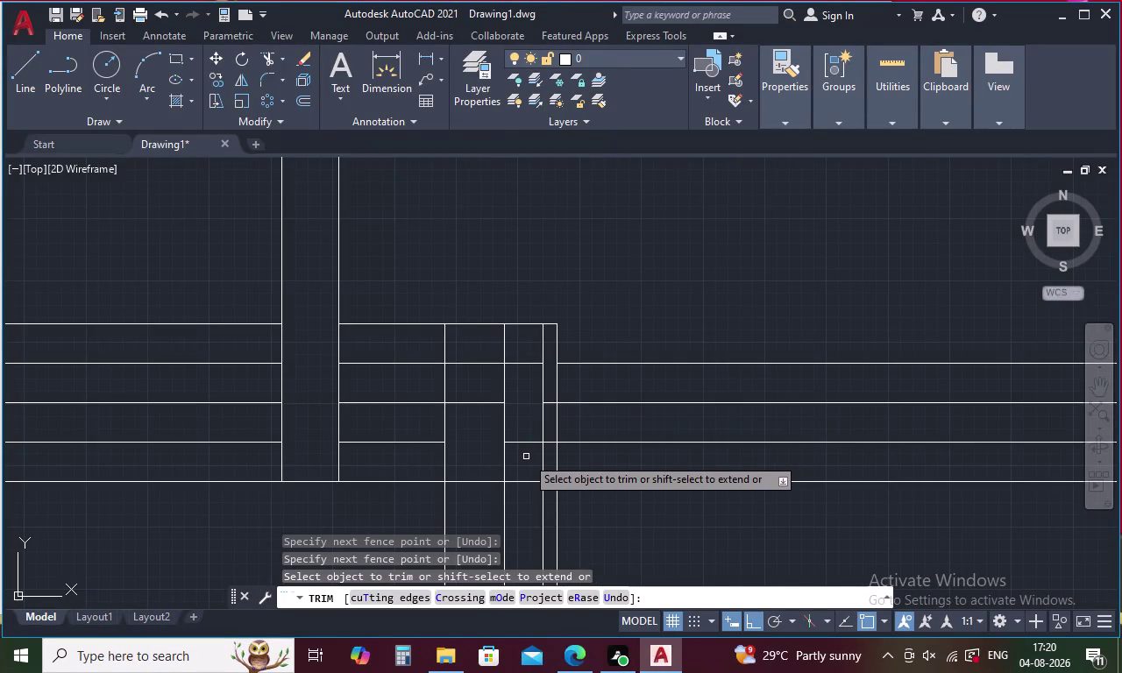
End trimming and erase the leftover line fragments beside the elevation posts.
key(Escape)
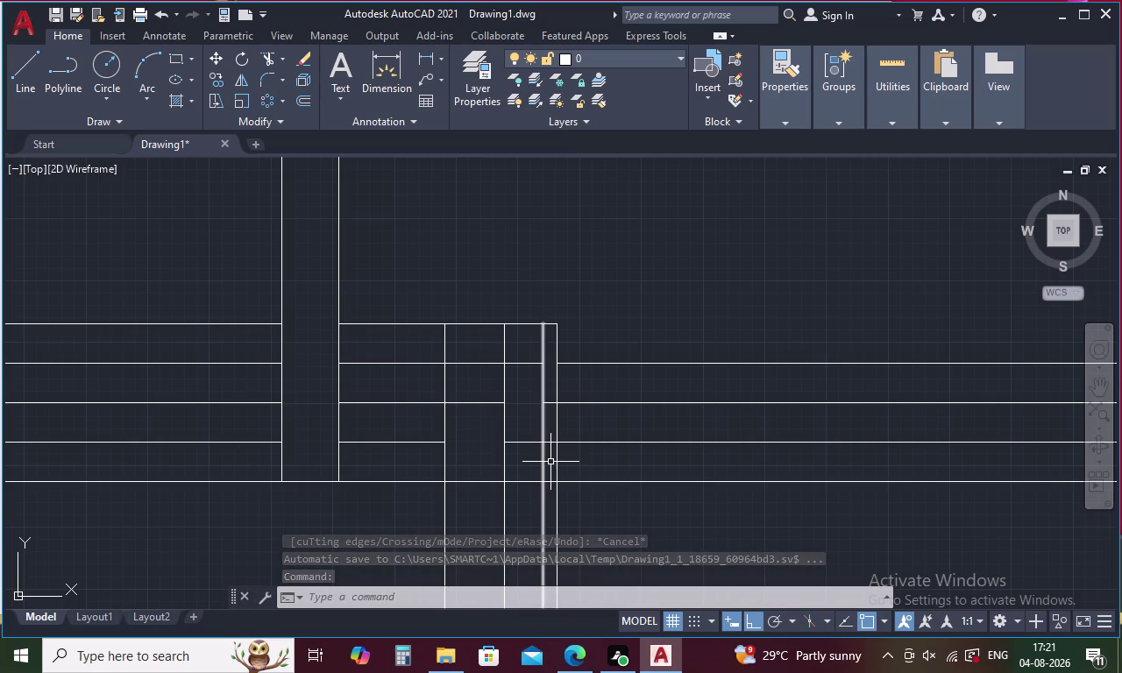
key(Escape)
drag(658, 323, 523, 462)
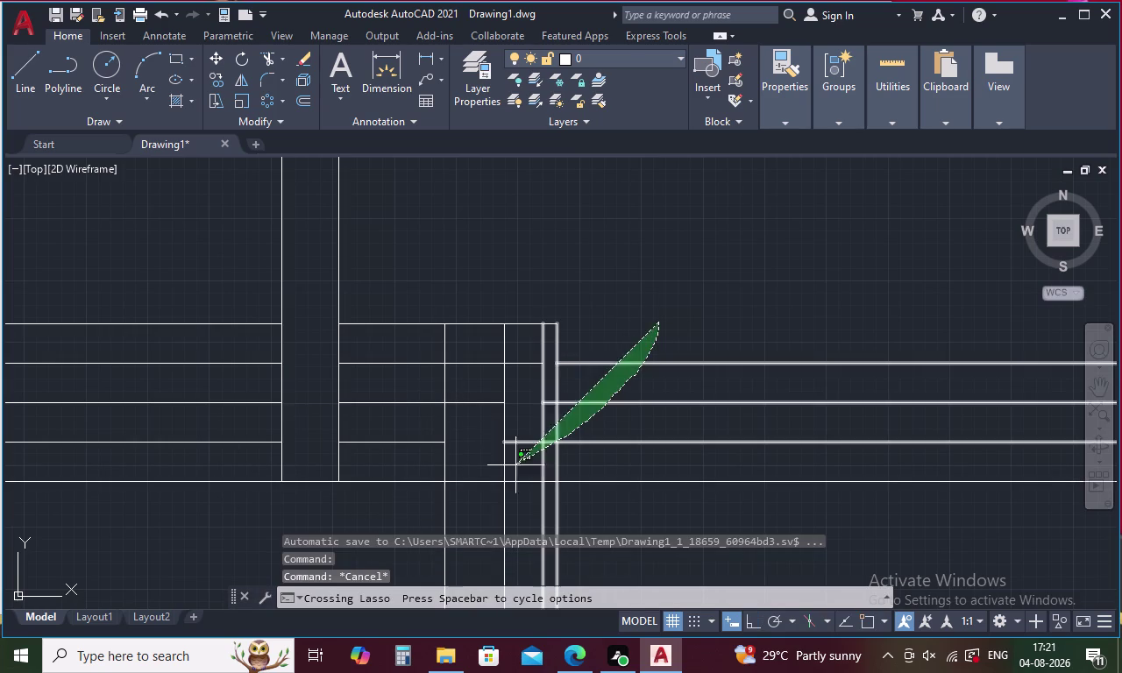
drag(523, 461, 407, 520)
key(Delete)
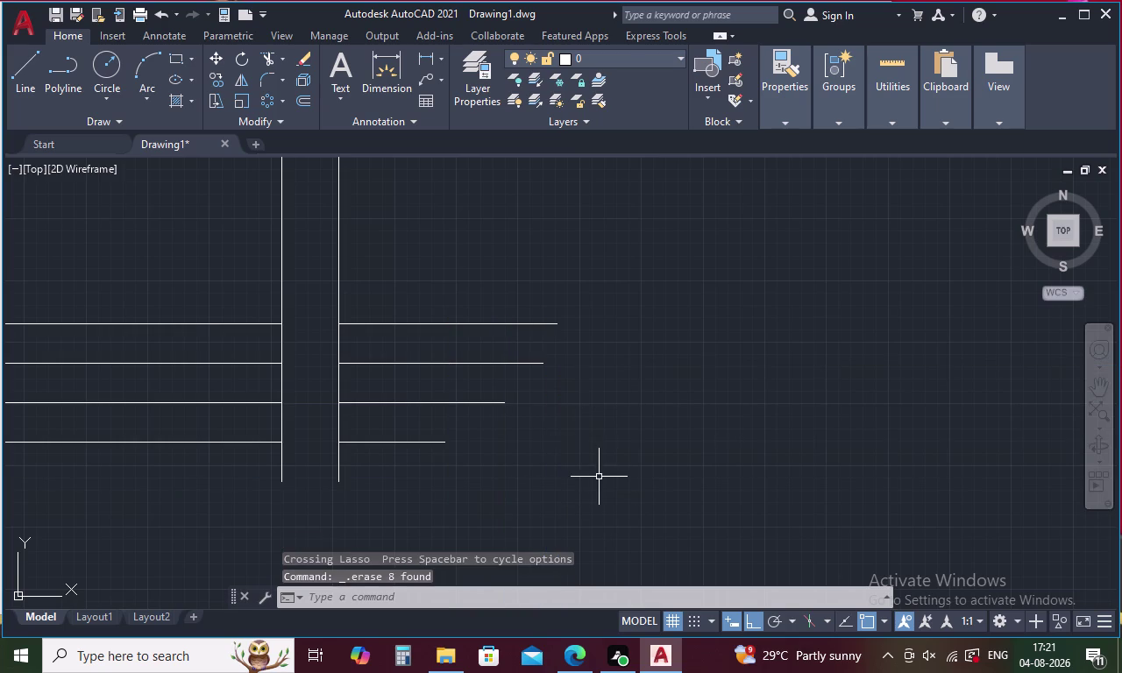
Erase the remaining horizontal tread lines and bring the circular stair plan into view.
drag(549, 264, 389, 462)
drag(208, 268, 193, 326)
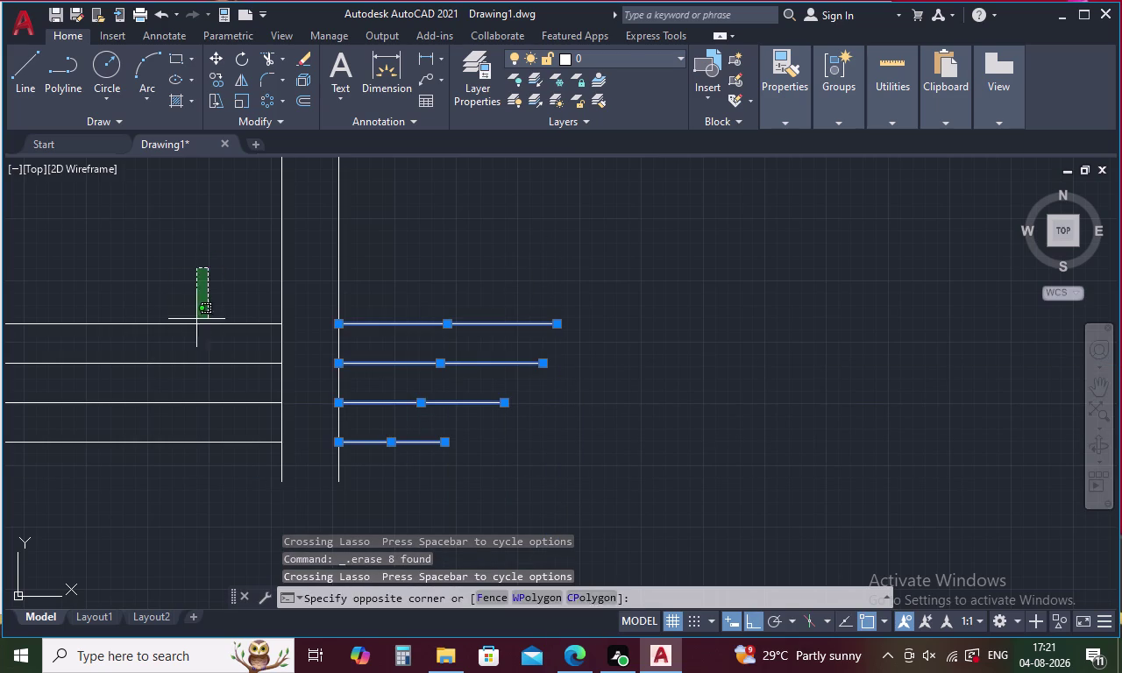
drag(194, 326, 118, 494)
key(Delete)
scroll(down, 3)
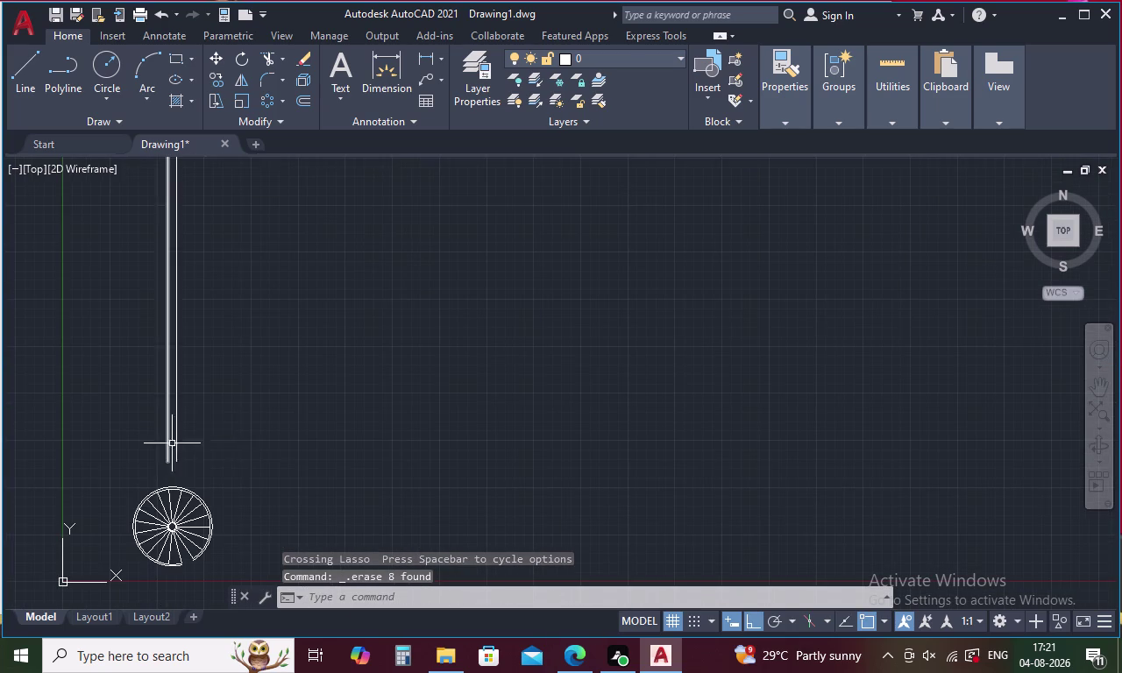
middle_drag(255, 454, 480, 455)
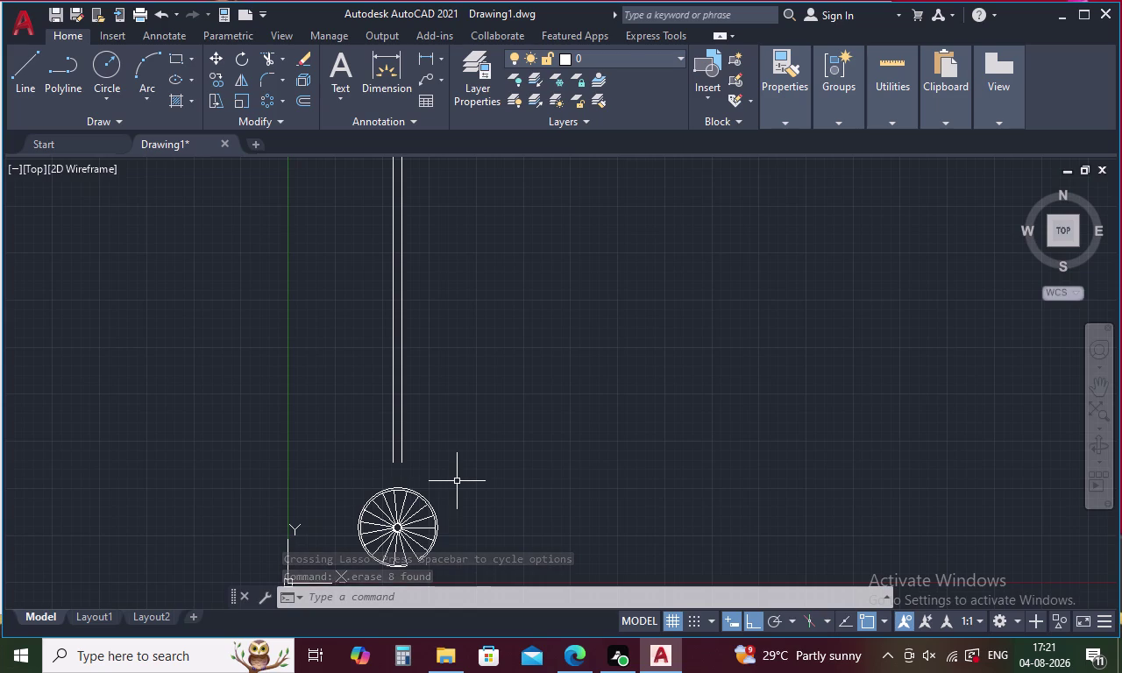
Place a horizontal construction line at the post base.
text(XL)
key(space)
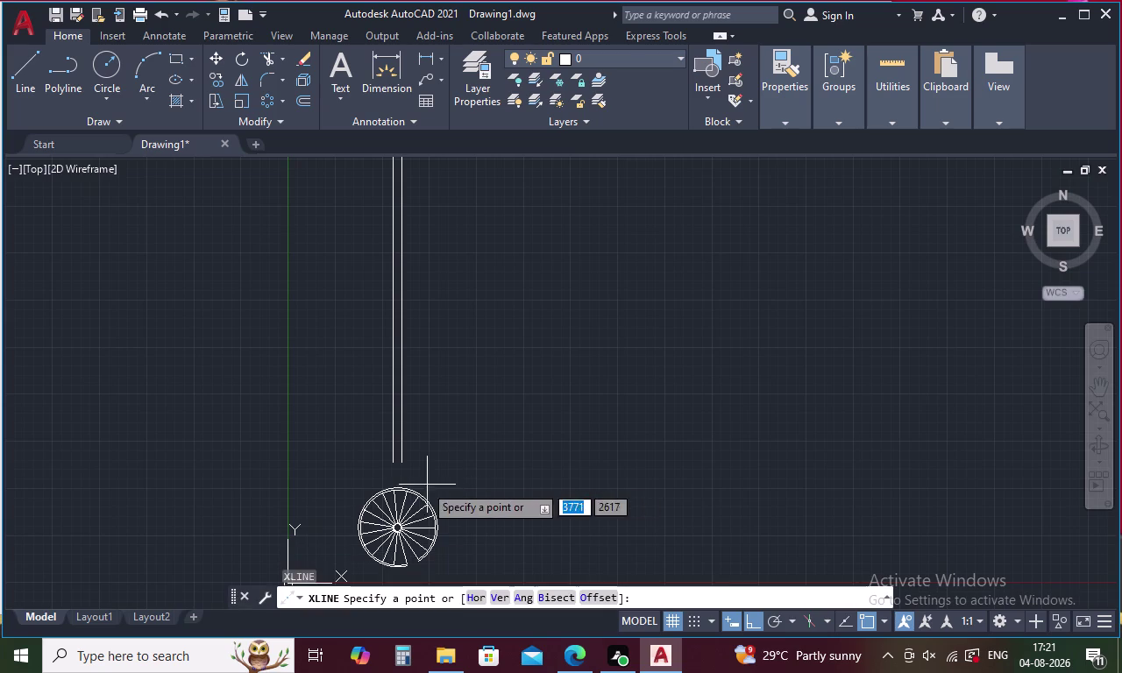
text(H)
key(space)
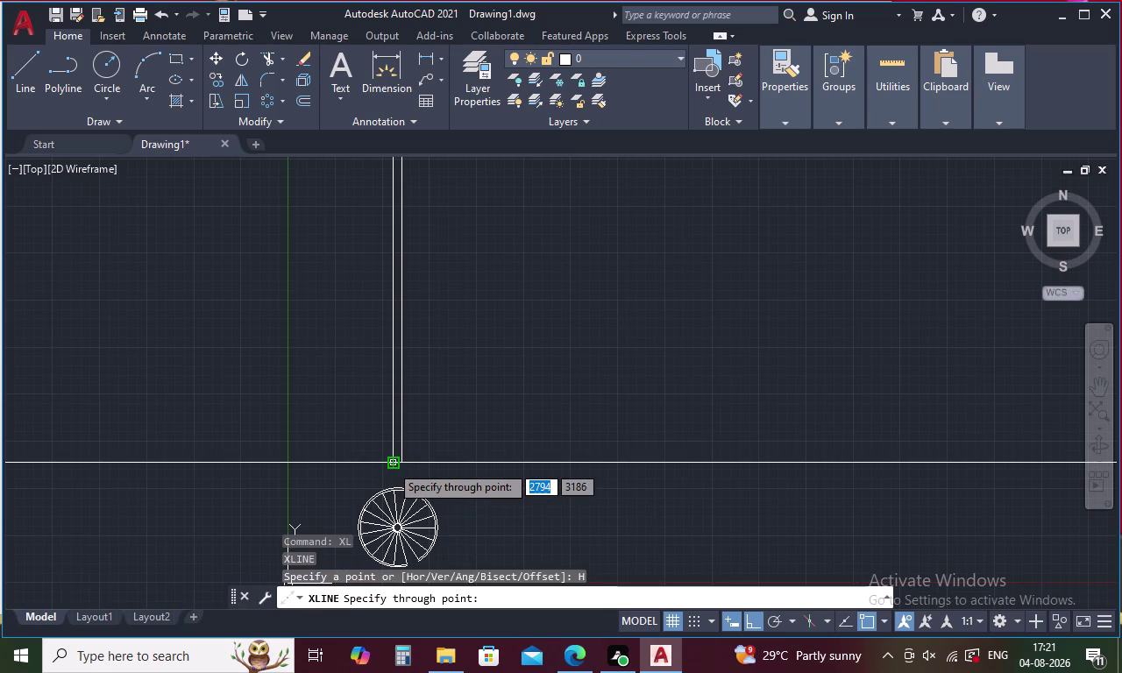
click(390, 465)
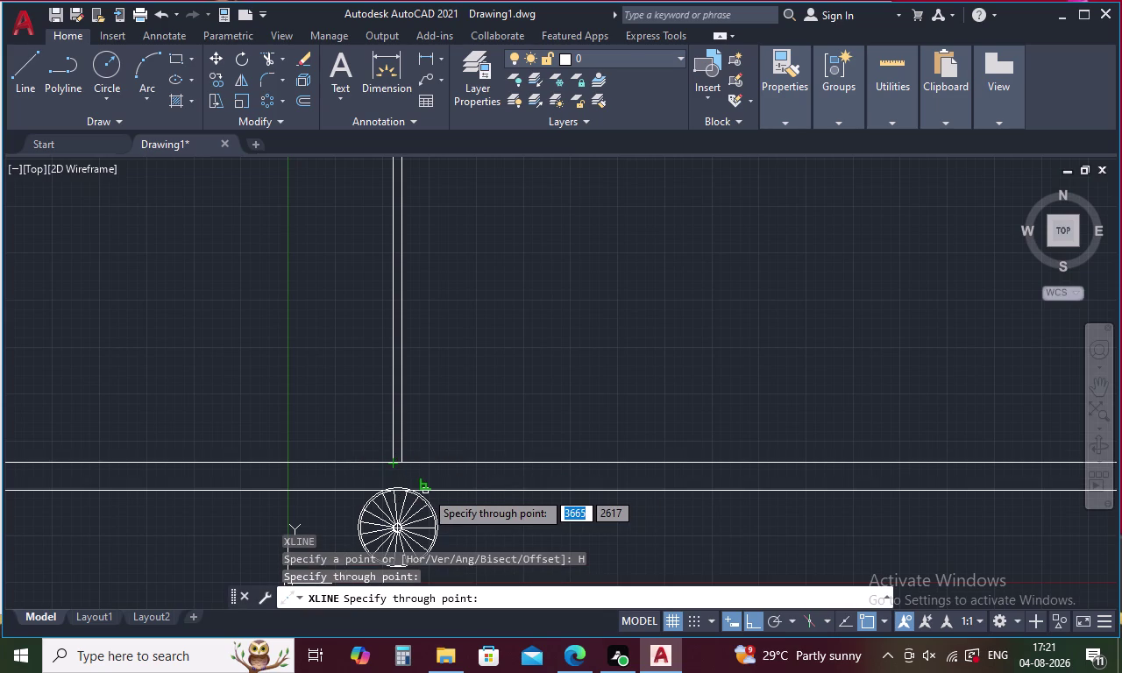
key(Escape)
Place a vertical construction line through a tread end on the stair plan.
key(space)
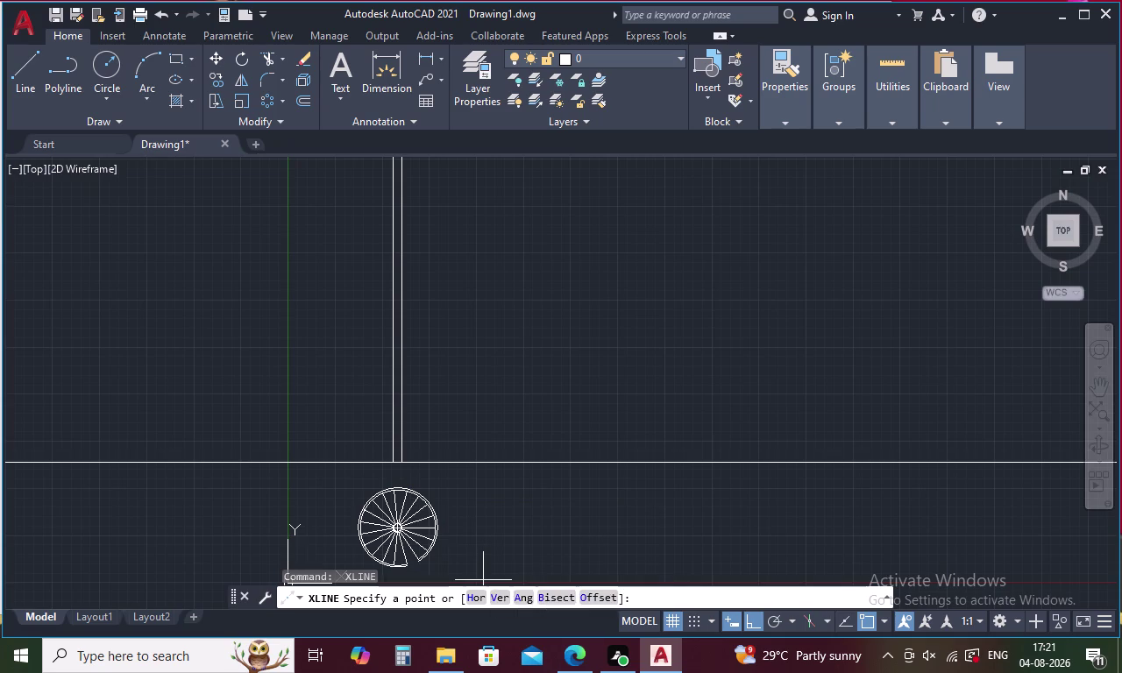
click(494, 602)
middle_drag(464, 534, 500, 402)
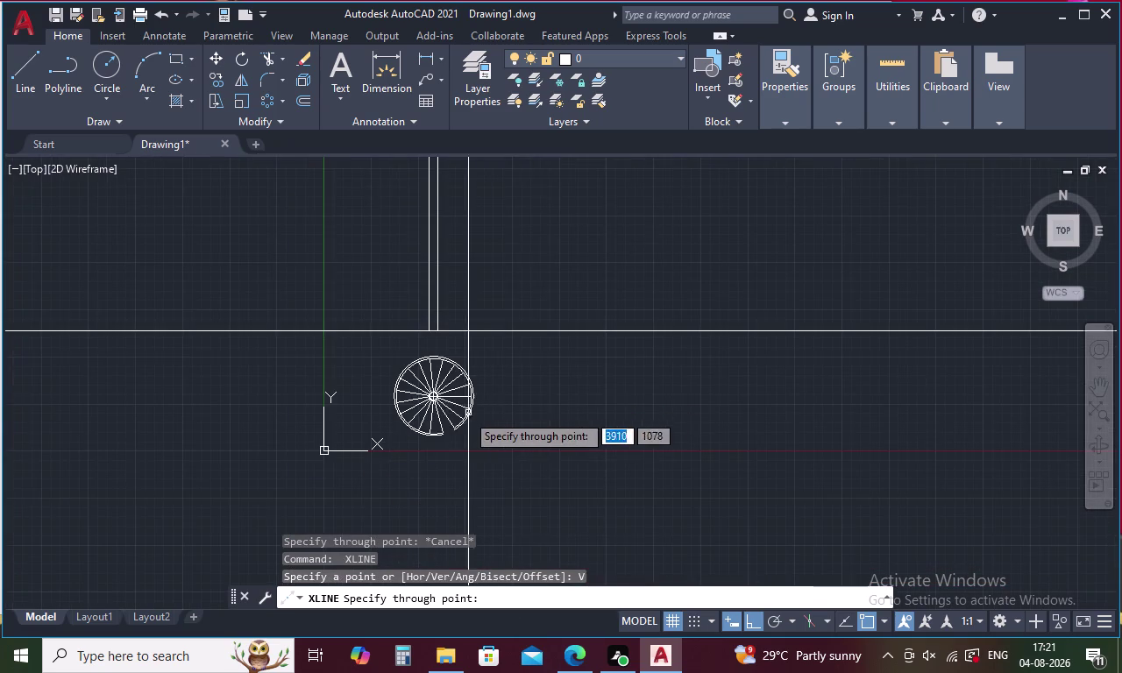
scroll(up, 3)
click(454, 456)
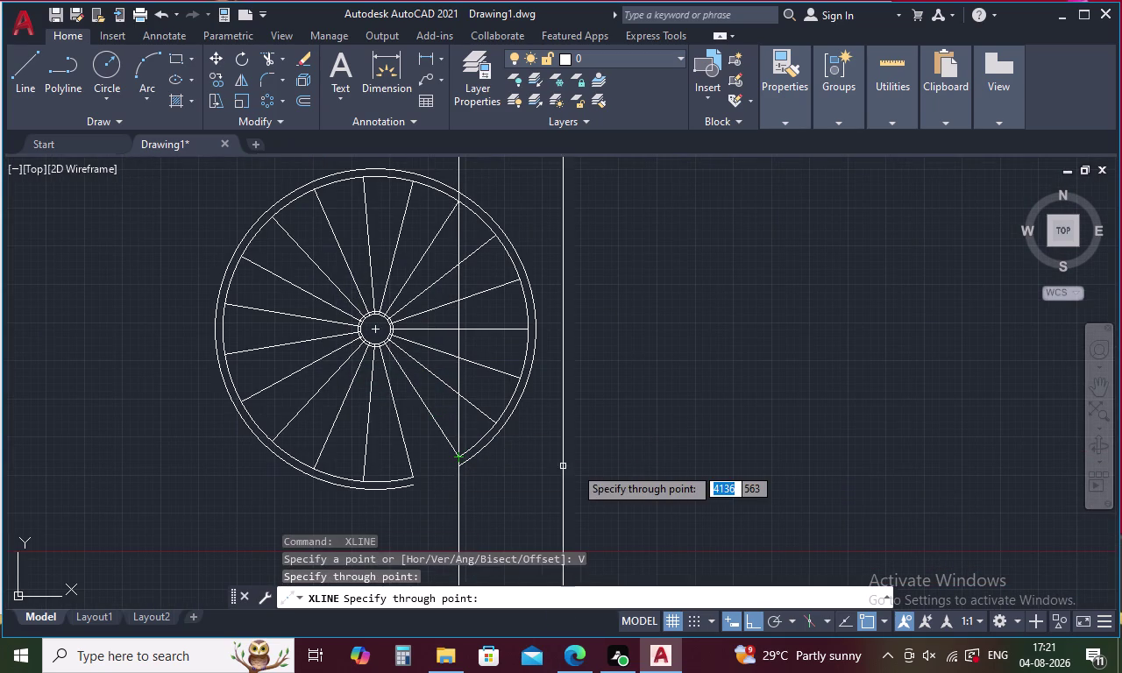
key(Escape)
middle_drag(584, 459, 546, 672)
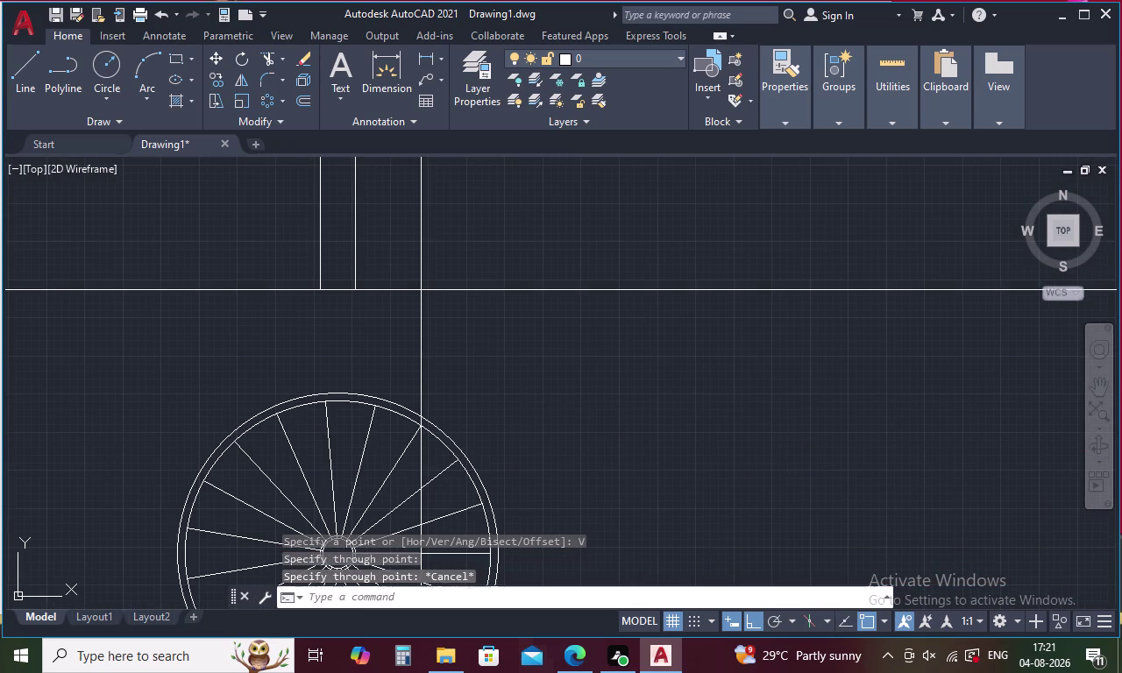
scroll(down, 3)
Offset the elevation base line 160 units upward.
key(Escape)
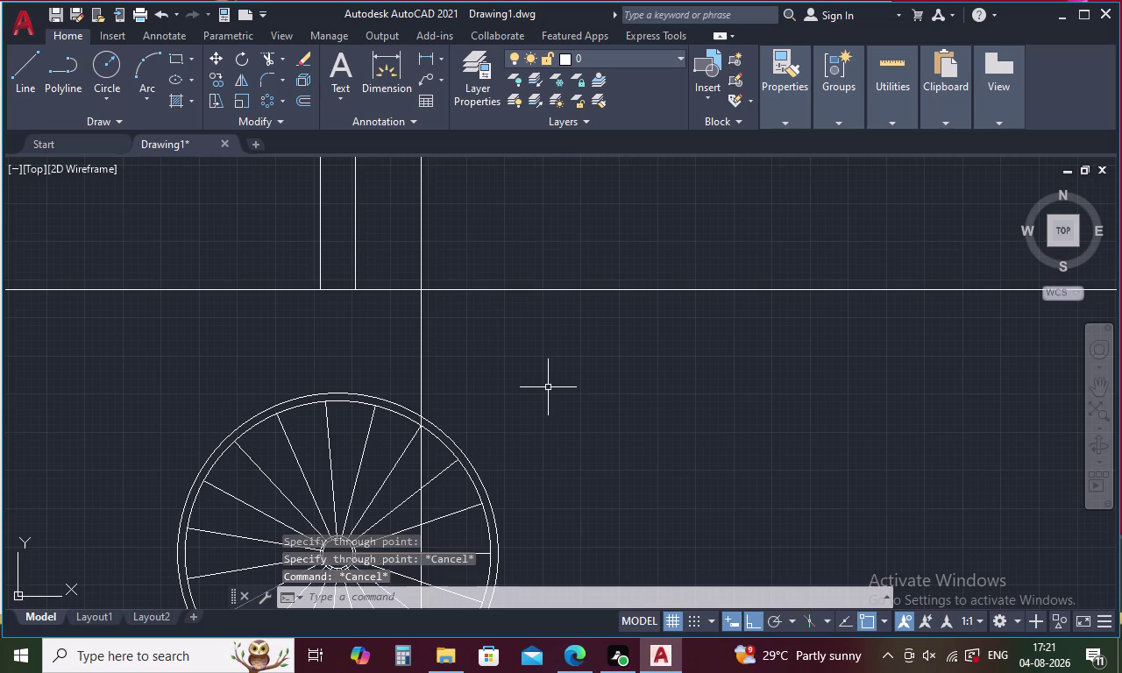
text(O)
key(space)
key(1)
text(60)
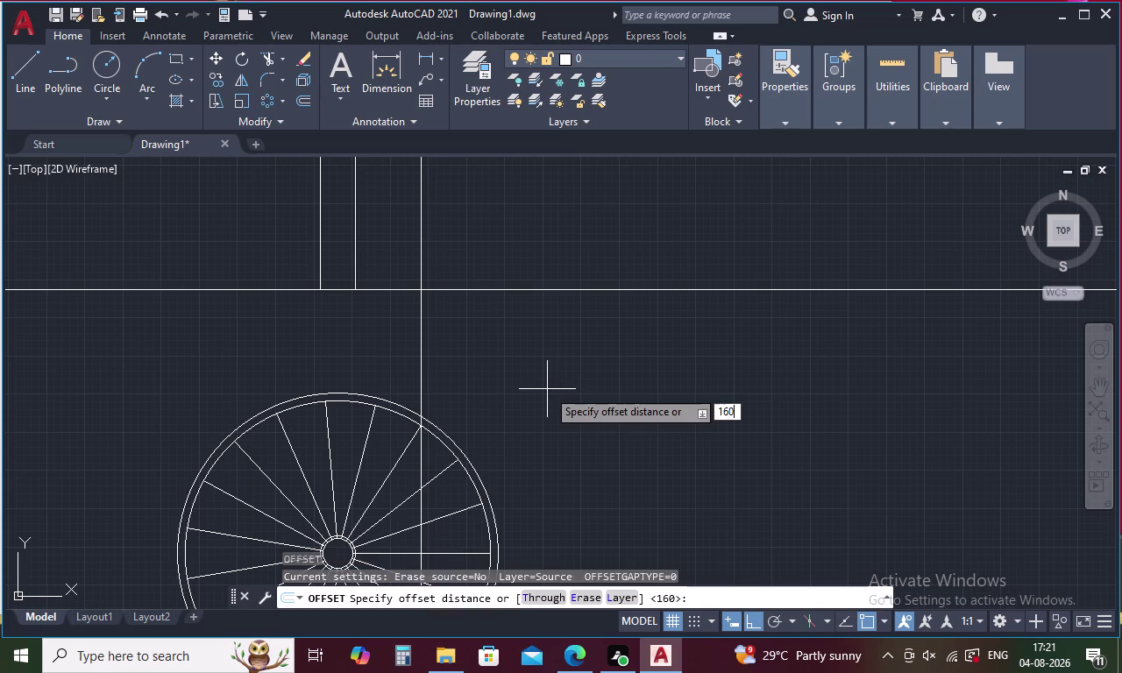
key(space)
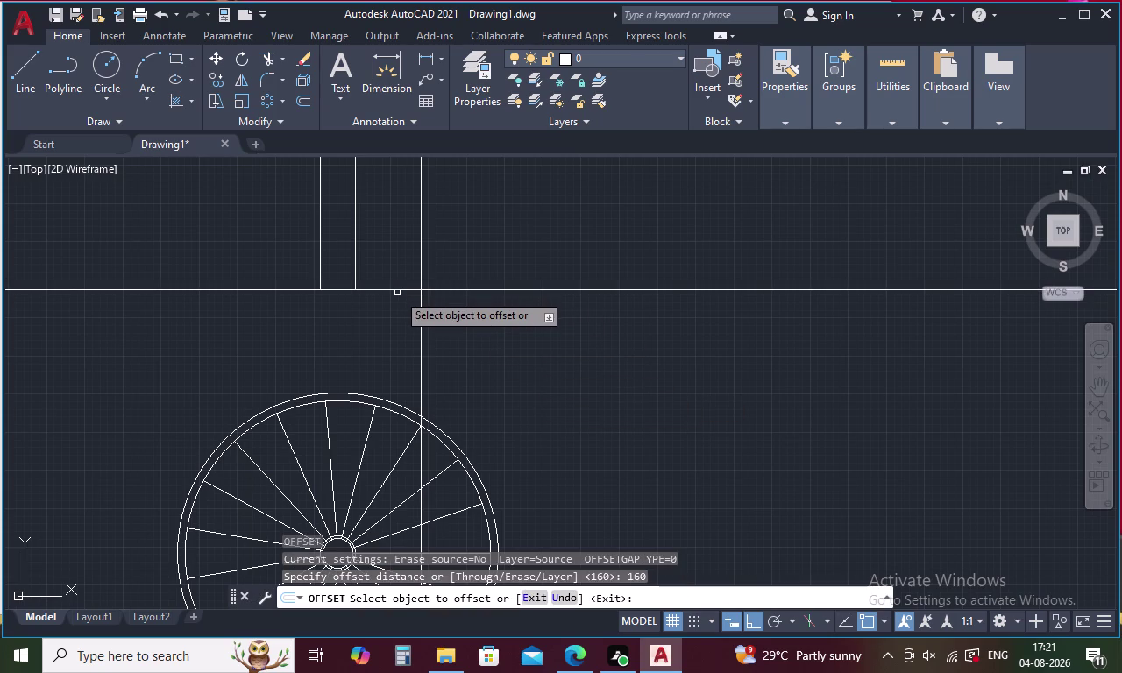
click(403, 290)
click(402, 252)
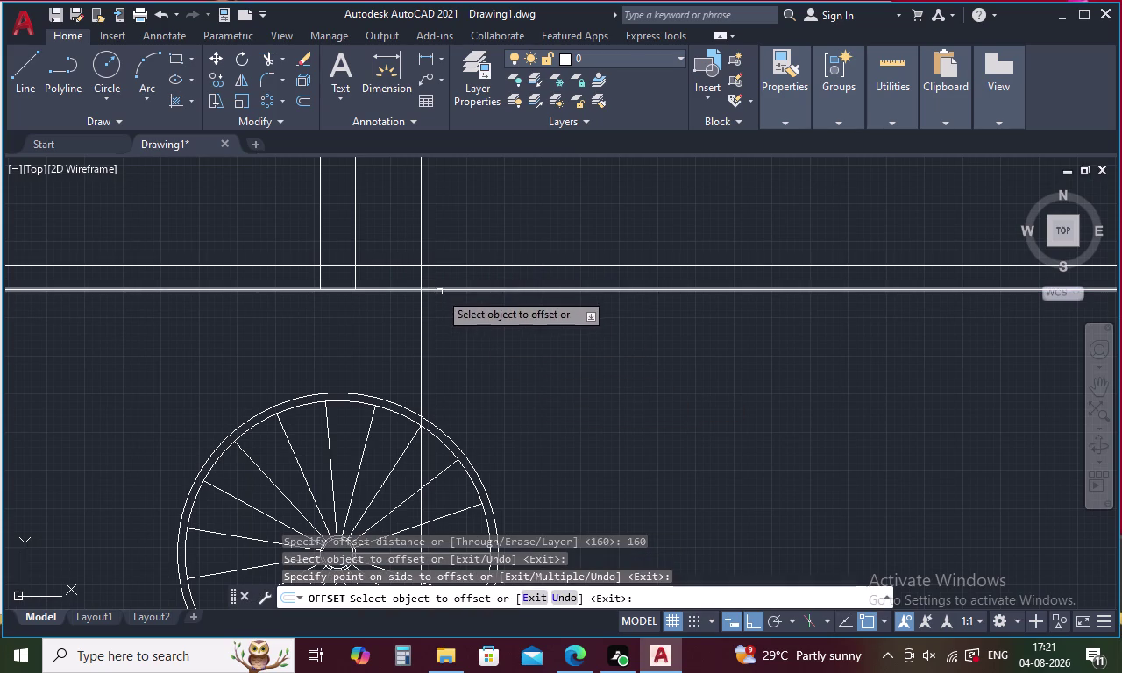
key(Escape)
Trim the offset line to the tread width and delete a leftover segment.
text(TR)
key(space)
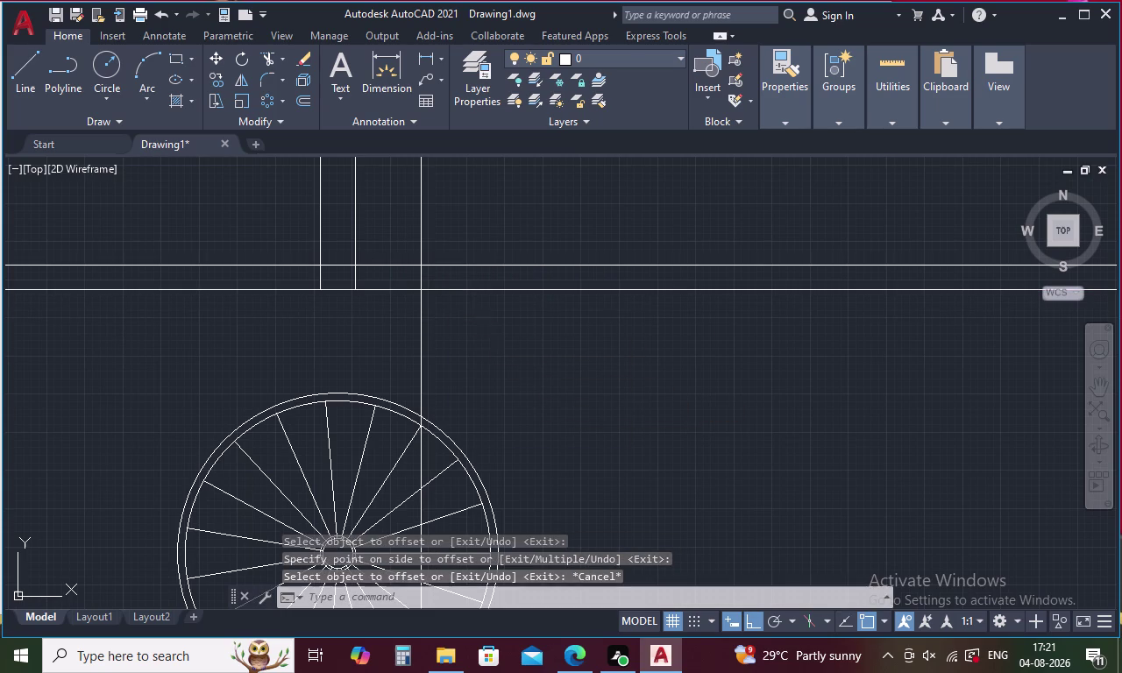
key(space)
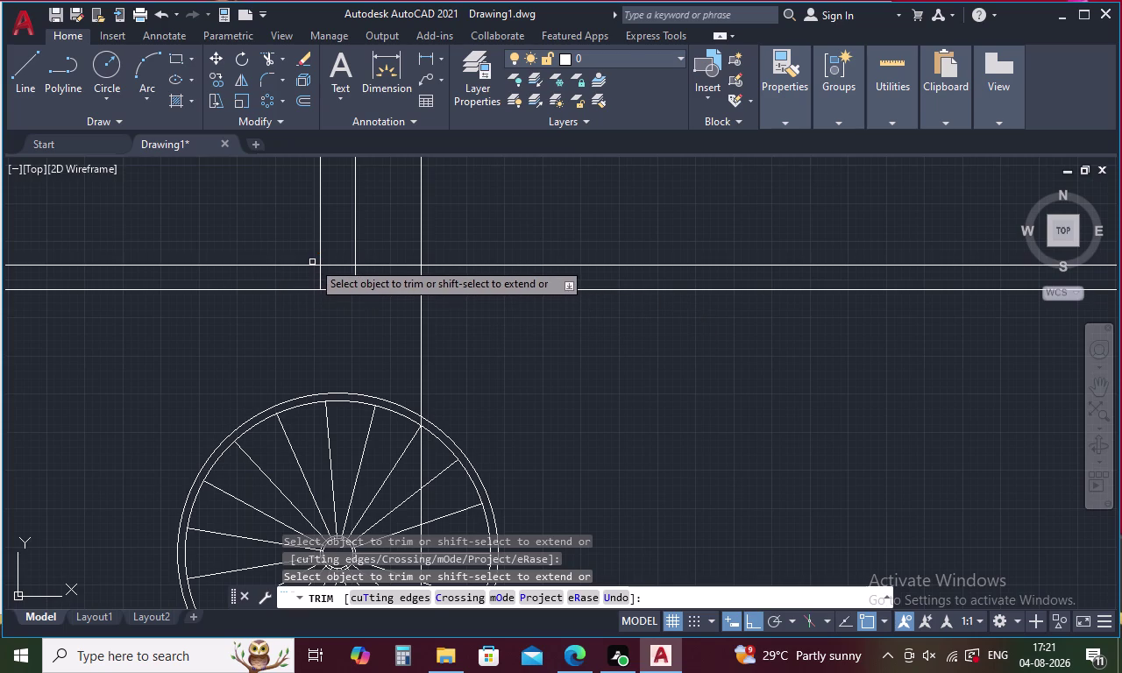
click(309, 266)
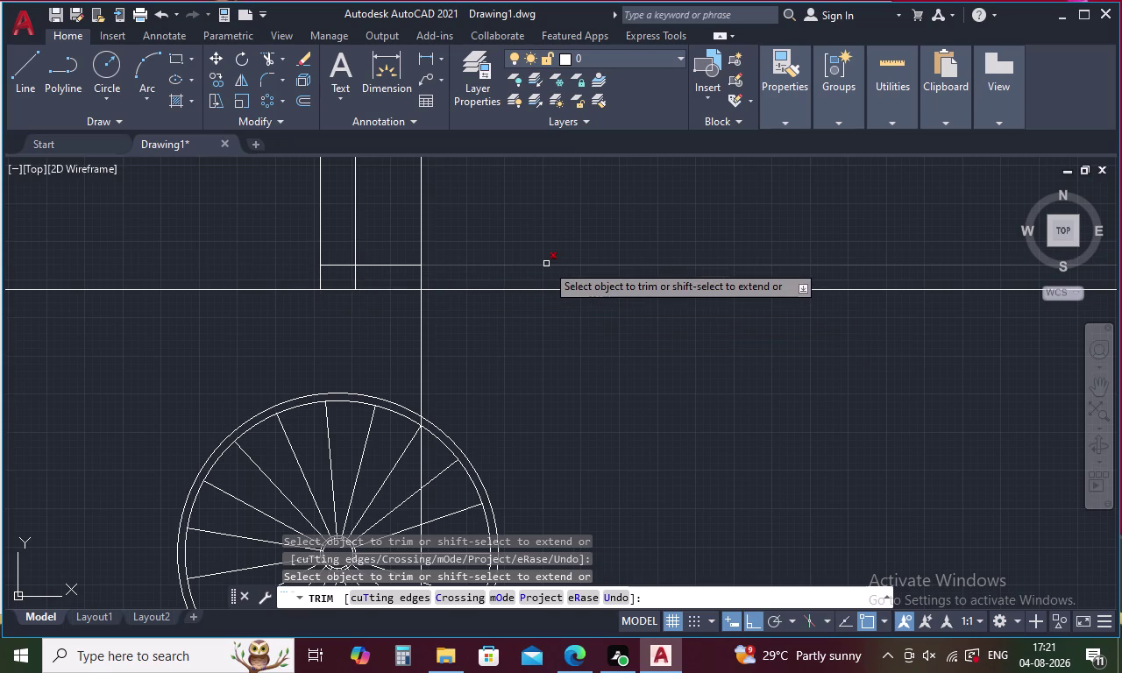
click(546, 263)
click(420, 226)
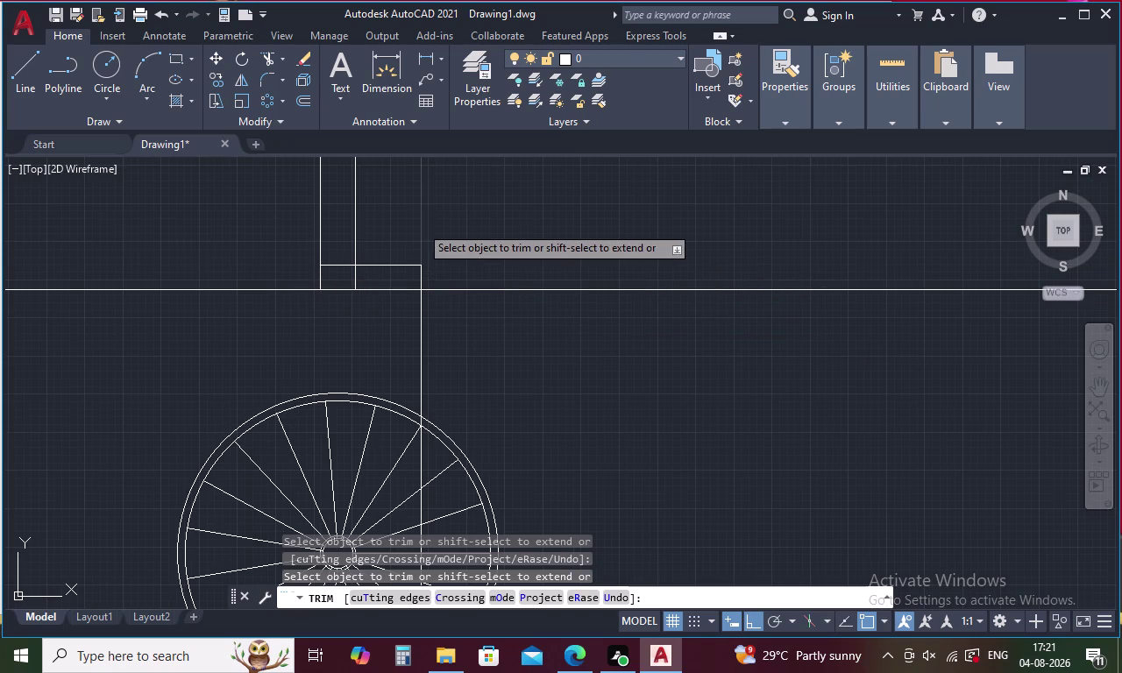
click(422, 321)
scroll(down, 3)
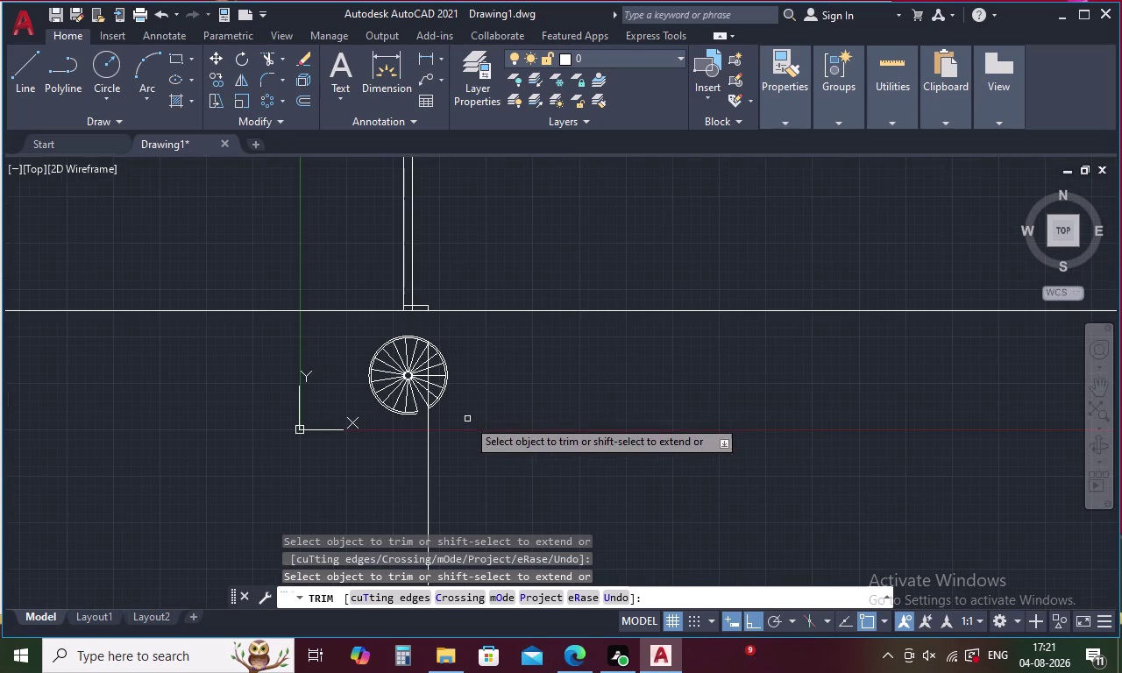
key(Escape)
click(428, 453)
key(Delete)
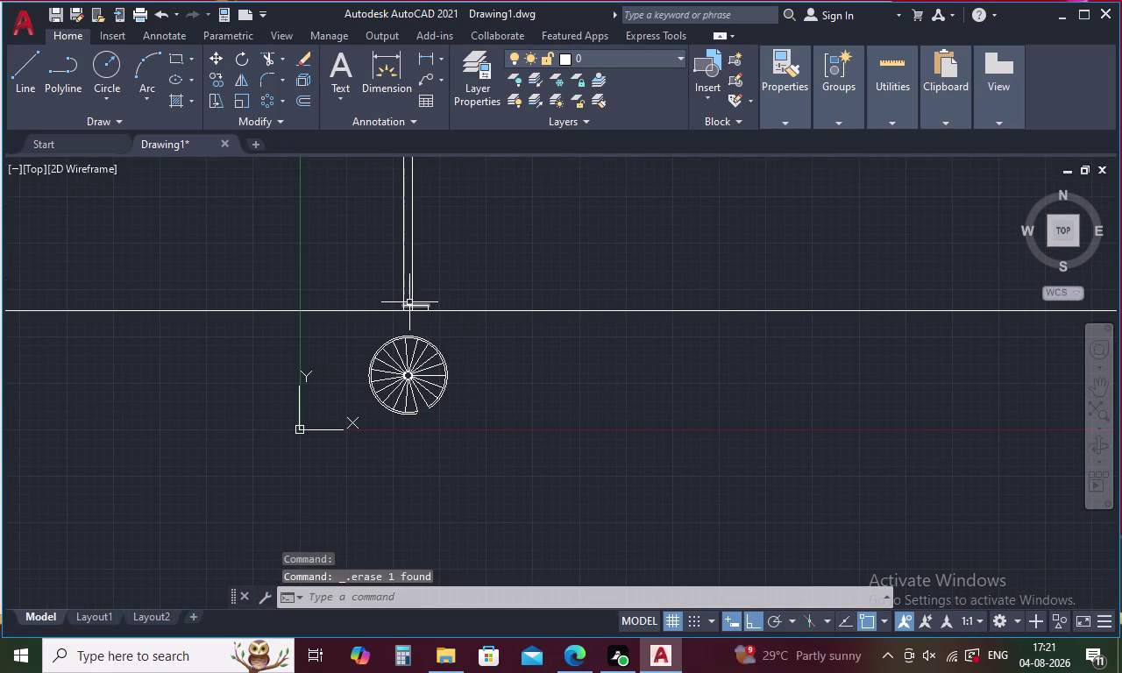
Trim the tread's side line above its top edge.
scroll(up, 3)
text(TR)
key(space)
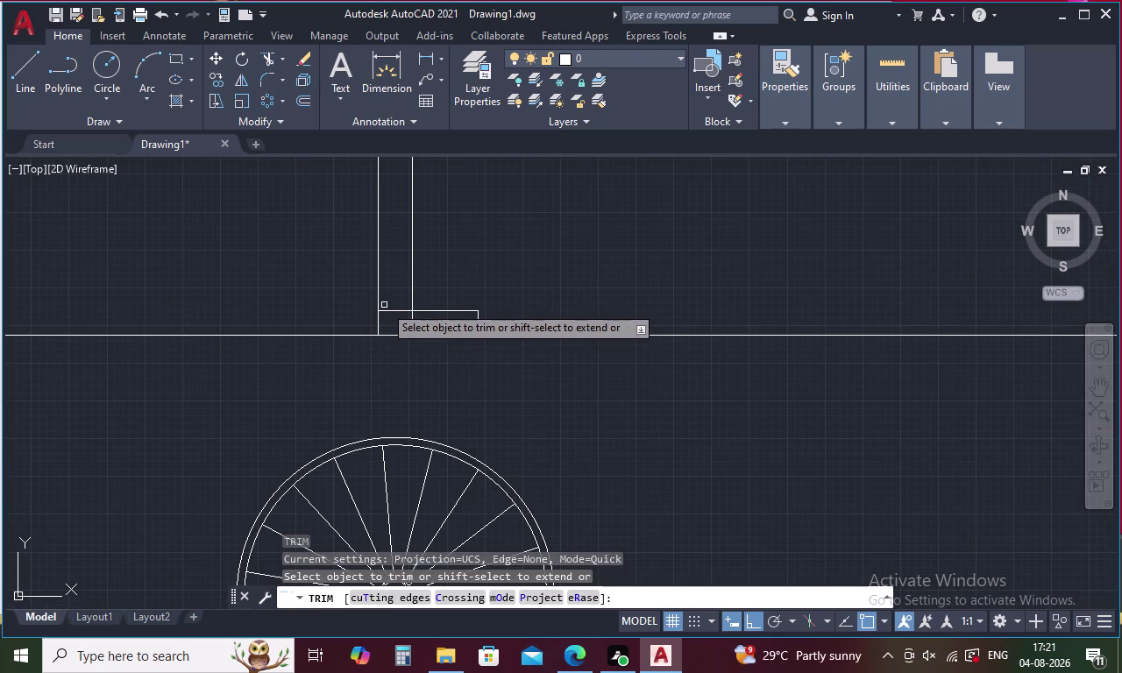
click(390, 310)
key(Escape)
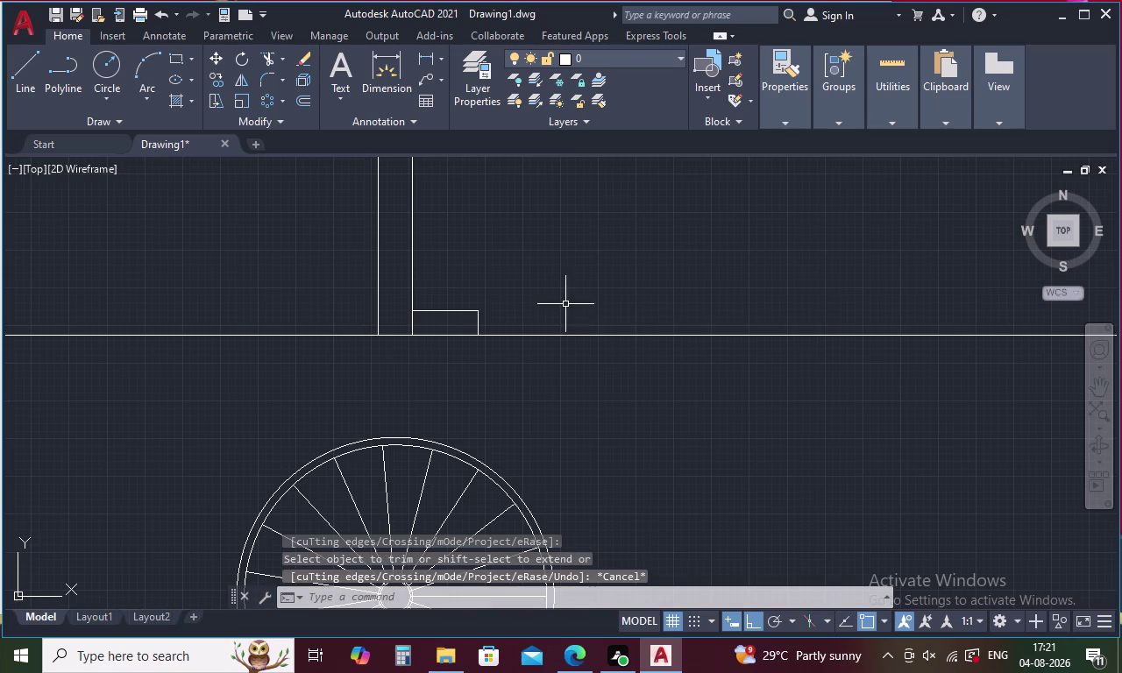
middle_drag(514, 411, 542, 311)
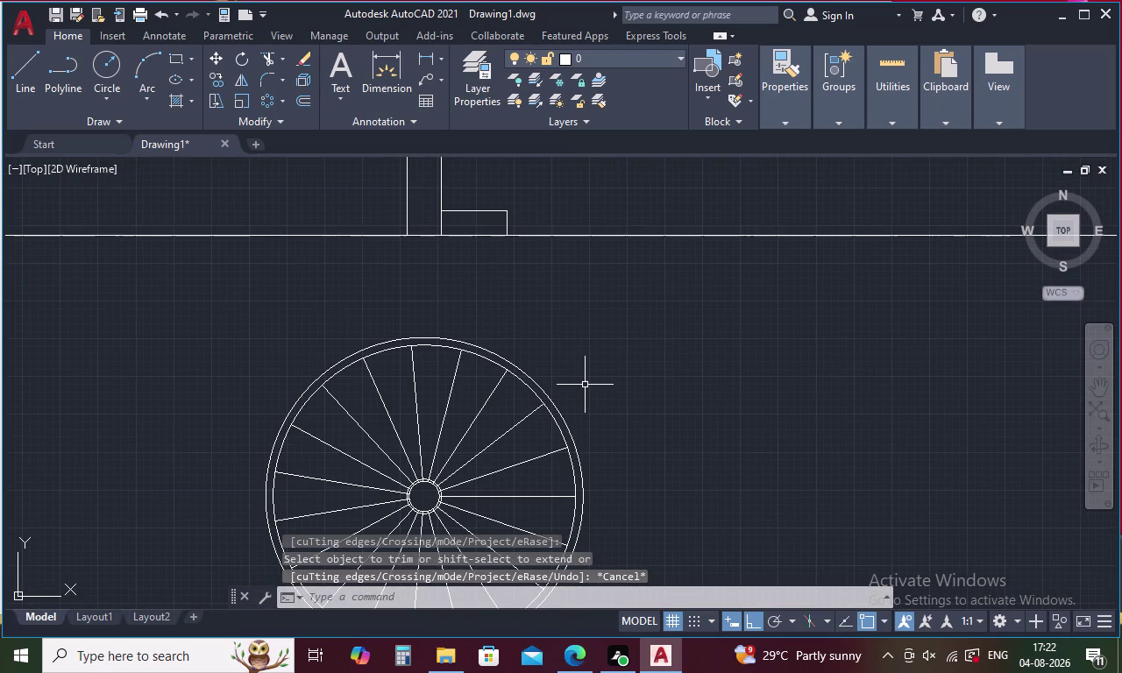
key(Escape)
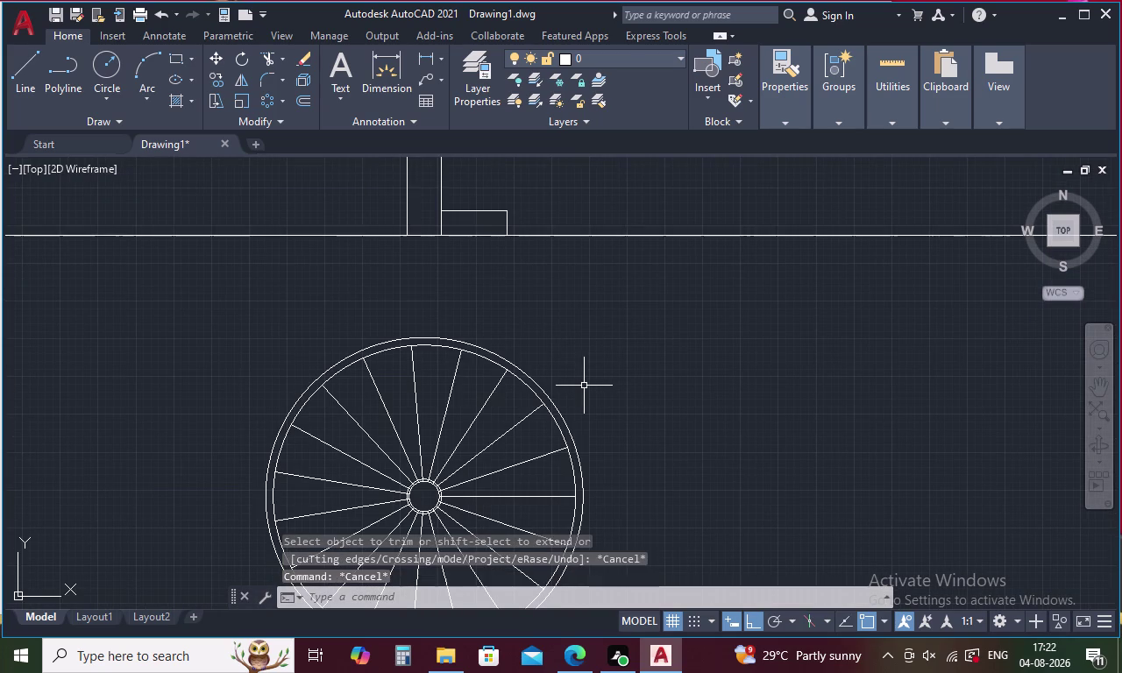
Place a vertical construction line through the next tread end on the plan.
text(XL)
key(space)
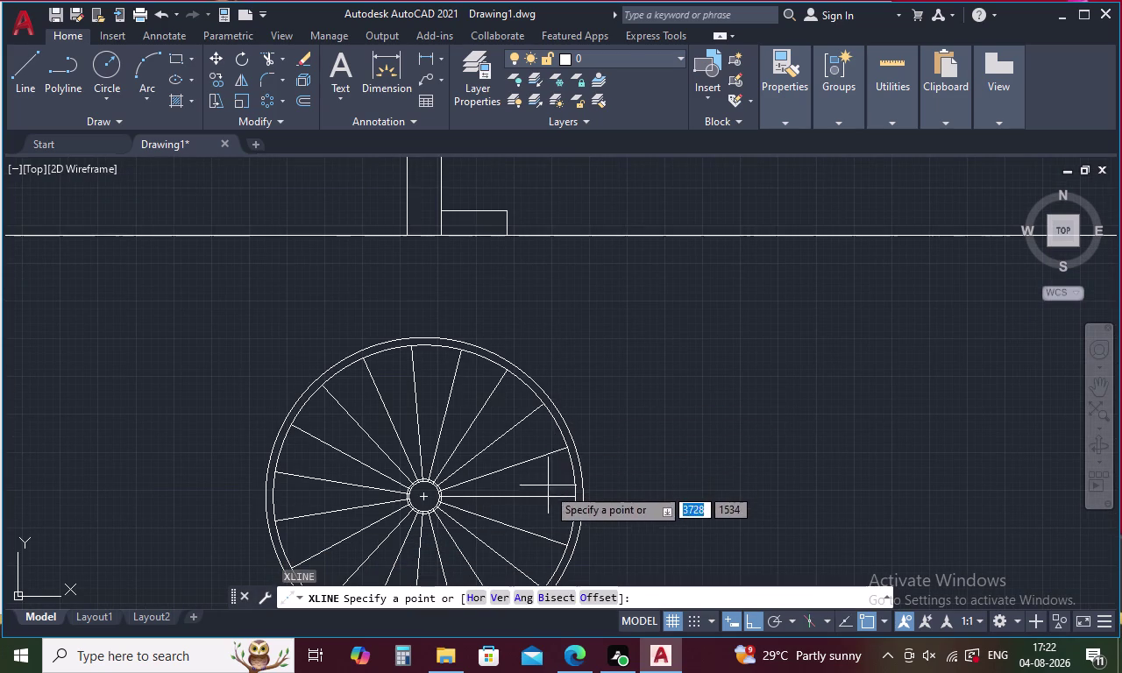
text(V)
key(space)
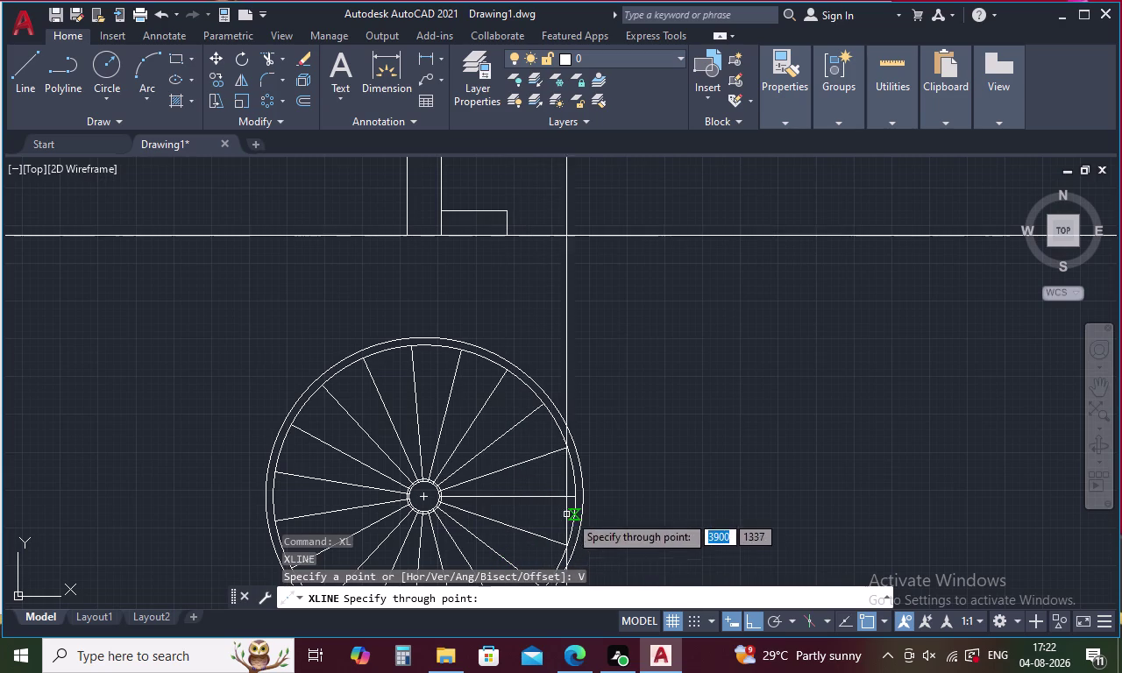
middle_drag(626, 514, 651, 390)
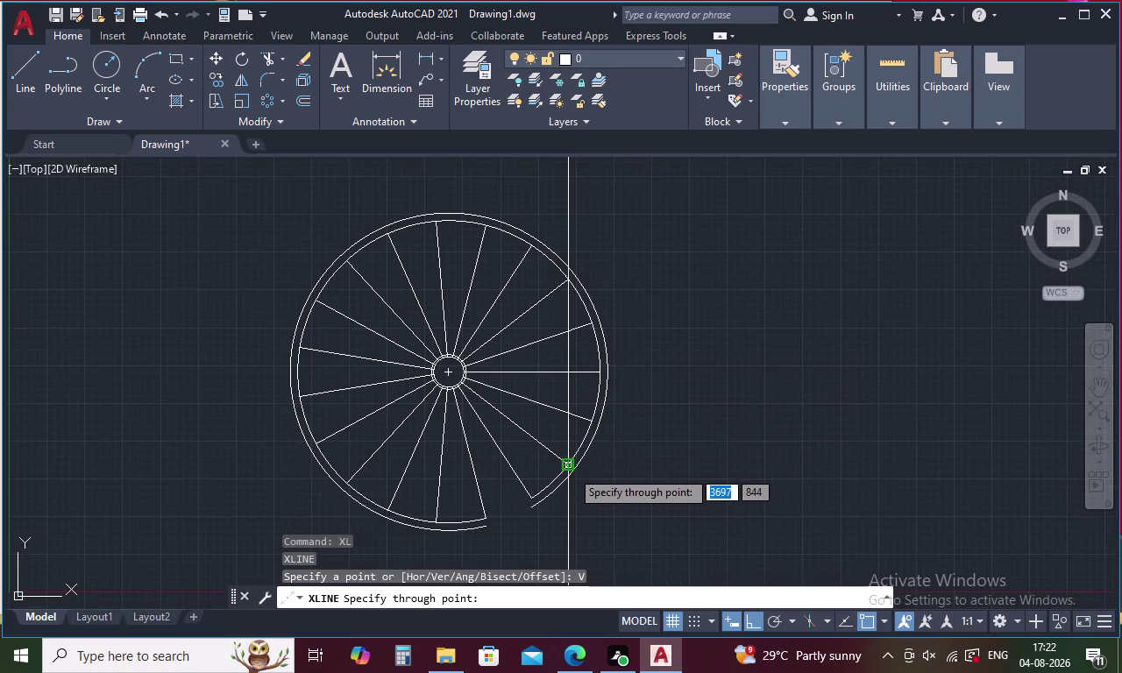
click(571, 470)
key(Escape)
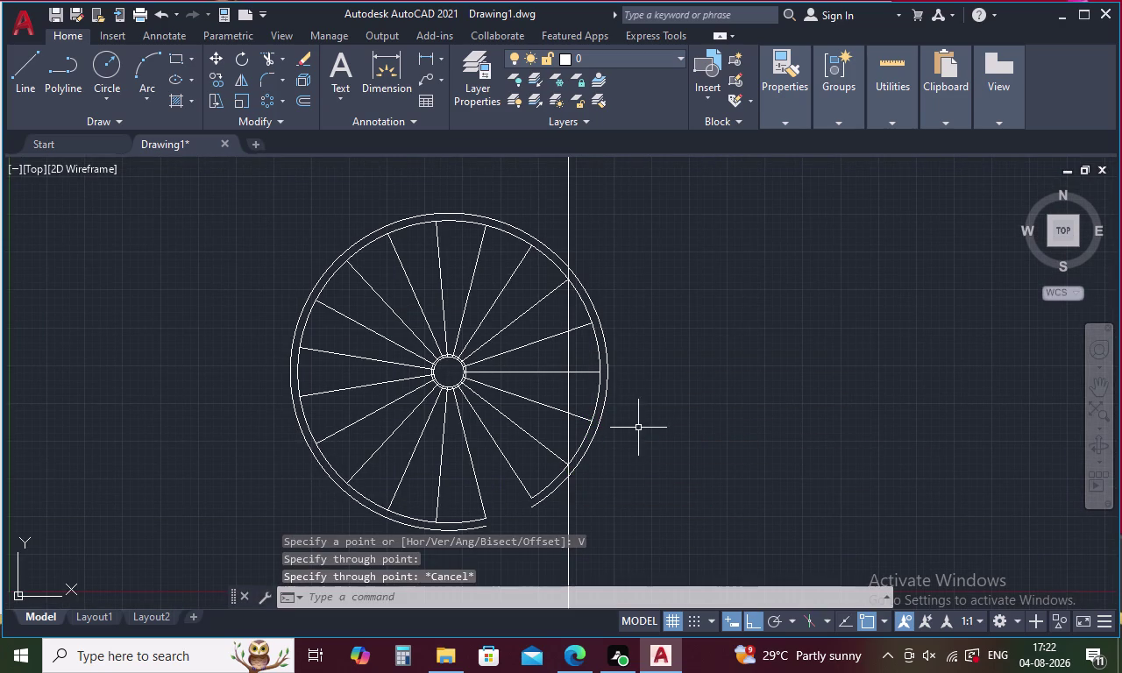
middle_drag(669, 430, 669, 672)
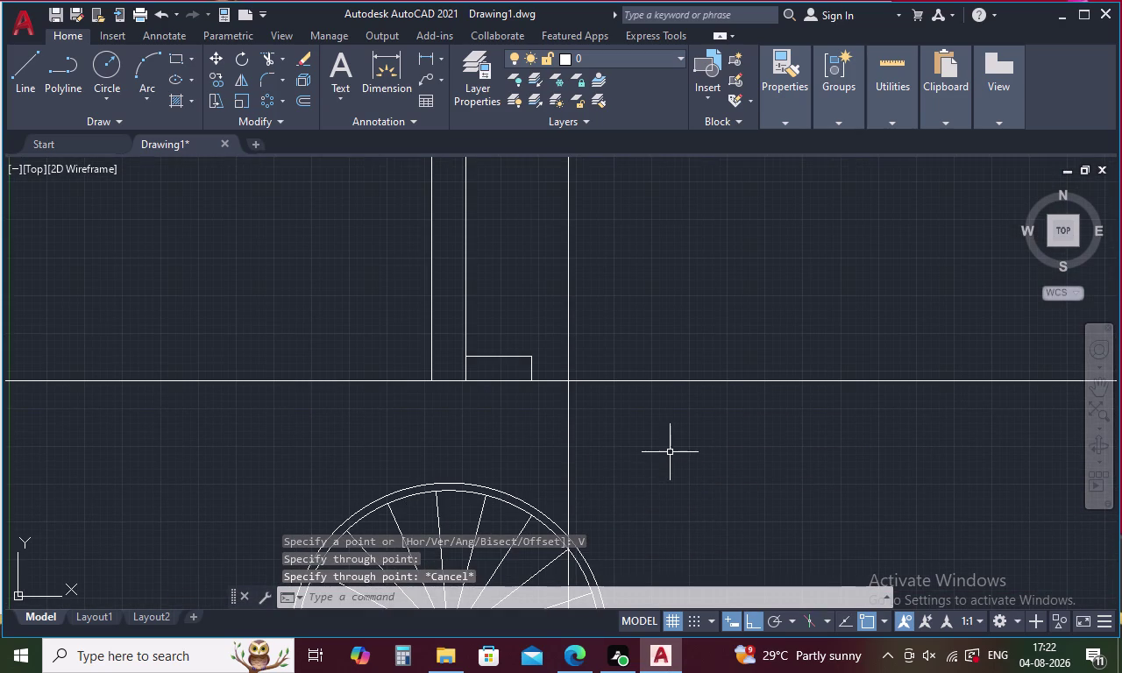
Extend the first tread's top edge to the new guide line.
text(EX)
key(space)
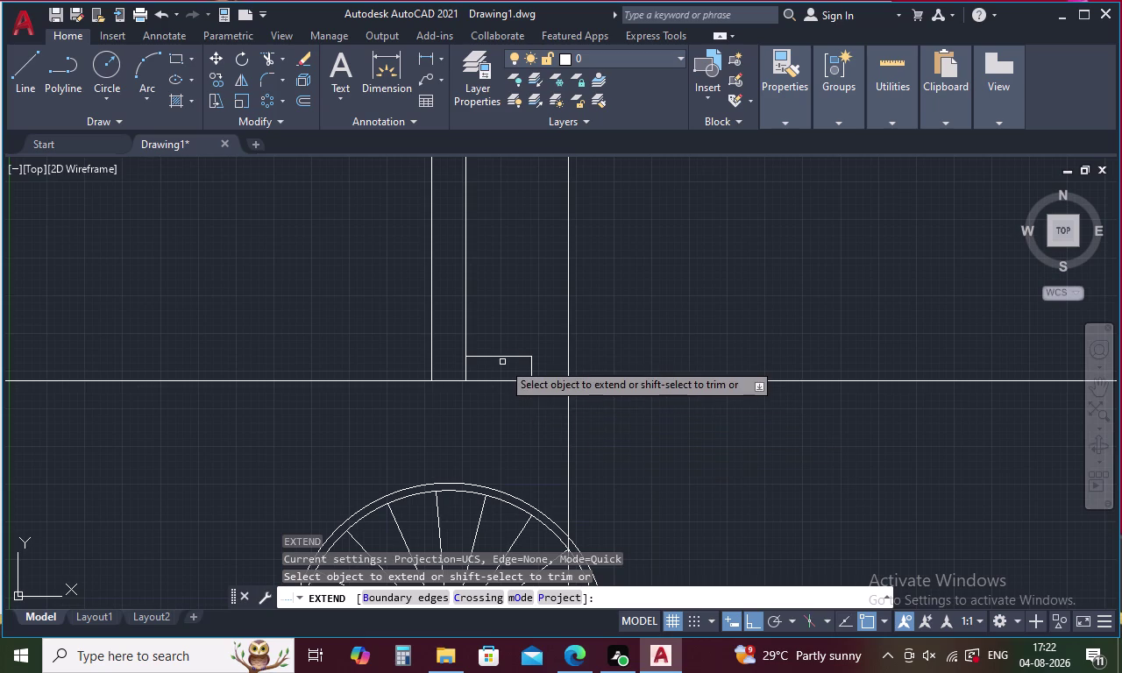
click(507, 356)
key(Escape)
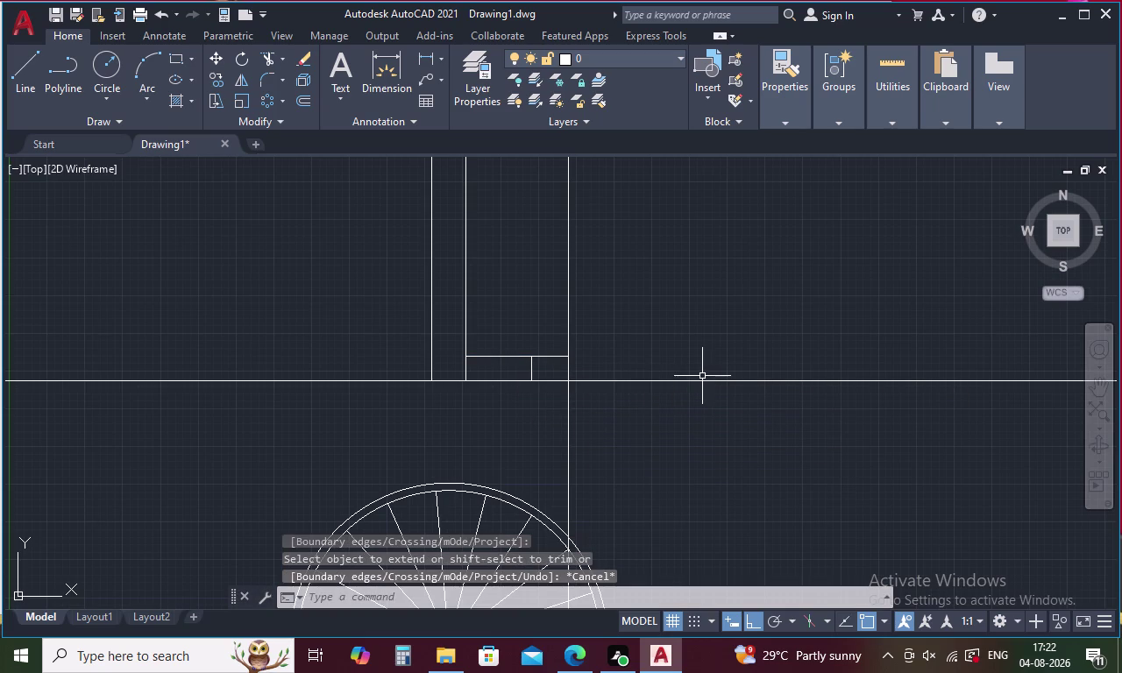
Offset the first tread's top edge 160 units upward.
key(o)
key(space)
key(1)
key(6)
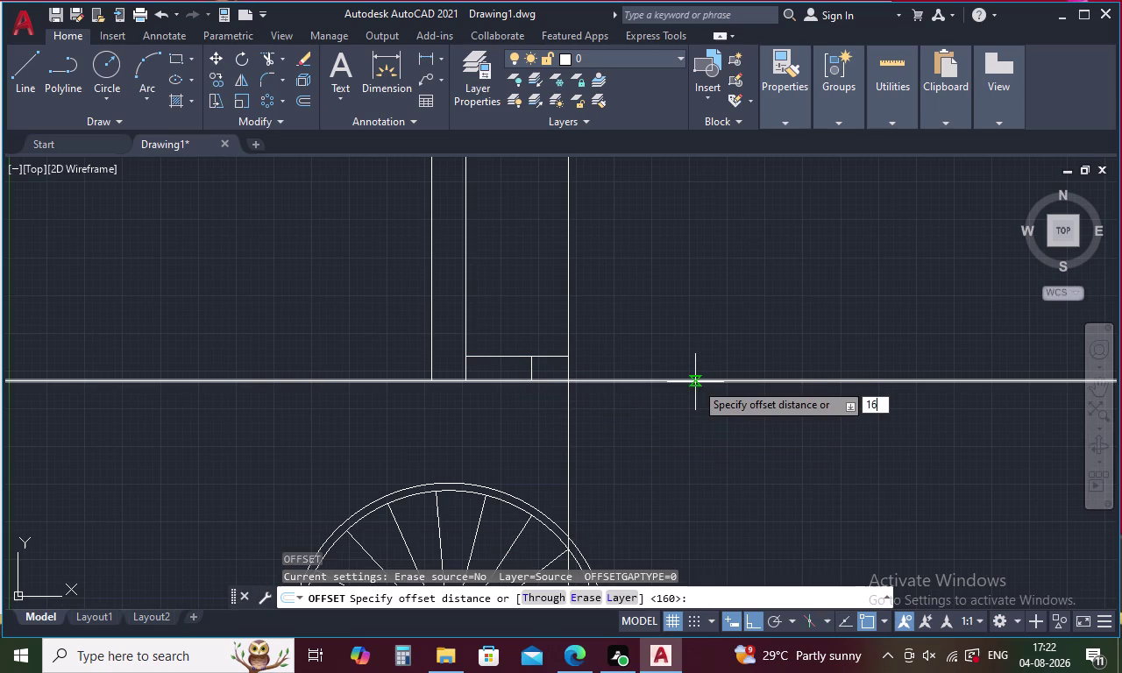
text(0)
key(space)
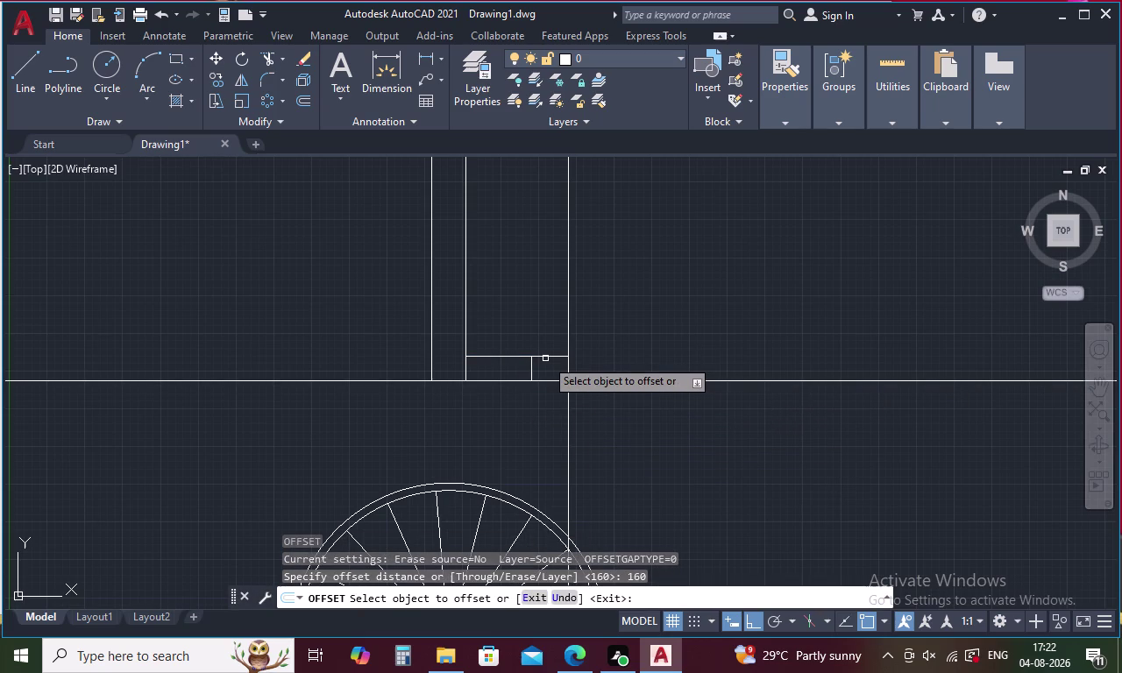
click(546, 357)
click(552, 324)
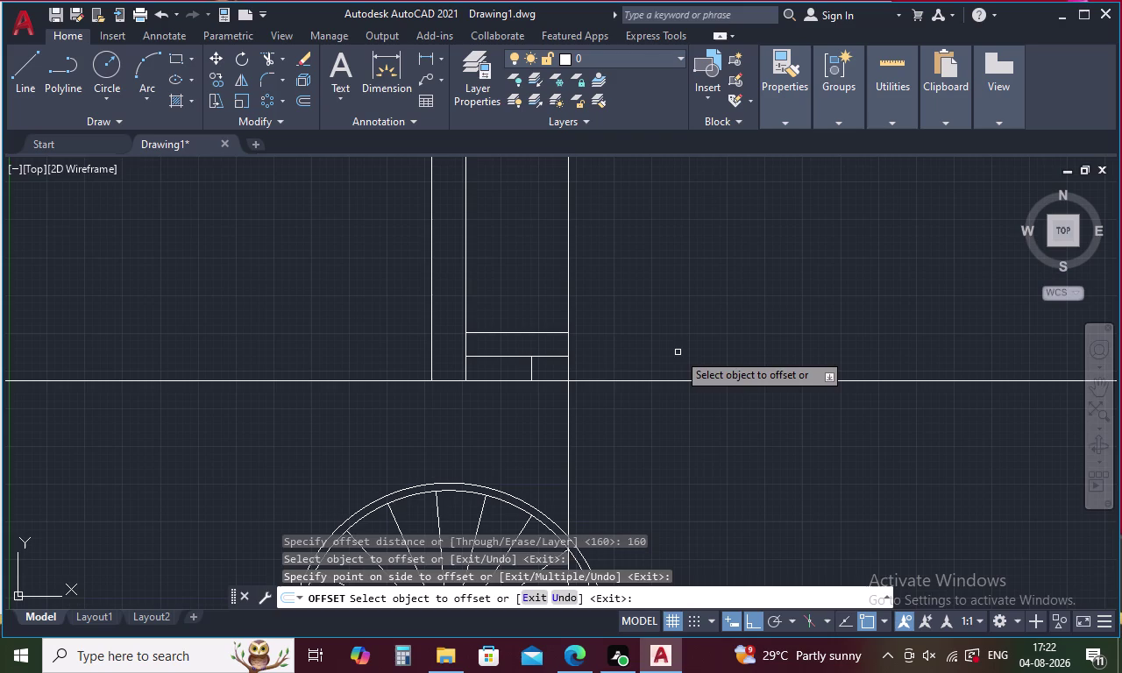
key(Escape)
Trim the guide line above and below the steps and delete its leftover piece.
text(TR)
key(space)
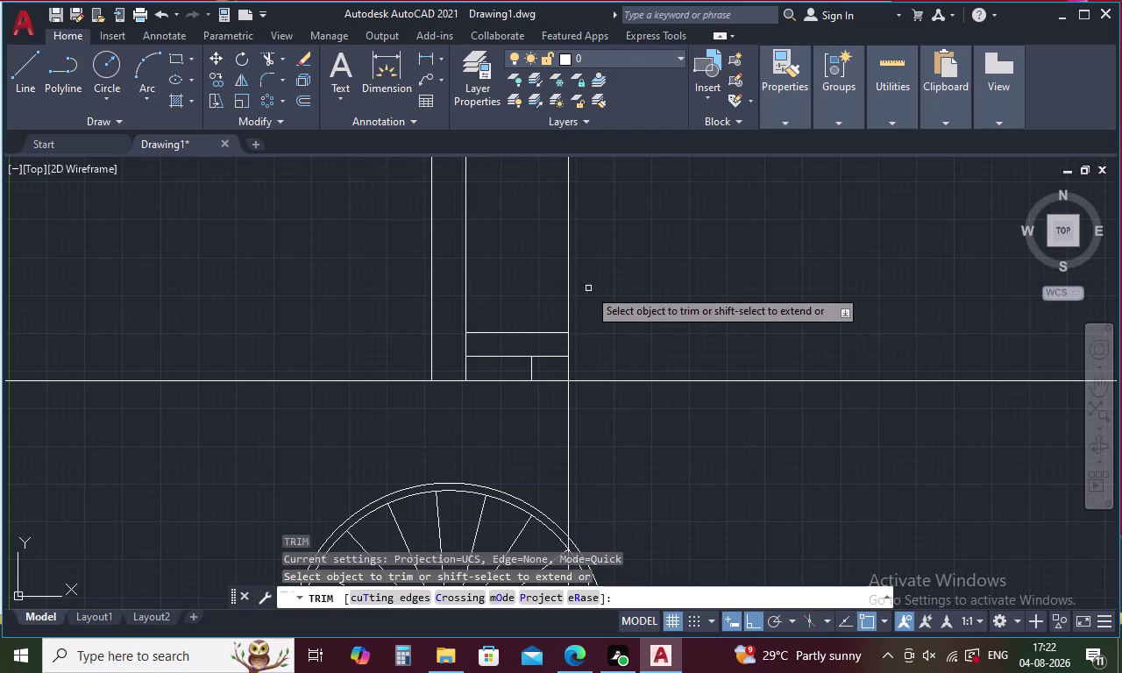
click(567, 273)
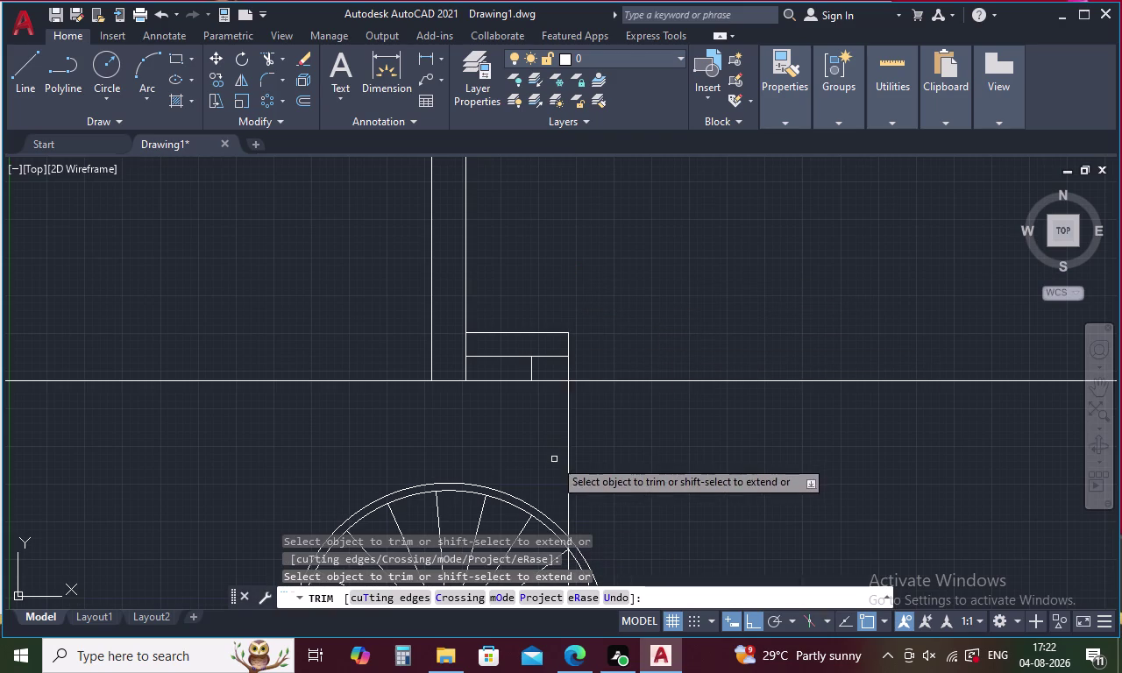
click(572, 435)
click(565, 437)
scroll(down, 3)
key(Escape)
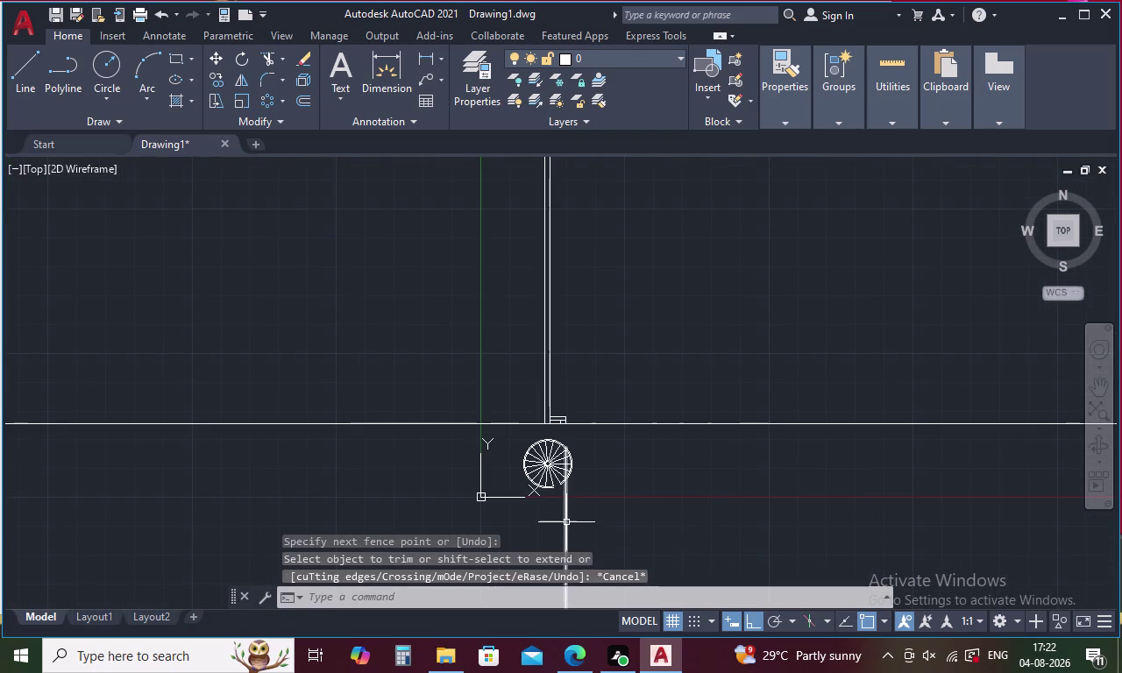
click(567, 523)
key(Delete)
Trim the overlapping line between the first and second steps.
scroll(up, 3)
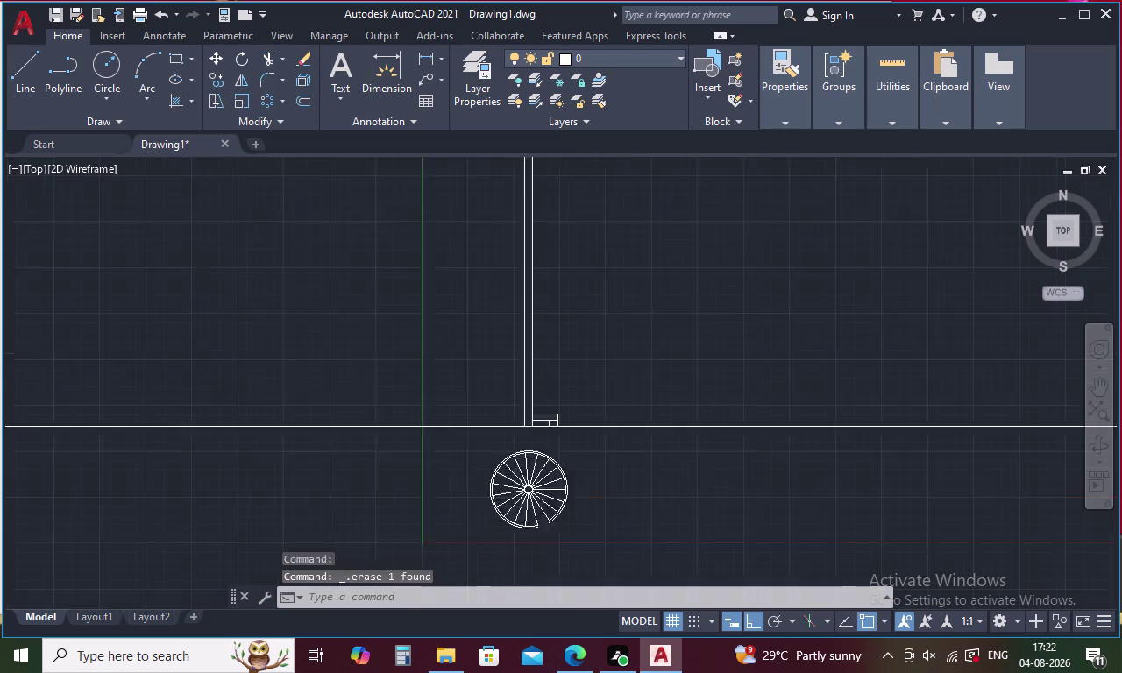
scroll(up, 3)
text(TR)
key(space)
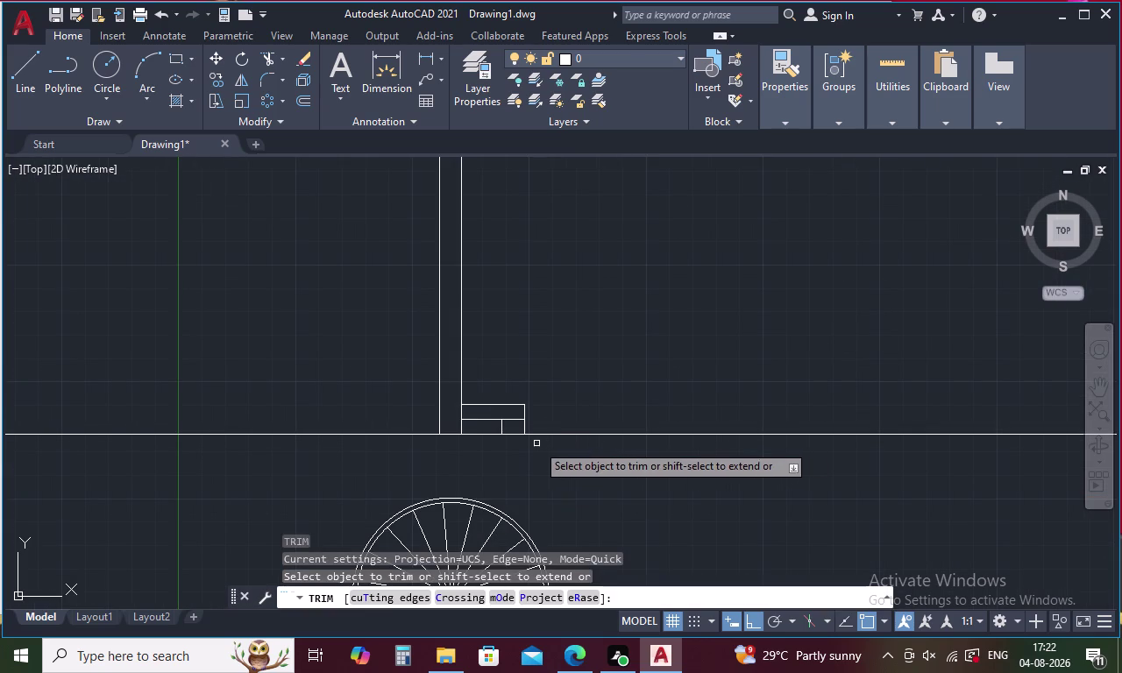
click(525, 429)
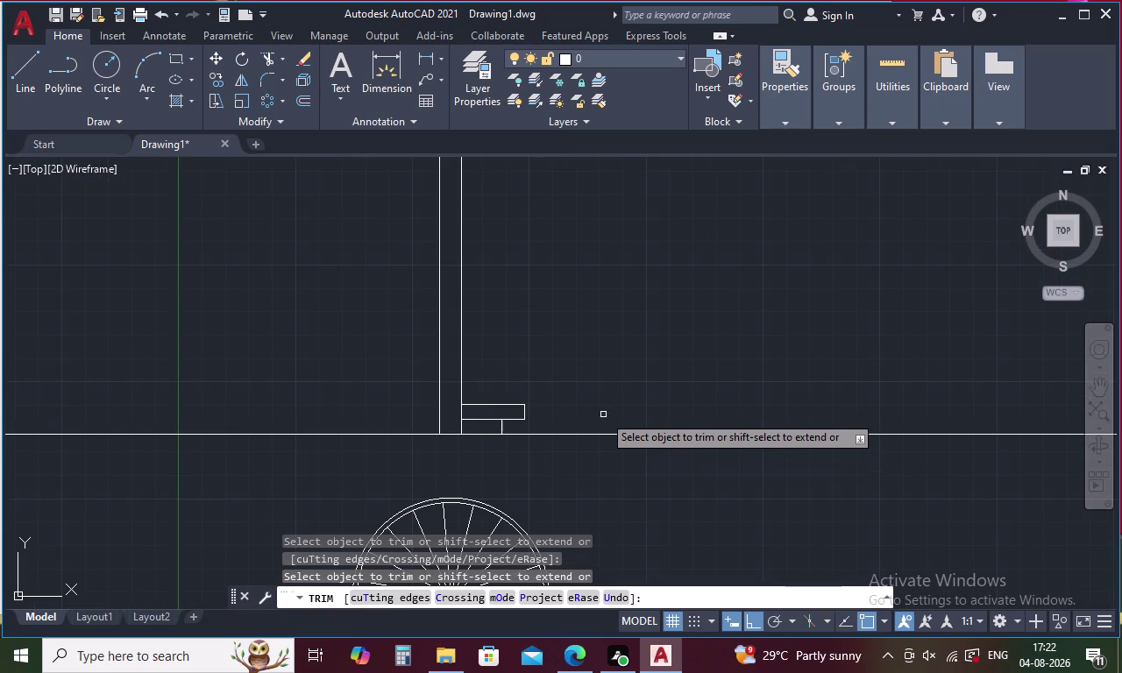
scroll(up, 3)
key(Escape)
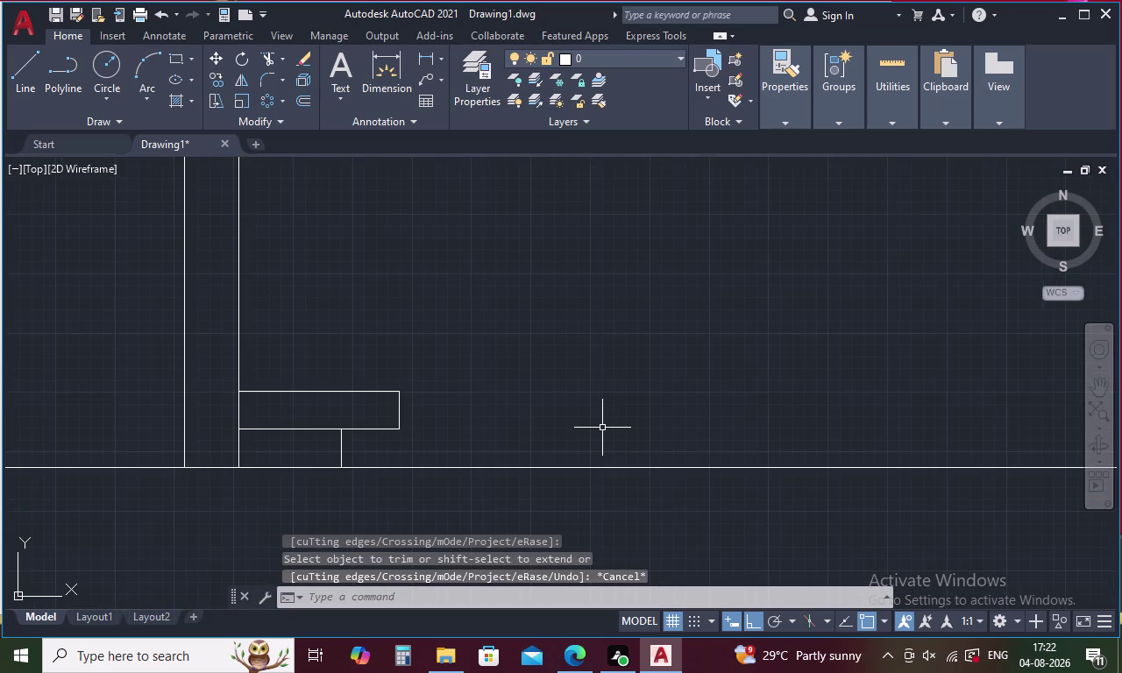
Begin a construction line with the stair plan in view.
text(XL)
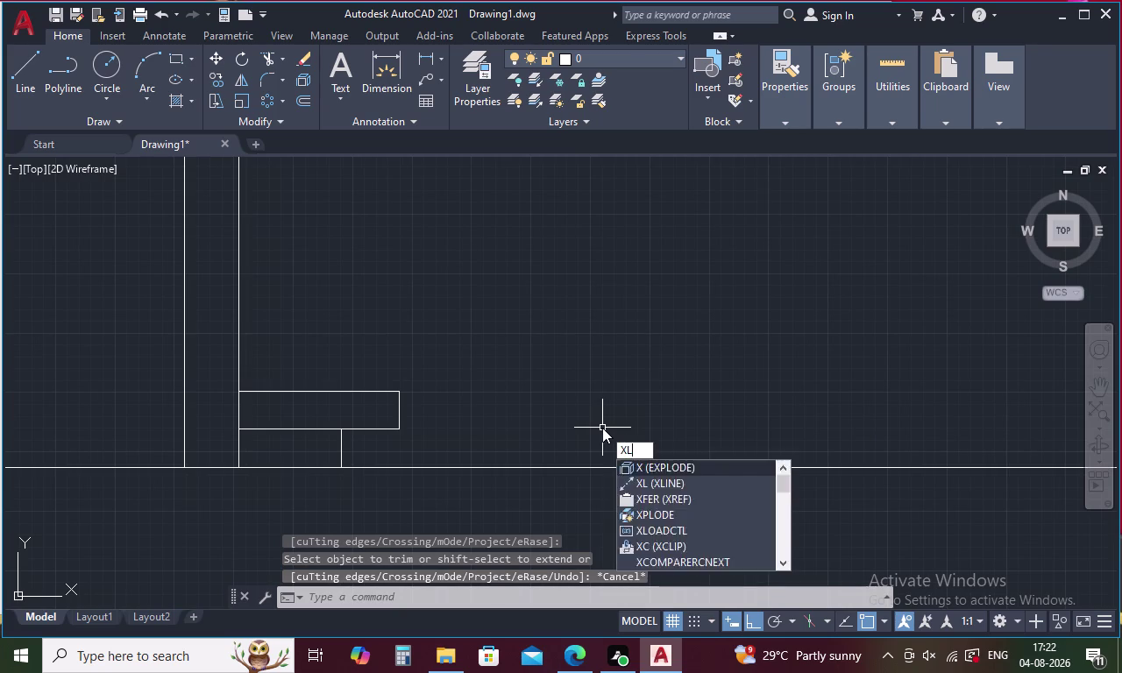
key(space)
scroll(down, 3)
middle_drag(582, 509, 582, 449)
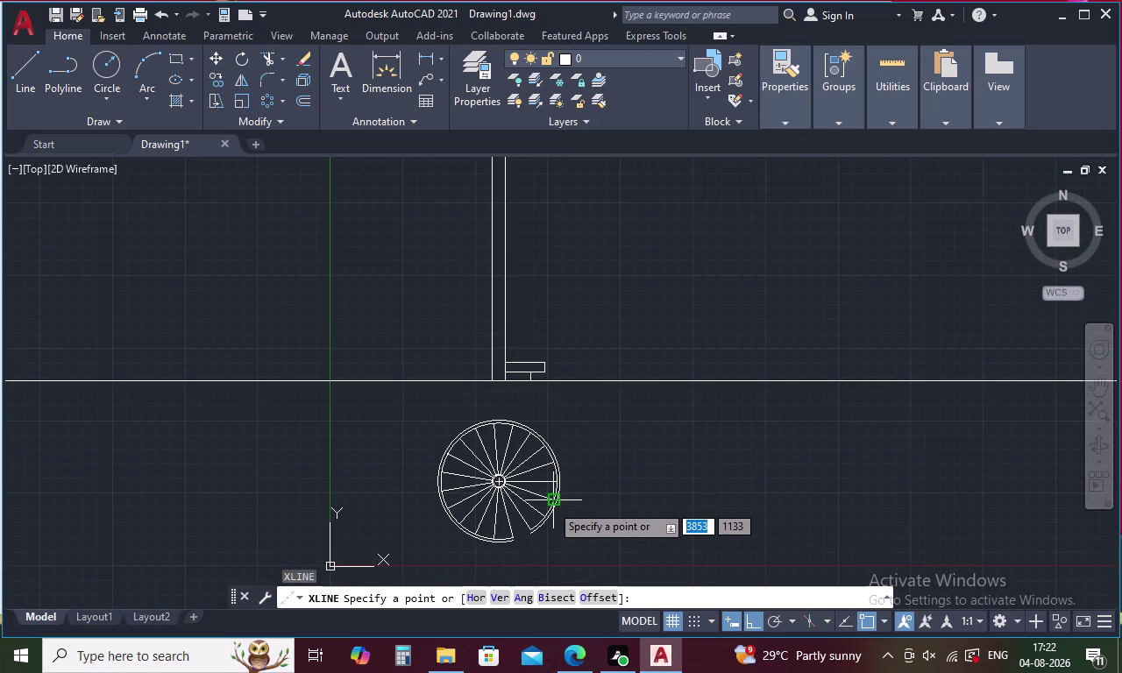
Place a vertical construction line through the next plan tread endpoint.
text(V)
key(space)
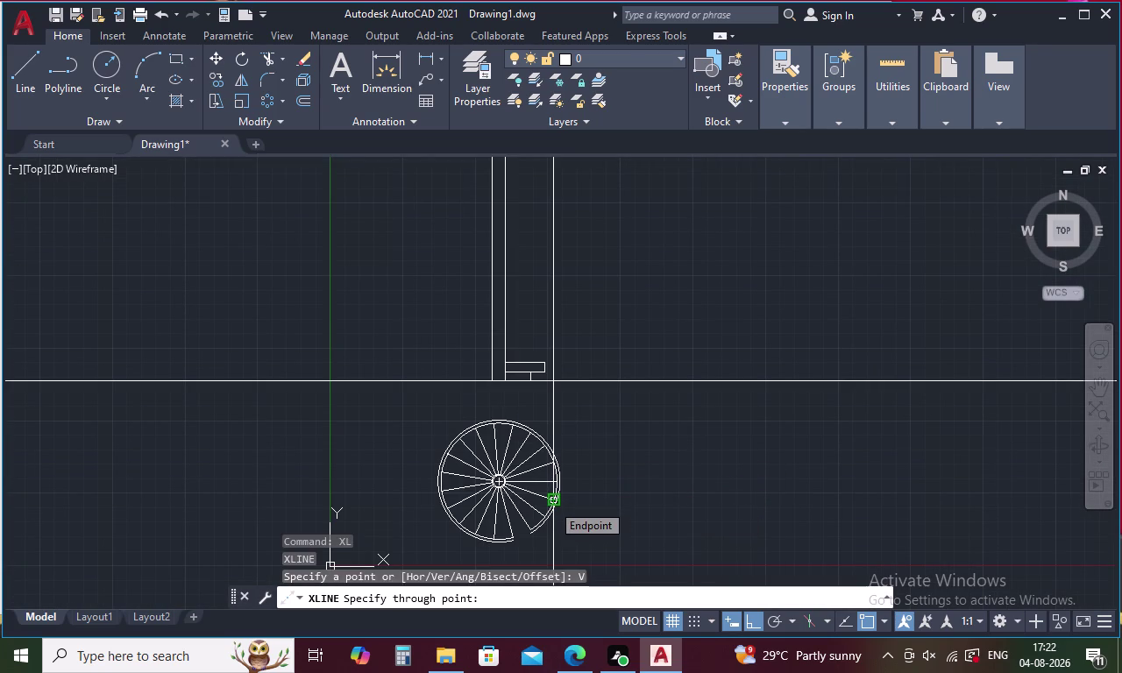
scroll(up, 3)
click(552, 503)
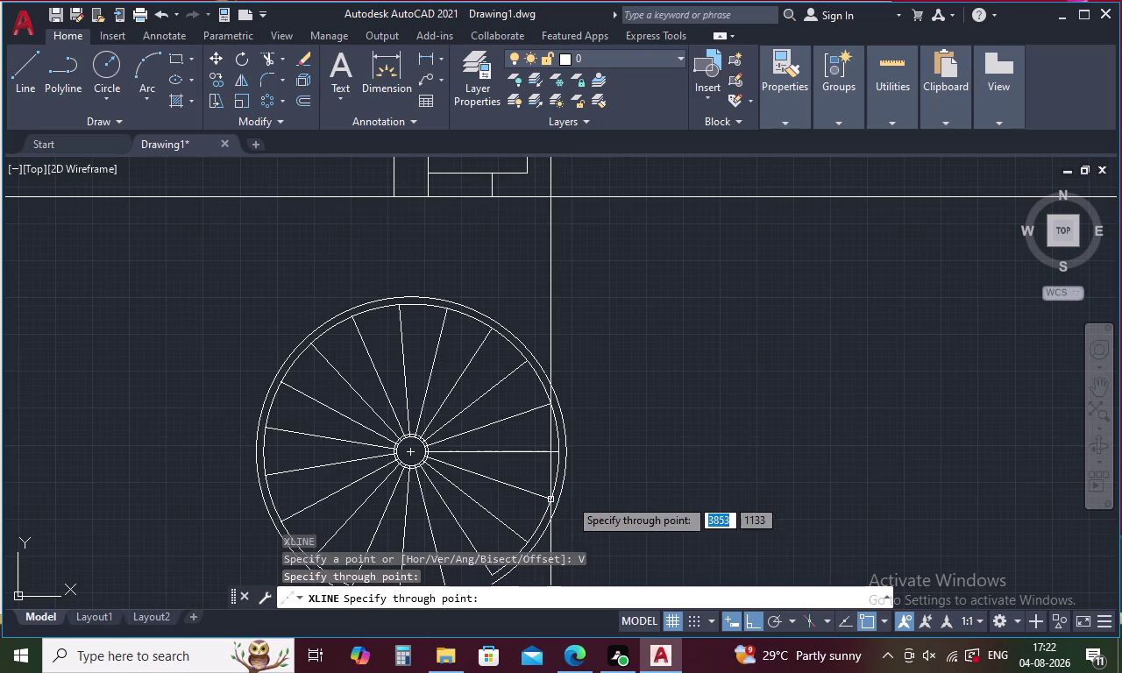
key(Escape)
scroll(down, 3)
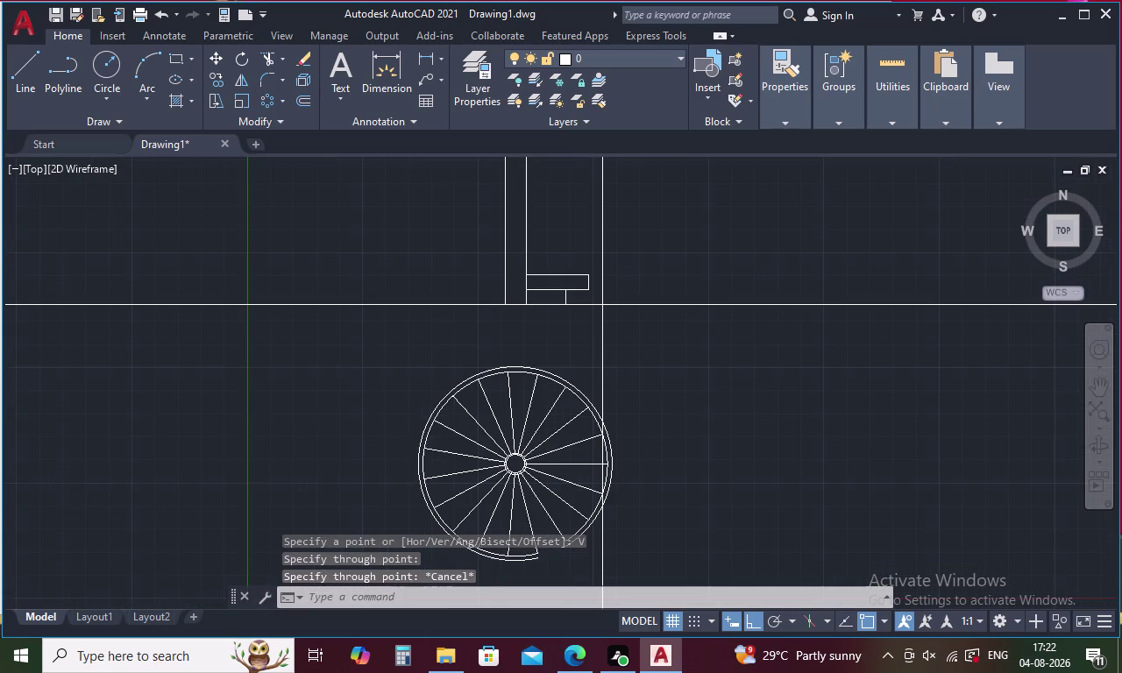
Extend the second step's top edge to the new vertical line.
text(EX)
key(space)
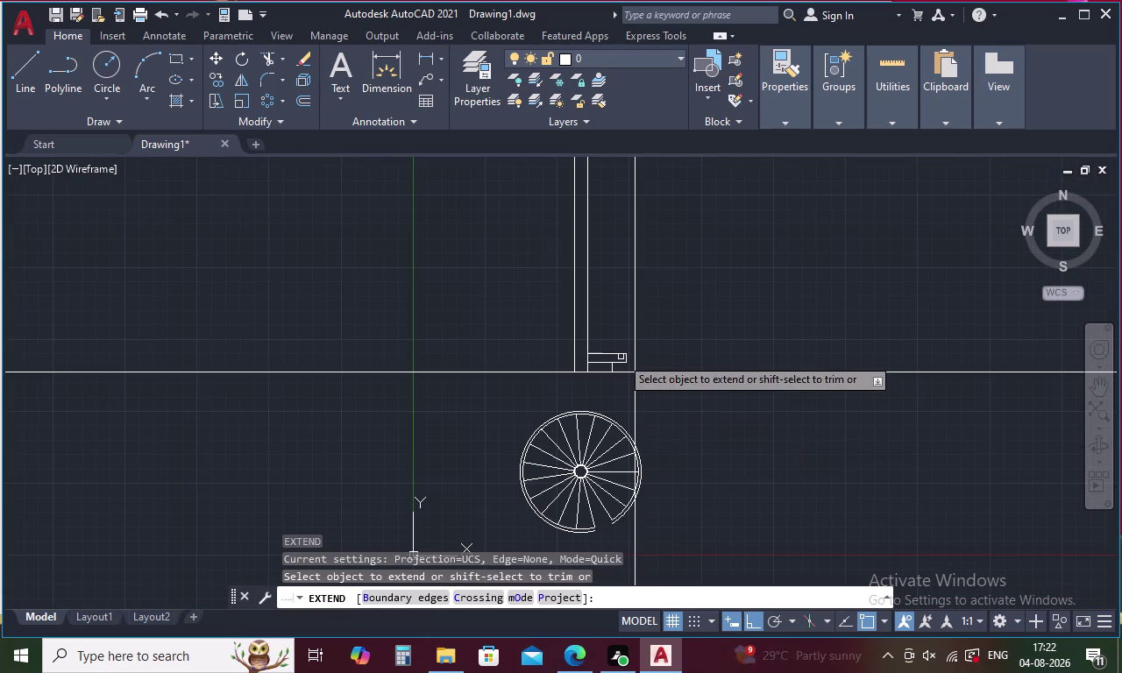
click(621, 353)
key(Escape)
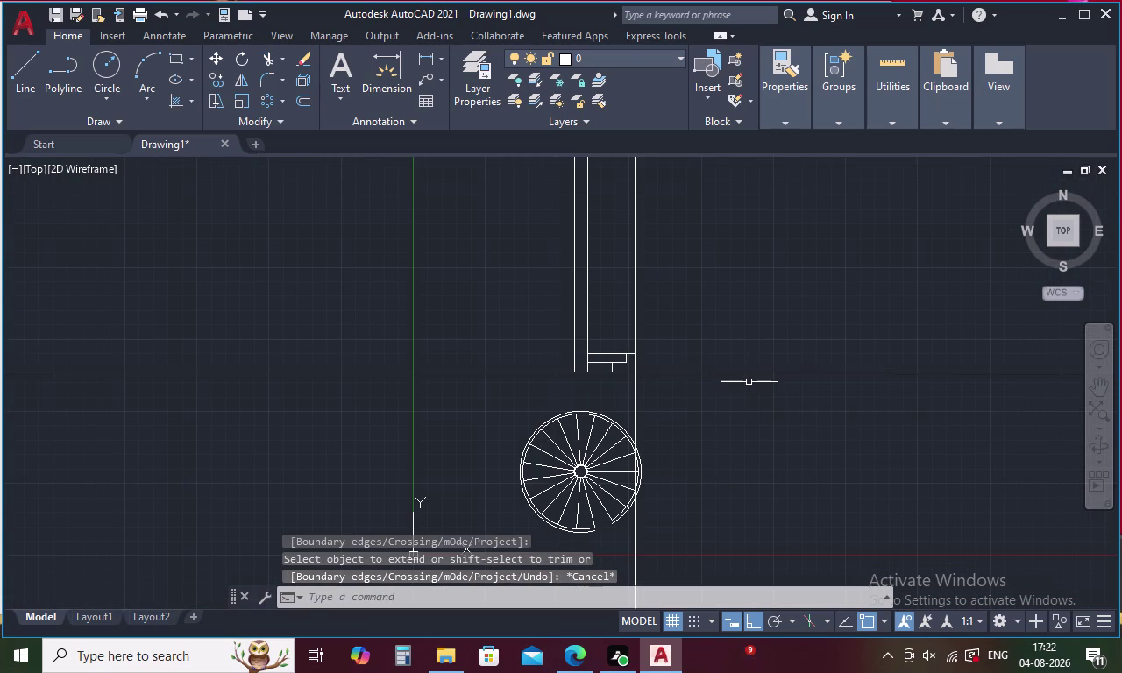
Offset the second step's top edge 160 units upward.
key(o)
key(space)
text(160)
key(space)
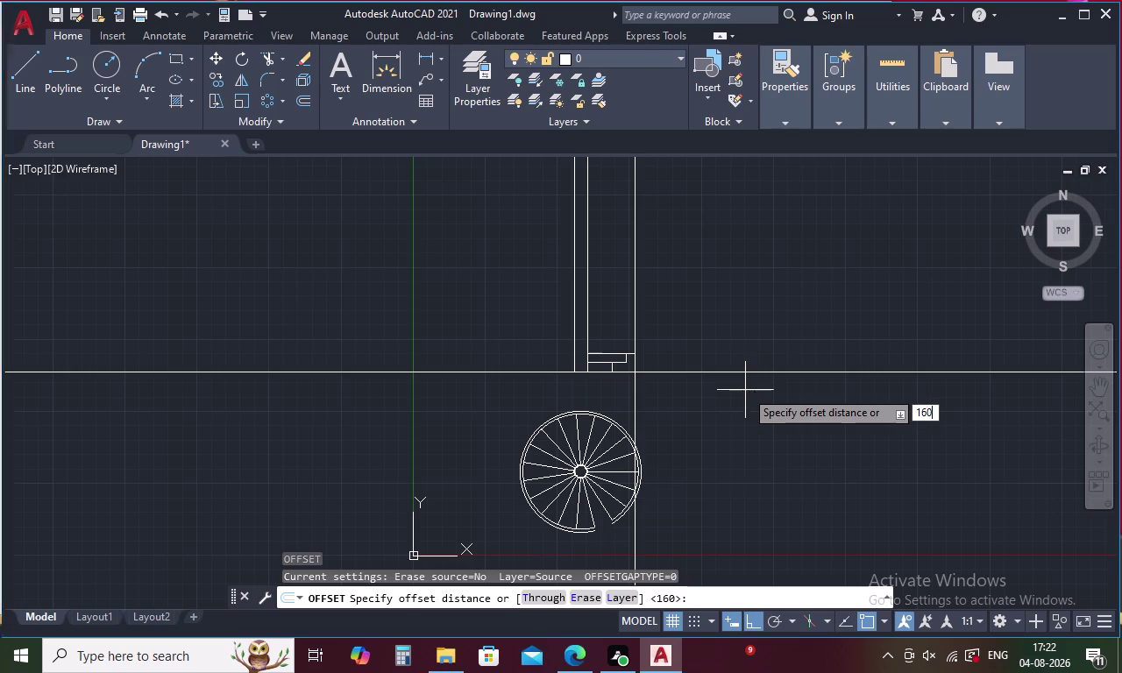
click(616, 353)
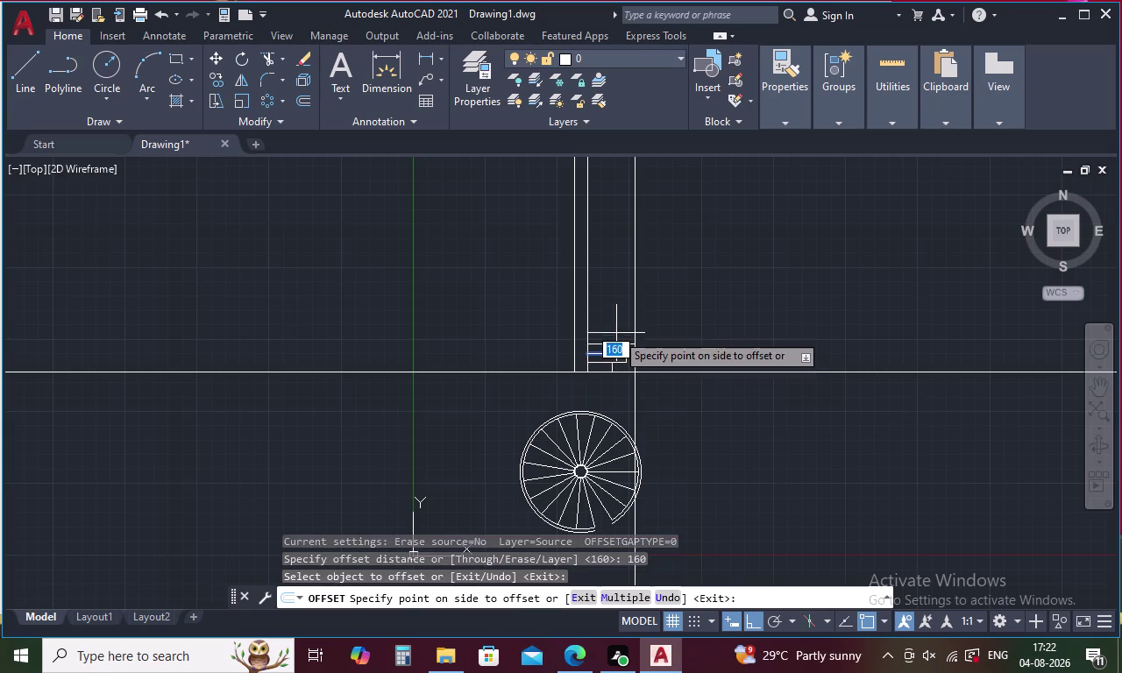
click(617, 324)
scroll(up, 3)
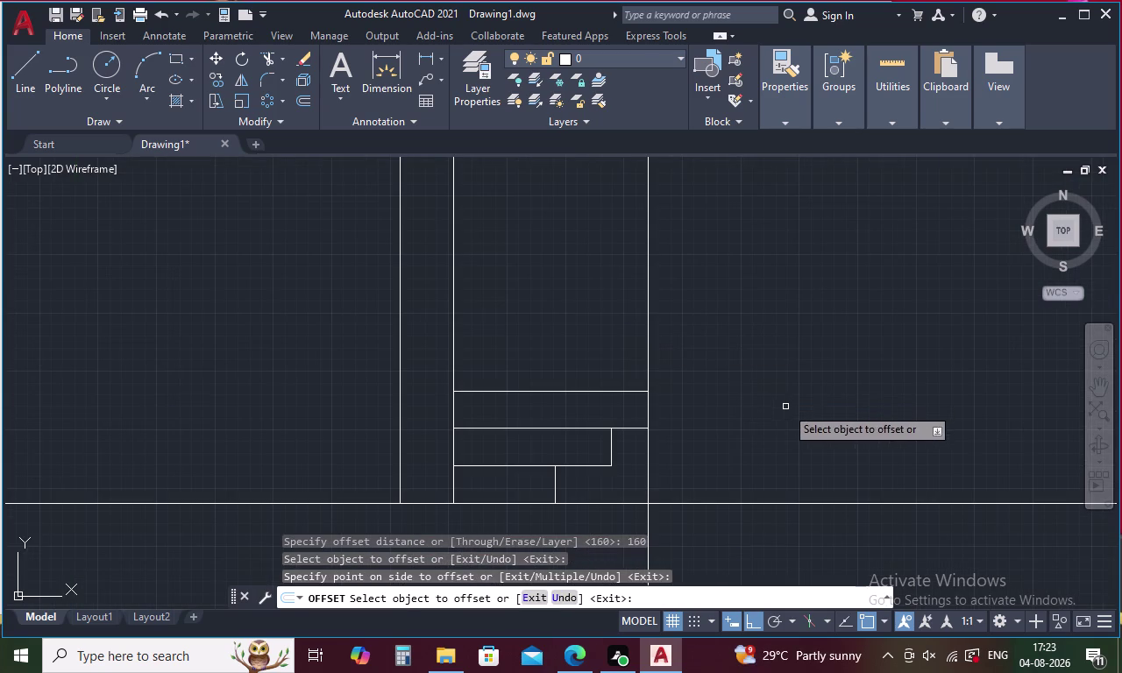
key(Escape)
Trim the guide line above and below the third step.
text(TR)
key(space)
click(648, 326)
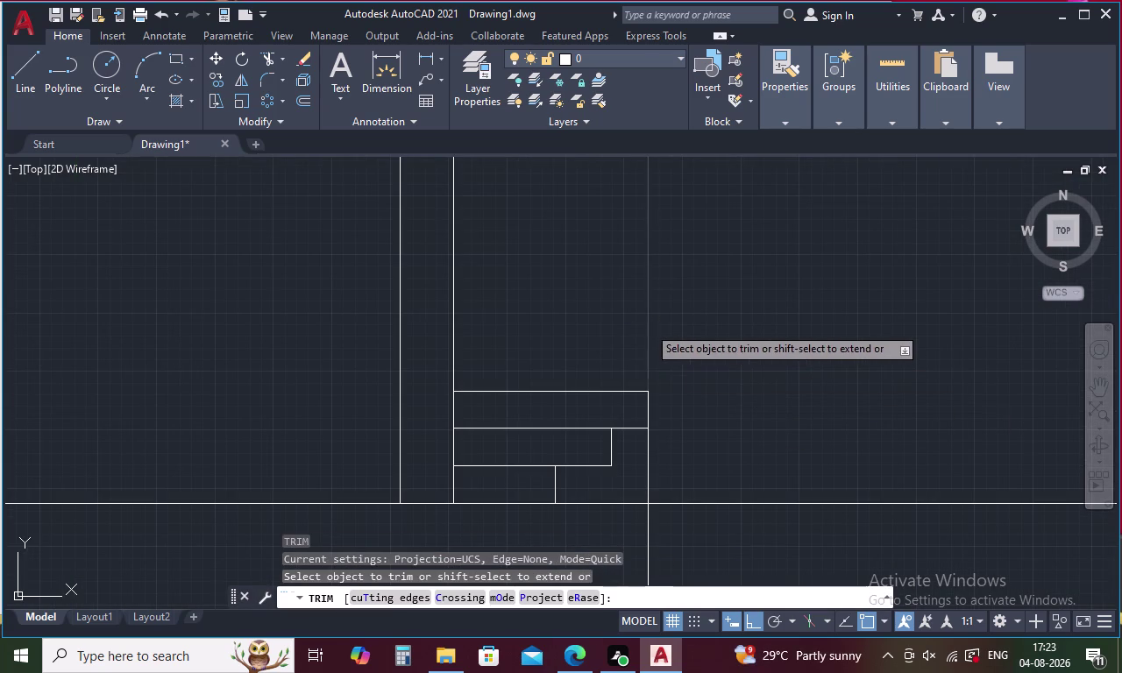
click(649, 474)
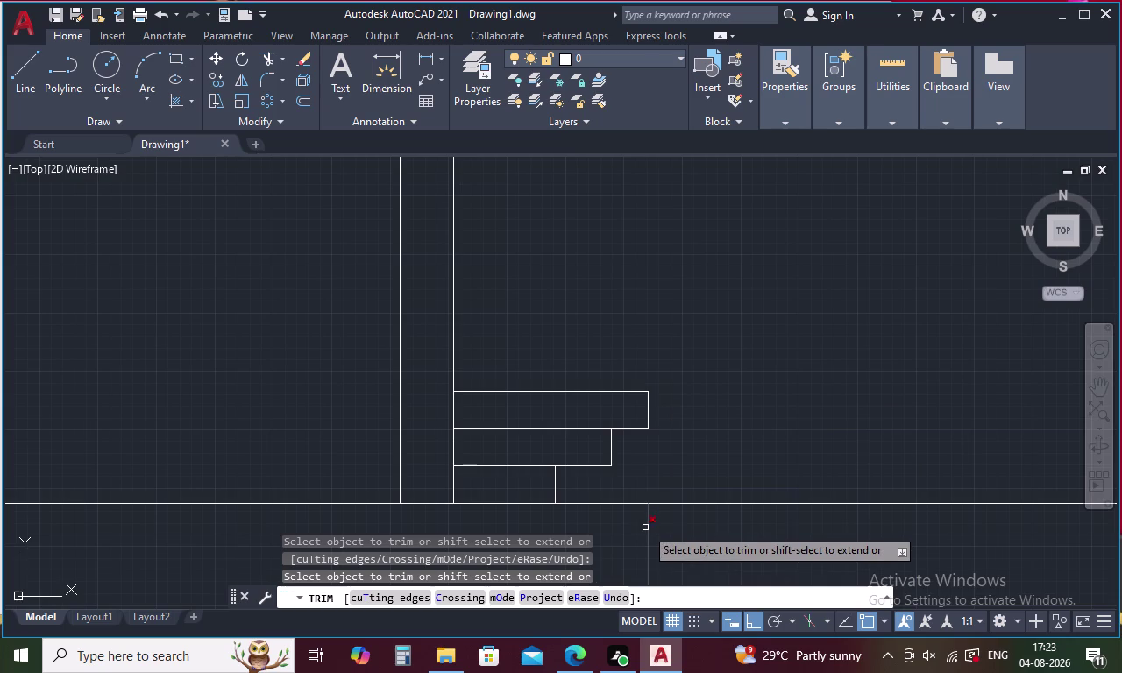
click(645, 528)
scroll(down, 3)
middle_drag(649, 515, 670, 245)
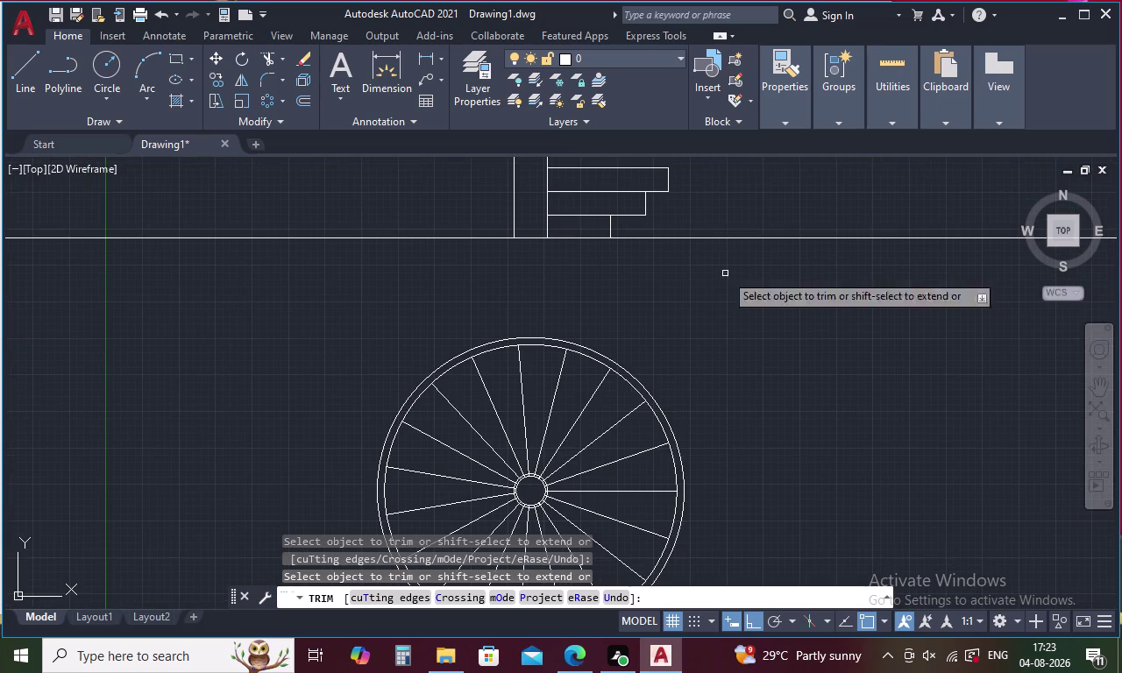
middle_drag(731, 314, 728, 213)
scroll(down, 3)
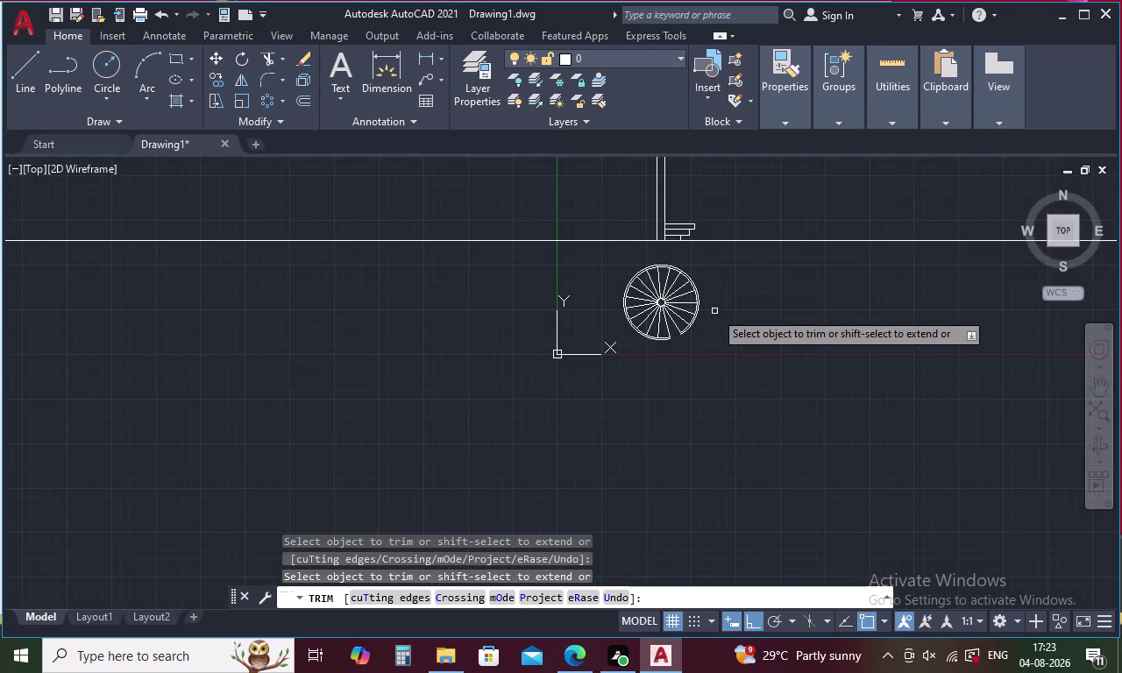
scroll(up, 3)
middle_drag(718, 280, 727, 467)
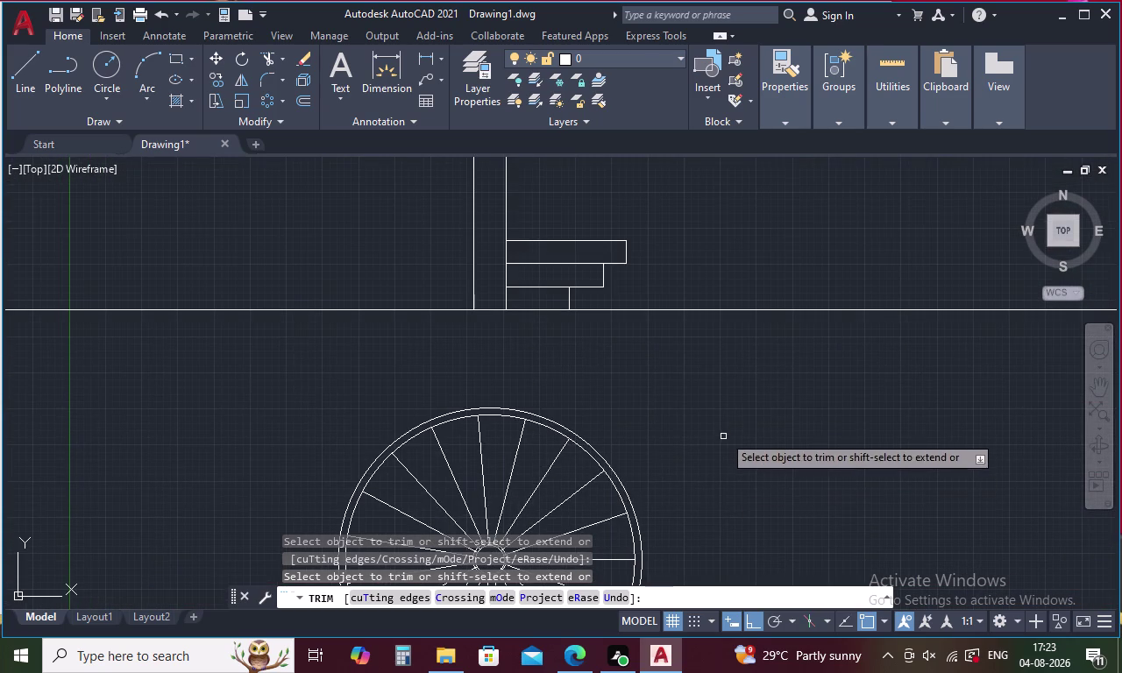
key(Escape)
Begin another construction line with the stair plan zoomed in.
text(X)
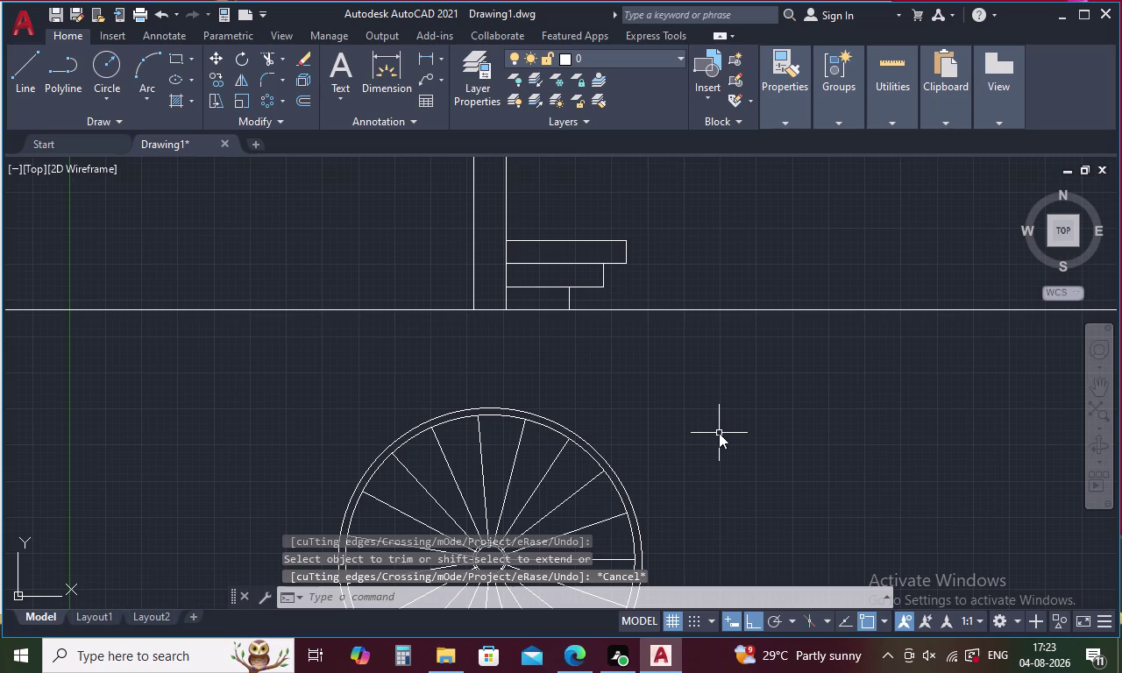
text(L)
key(space)
middle_drag(708, 439, 713, 309)
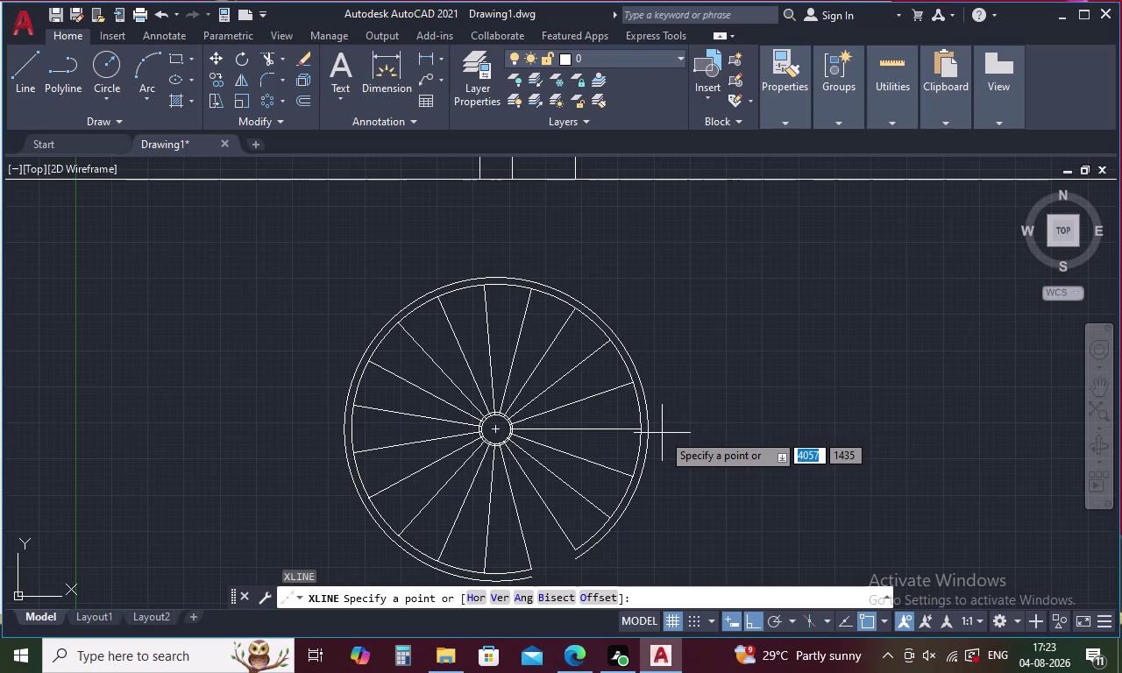
Place a vertical construction line through the next tread endpoint.
text(V)
key(space)
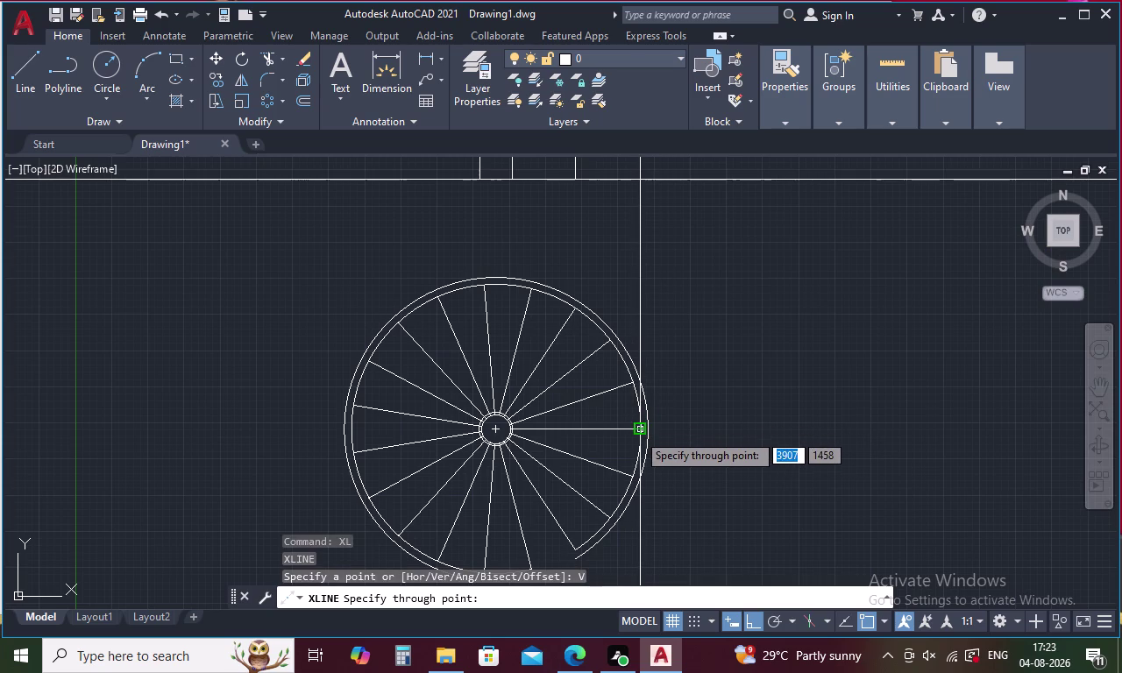
click(637, 433)
middle_drag(669, 363, 751, 593)
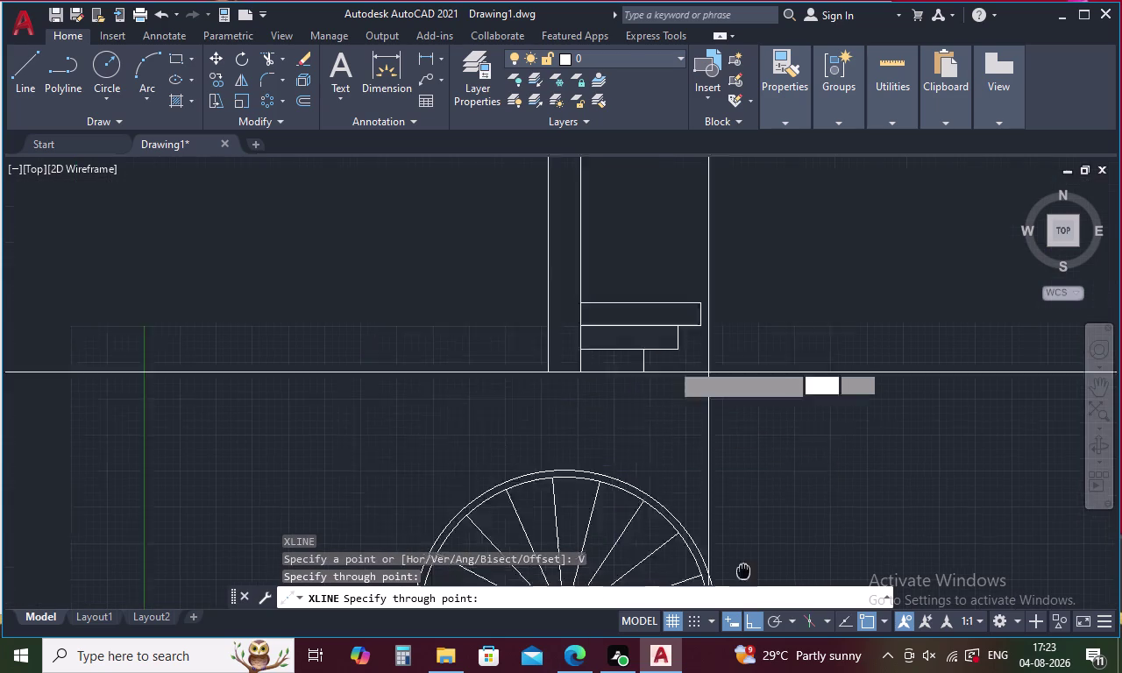
middle_drag(751, 593, 792, 672)
key(Escape)
Extend the top tread edge to the vertical construction line.
key(e)
key(x)
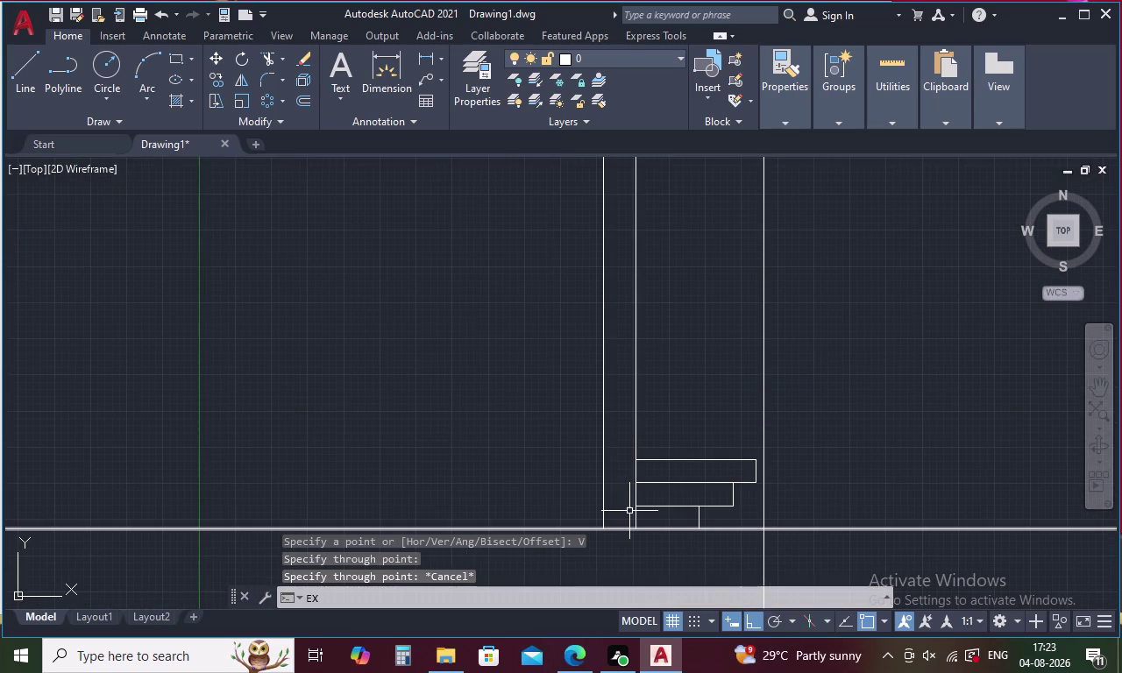
key(space)
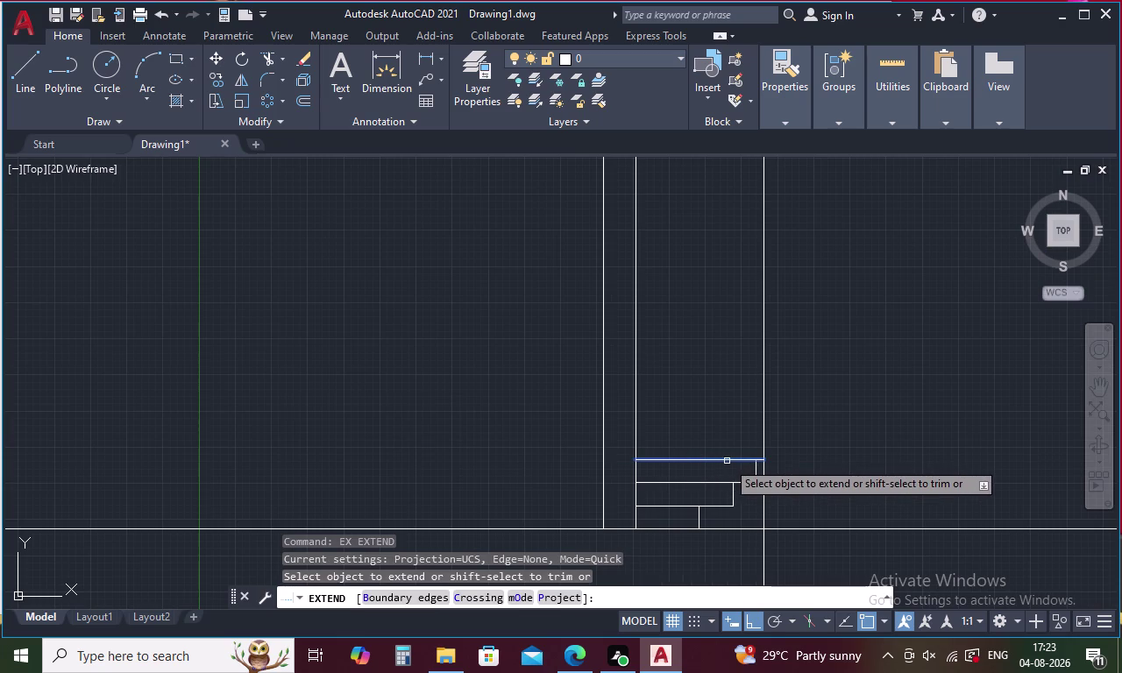
click(729, 460)
key(Escape)
Offset the top tread edge 160 upward to create the new tread.
text(O)
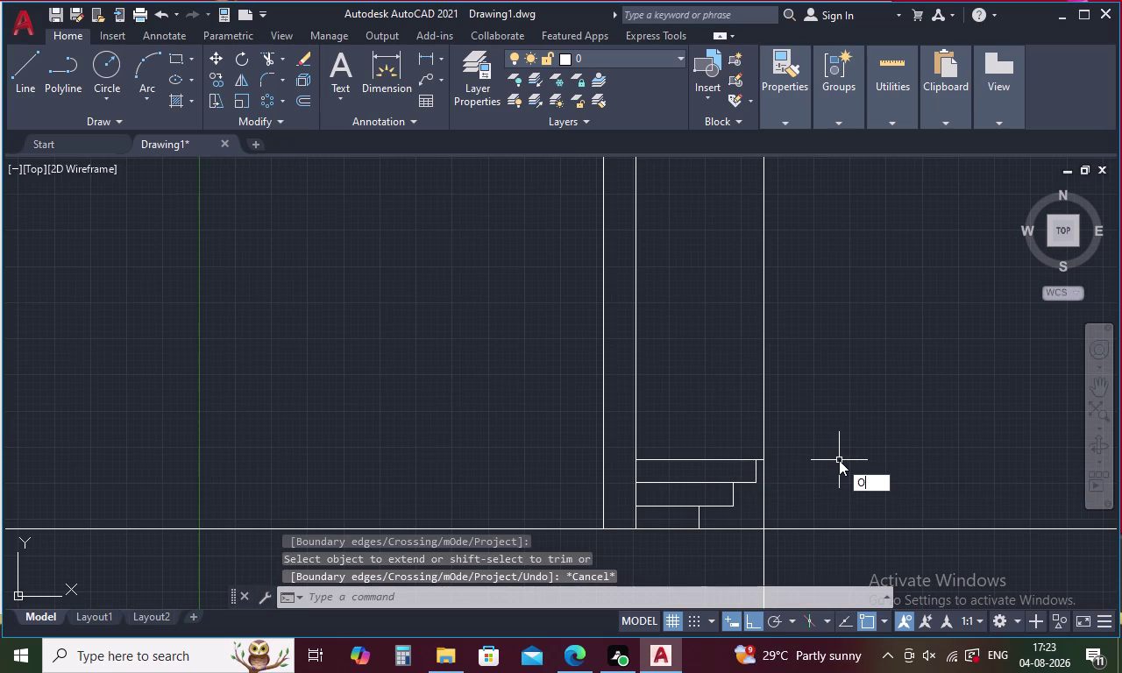
key(space)
text(16)
key(0)
key(space)
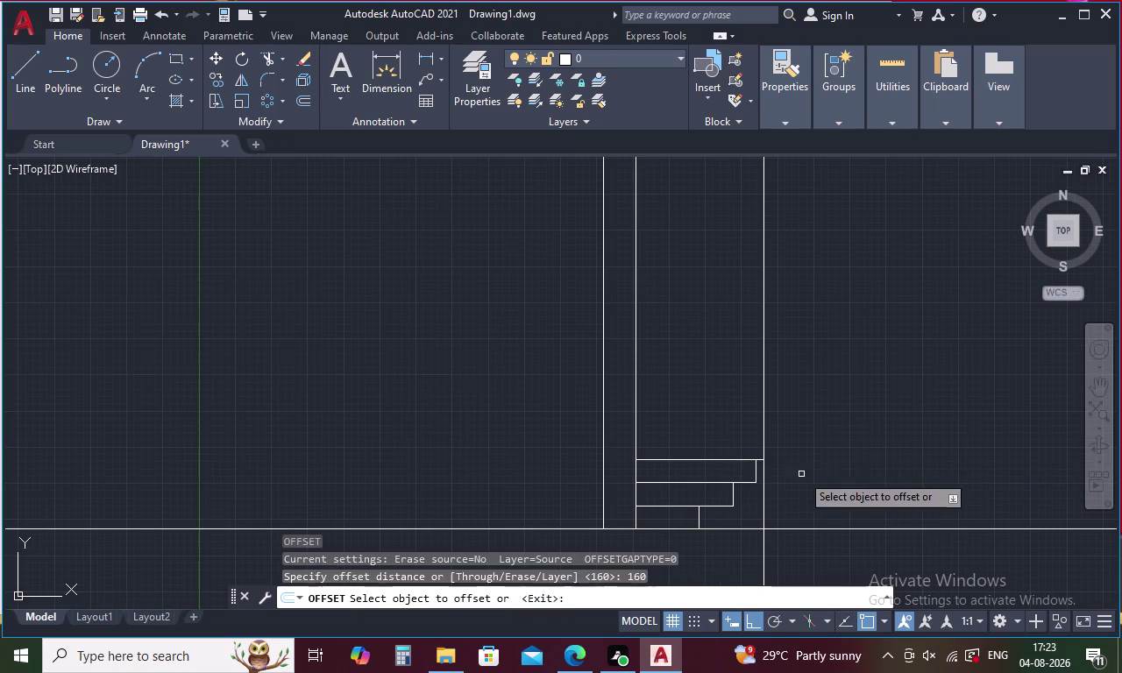
click(716, 459)
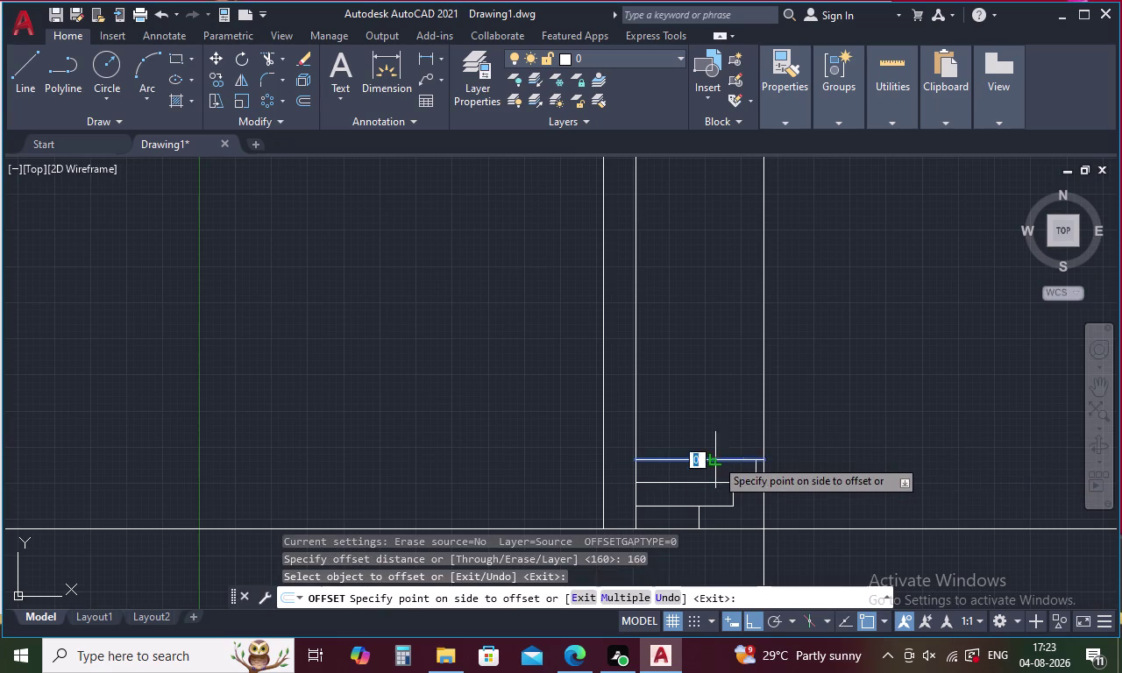
click(729, 398)
key(Escape)
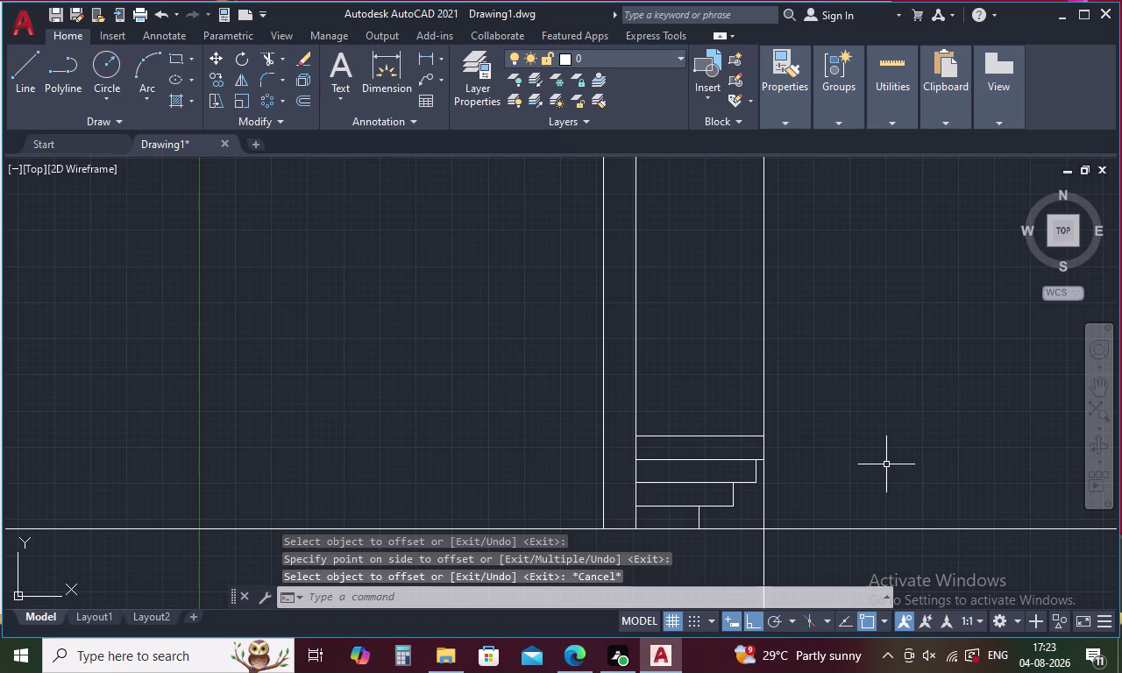
Trim the vertical line above and below the new tread, then delete the leftover stub.
text(TR)
key(space)
click(764, 378)
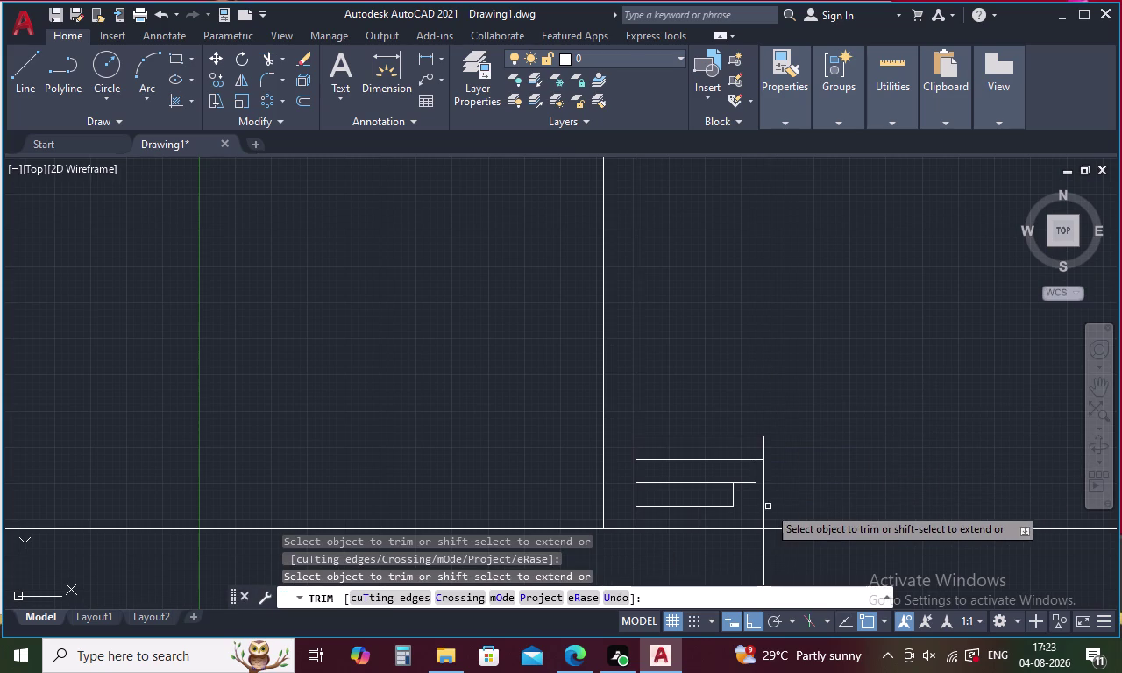
click(765, 503)
key(Escape)
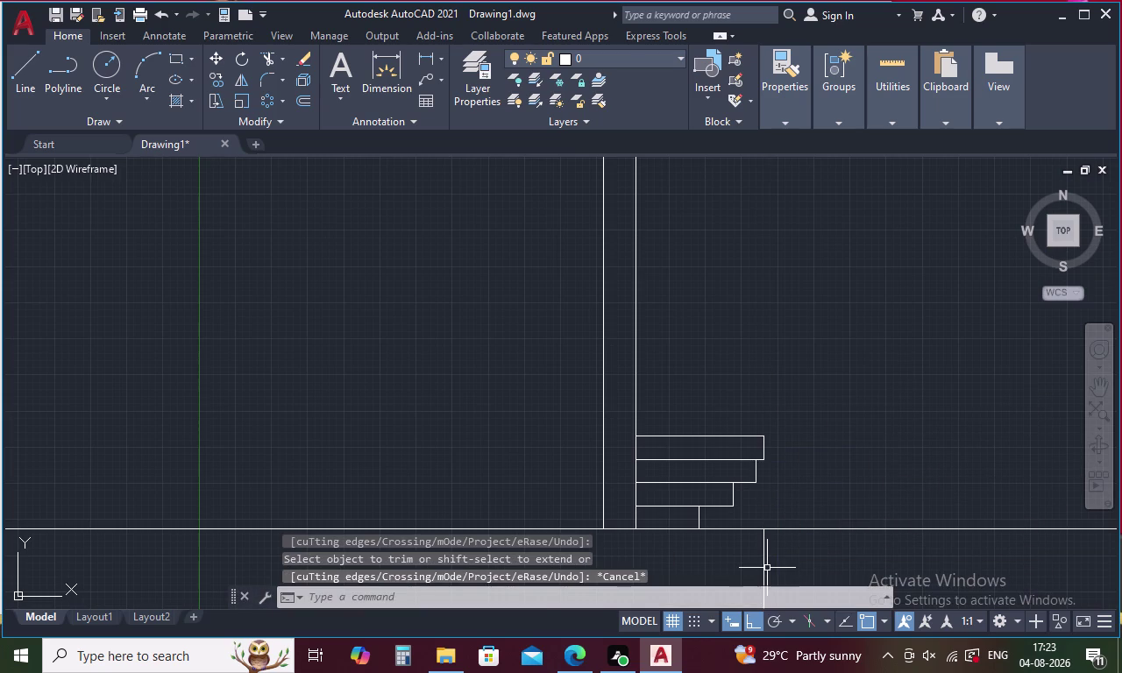
click(768, 568)
click(756, 569)
key(Delete)
scroll(down, 3)
middle_drag(771, 564, 737, 467)
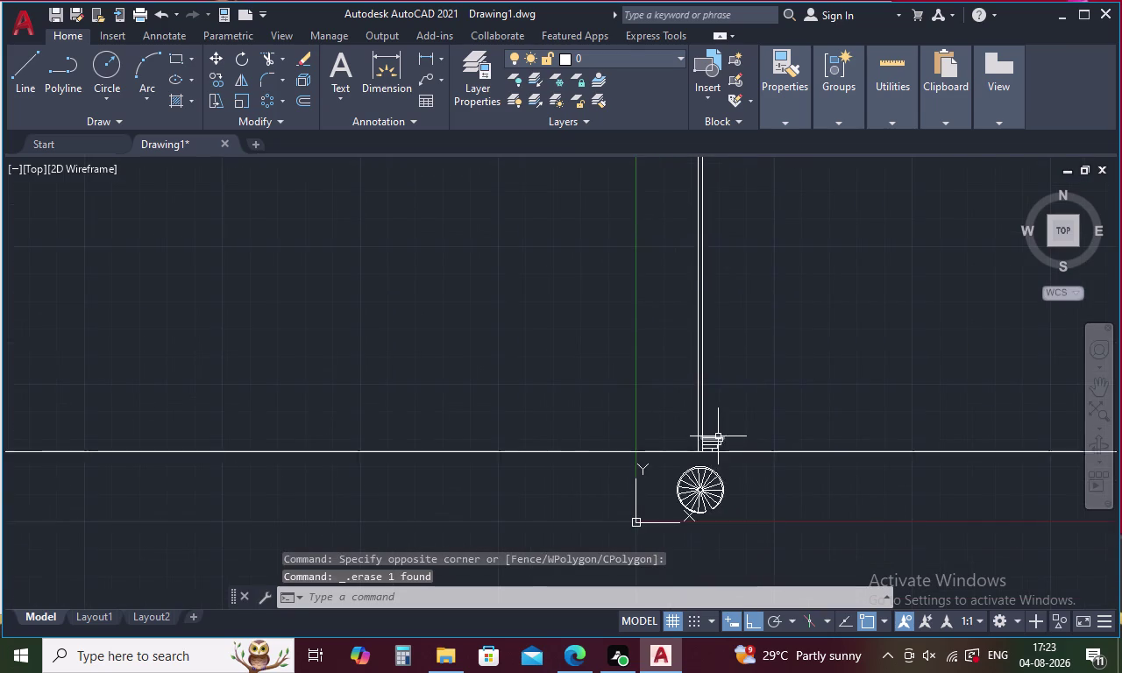
scroll(up, 3)
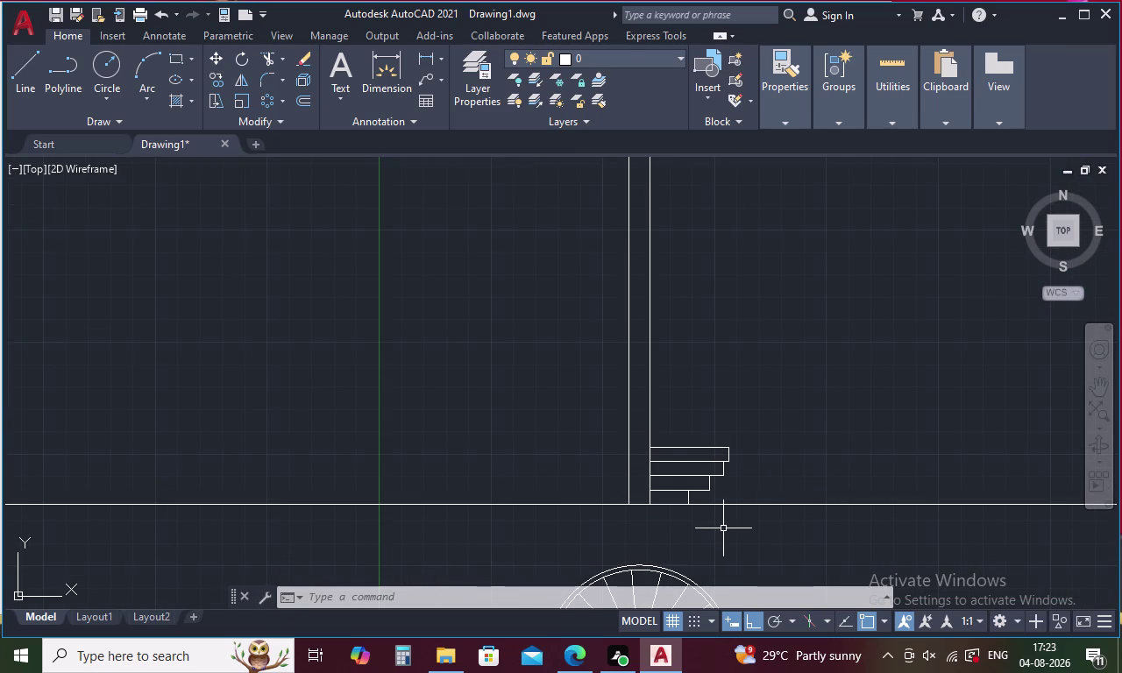
Place a vertical XLINE through the top tread's end.
text(X)
text(L)
key(space)
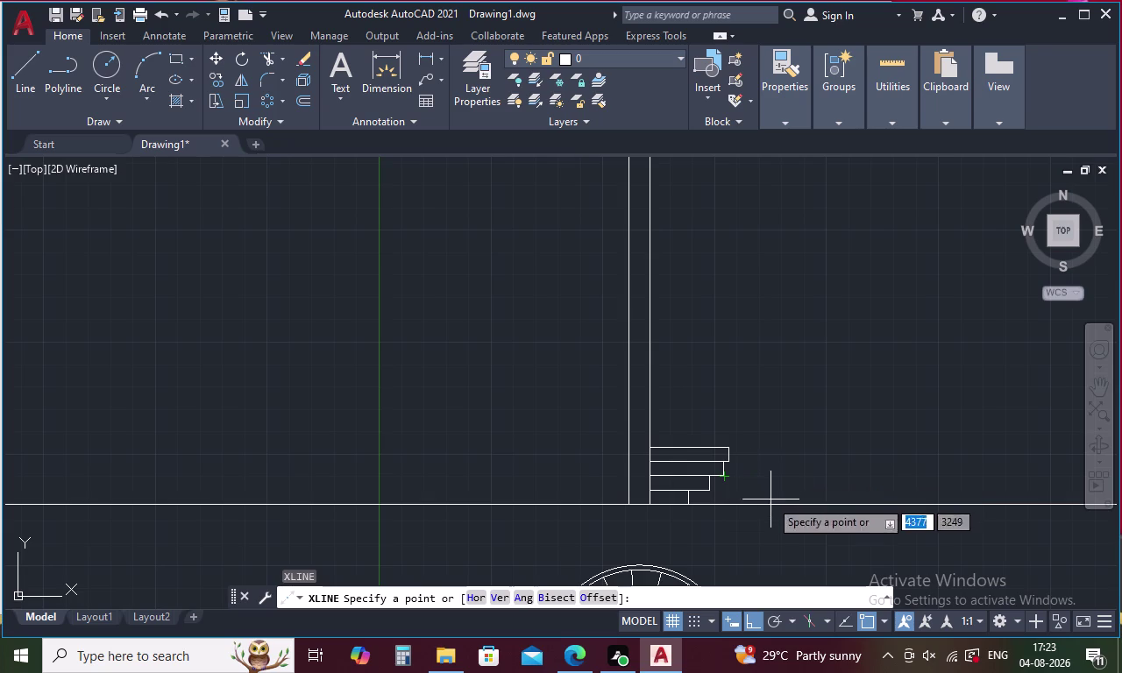
key(v)
key(space)
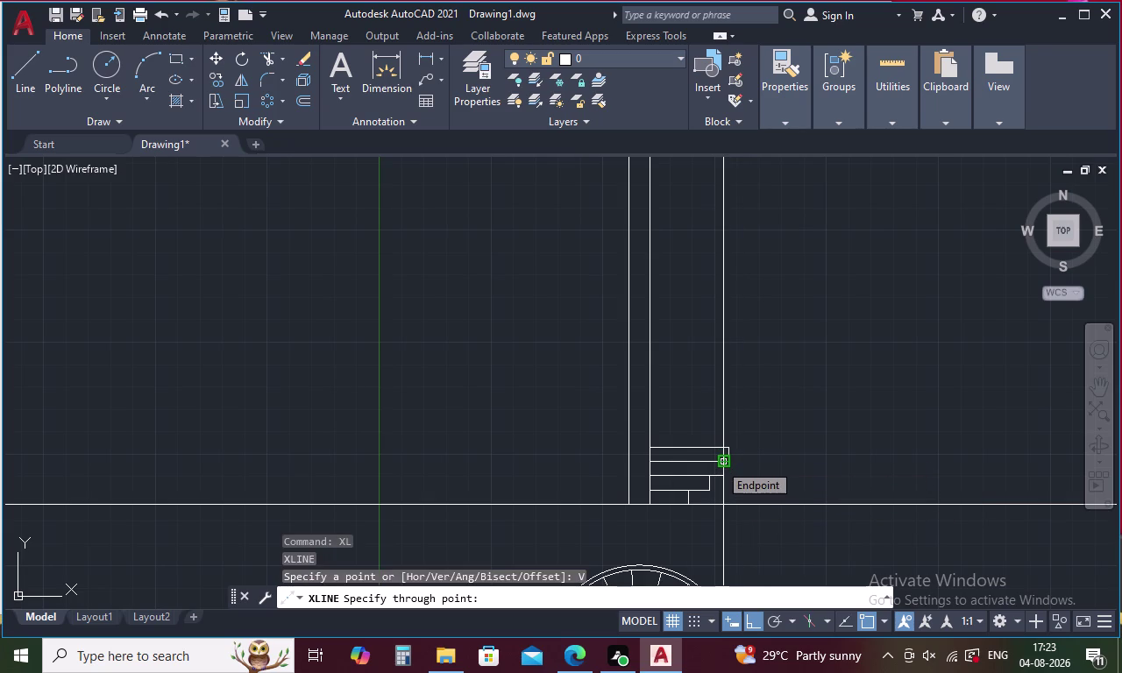
click(719, 463)
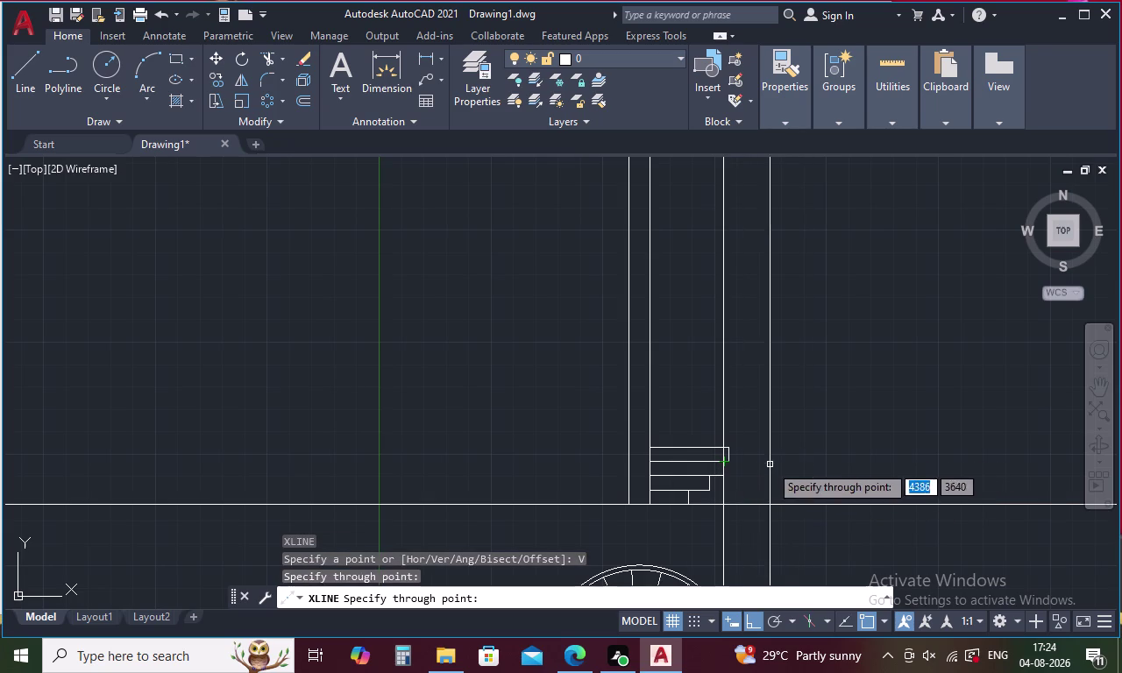
key(Escape)
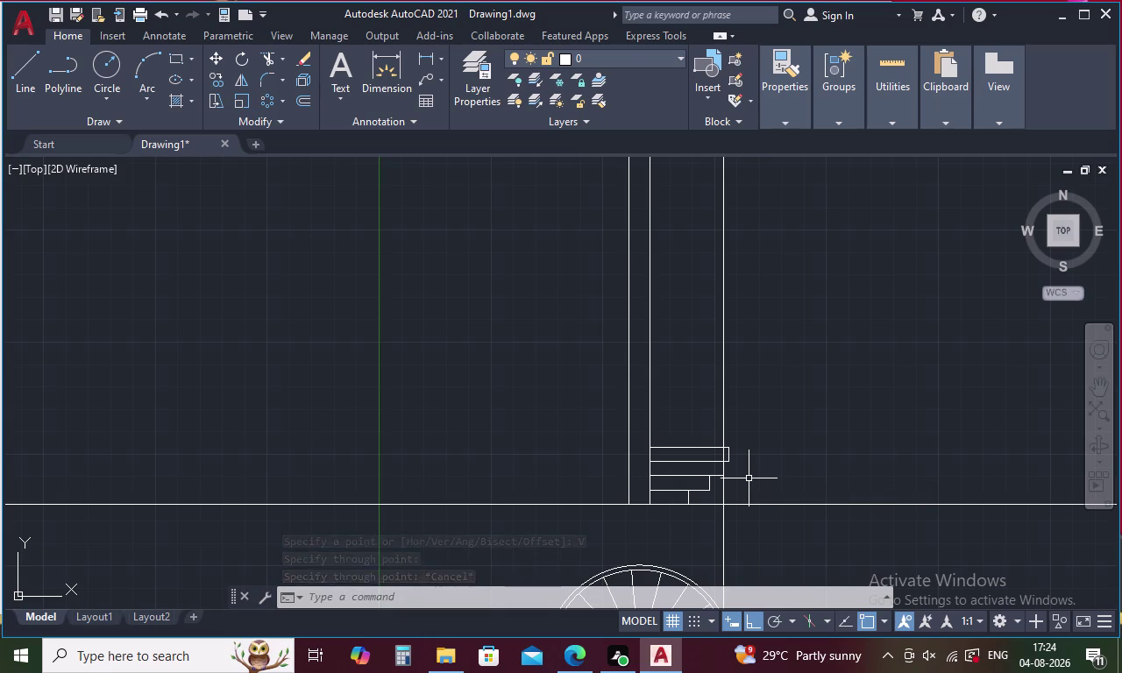
Offset the top tread edge 160 upward, after abandoning a 160 line attempt.
text(L)
key(space)
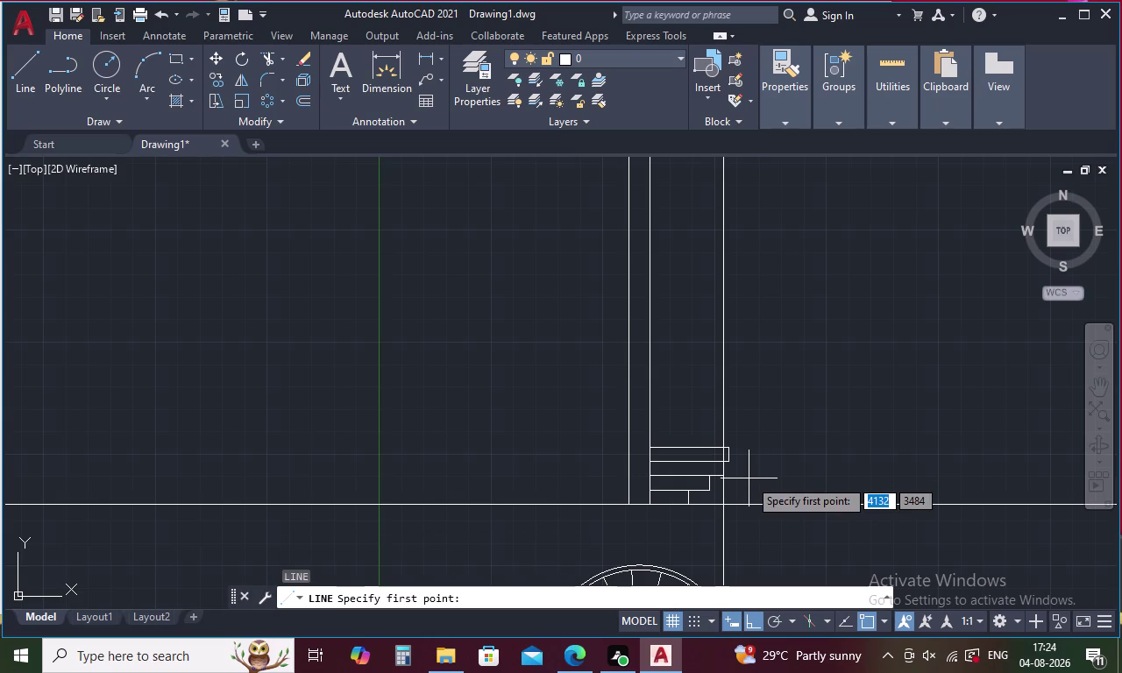
text(160)
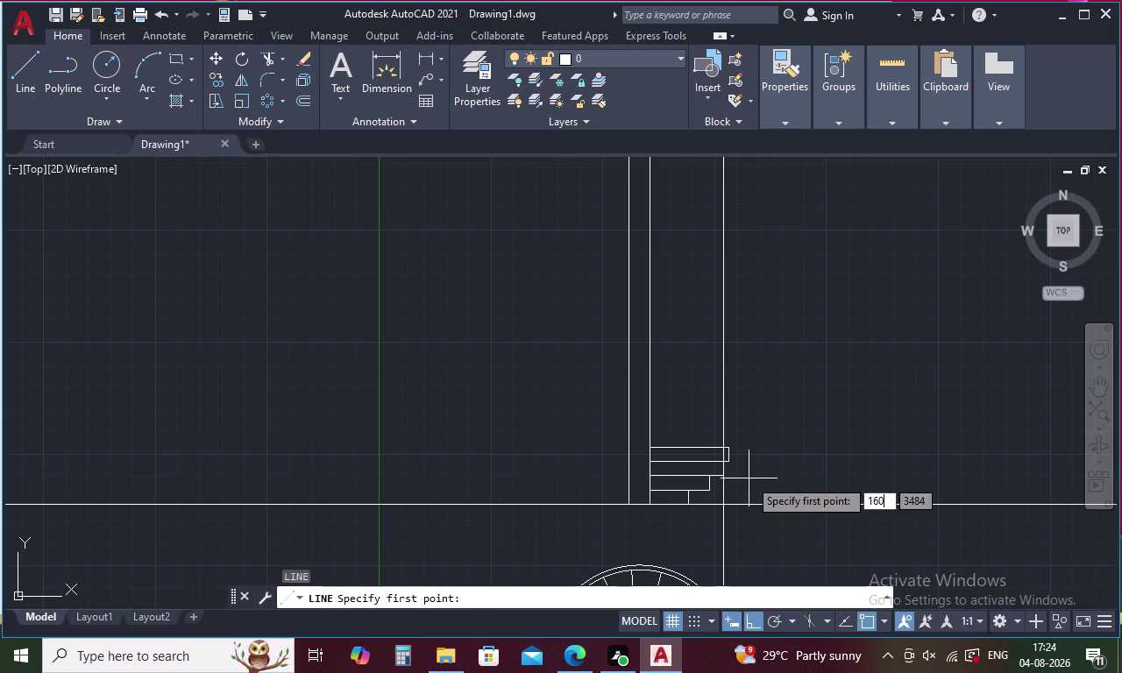
key(space)
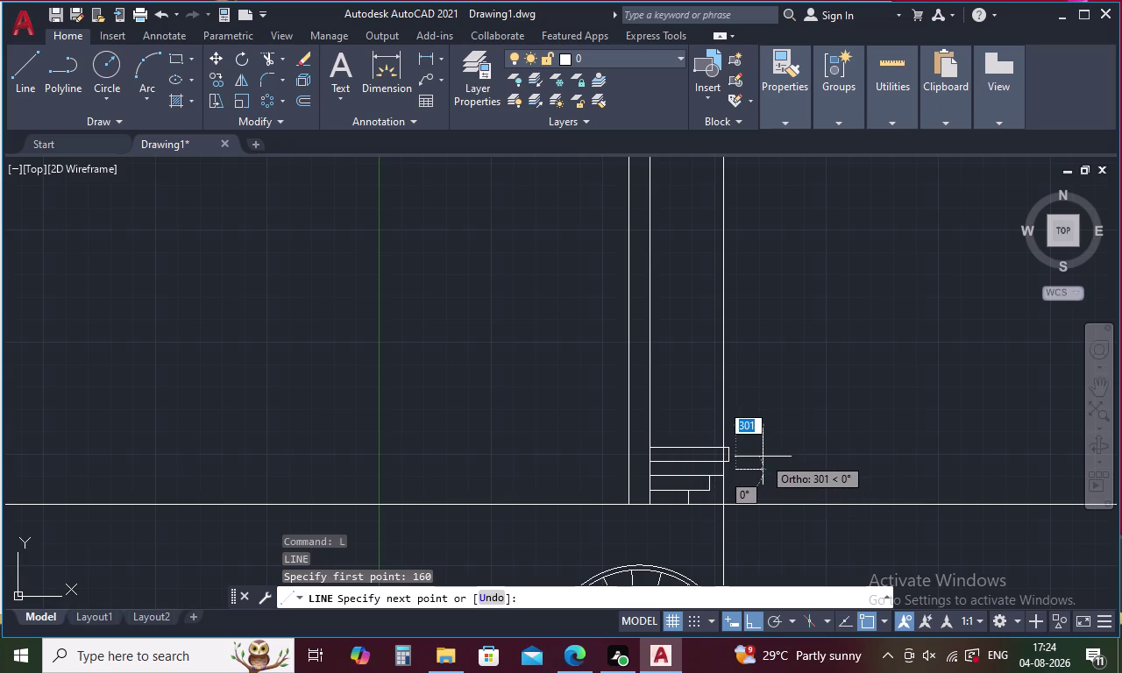
key(Escape)
text(O)
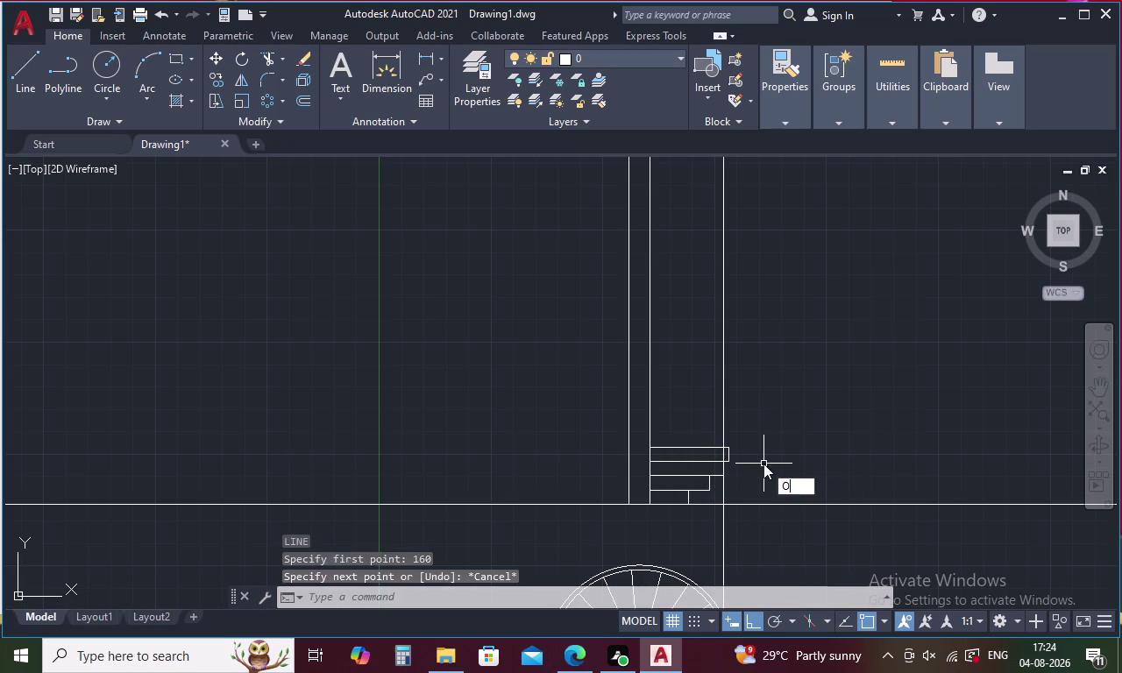
key(space)
text(160)
key(space)
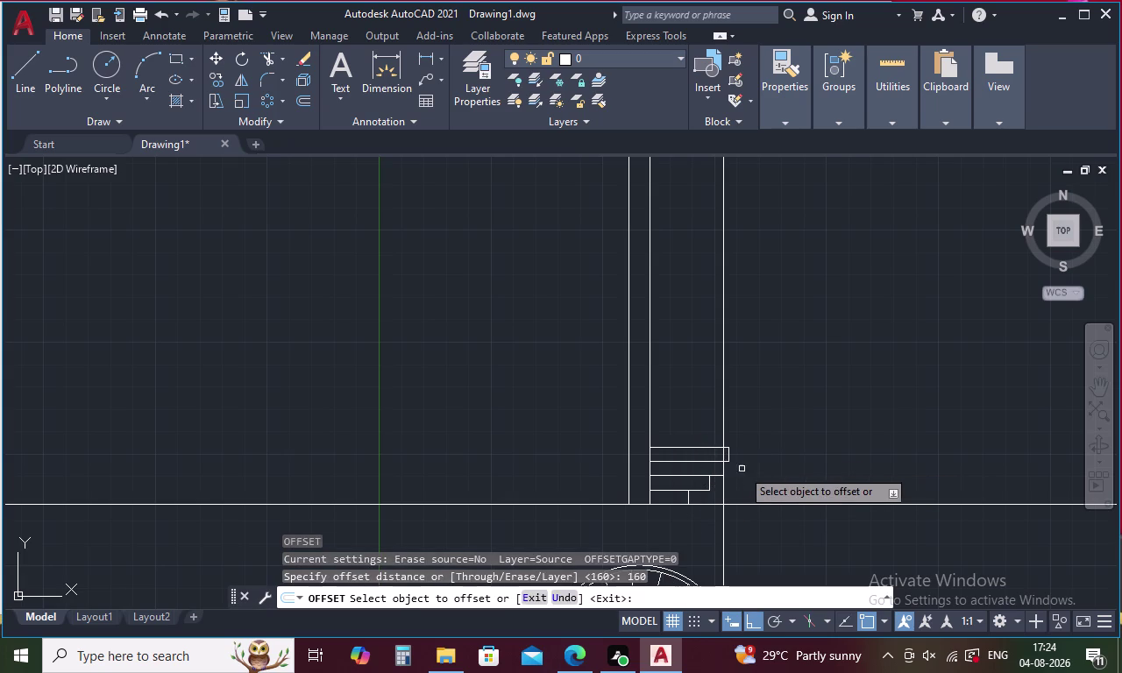
click(714, 448)
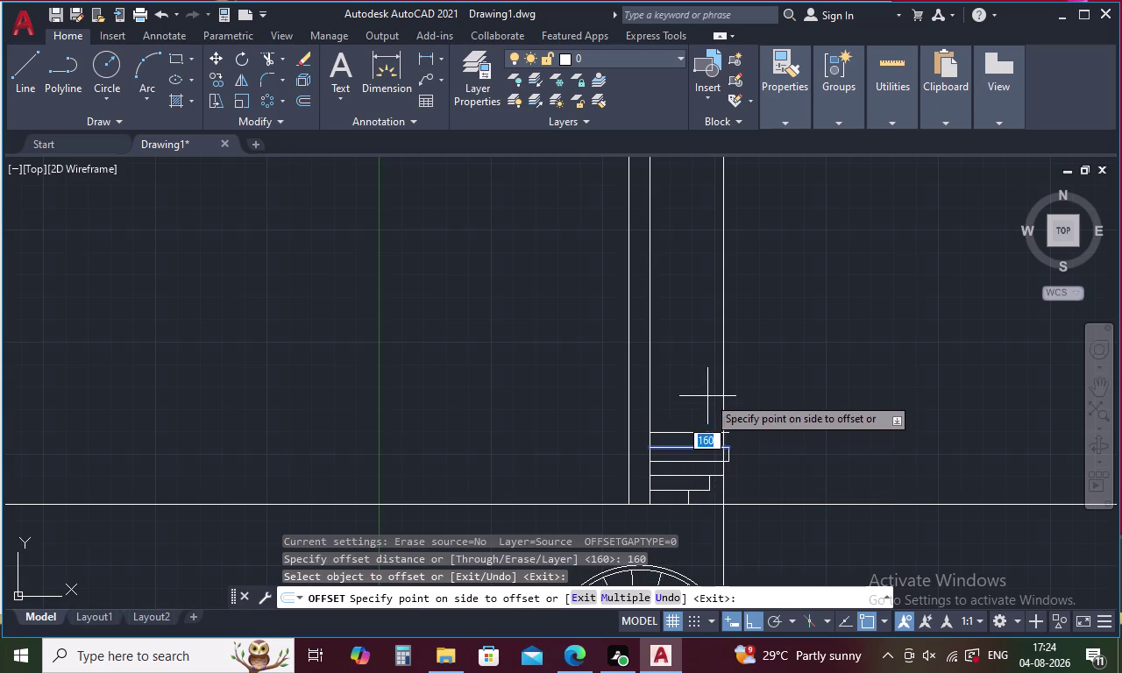
click(708, 396)
key(Escape)
Trim the vertical line segments around the new tread, undoing one wrong trim.
text(TR)
key(space)
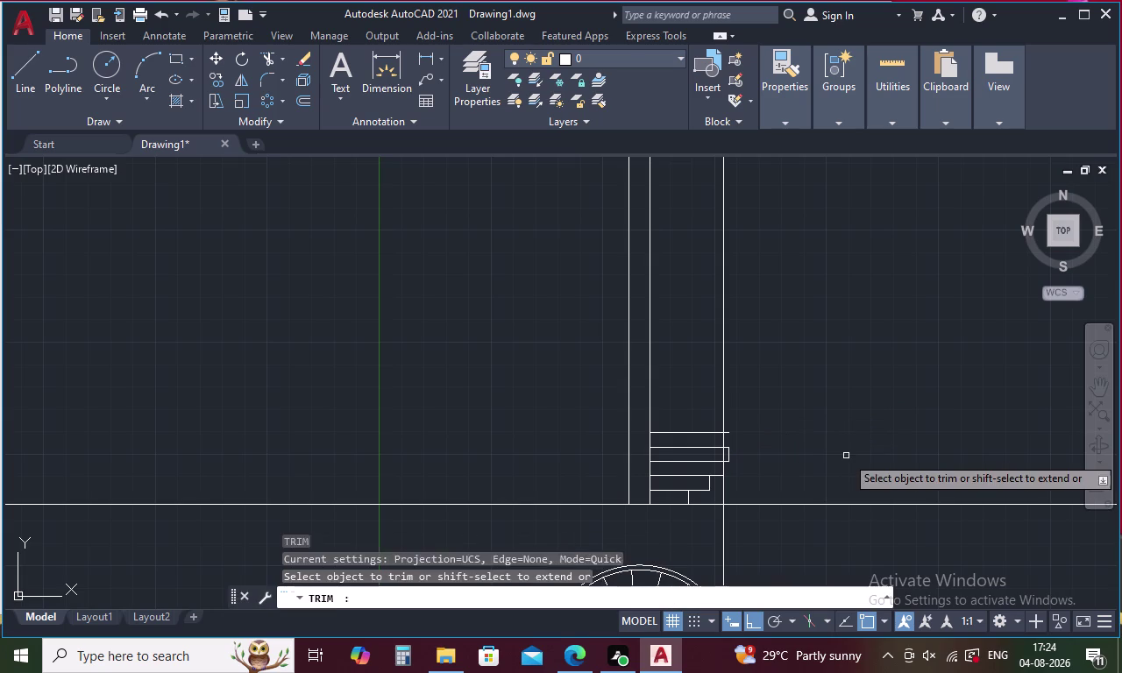
key(space)
click(727, 435)
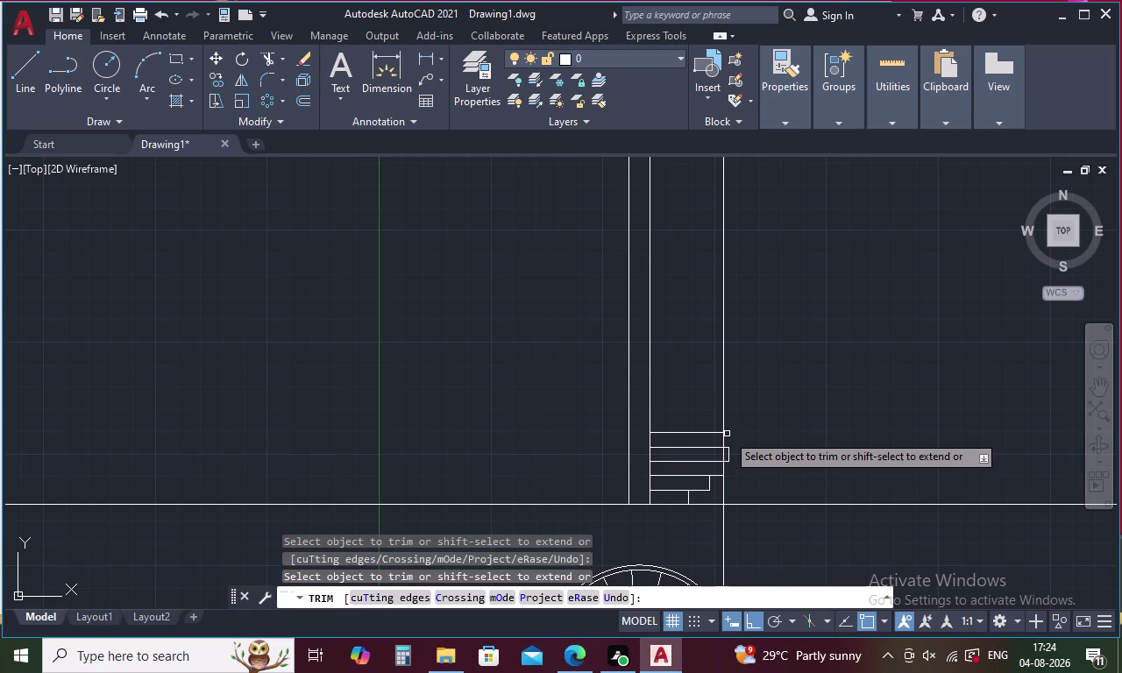
click(725, 418)
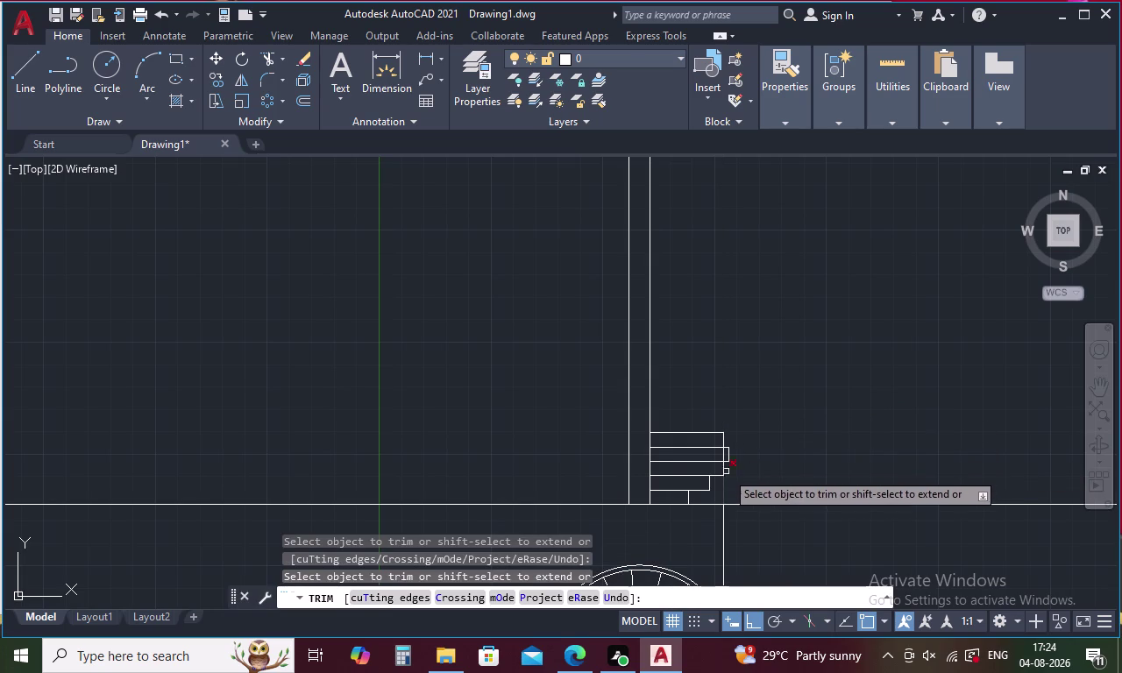
click(727, 456)
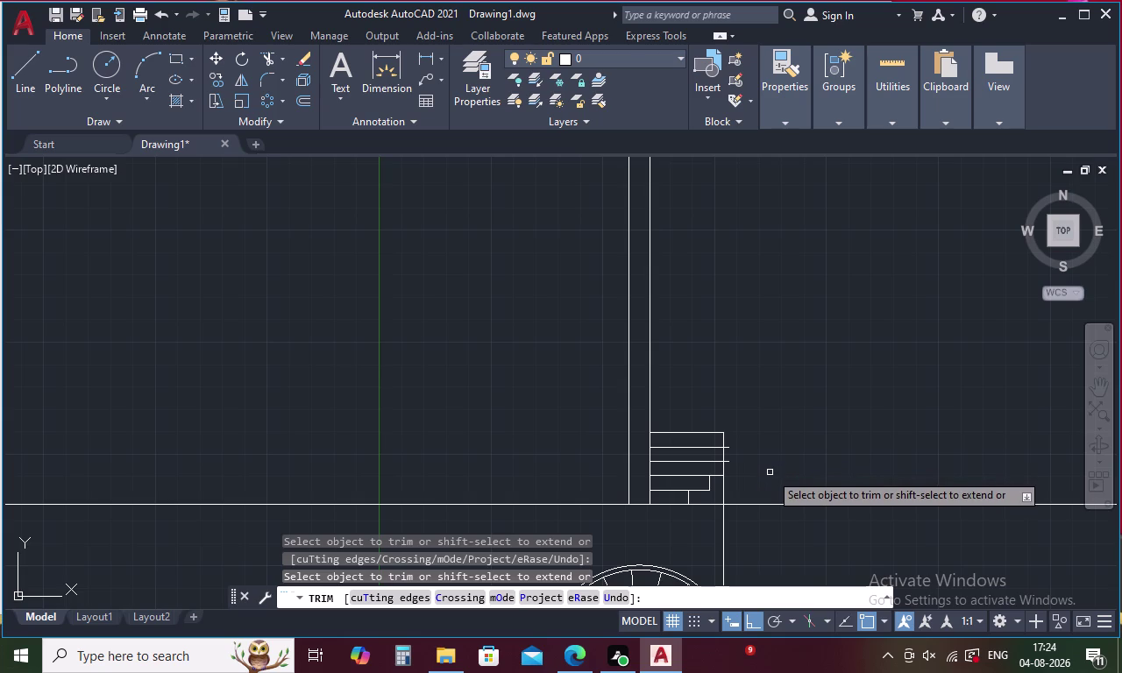
key(ctrl+z)
scroll(up, 3)
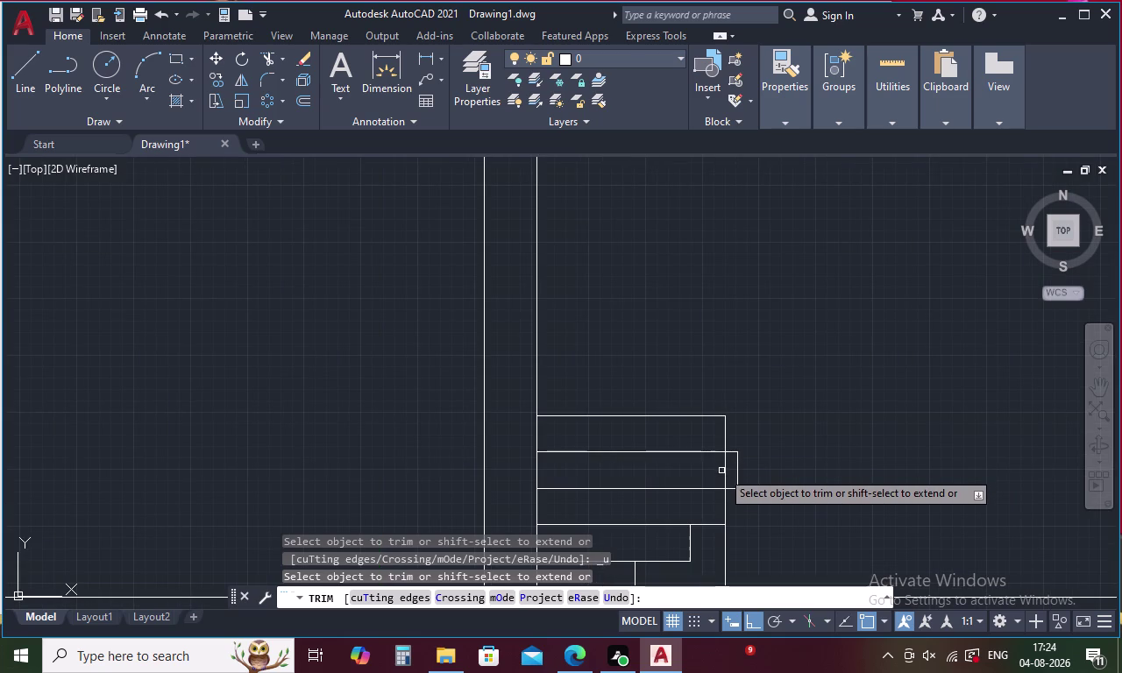
click(727, 467)
key(Escape)
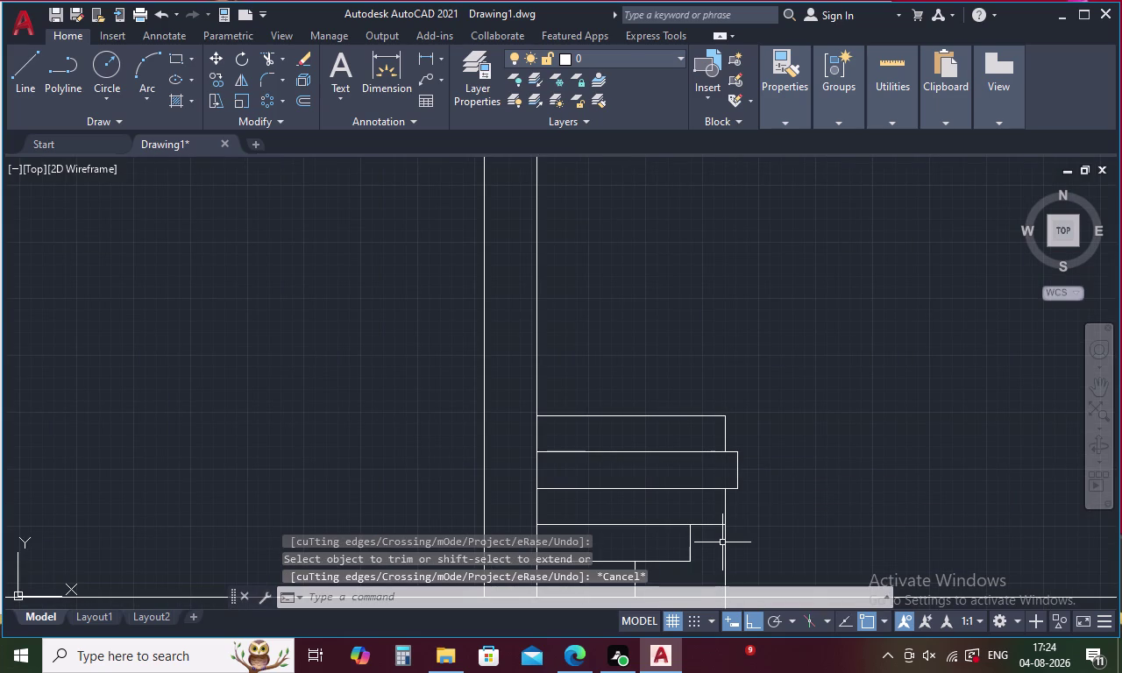
Delete the leftover vertical line piece.
click(725, 547)
key(End)
key(Delete)
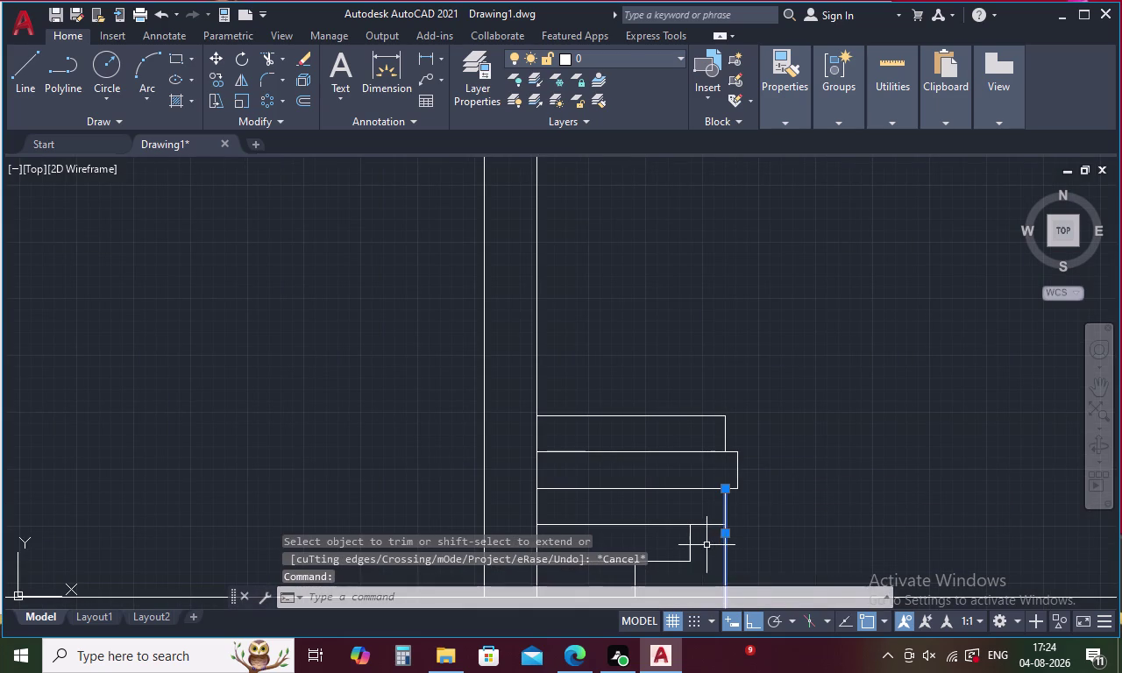
key(Delete)
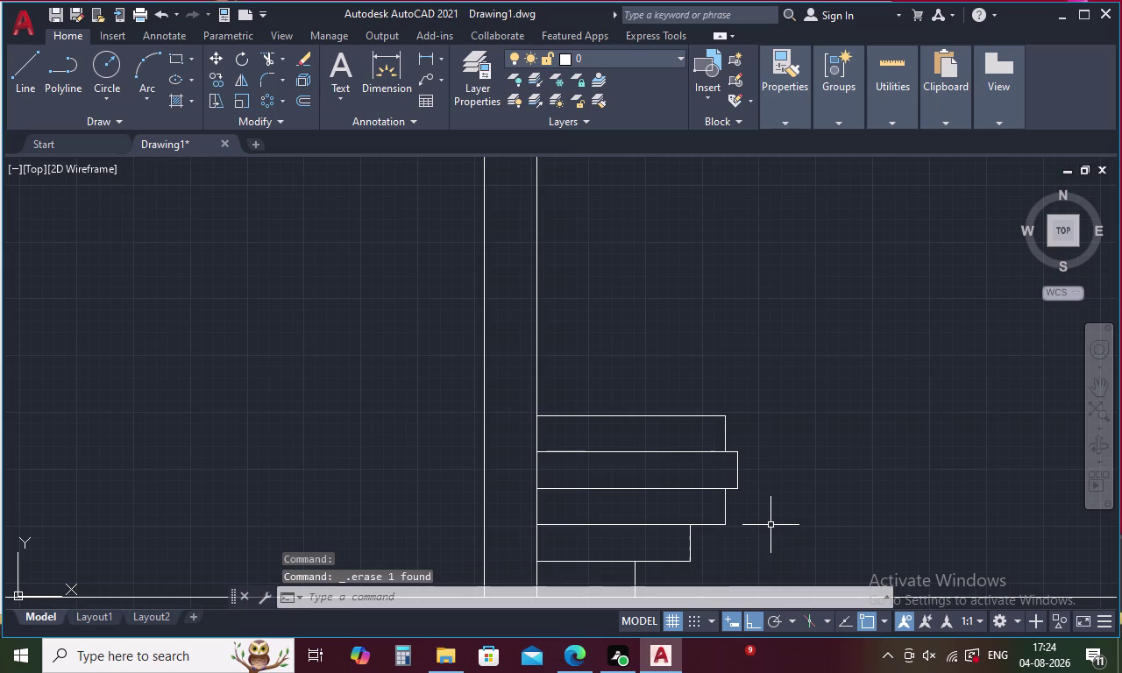
key(l)
key(BackSpace)
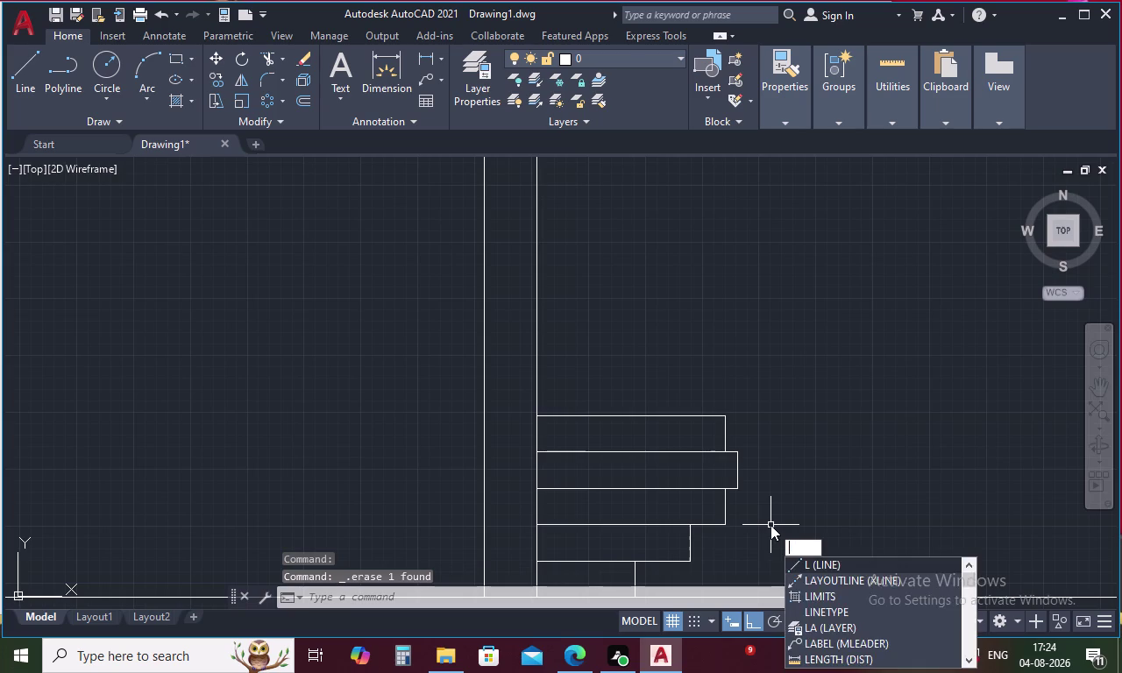
Place another vertical XLINE through the next tread end.
text(X)
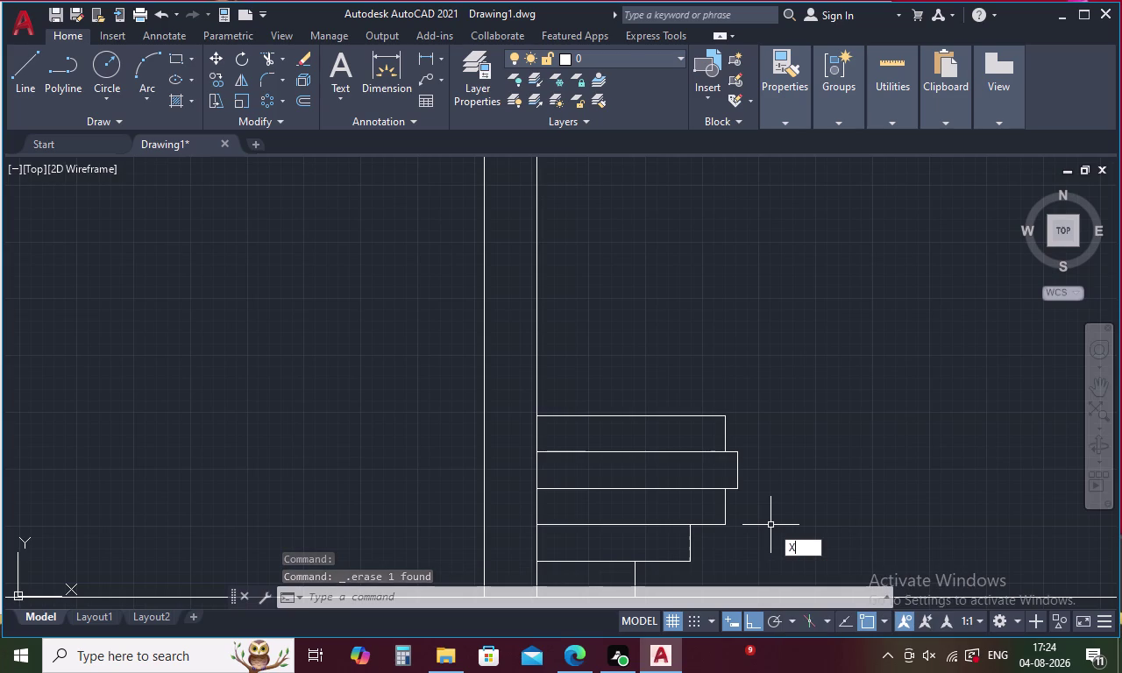
text(L)
key(space)
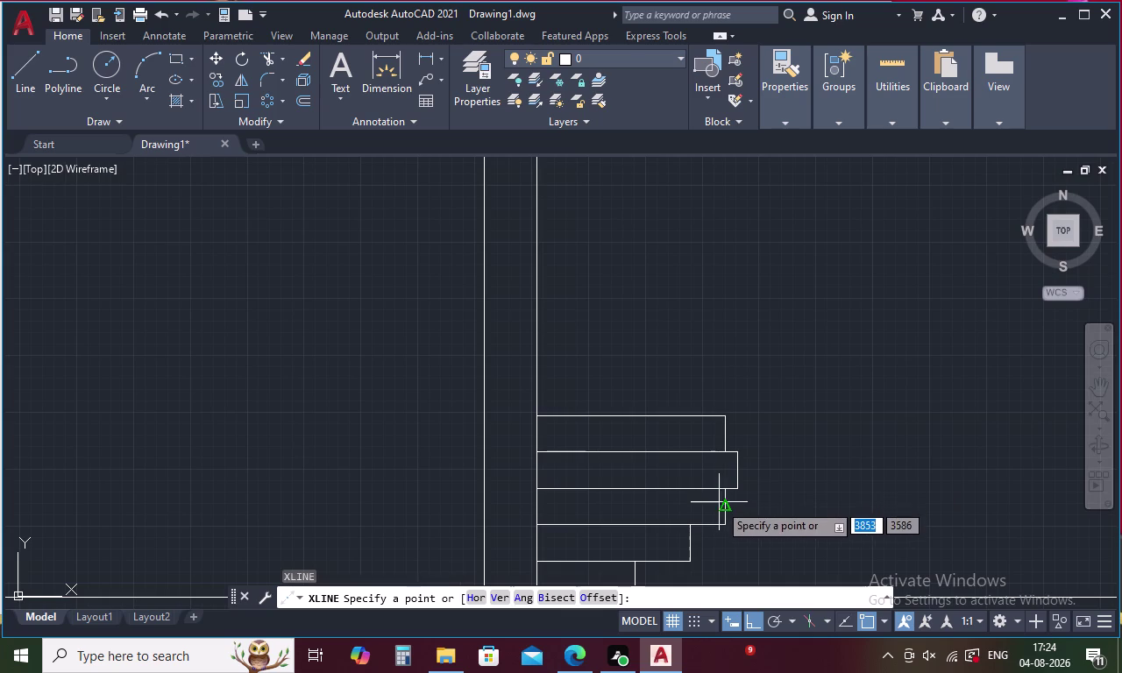
key(v)
key(space)
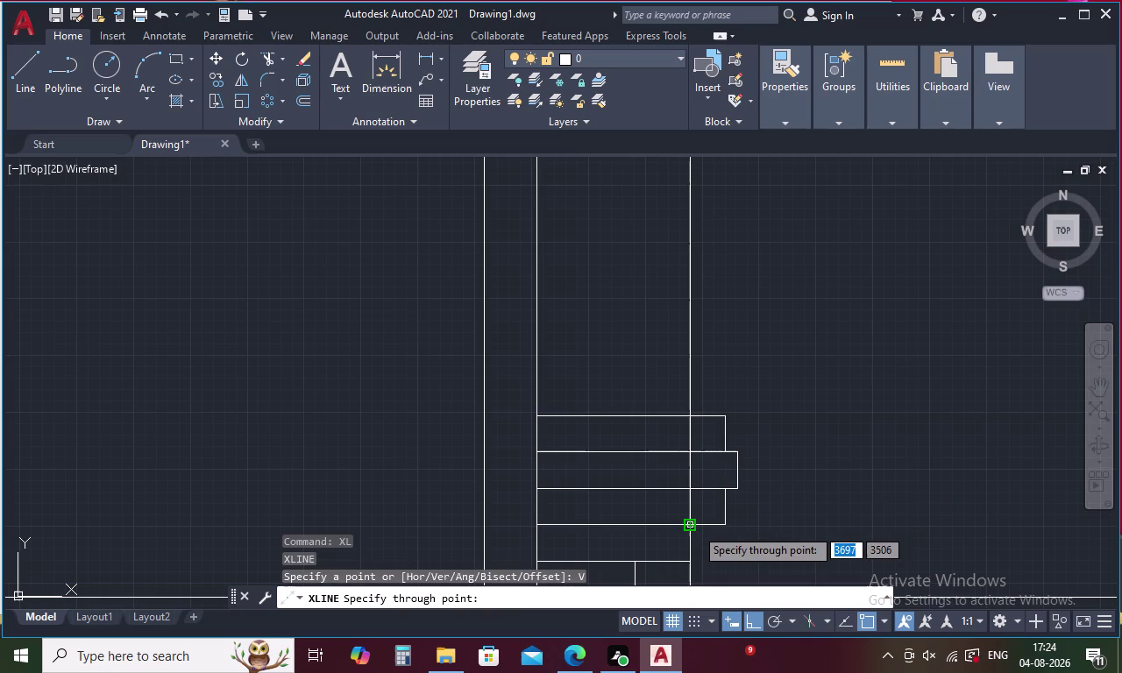
click(695, 528)
key(Escape)
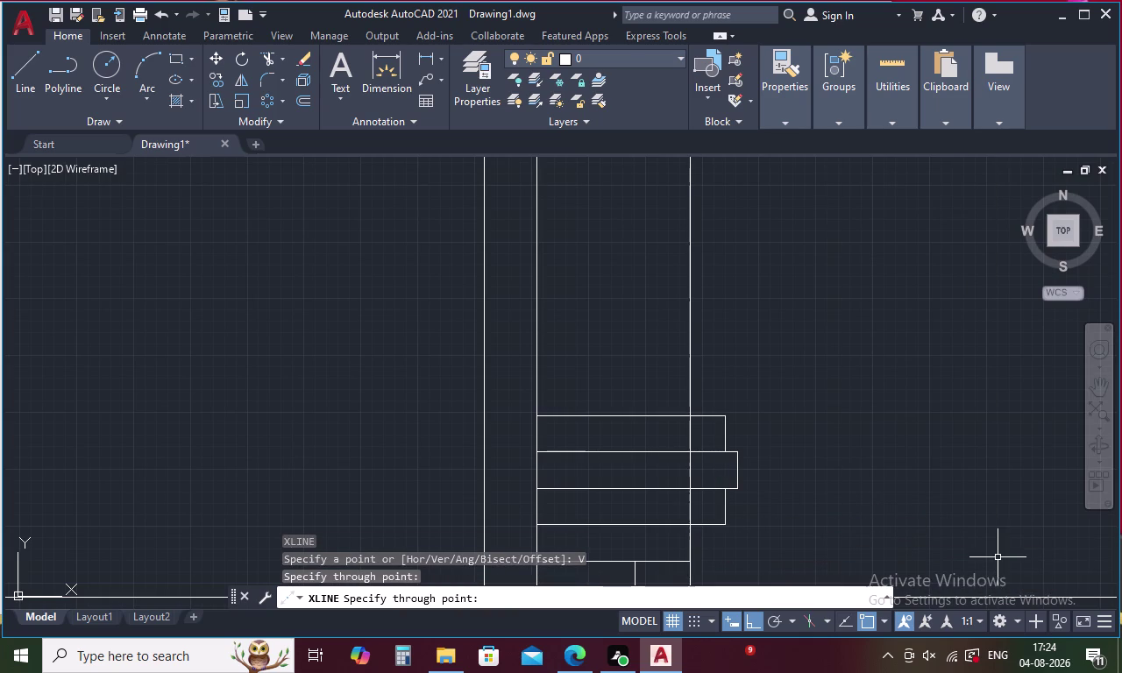
Offset the new top tread edge 160 upward.
text(O)
key(space)
text(1)
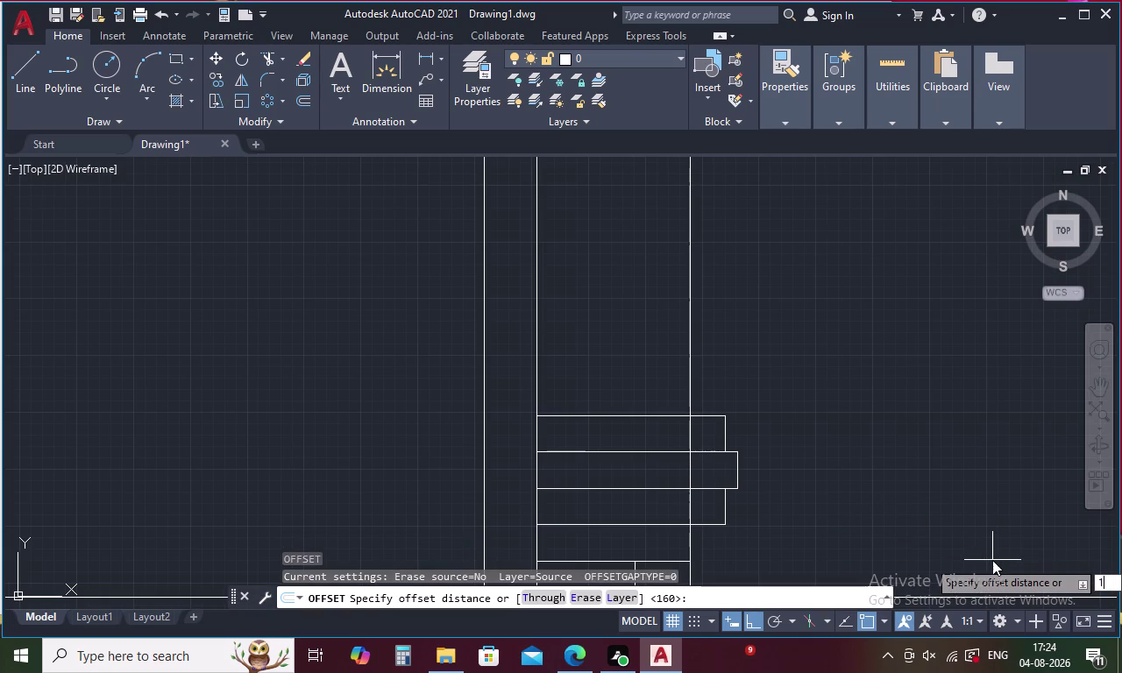
text(60)
key(space)
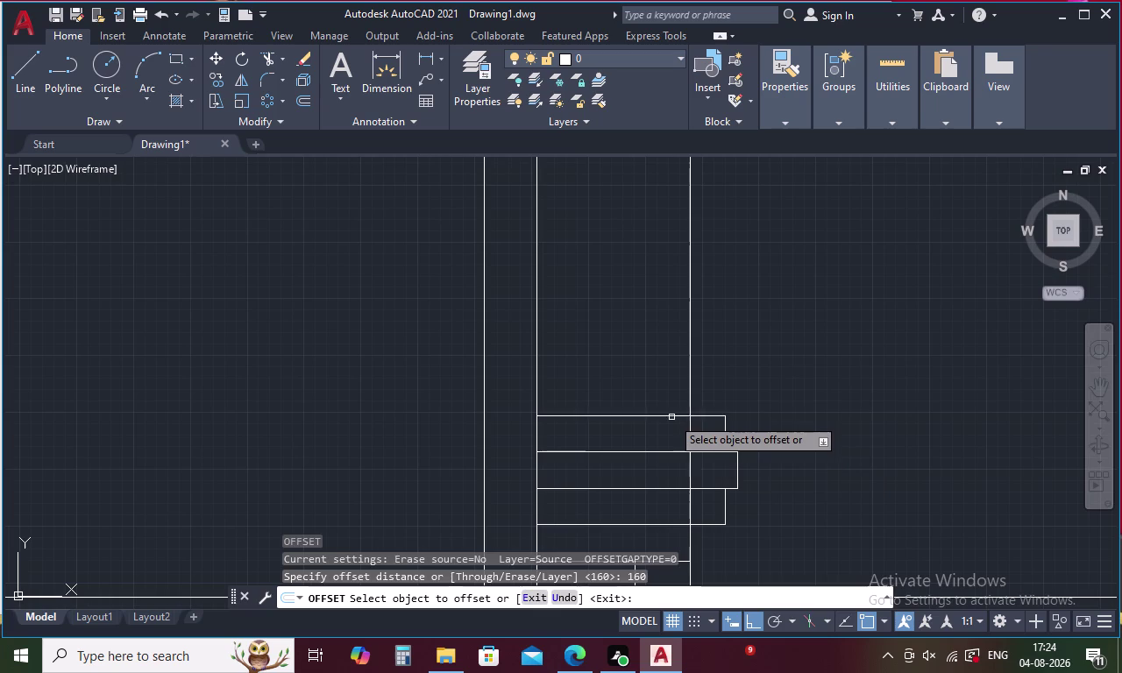
click(672, 417)
click(669, 347)
key(Escape)
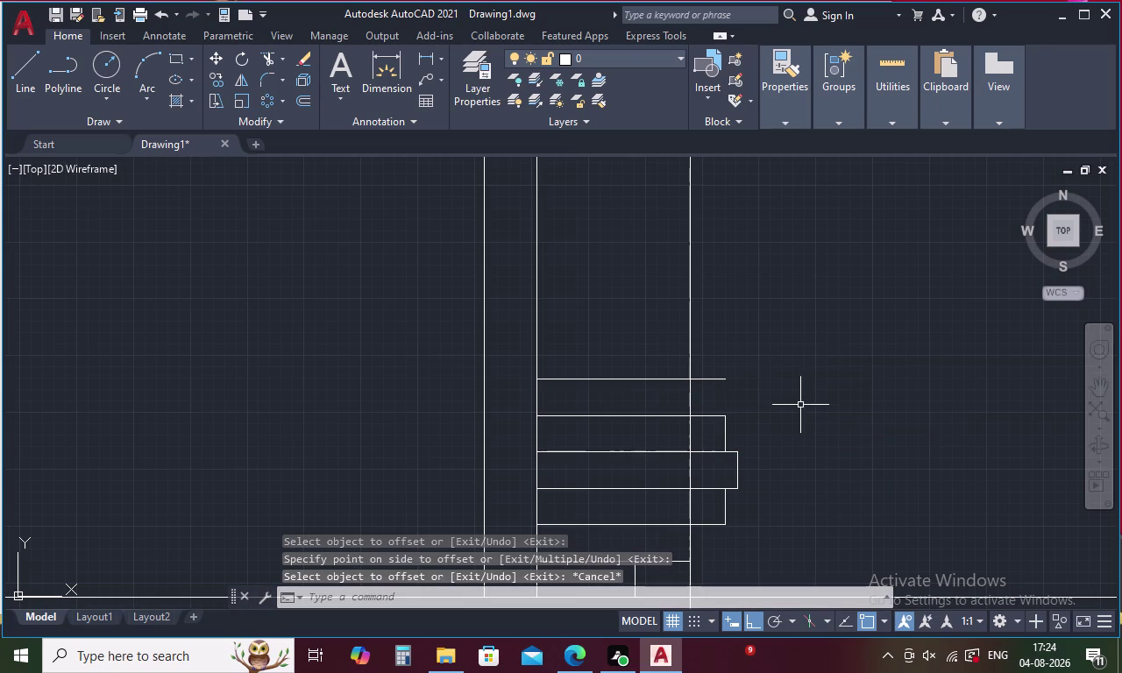
Fence-trim the excess lines and delete the leftover line piece.
text(TR)
key(space)
key(space)
click(700, 376)
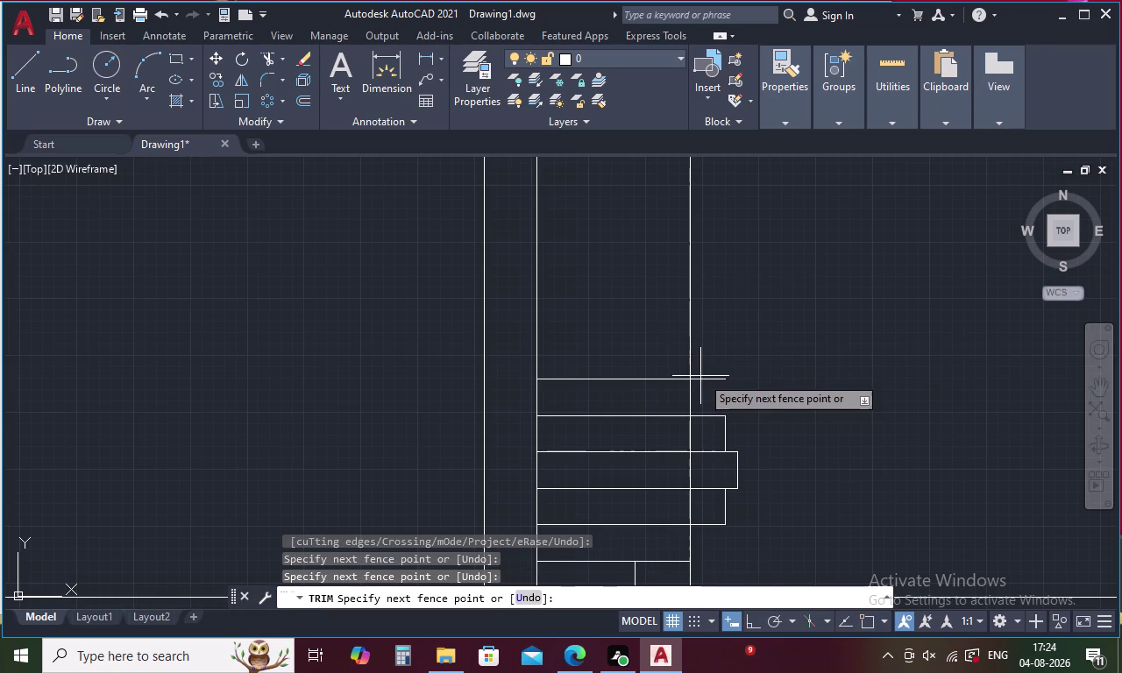
click(704, 385)
click(691, 434)
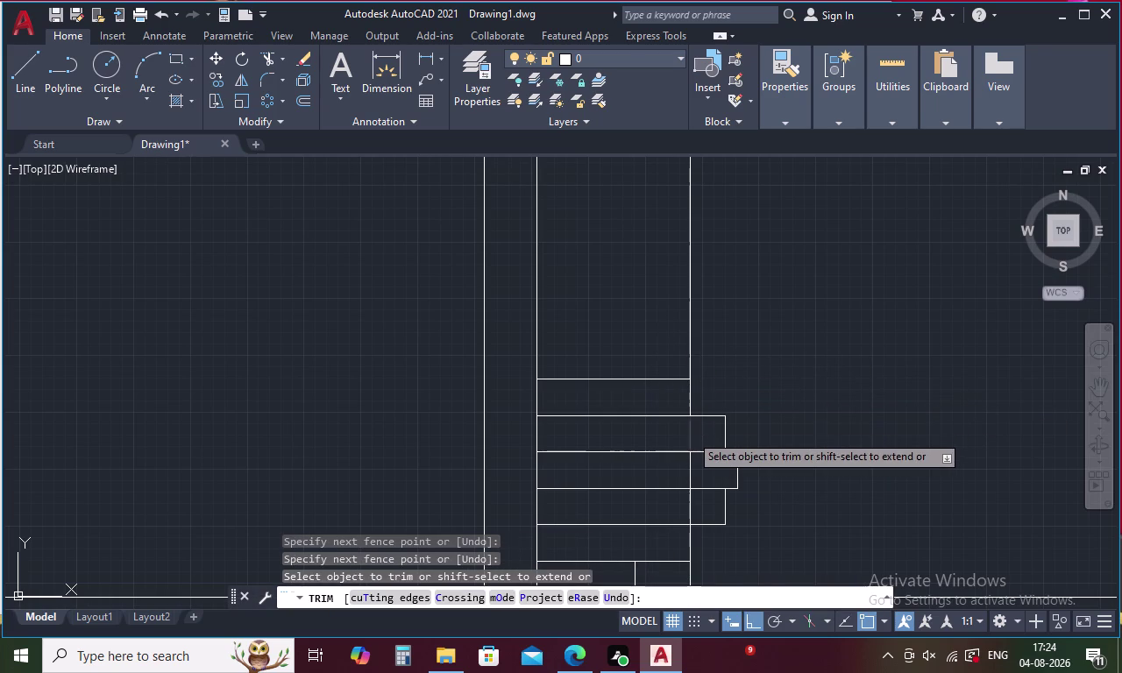
click(691, 345)
key(Escape)
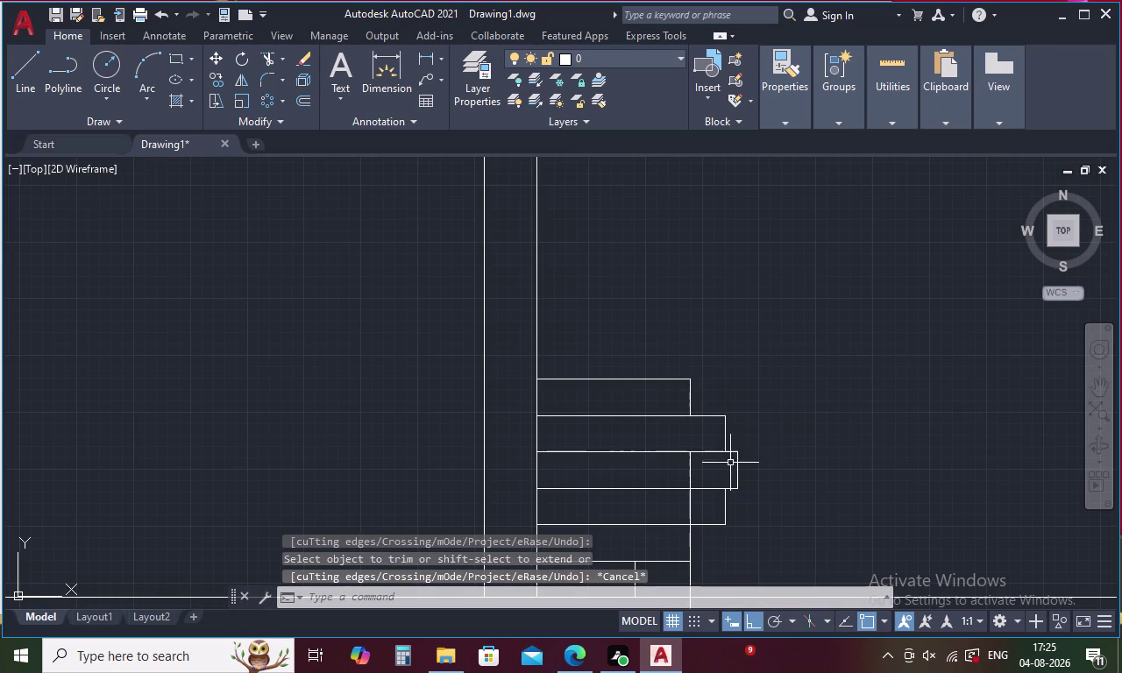
click(690, 467)
key(Delete)
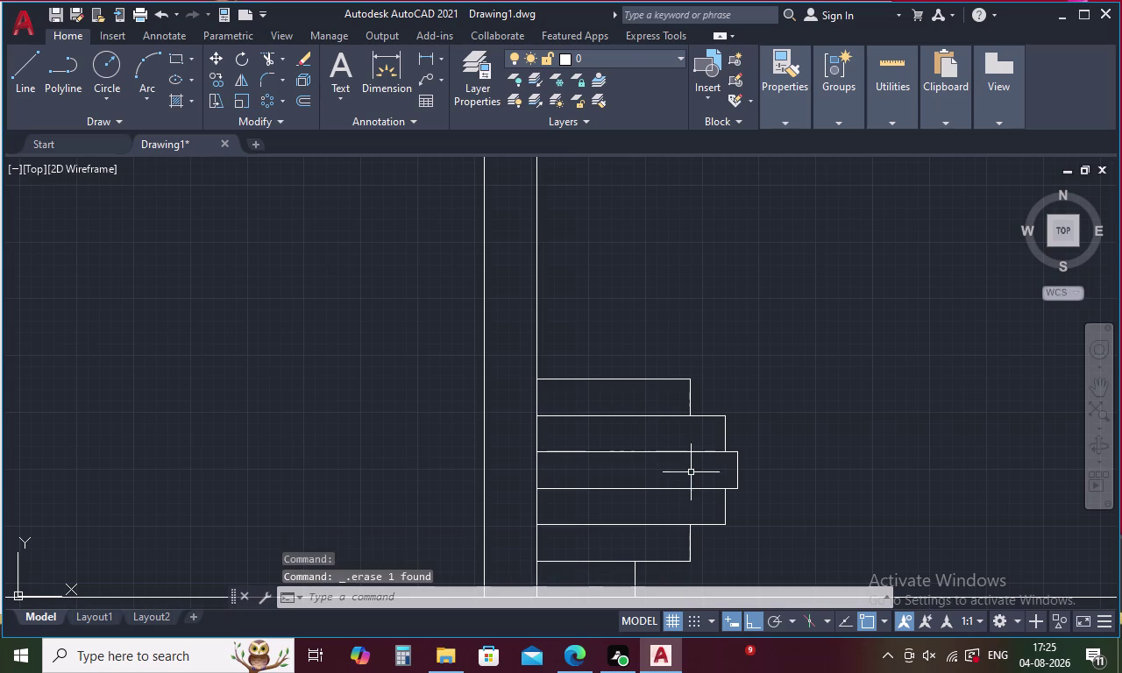
Place a vertical XLINE through the bottom tread's end.
text(XL)
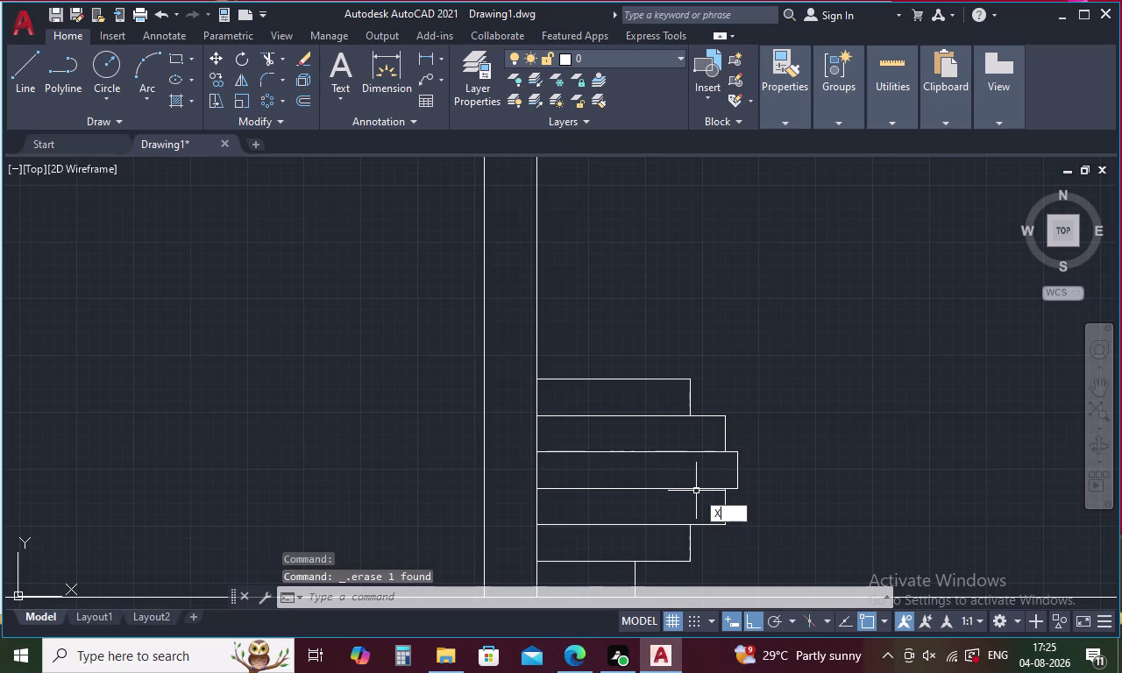
key(space)
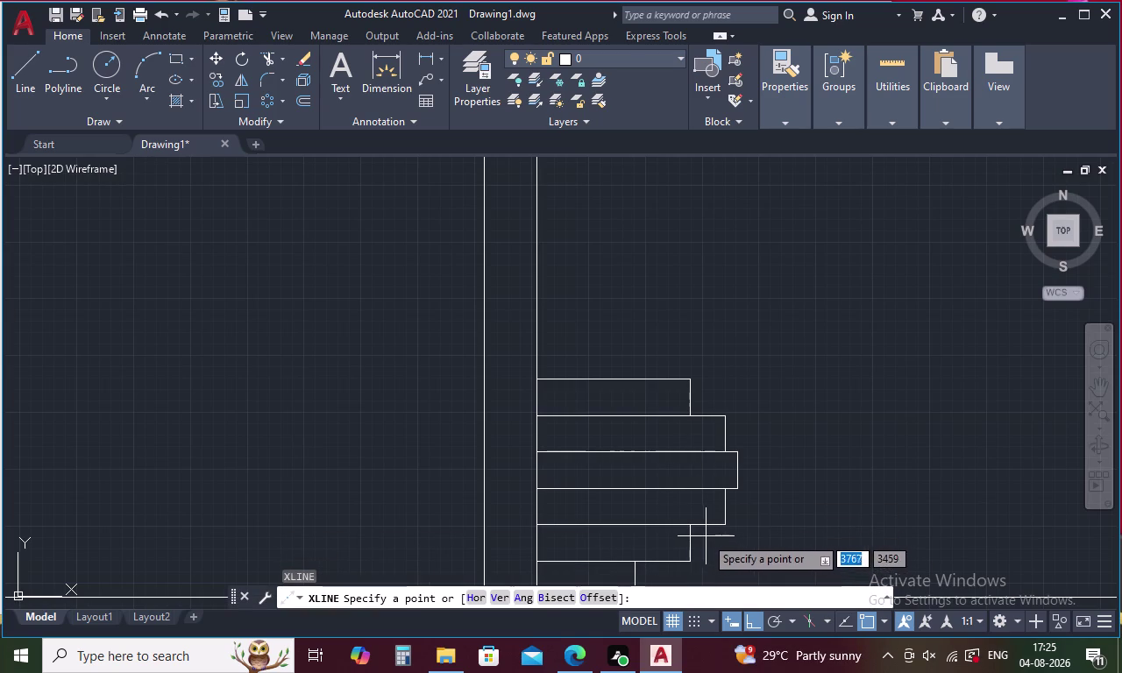
text(V)
key(space)
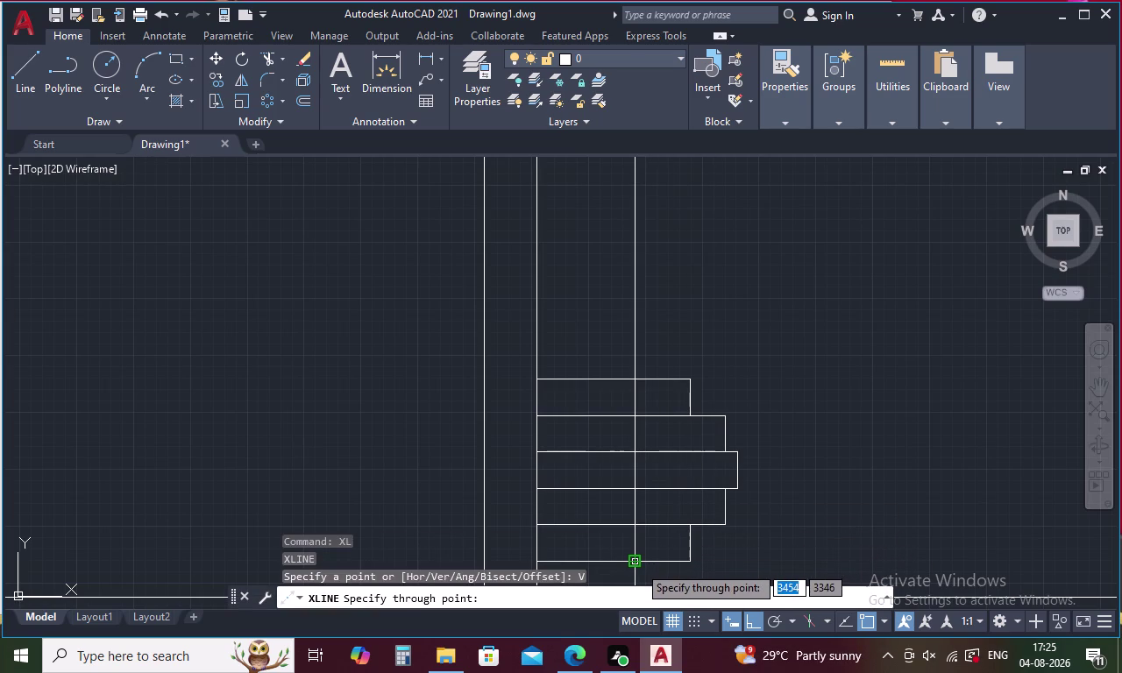
click(638, 566)
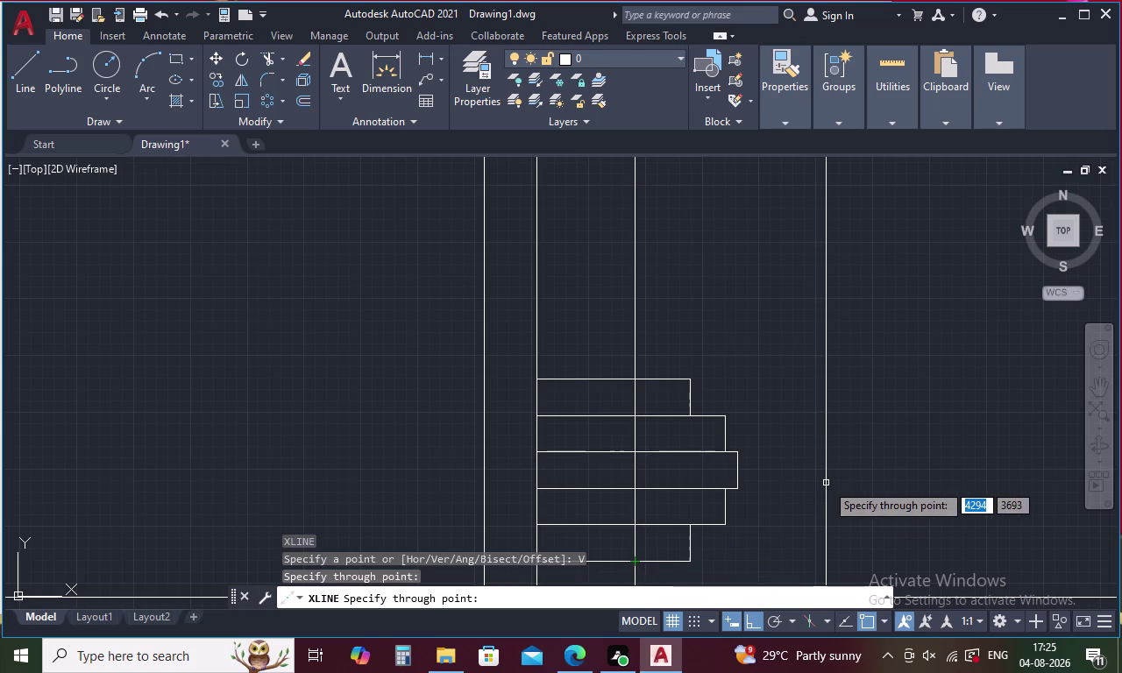
key(Escape)
key(p)
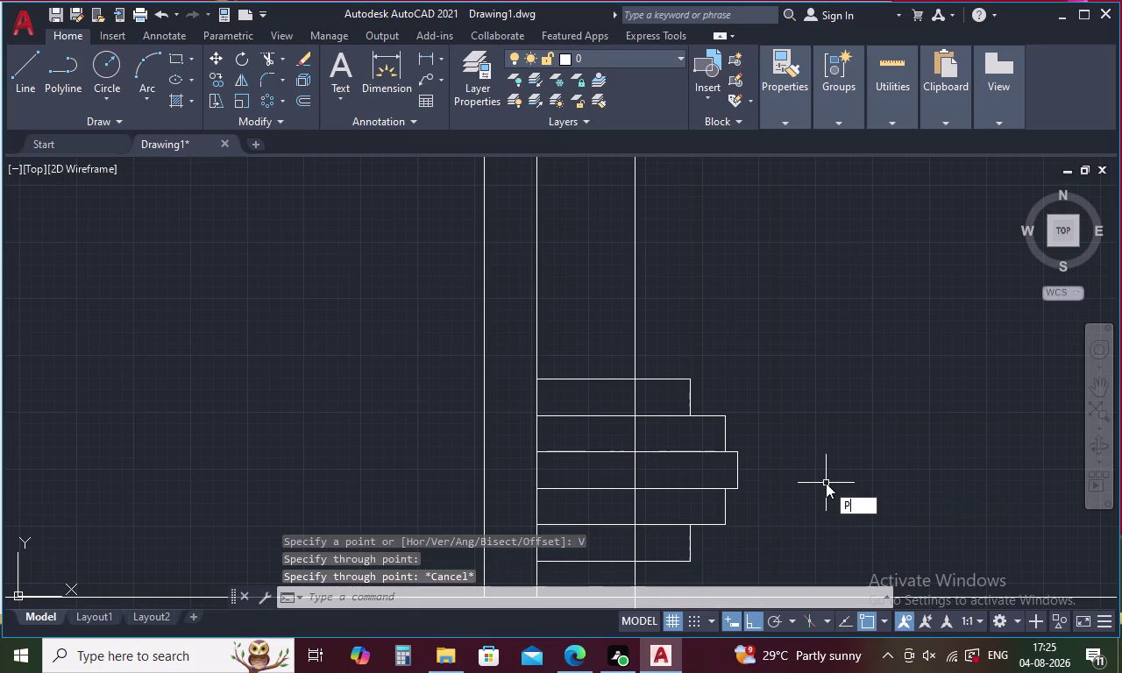
key(BackSpace)
Offset the top tread edge 160 upward for the sixth tread.
text(O)
key(space)
text(160)
key(space)
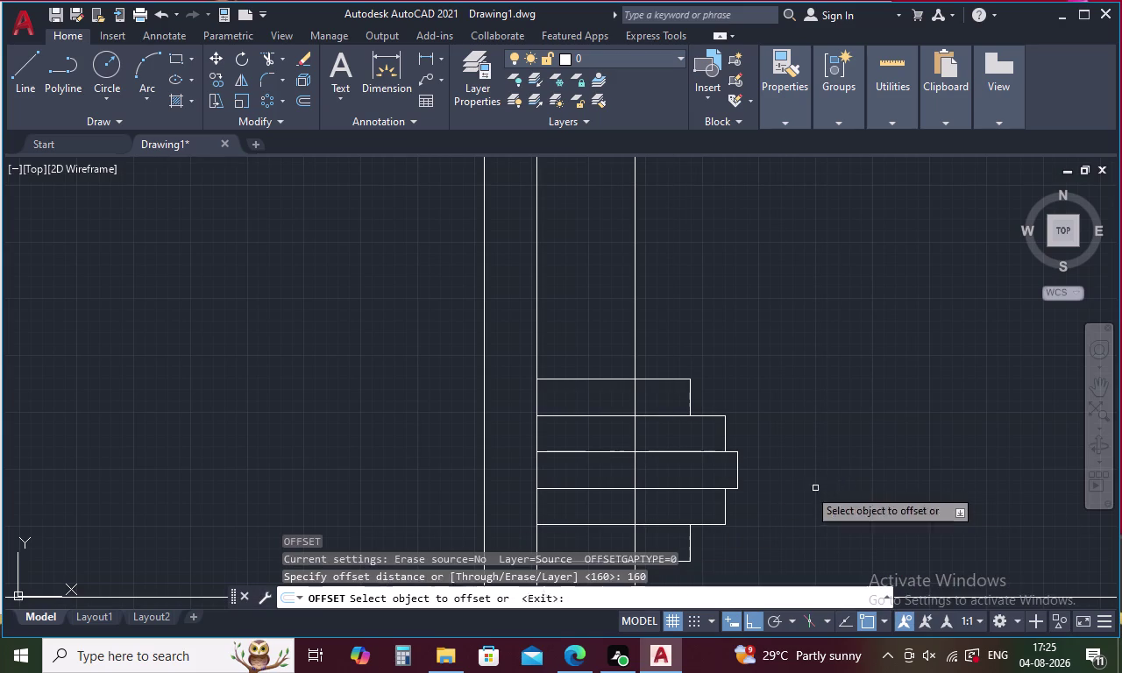
click(622, 378)
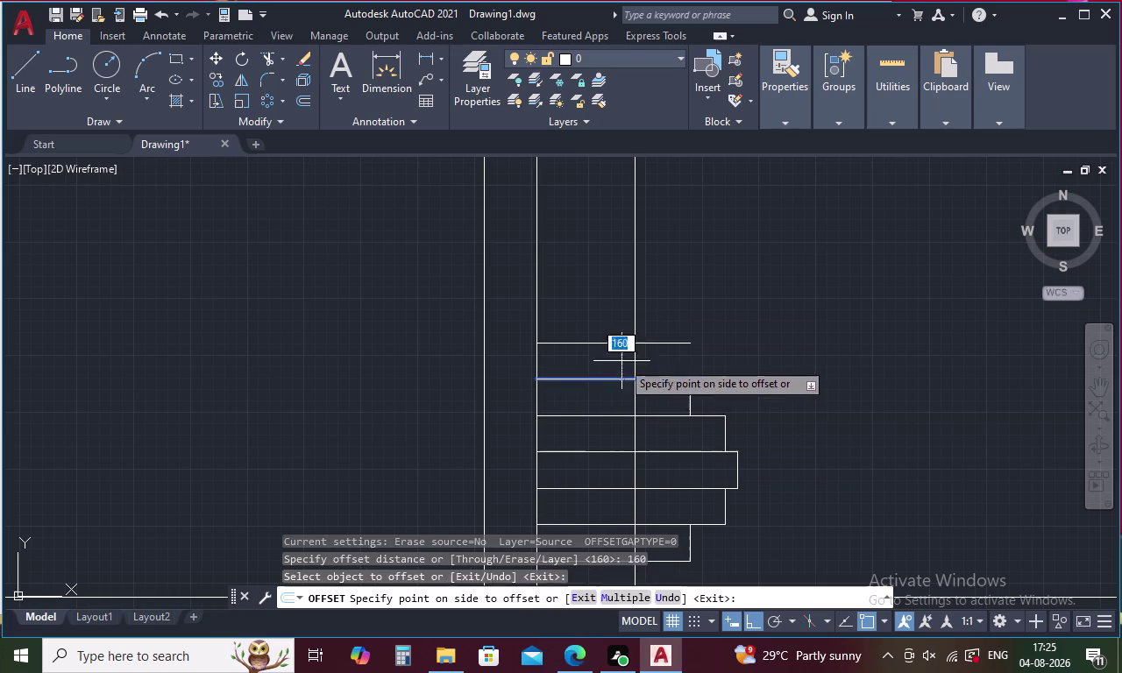
click(619, 294)
key(Escape)
Trim three excess line pieces and delete the leftover vertical line.
text(TR)
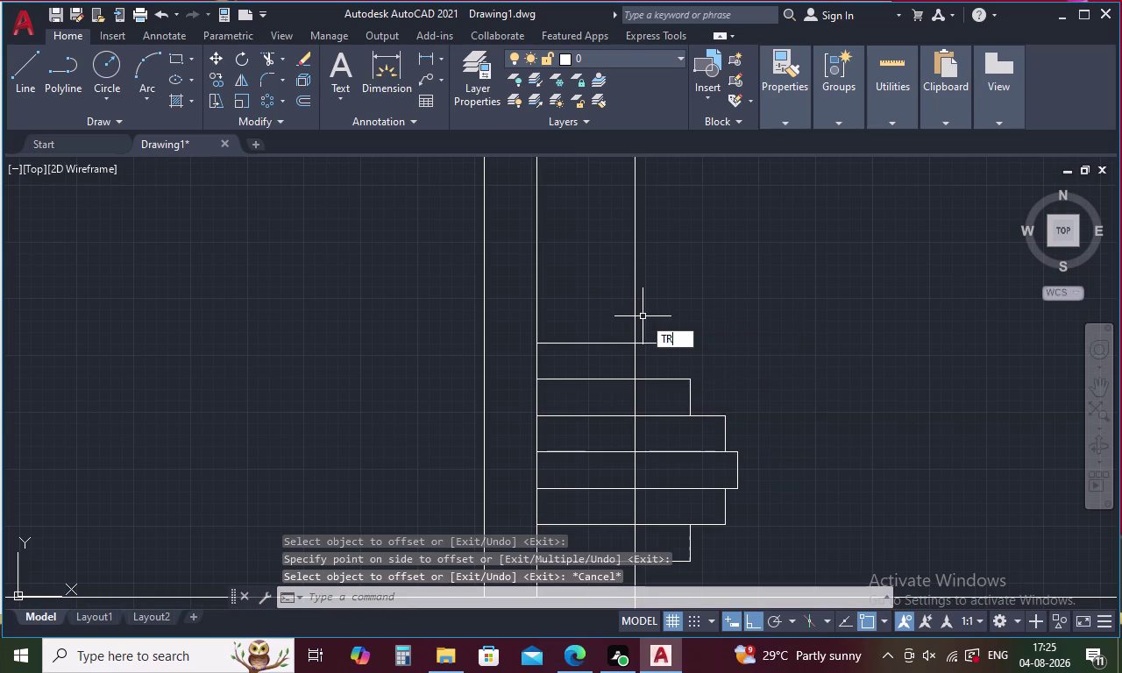
key(space)
click(652, 344)
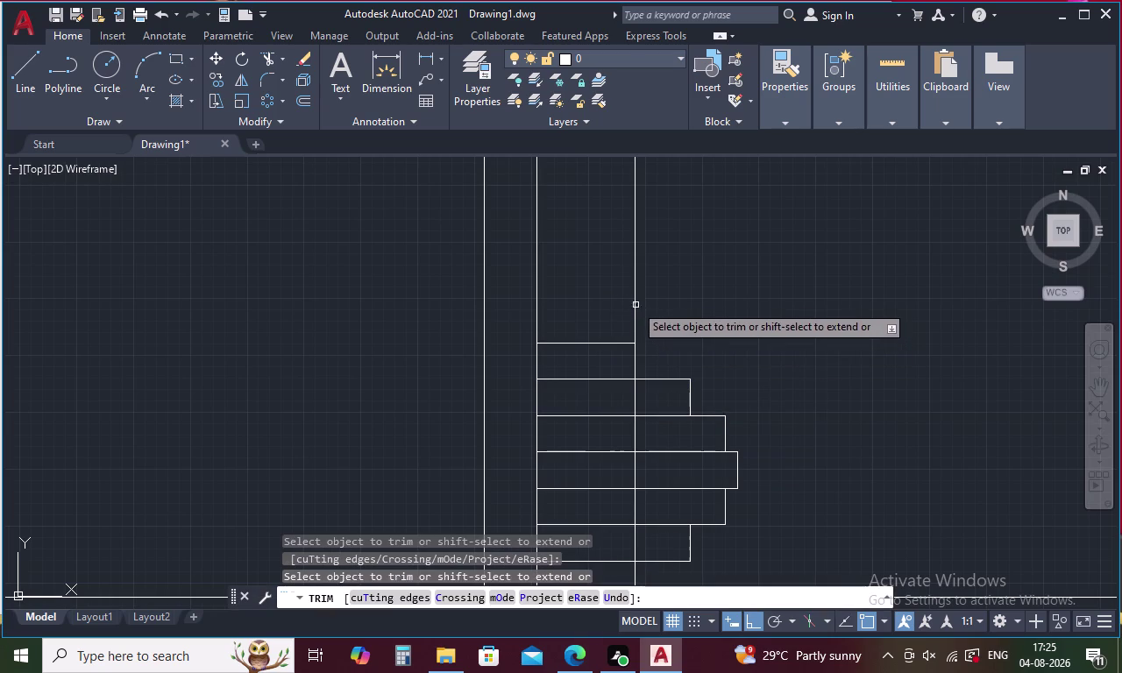
click(635, 303)
click(632, 398)
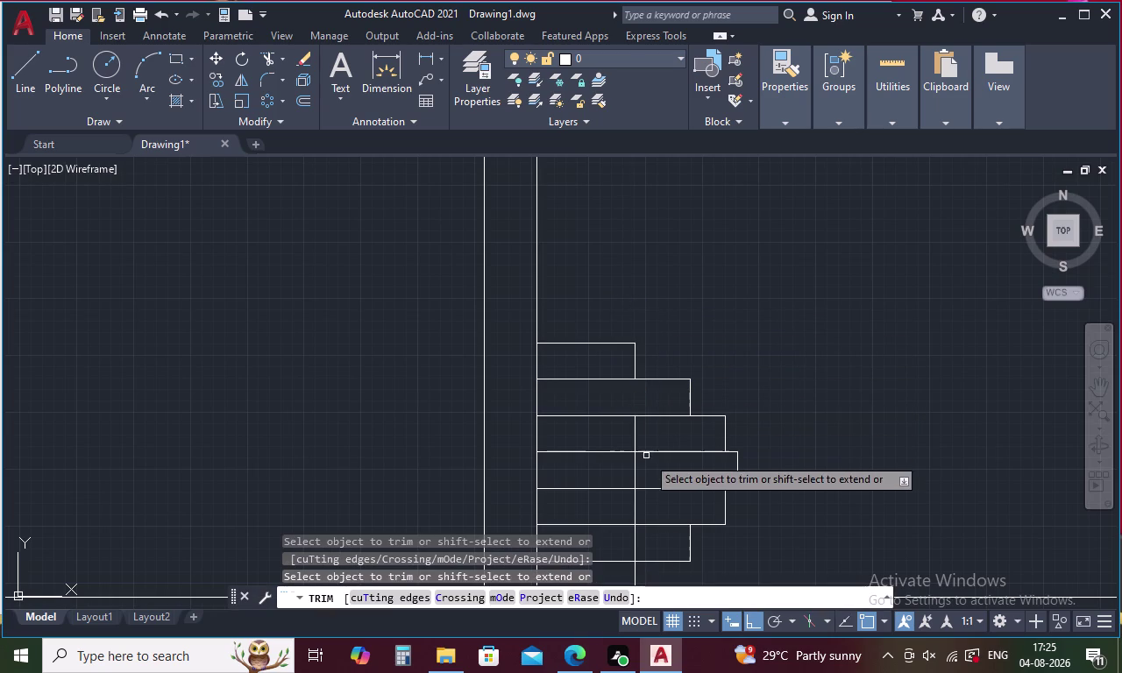
key(Escape)
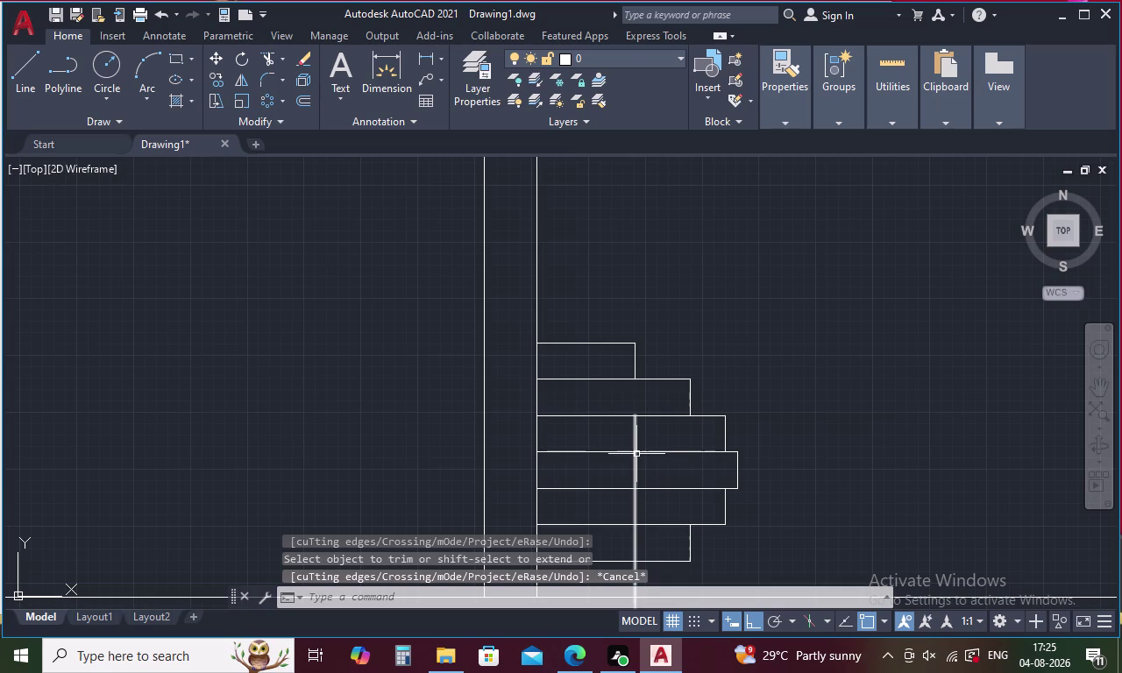
click(636, 455)
key(Delete)
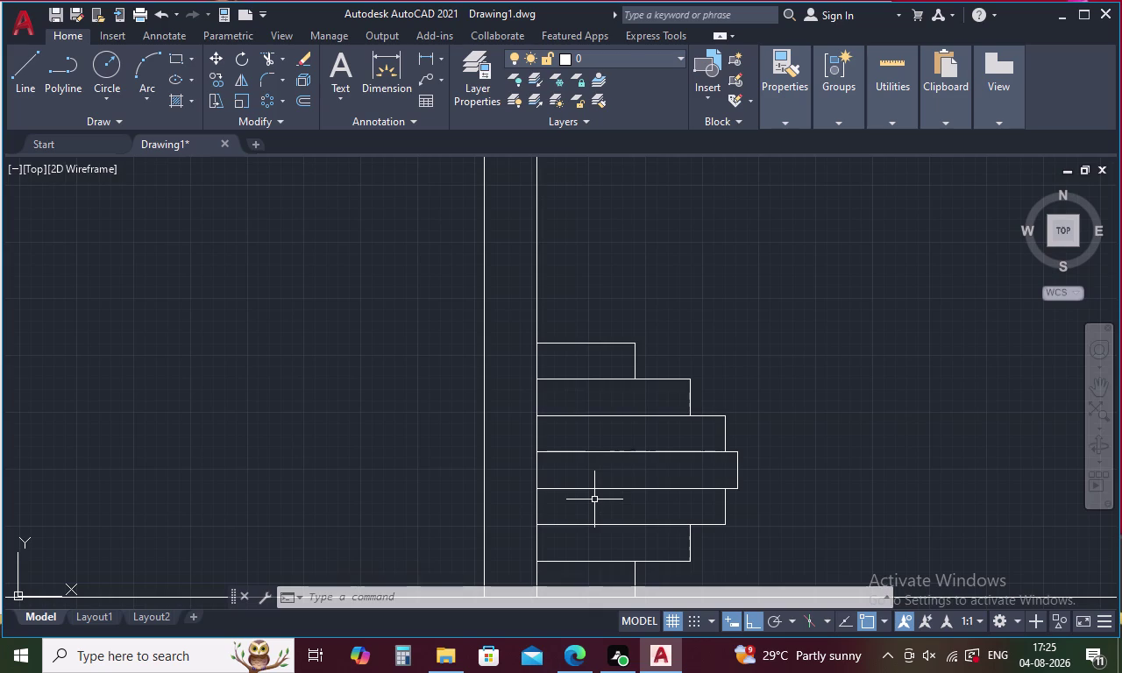
scroll(down, 3)
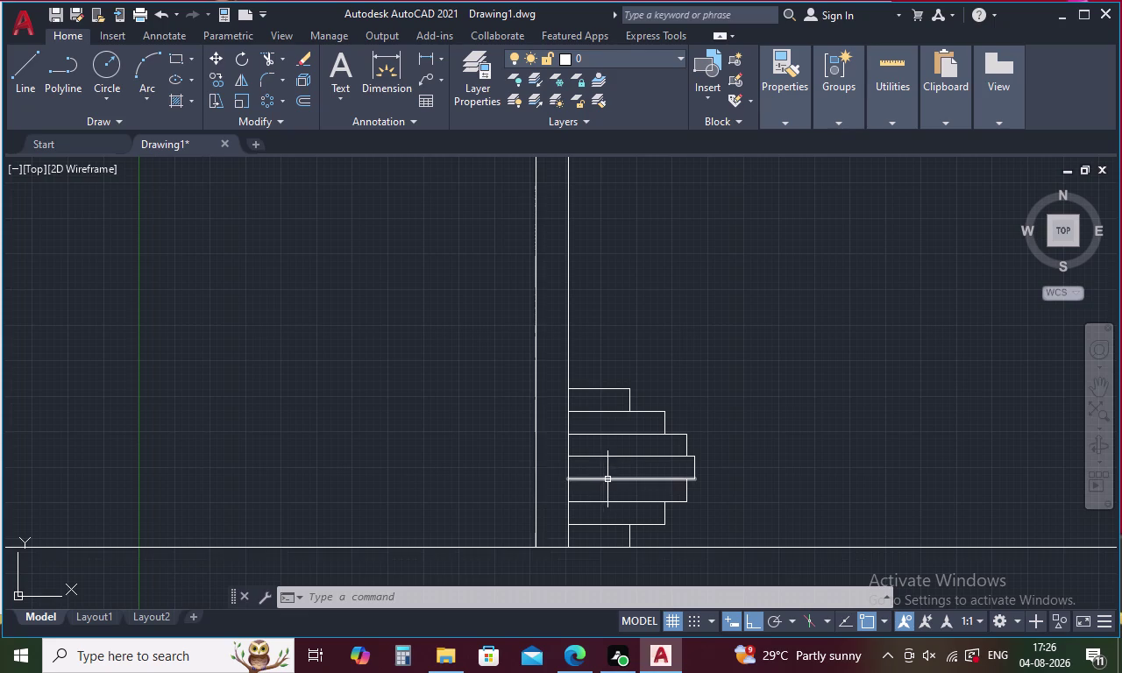
Draw a vertical XLINE snapped to the top tread's outer endpoint, then zoom out.
key(x)
key(l)
key(space)
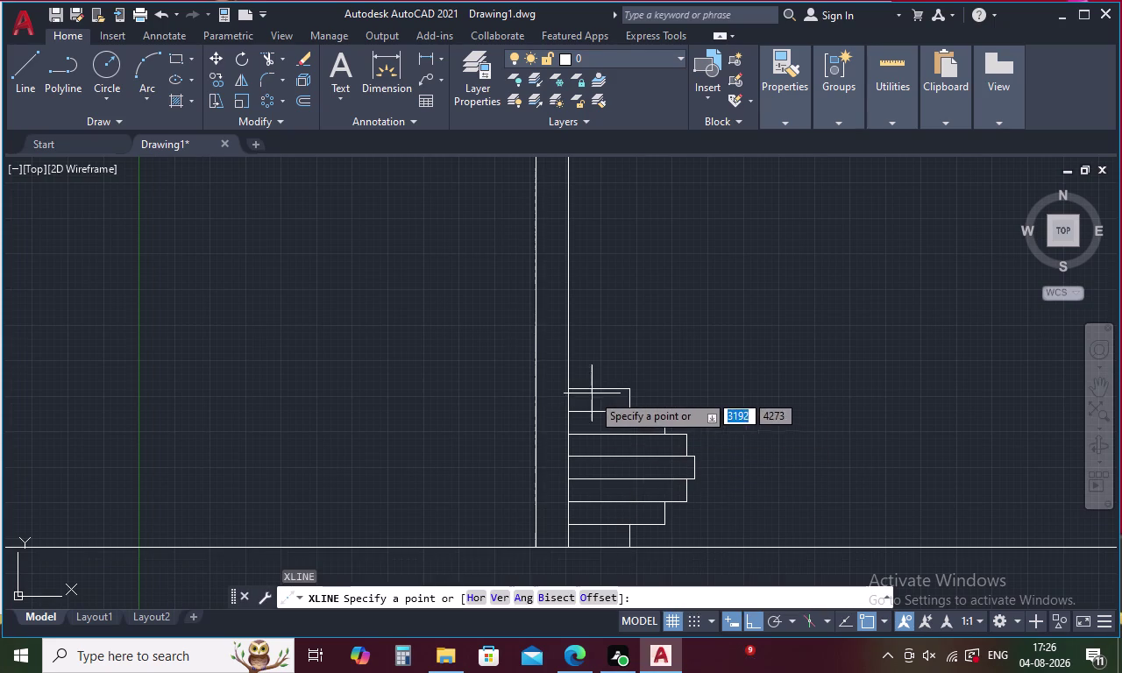
text(V)
key(space)
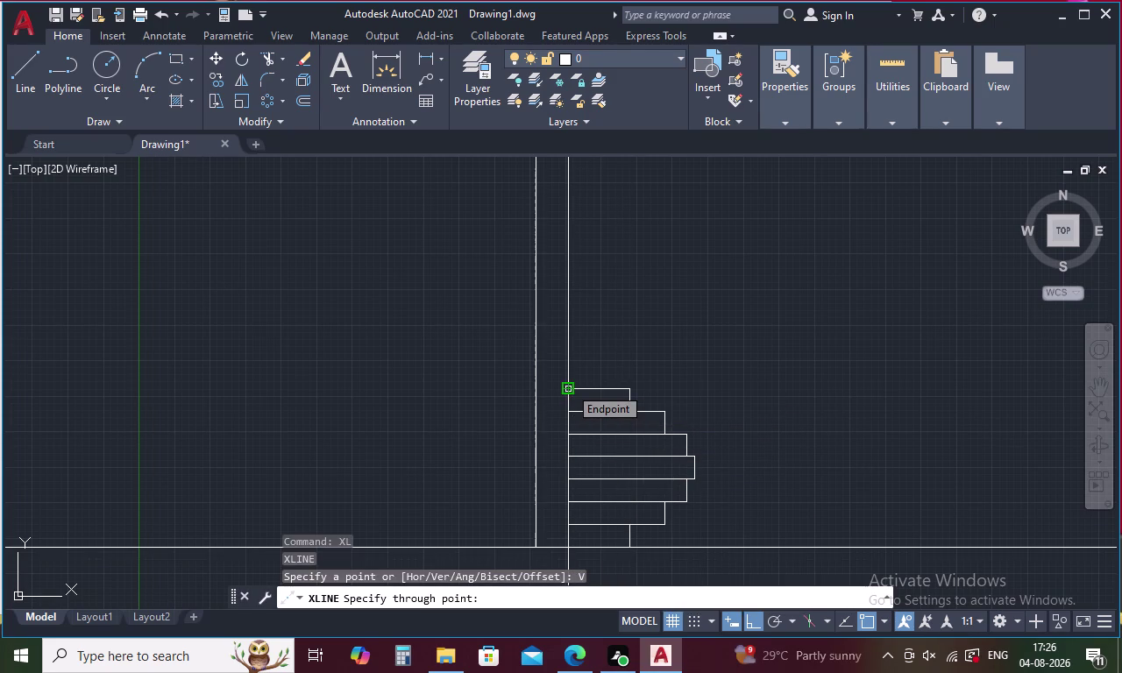
click(629, 387)
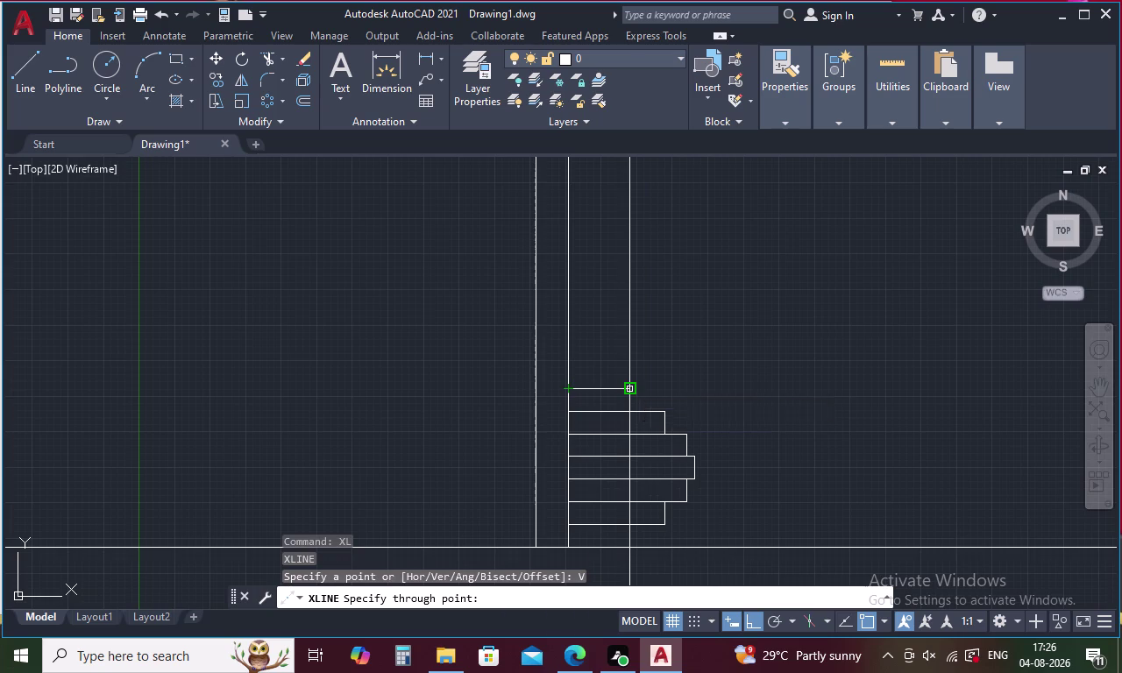
key(Escape)
scroll(down, 3)
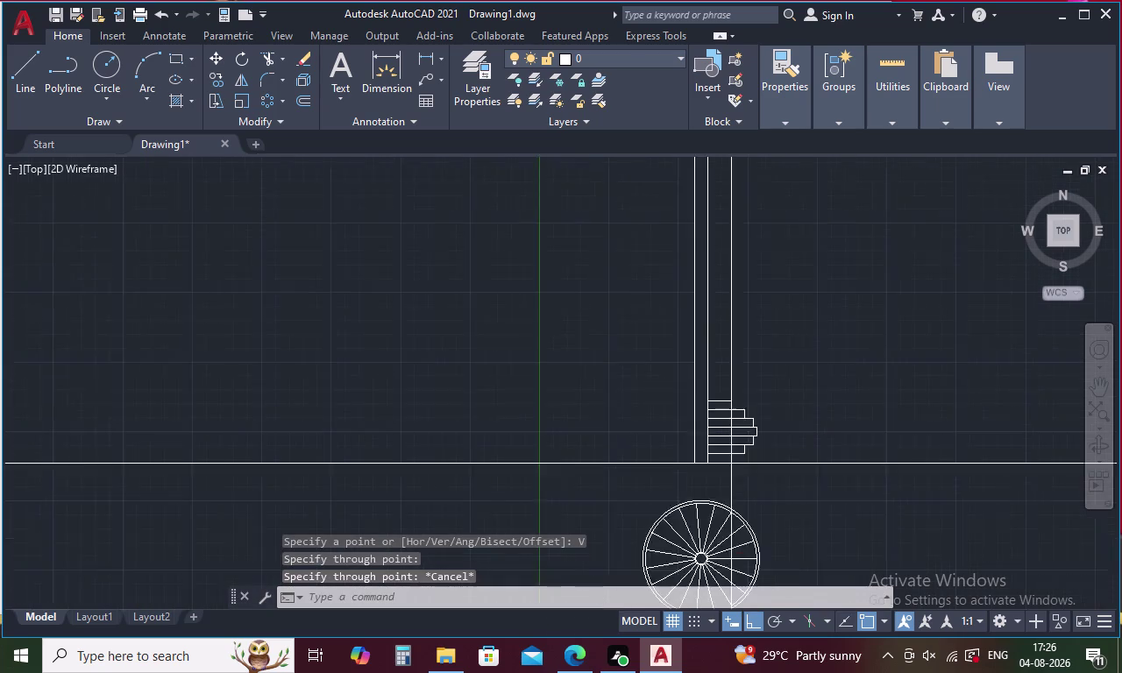
Zoom and pan until the full circular stair plan shows below the elevation.
scroll(up, 3)
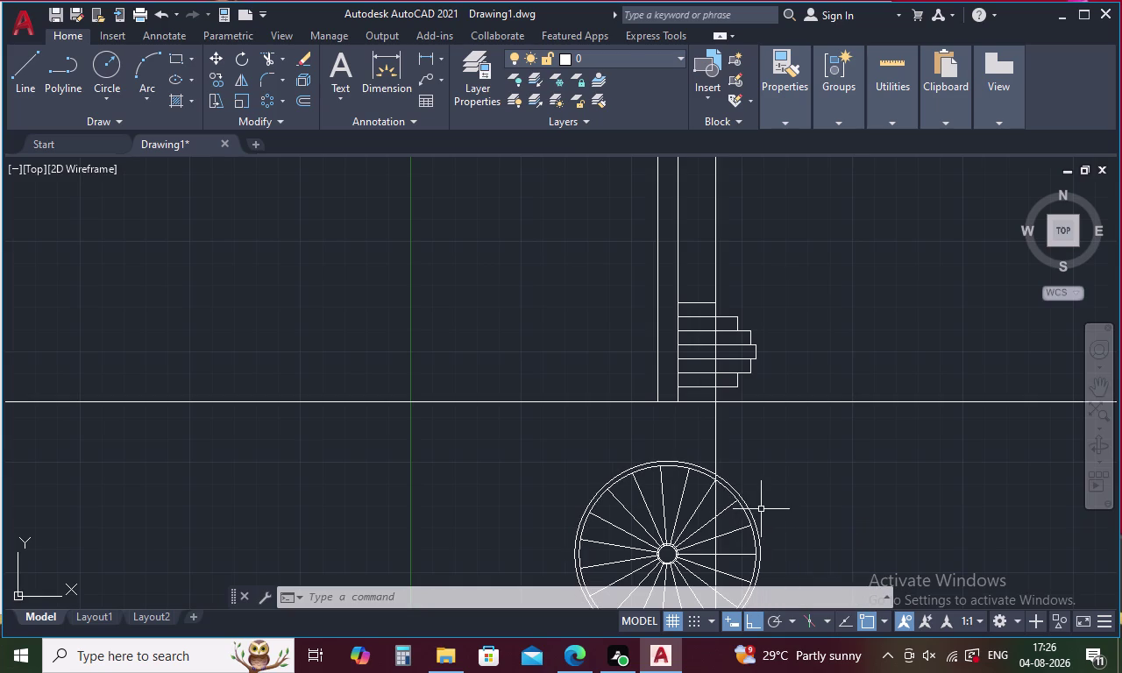
middle_drag(783, 487, 794, 381)
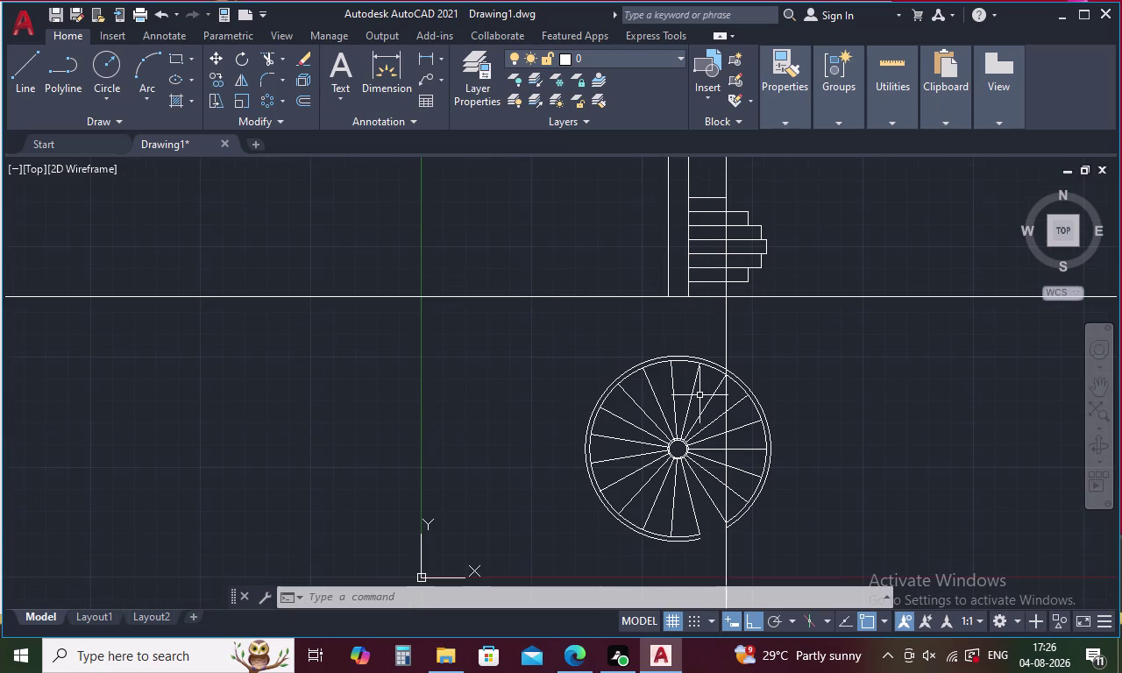
scroll(down, 3)
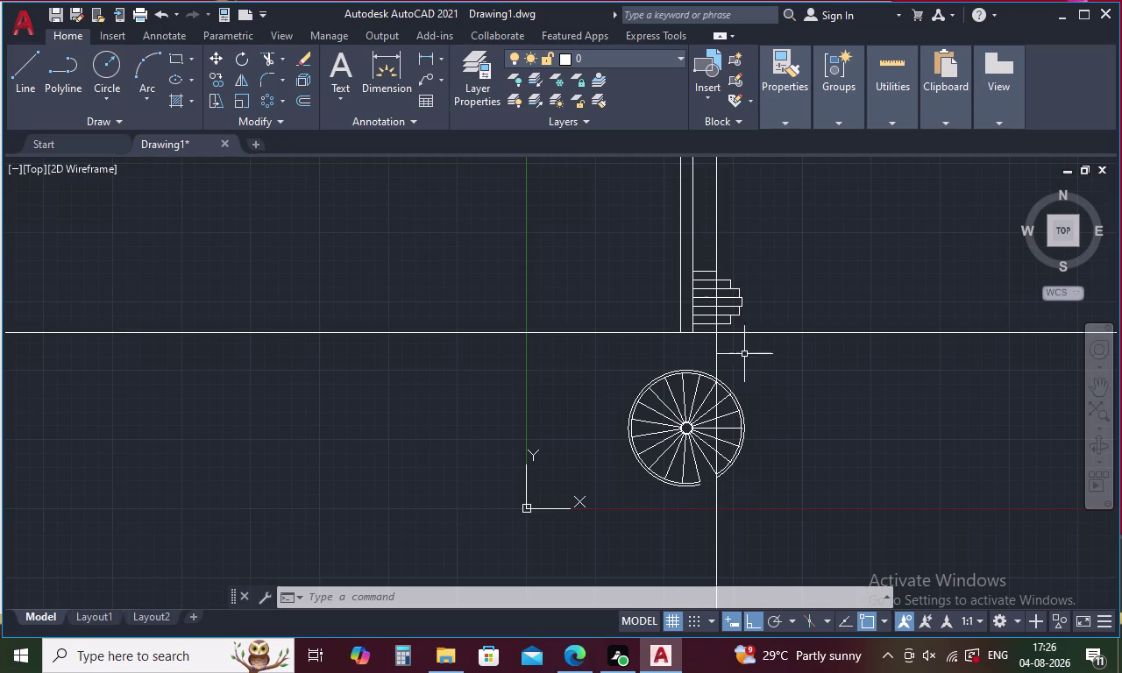
scroll(up, 3)
scroll(down, 3)
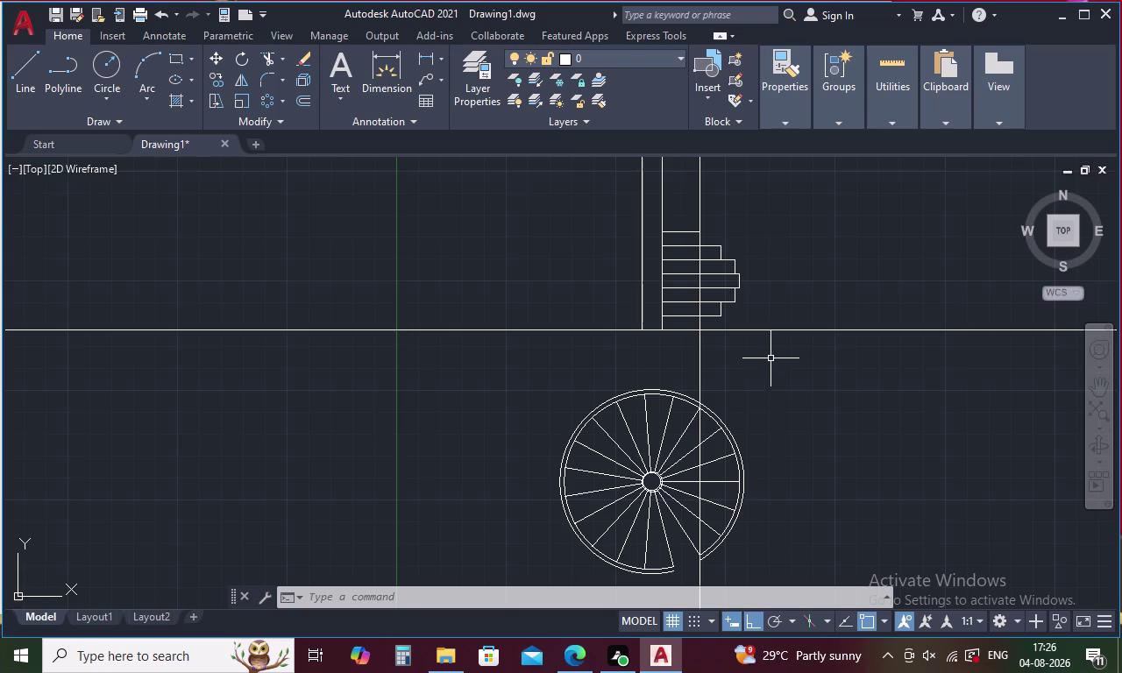
Place a vertical XLINE point in the stair plan, turn ortho off with F8, and restart XL.
key(space)
key(space)
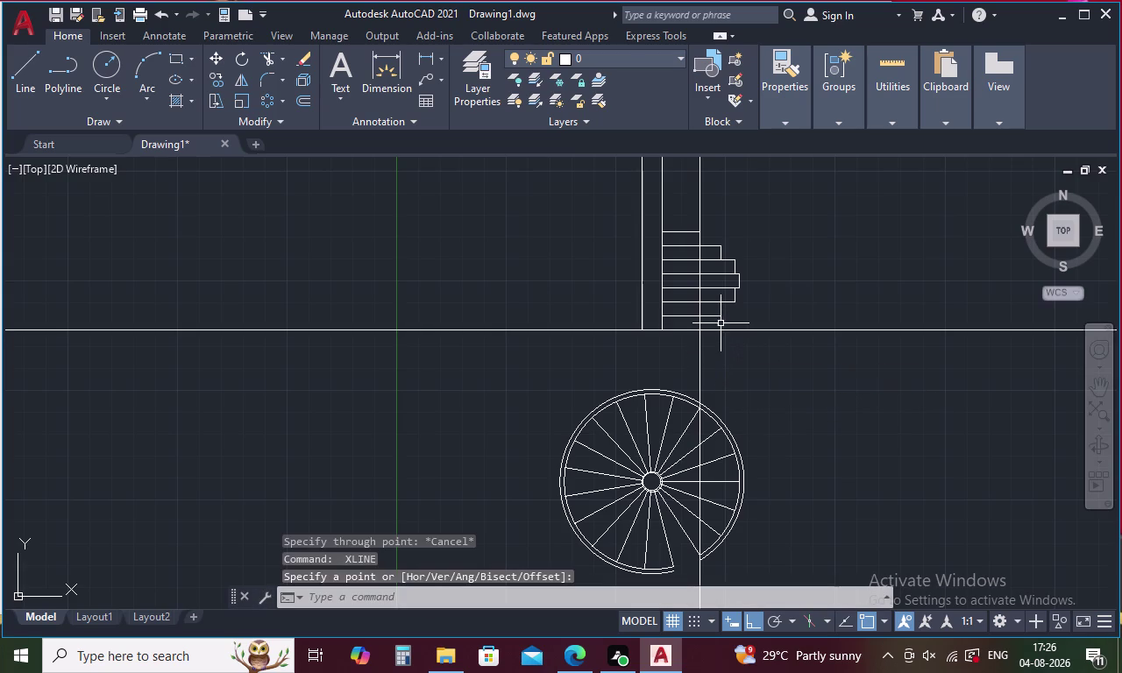
key(space)
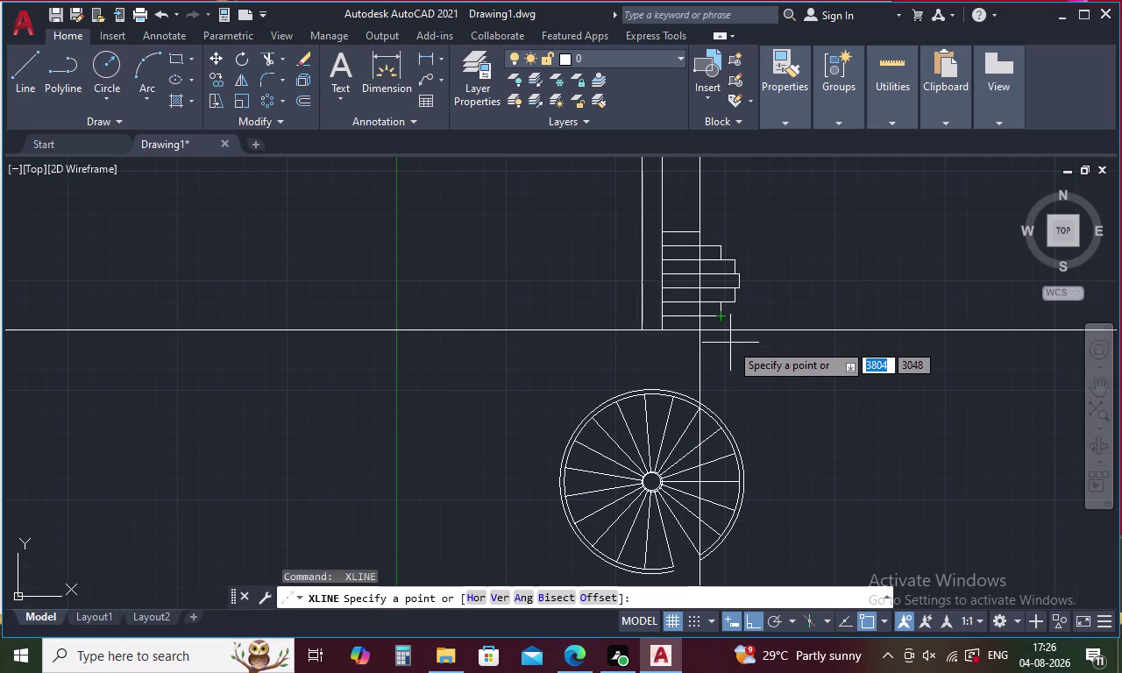
text(V)
key(space)
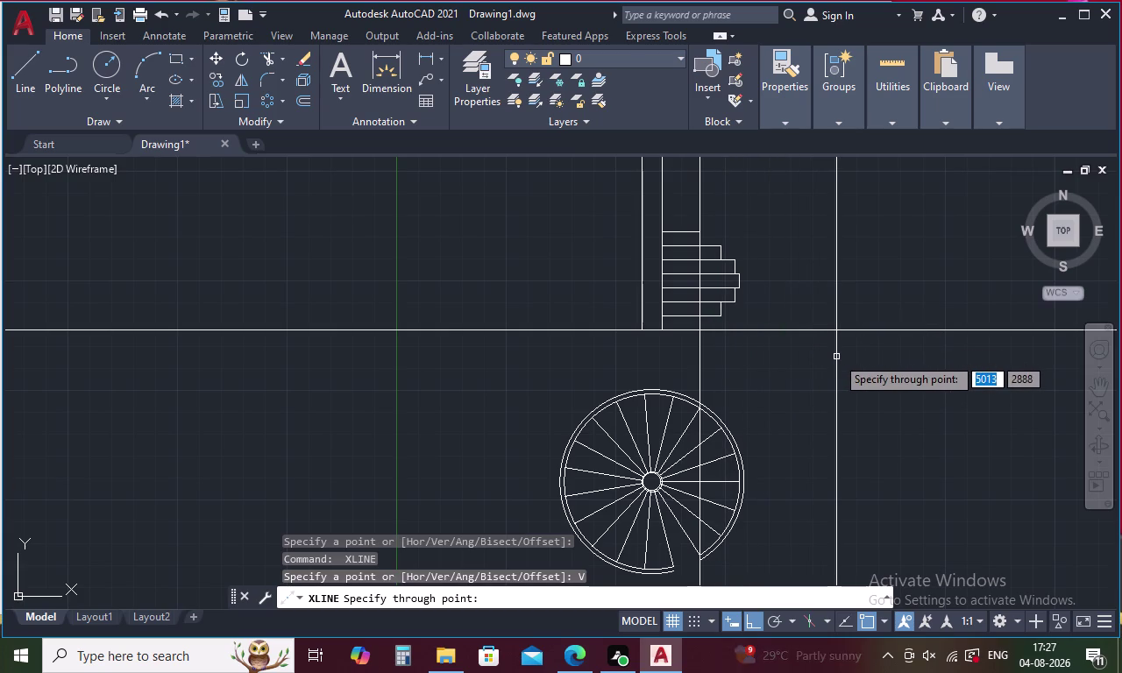
key(Escape)
key(space)
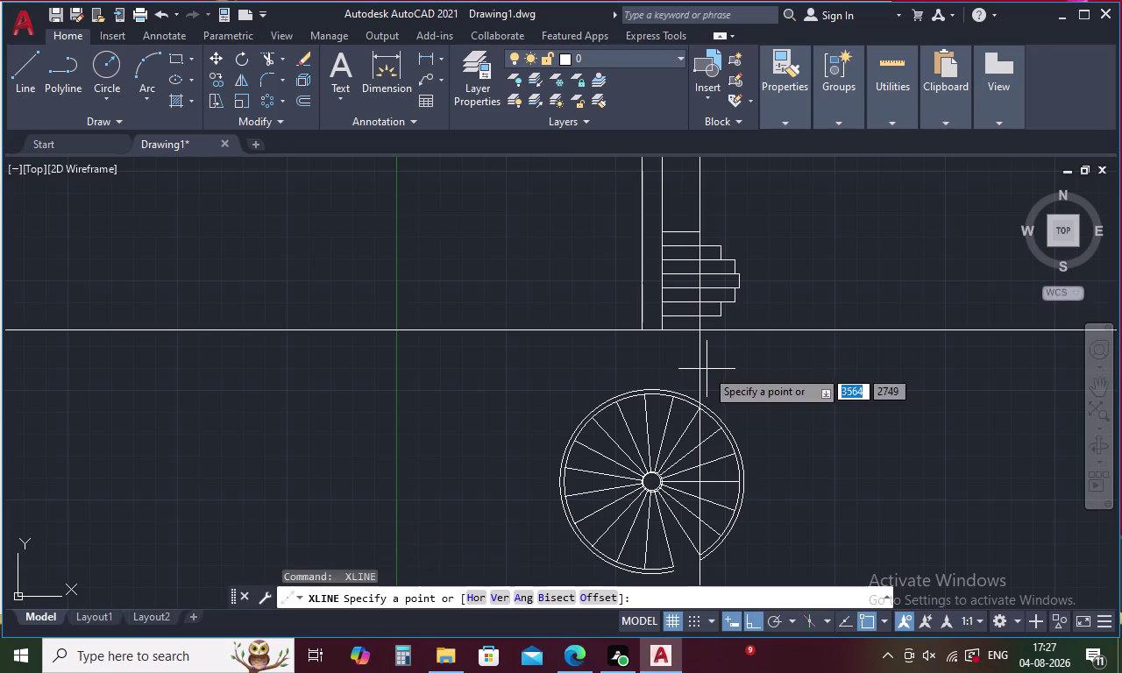
click(673, 399)
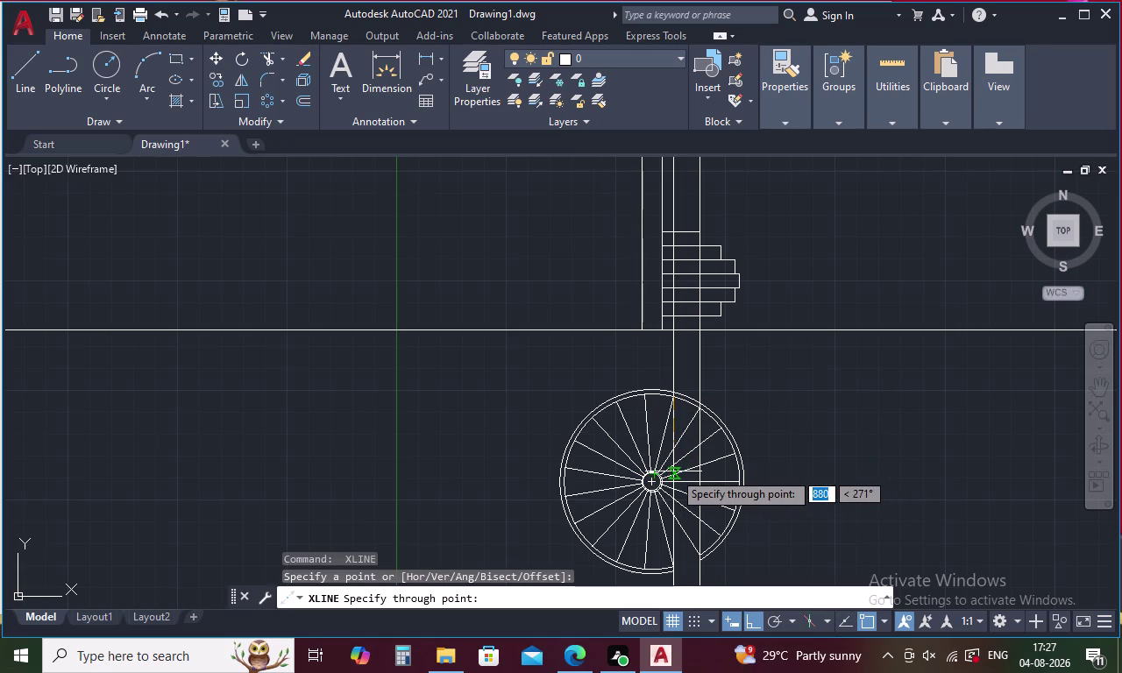
key(F8)
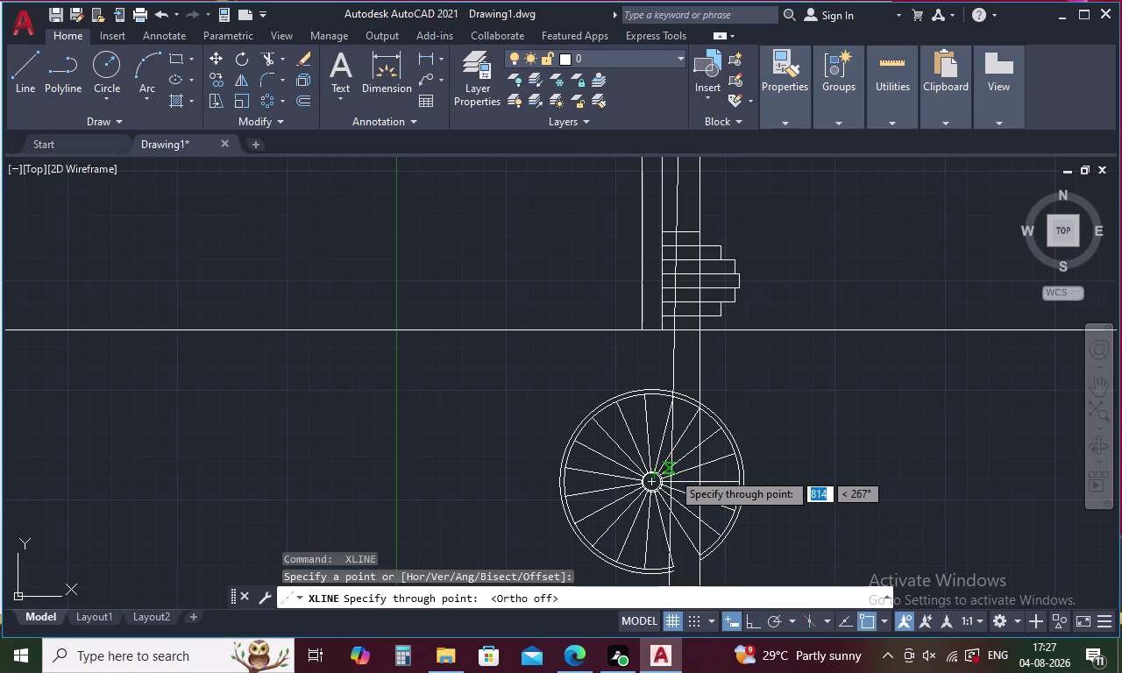
key(Escape)
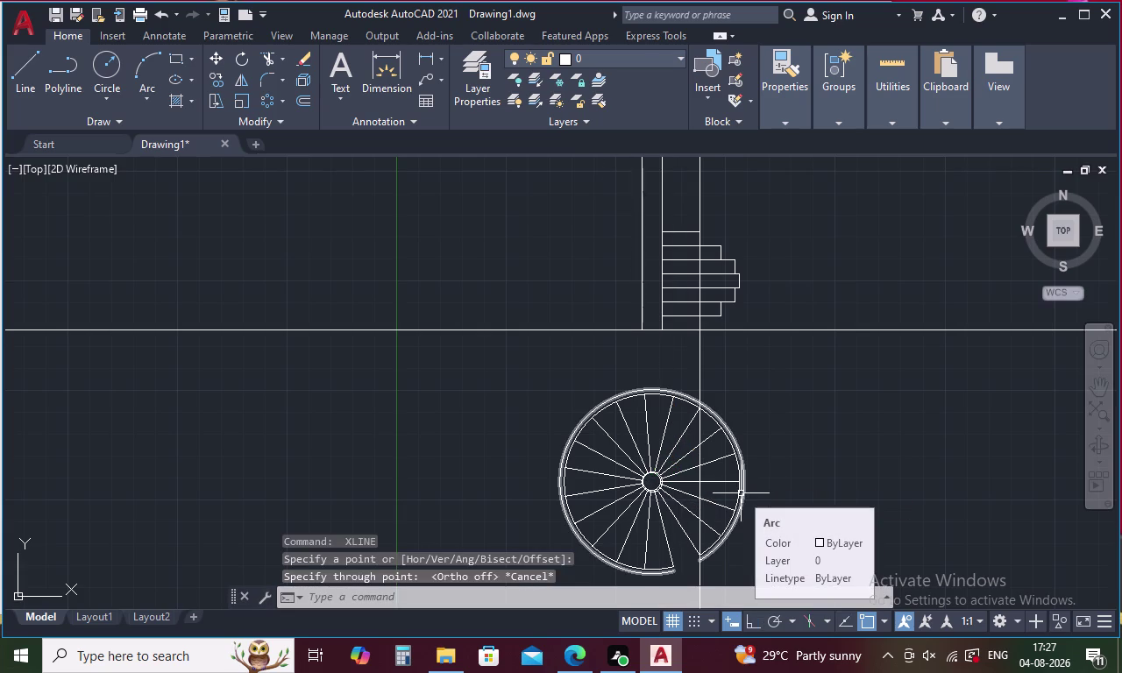
text(XL)
key(space)
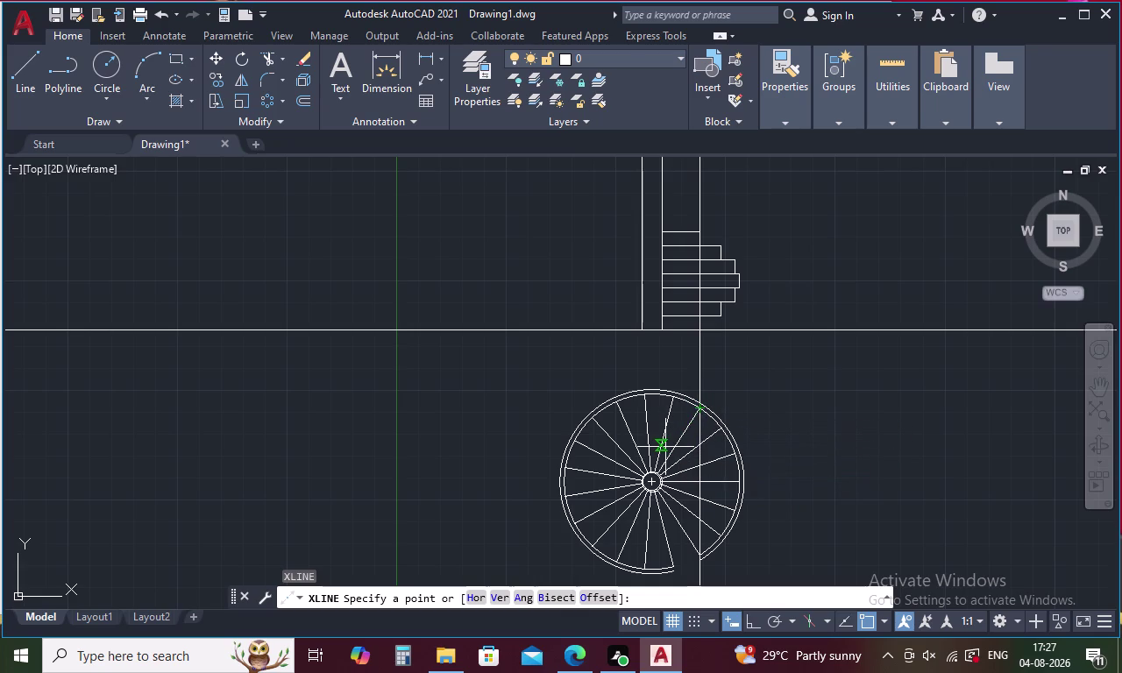
Place a trial vertical construction line through a tread point.
text(V)
key(space)
scroll(up, 3)
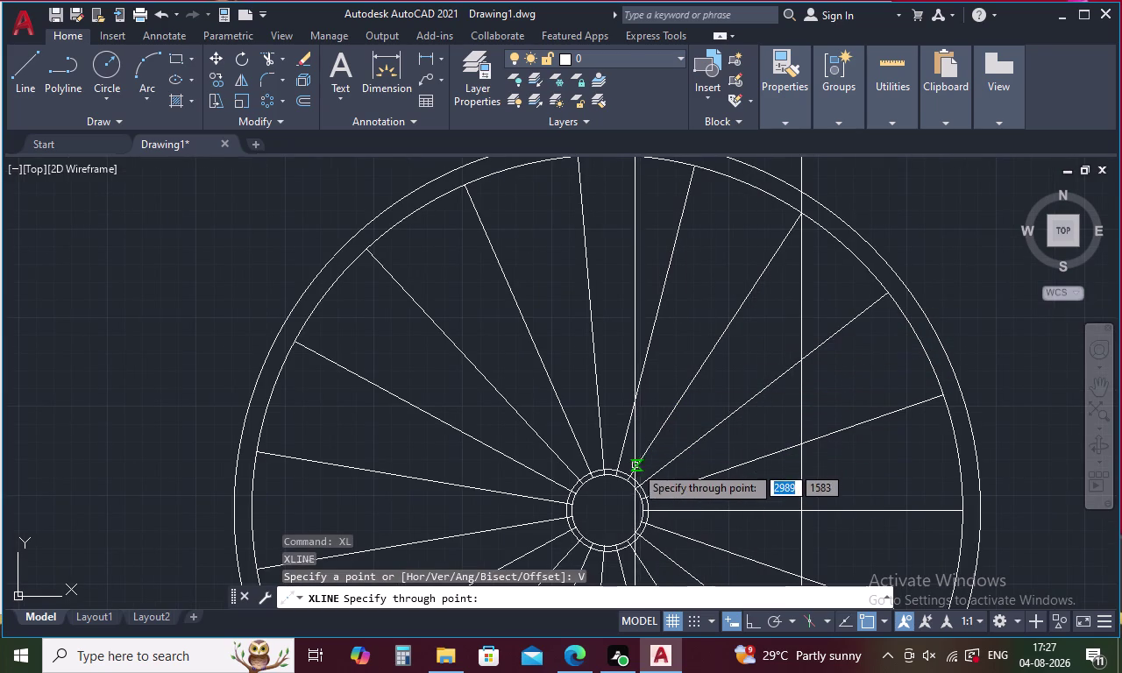
click(631, 475)
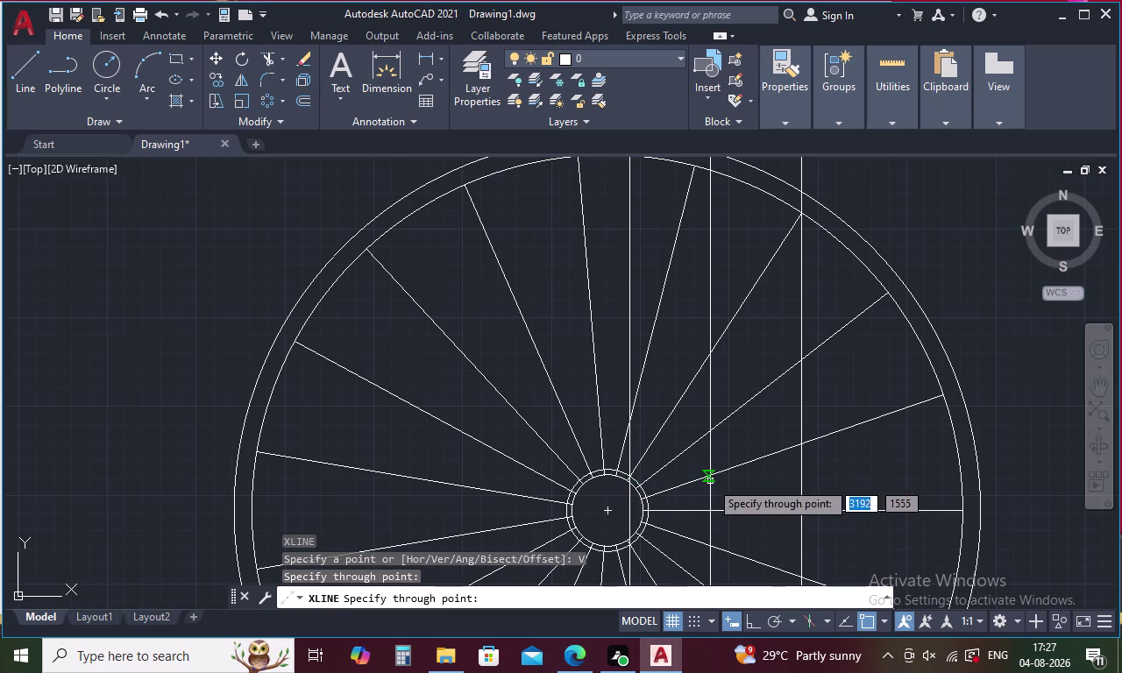
key(Escape)
scroll(down, 3)
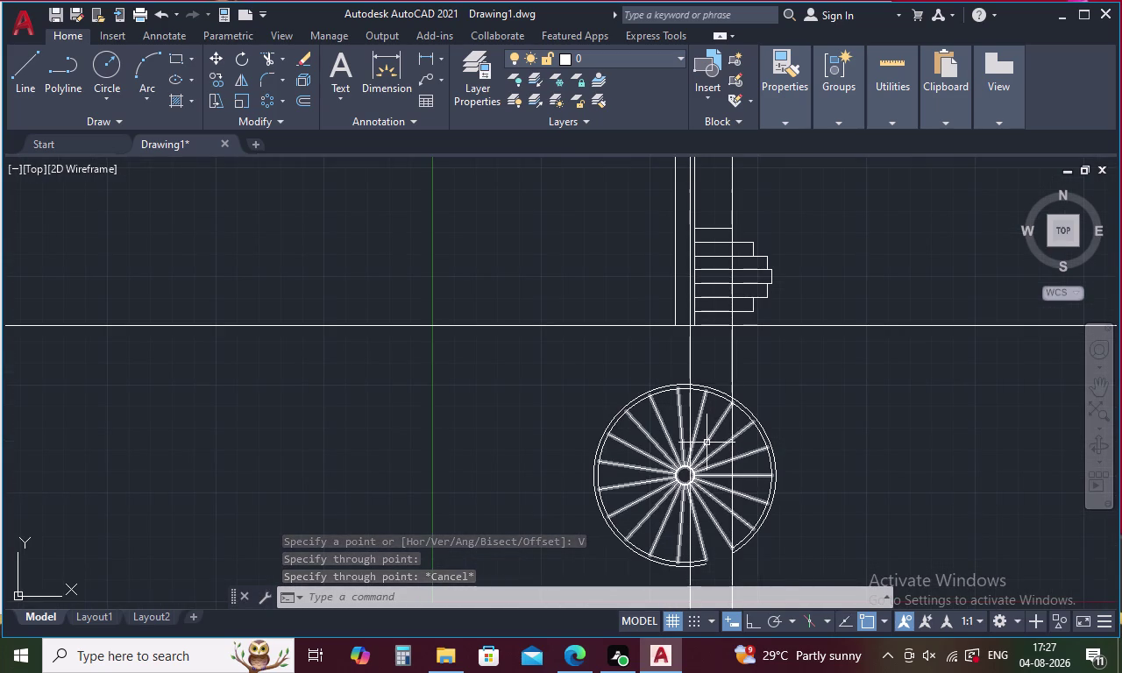
scroll(up, 3)
scroll(down, 3)
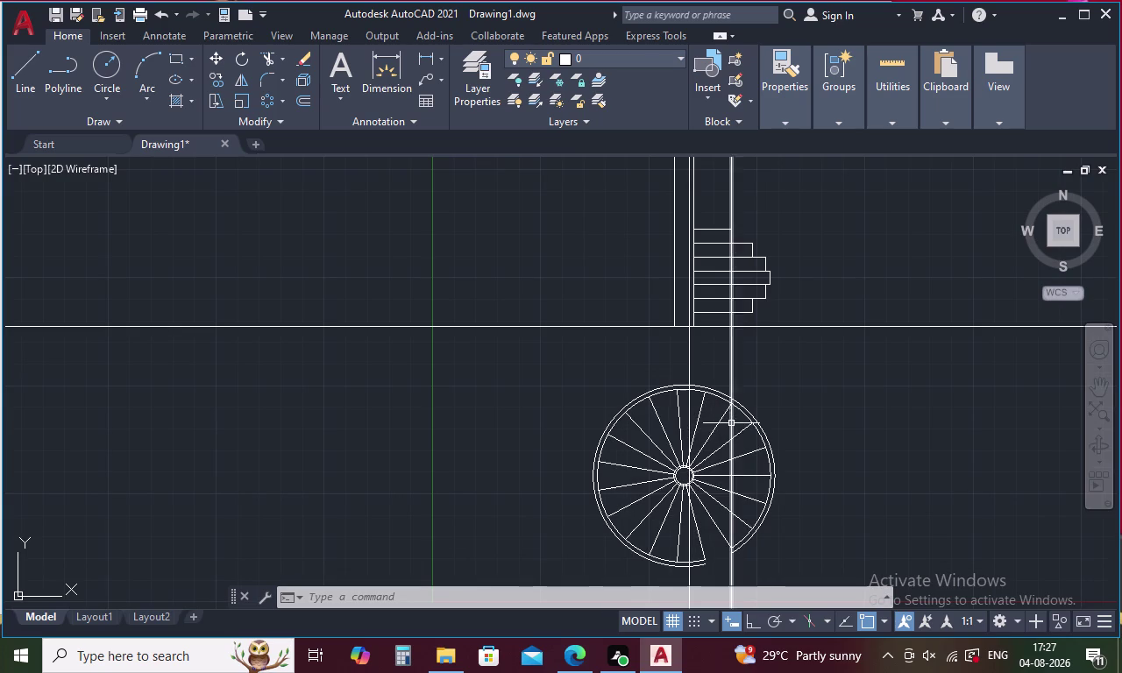
Add vertical lines through the circle intersection and another tread point, then erase the trial lines.
key(space)
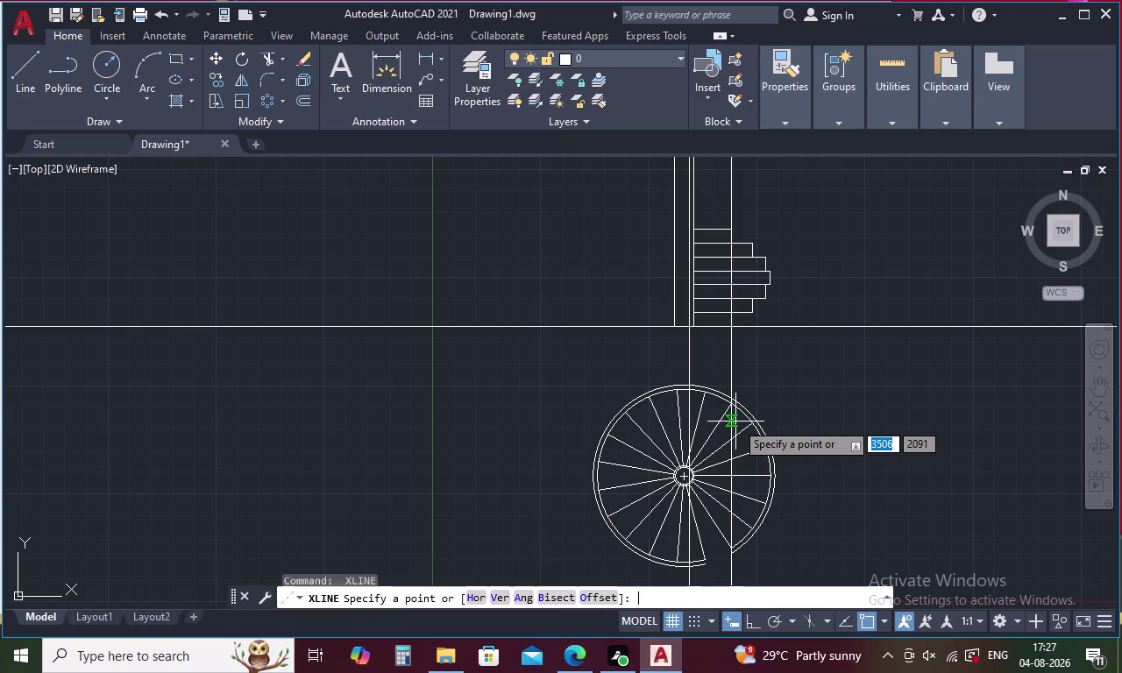
text(V)
key(space)
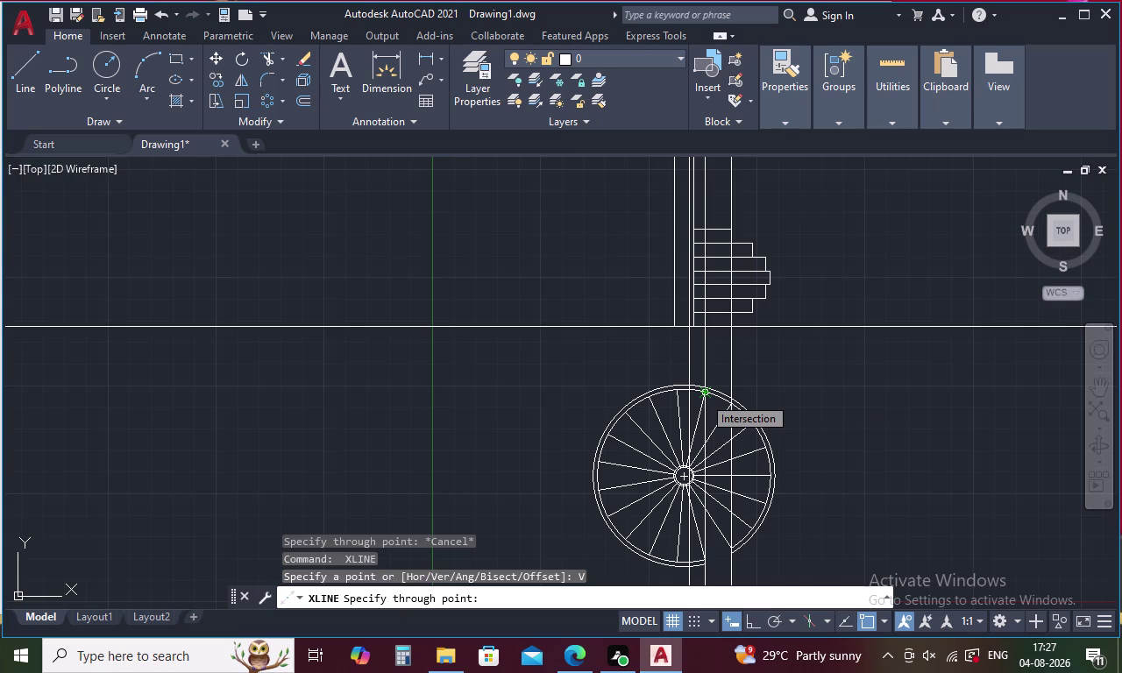
click(704, 396)
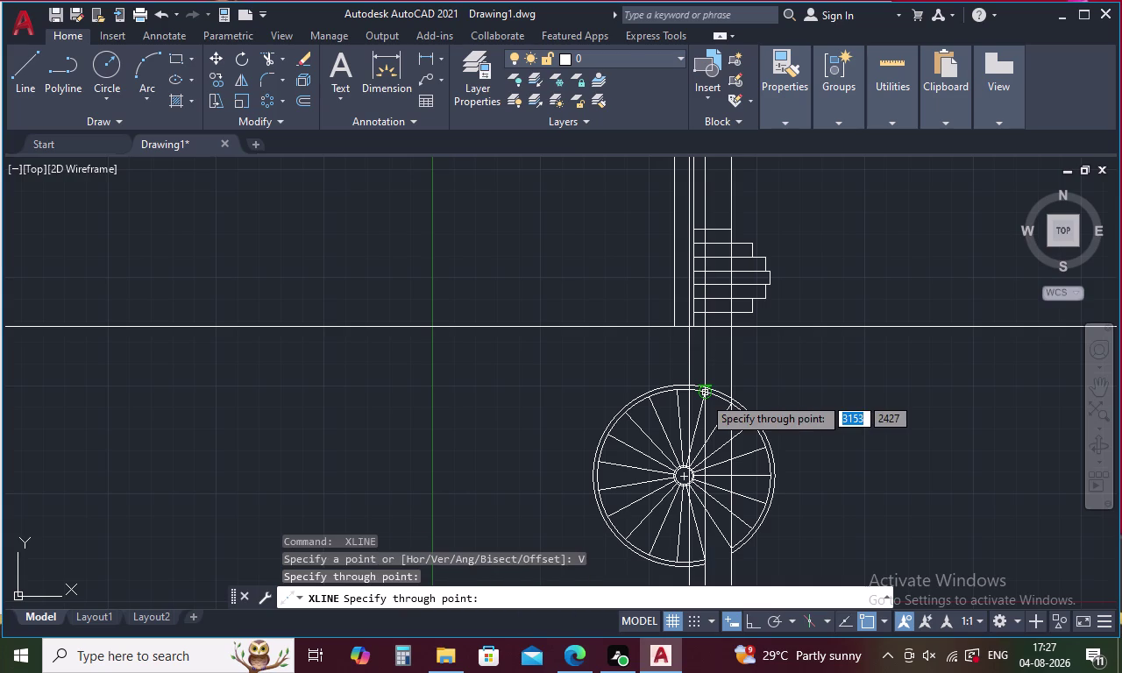
scroll(up, 3)
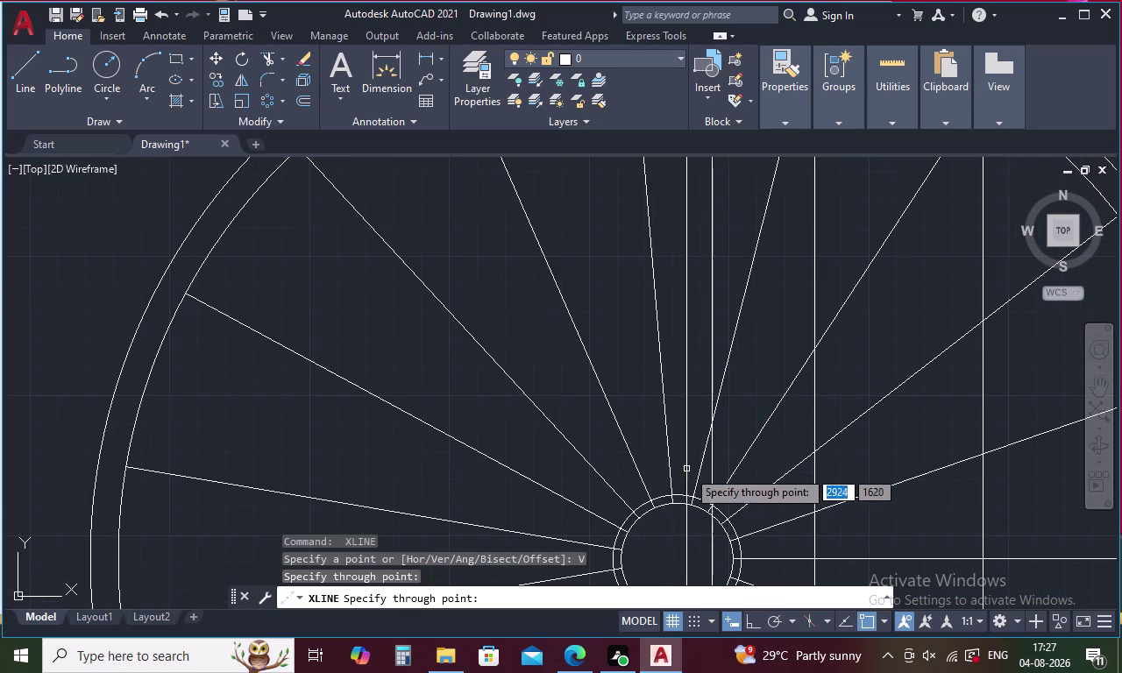
click(695, 493)
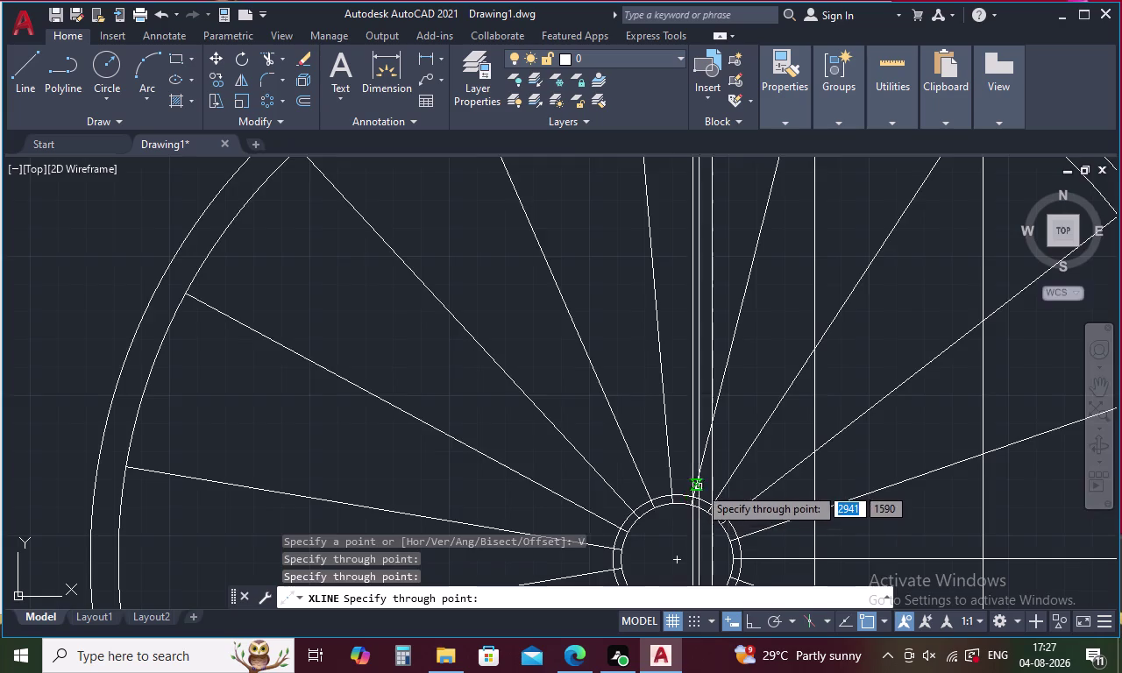
scroll(down, 3)
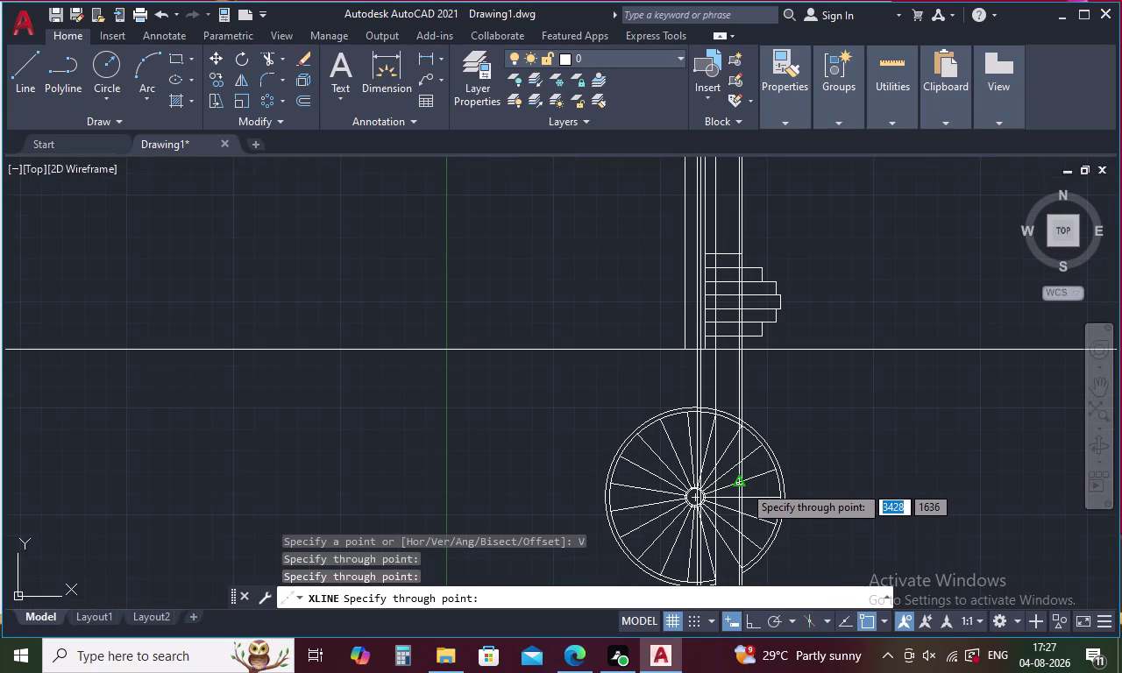
key(Escape)
drag(773, 390, 660, 370)
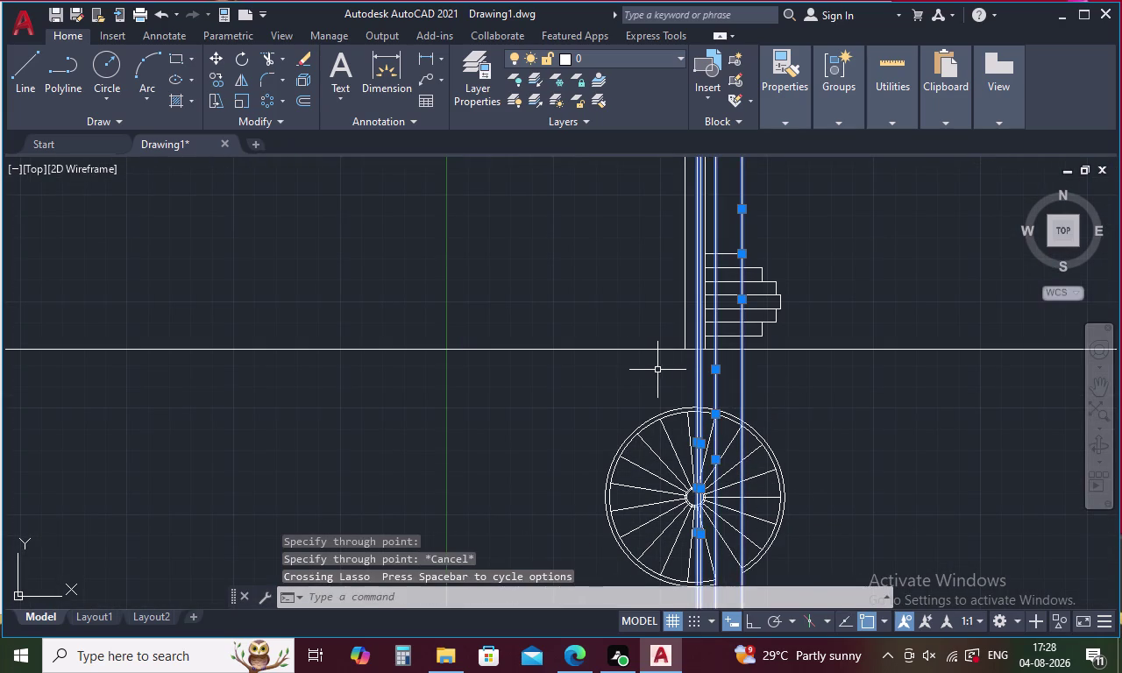
key(Delete)
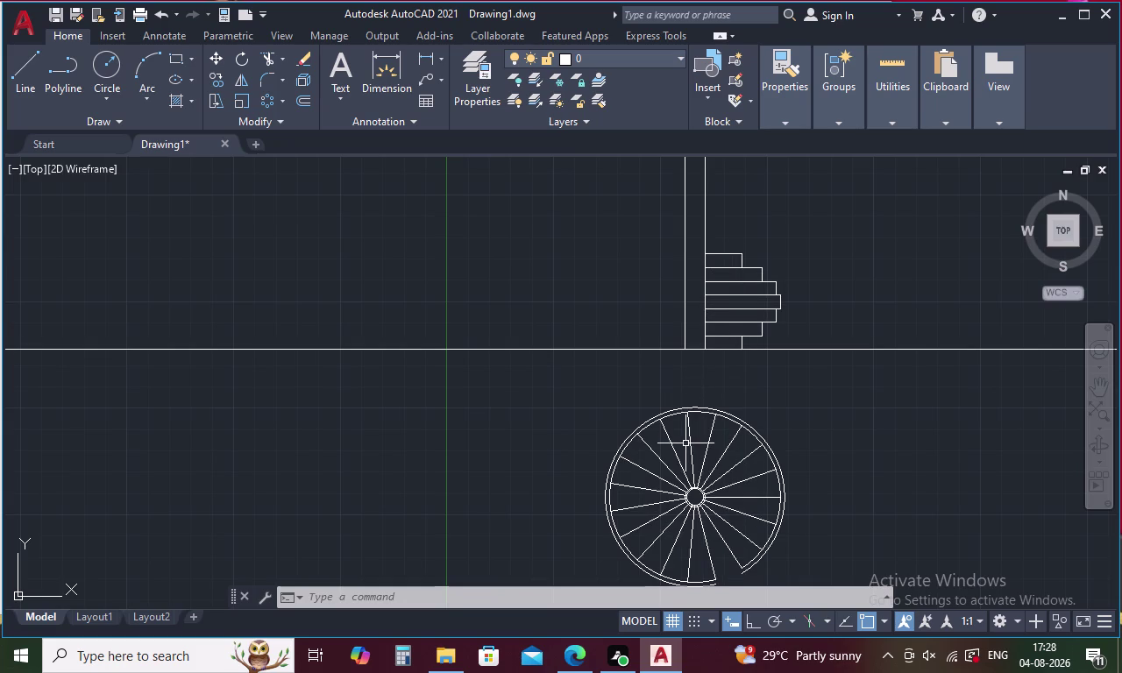
Place a vertical construction line through the top tread corner of the plan circle.
key(x)
text(L)
key(space)
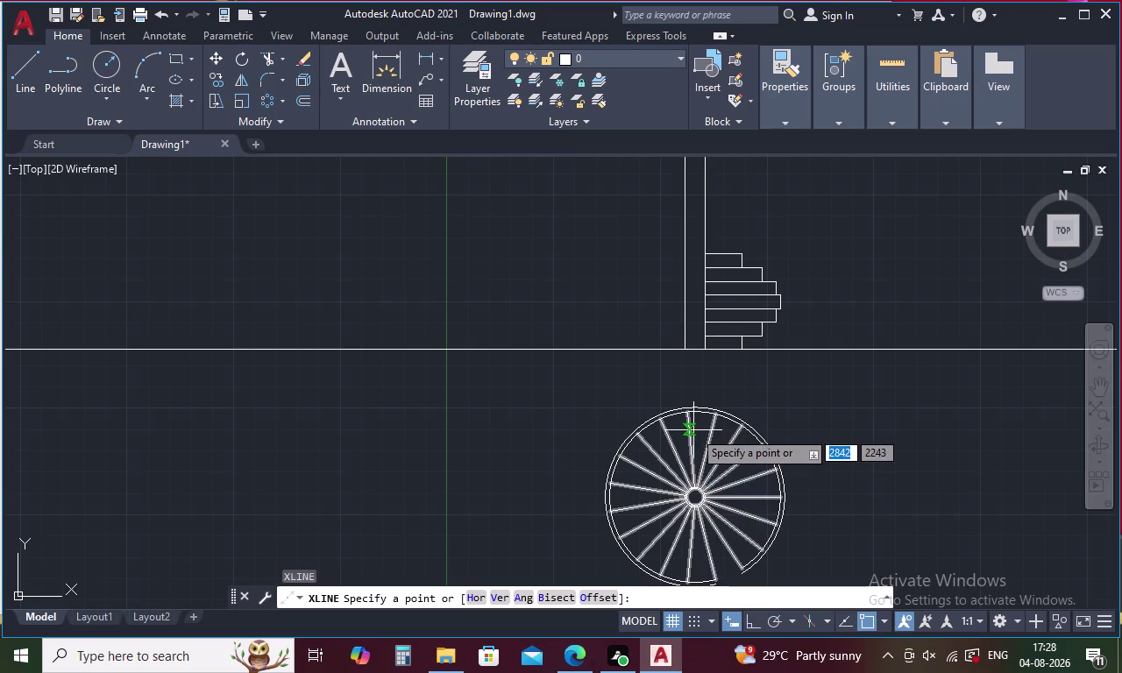
text(V)
key(space)
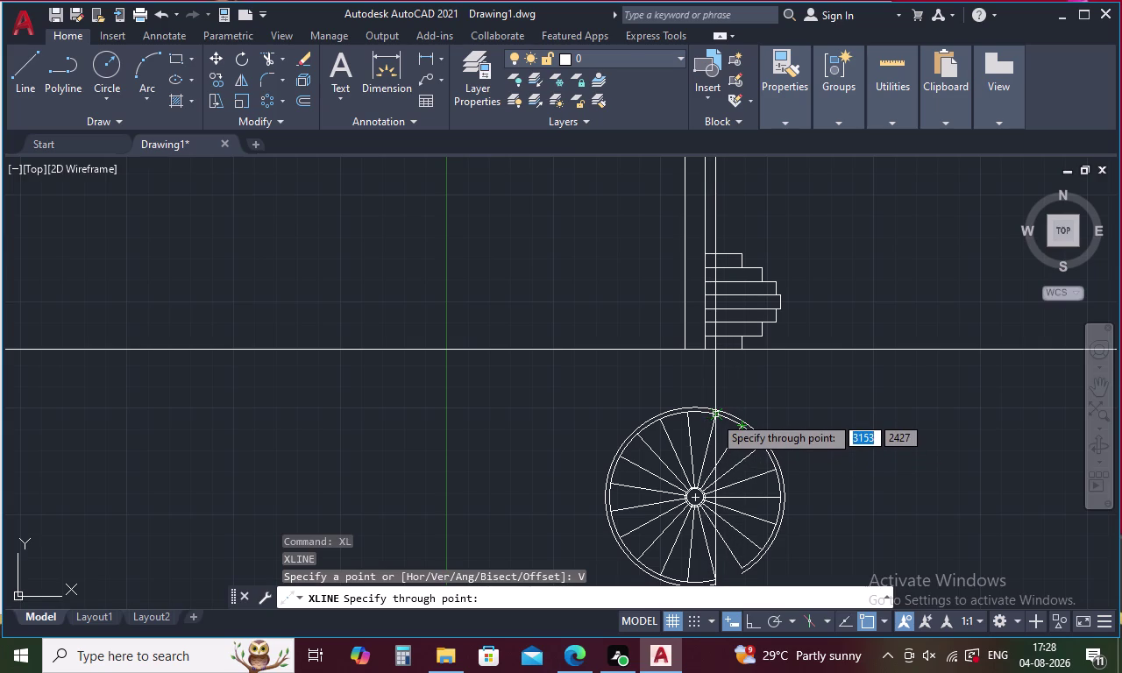
scroll(up, 3)
click(714, 417)
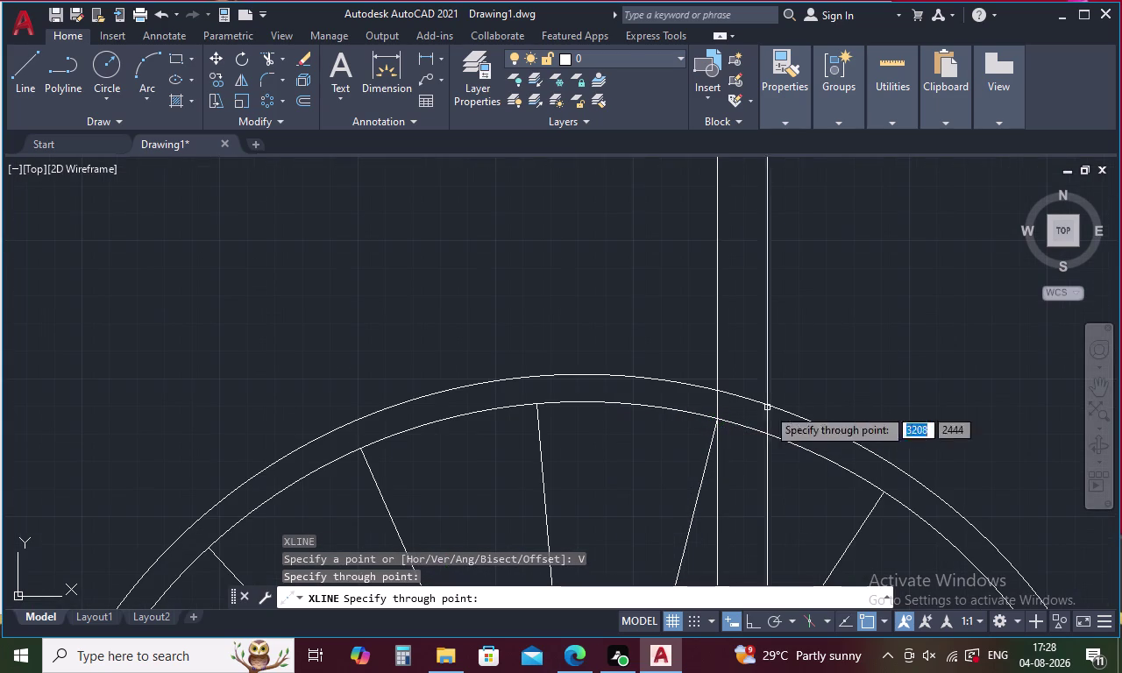
key(Escape)
scroll(down, 3)
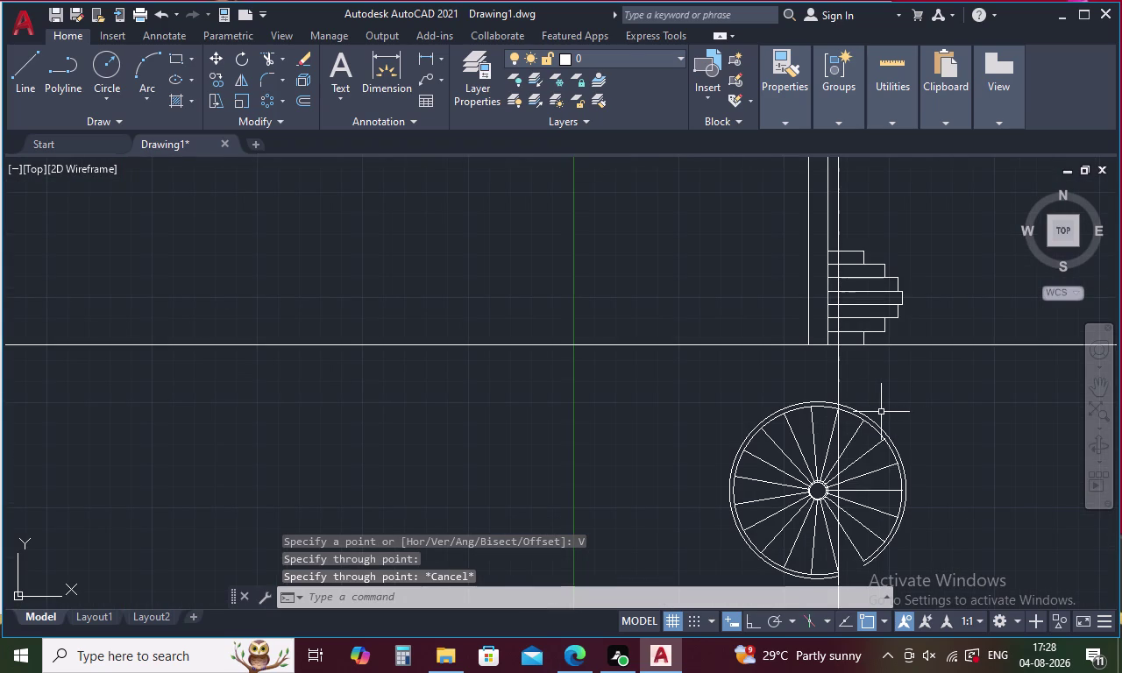
key(Escape)
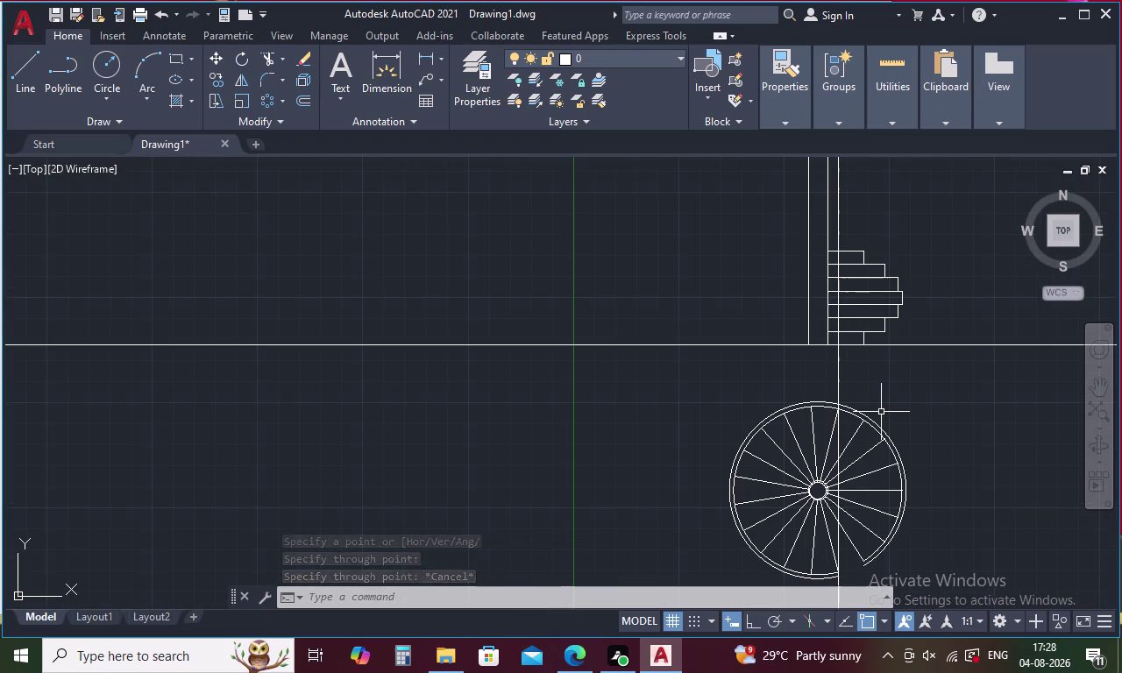
Offset the new vertical construction line 160 units to one side.
key(o)
key(Return)
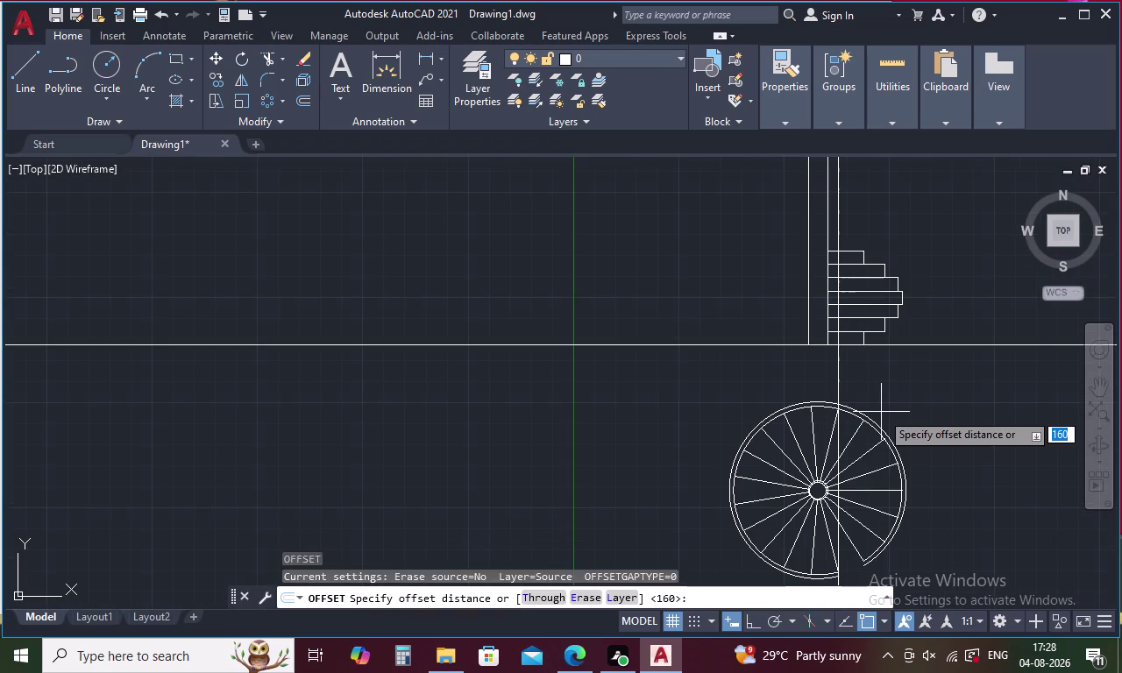
text(160)
key(space)
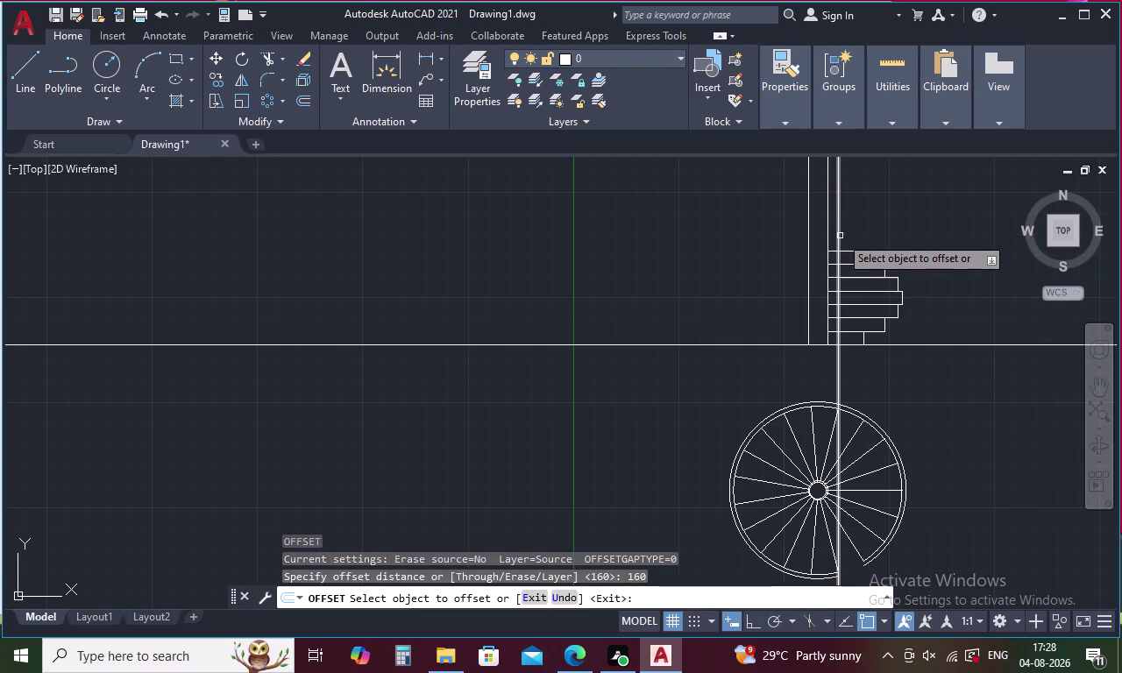
click(853, 253)
click(854, 227)
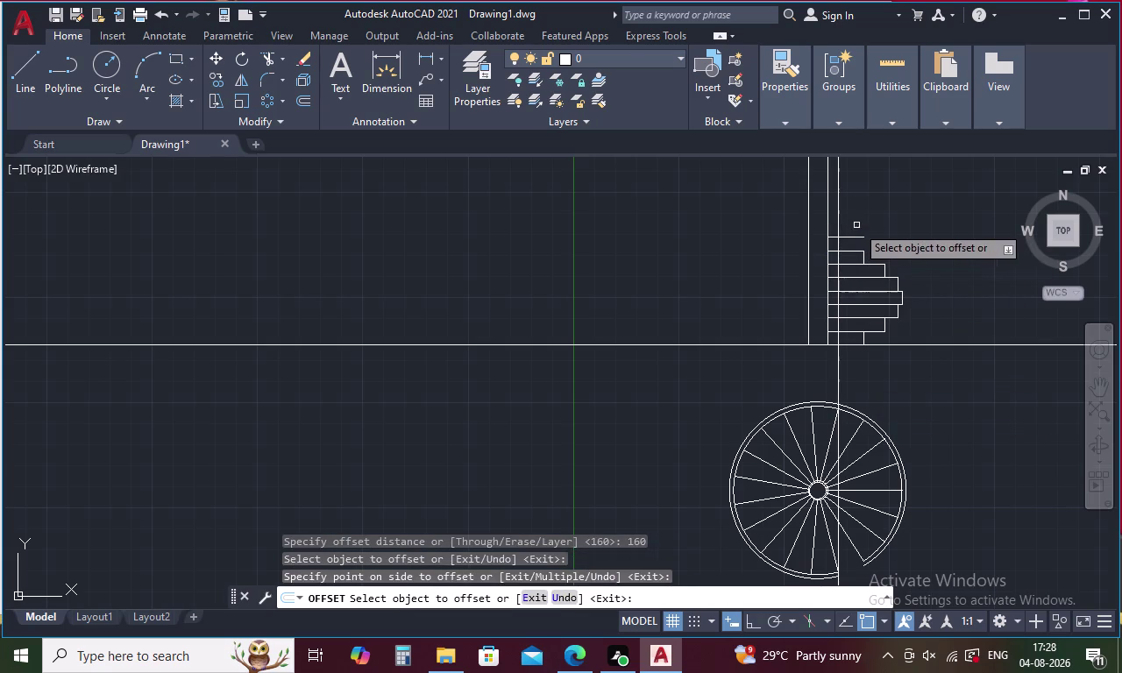
middle_drag(873, 229, 775, 272)
scroll(up, 3)
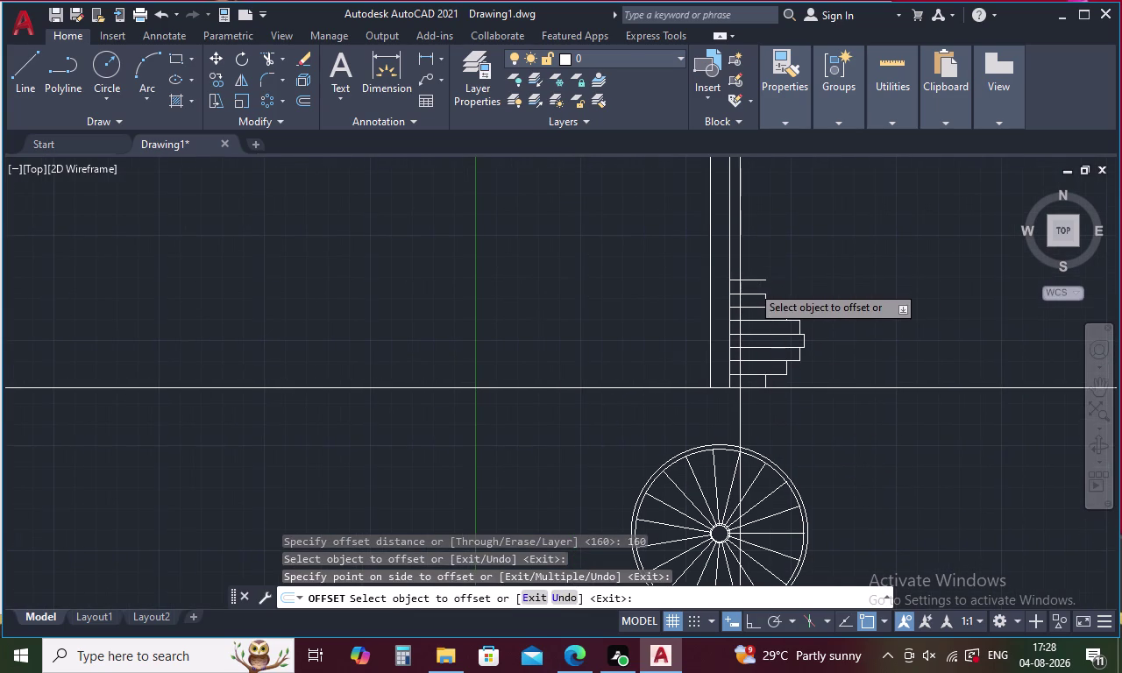
scroll(down, 3)
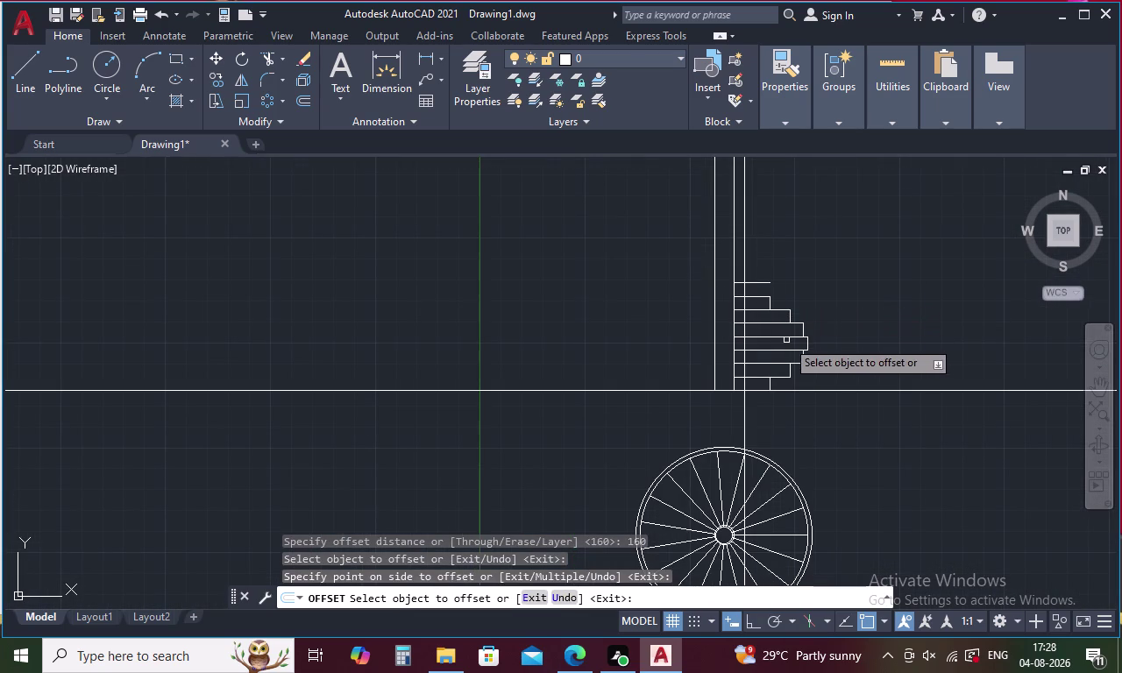
scroll(up, 3)
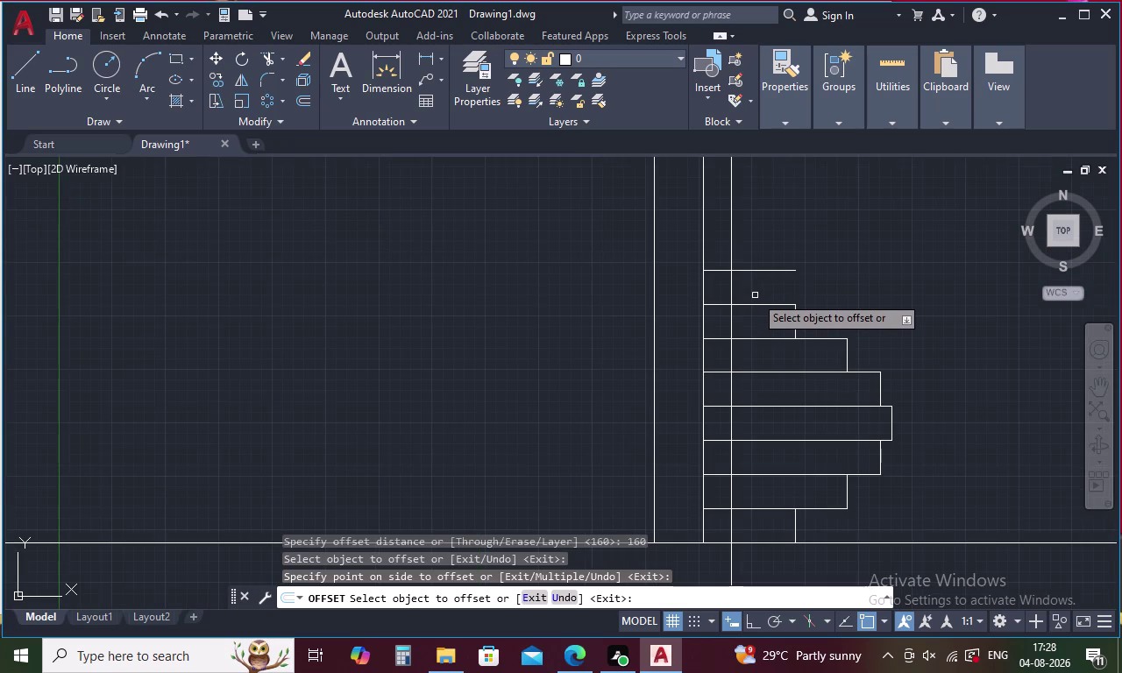
key(Escape)
Trim the top tread line and excess construction line pieces near the top tread.
text(TR)
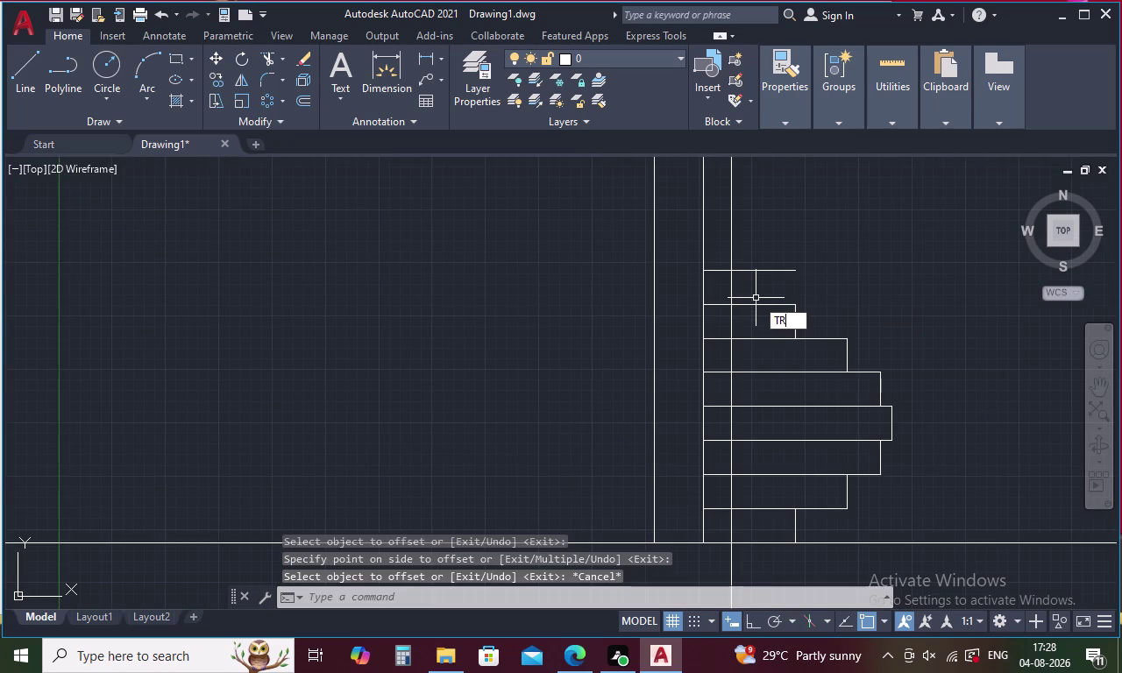
key(space)
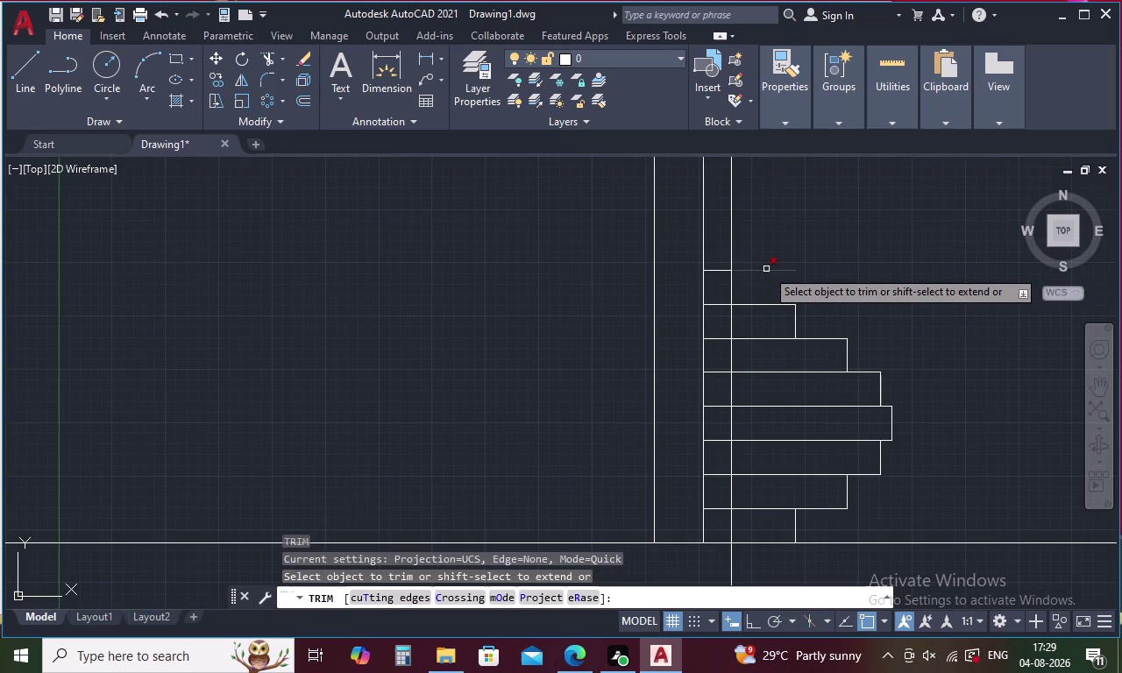
click(766, 270)
click(733, 248)
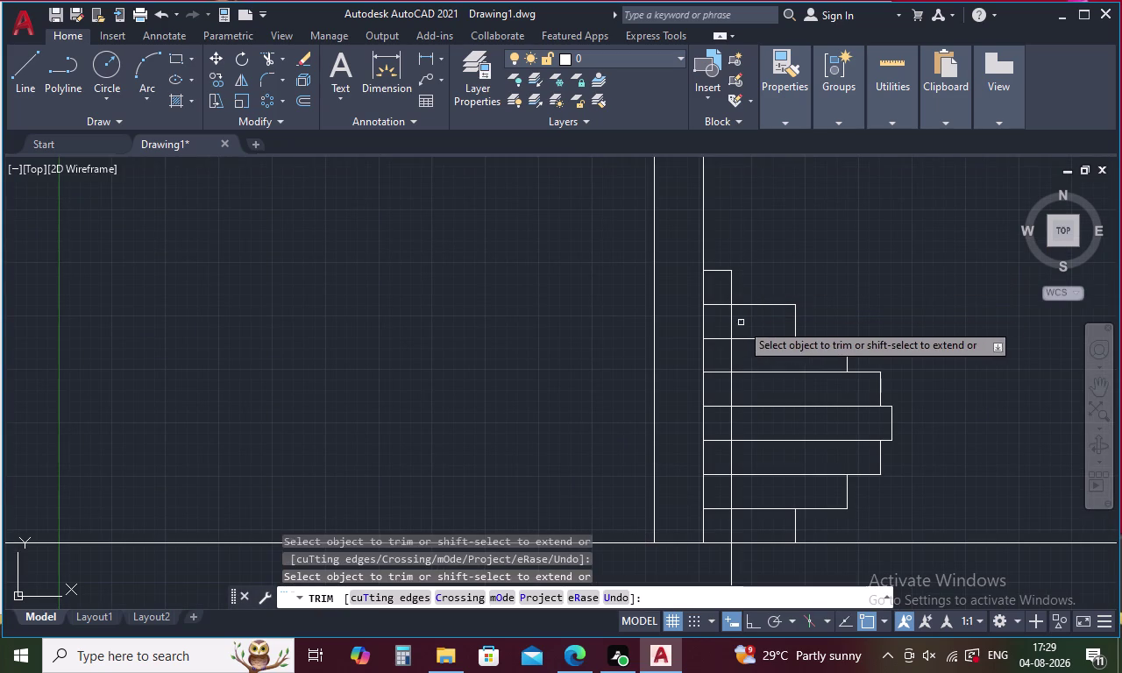
click(732, 316)
key(Escape)
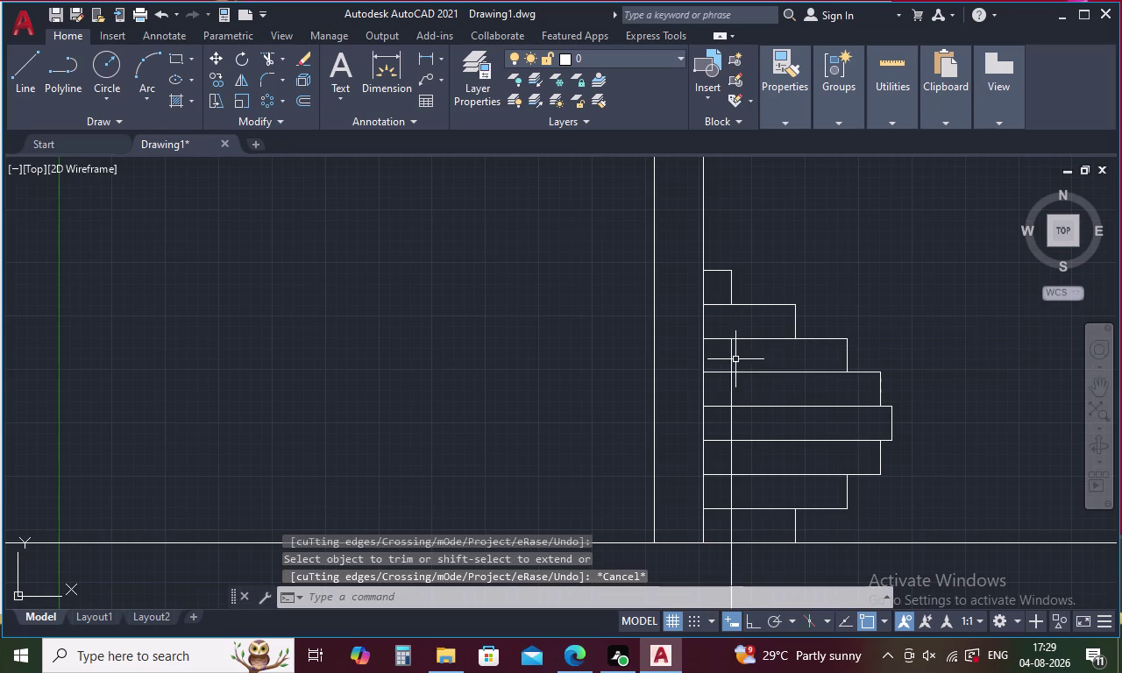
Delete the stray short vertical line across the upper treads.
click(733, 351)
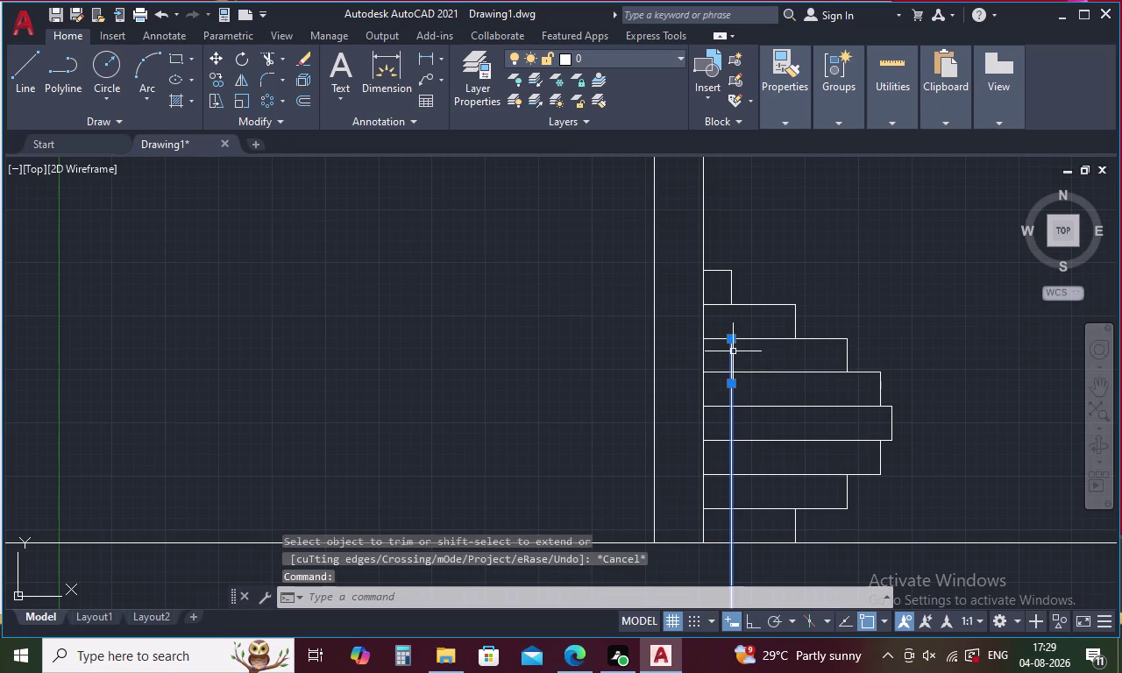
key(Delete)
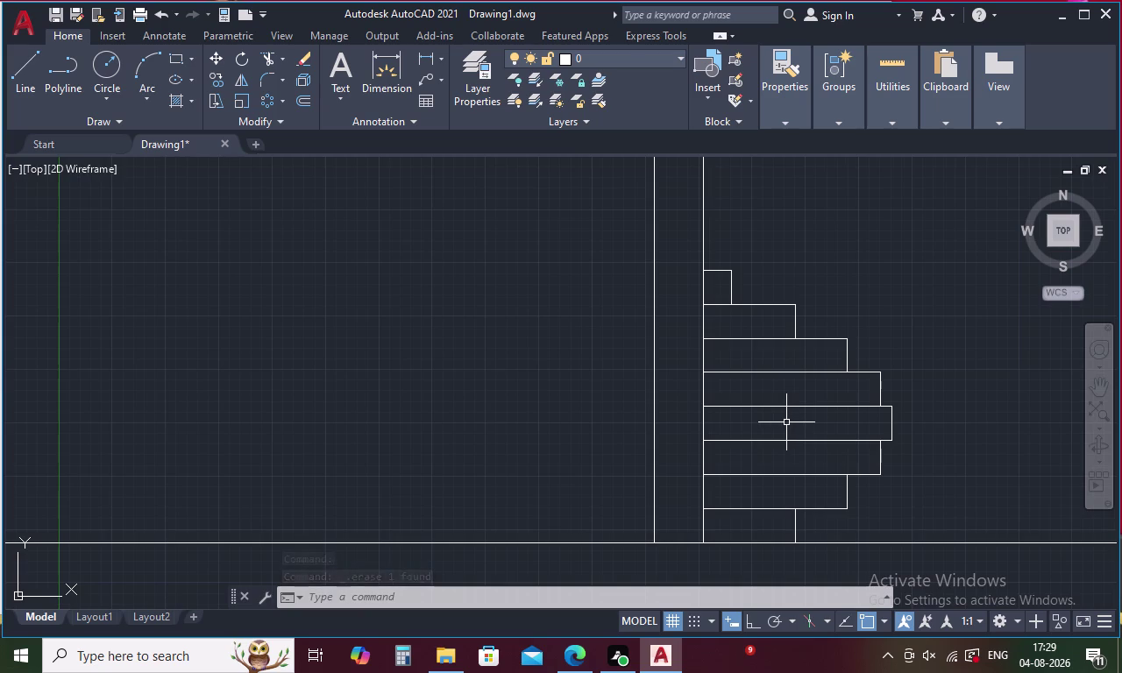
key(Escape)
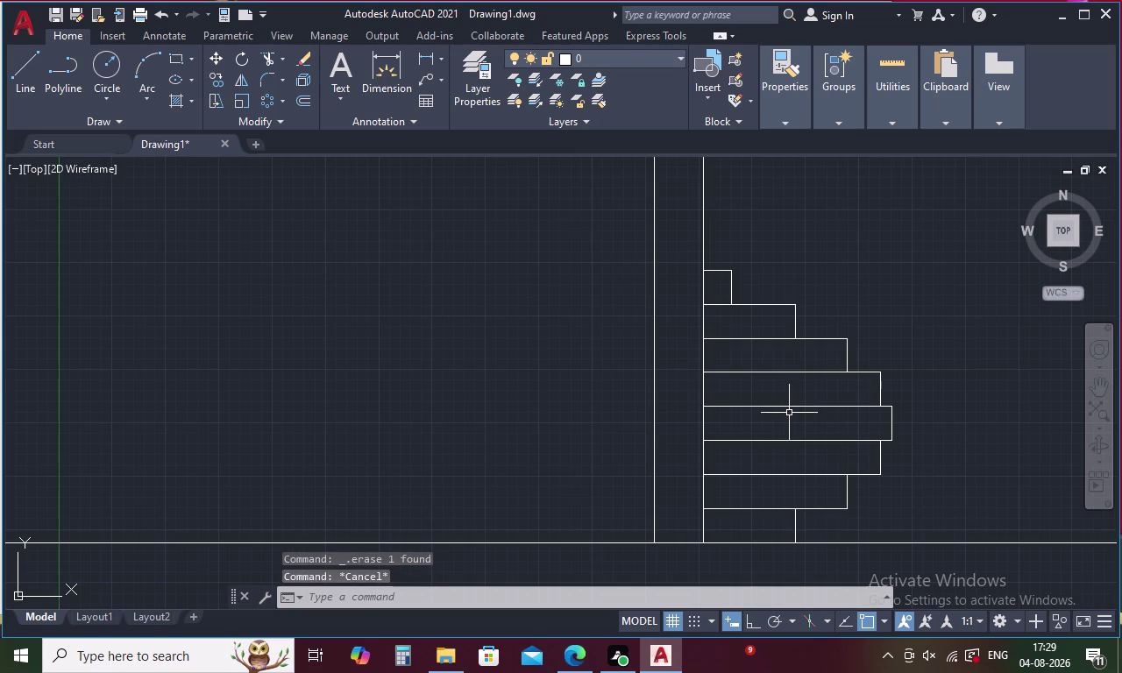
key(x)
text(L)
key(space)
scroll(down, 3)
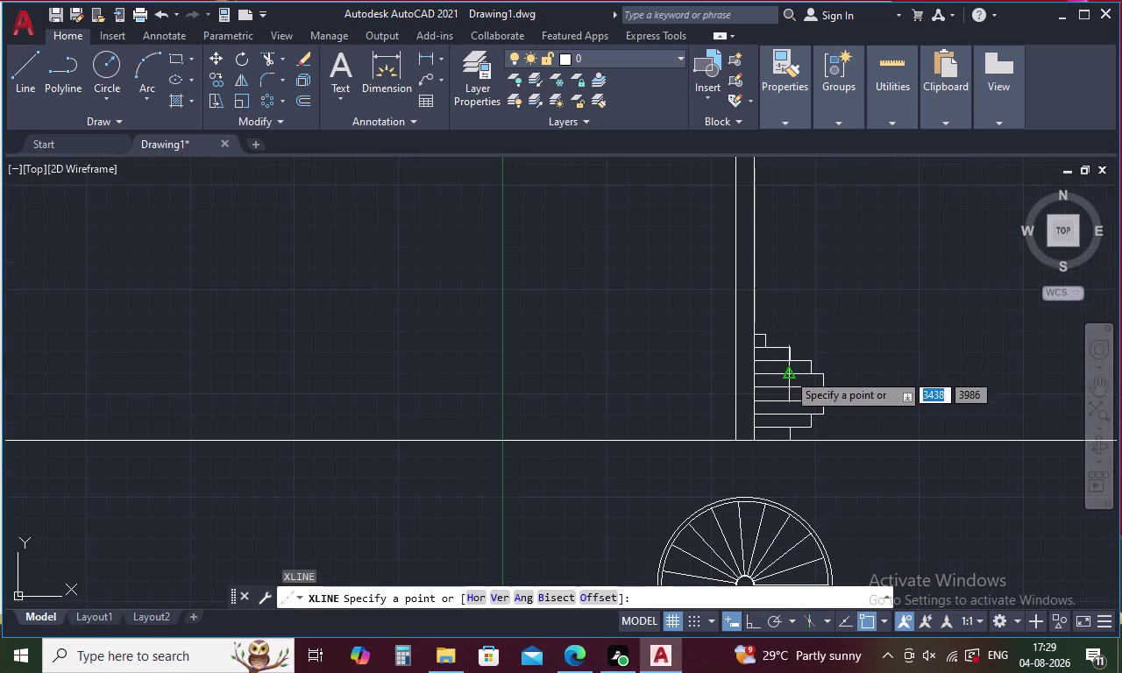
Project a vertical construction line from a tread point on the plan arc through the elevation.
text(V)
key(space)
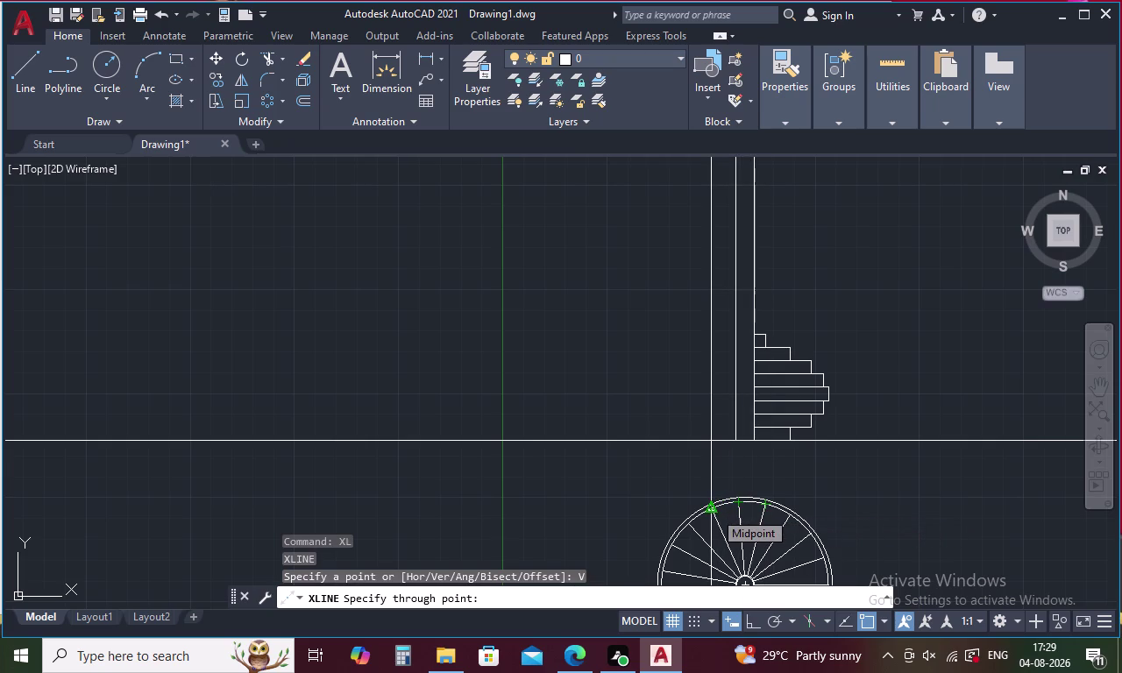
scroll(up, 3)
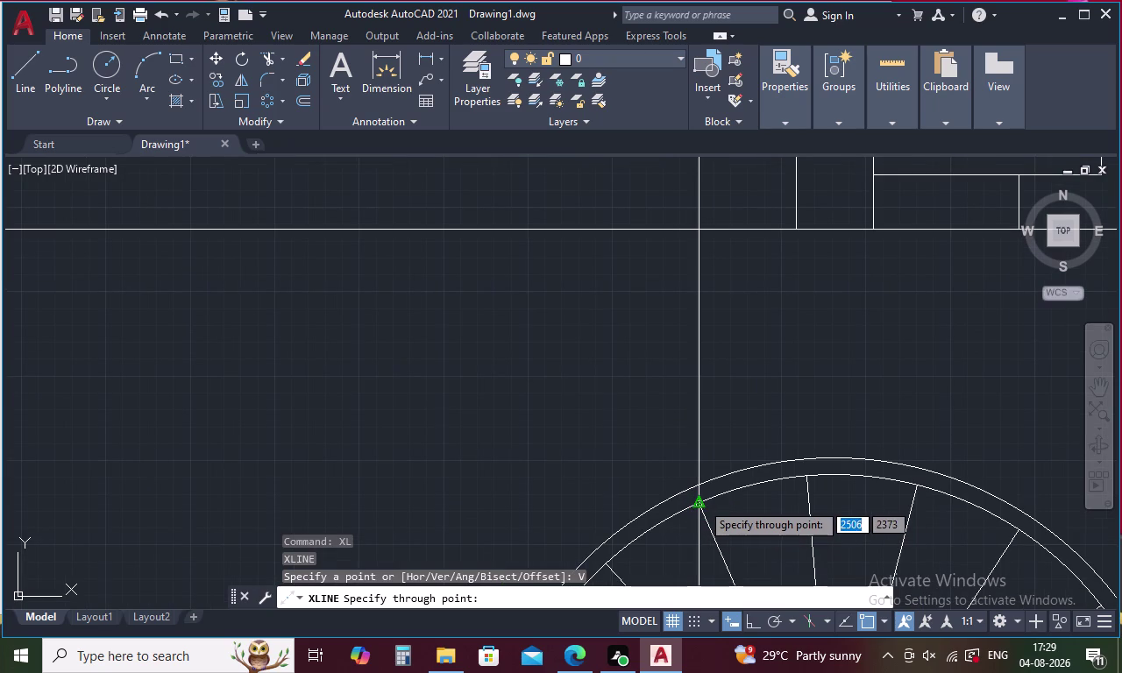
click(701, 502)
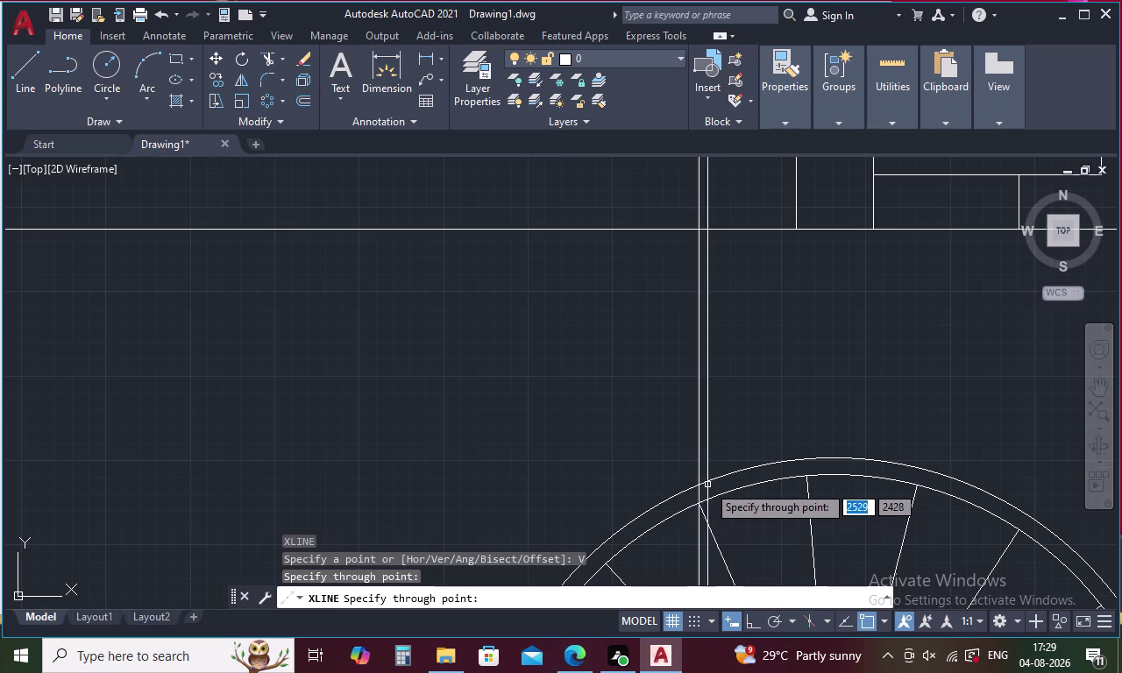
middle_drag(716, 464, 728, 542)
scroll(down, 3)
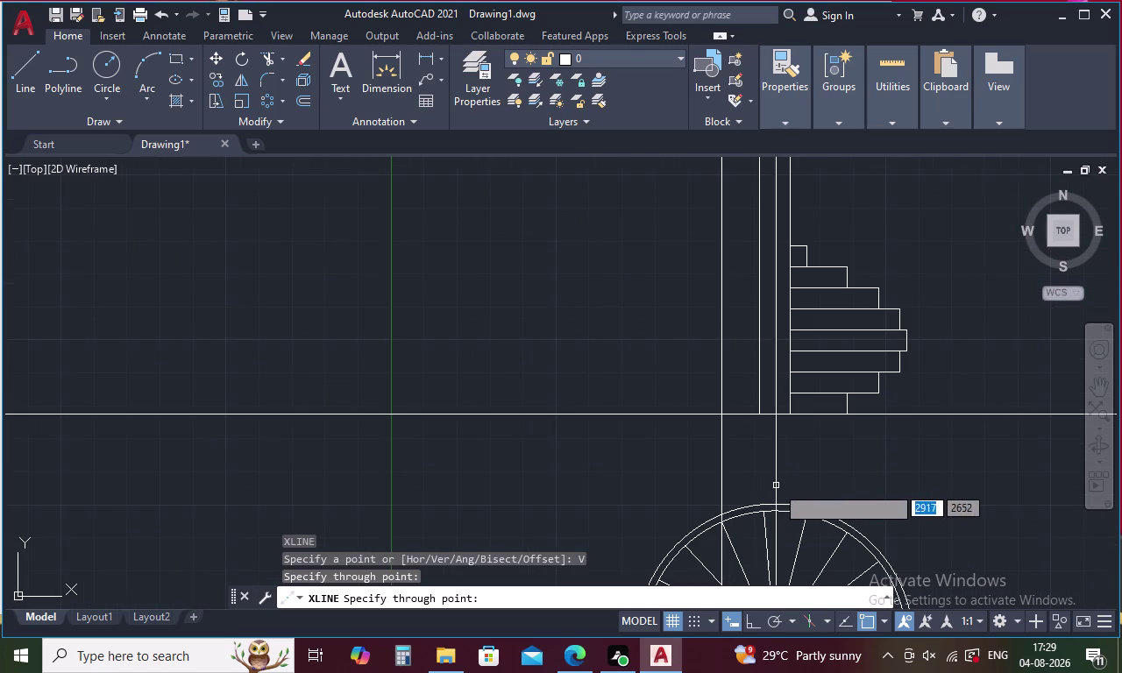
middle_drag(777, 486, 772, 402)
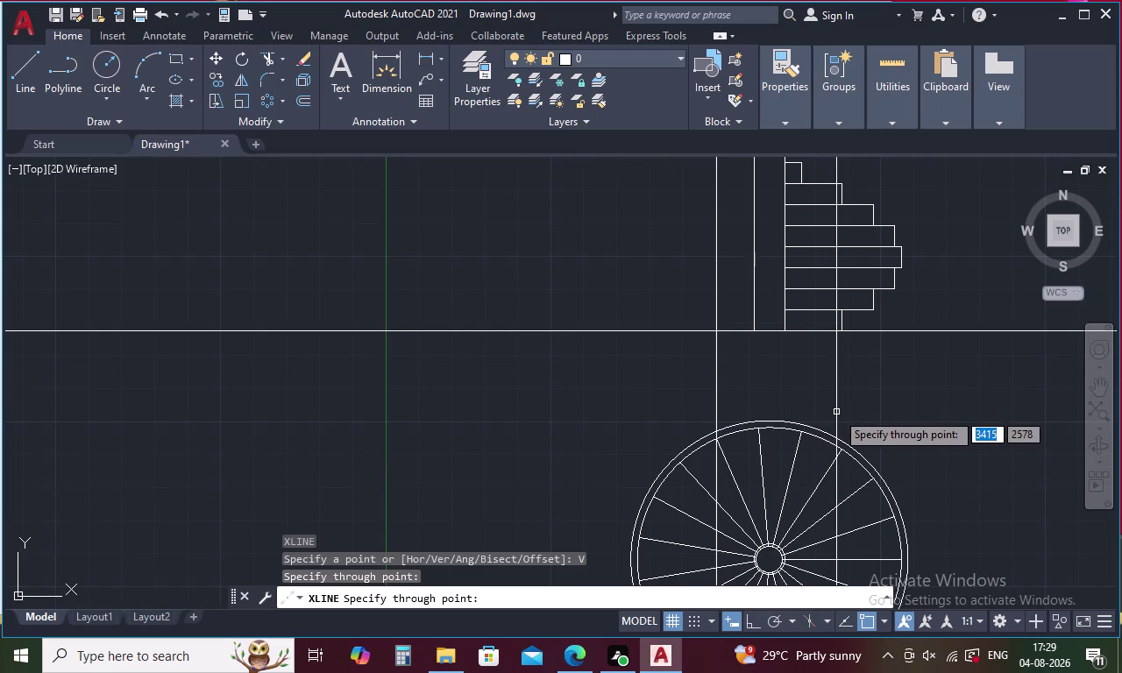
key(Escape)
middle_drag(788, 395, 763, 606)
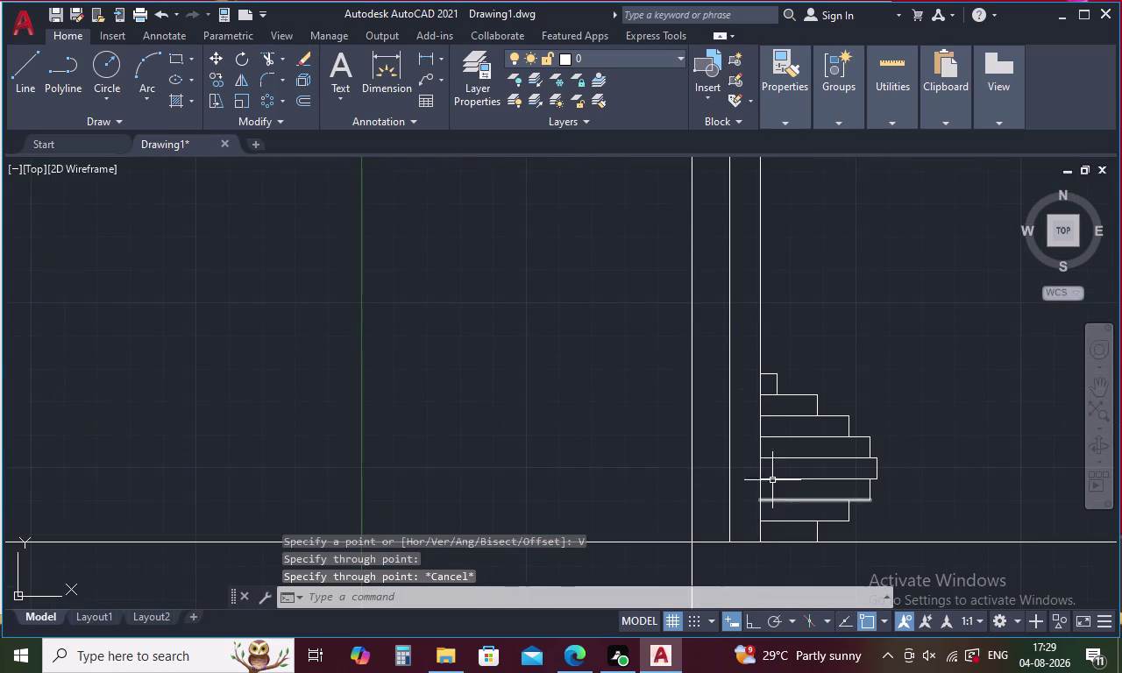
text(E)
text(X)
key(space)
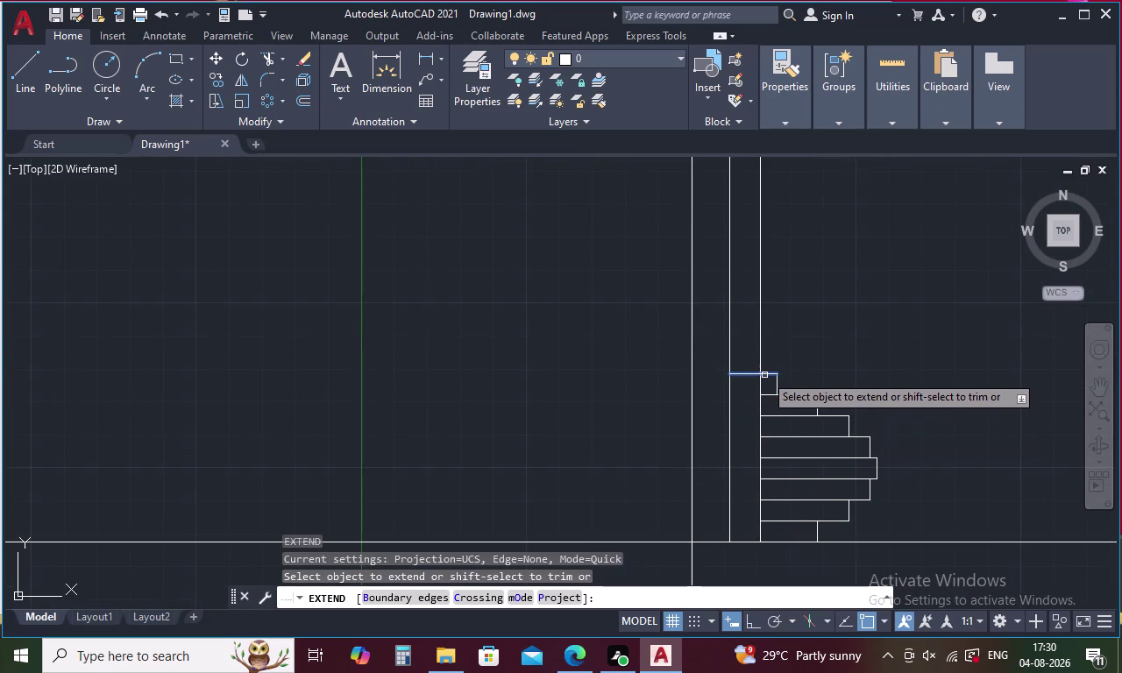
Extend the top tread edge to the construction line and trim the piece between the column lines.
click(764, 375)
click(743, 376)
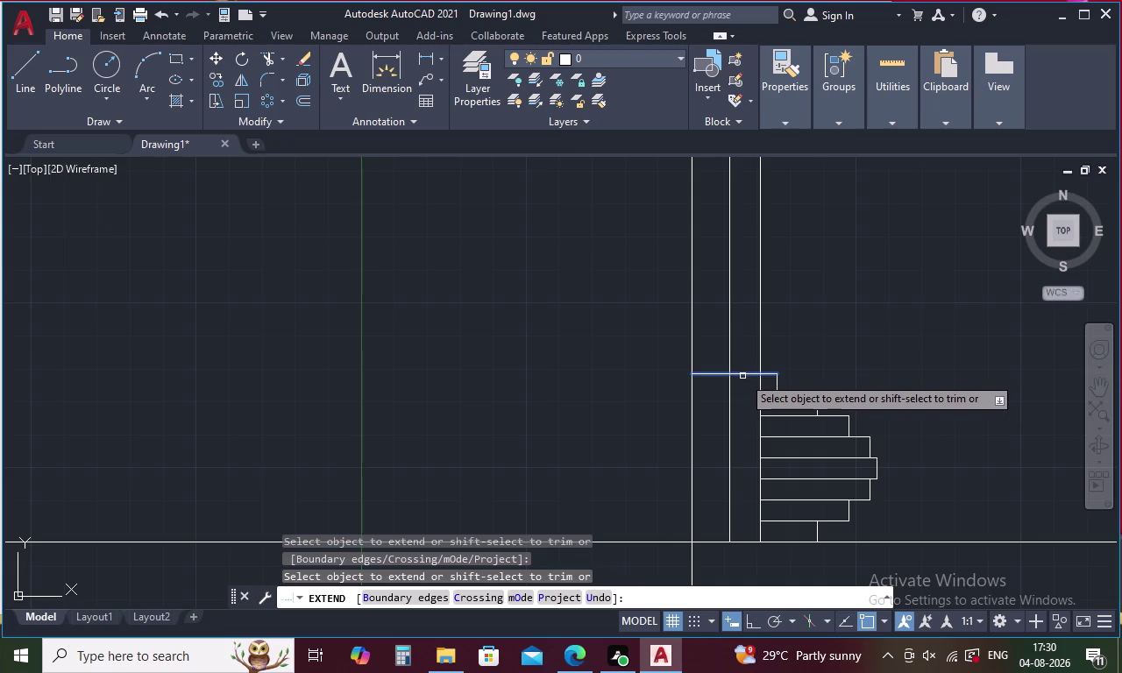
key(Escape)
text(TR)
key(space)
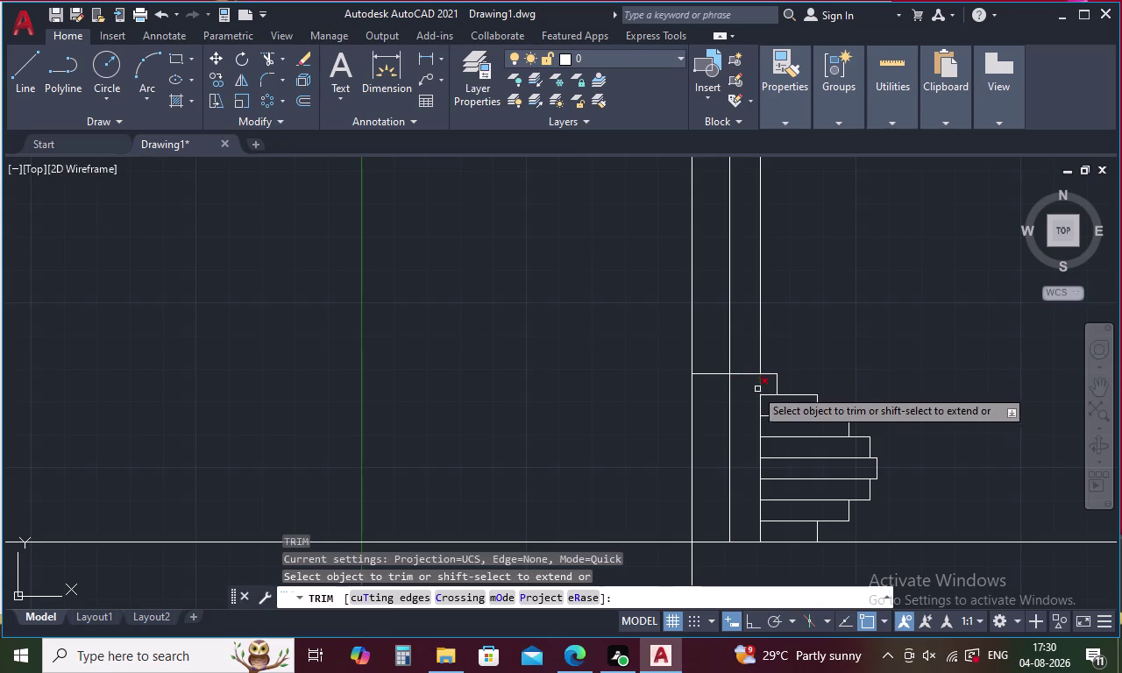
click(746, 372)
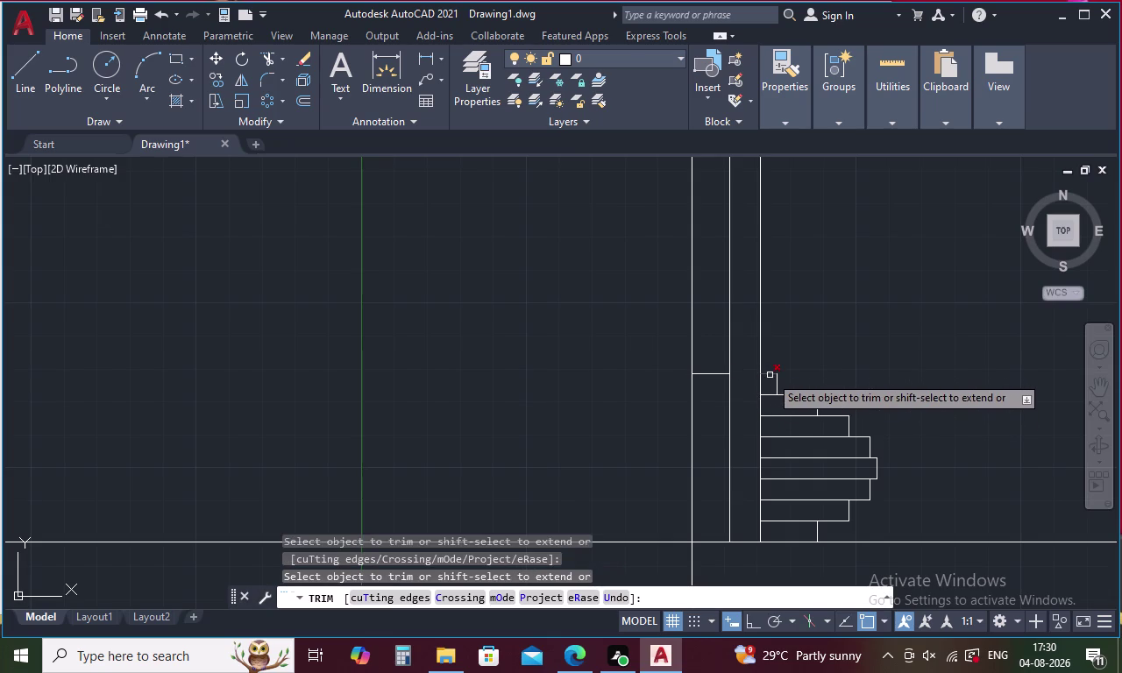
key(Escape)
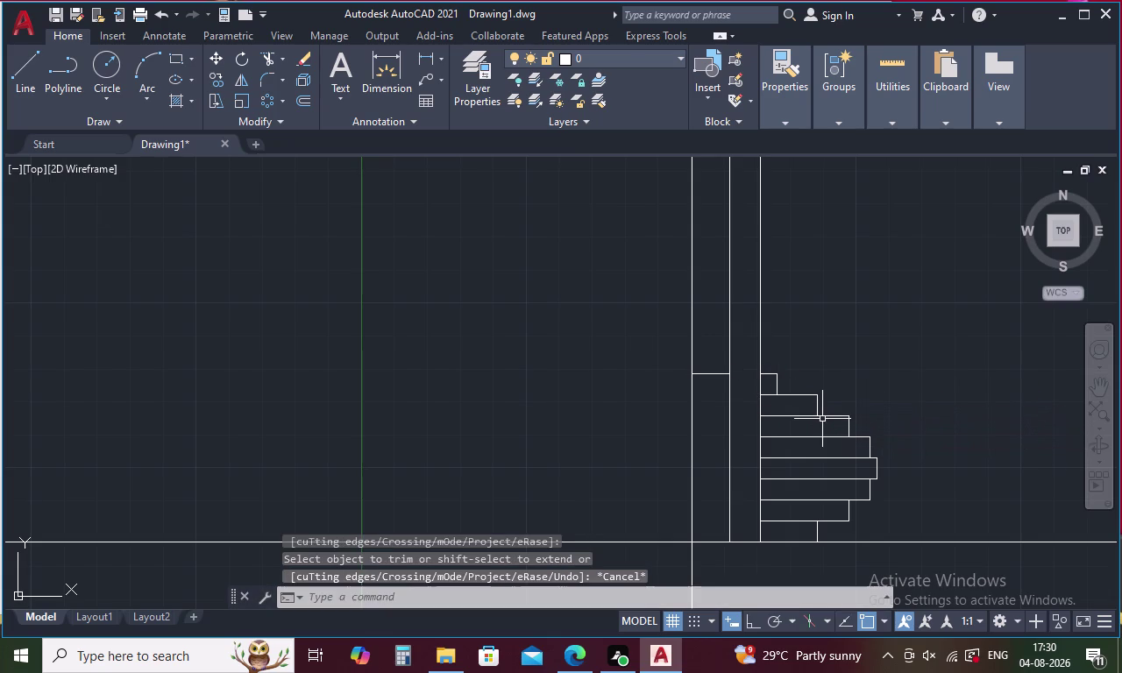
Copy the new top tread edge 160 units upward.
key(o)
key(space)
text(160)
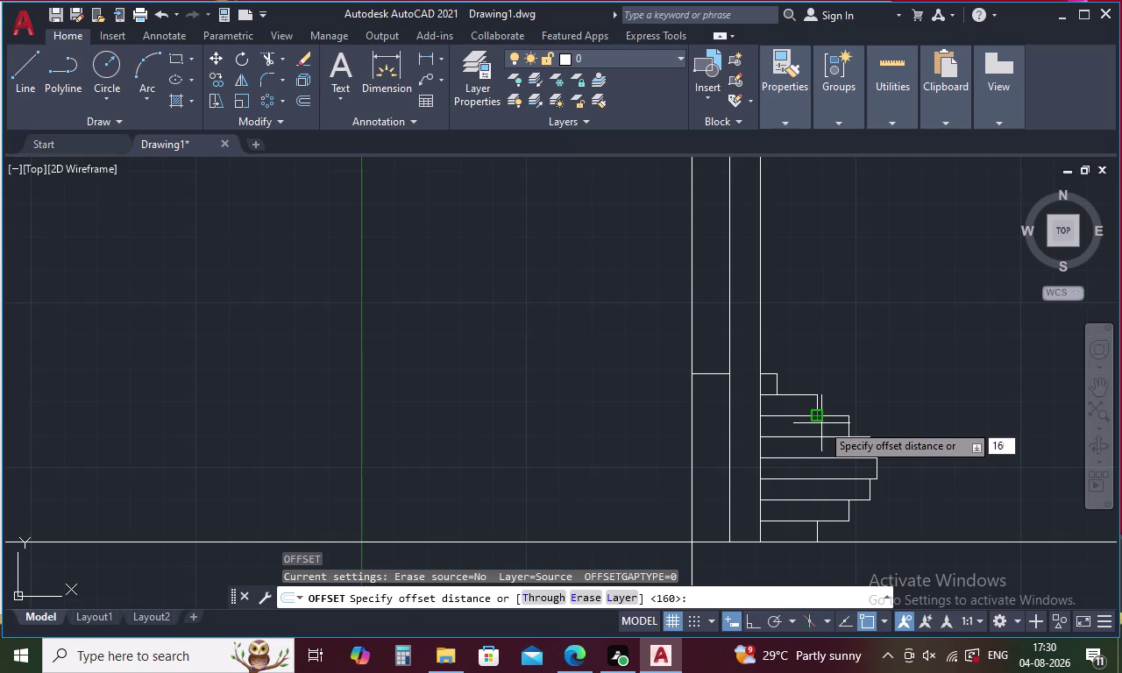
key(space)
click(712, 375)
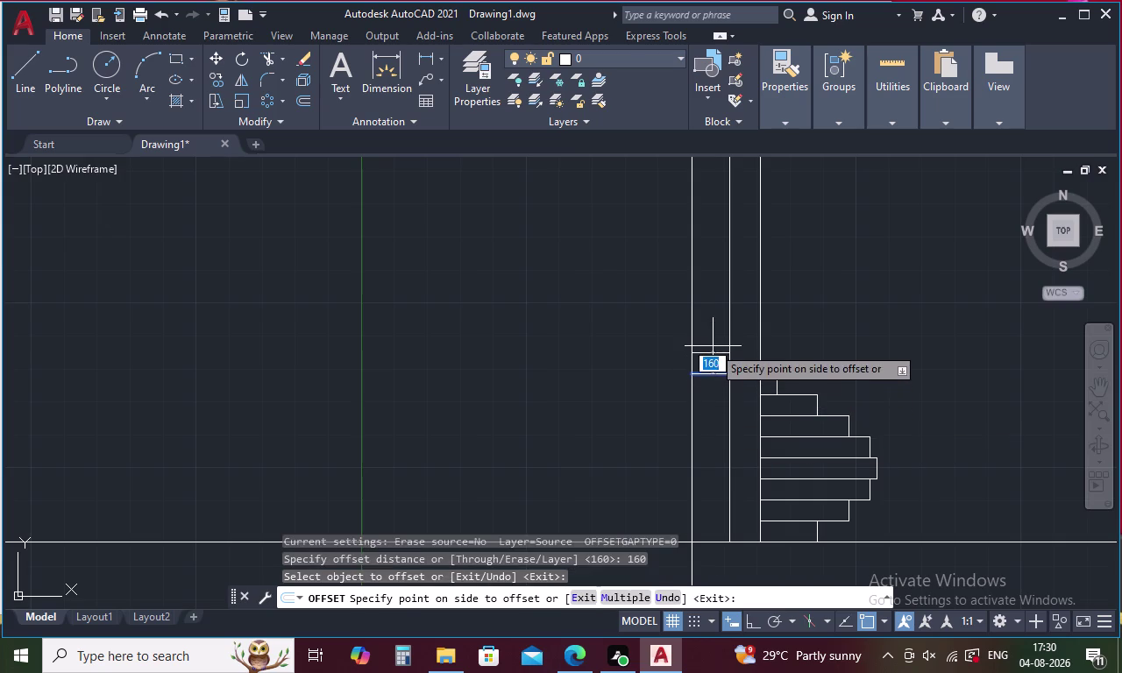
click(713, 346)
key(Escape)
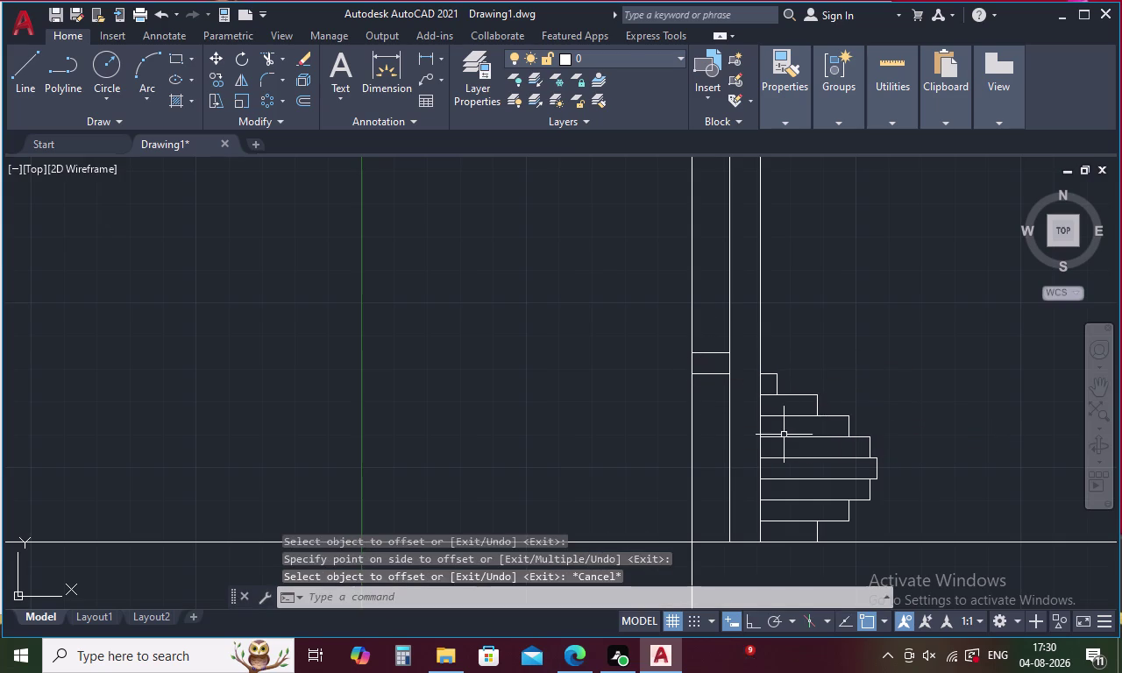
key(space)
key(Escape)
Trim the construction line above and below the new 160-high block.
text(E)
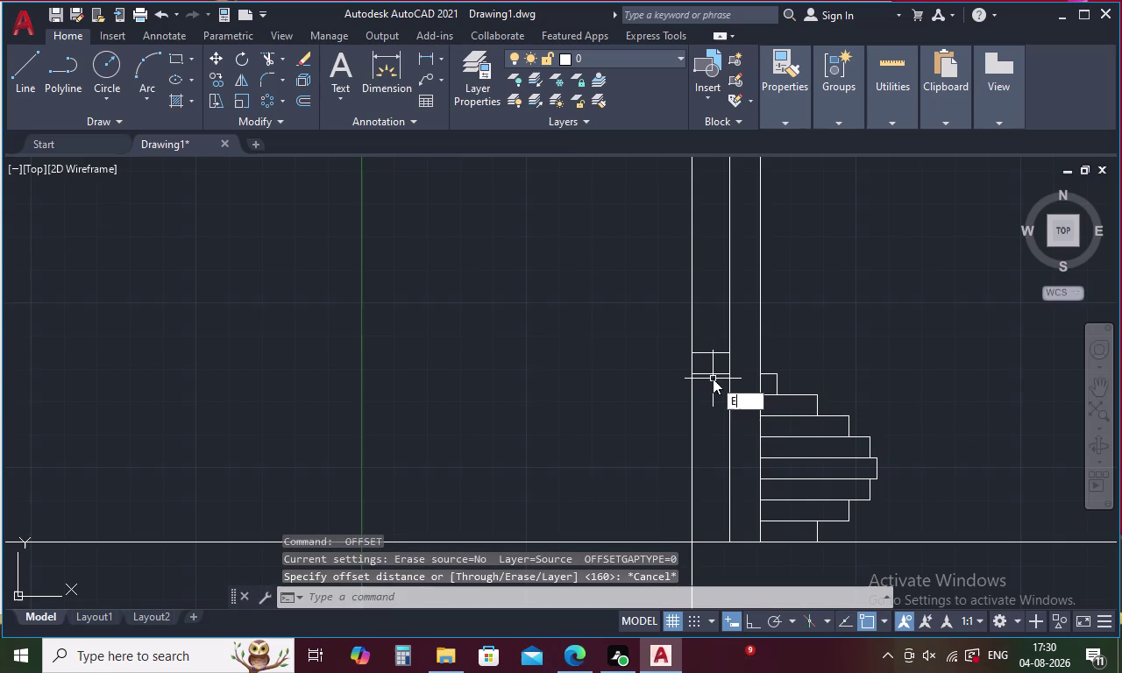
text(X)
key(space)
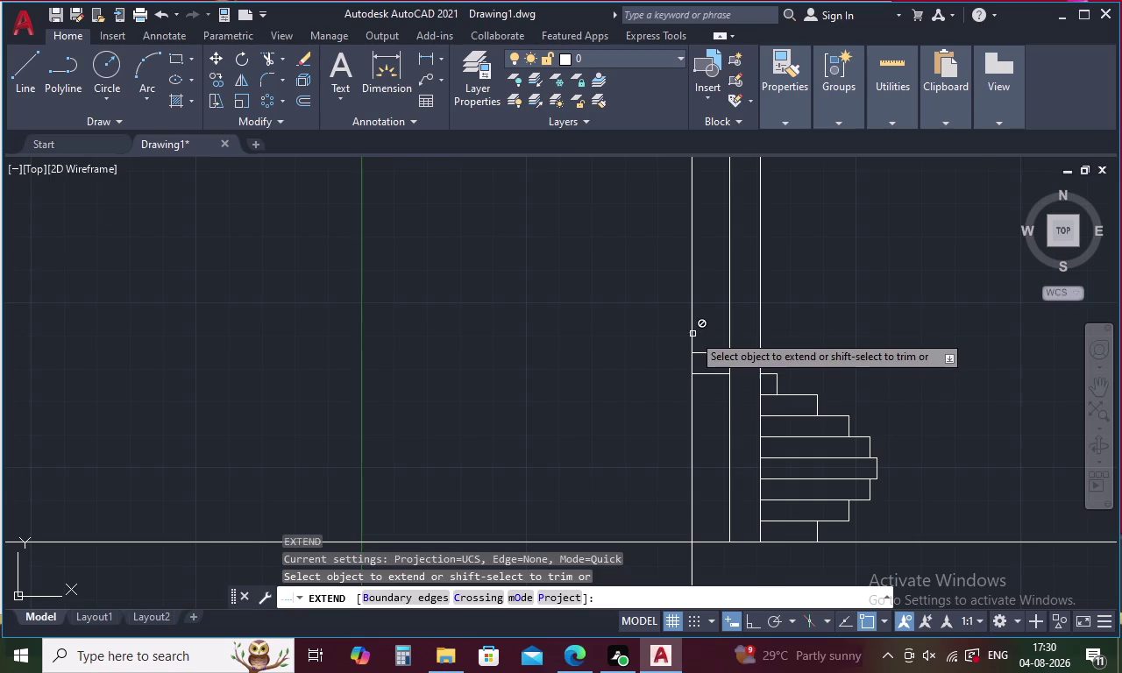
key(Escape)
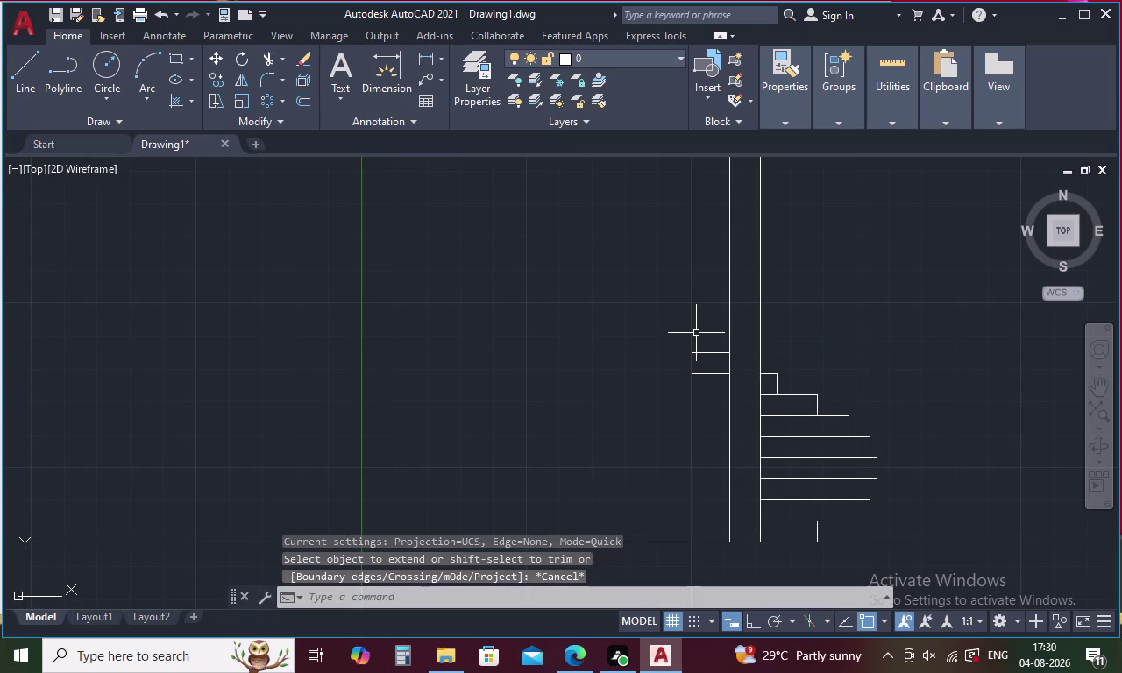
text(TR)
key(space)
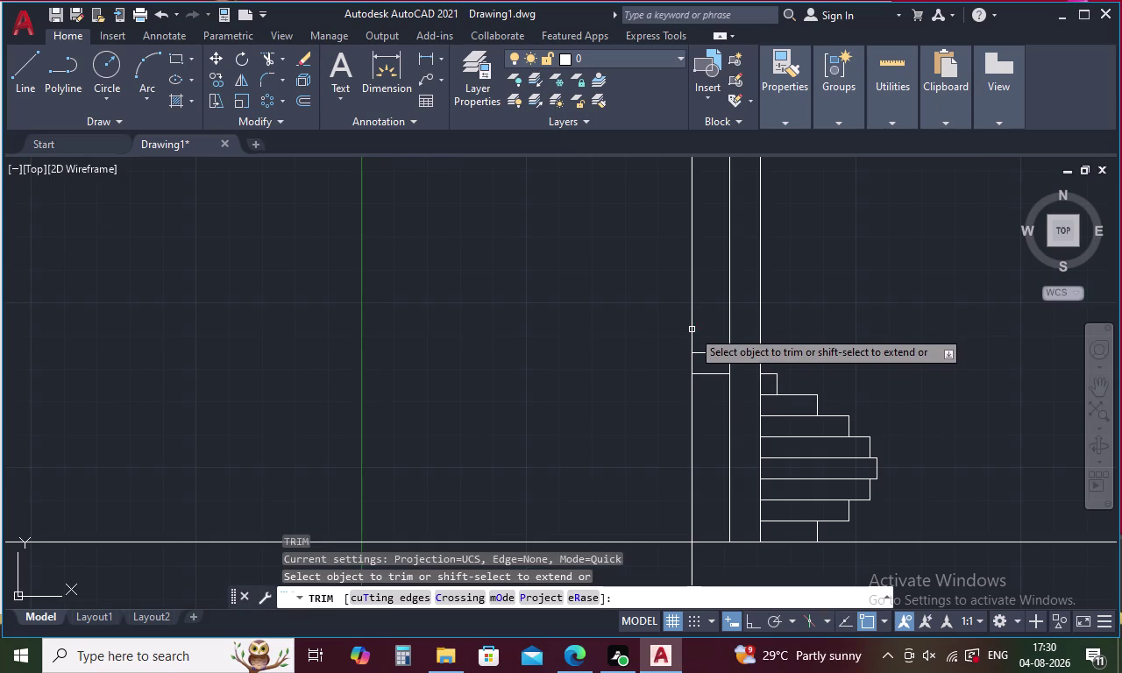
click(691, 329)
click(694, 399)
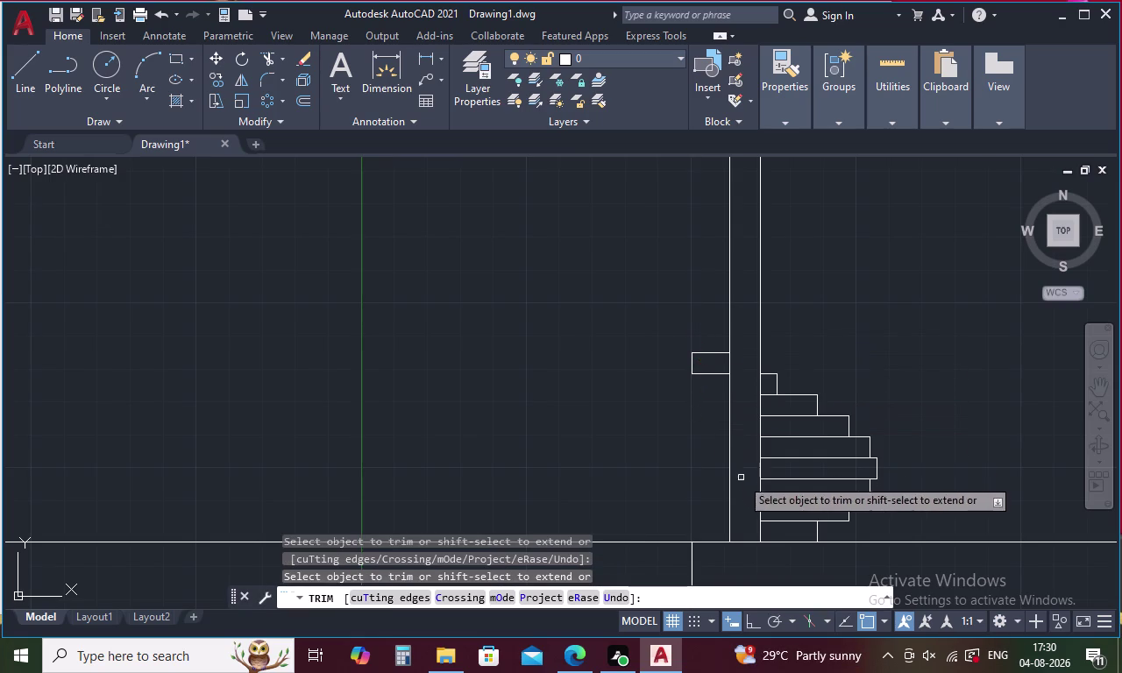
key(Escape)
Erase the leftover construction line stub.
click(694, 563)
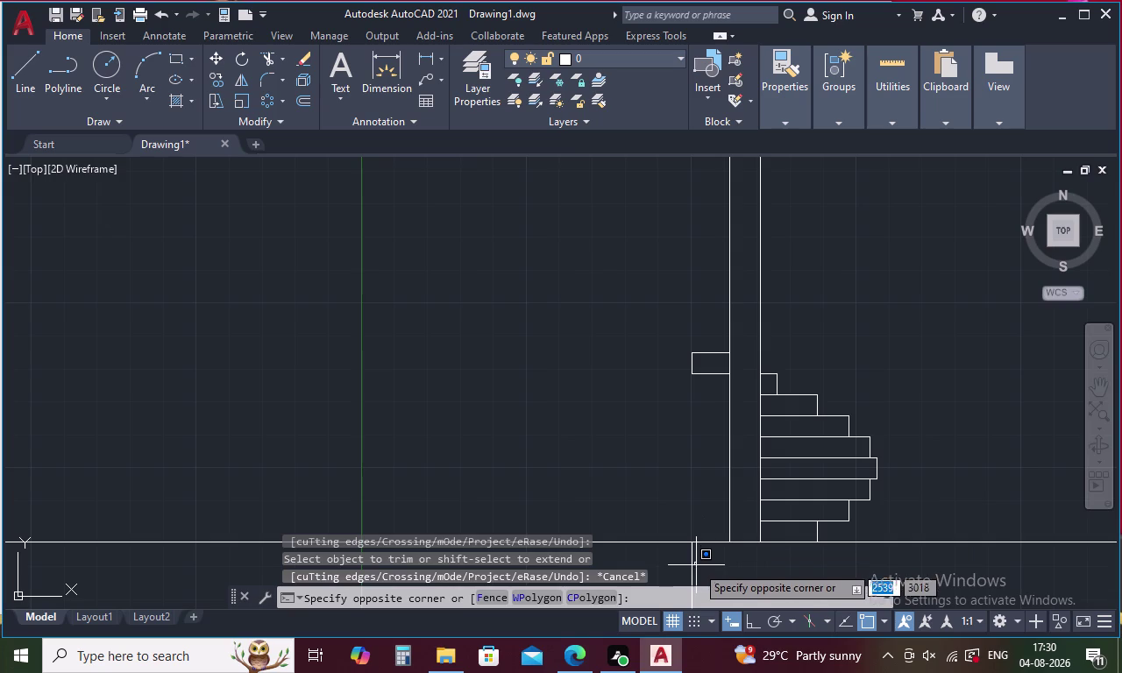
key(Delete)
drag(710, 558, 677, 571)
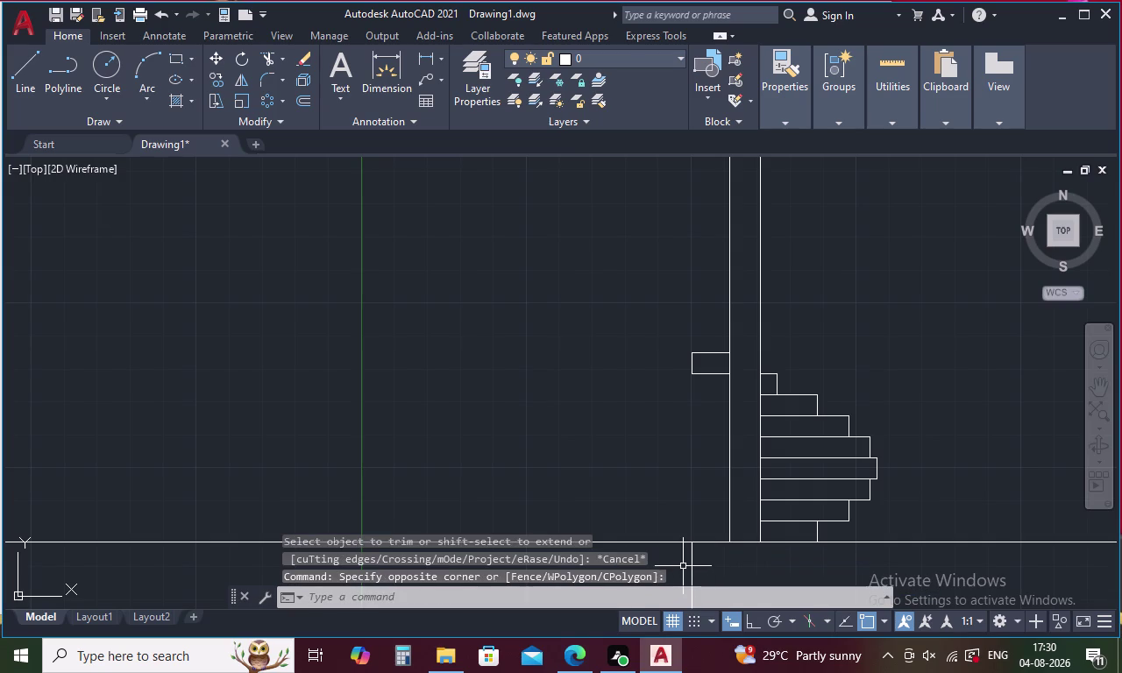
click(692, 556)
key(Delete)
scroll(down, 3)
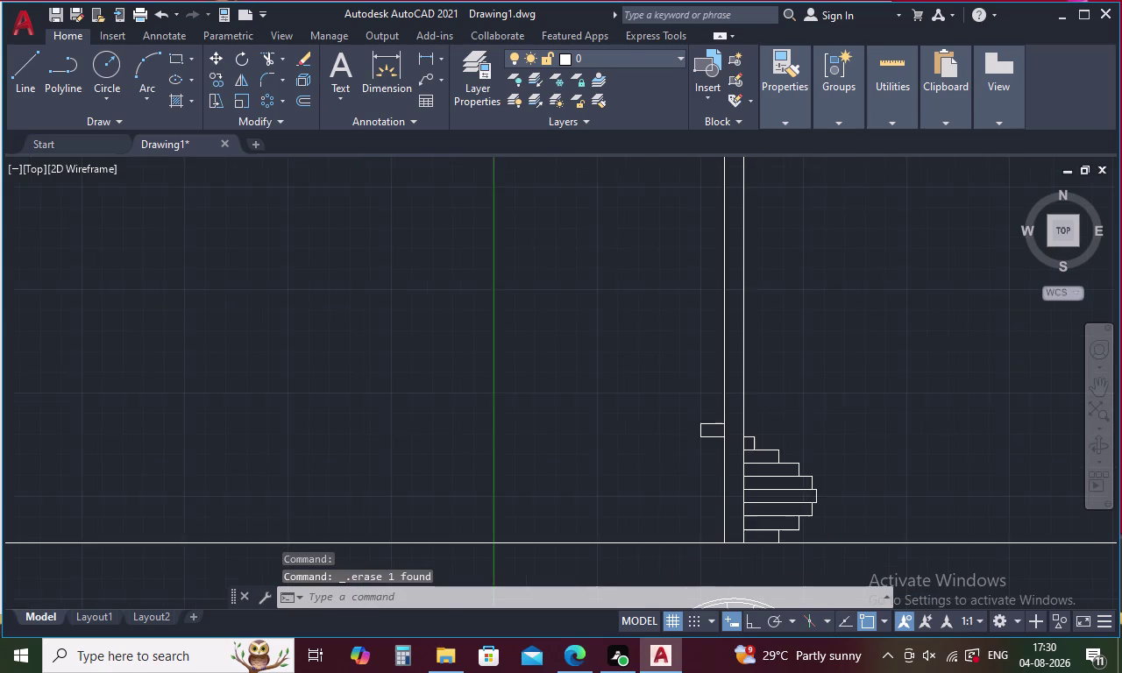
middle_drag(715, 551, 686, 464)
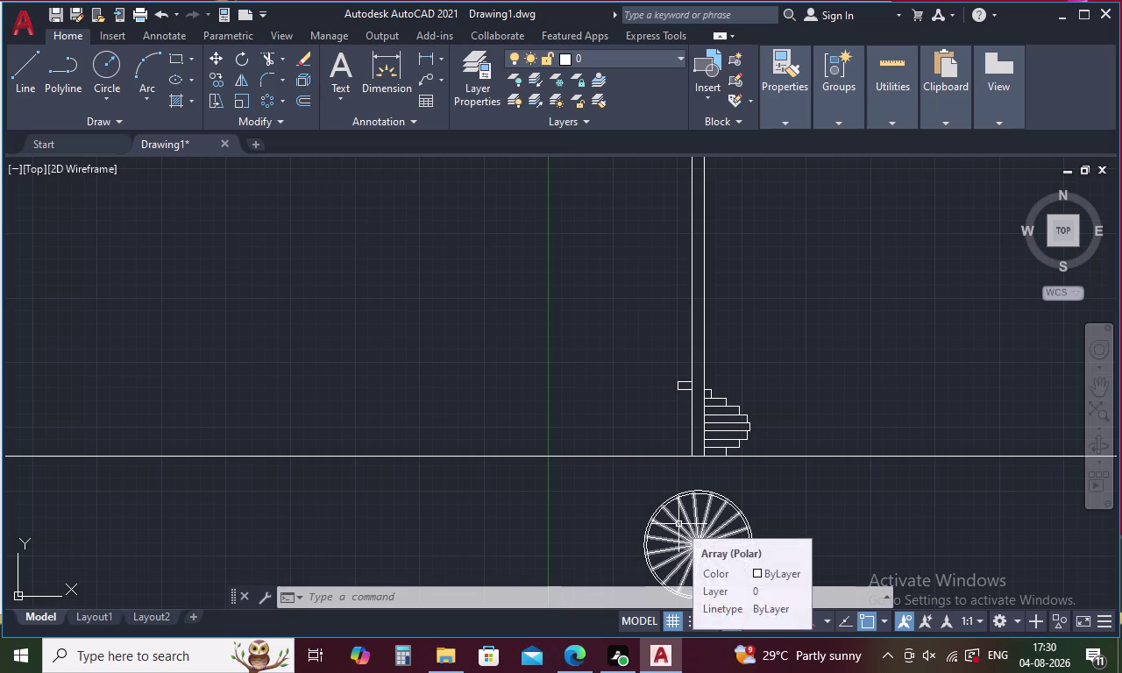
Project a vertical construction line from a tread point on the outer plan arc.
text(XL)
key(space)
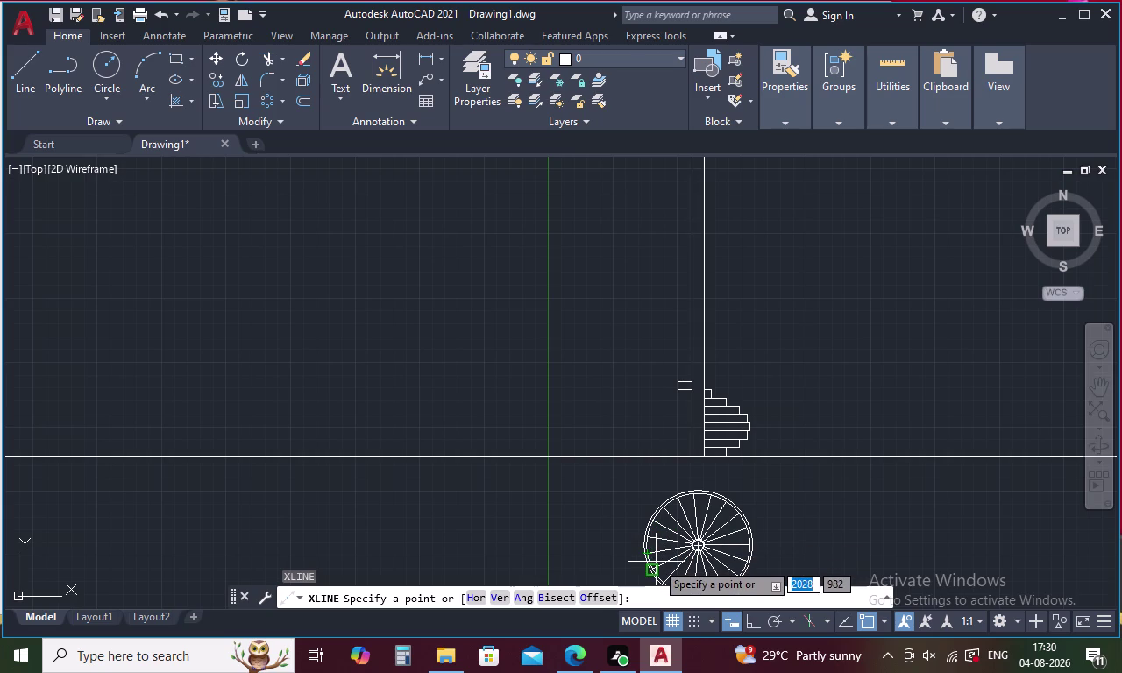
text(V)
key(space)
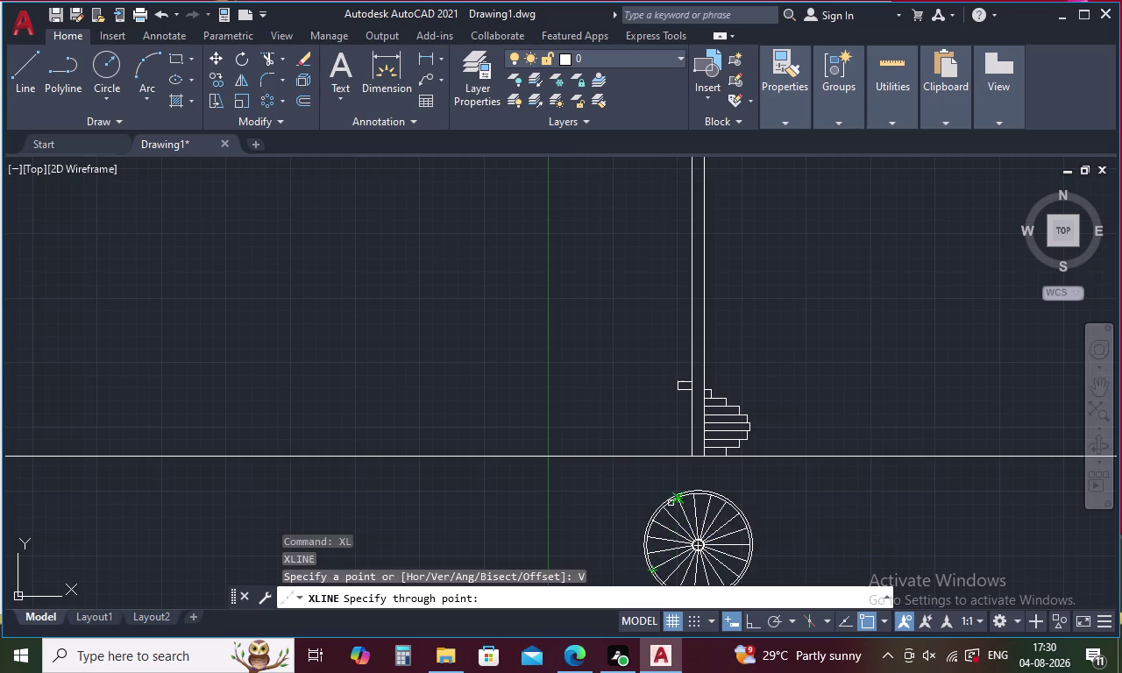
scroll(up, 3)
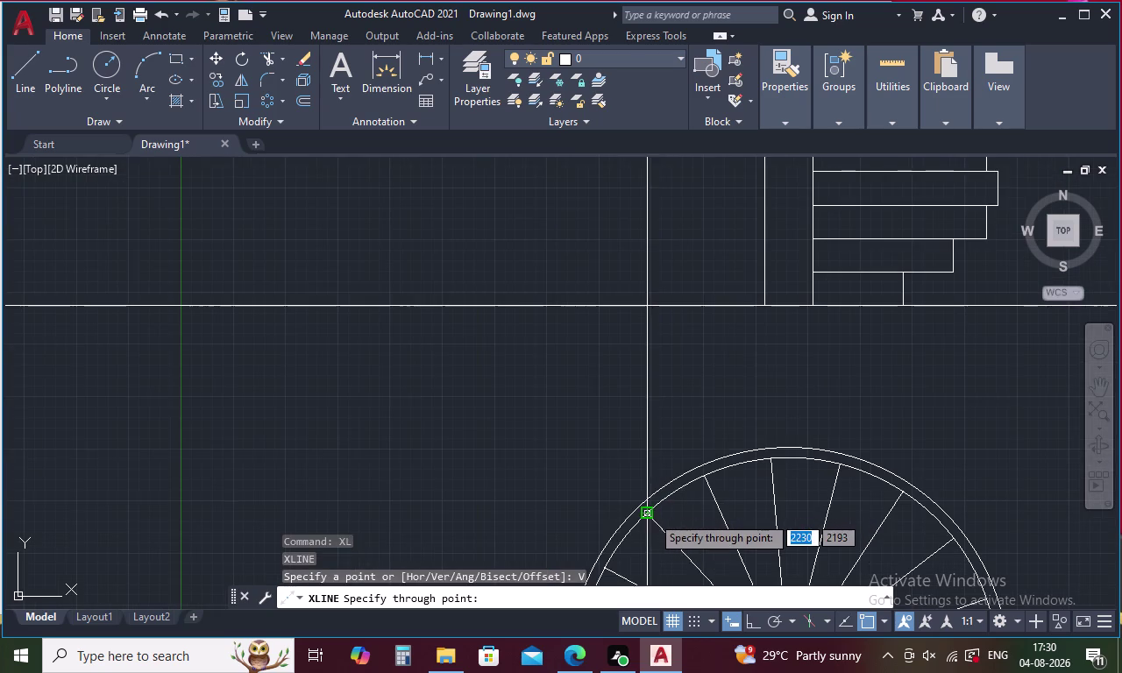
click(652, 516)
key(Escape)
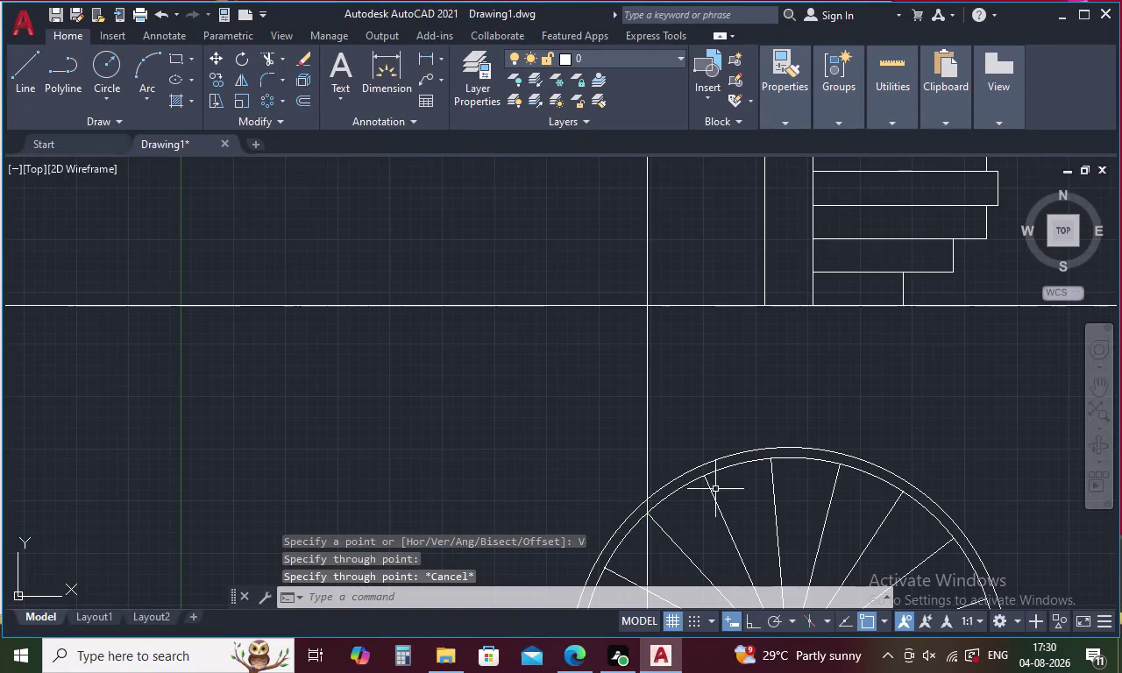
Extend the tread line to the new vertical construction line.
text(EX)
key(space)
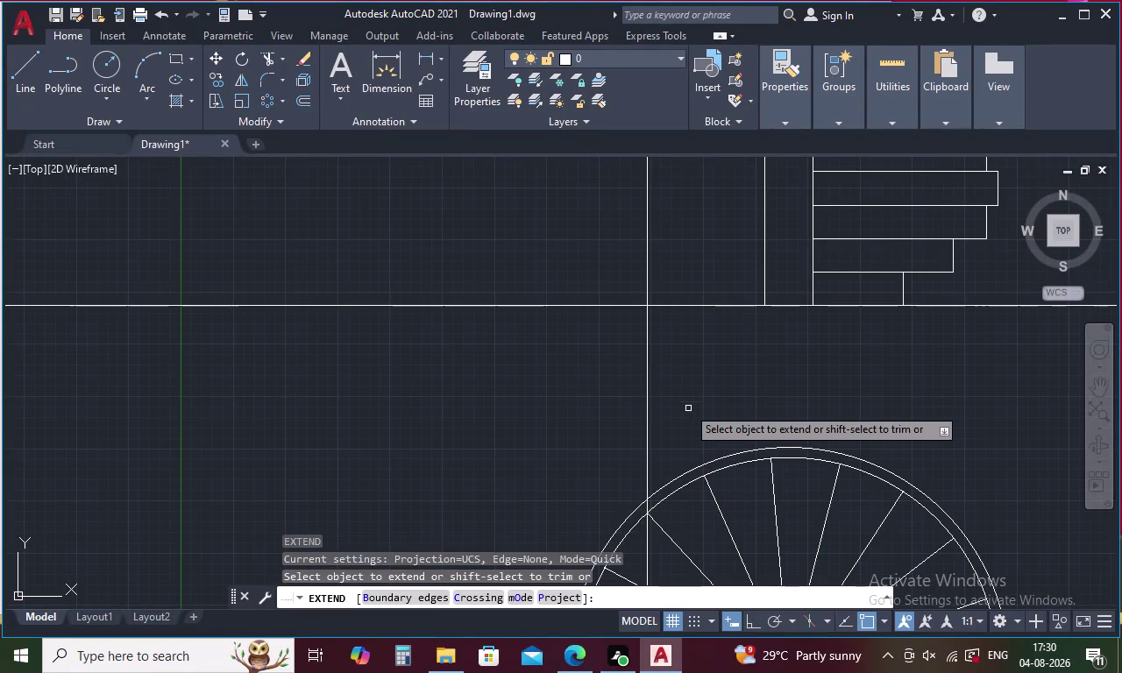
middle_drag(687, 401, 616, 672)
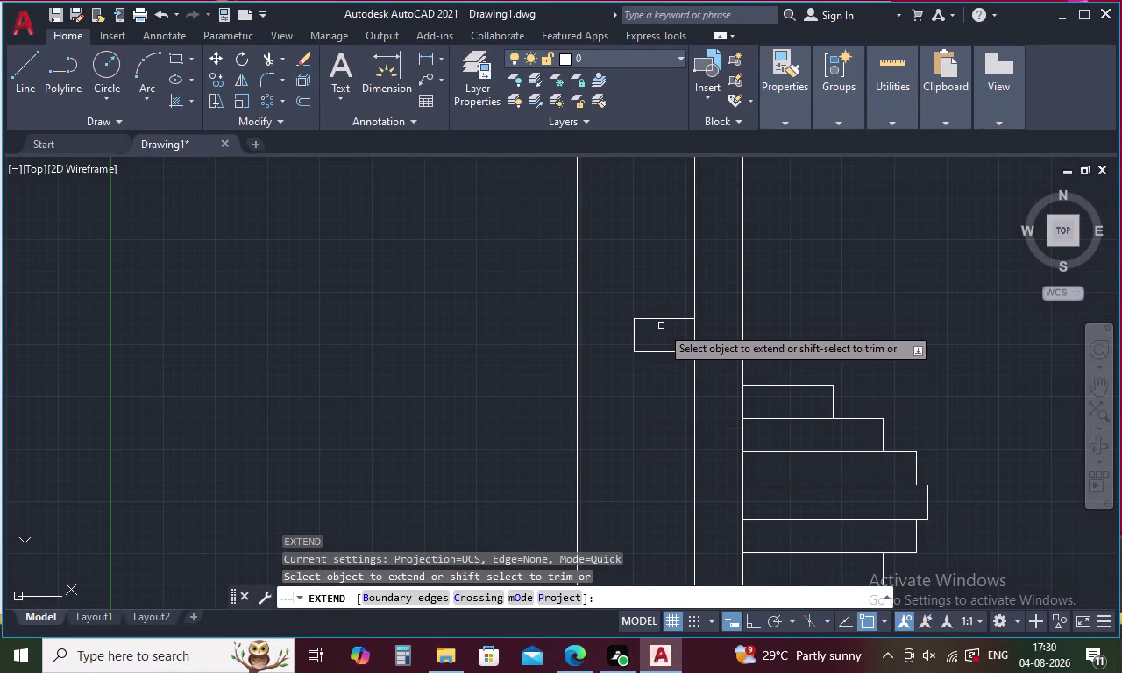
click(662, 319)
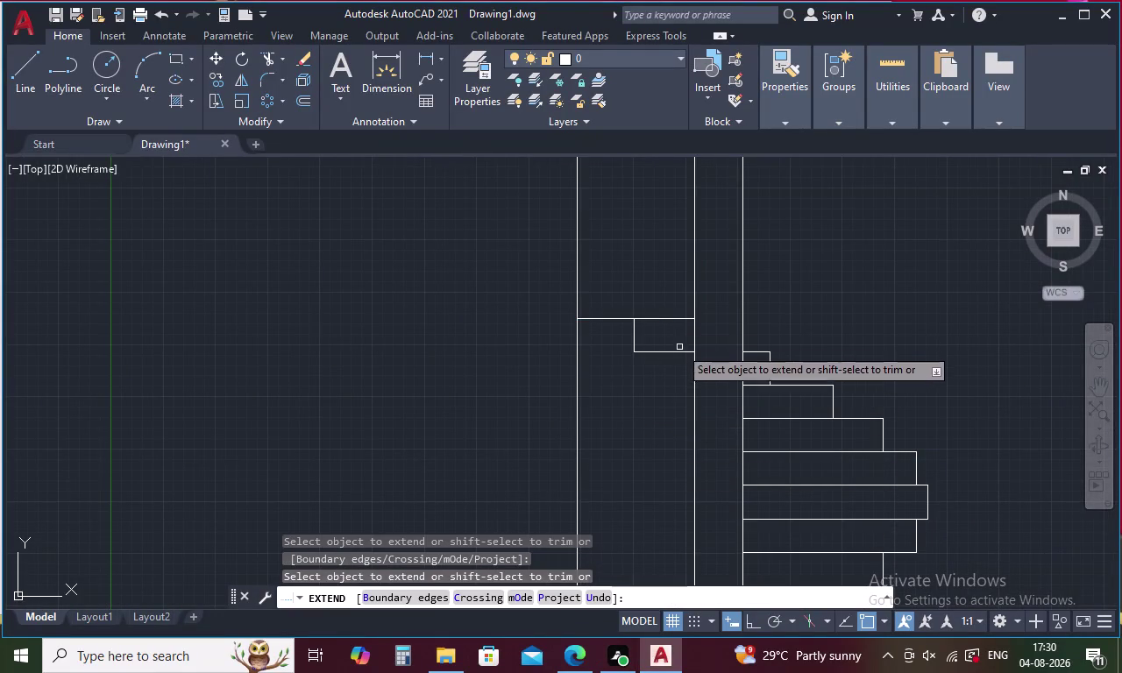
key(Escape)
Offset the top left-side tread line 160 units upward.
text(O 16)
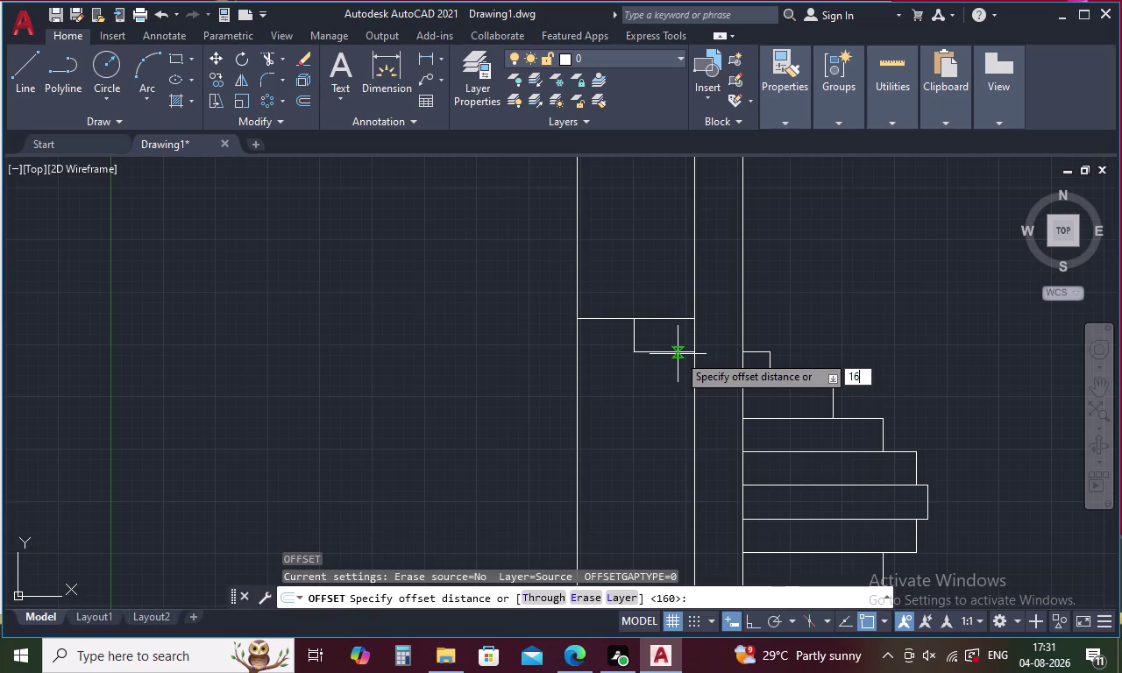
text(0)
key(space)
click(653, 320)
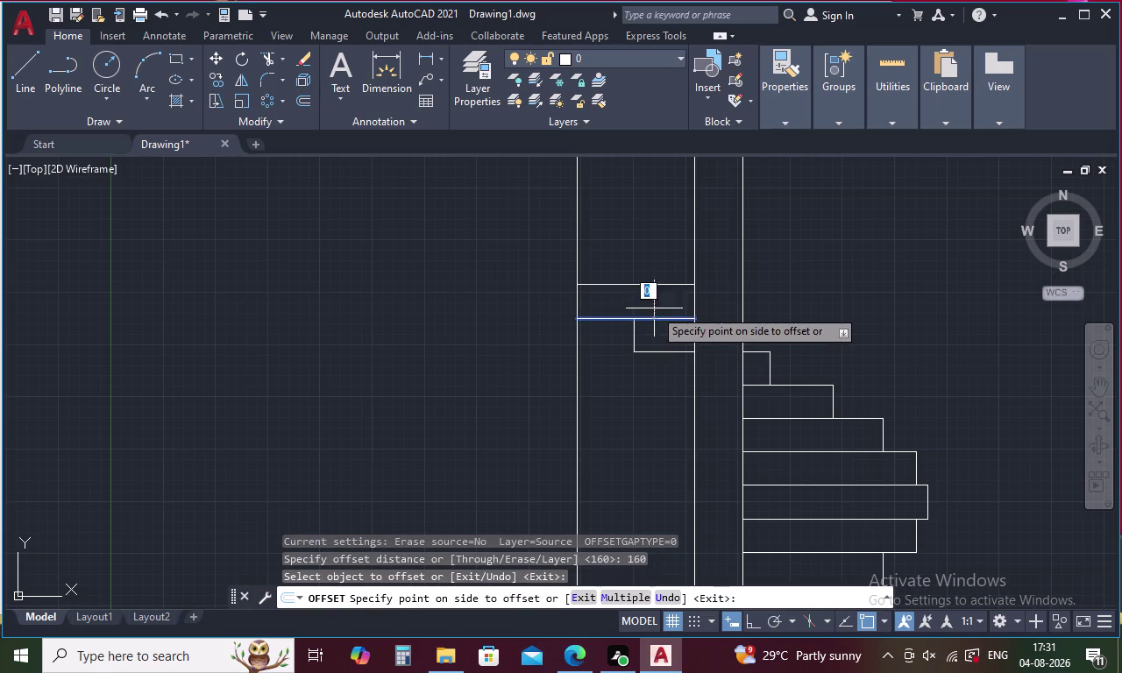
click(654, 283)
key(Escape)
Trim the stray vertical line pieces around the new tread.
text(T)
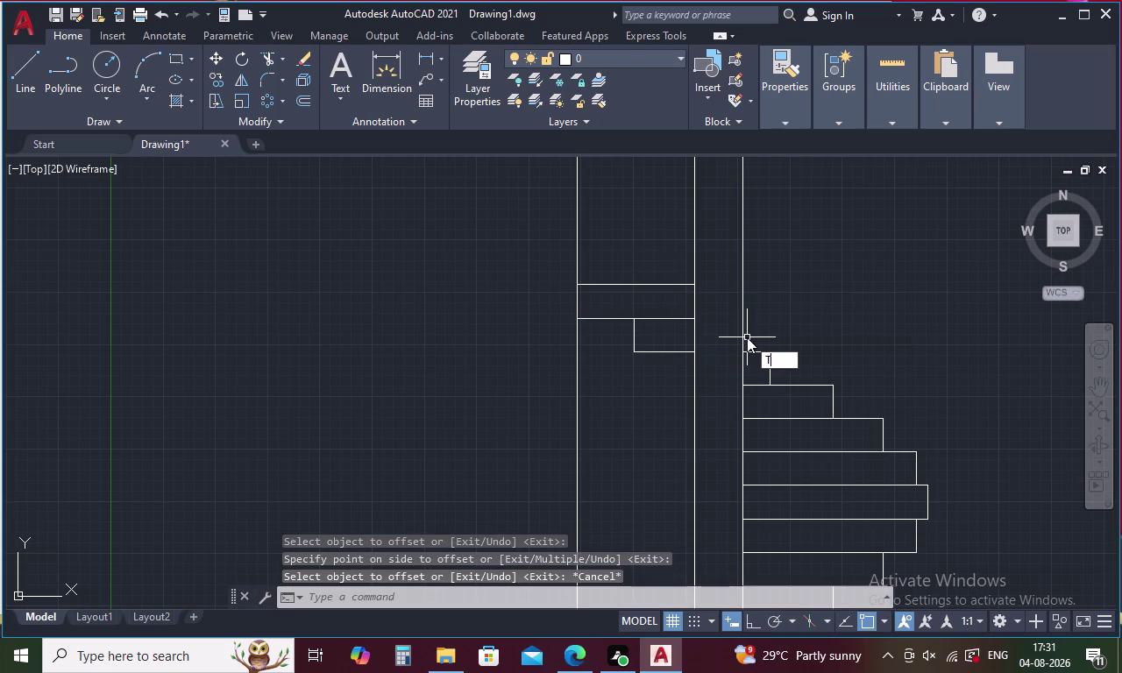
text(R)
key(space)
drag(603, 258, 557, 258)
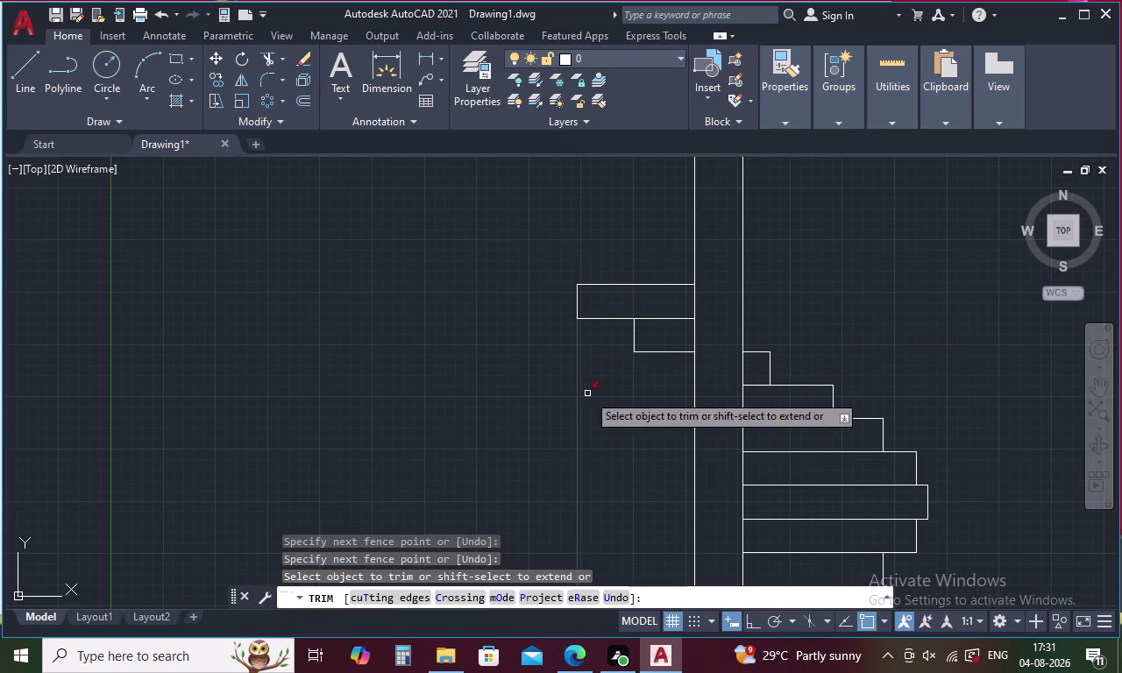
drag(593, 395, 571, 403)
scroll(down, 3)
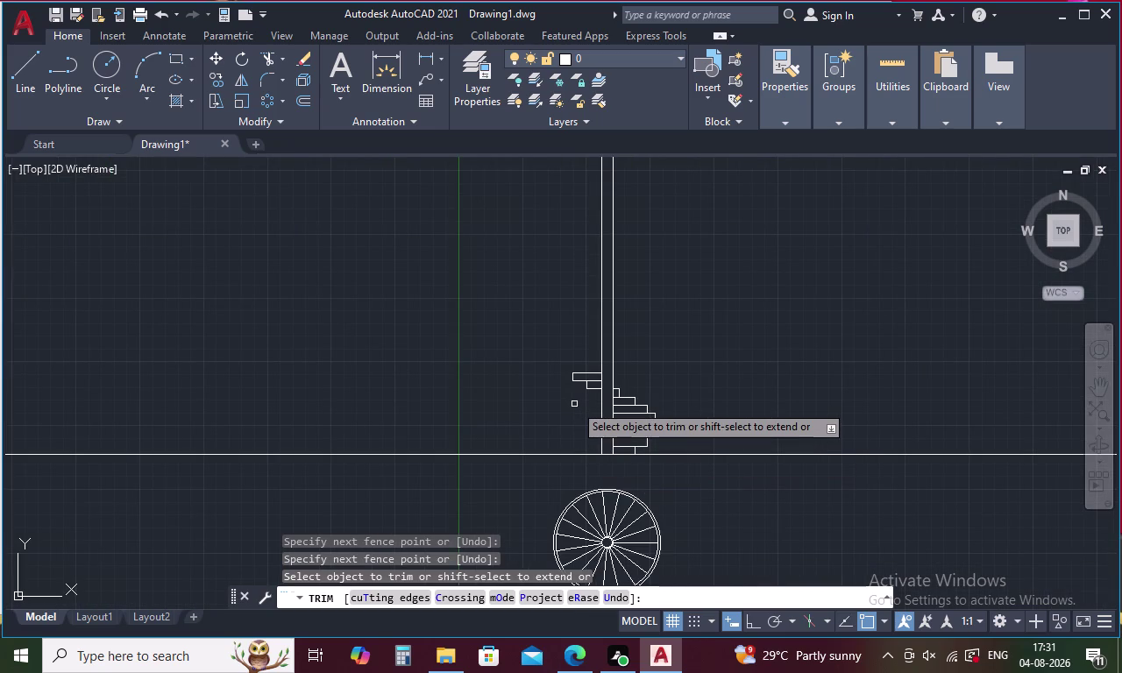
key(Escape)
text(X)
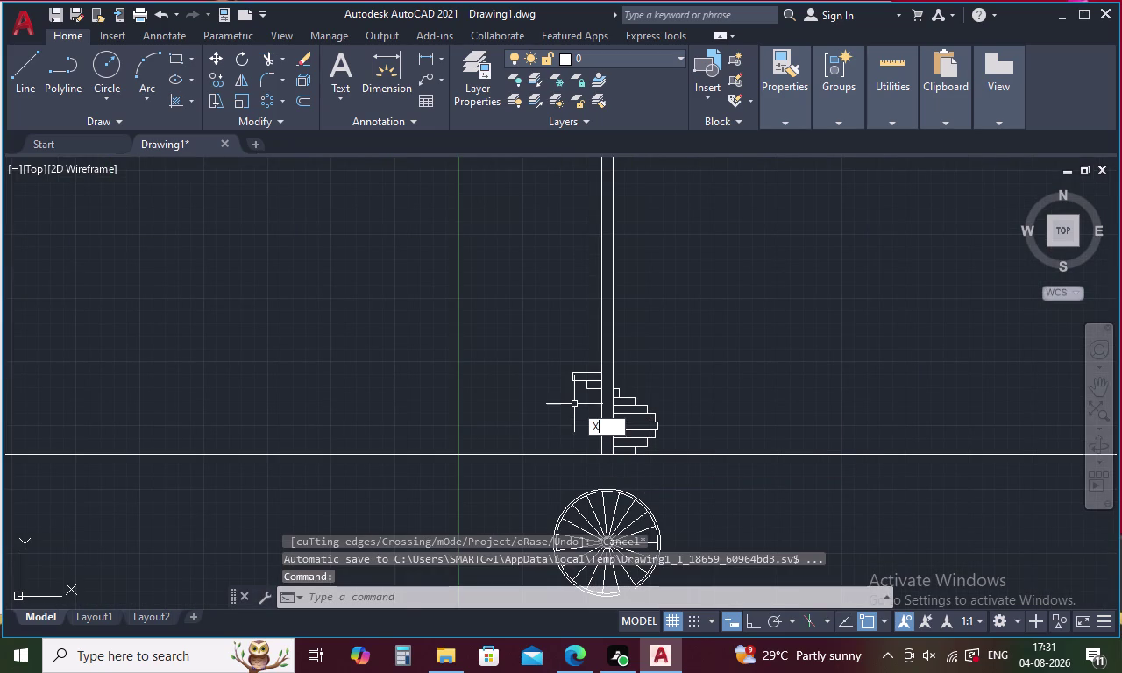
text(L)
key(space)
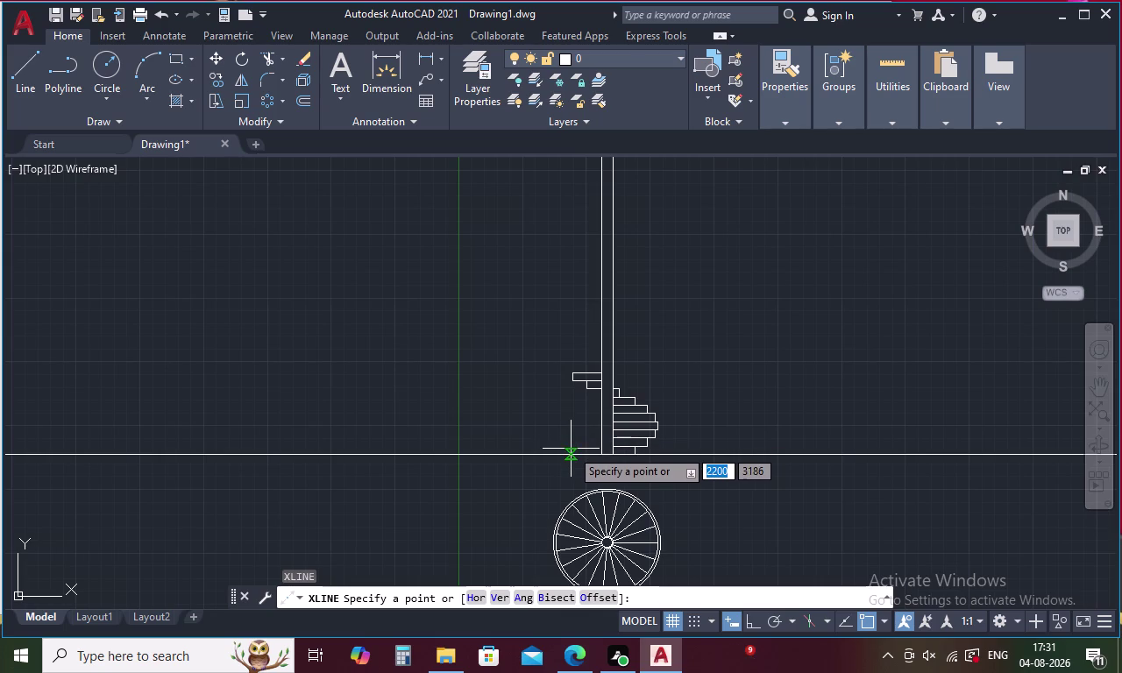
Erase the small left-side tread outlines and their leftover line pieces.
key(Escape)
drag(588, 358, 588, 374)
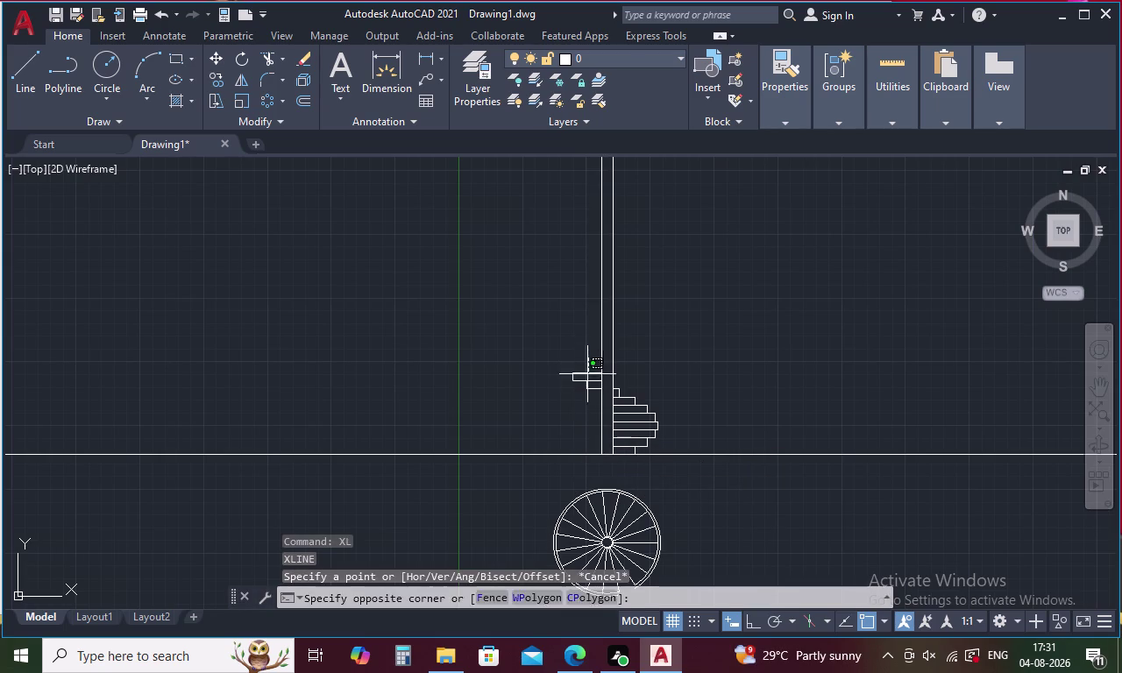
drag(588, 374, 588, 404)
key(Delete)
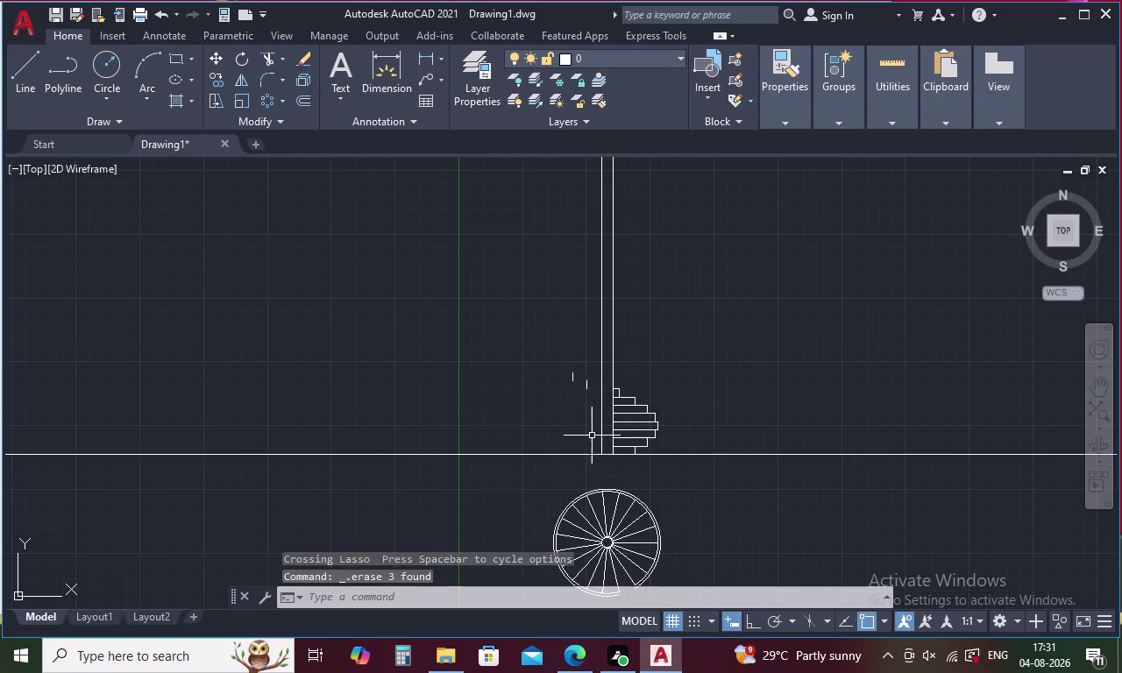
drag(585, 365, 543, 372)
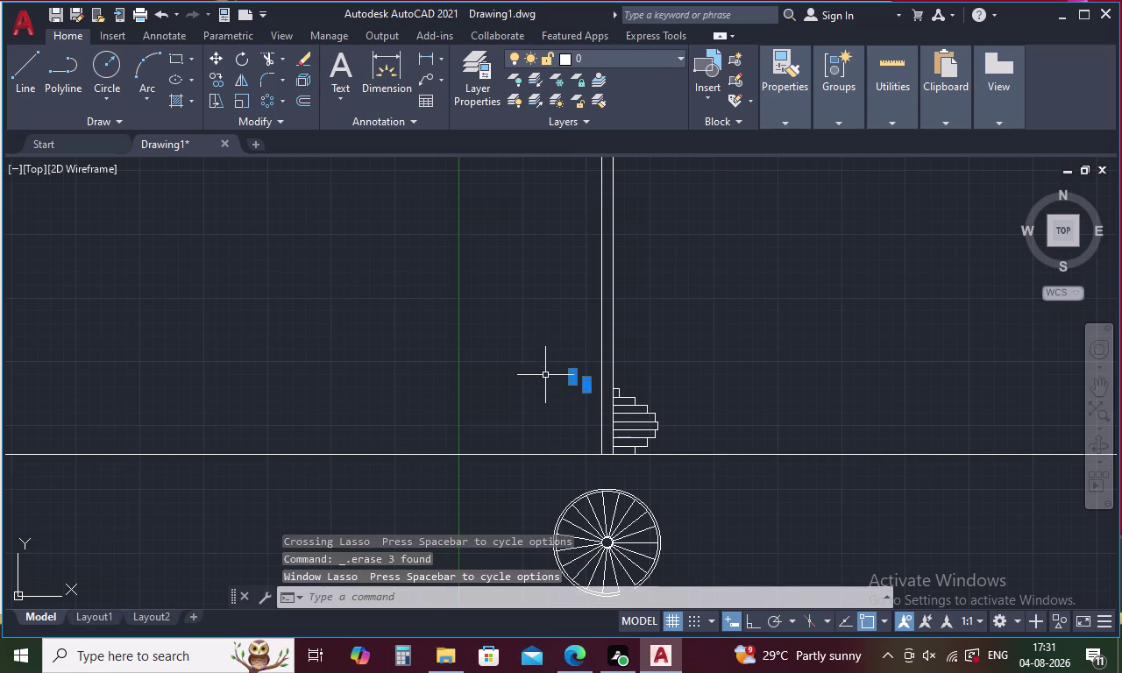
key(Delete)
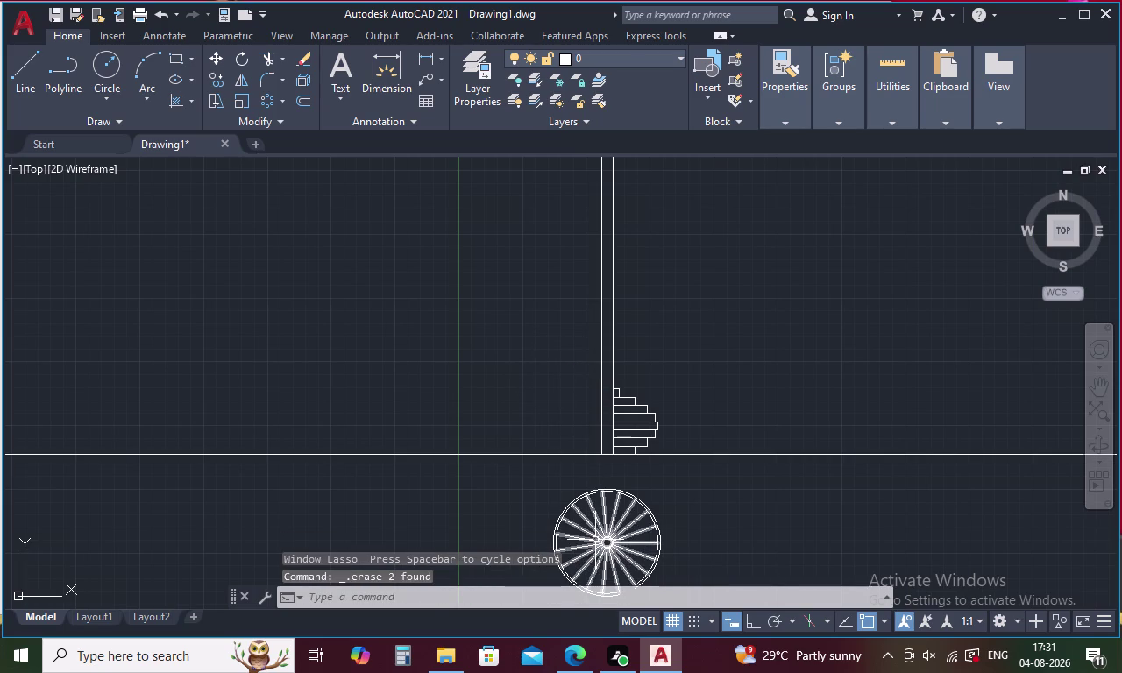
Frame the stair elevation and circular plan, then begin a vertical construction line.
scroll(up, 3)
scroll(up, 3)
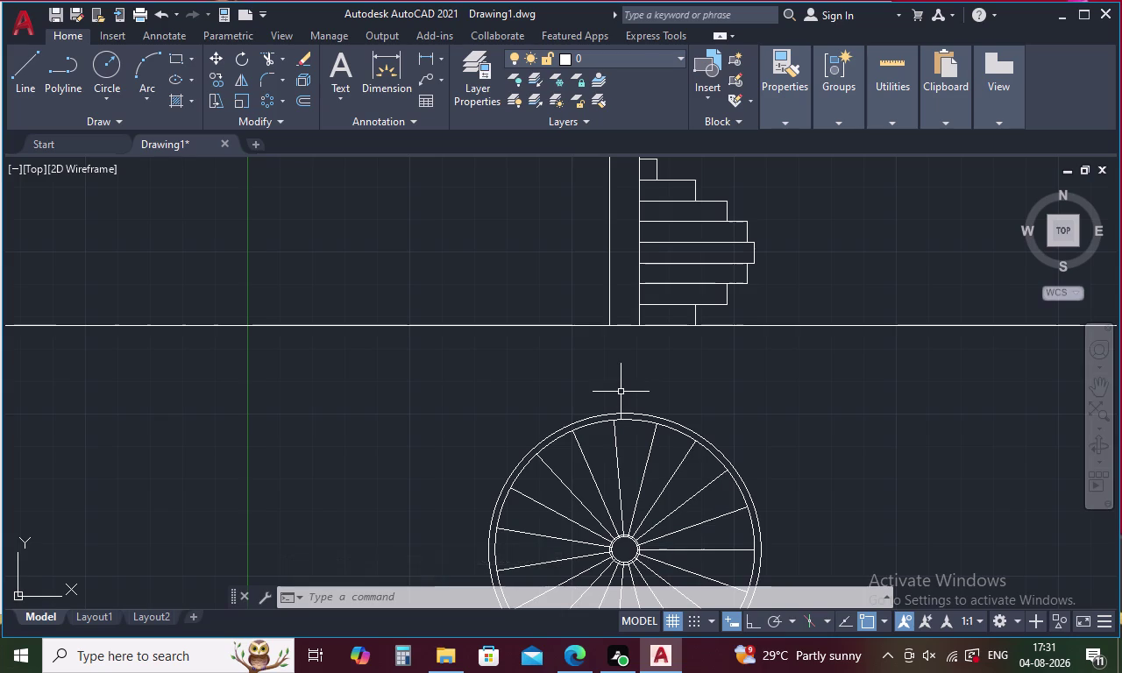
middle_drag(636, 383, 643, 443)
scroll(down, 3)
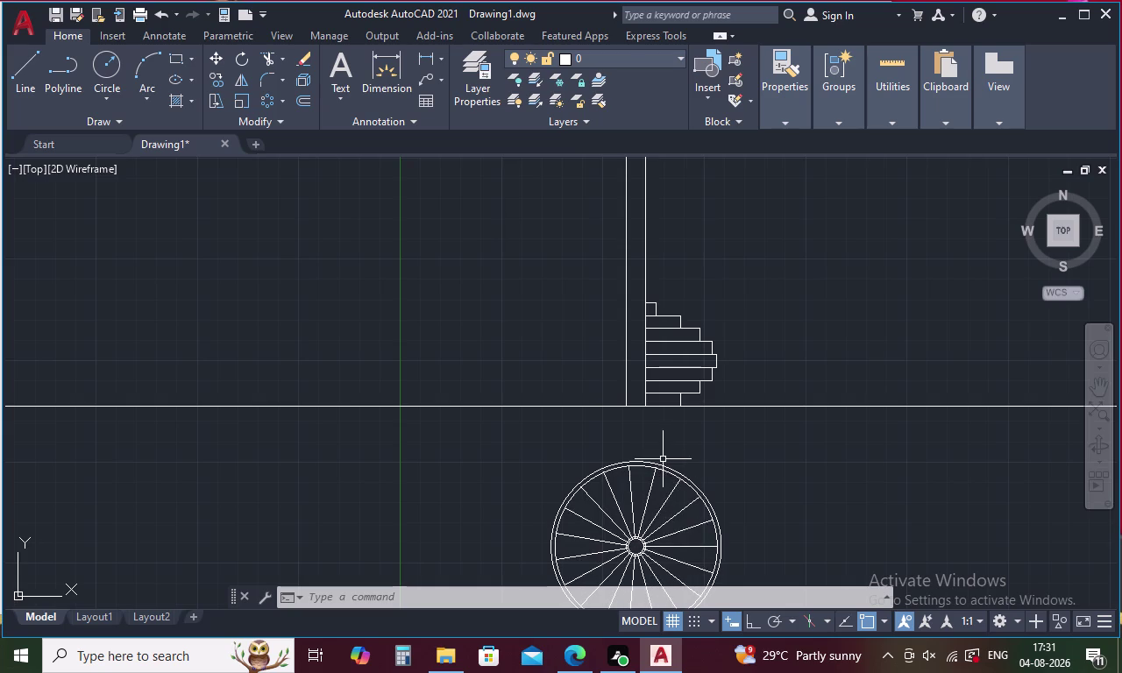
key(x)
text(L)
key(space)
text(V)
key(space)
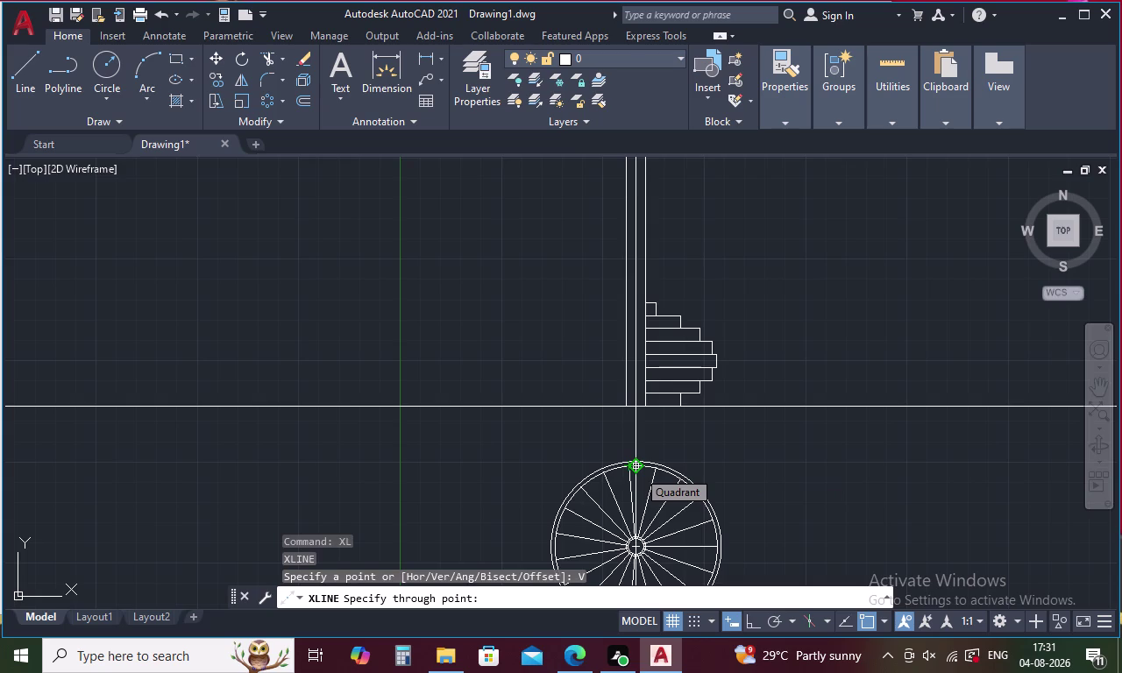
key(Escape)
text(O)
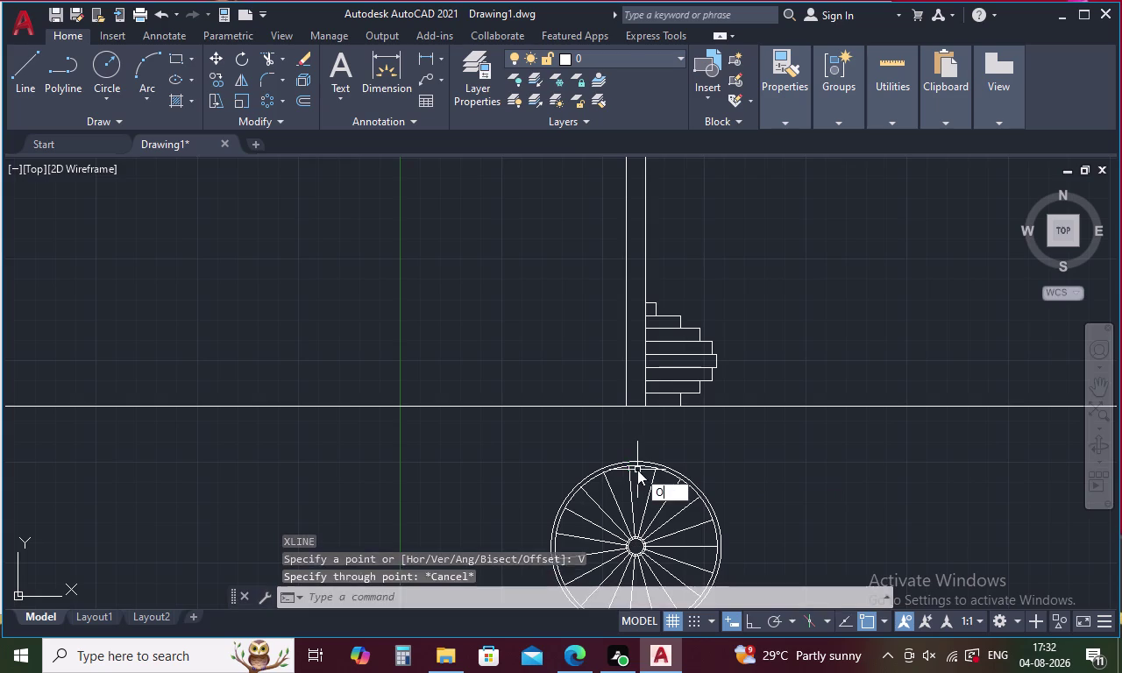
key(space)
key(1)
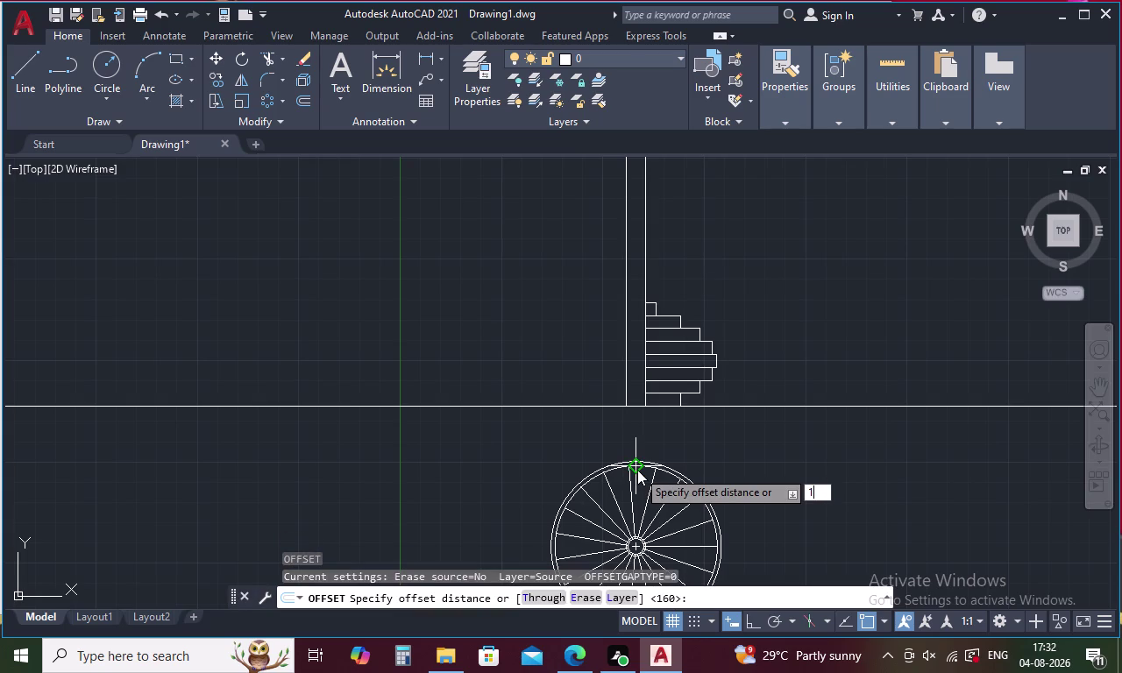
key(BackSpace)
text(200)
key(space)
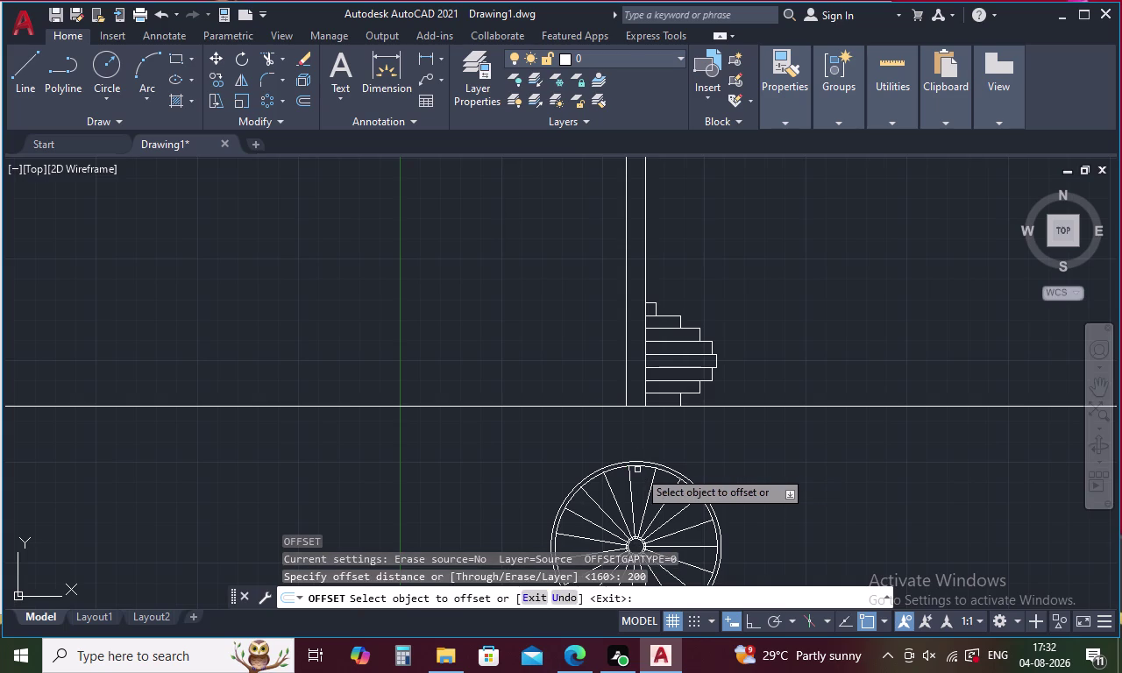
click(646, 349)
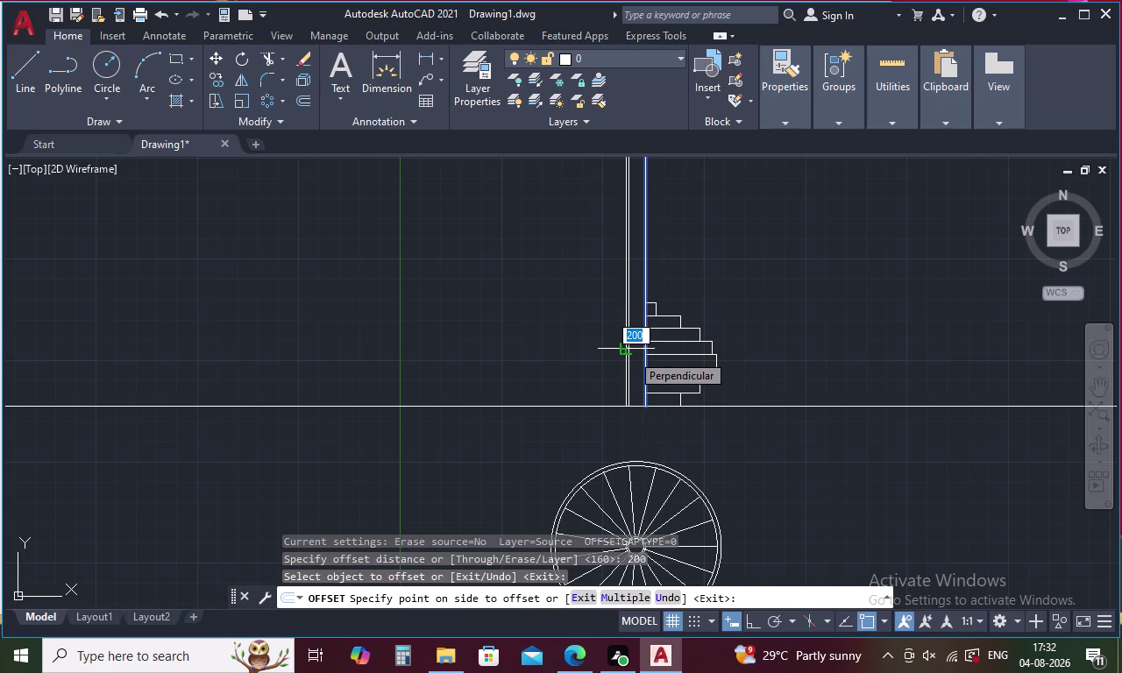
key(Escape)
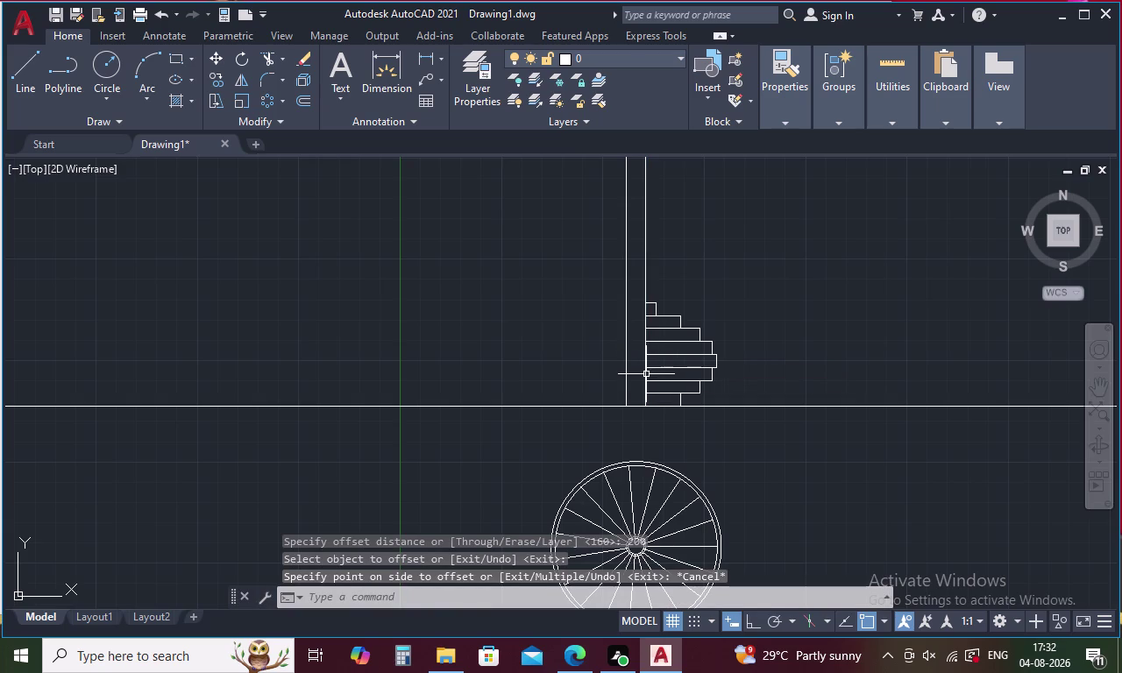
key(0)
key(Return)
text(1)
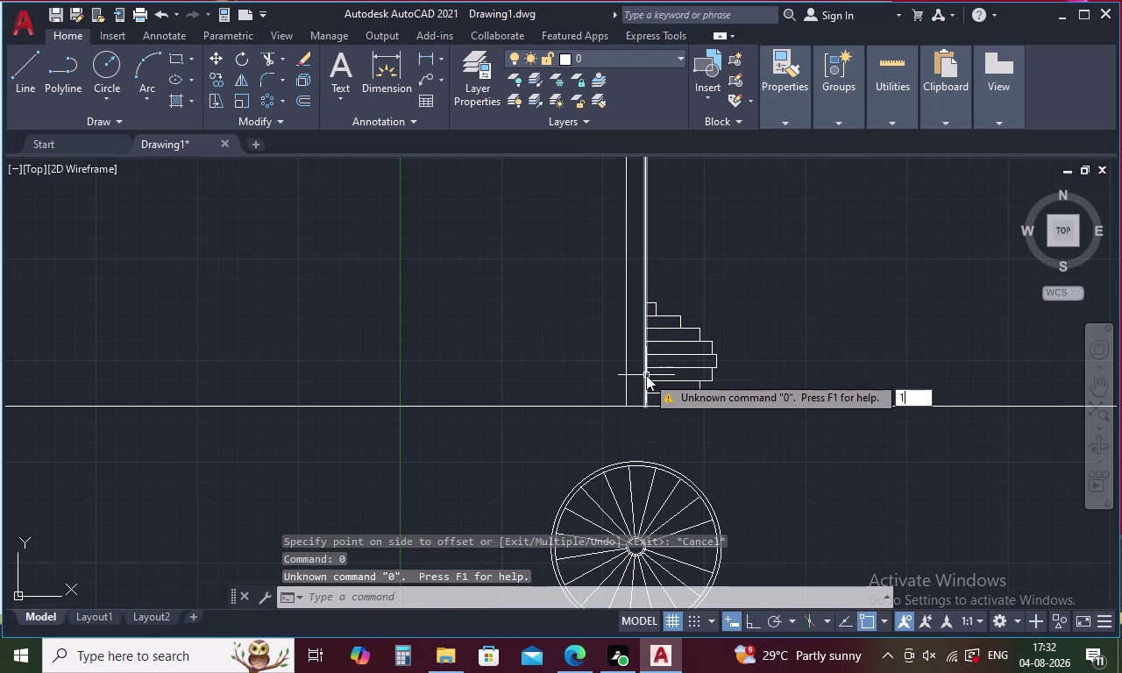
text(50)
key(space)
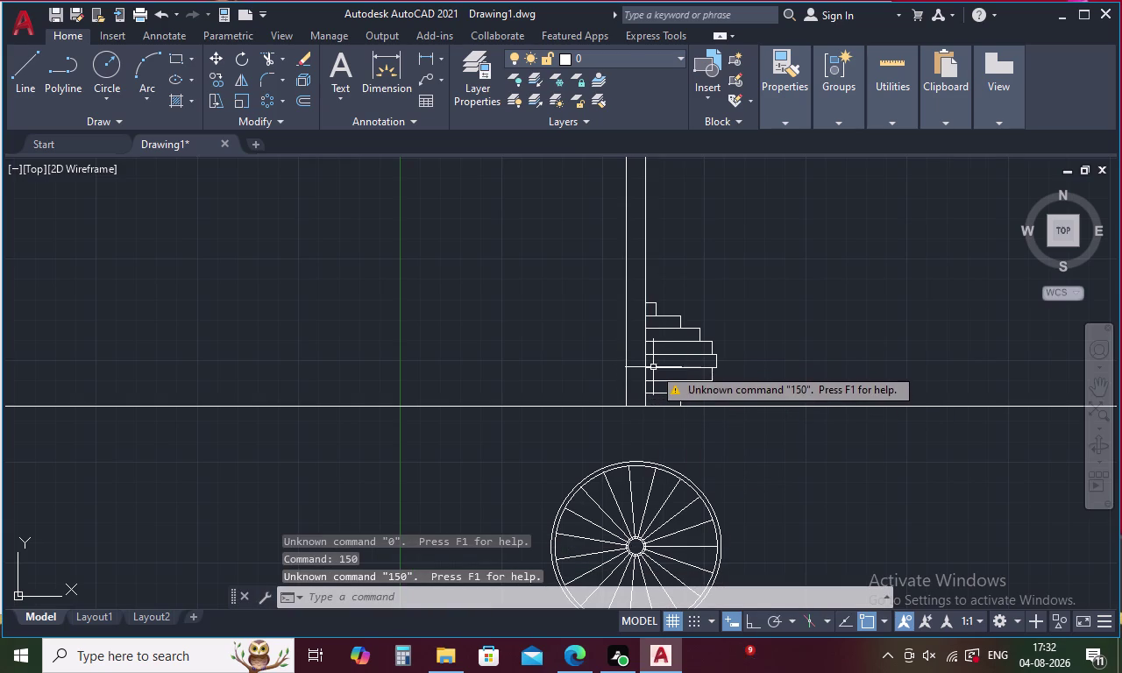
key(Escape)
key(Escape)
text(0)
key(space)
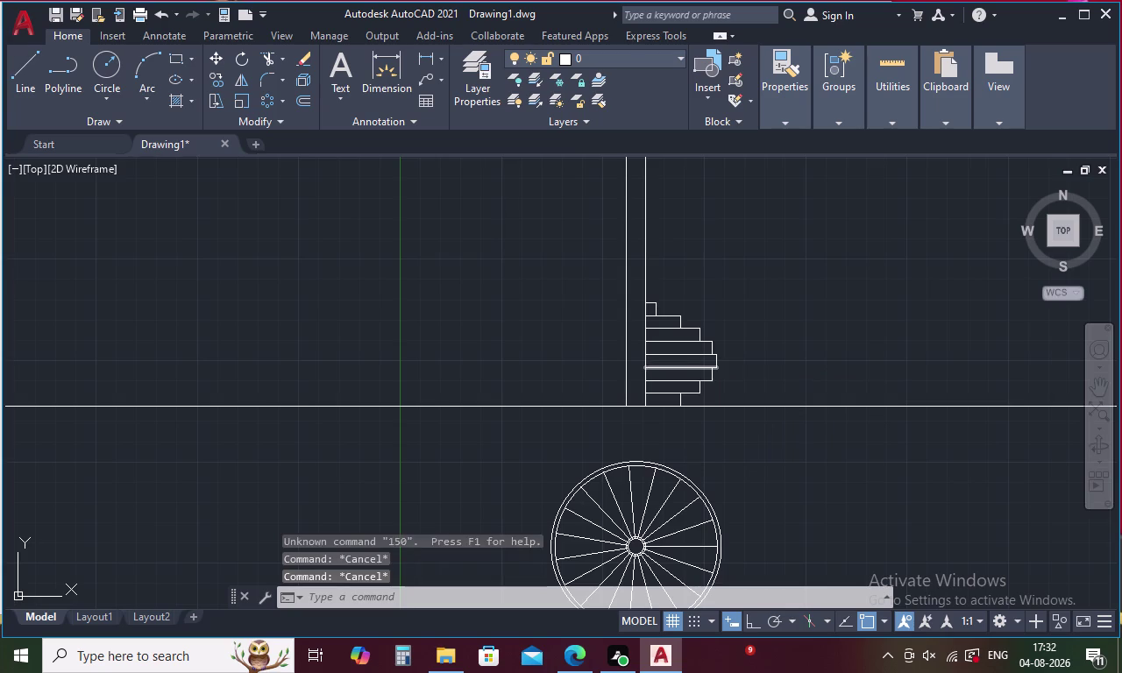
key(1)
text(50)
key(space)
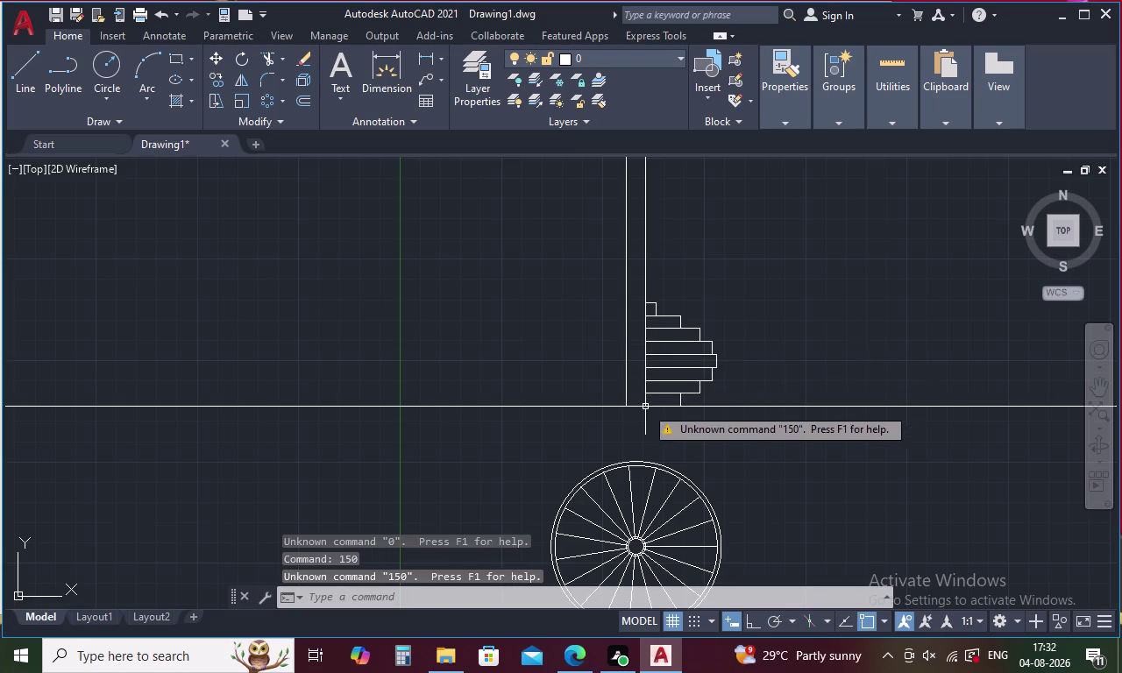
key(Escape)
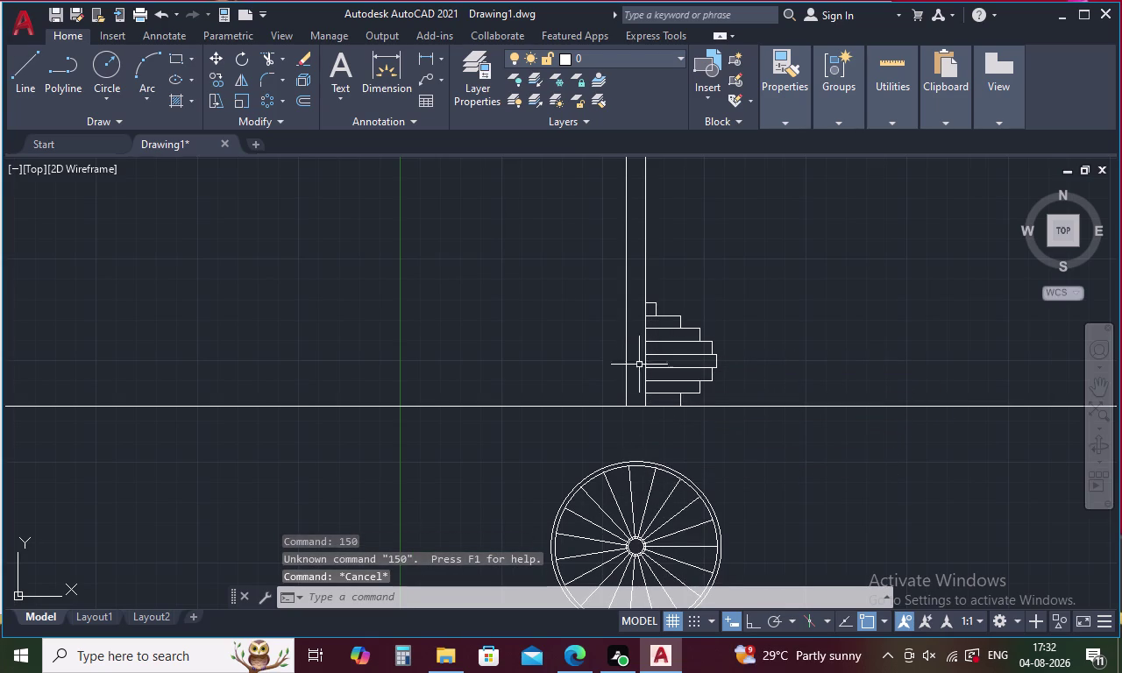
Erase the two vertical post lines and the inner ring circle of the plan.
drag(673, 219, 606, 255)
key(Delete)
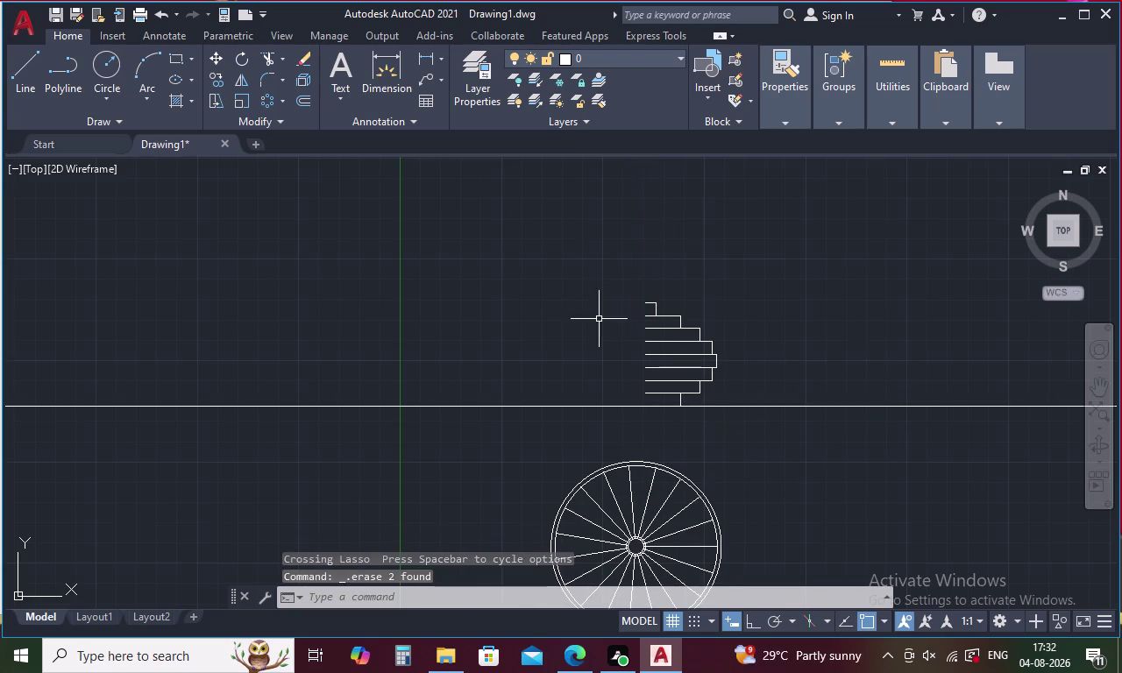
scroll(up, 3)
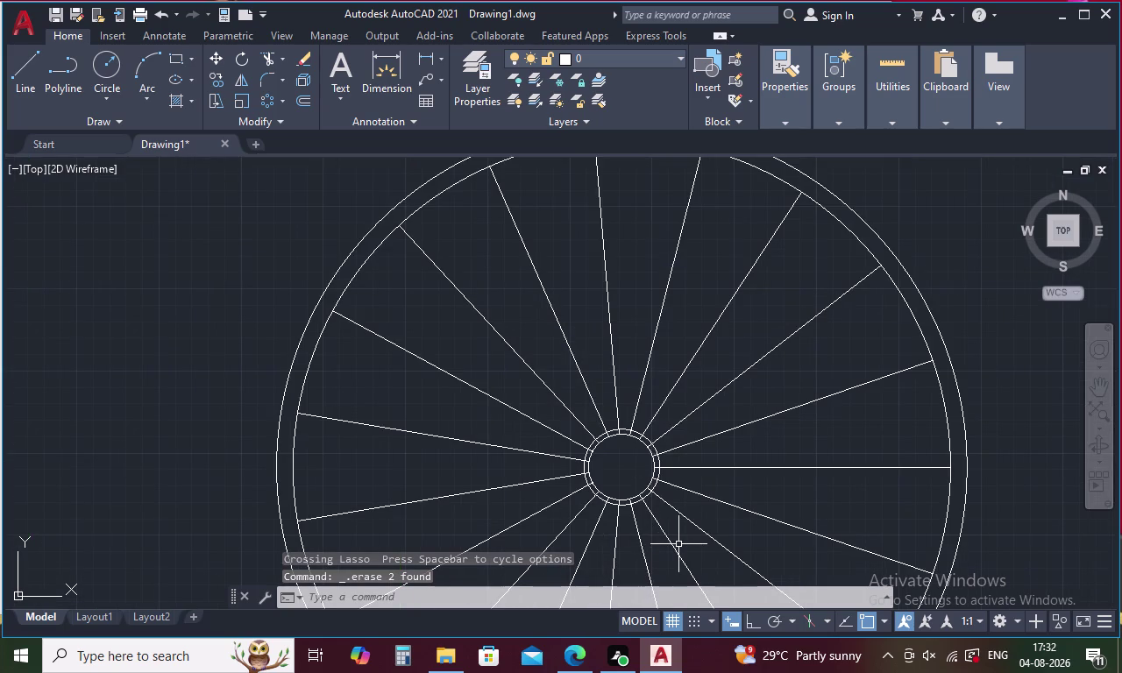
key(Escape)
scroll(up, 3)
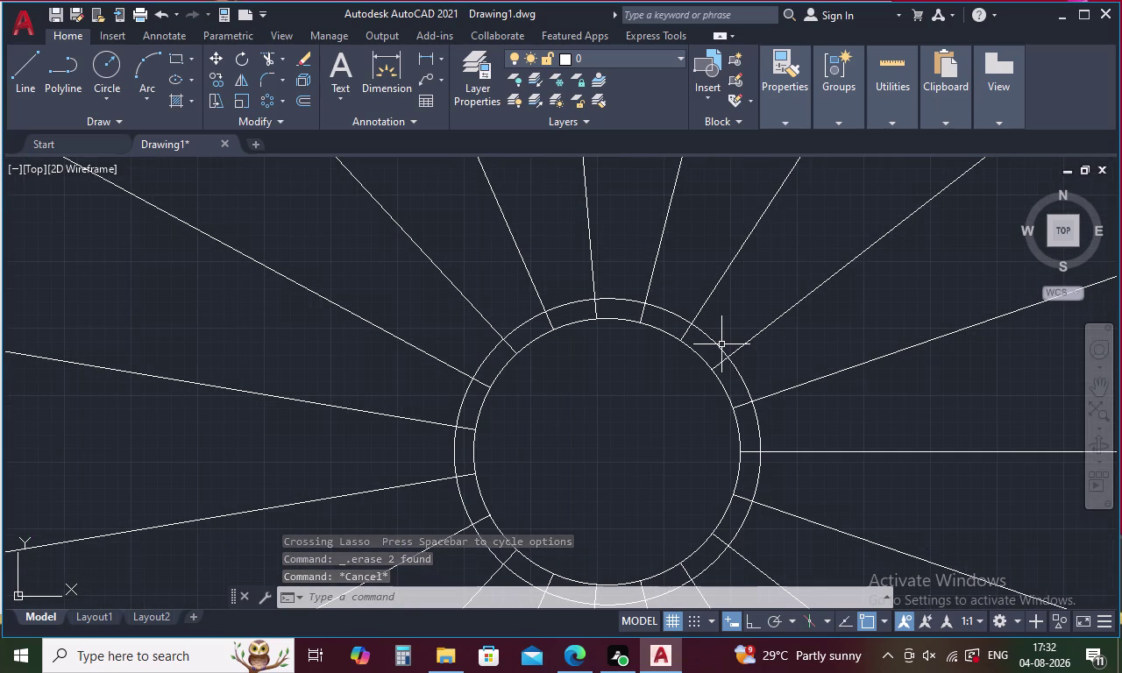
click(719, 345)
key(Delete)
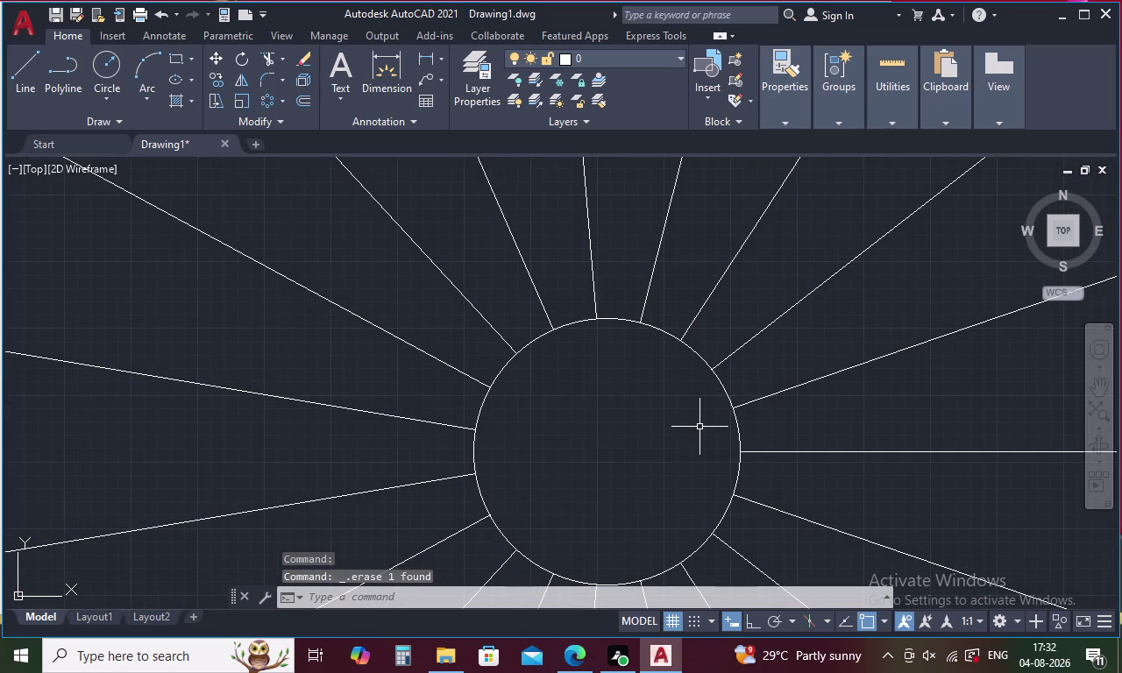
Abandon the unfinished circle and start the XL construction-line command.
text(C)
key(space)
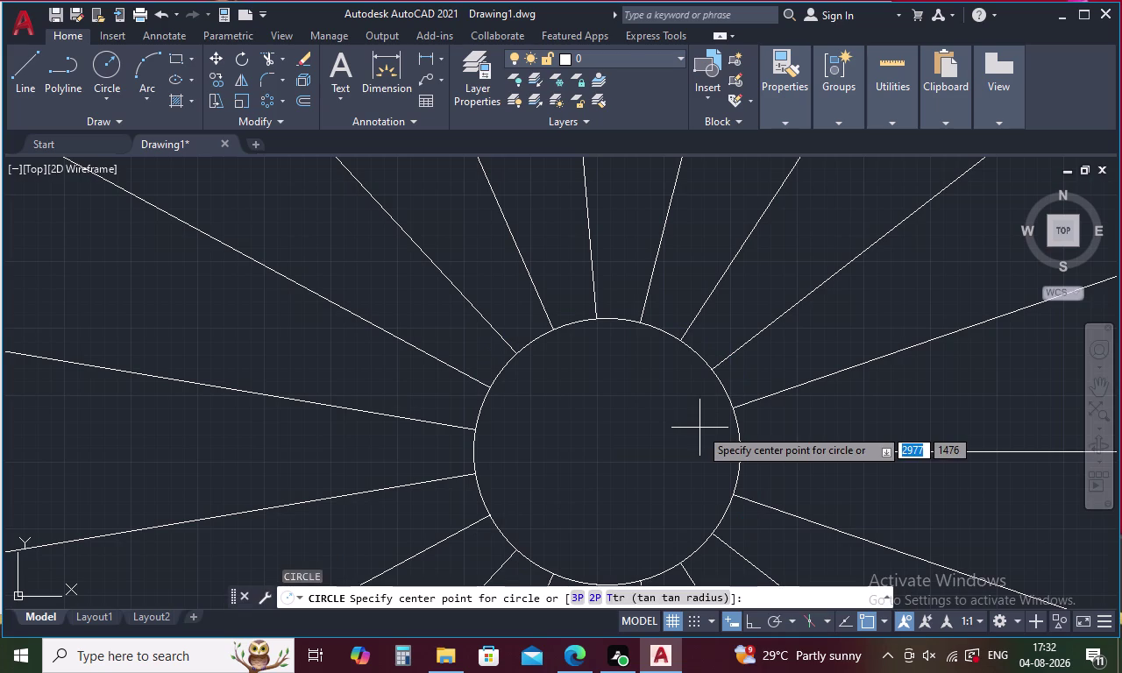
key(7)
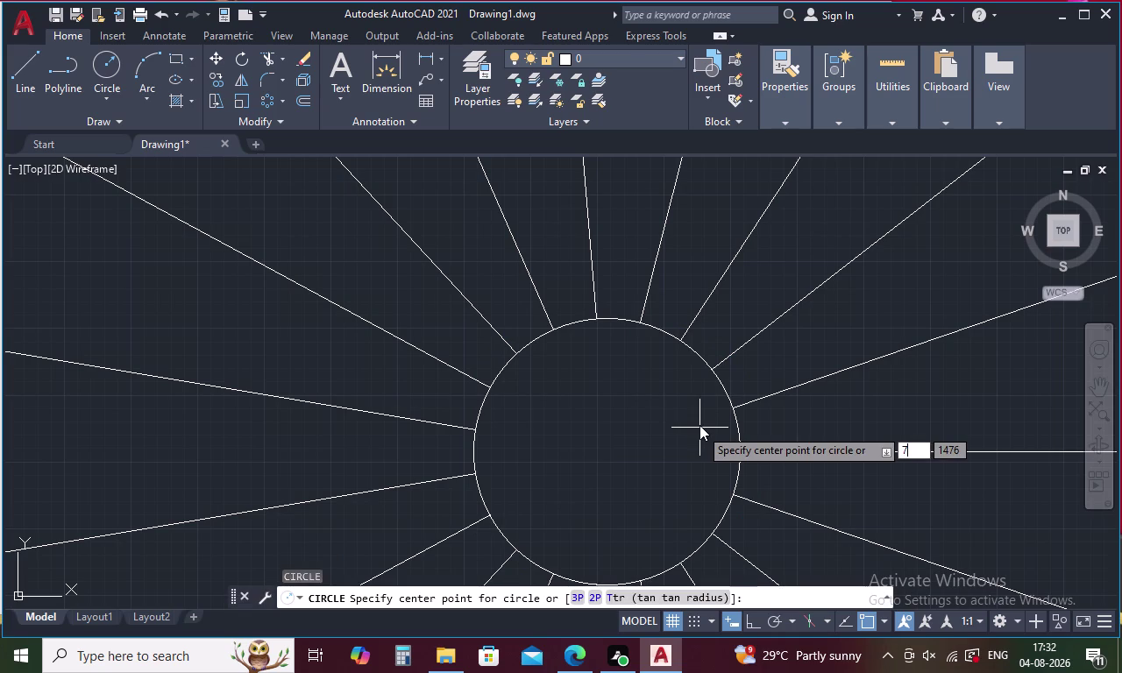
key(Escape)
scroll(down, 3)
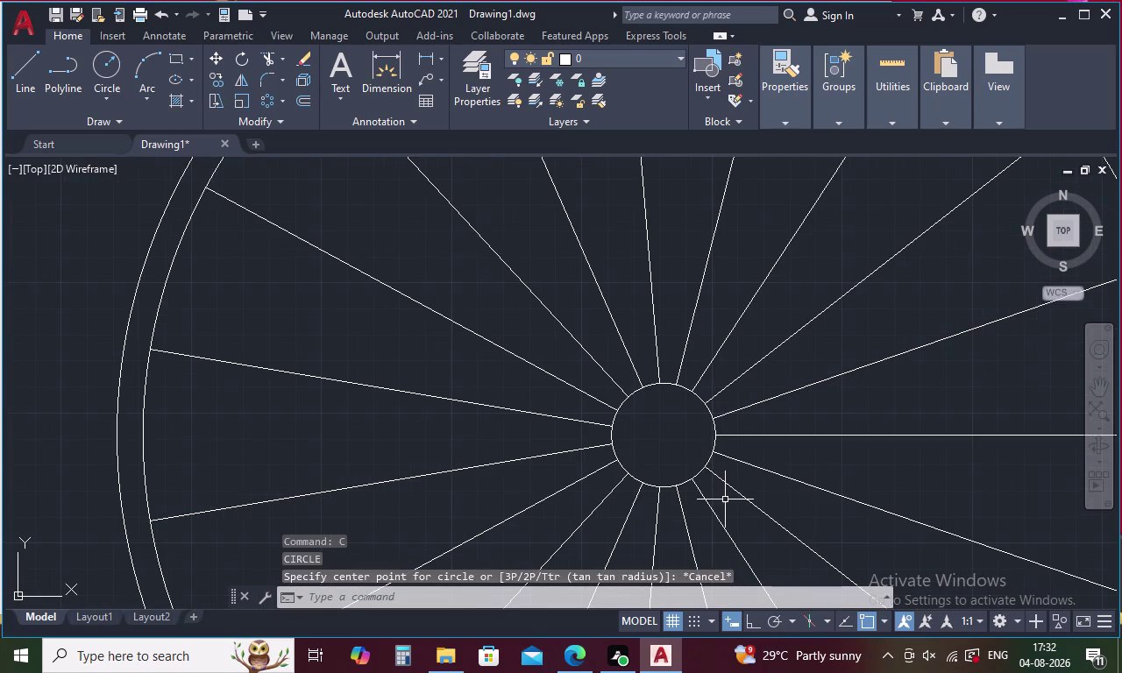
key(x)
key(l)
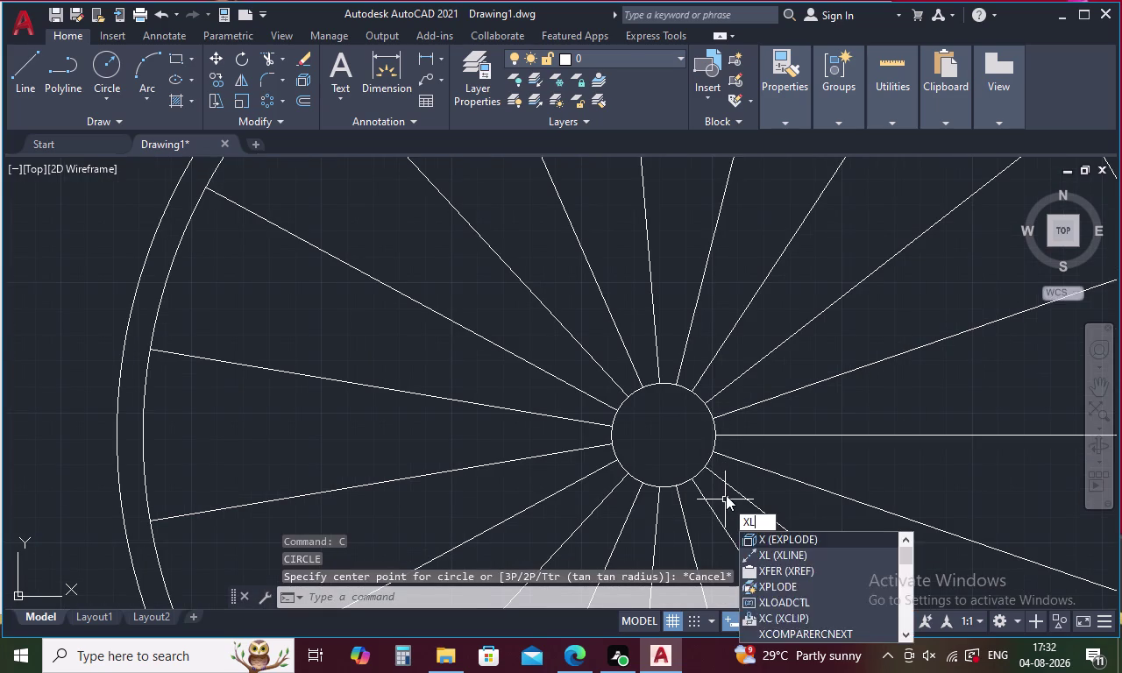
key(space)
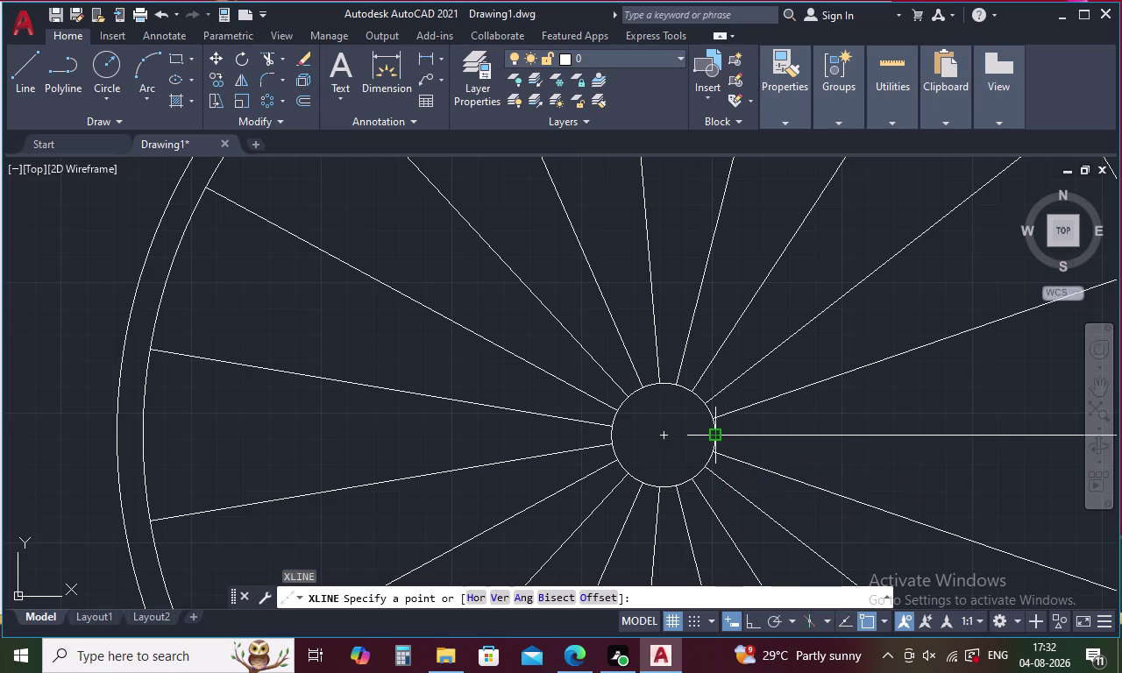
Place vertical construction lines at the central column's right and left edges.
text(V)
key(space)
click(716, 437)
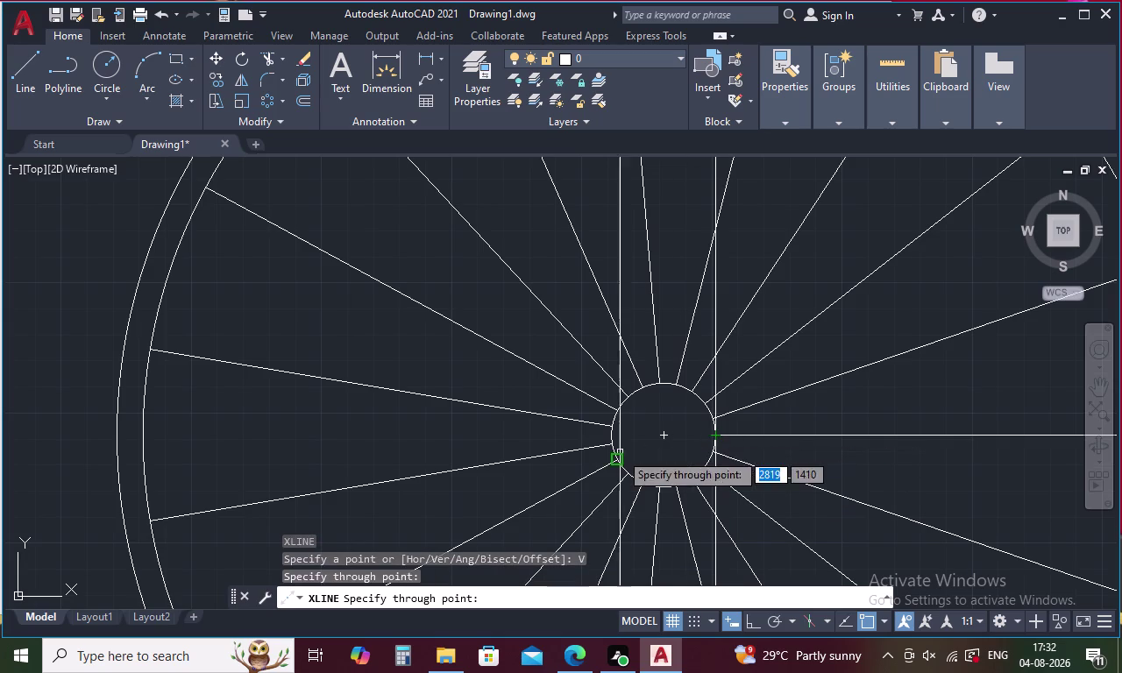
click(613, 425)
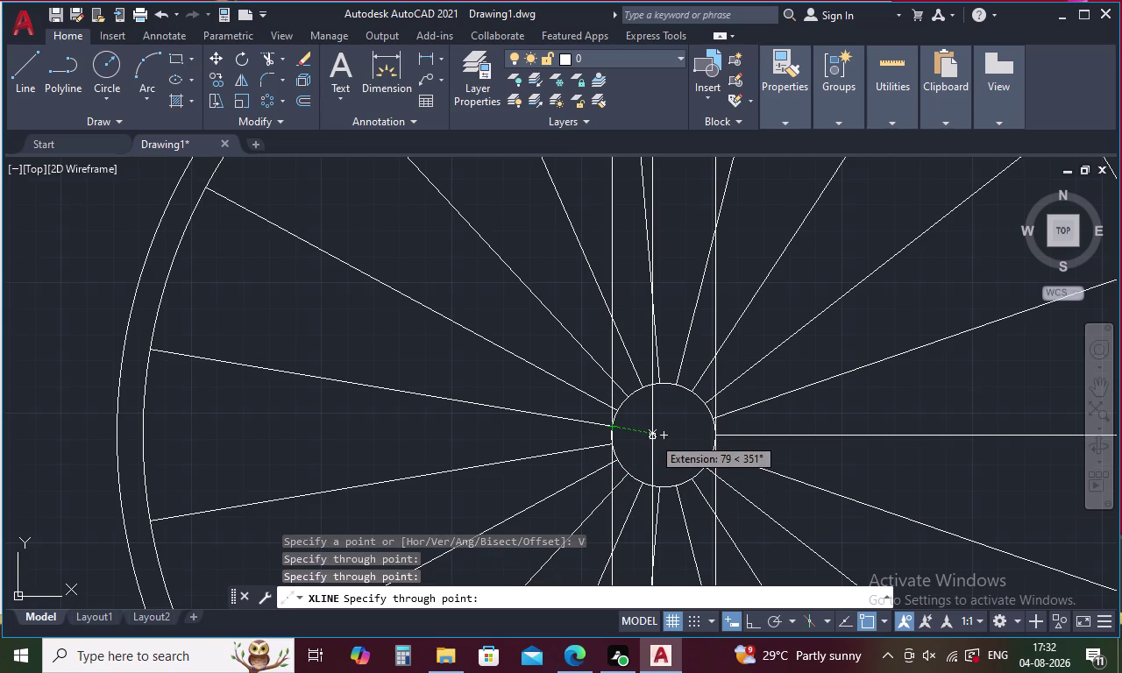
key(Escape)
Extend the three lowest tread lines to the new vertical construction line.
scroll(down, 3)
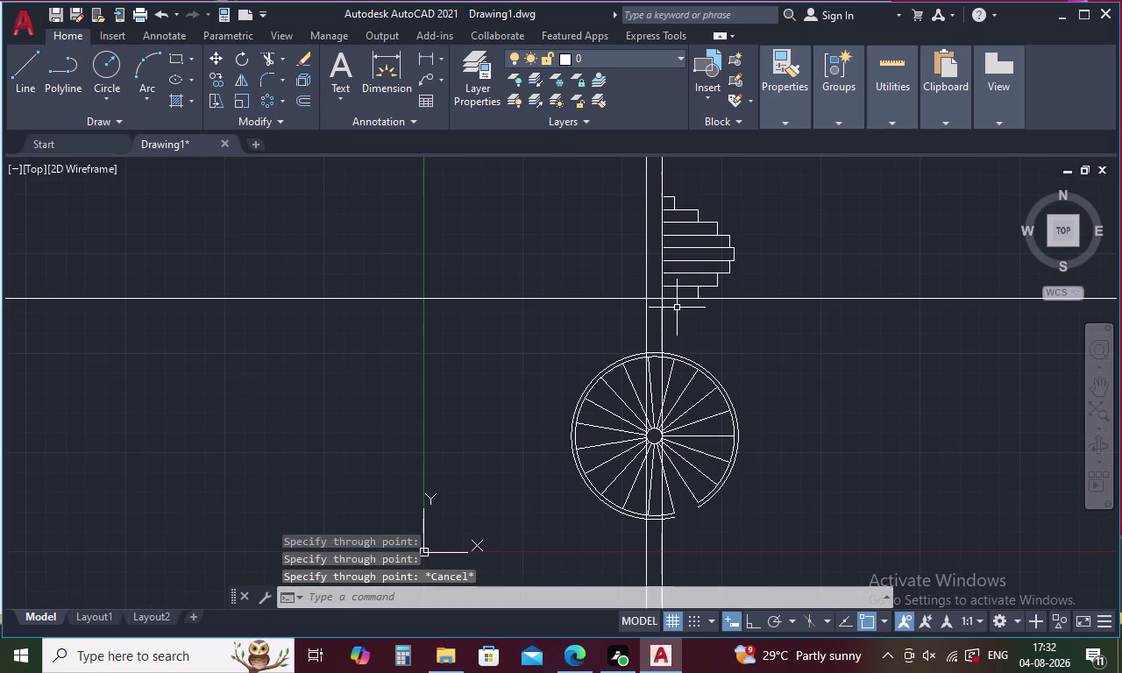
key(Escape)
key(e)
key(x)
key(space)
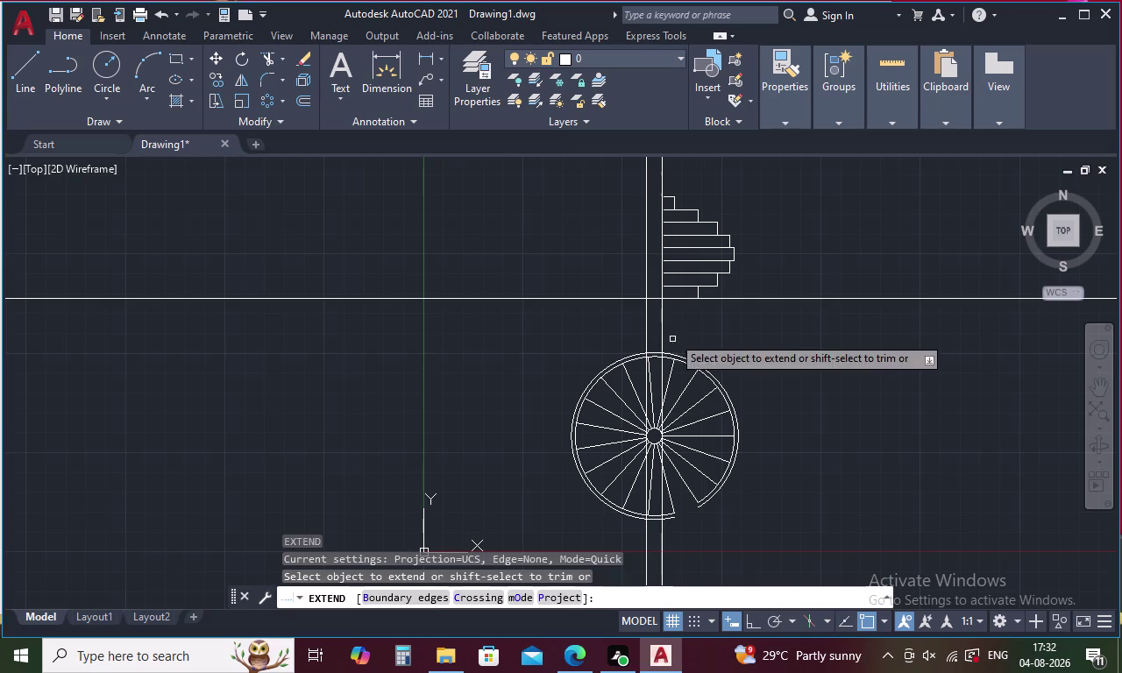
scroll(up, 3)
click(675, 280)
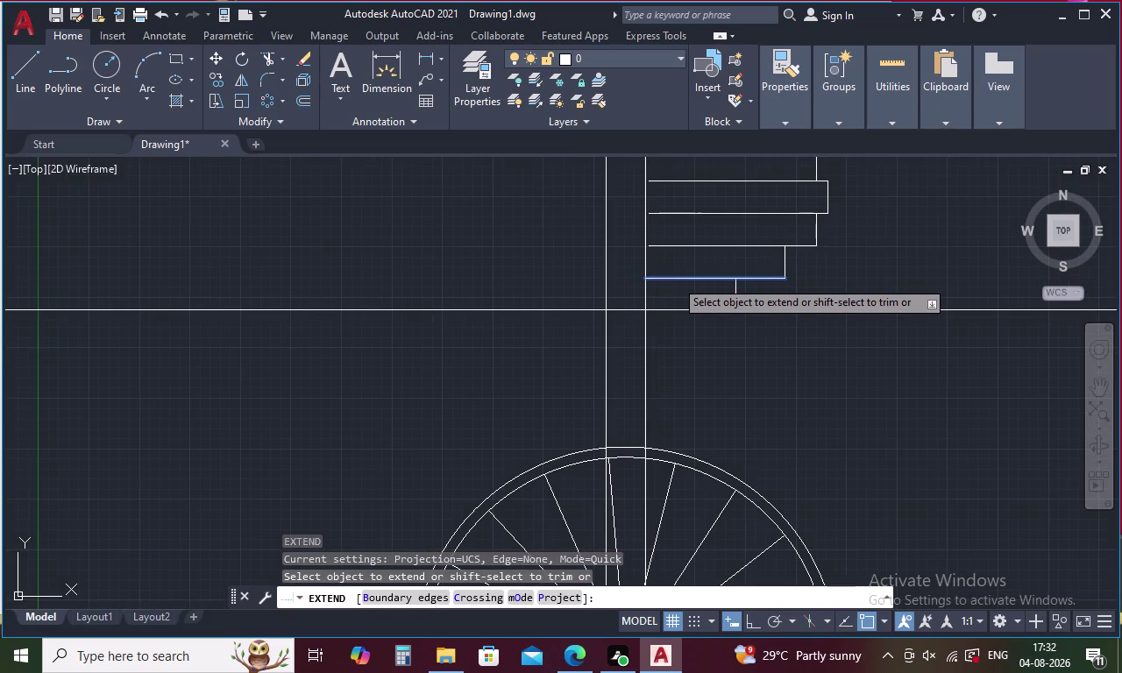
click(682, 246)
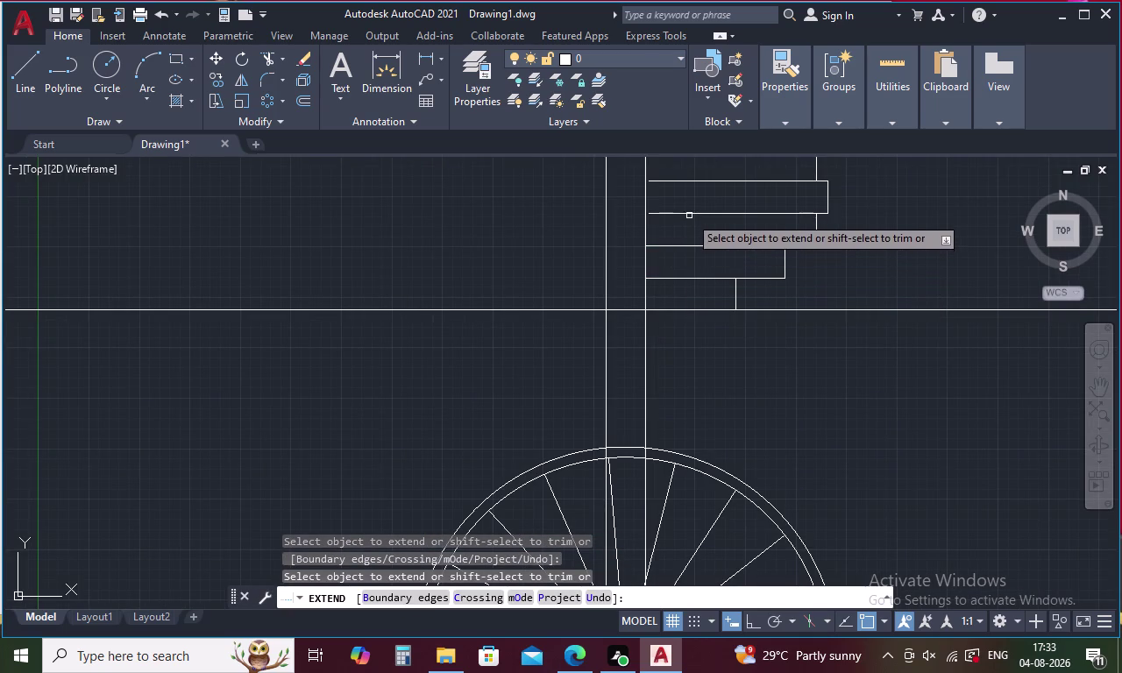
click(691, 214)
Extend the five upper tread lines, up to the top tread, to the same vertical.
middle_drag(691, 214, 669, 410)
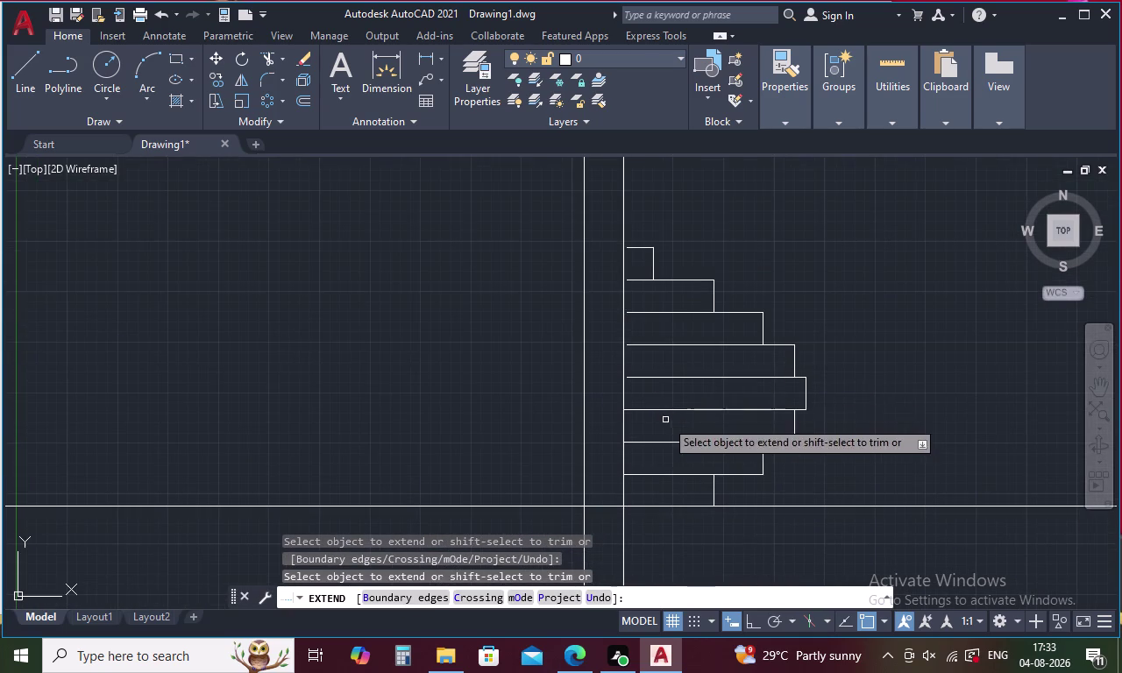
click(635, 379)
click(633, 343)
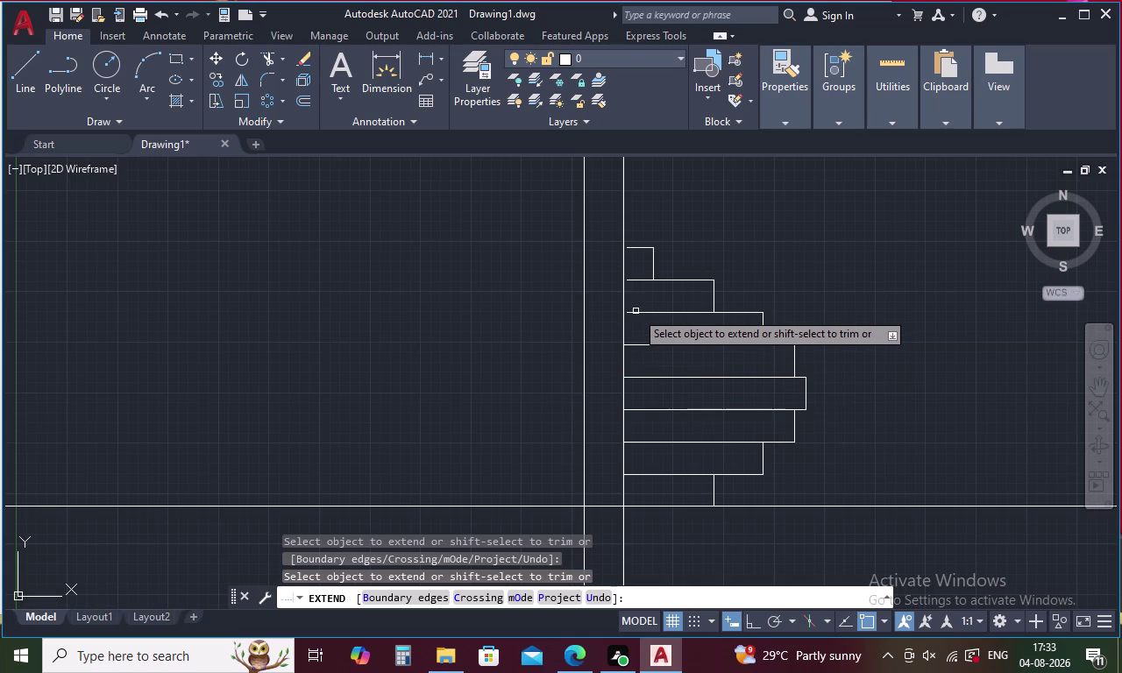
click(635, 311)
click(633, 280)
click(635, 248)
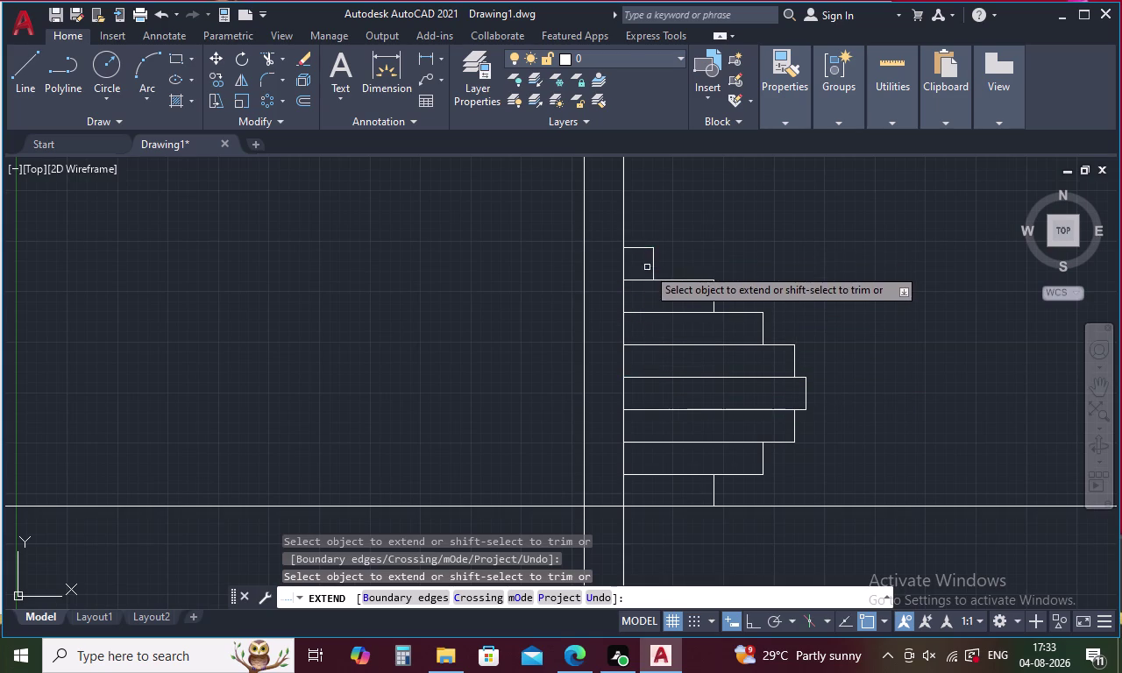
scroll(down, 3)
key(Escape)
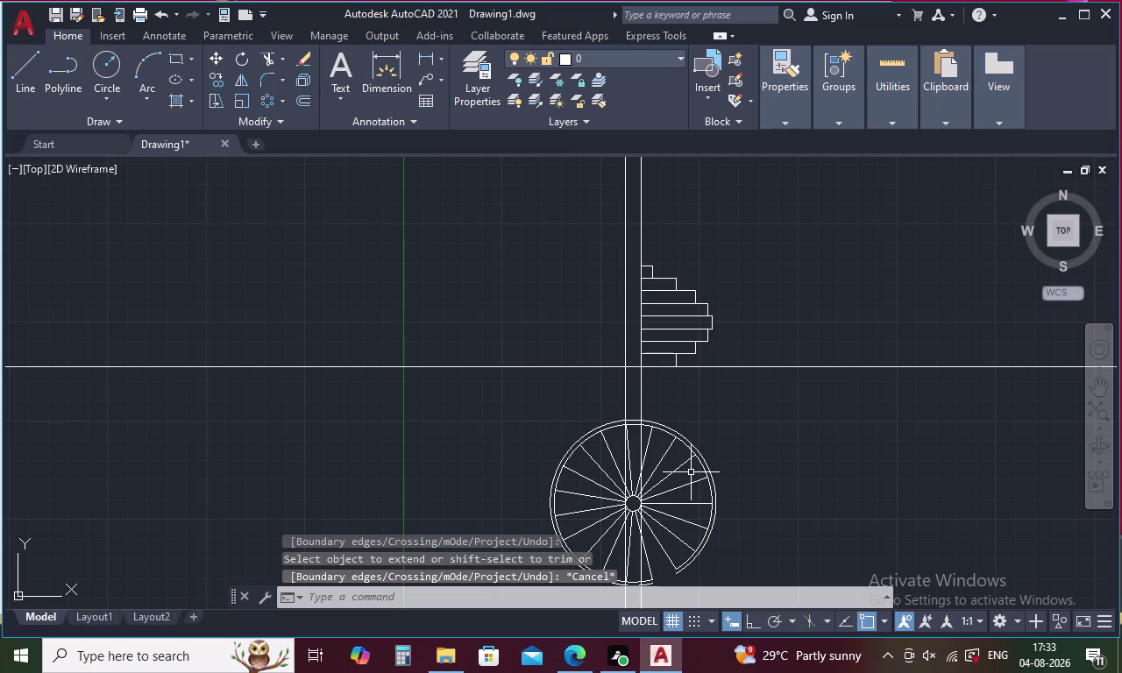
Trim the line segments crossed by a fence.
key(Escape)
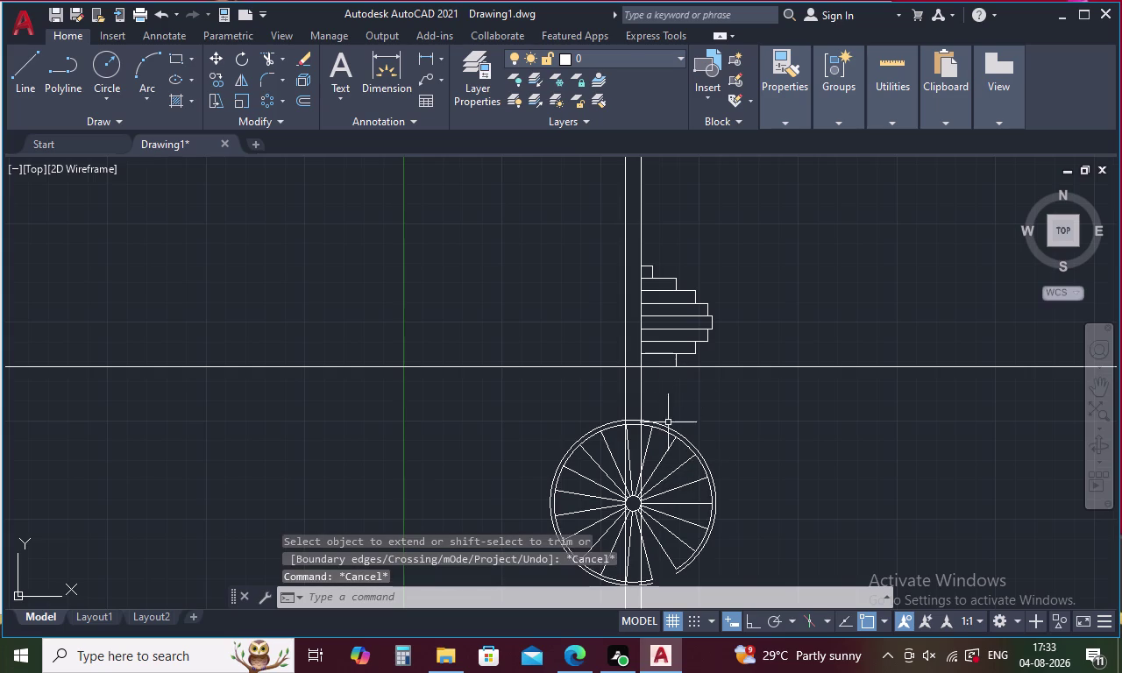
text(TR)
key(space)
drag(647, 392, 597, 391)
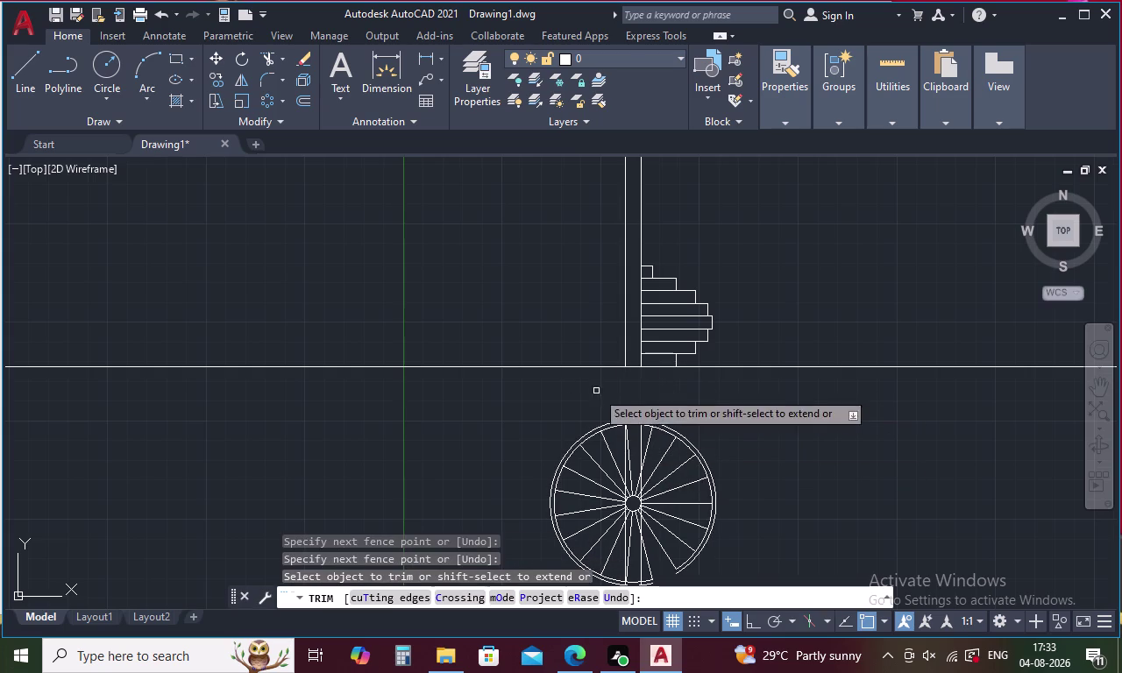
key(Escape)
Delete the two stray lines crossing the stair plan and restart XLINE.
middle_drag(784, 495, 763, 345)
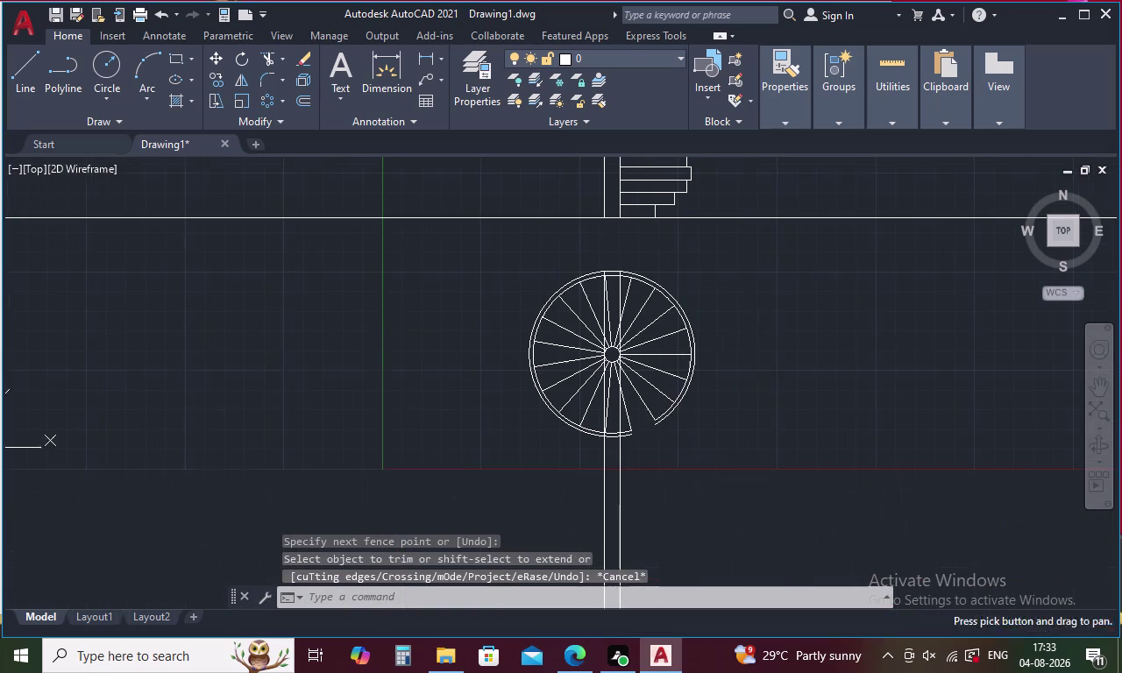
drag(687, 534, 547, 535)
key(Delete)
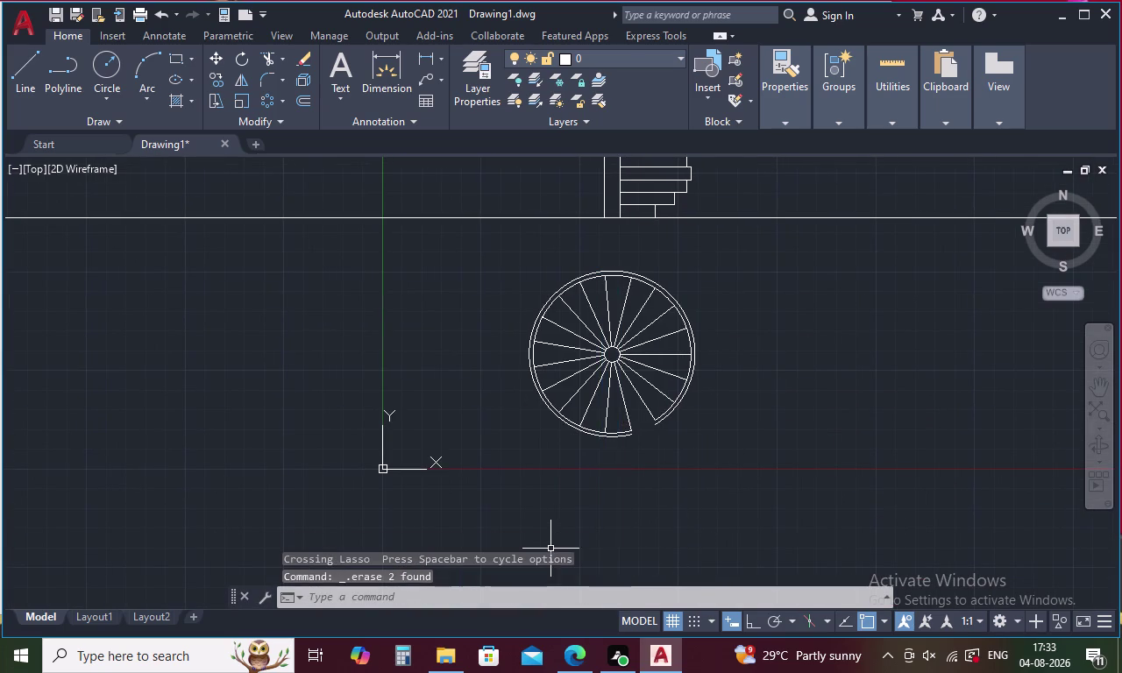
middle_drag(616, 295, 596, 472)
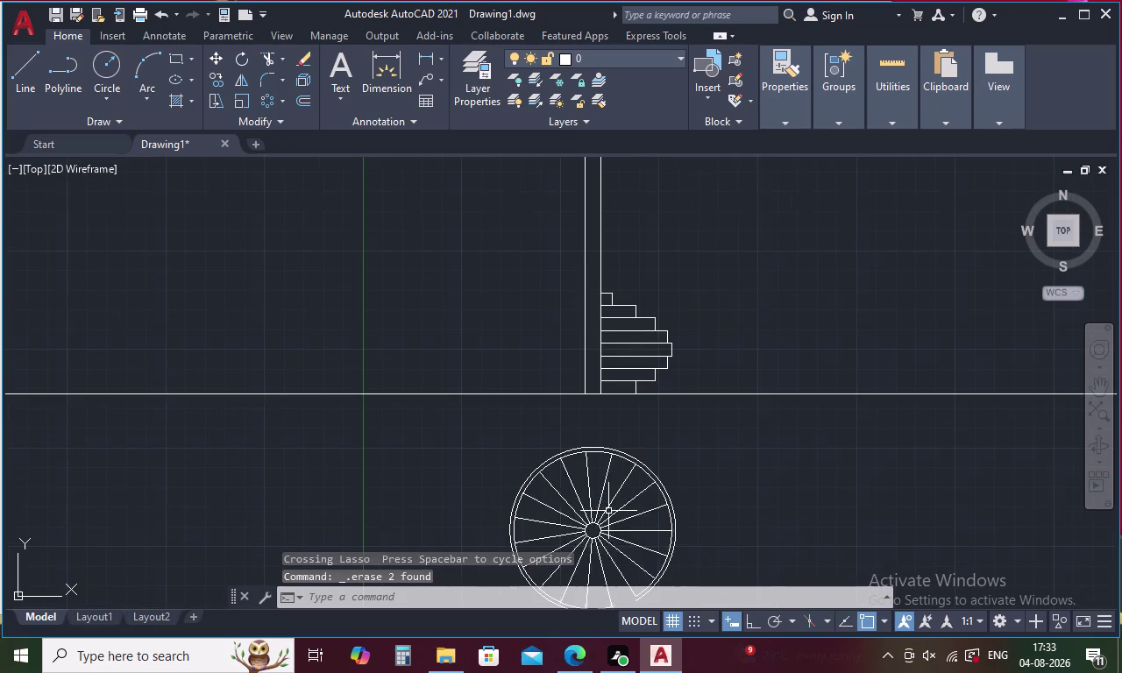
key(x)
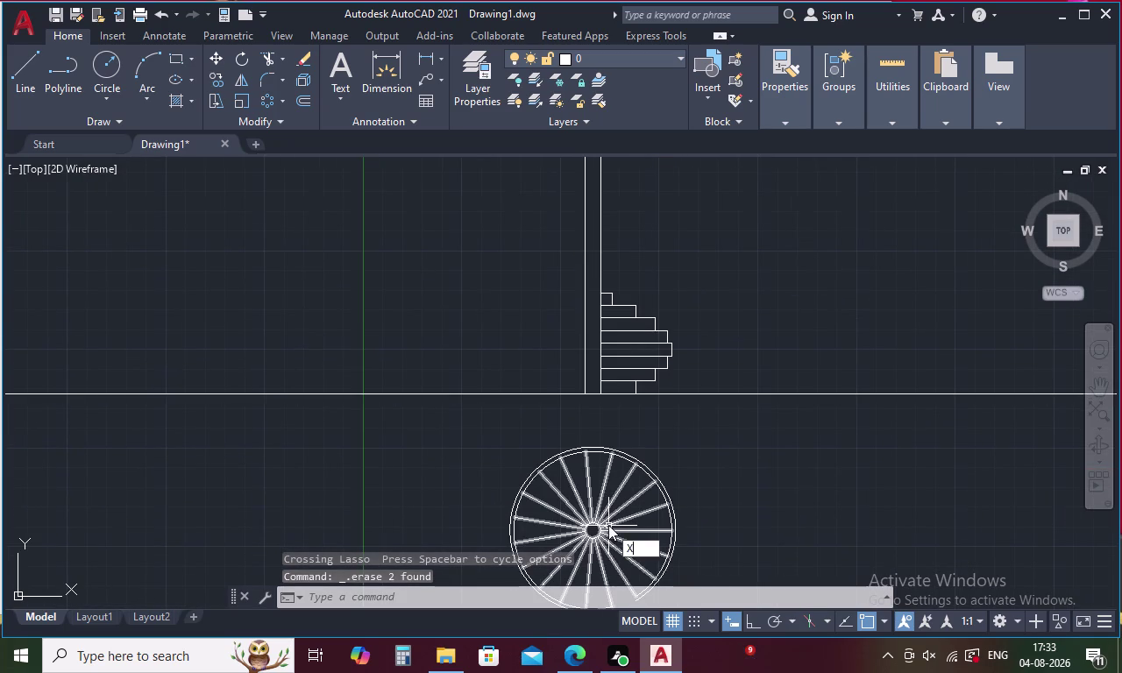
text(L)
key(space)
Place a vertical XLINE through a tread endpoint on the outer stair circle.
text(V)
key(space)
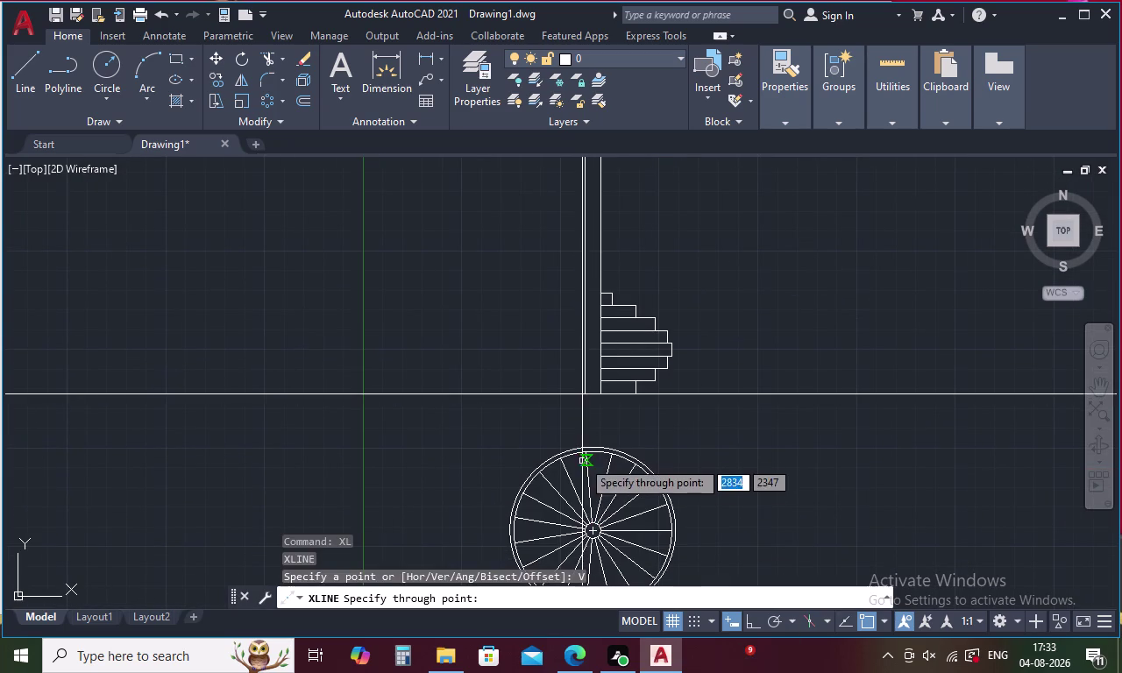
scroll(up, 3)
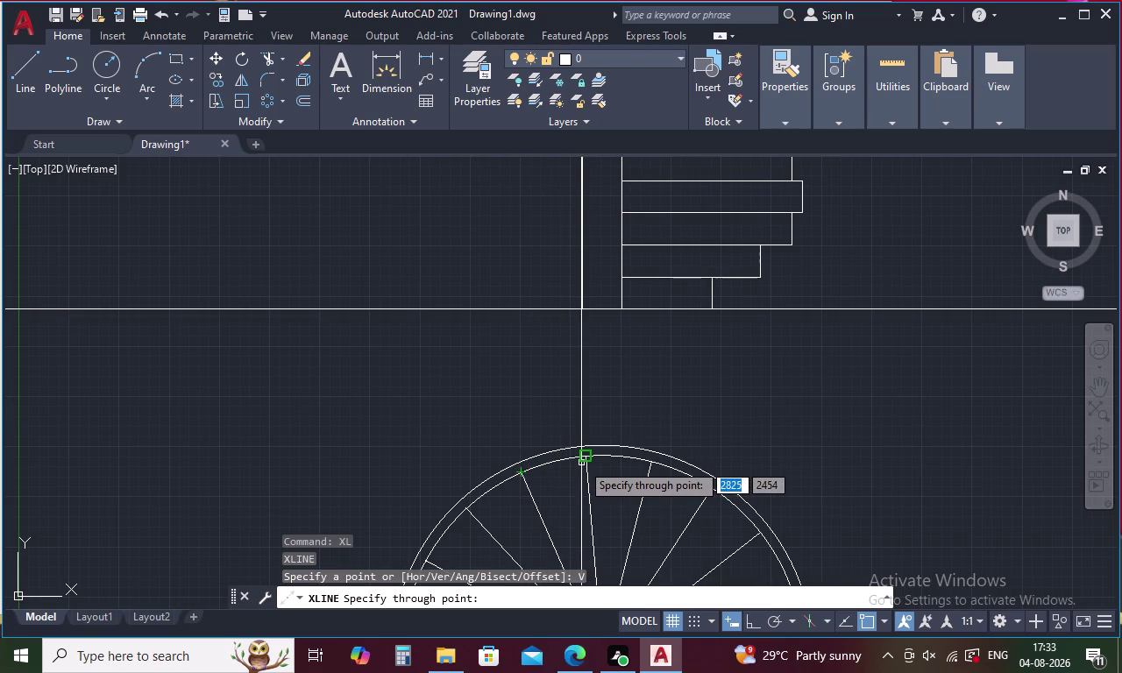
middle_drag(651, 462, 678, 642)
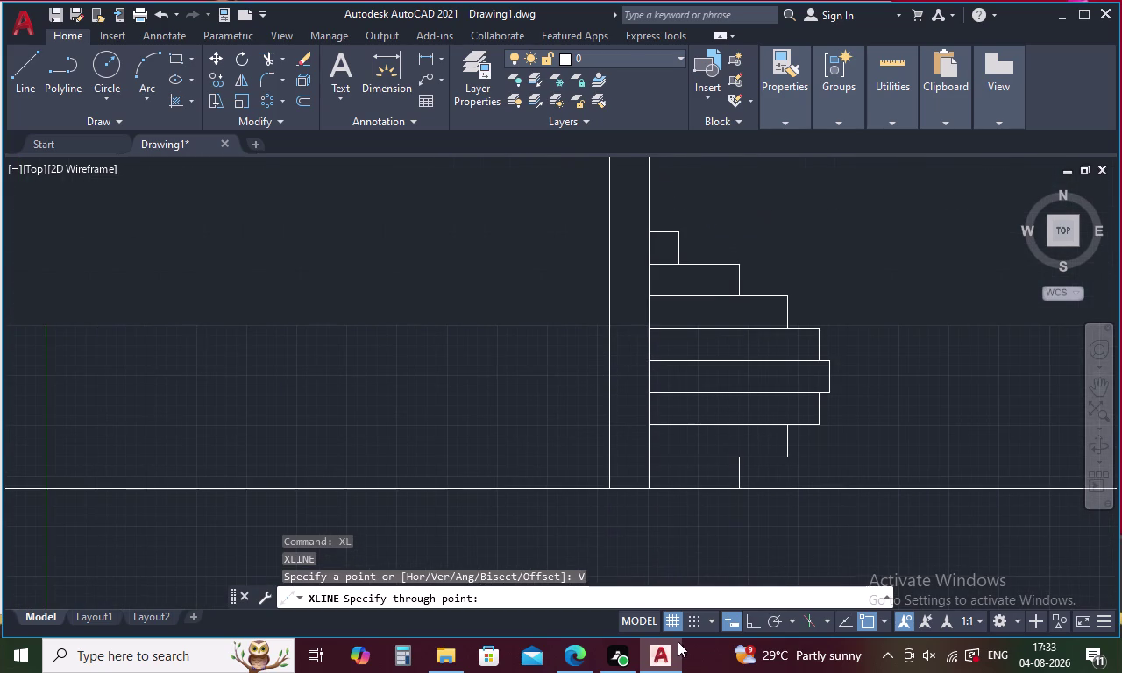
scroll(down, 3)
middle_drag(692, 553, 692, 509)
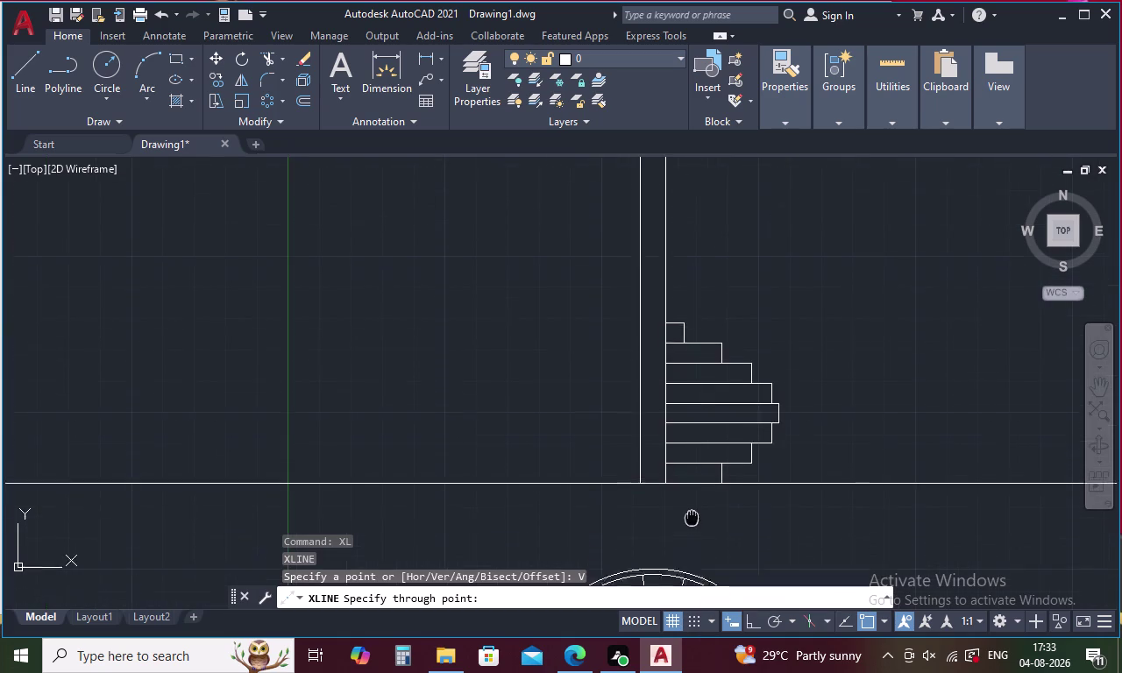
middle_drag(692, 510, 708, 428)
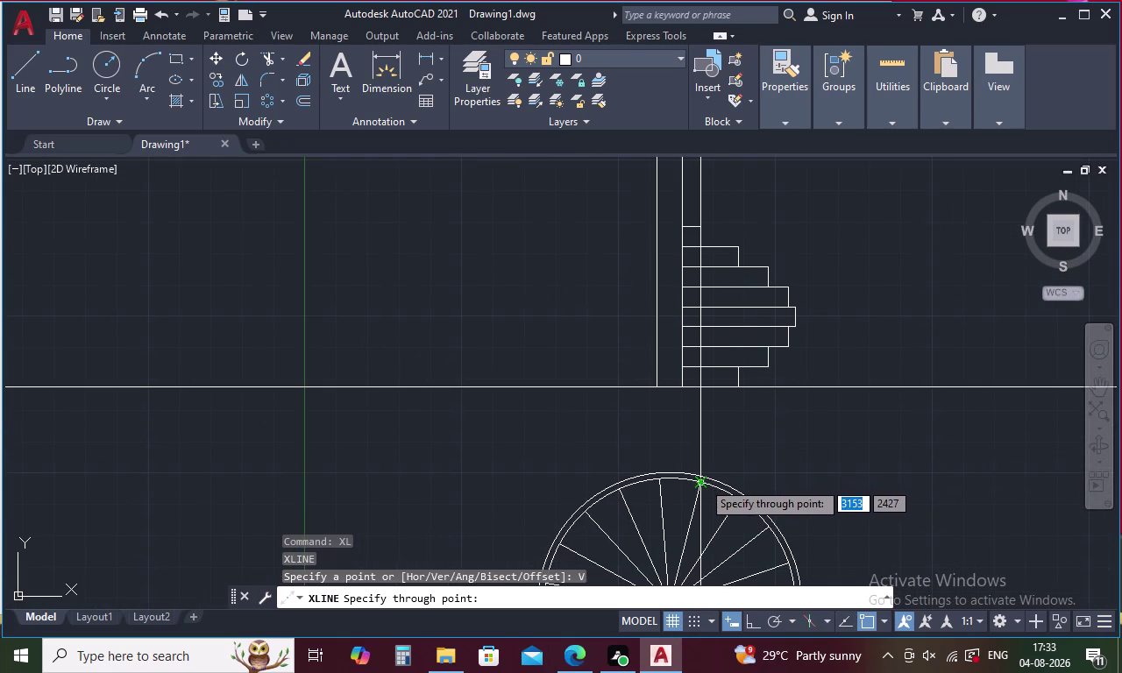
click(619, 492)
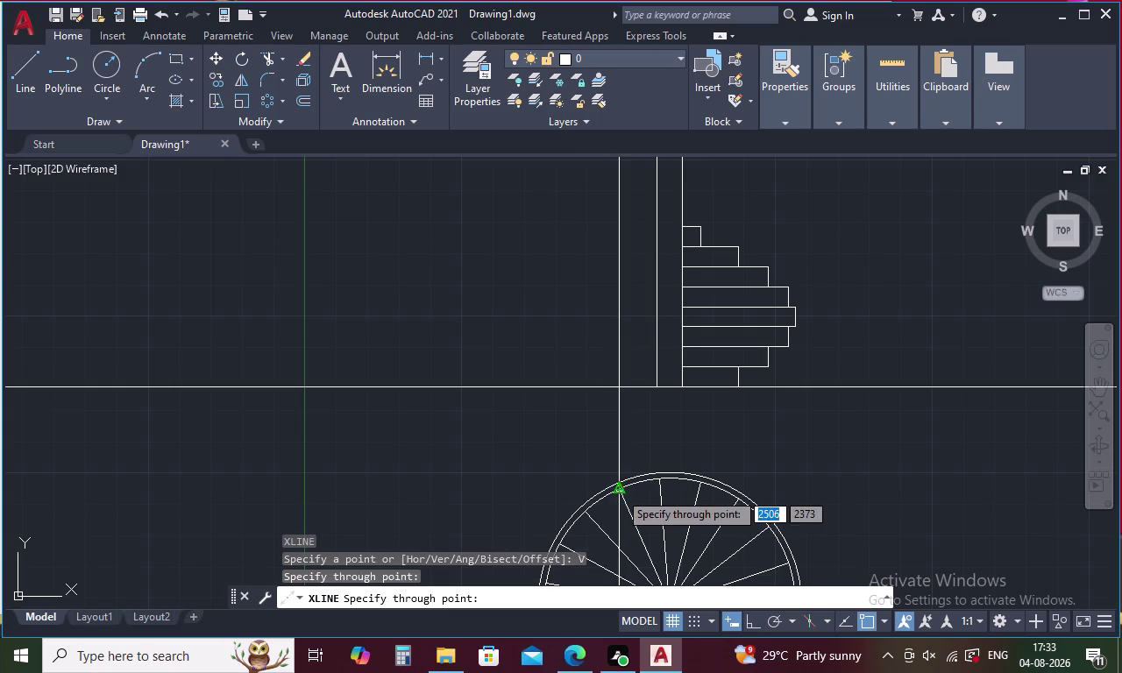
key(Escape)
scroll(down, 3)
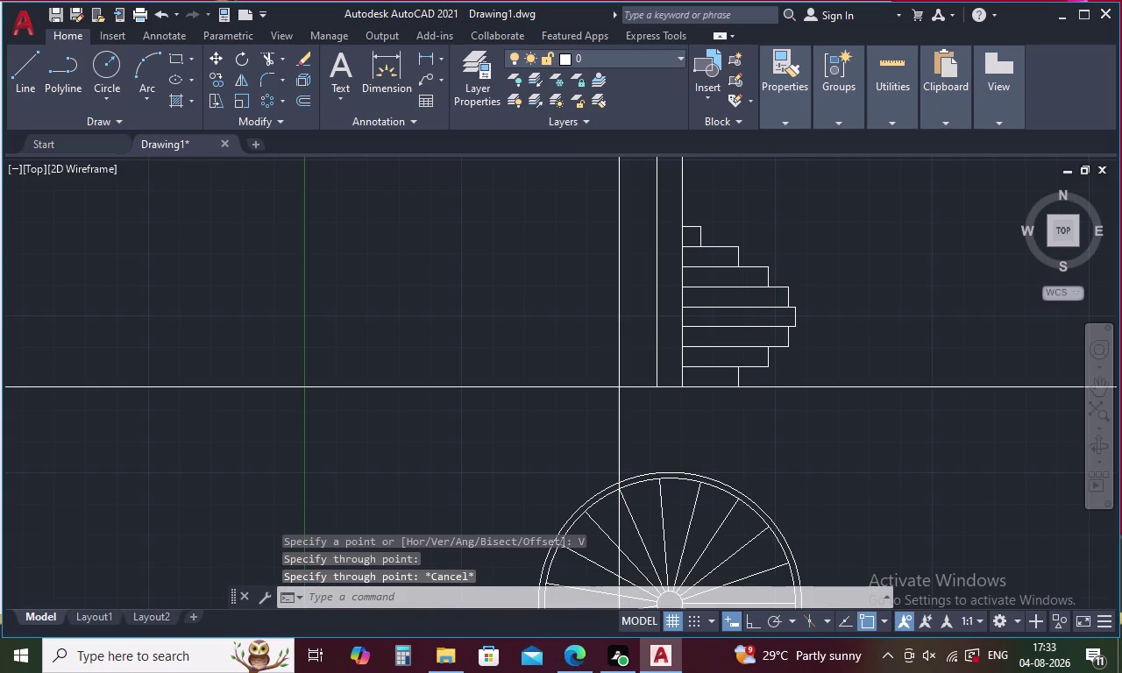
middle_drag(778, 315, 776, 373)
key(Escape)
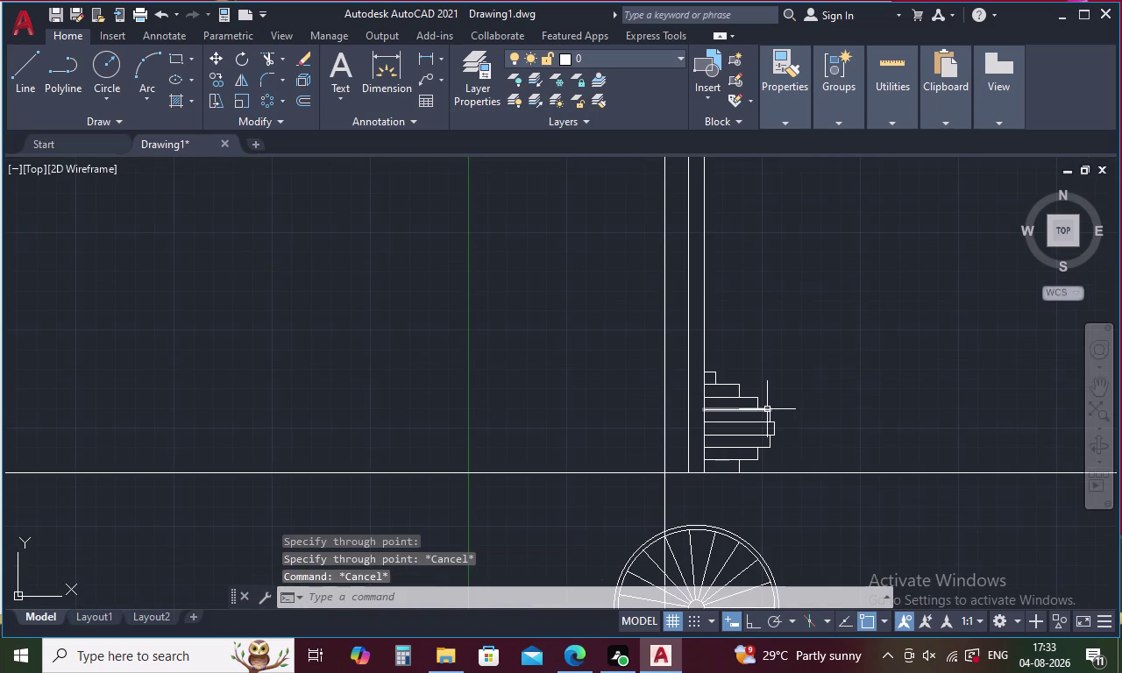
Offset the top tread line 160 upward.
text(O 16)
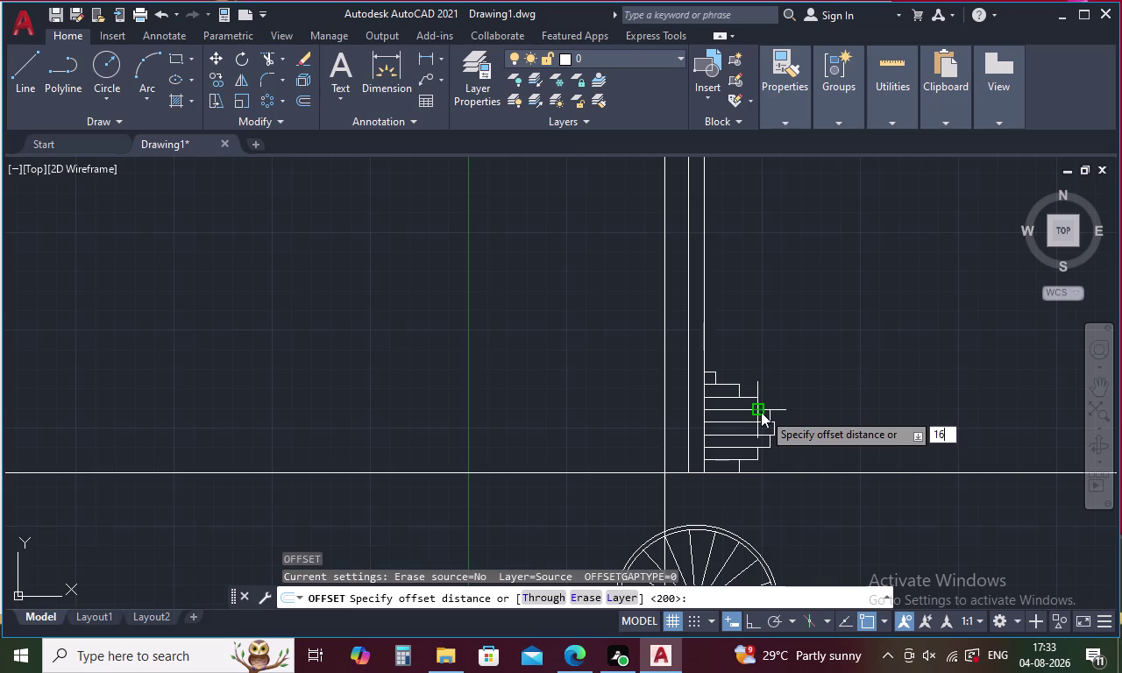
key(0)
key(space)
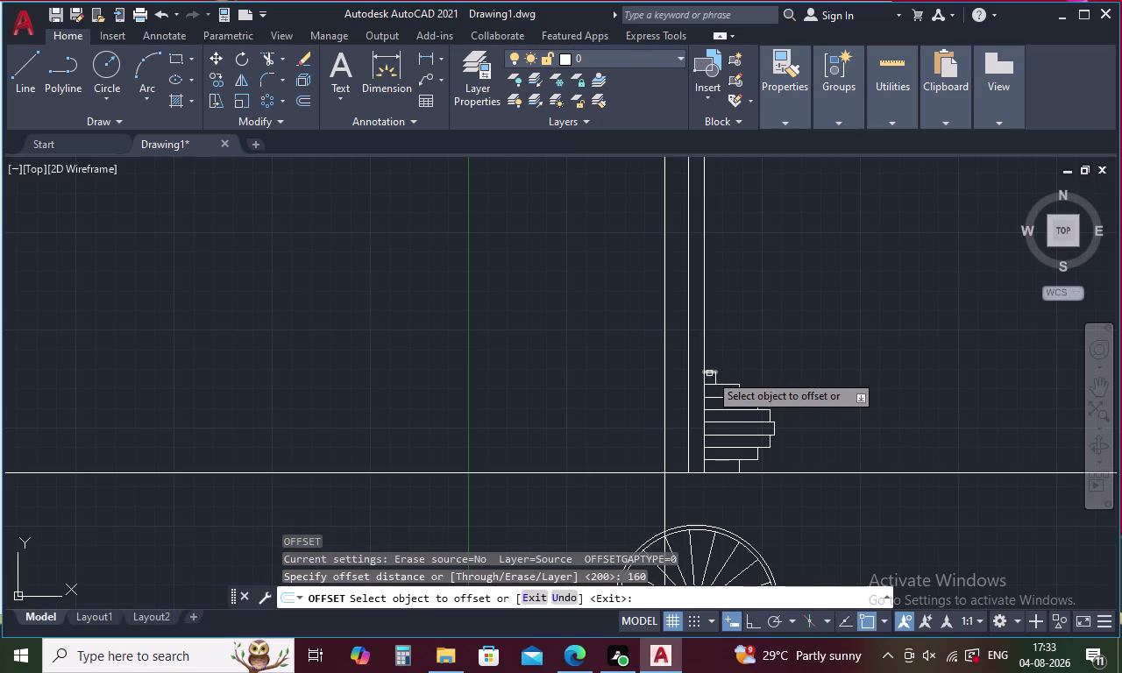
click(710, 374)
click(710, 352)
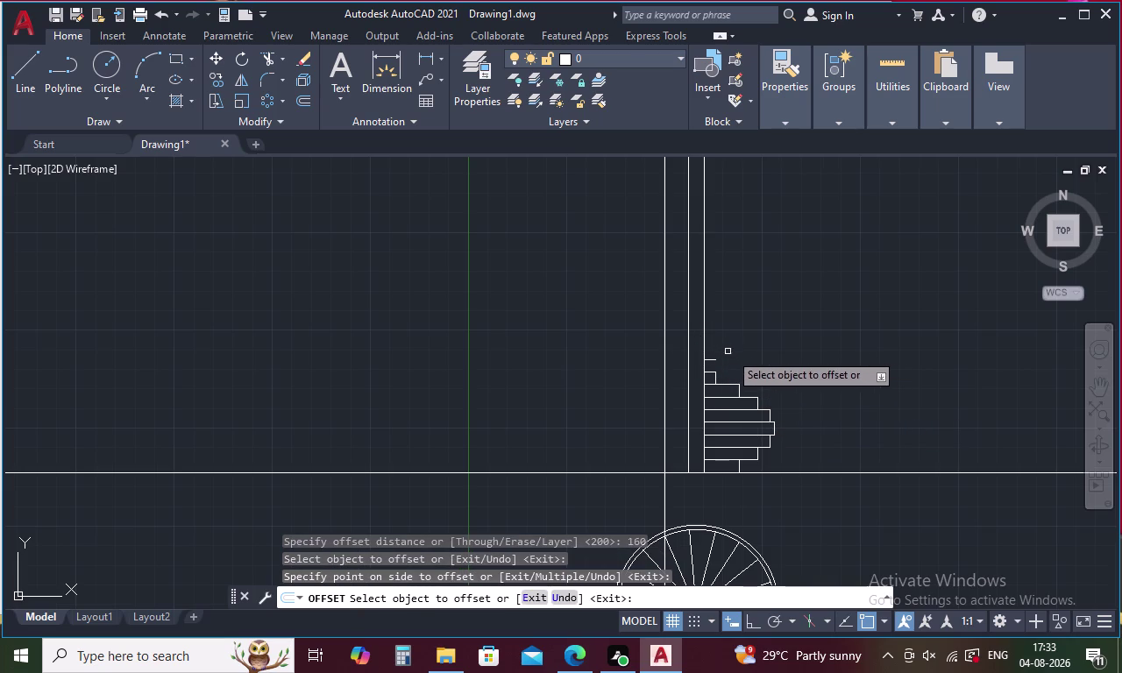
key(Escape)
Extend the short tread line to the nearest vertical, then to the outer vertical.
key(e)
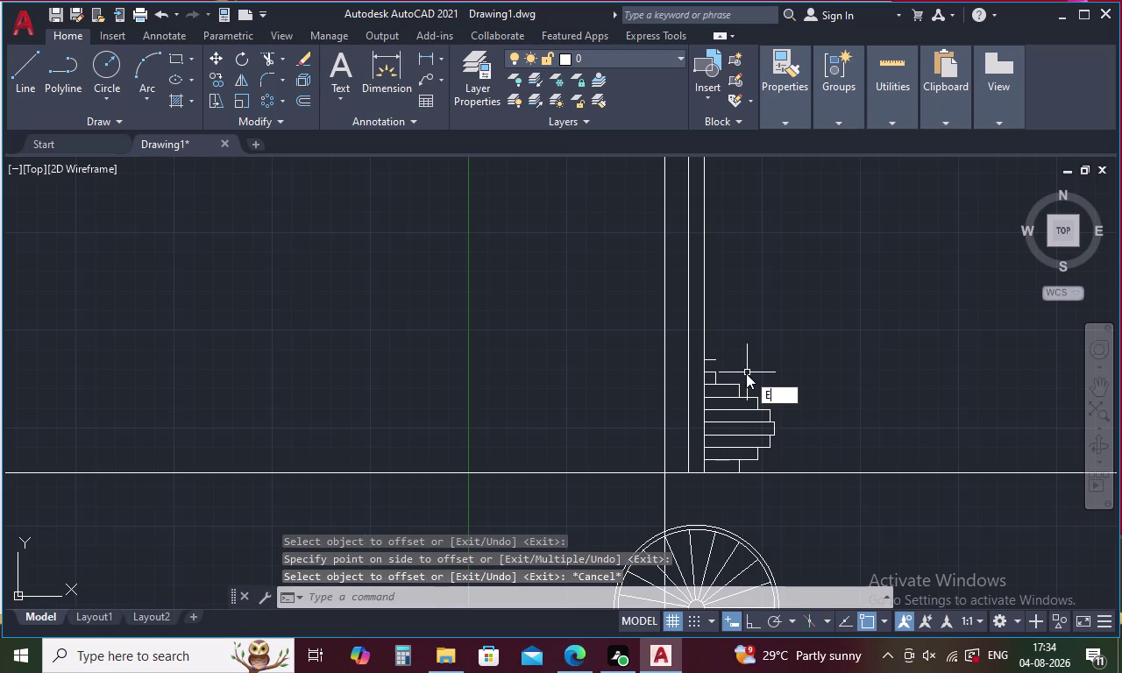
key(x)
key(space)
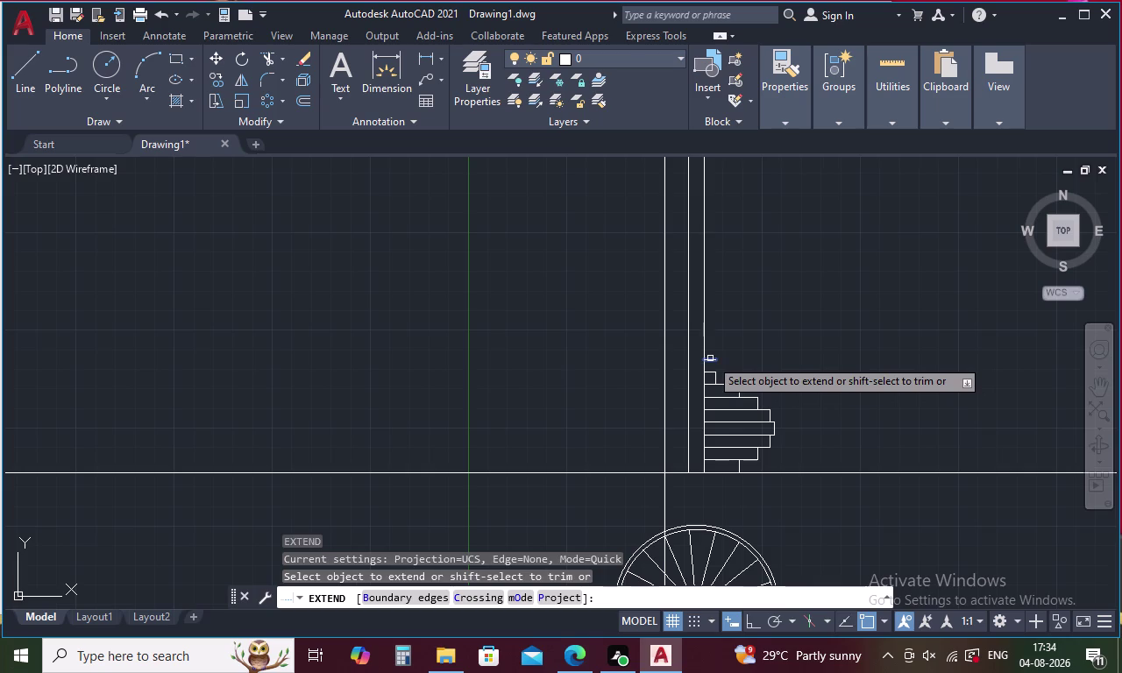
key(Escape)
text(EX)
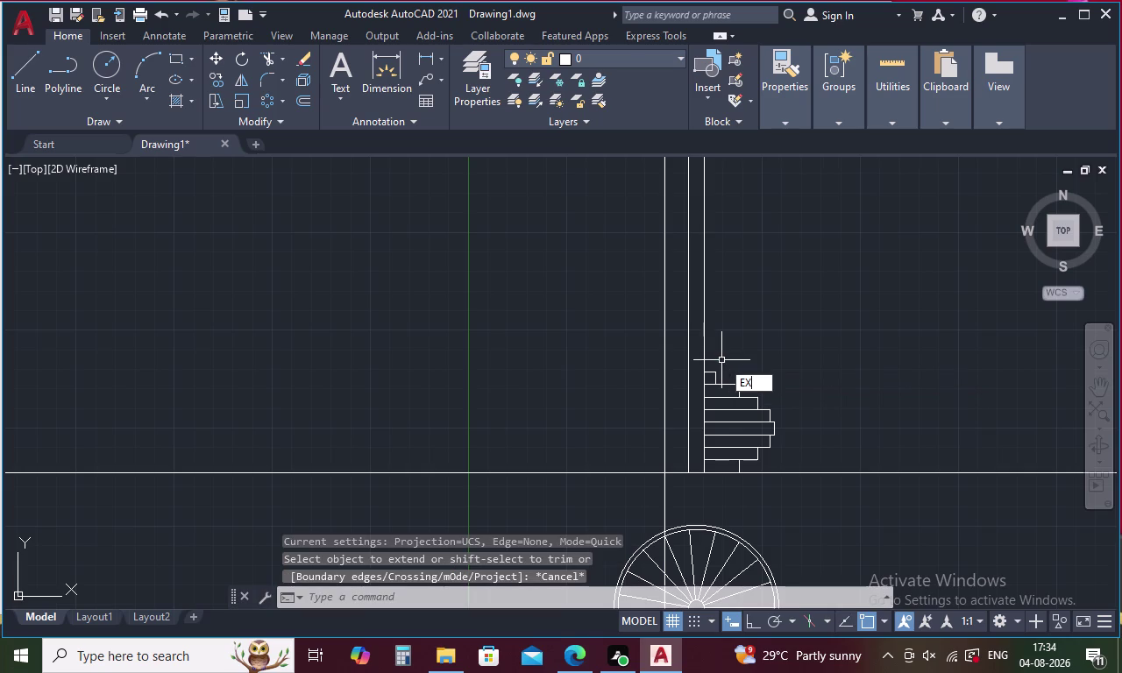
key(space)
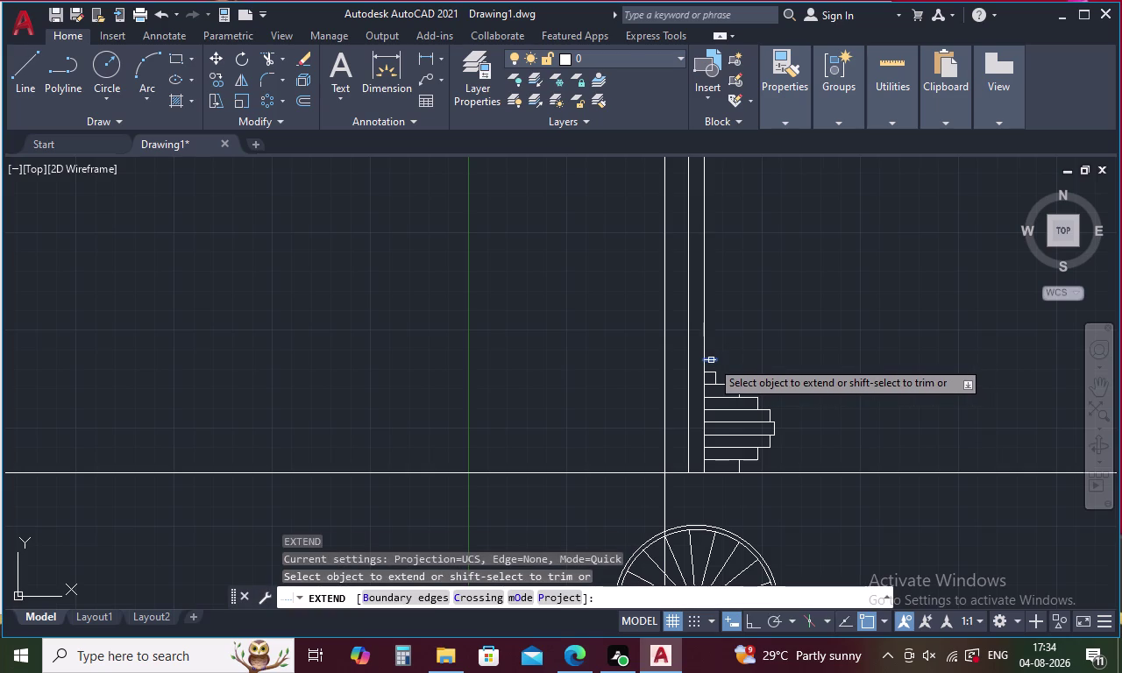
scroll(up, 3)
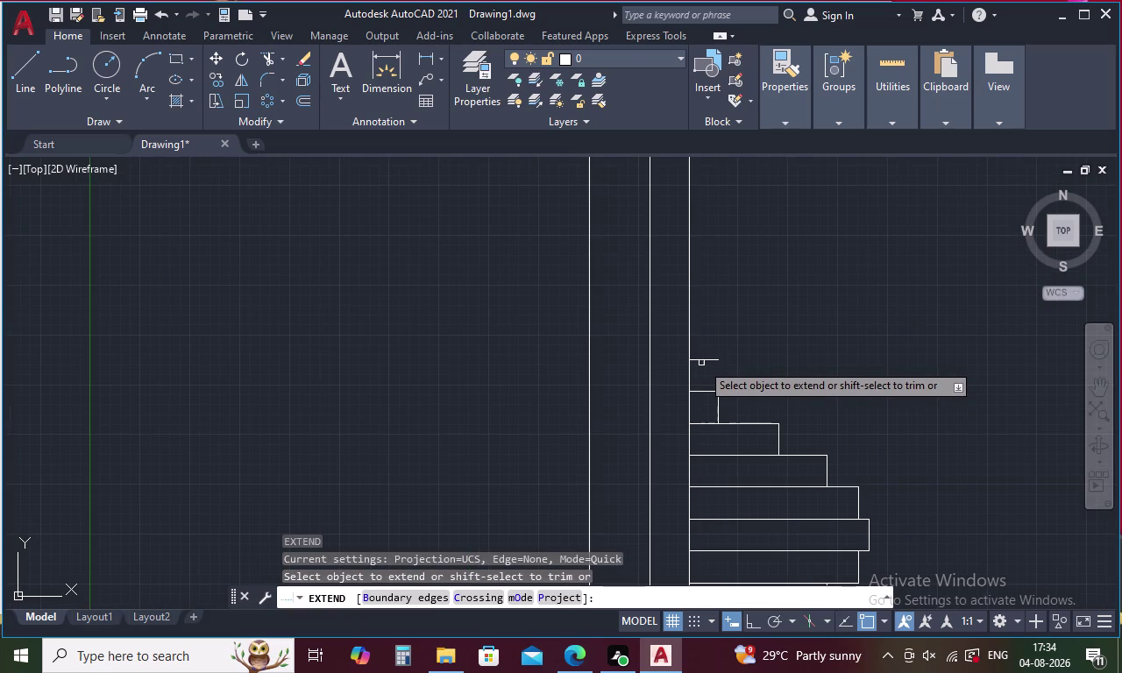
click(696, 361)
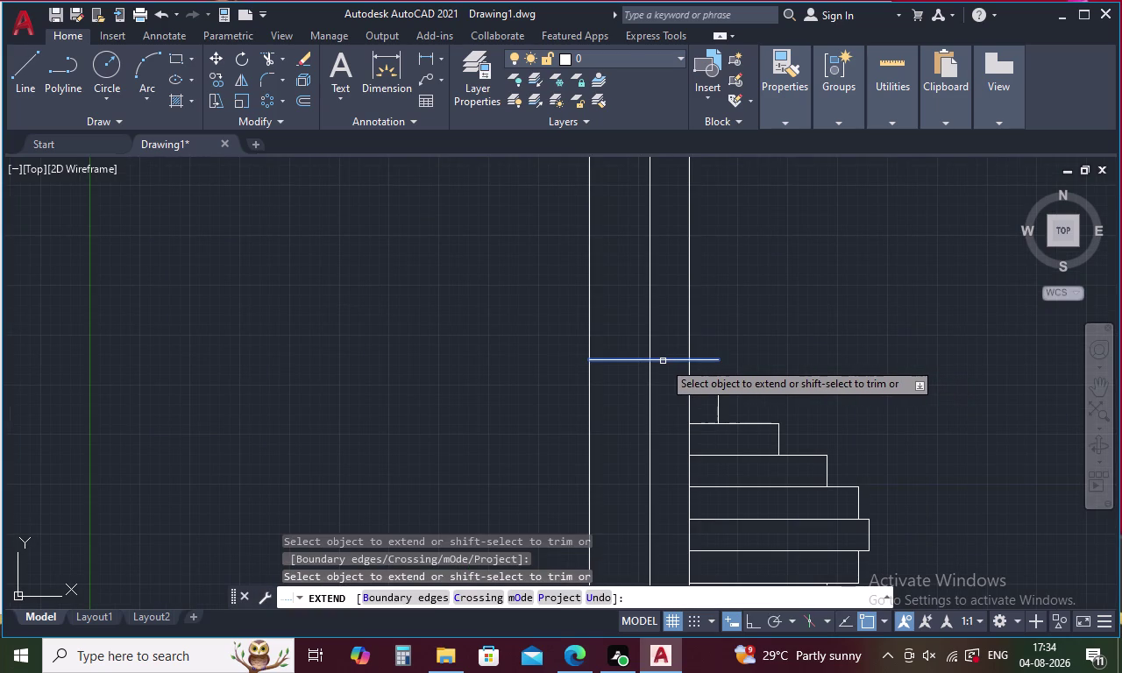
click(663, 362)
key(Escape)
Trim the line's stub past the stair edge and the piece between the right verticals.
text(T)
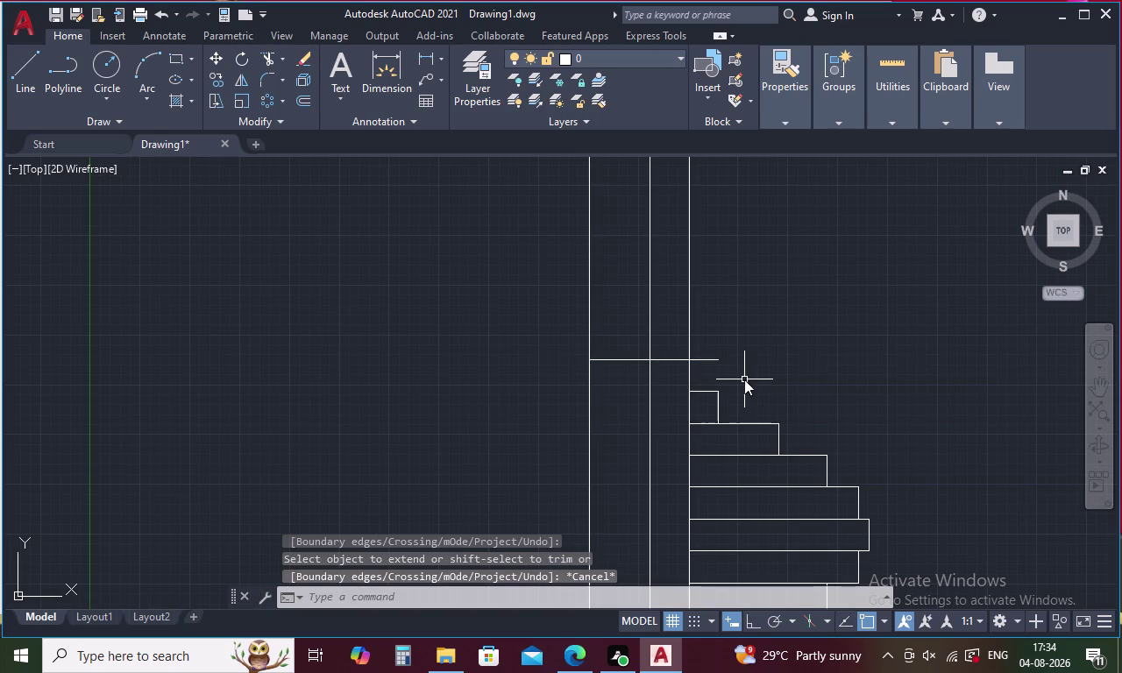
text(R)
key(space)
drag(704, 357, 703, 360)
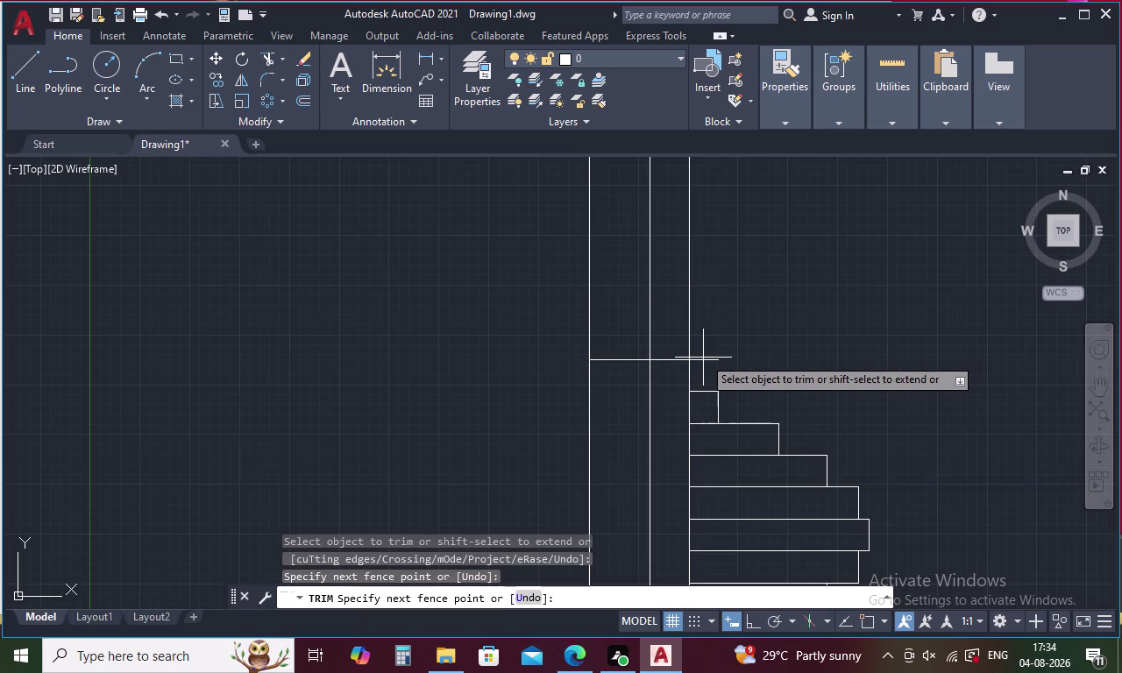
drag(704, 360, 702, 365)
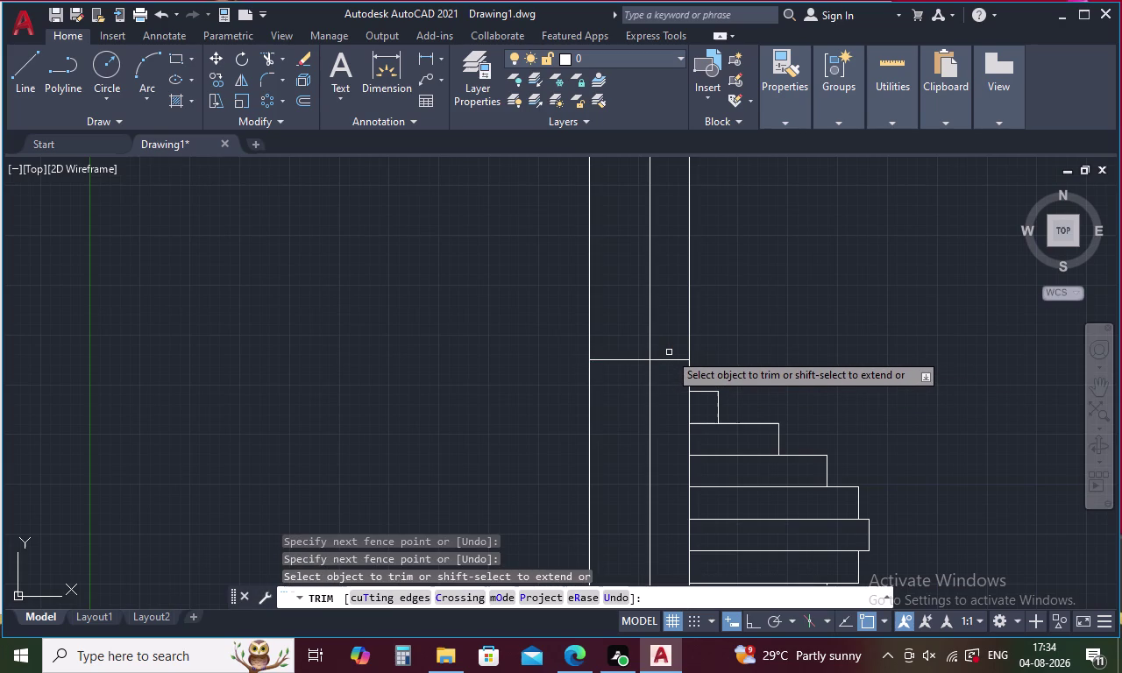
click(662, 361)
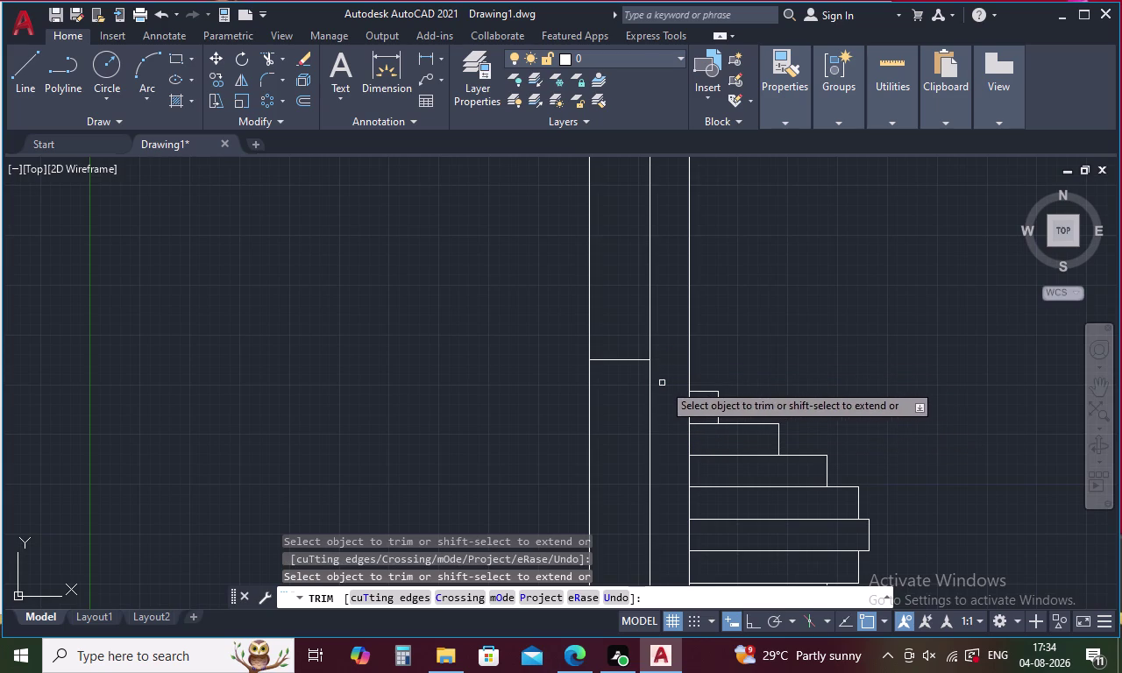
key(Escape)
Offset the short horizontal line 160 upward.
key(o)
key(space)
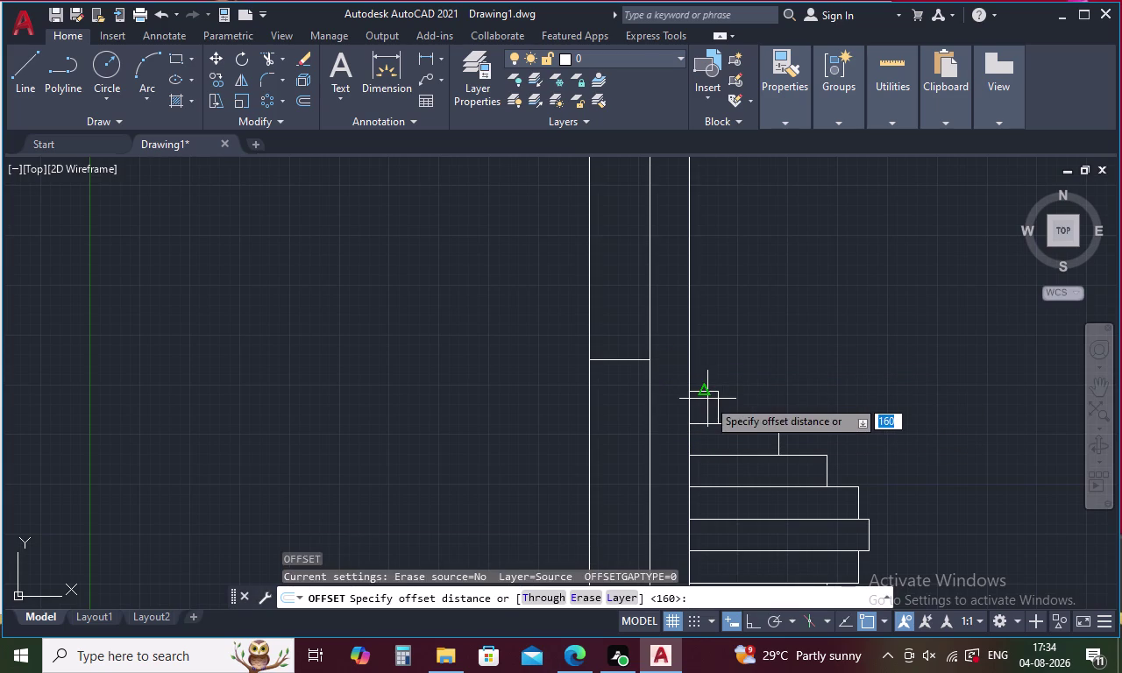
text(160)
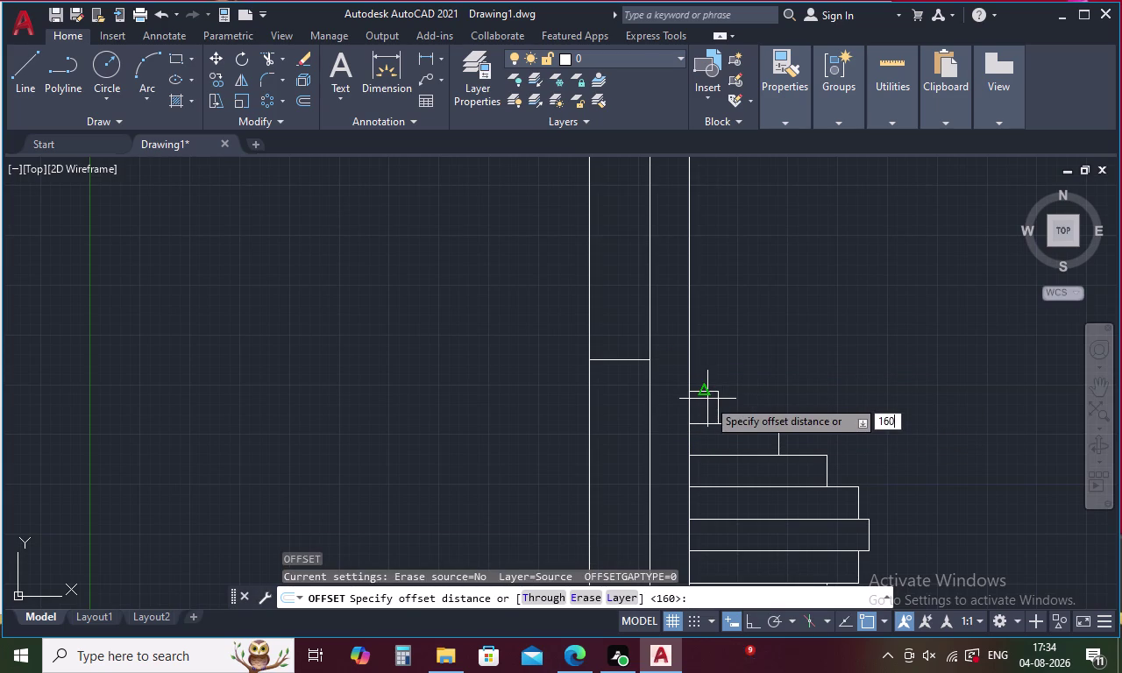
key(space)
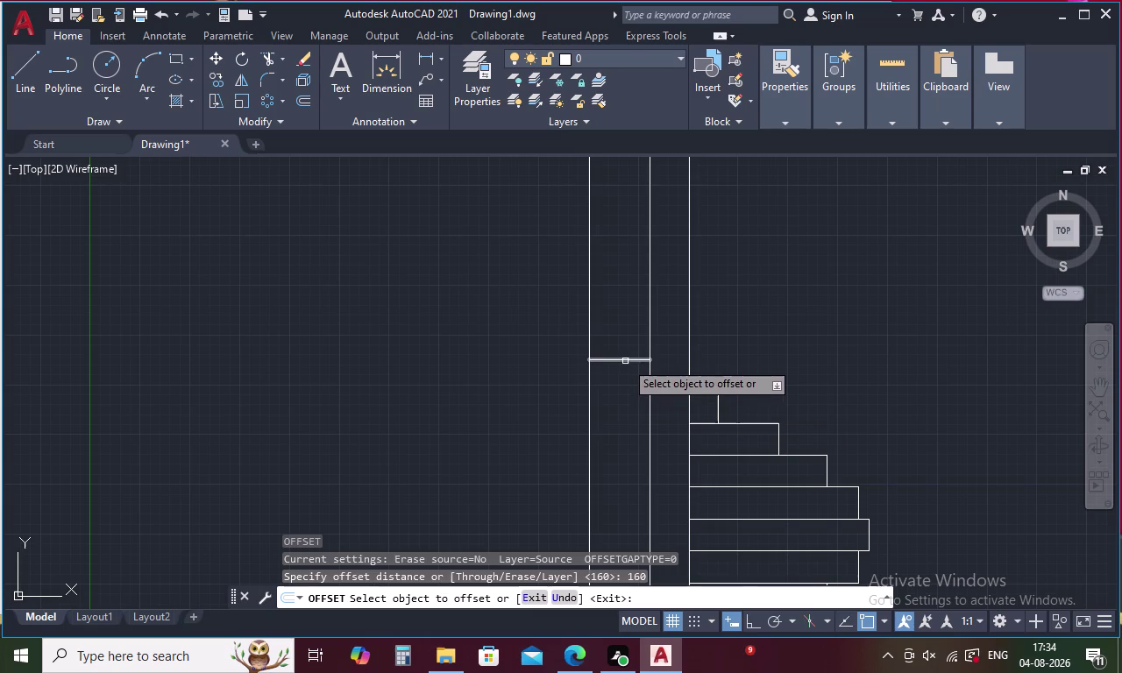
click(625, 362)
click(627, 333)
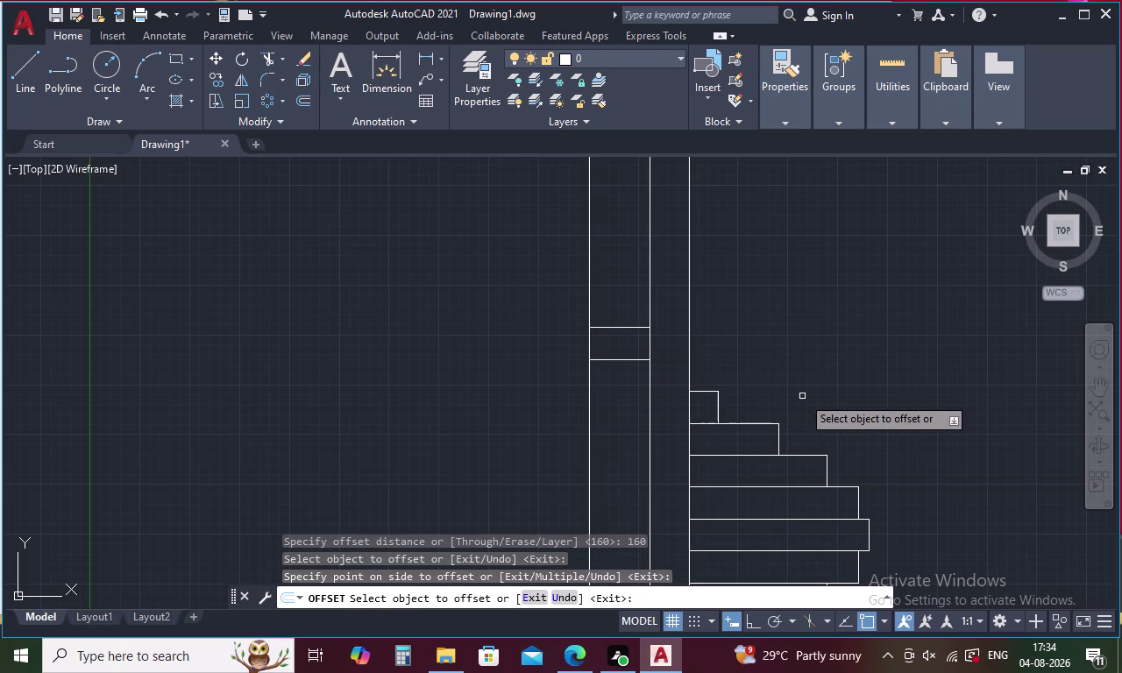
key(Escape)
Trim the vertical lines above and below the new rectangle.
text(TR)
key(space)
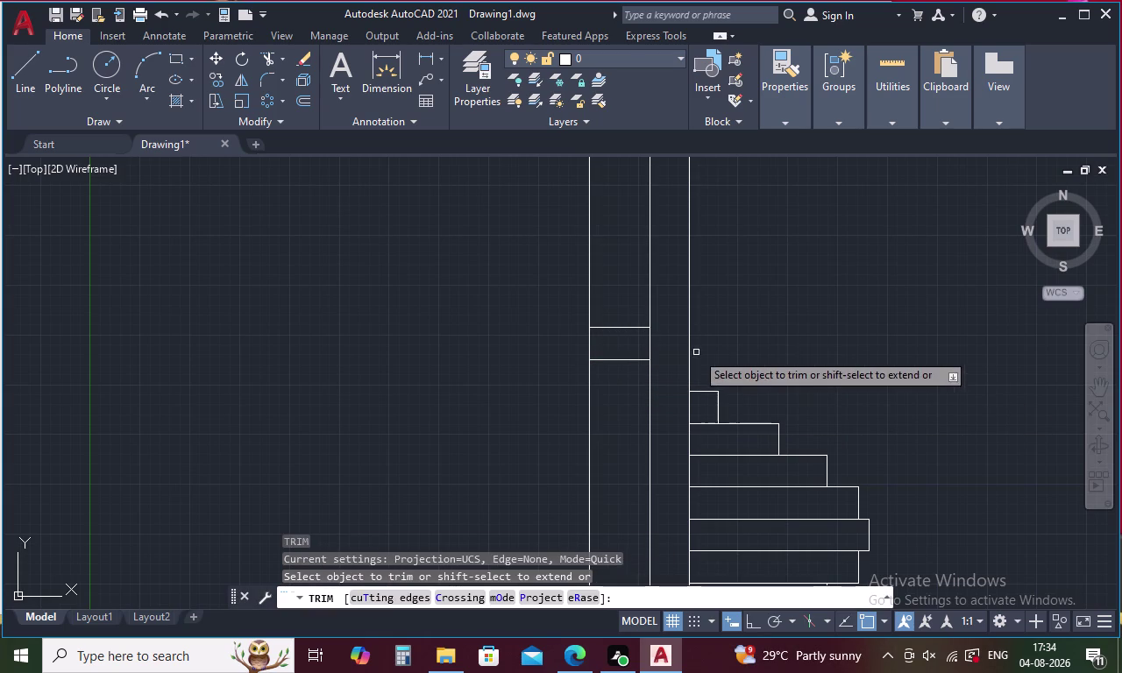
drag(655, 309, 566, 305)
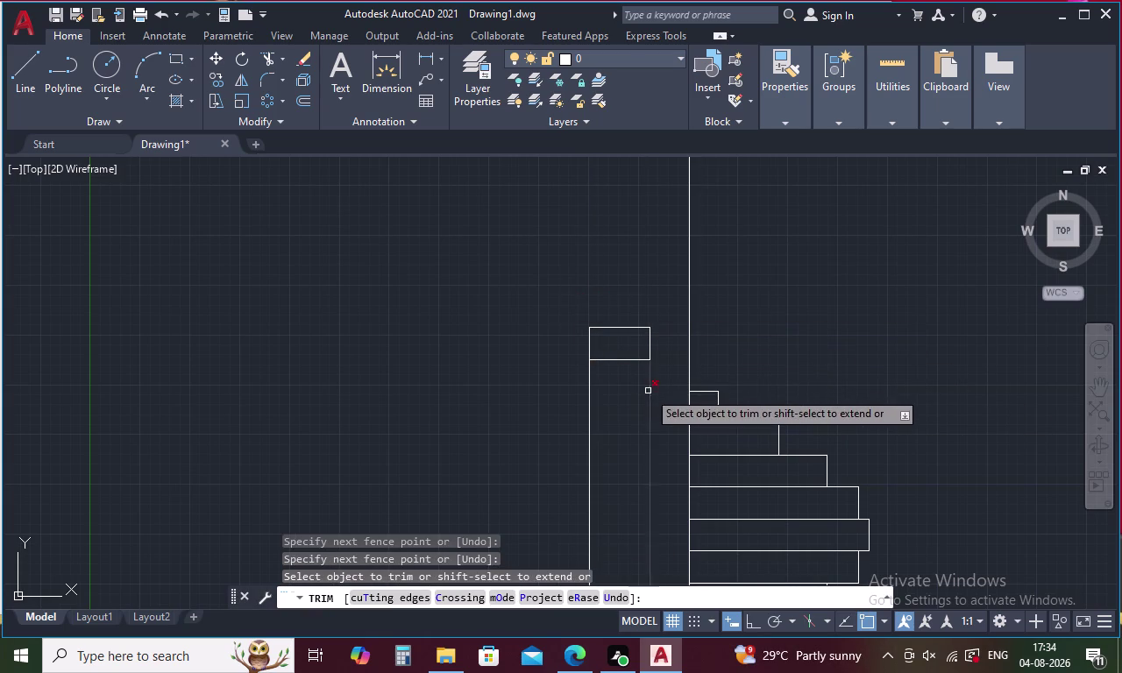
drag(648, 391, 547, 411)
click(592, 393)
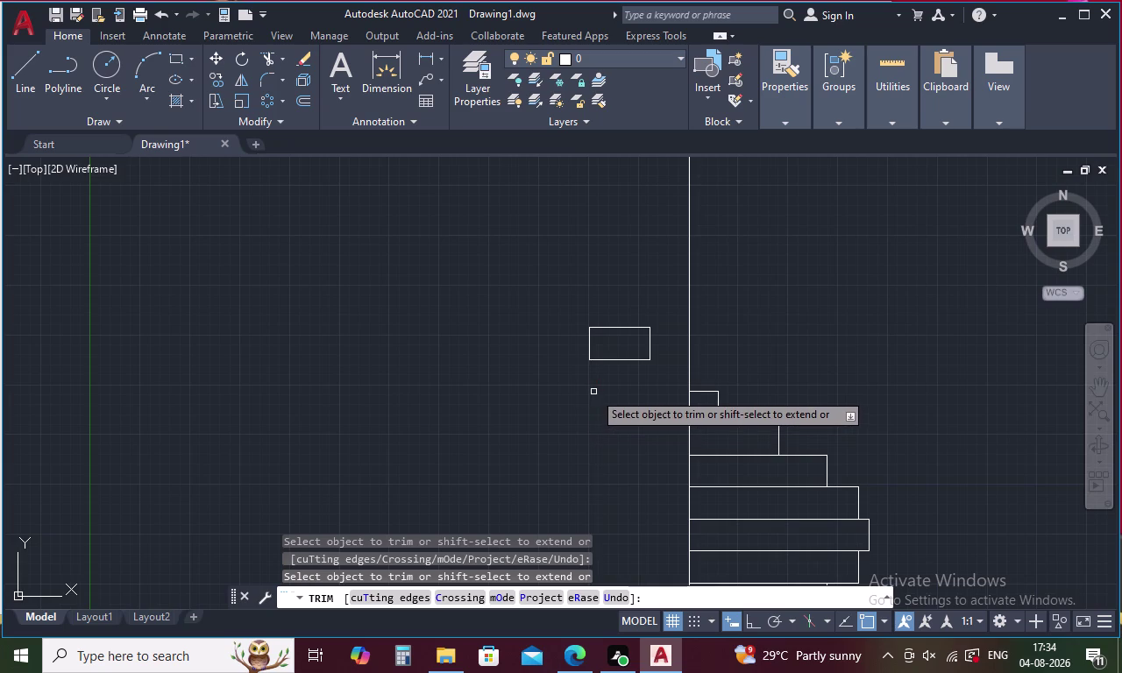
scroll(down, 3)
scroll(up, 3)
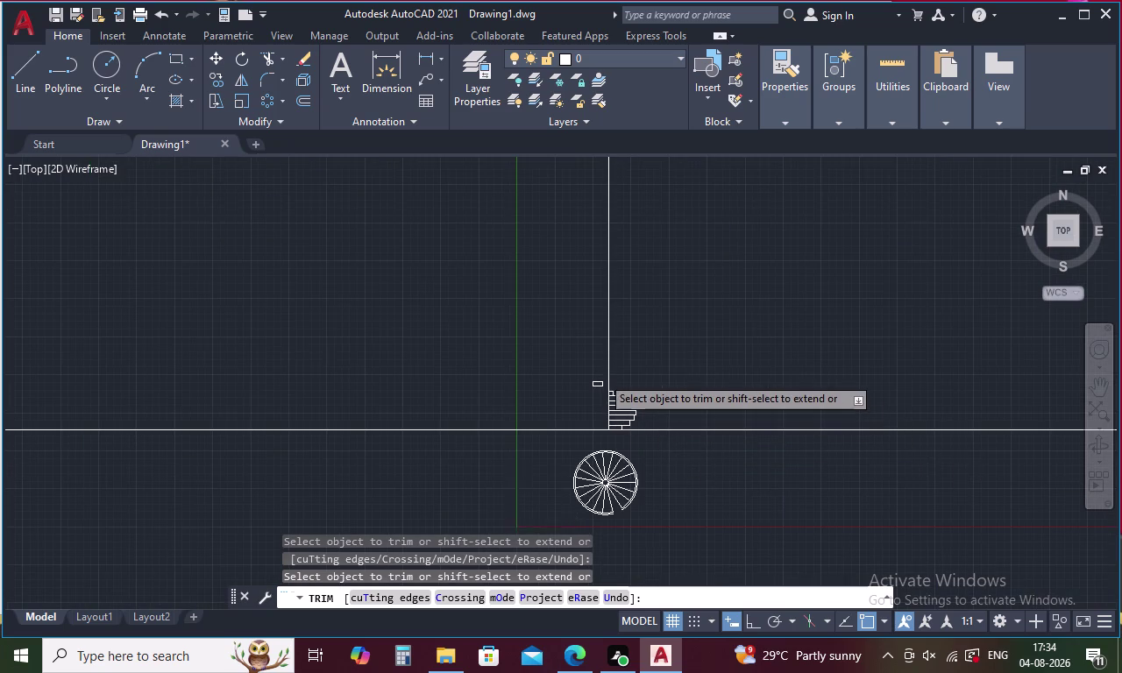
scroll(up, 3)
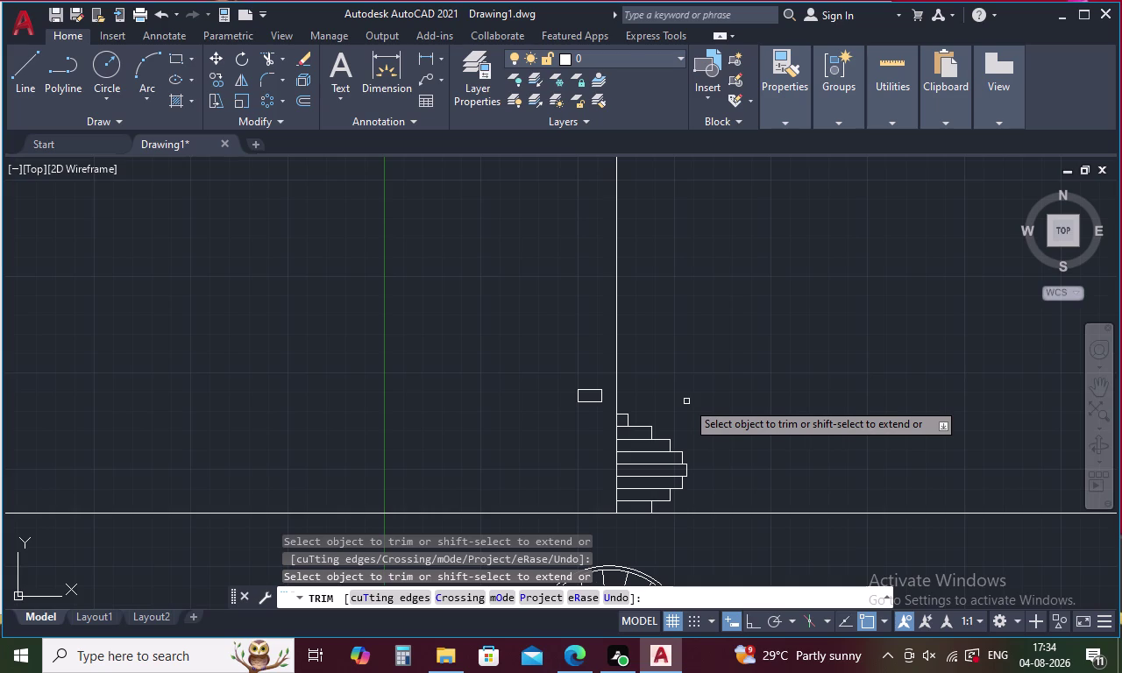
middle_drag(692, 395, 720, 347)
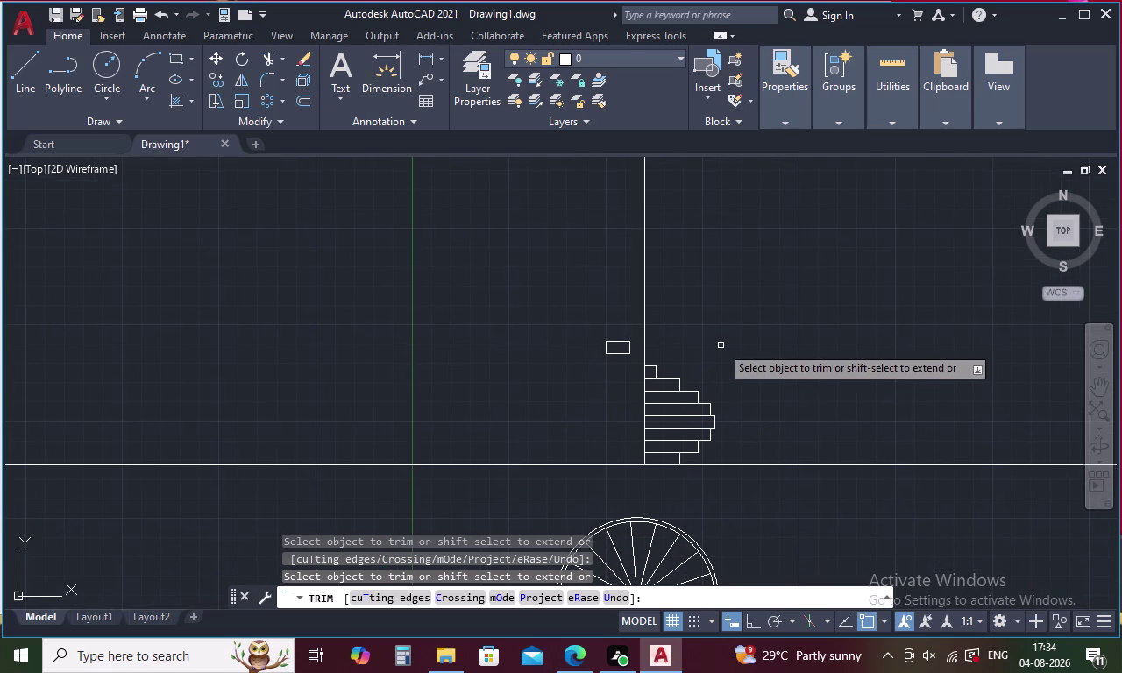
Erase the small rectangle, then undo the erase and the earlier vertical trim.
key(Escape)
drag(621, 330, 624, 361)
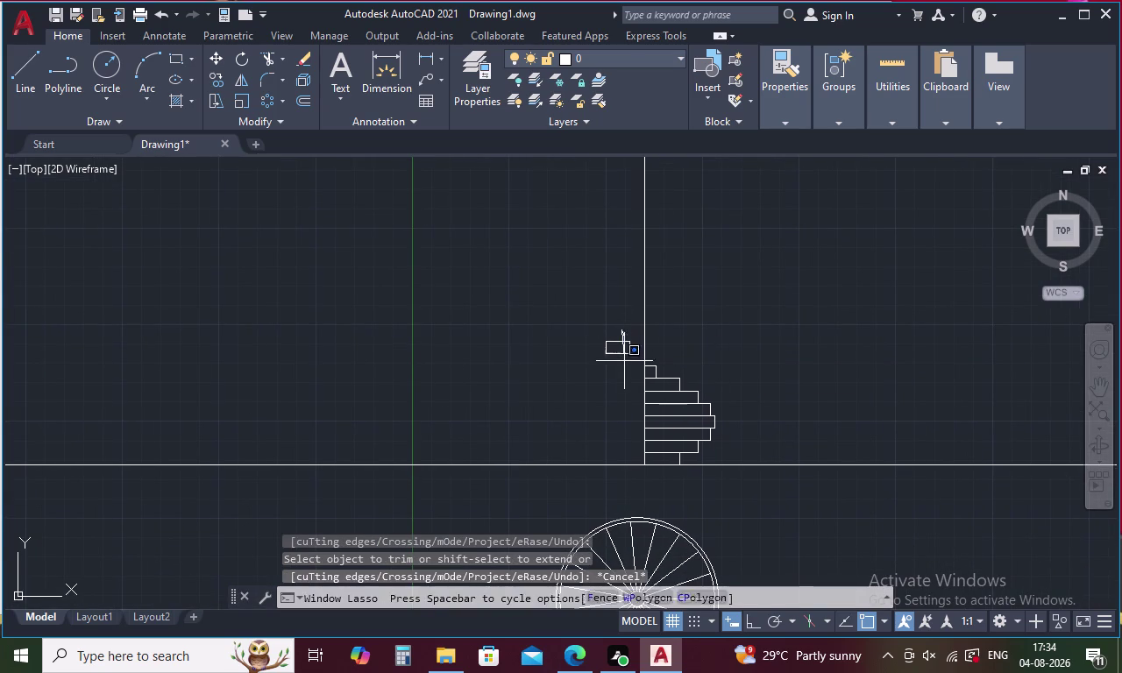
drag(624, 362, 610, 389)
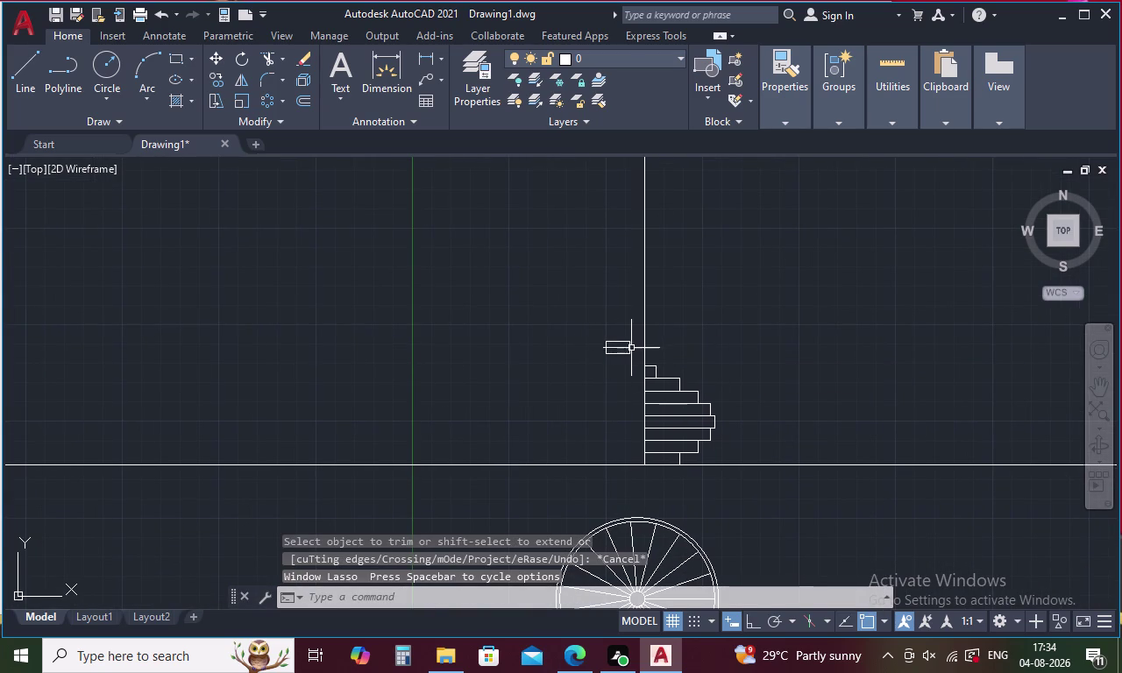
click(628, 351)
drag(630, 323, 557, 358)
key(Delete)
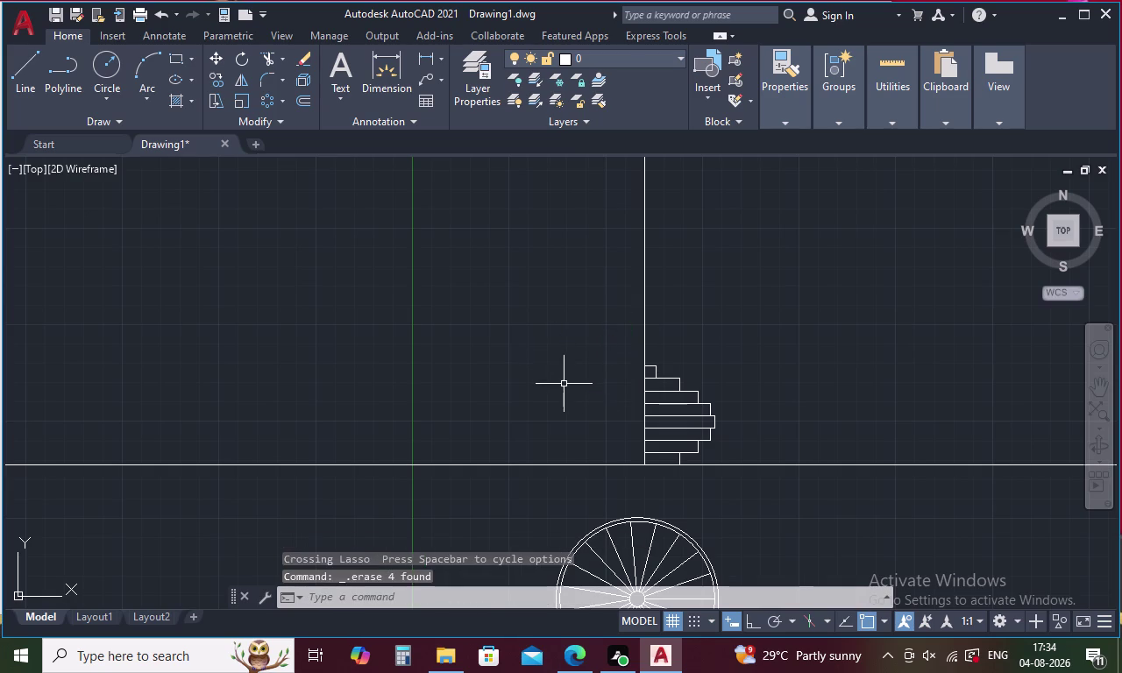
scroll(up, 3)
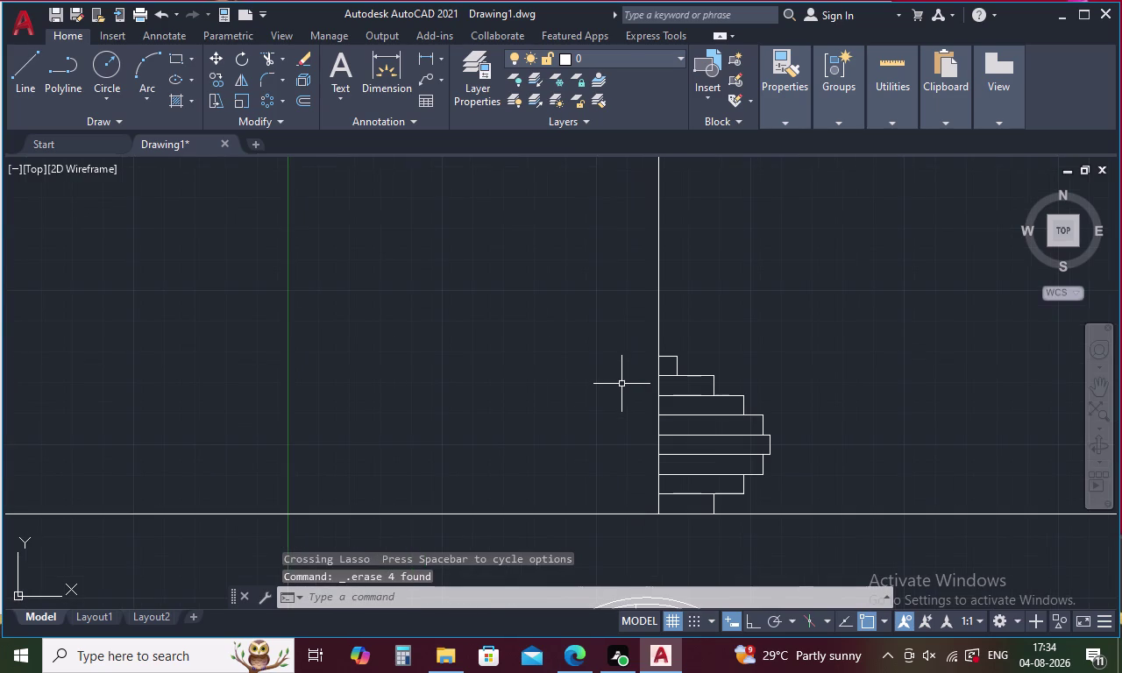
key(ctrl+z)
key(ctrl+z)
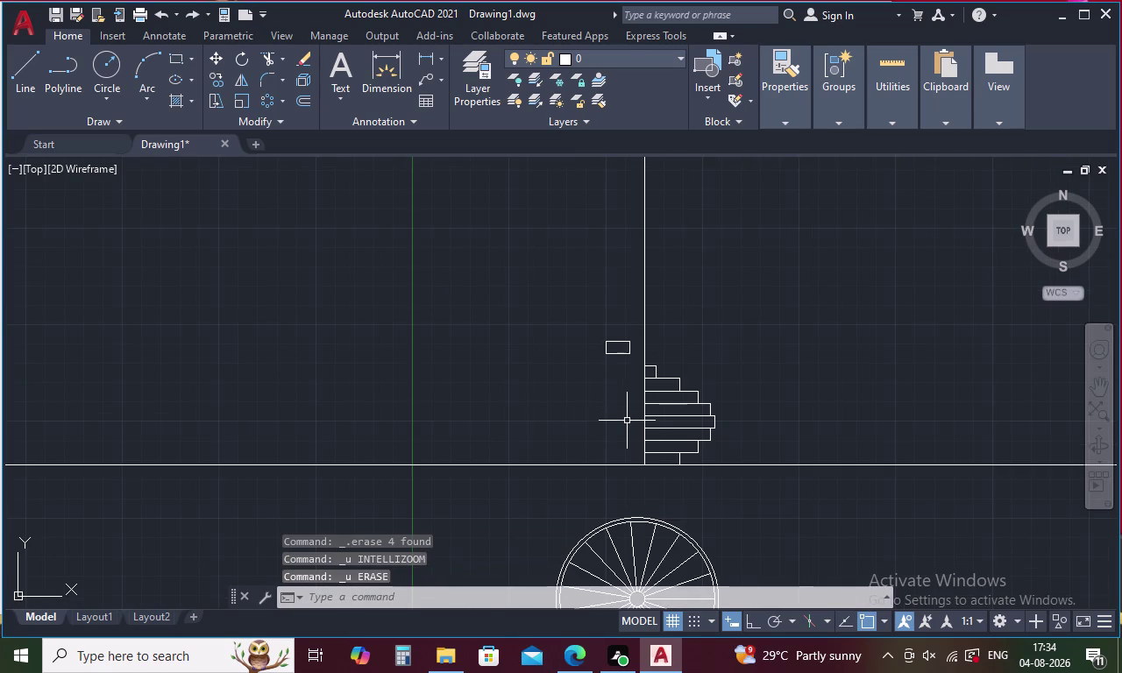
key(ctrl+z)
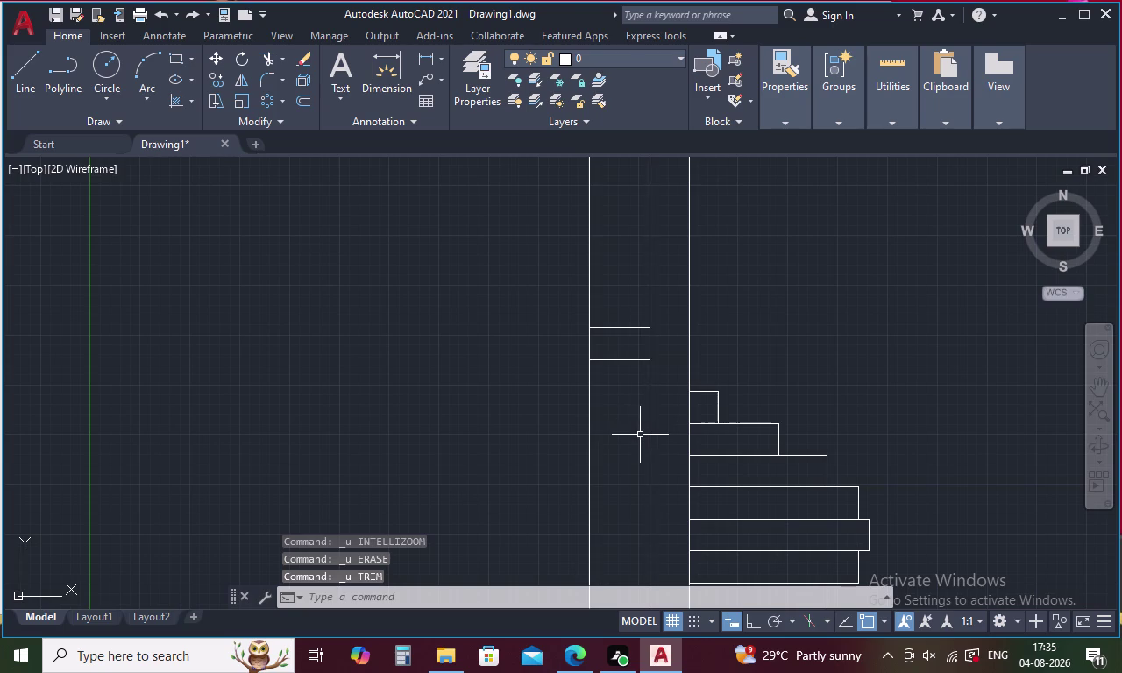
key(Escape)
Trim only the outer left vertical above and below the rectangle.
text(TR)
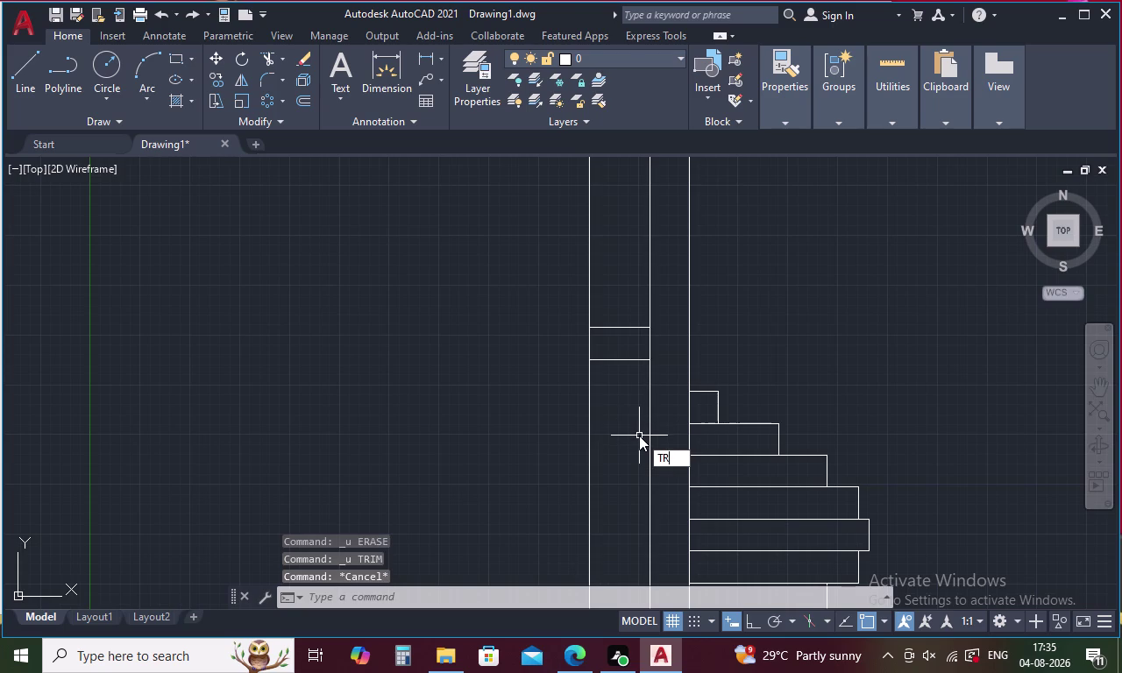
key(space)
drag(610, 389, 563, 403)
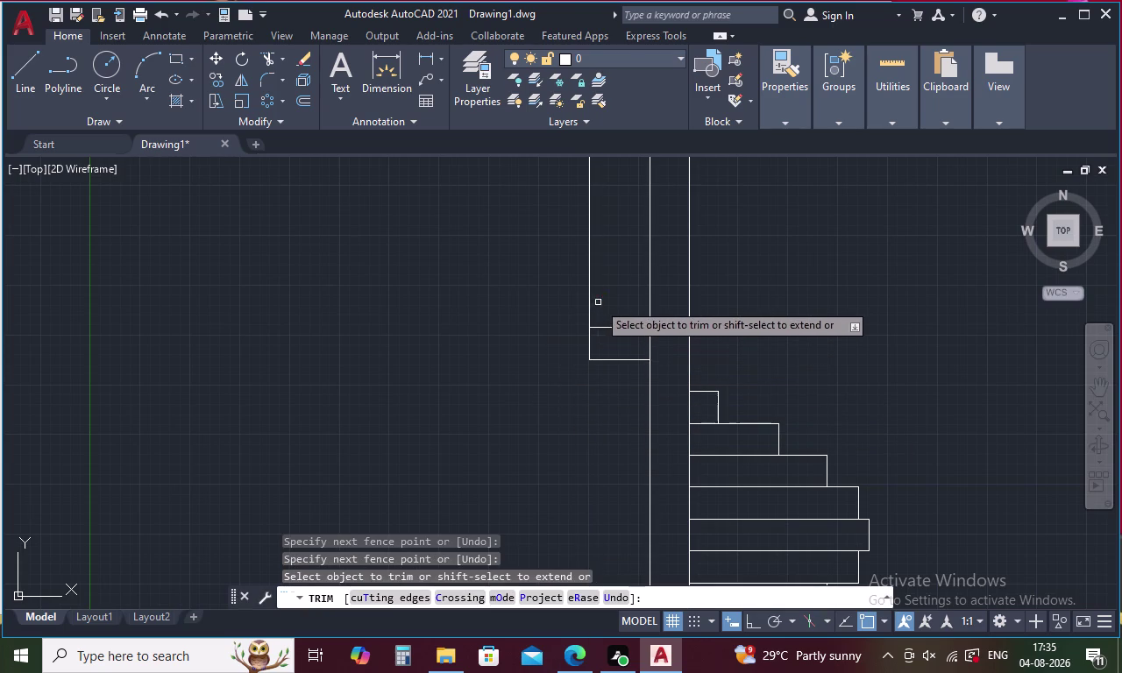
drag(598, 303, 570, 306)
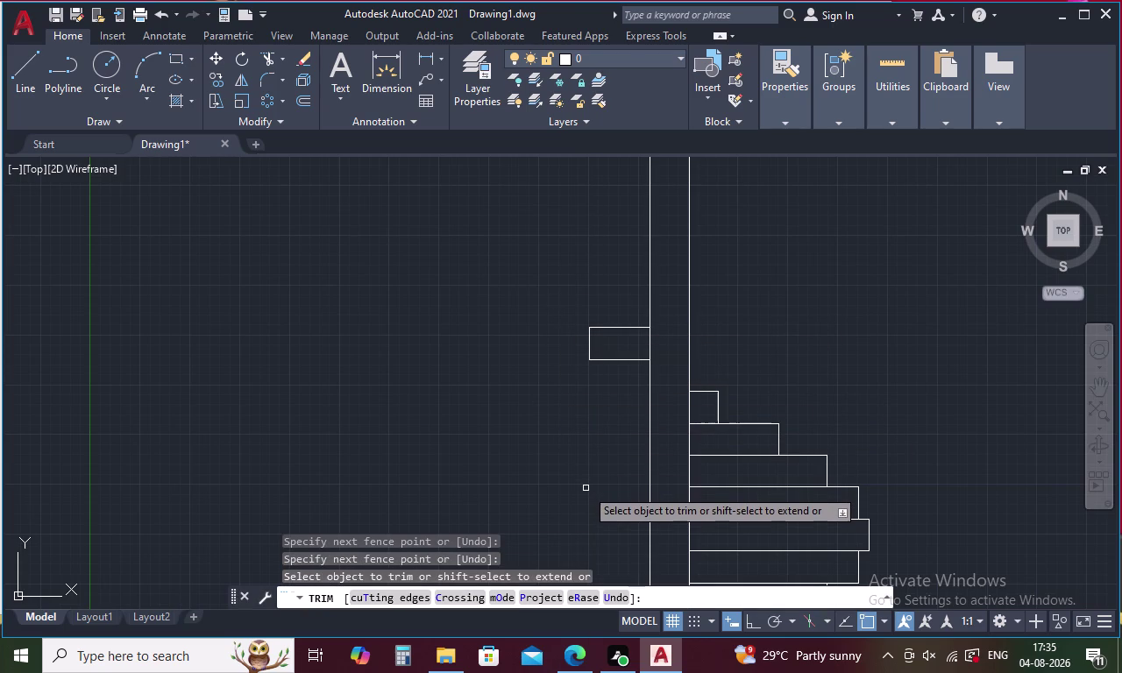
key(Escape)
scroll(down, 3)
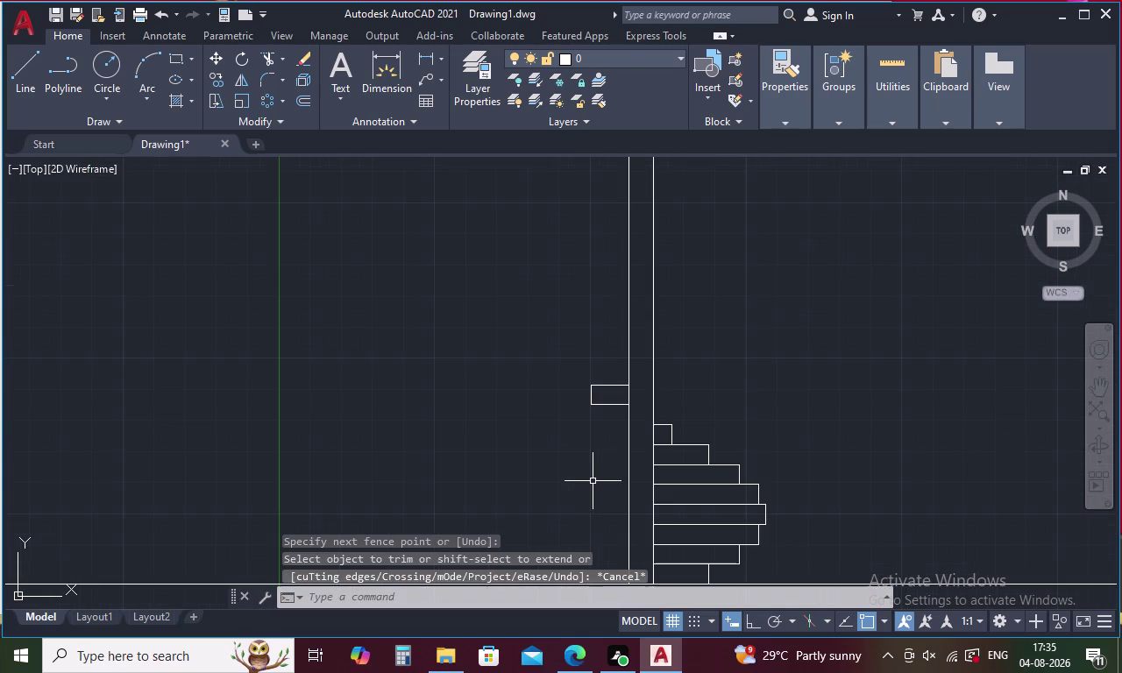
middle_drag(600, 475, 621, 382)
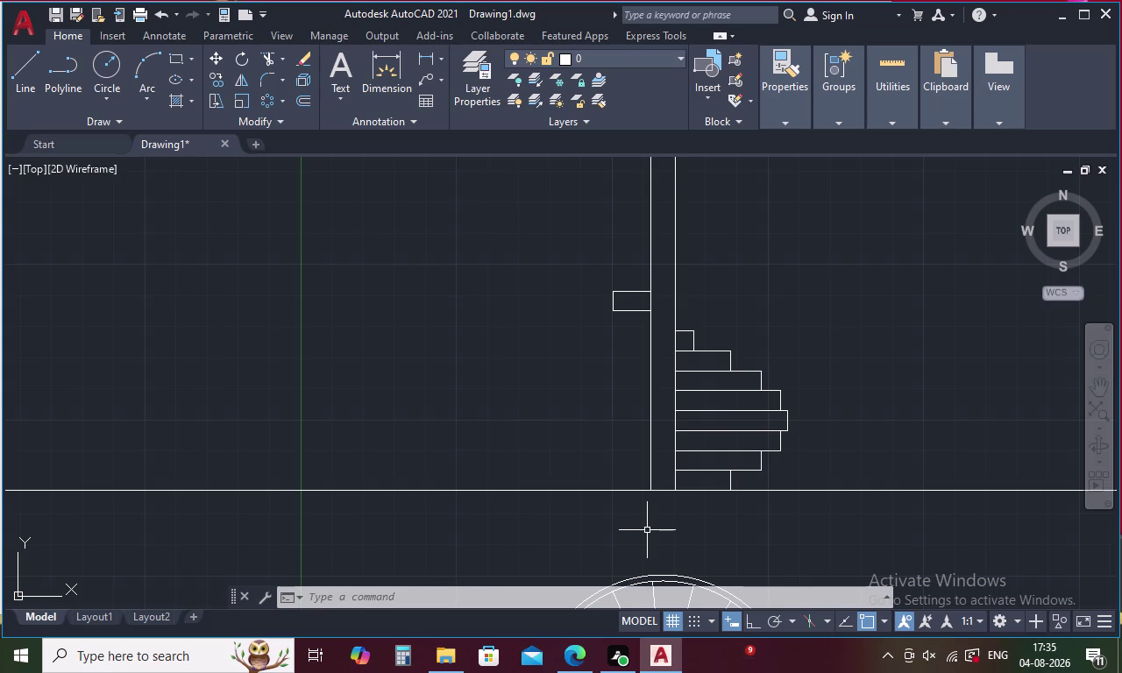
middle_drag(661, 536, 672, 329)
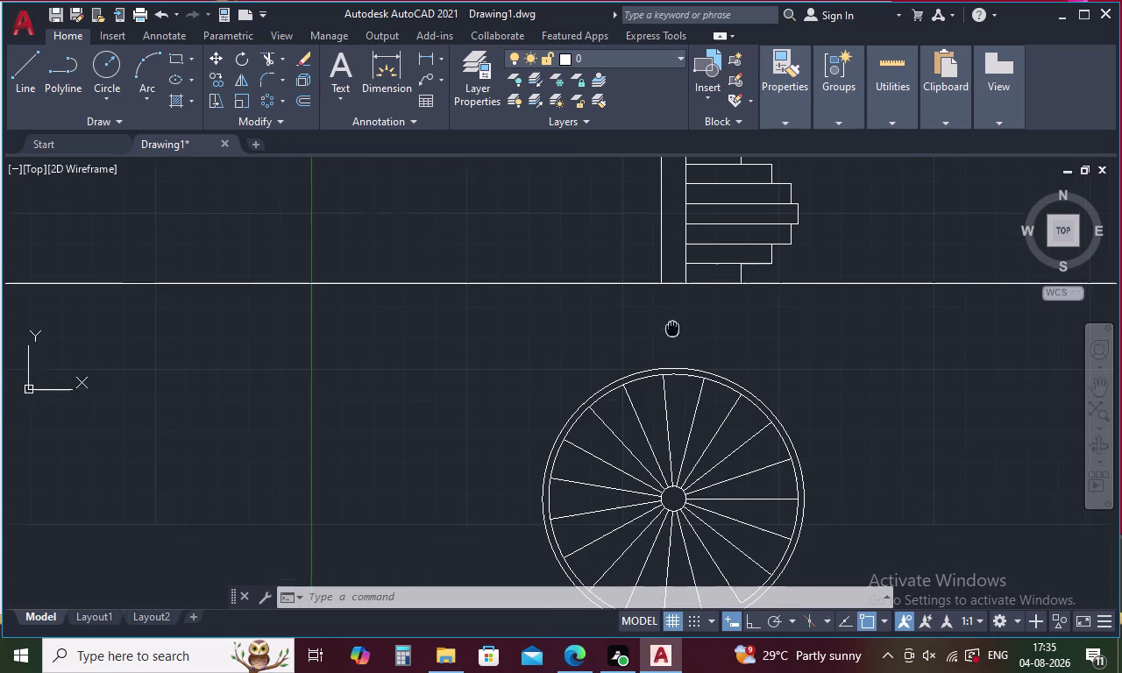
Draw a radius-50 circle at the hub, then delete the larger hub circle.
scroll(up, 3)
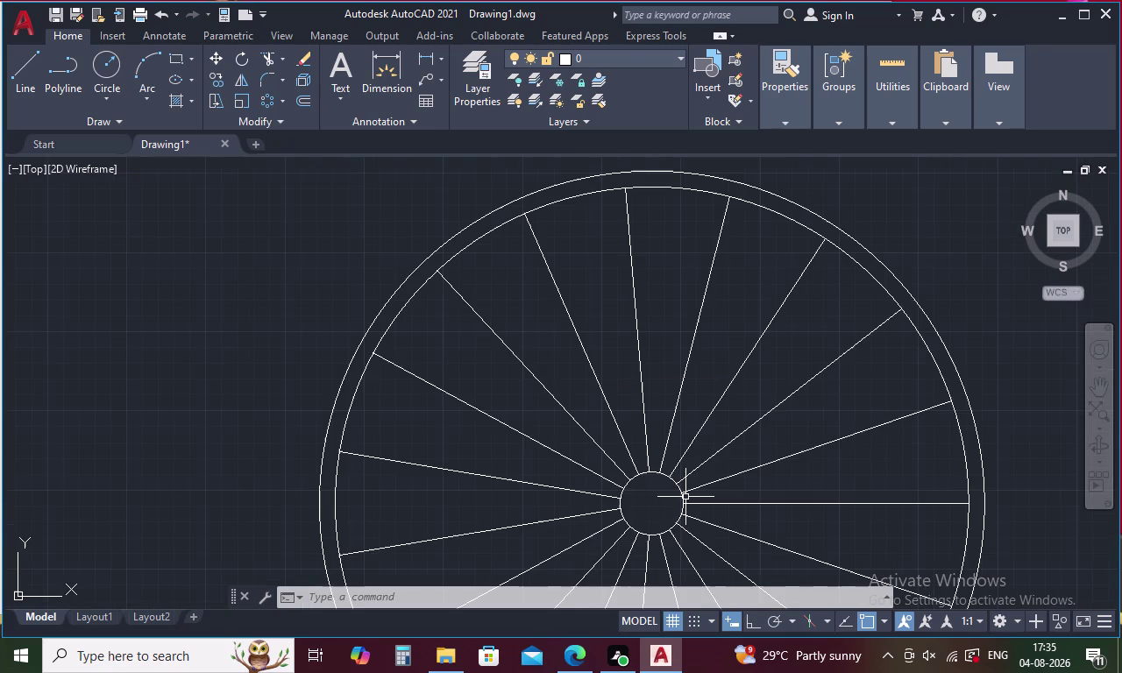
key(Escape)
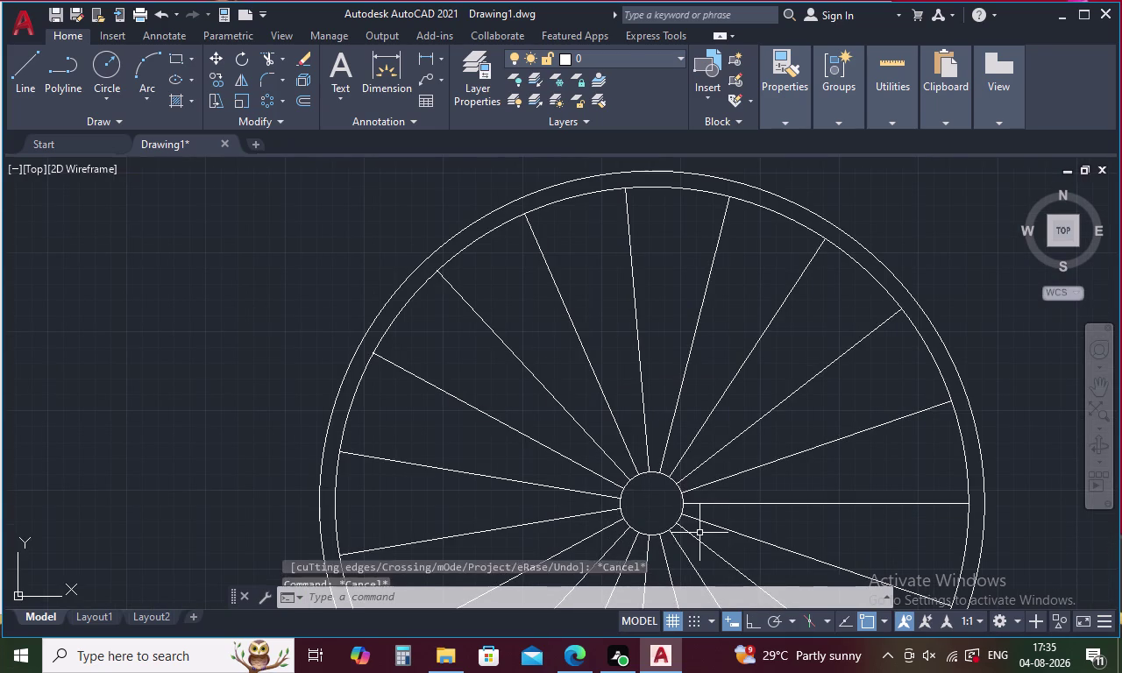
key(c)
key(space)
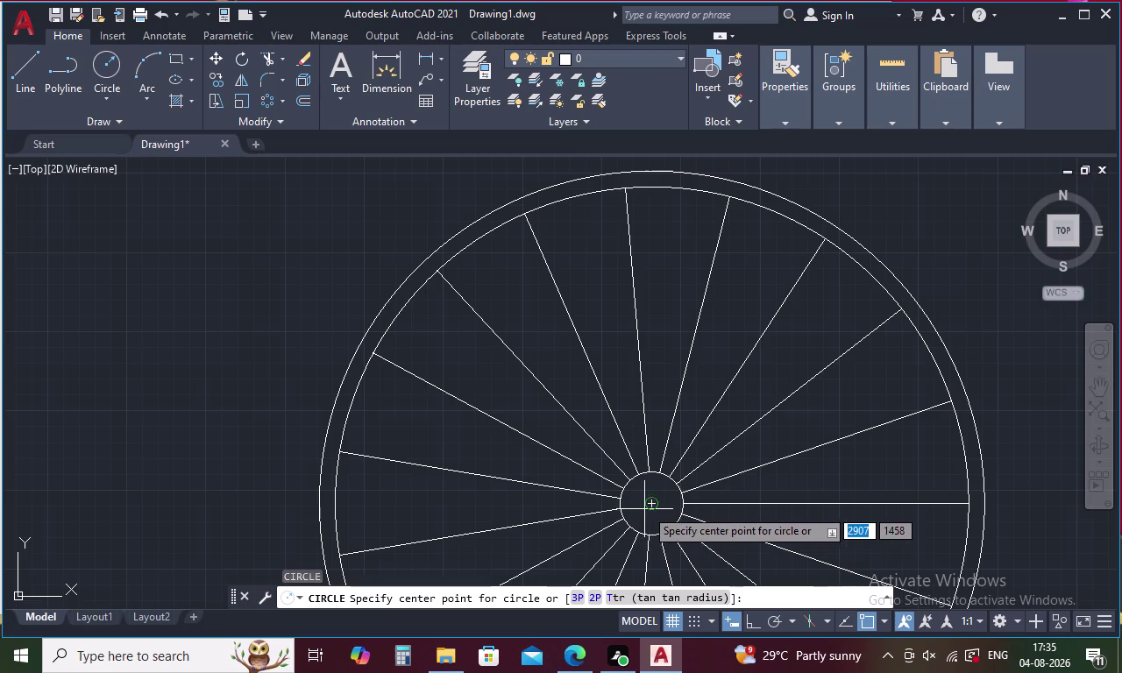
click(654, 502)
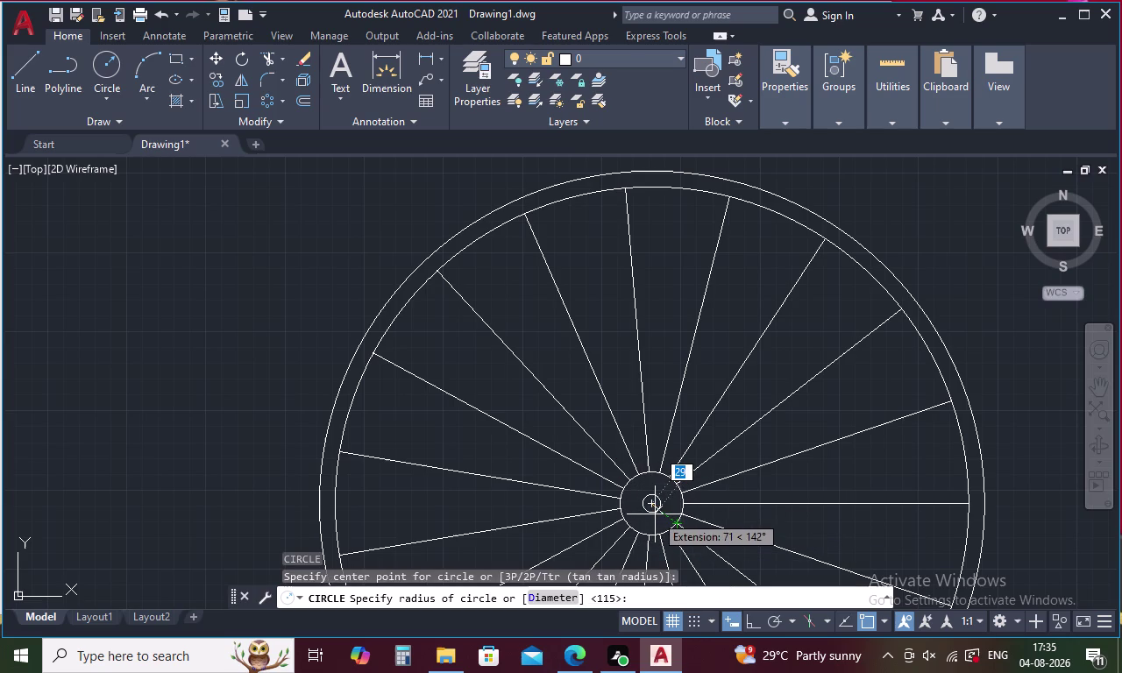
text(50)
key(space)
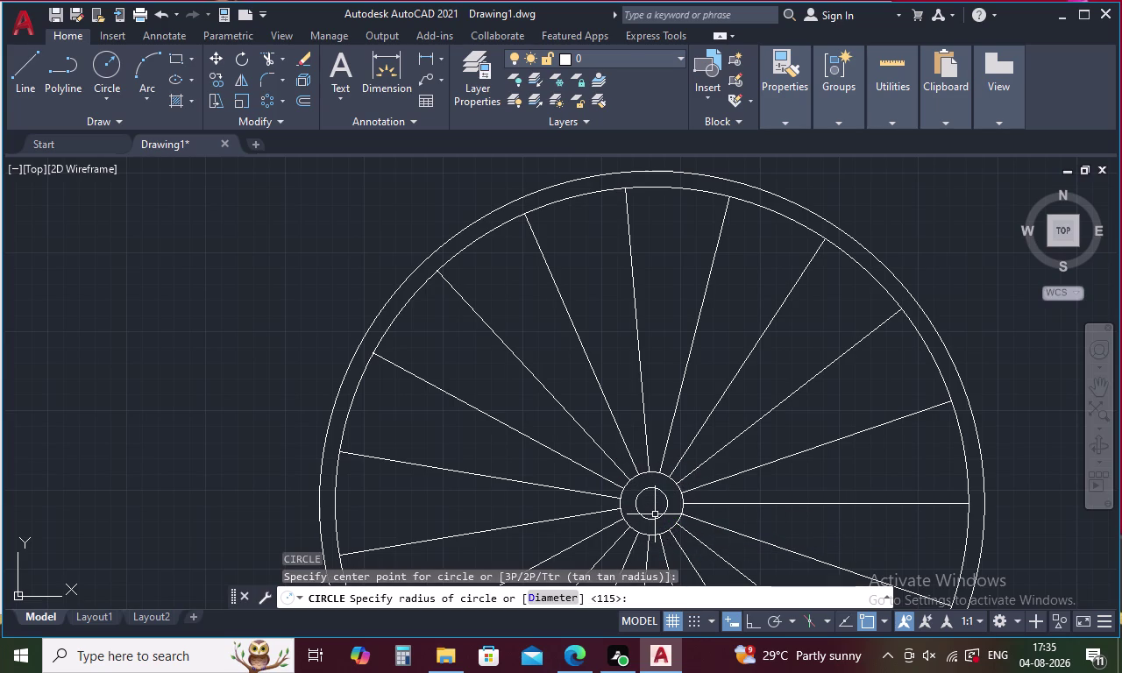
key(Escape)
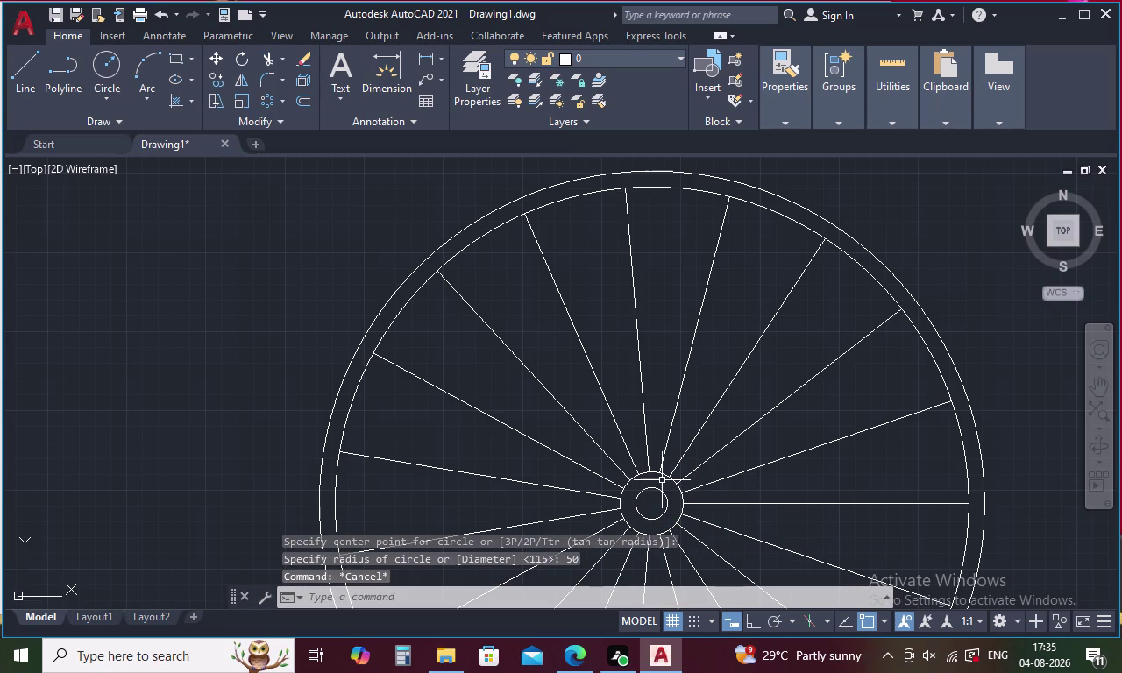
click(665, 475)
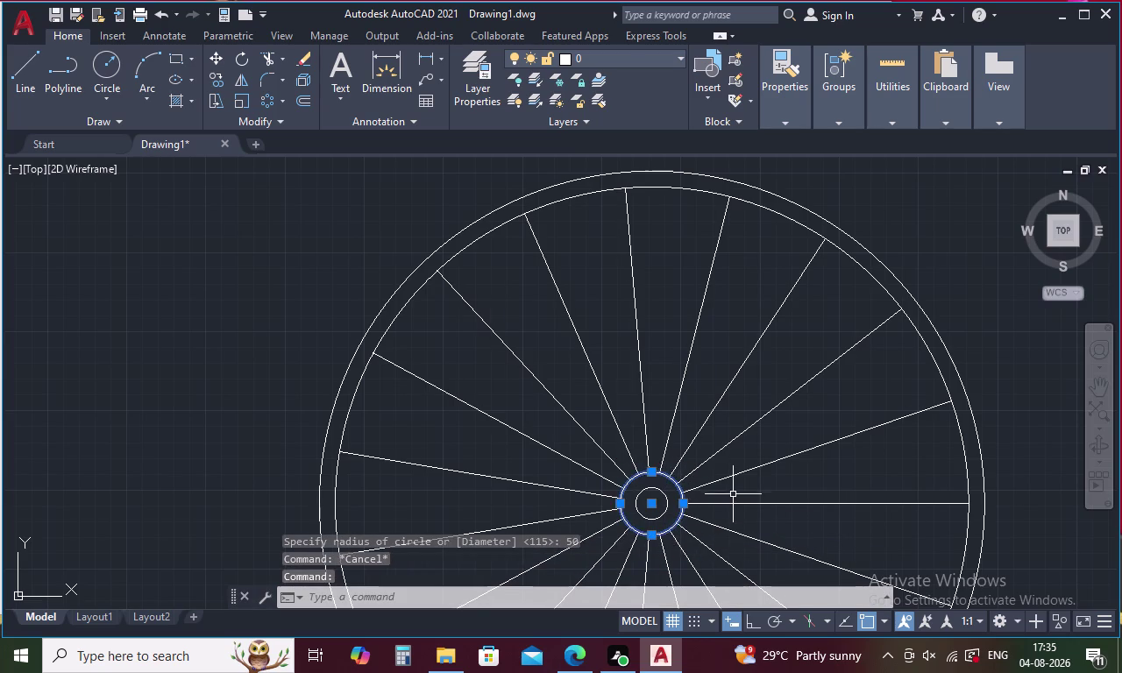
key(Delete)
Try extending two spoke lines with EX, then cancel the extend.
text(EX)
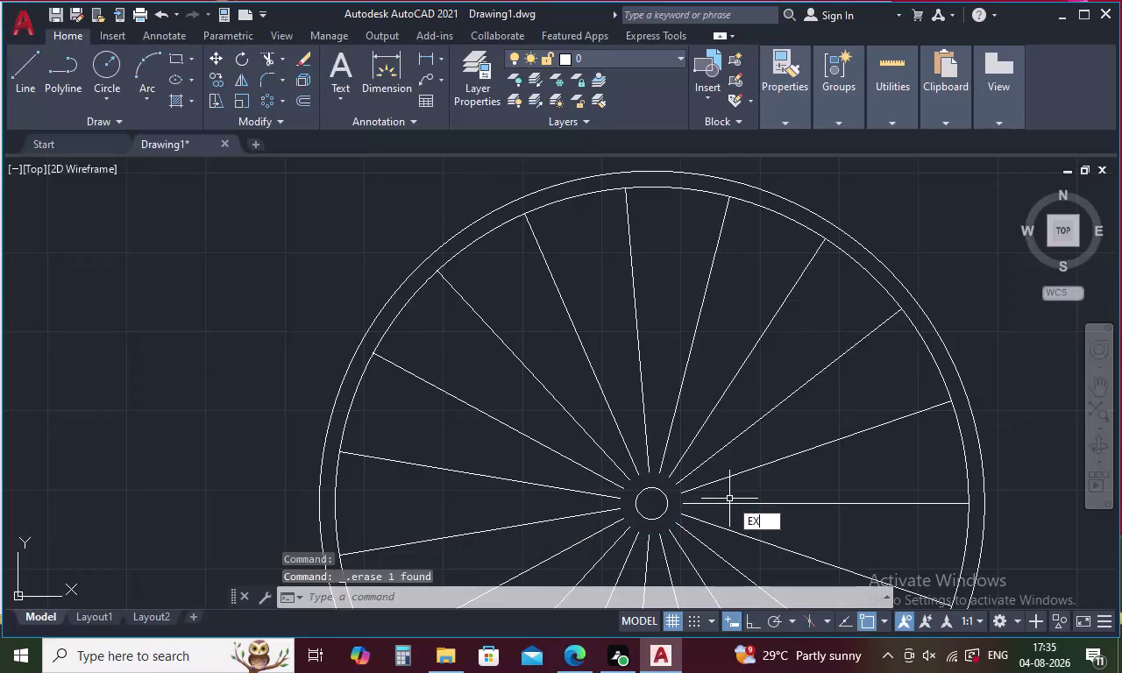
key(space)
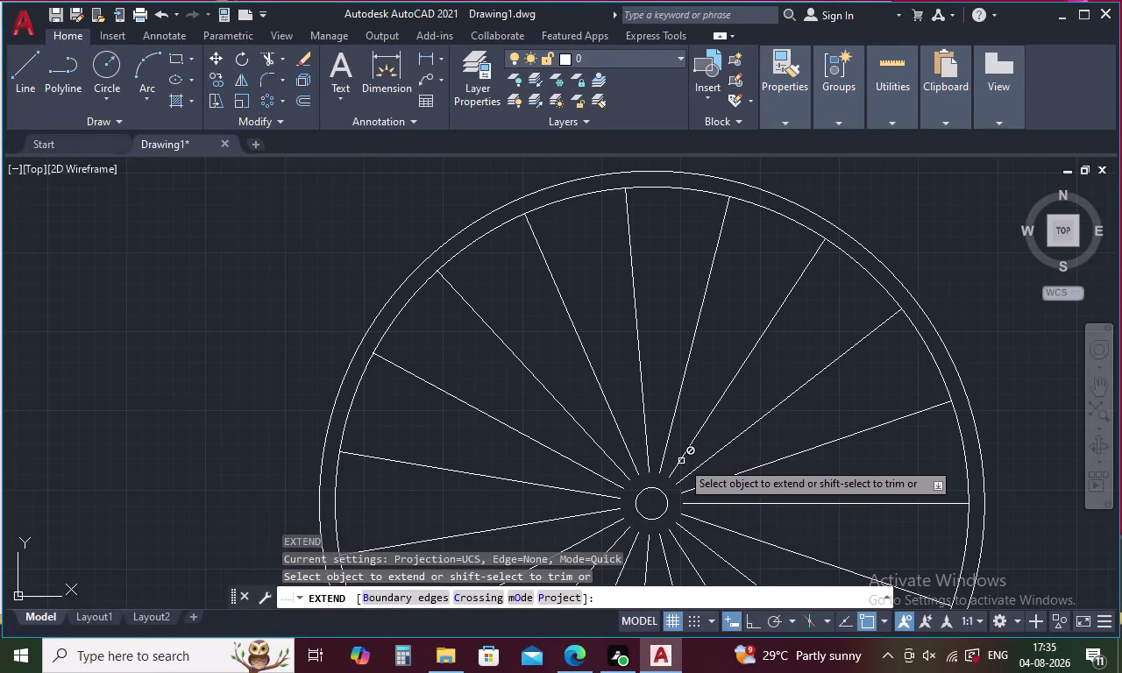
click(682, 462)
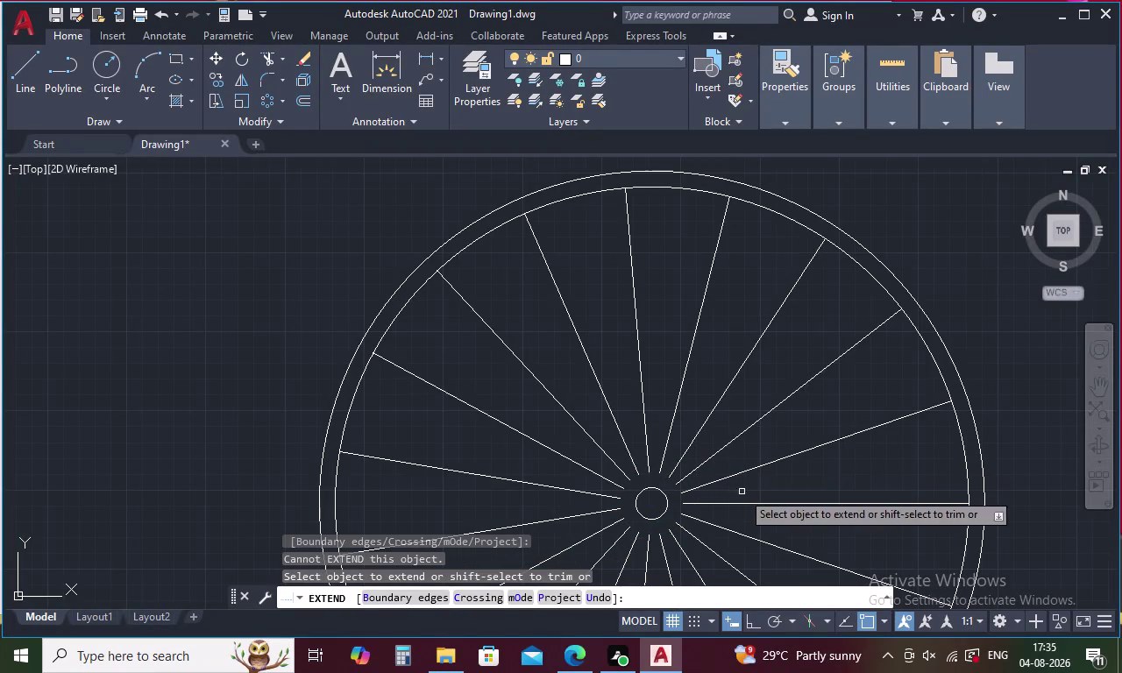
click(696, 503)
key(Escape)
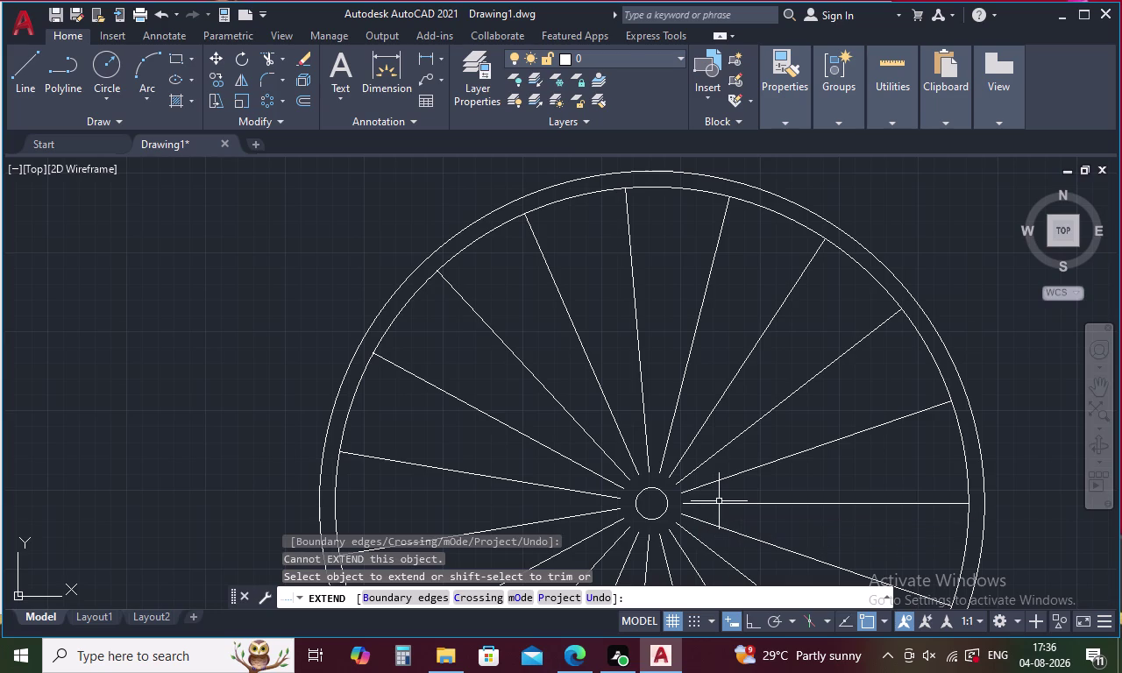
key(Escape)
Window-select the radiating spokes and hub circle and erase them.
drag(516, 378, 545, 356)
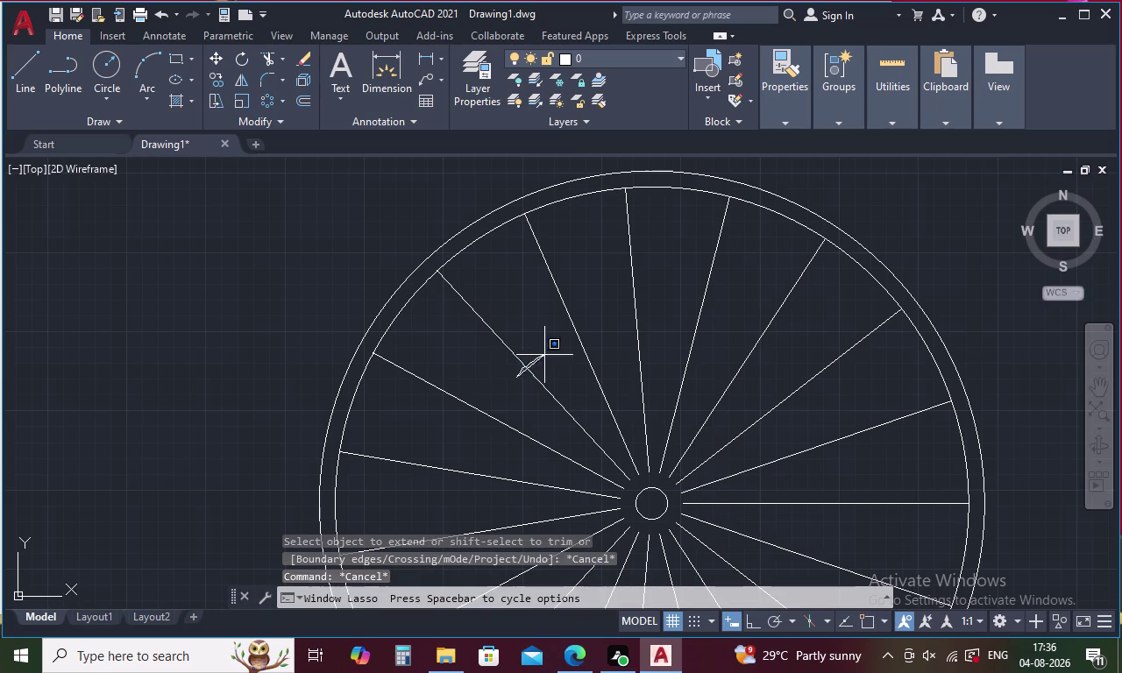
drag(544, 355, 623, 594)
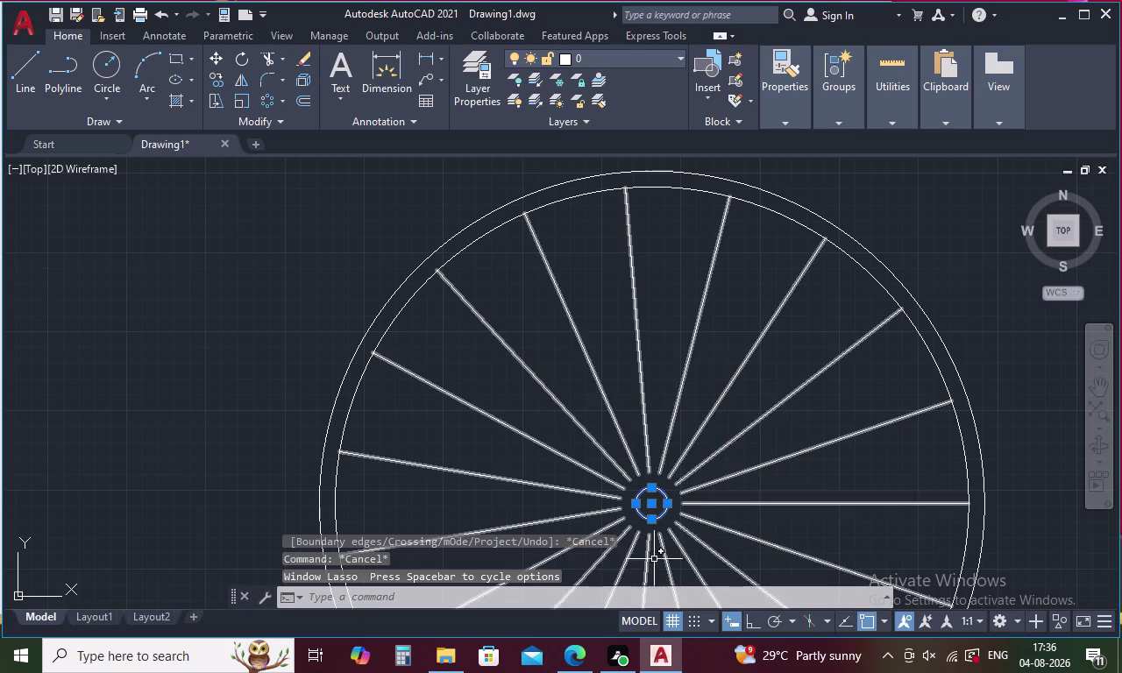
middle_drag(716, 512, 723, 392)
click(744, 351)
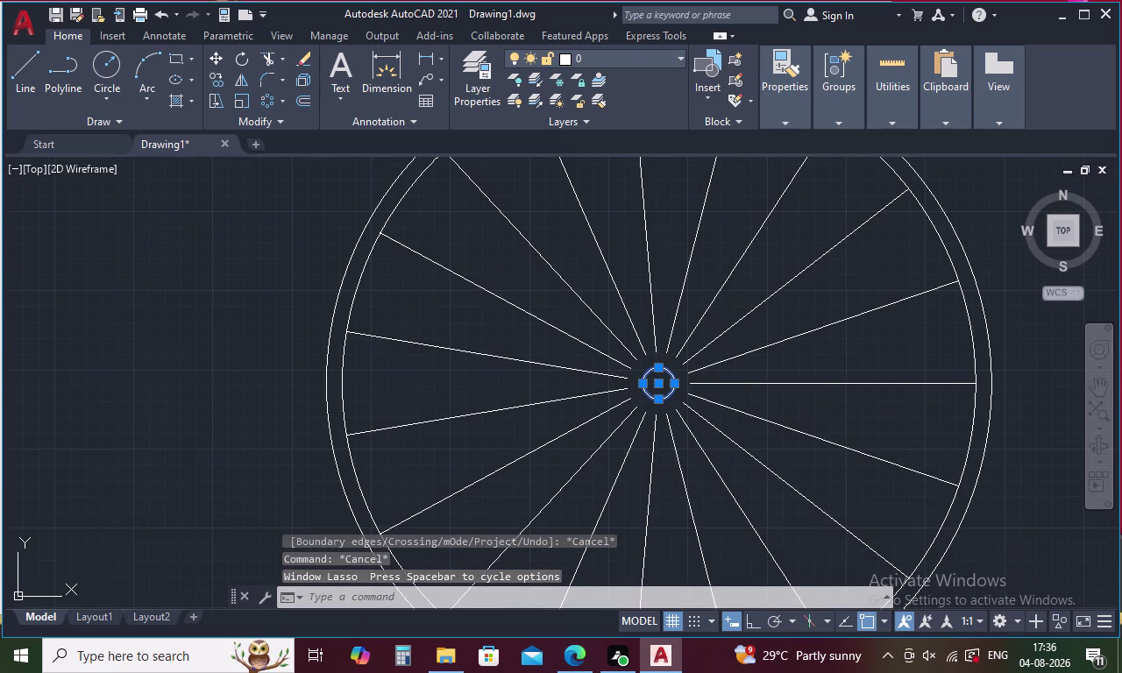
click(752, 355)
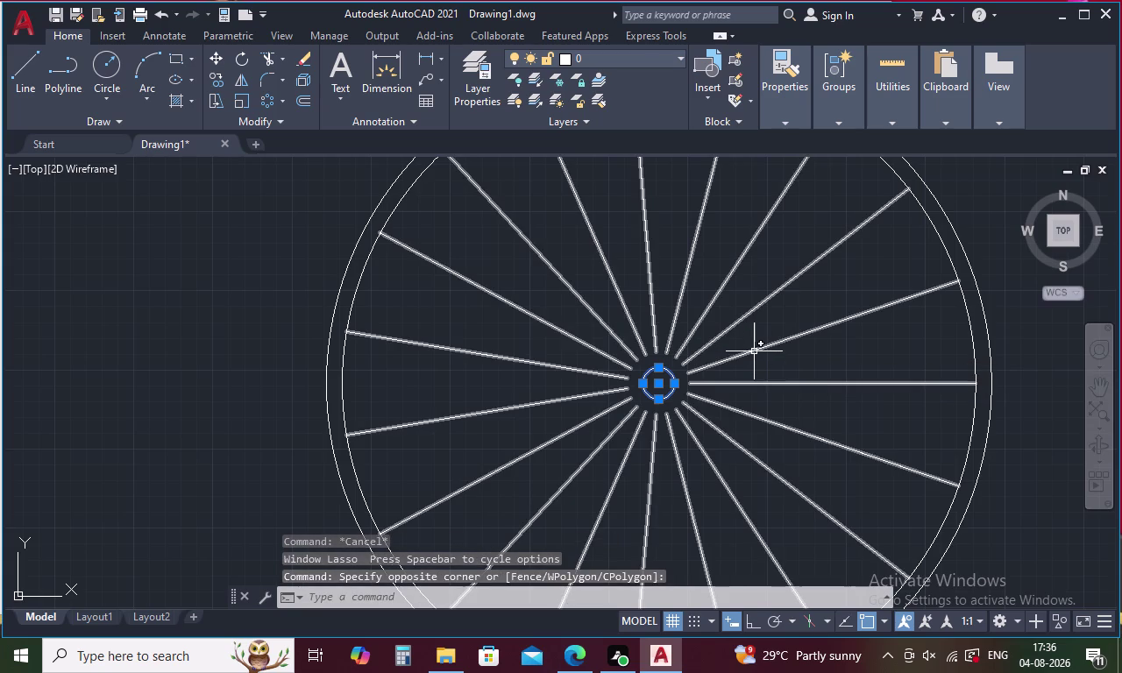
click(754, 351)
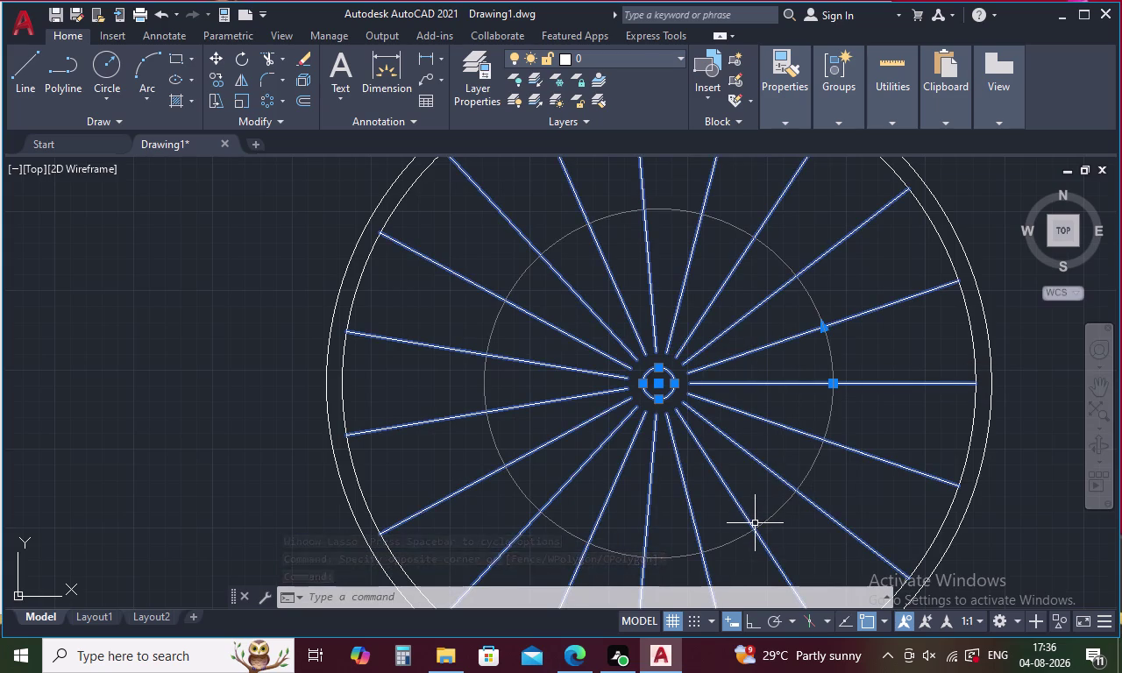
key(Delete)
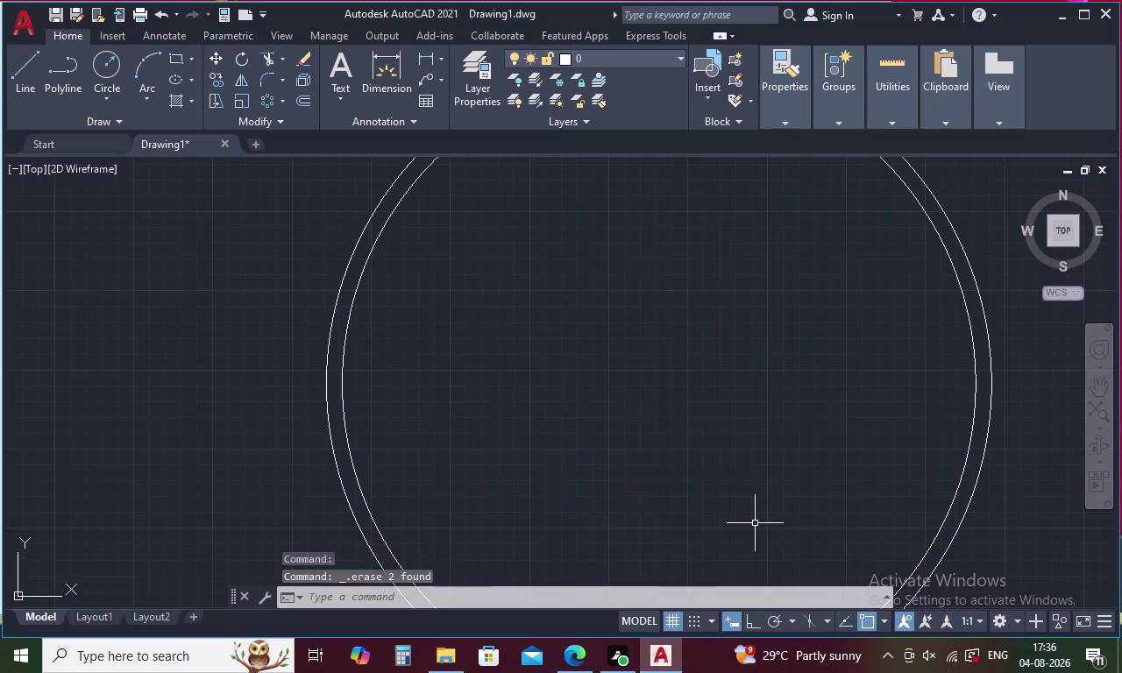
Draw a radius-50 hub circle at the centre of the two rings.
key(c)
key(Return)
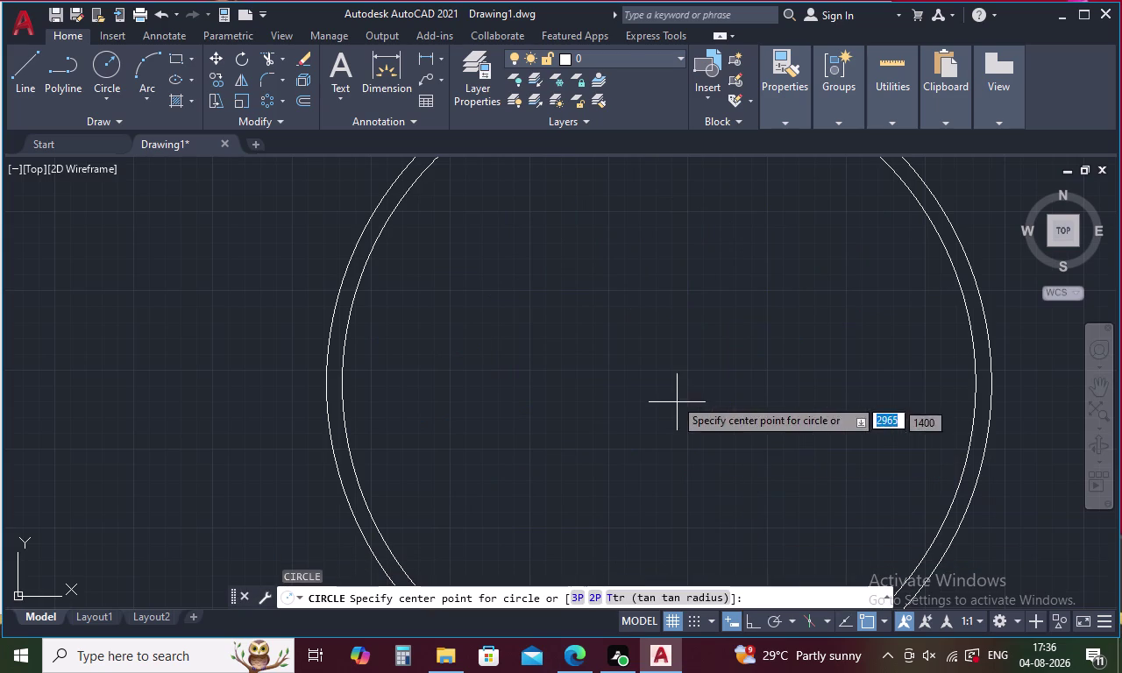
scroll(down, 3)
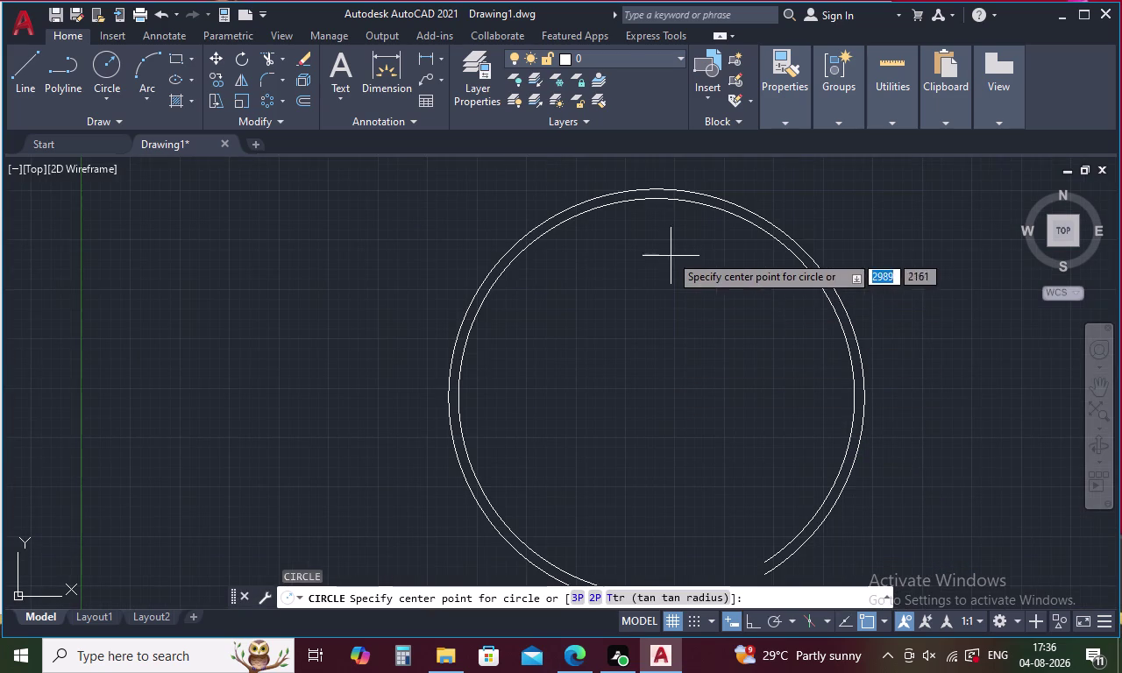
click(656, 397)
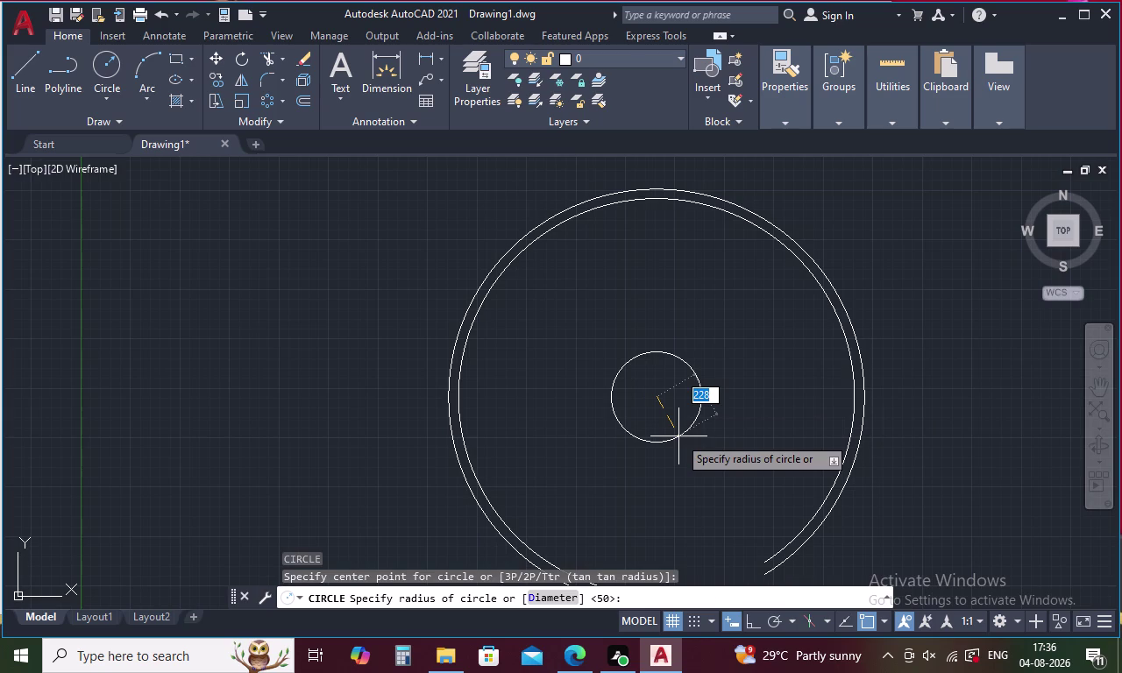
text(5)
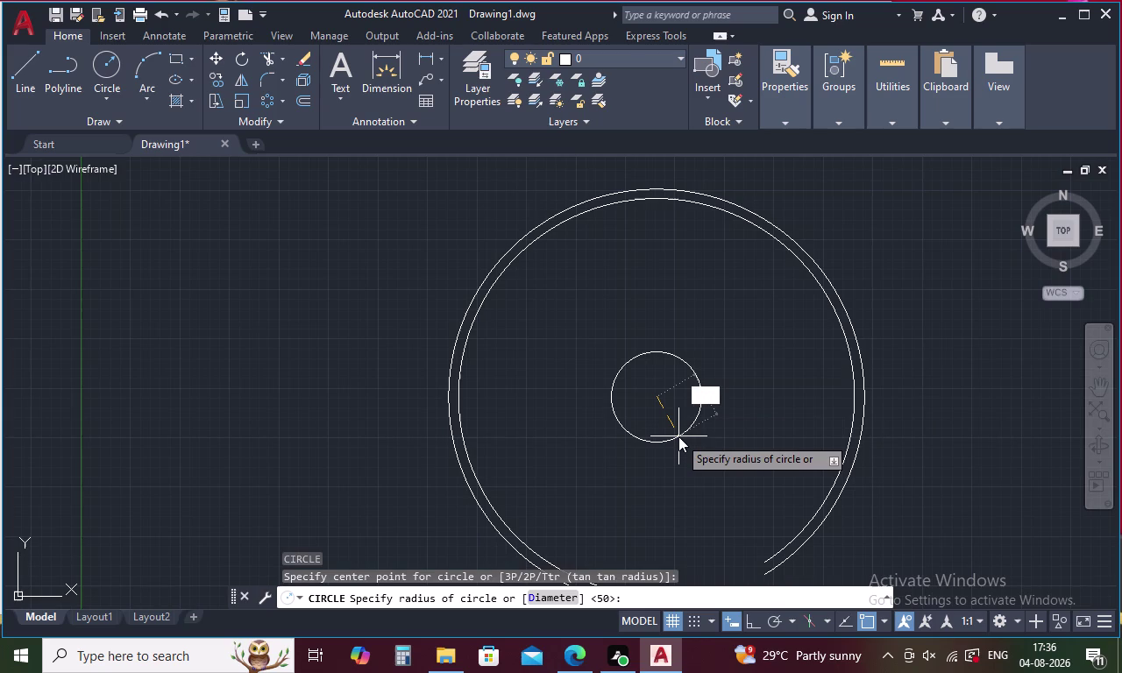
text(0)
key(space)
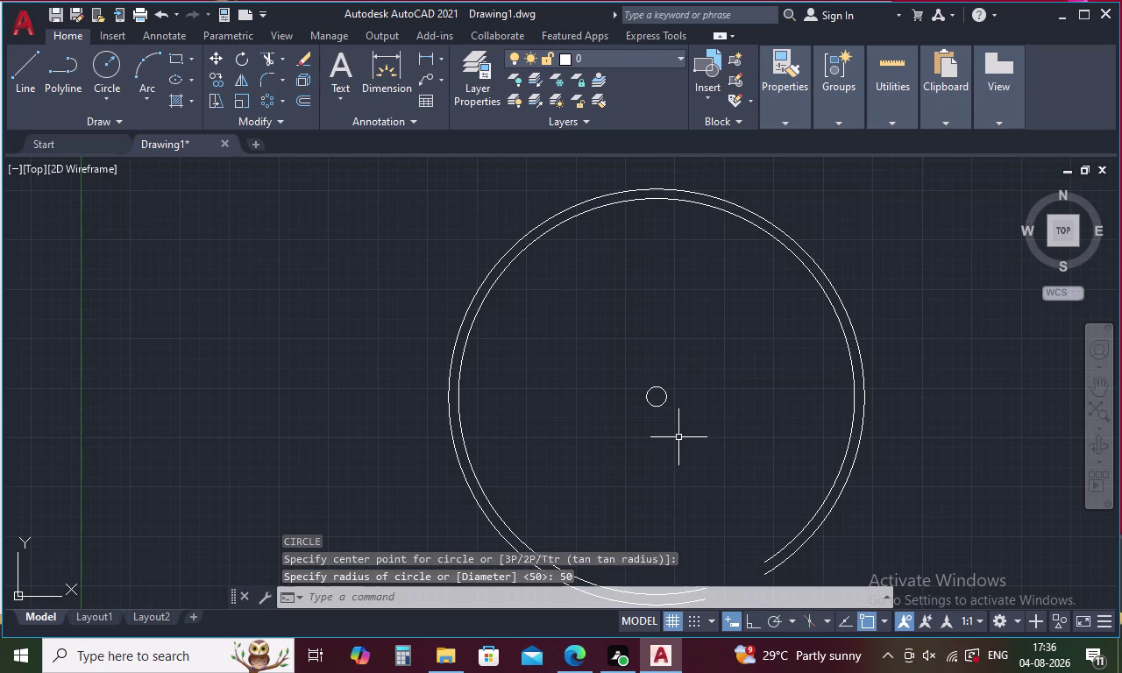
key(Escape)
Draw a horizontal spoke from the hub centre to the inner ring with Ortho on, and begin arraying it.
text(L)
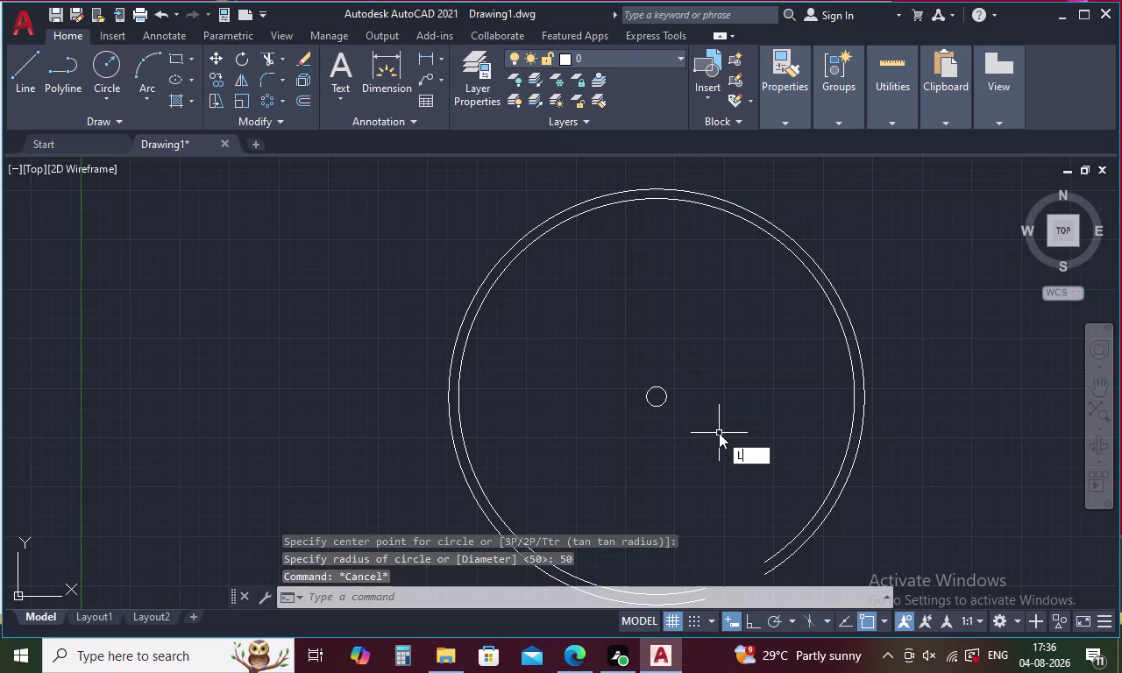
key(space)
click(669, 395)
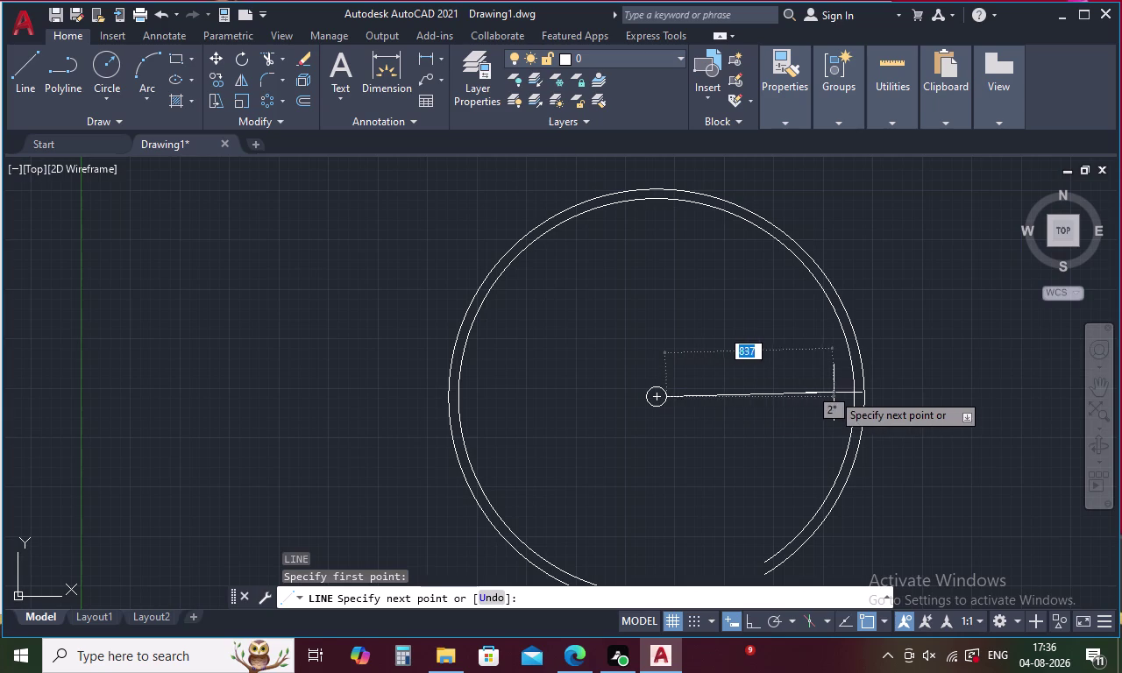
key(F8)
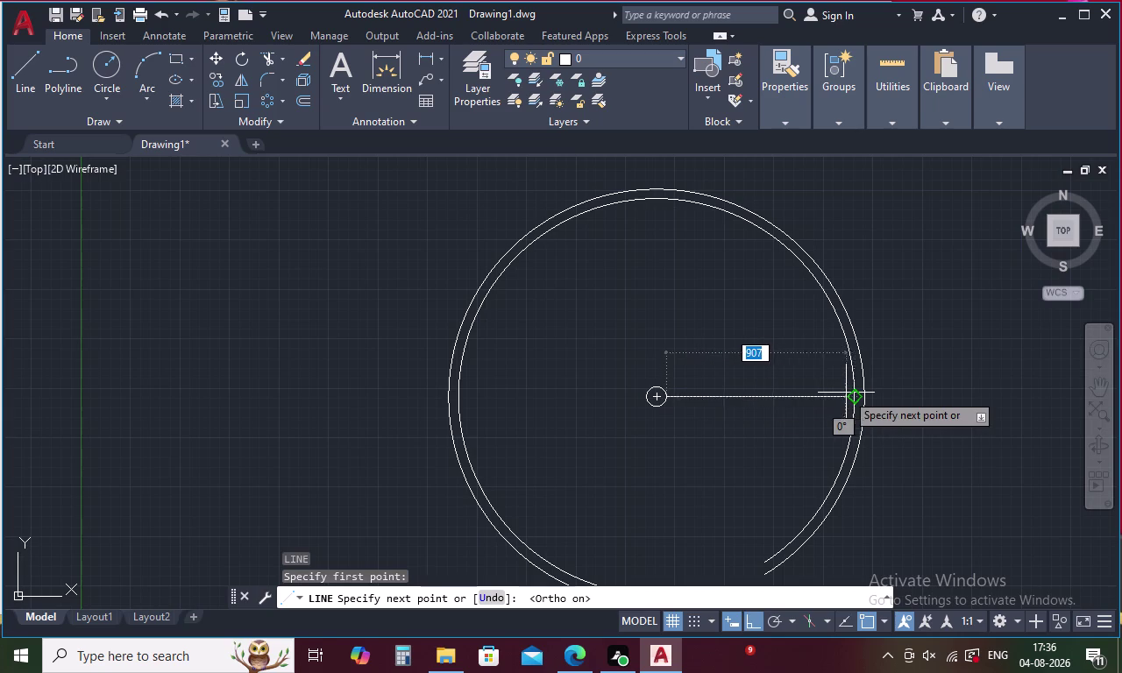
click(856, 399)
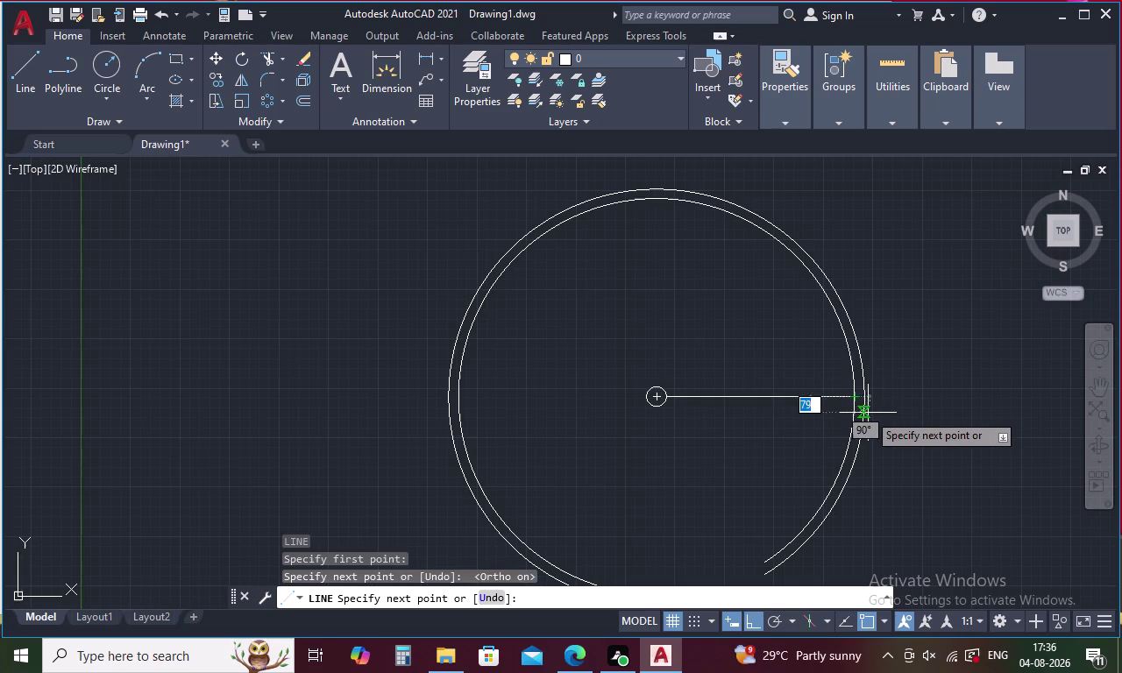
key(Escape)
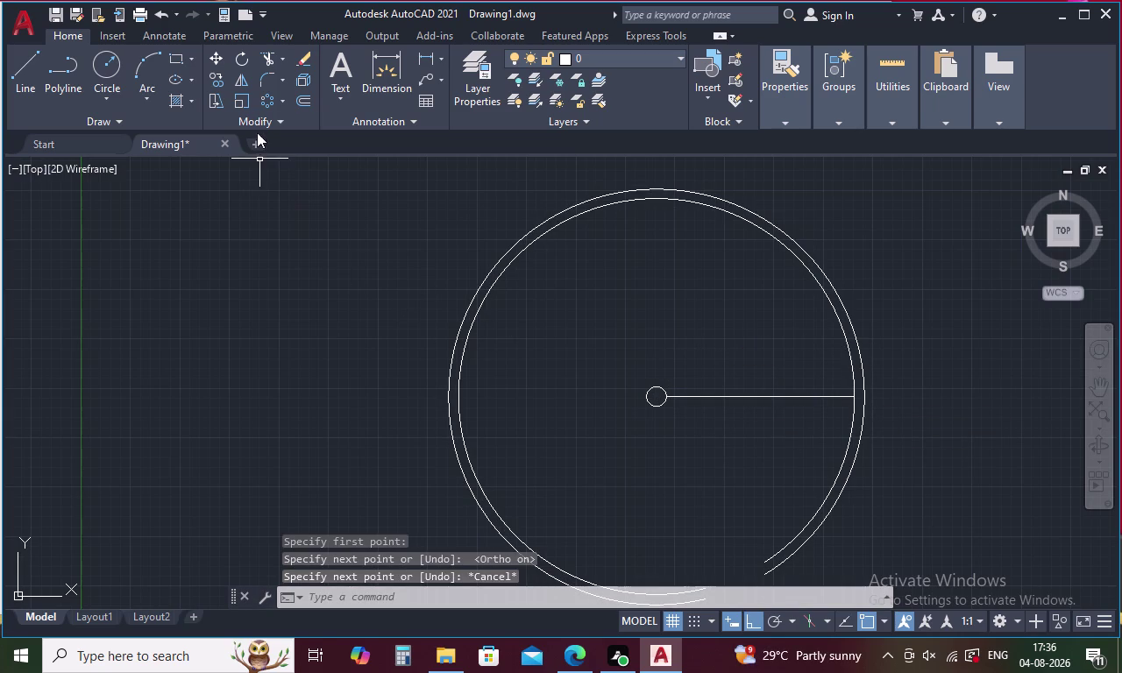
click(272, 99)
click(726, 396)
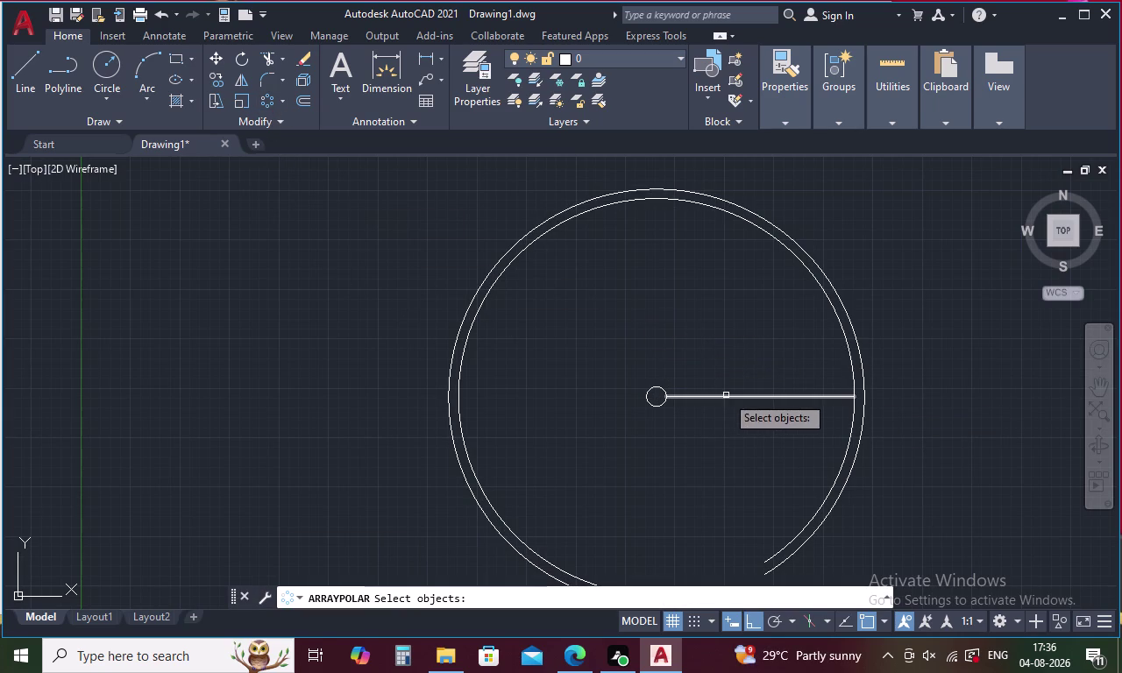
Centre the polar array on the hub with 19 spoke copies and close the array editor.
right_click(719, 367)
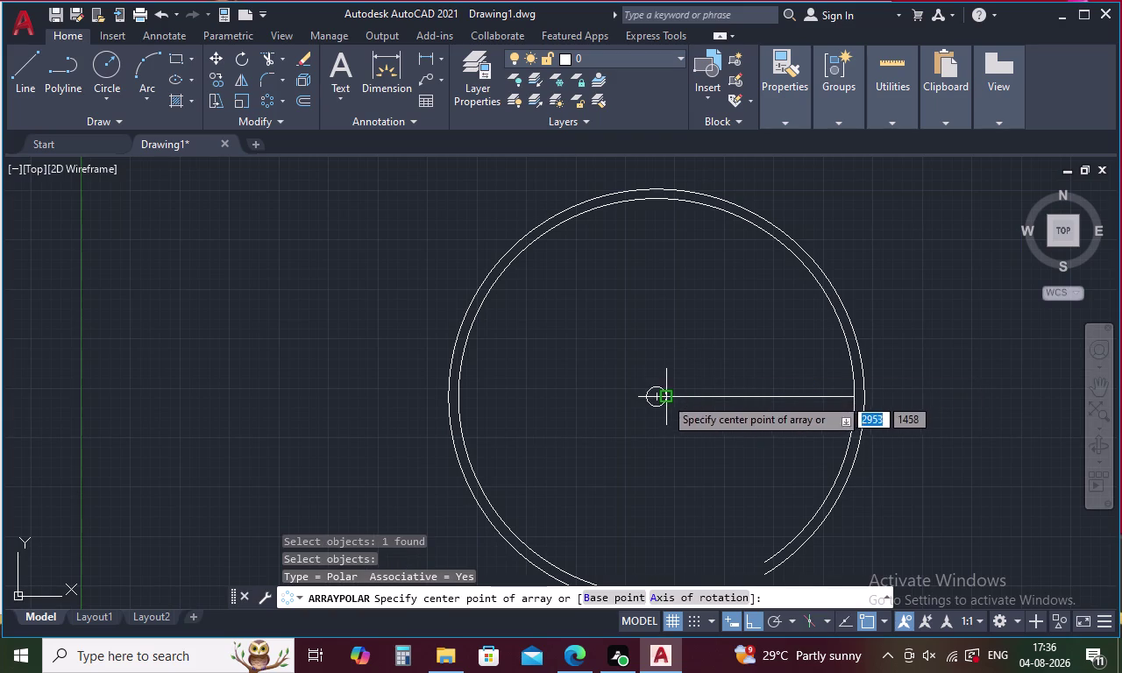
click(656, 400)
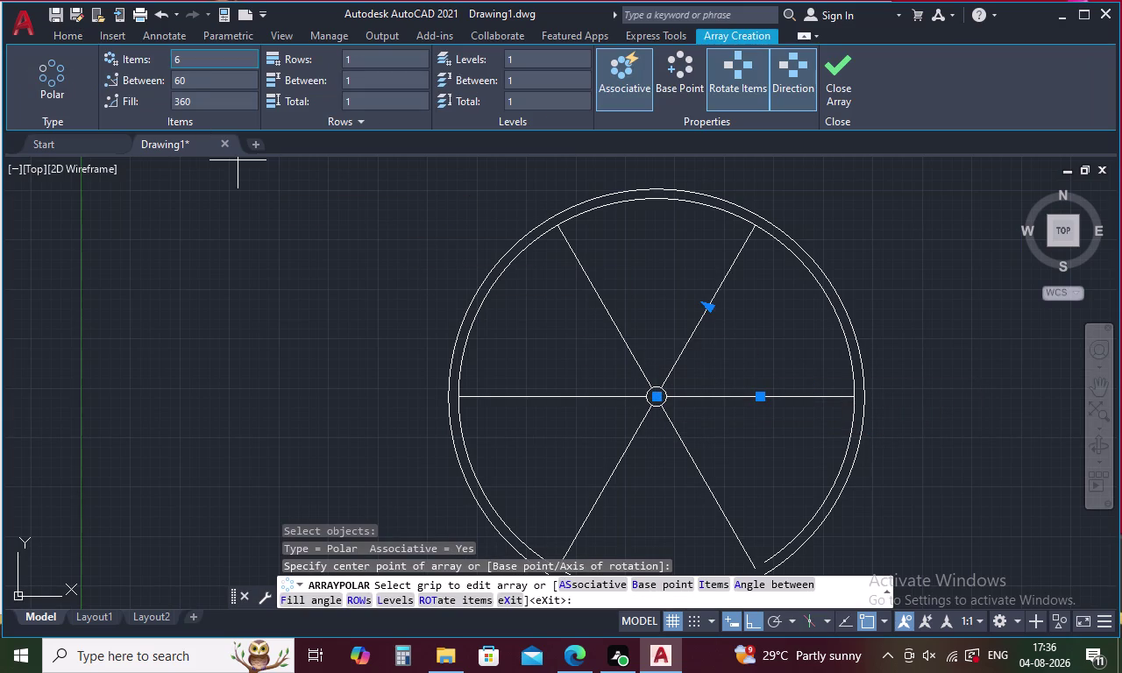
click(200, 50)
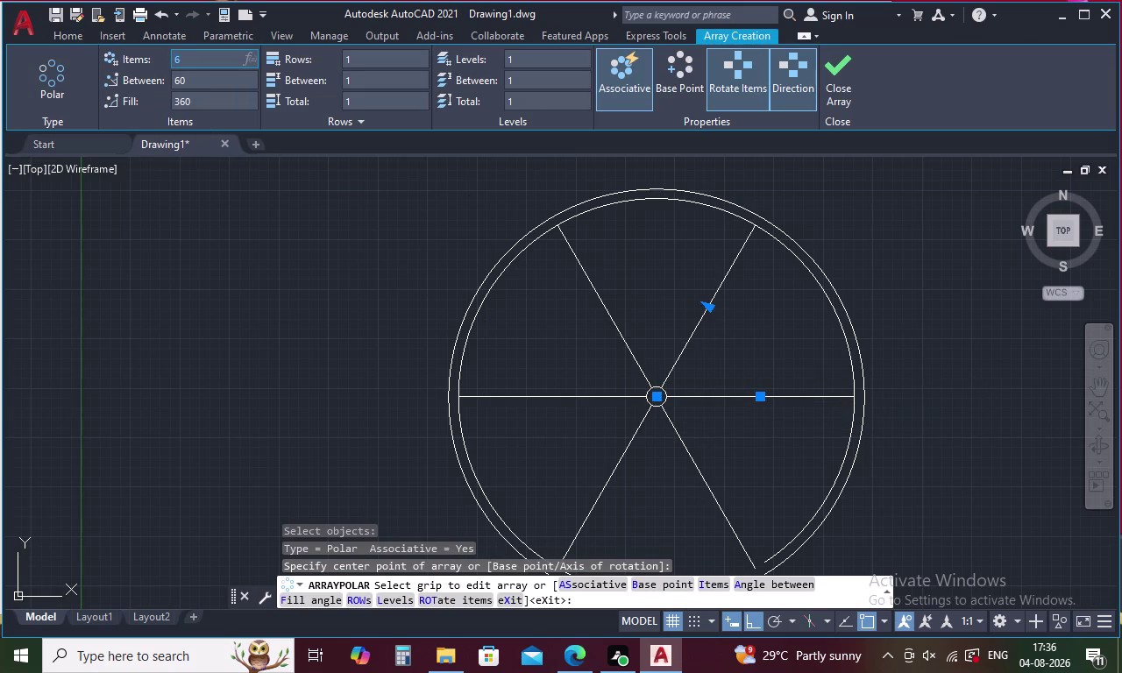
click(216, 57)
key(BackSpace)
key(BackSpace)
text(19)
key(Return)
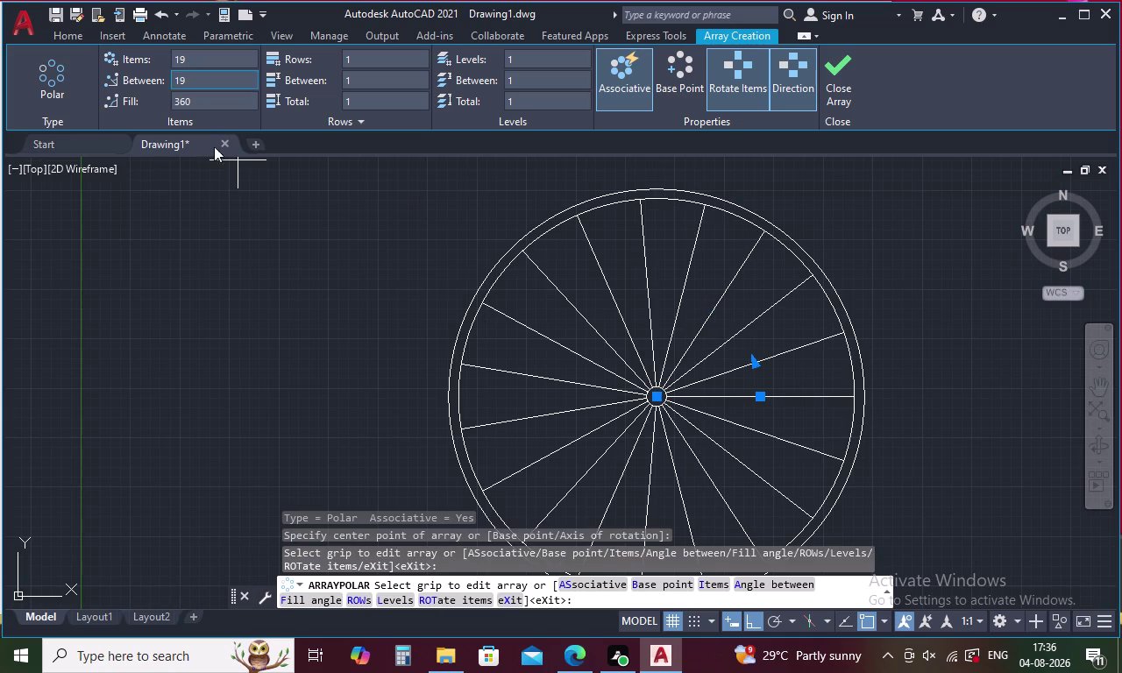
click(256, 286)
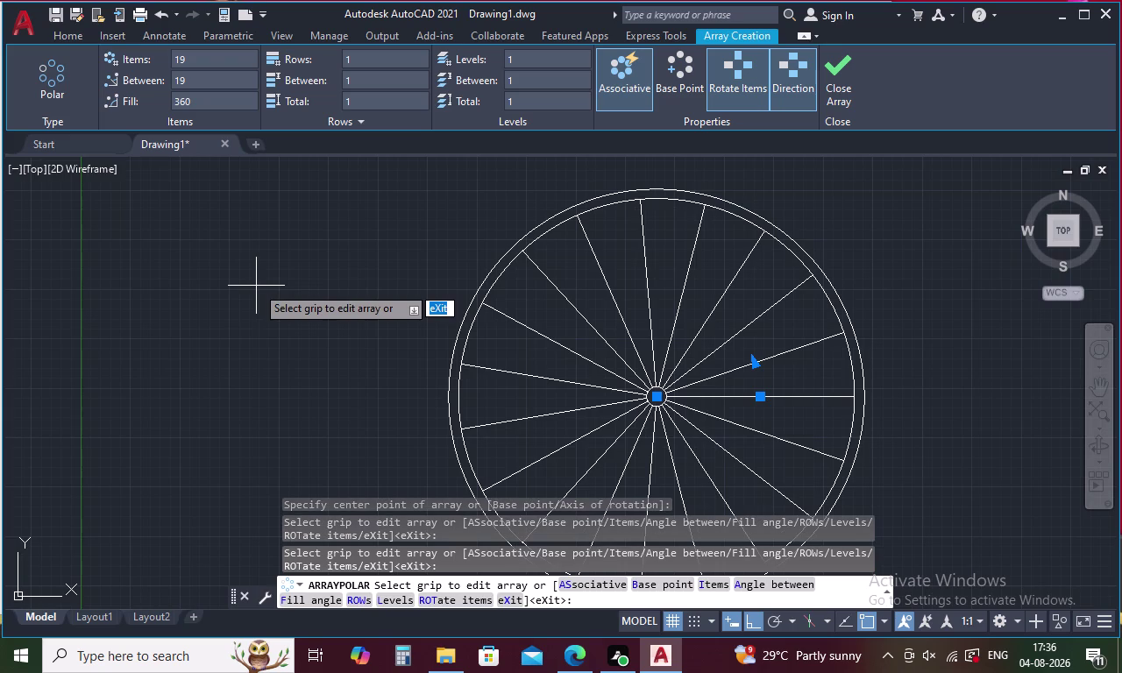
click(258, 285)
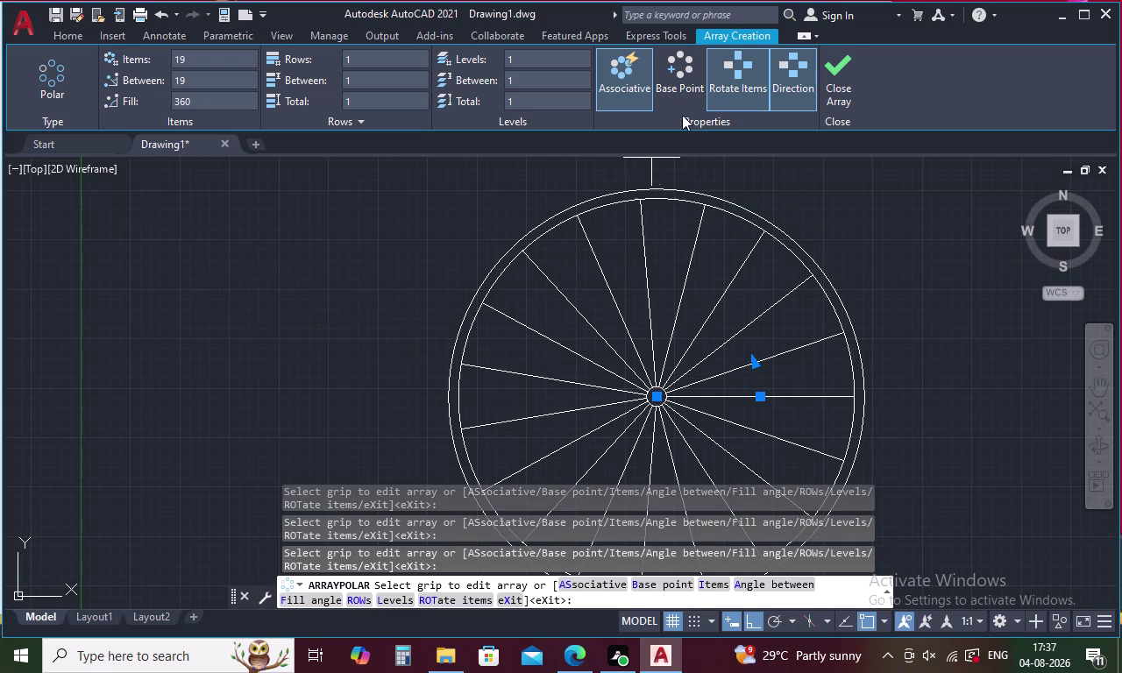
click(844, 66)
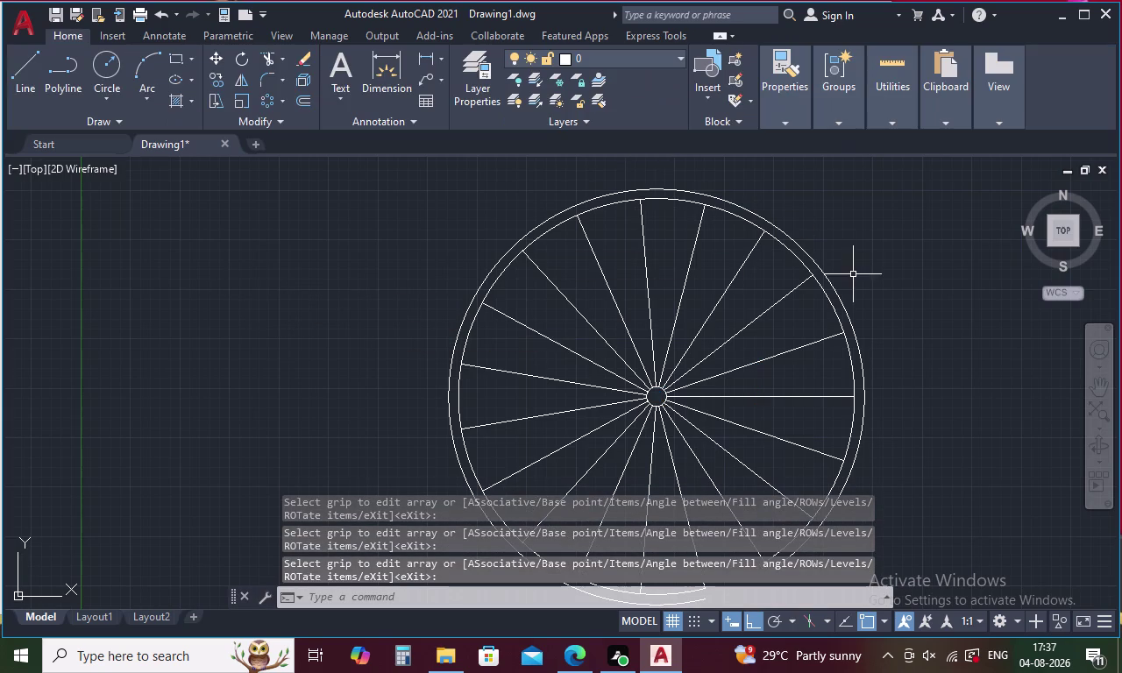
Delete the two old vertical lines from the stair elevation.
scroll(down, 3)
middle_drag(869, 282, 777, 357)
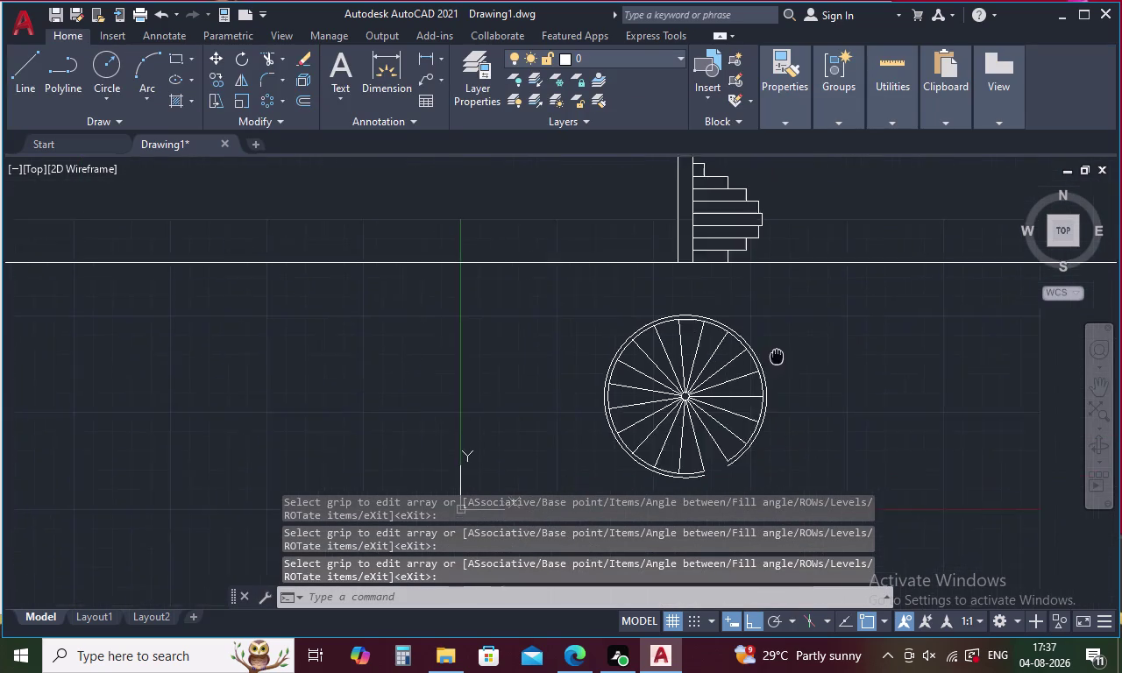
middle_drag(777, 356, 735, 372)
scroll(up, 3)
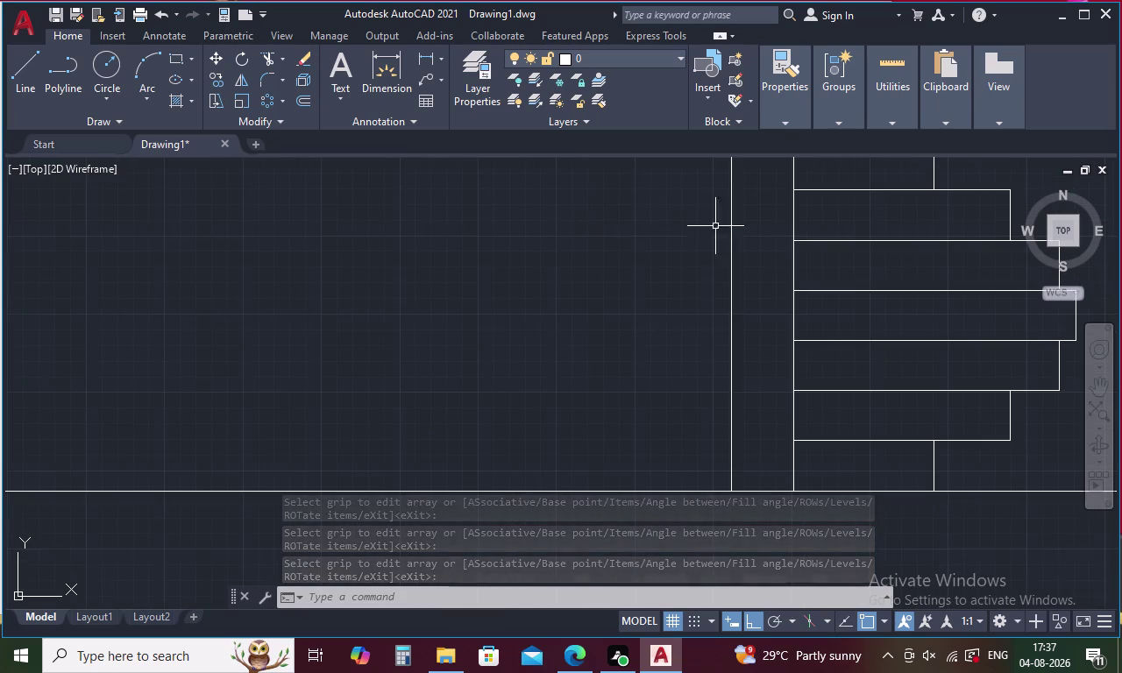
click(729, 233)
click(793, 214)
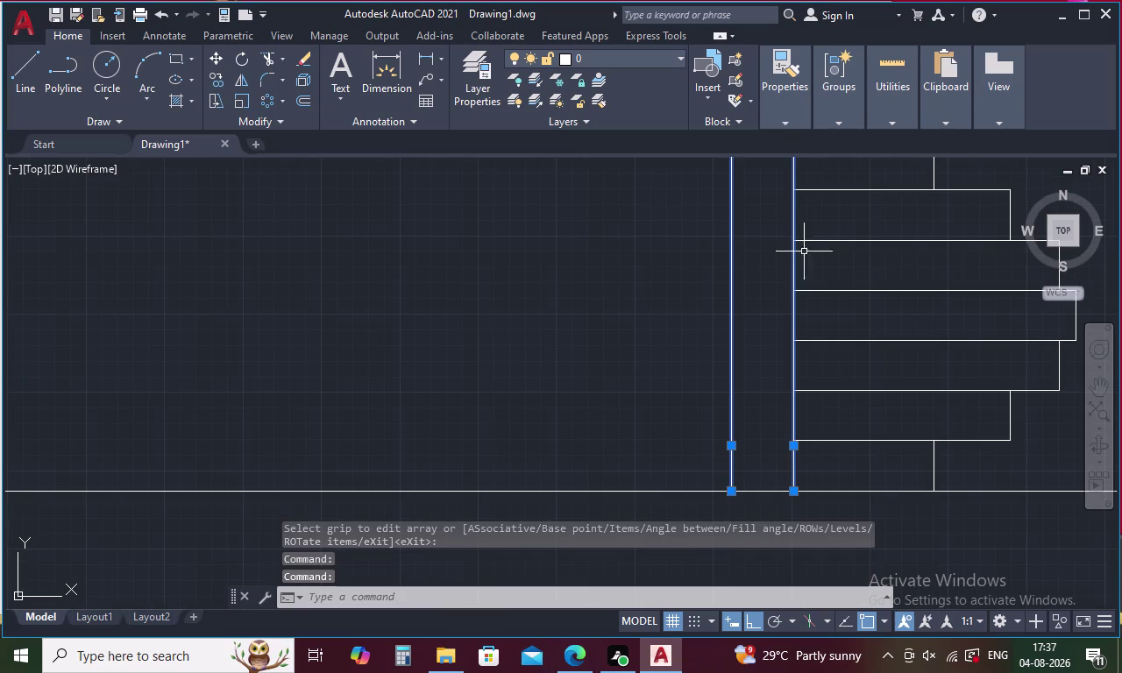
key(Delete)
Place vertical XL construction lines along both sides of the central post.
scroll(down, 3)
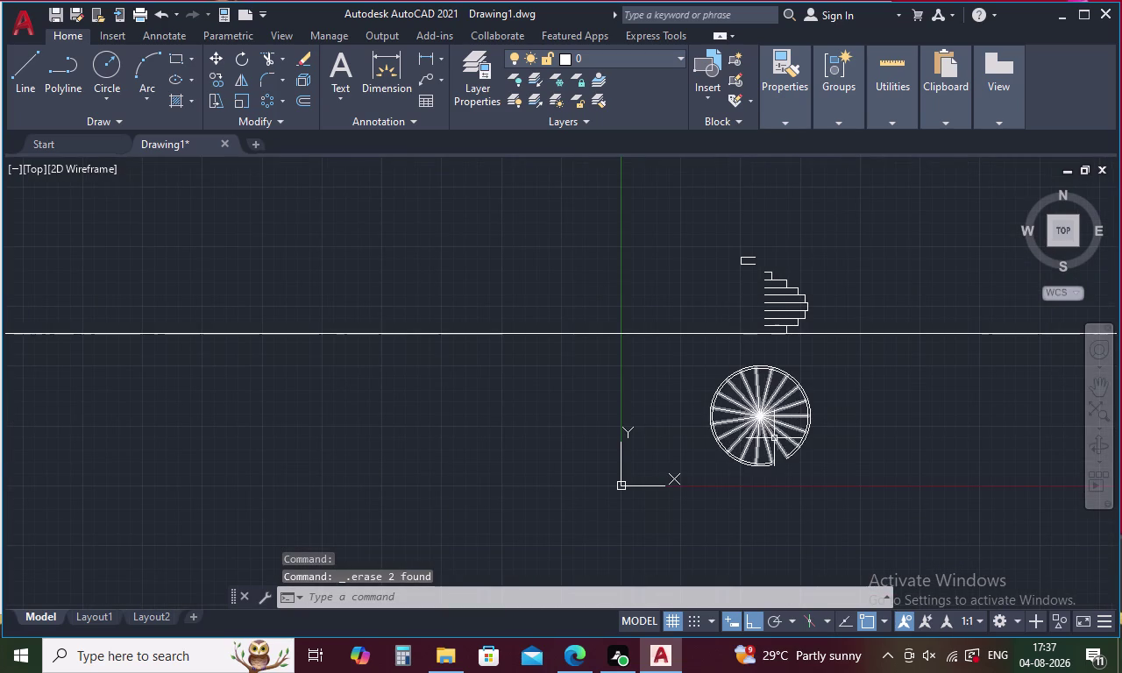
key(Escape)
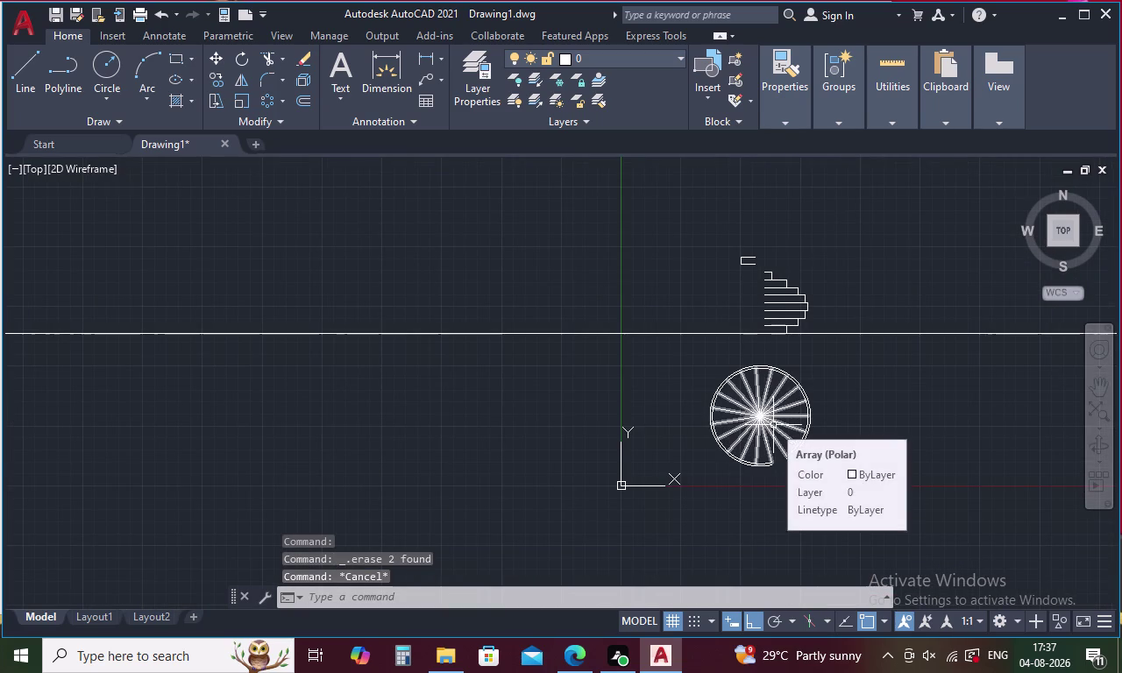
text(XL)
key(space)
scroll(up, 3)
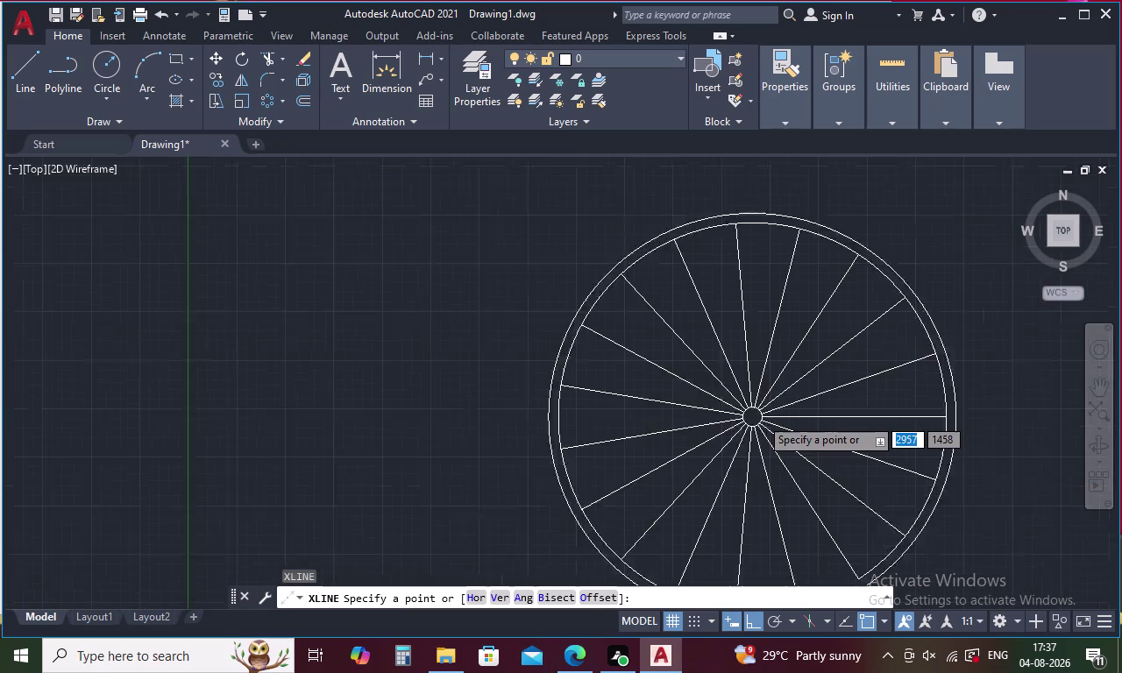
text(V)
key(space)
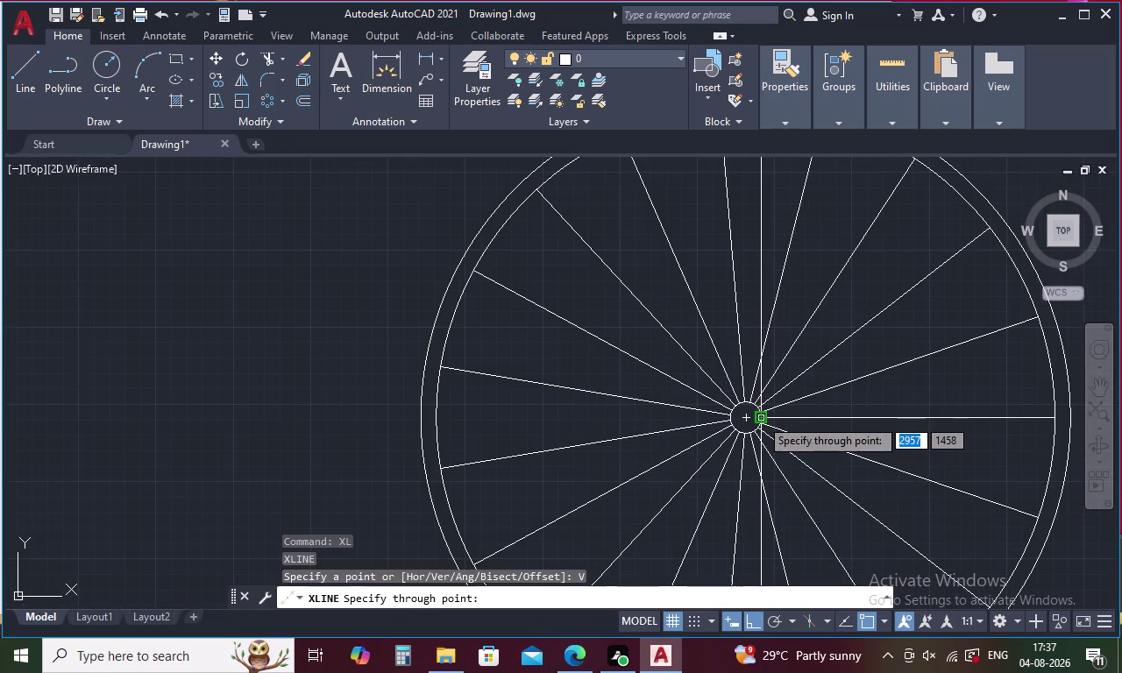
scroll(up, 3)
click(760, 418)
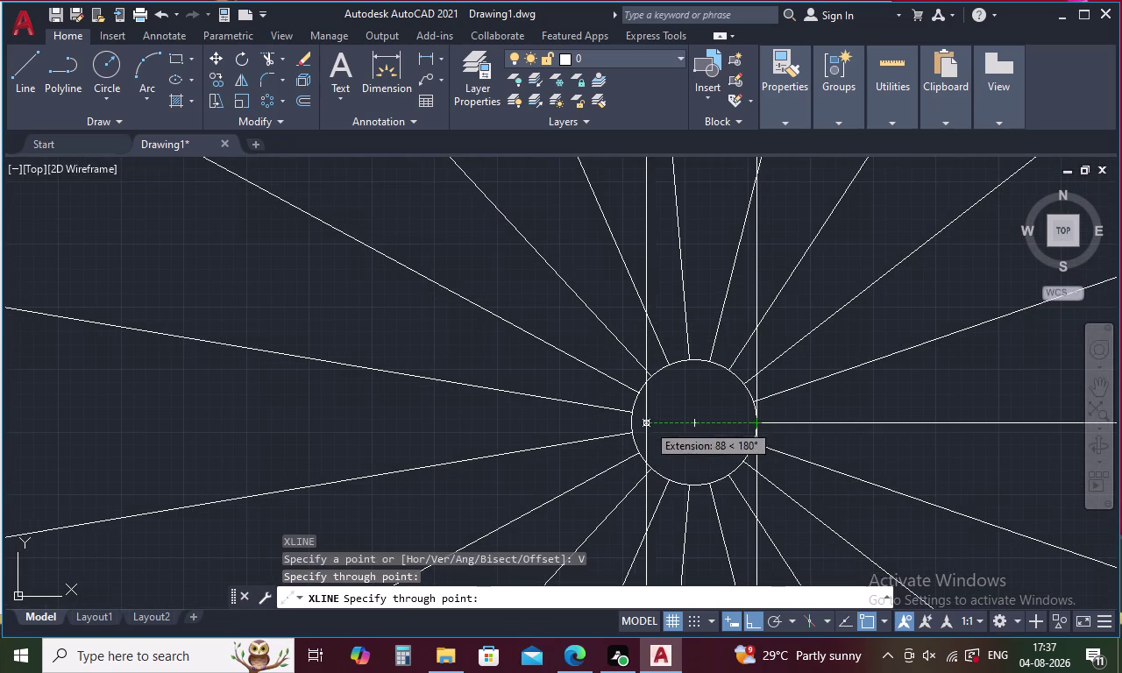
click(629, 412)
key(Escape)
Extend each elevation tread line leftward to the new vertical construction line.
scroll(down, 3)
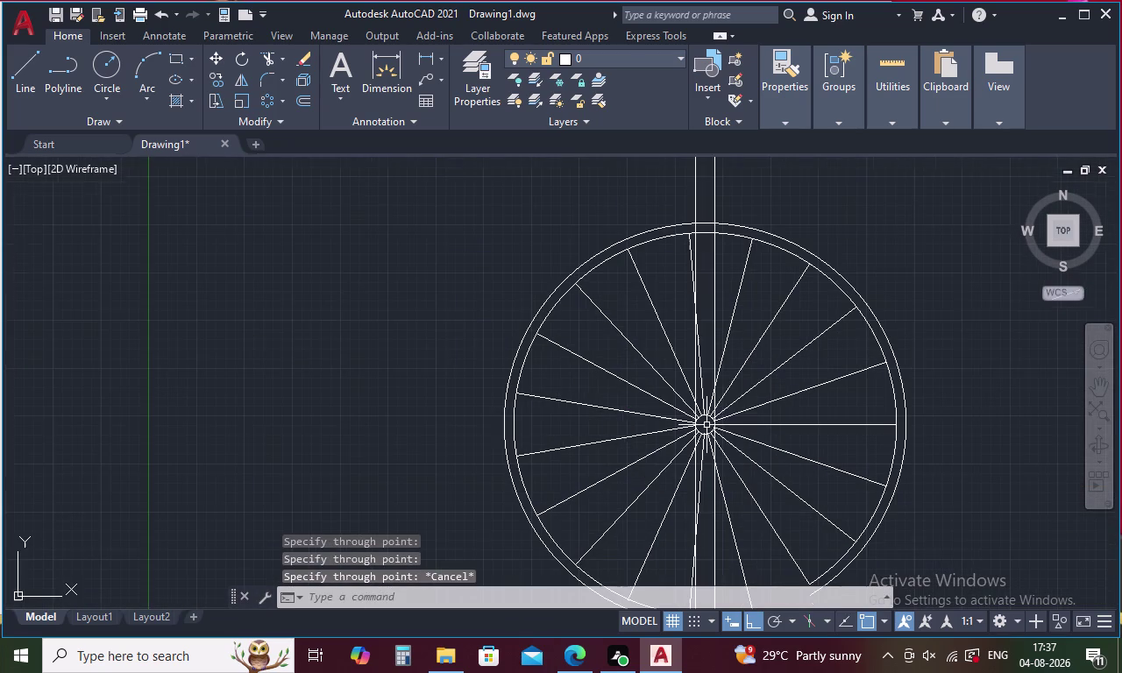
scroll(up, 3)
scroll(down, 3)
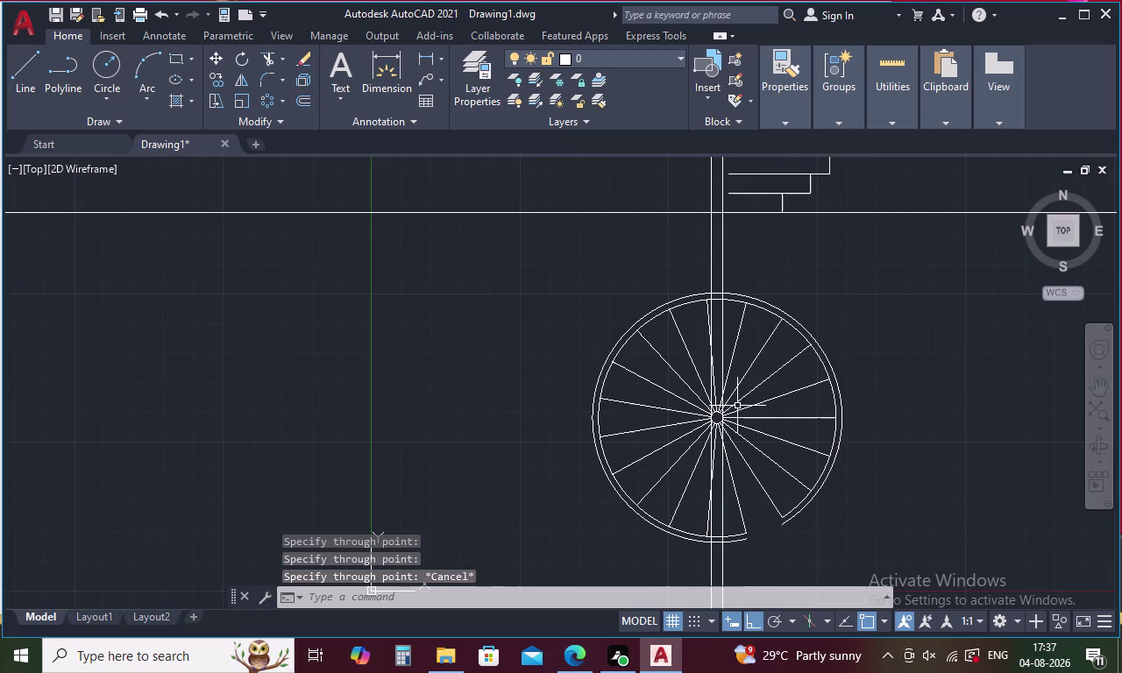
middle_drag(733, 275, 711, 394)
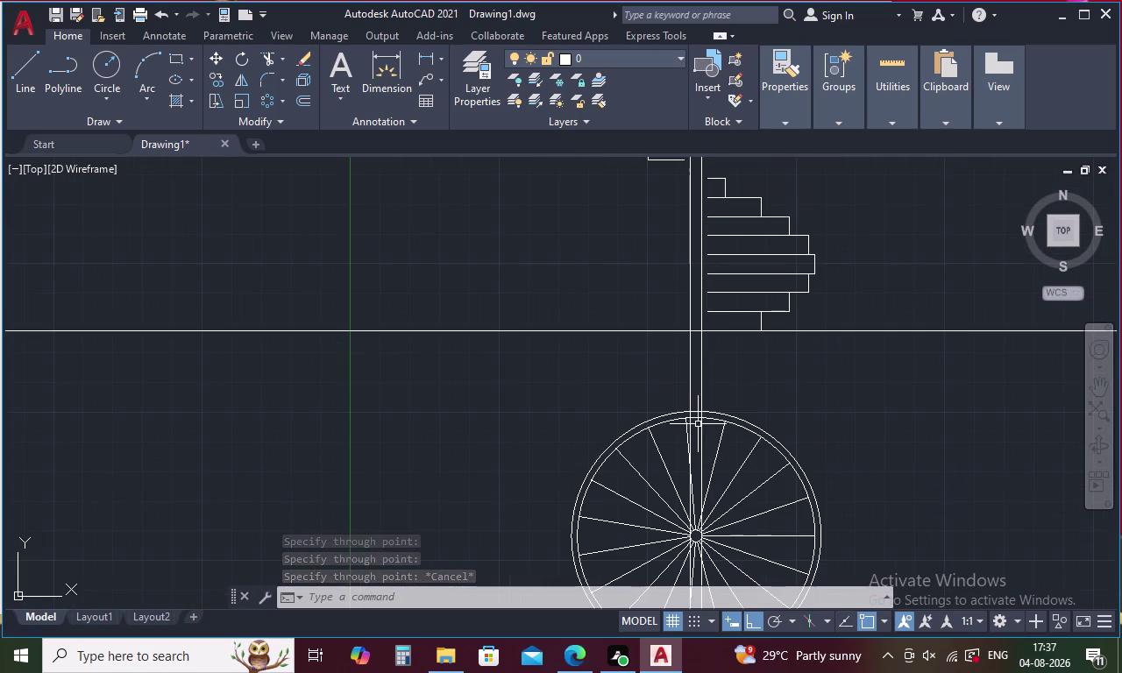
middle_drag(723, 382, 712, 465)
key(Escape)
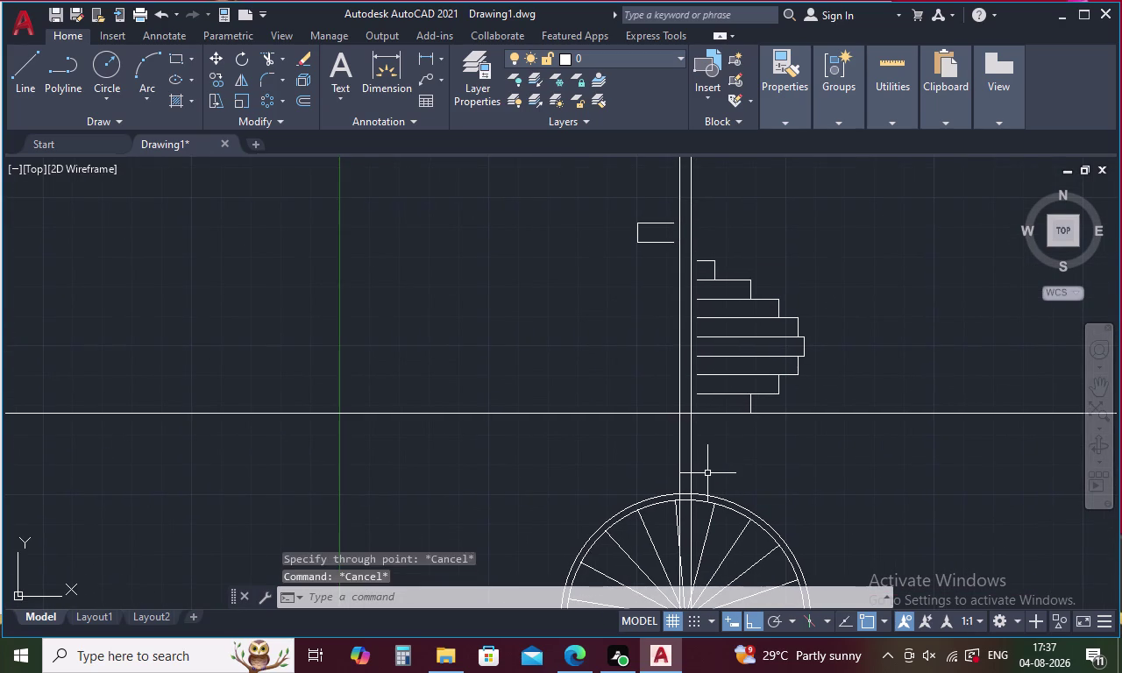
text(EX)
key(space)
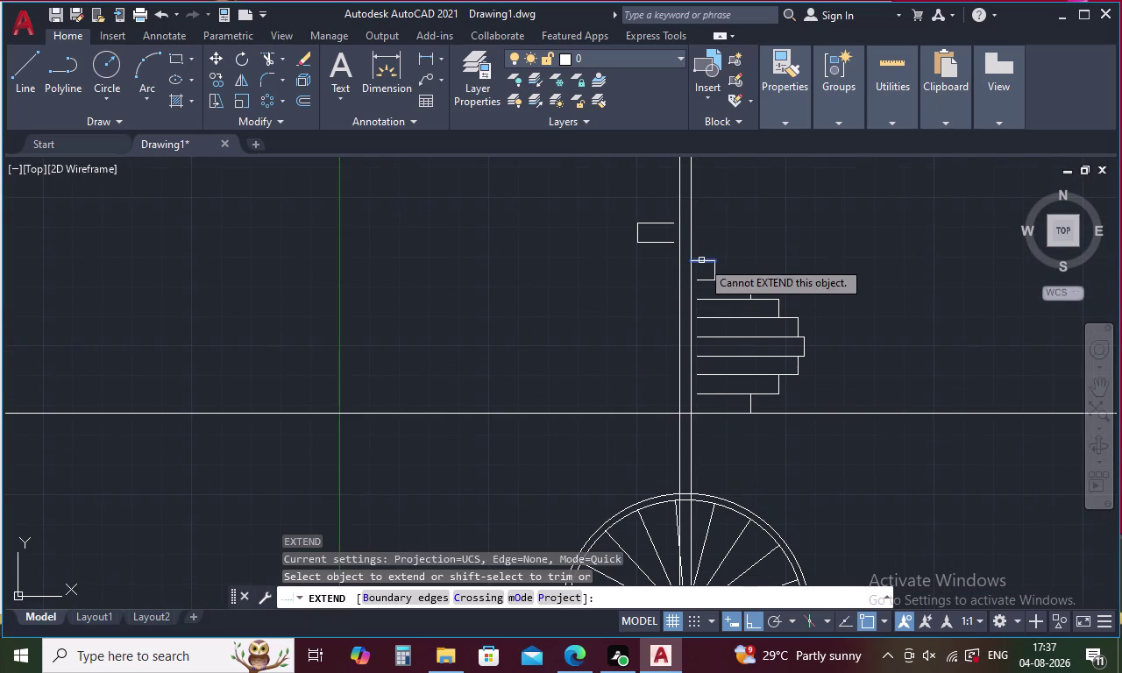
click(701, 260)
click(706, 279)
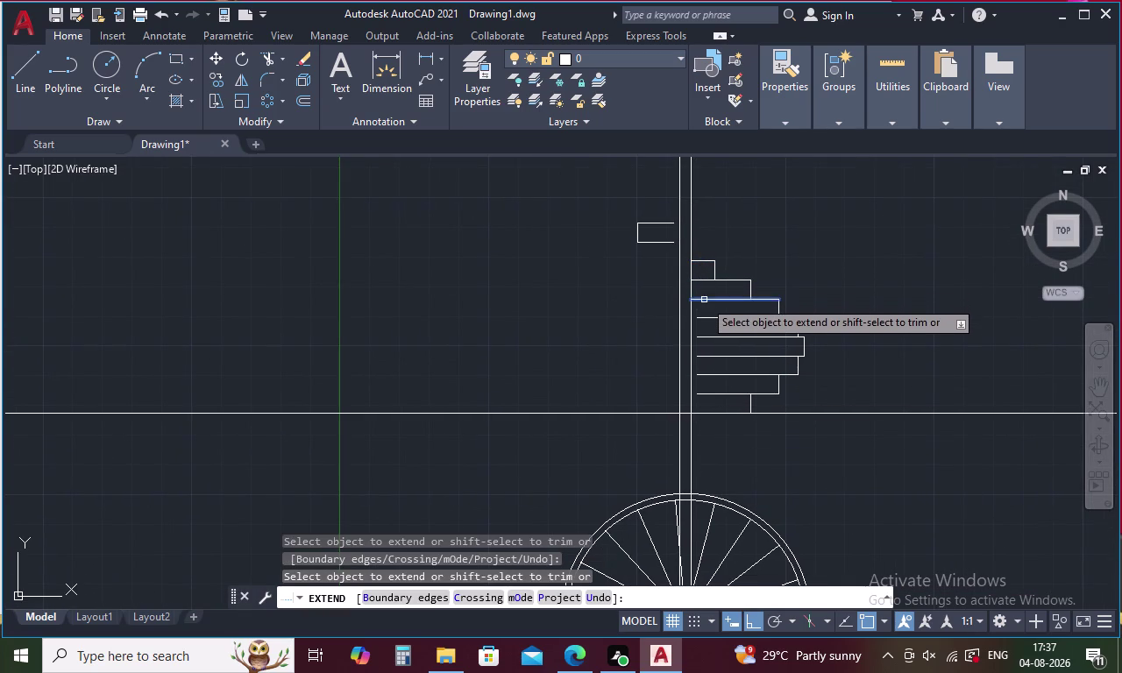
click(704, 300)
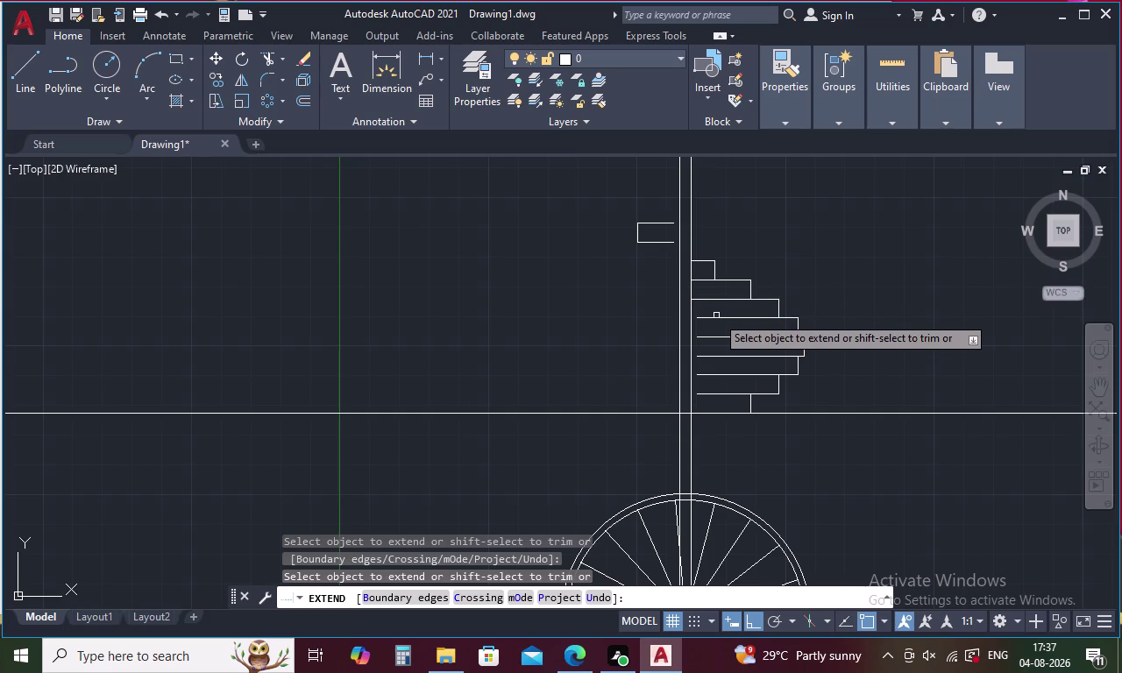
click(711, 317)
click(710, 337)
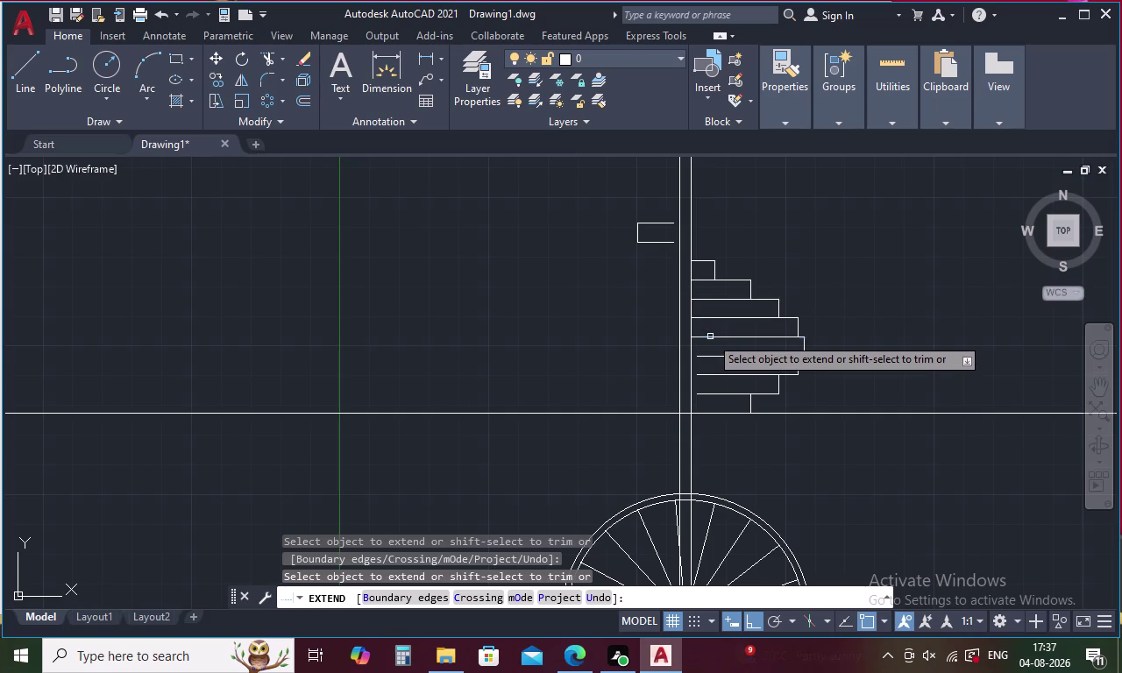
click(712, 357)
click(711, 377)
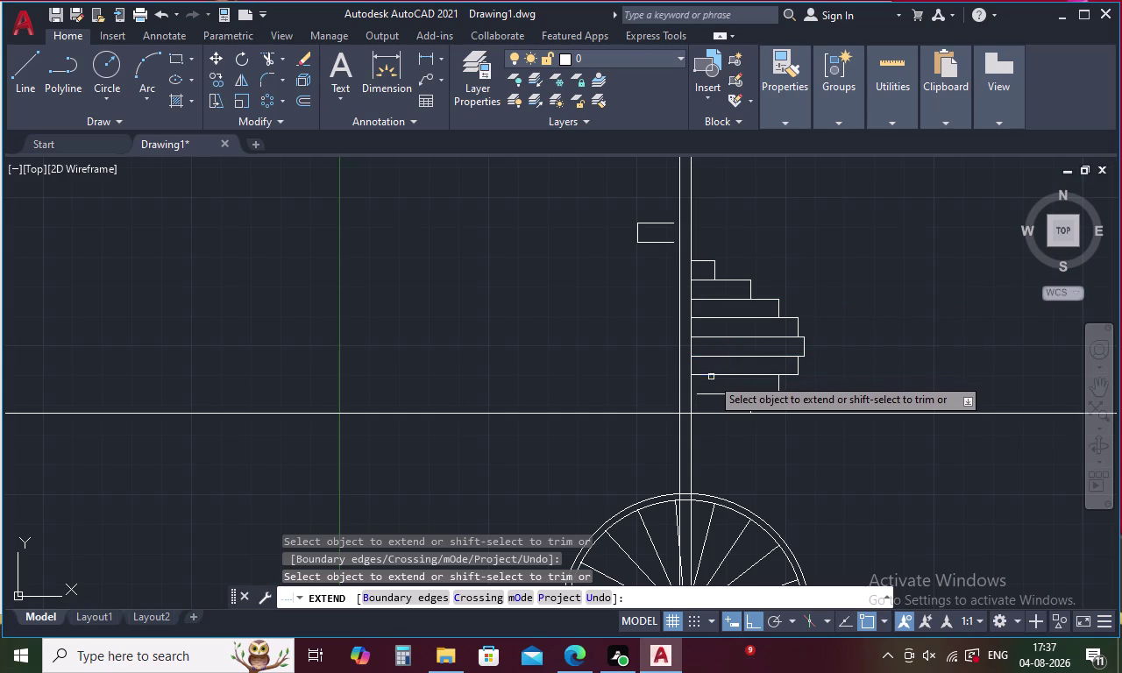
click(711, 397)
key(Escape)
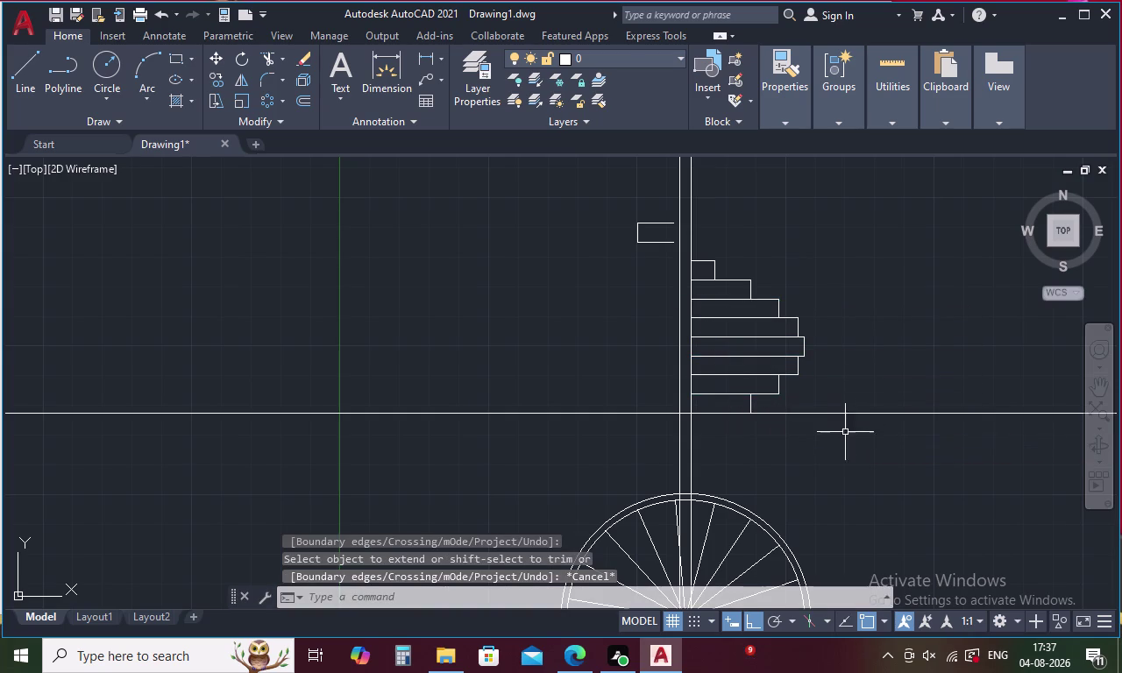
Try selecting the small offset tread rectangle, cancel, and start another XL construction line.
drag(646, 172, 647, 172)
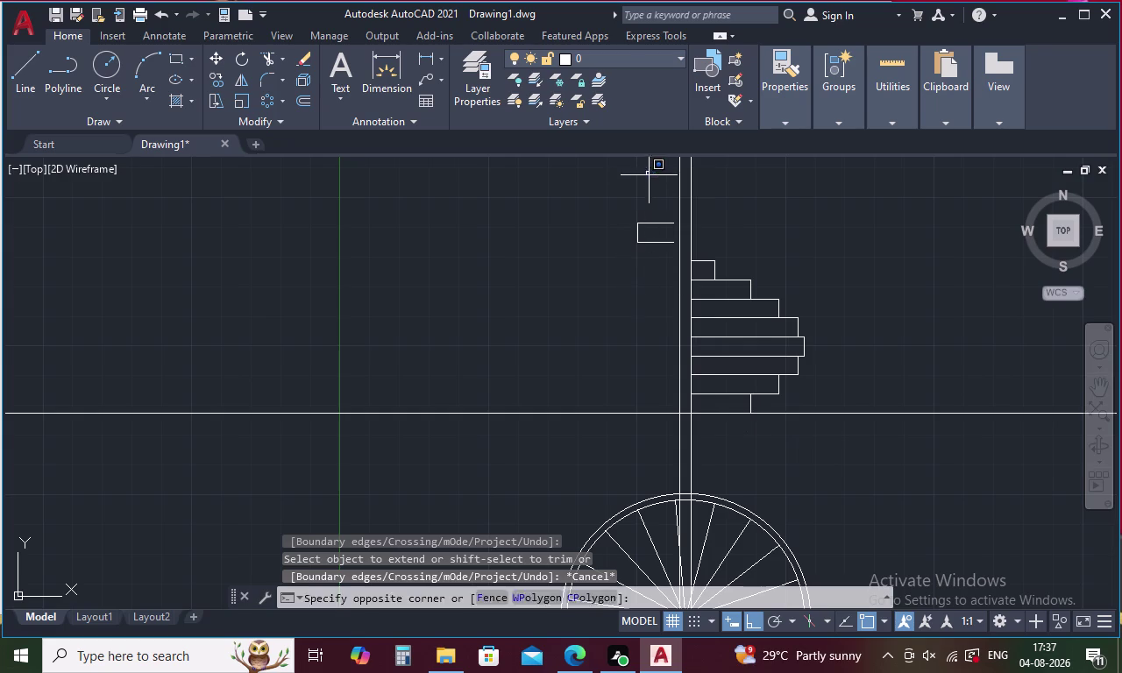
drag(647, 172, 650, 270)
drag(661, 202, 661, 224)
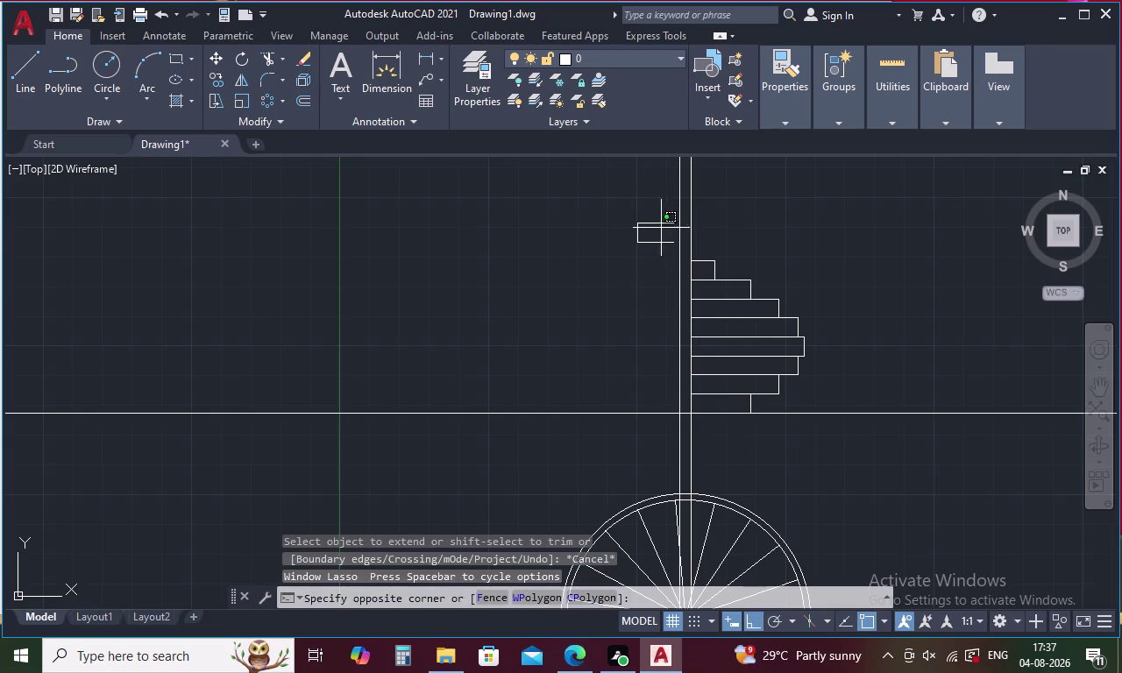
drag(662, 224, 661, 275)
key(Escape)
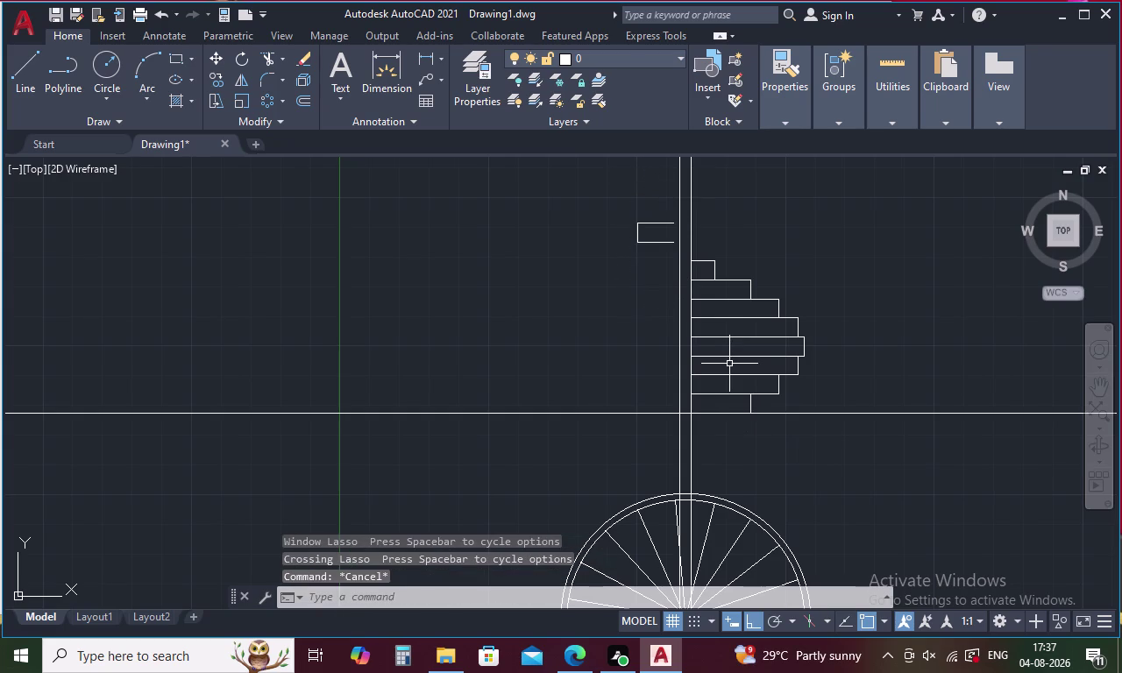
text(X)
text(L)
key(space)
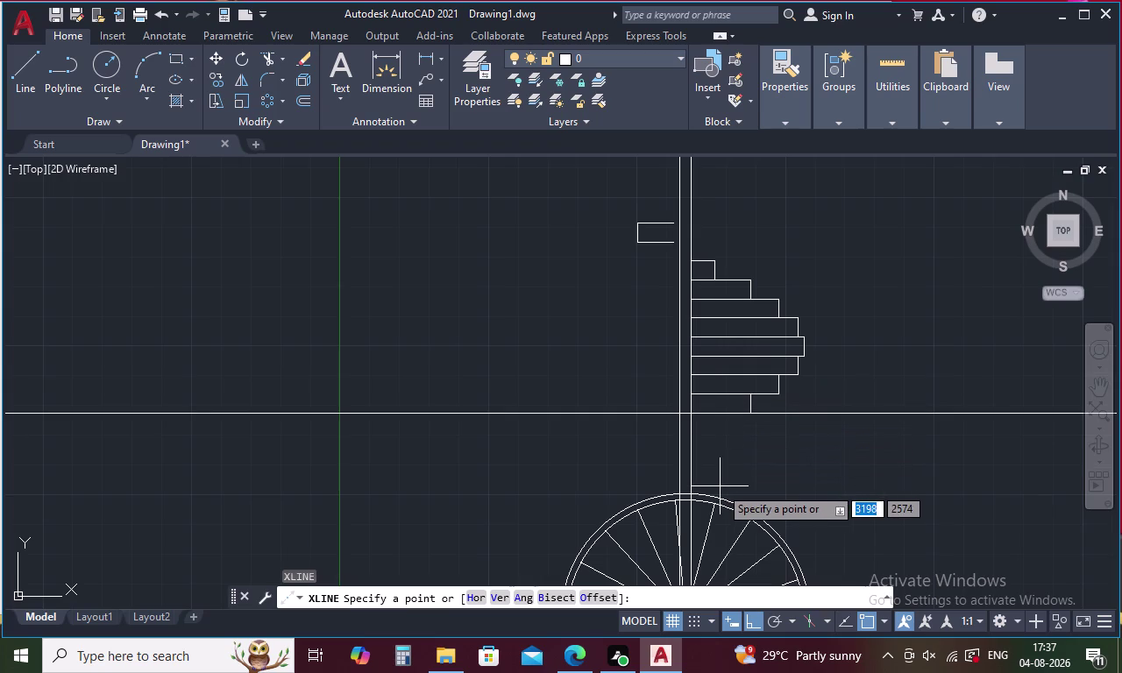
Place a vertical construction line through the circle point beside the post.
text(V)
key(space)
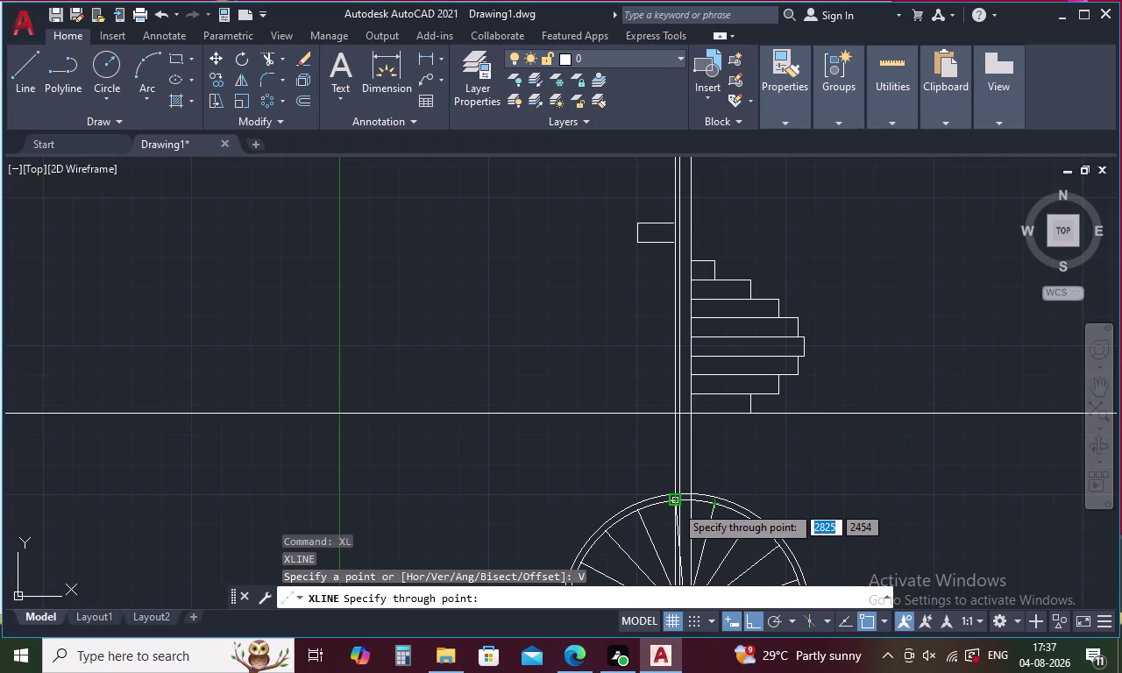
click(676, 506)
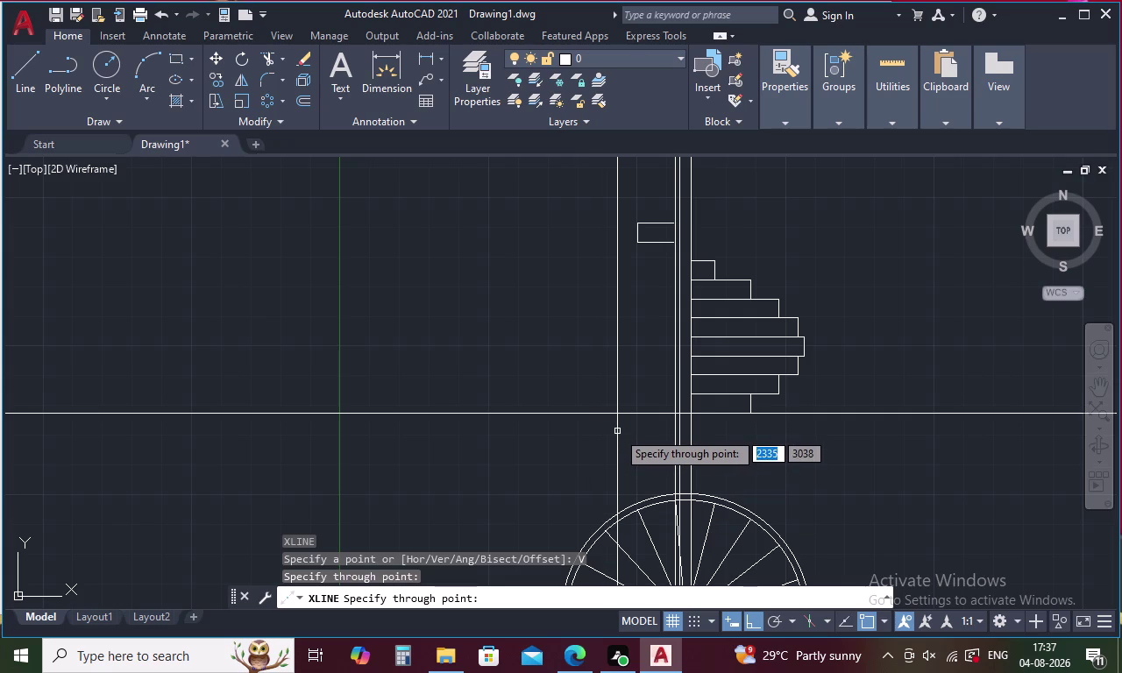
key(Escape)
Extend the offset tread's bottom edge and the top tread line to the vertical lines.
scroll(up, 3)
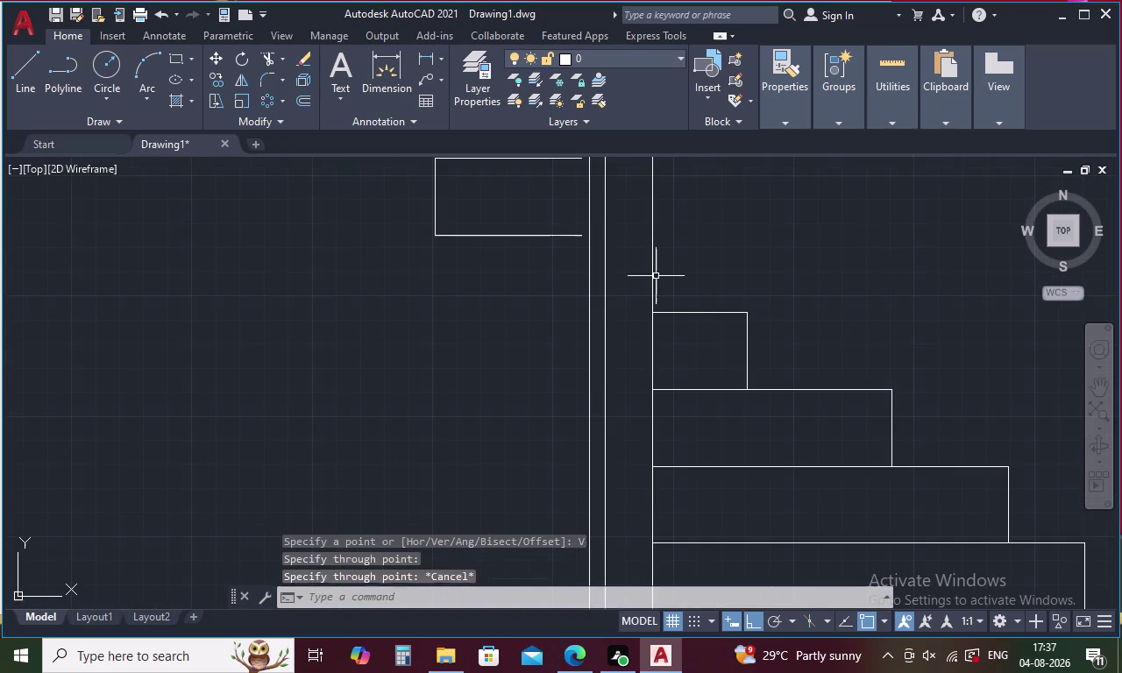
text(EX)
key(space)
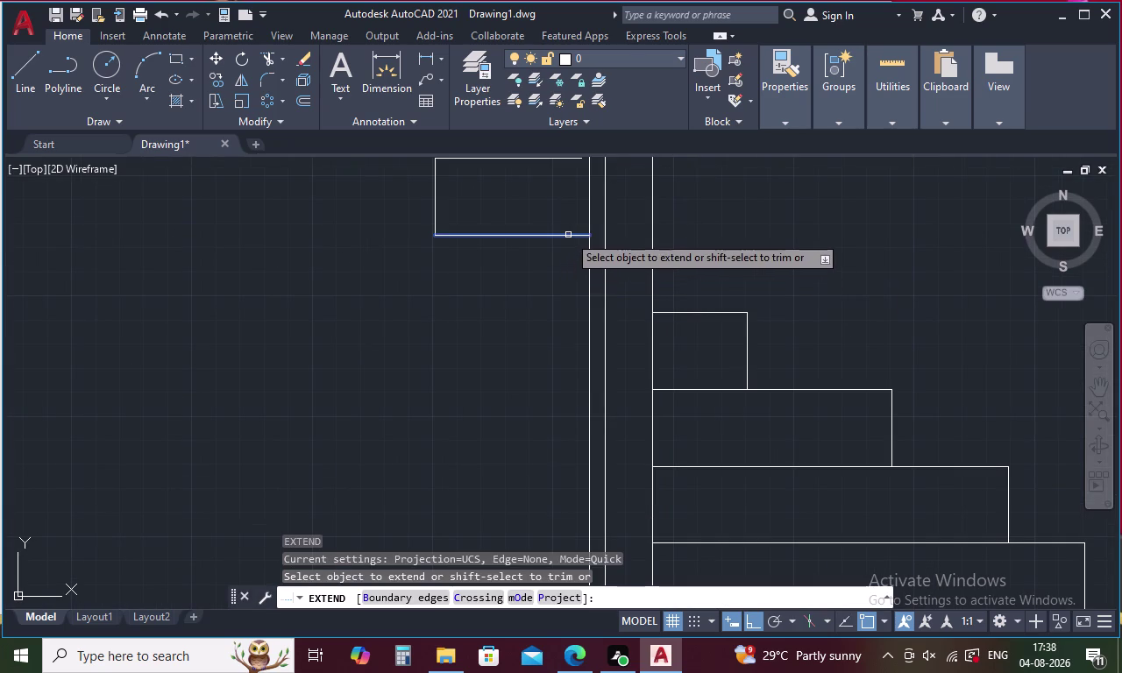
click(568, 235)
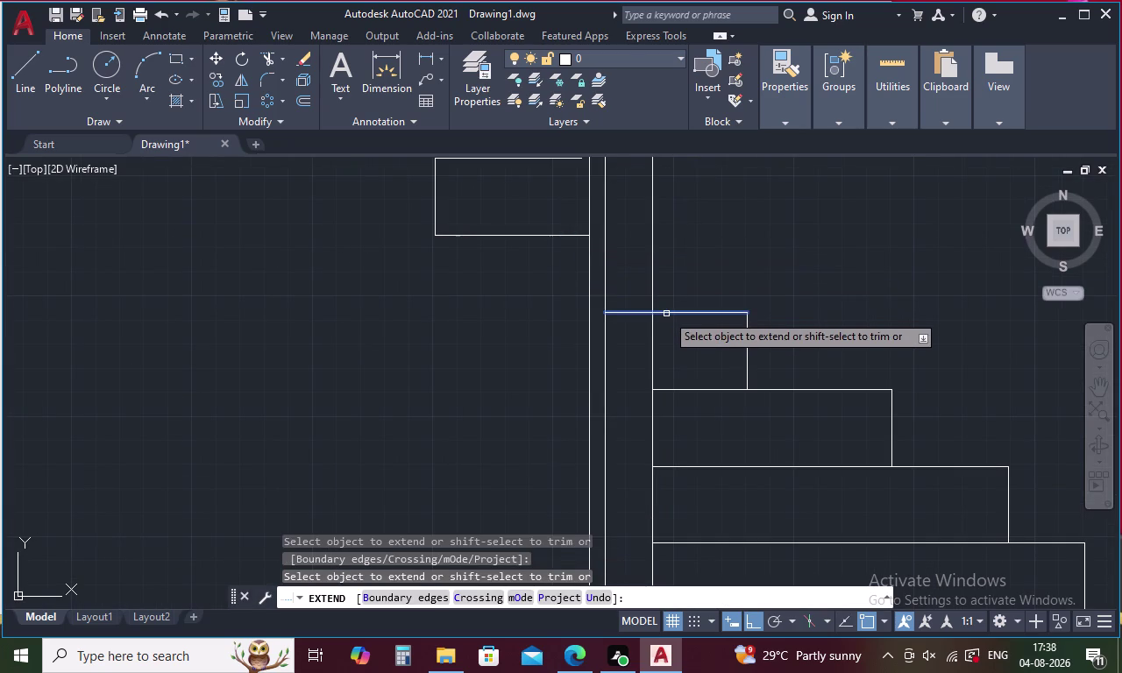
click(666, 314)
click(632, 310)
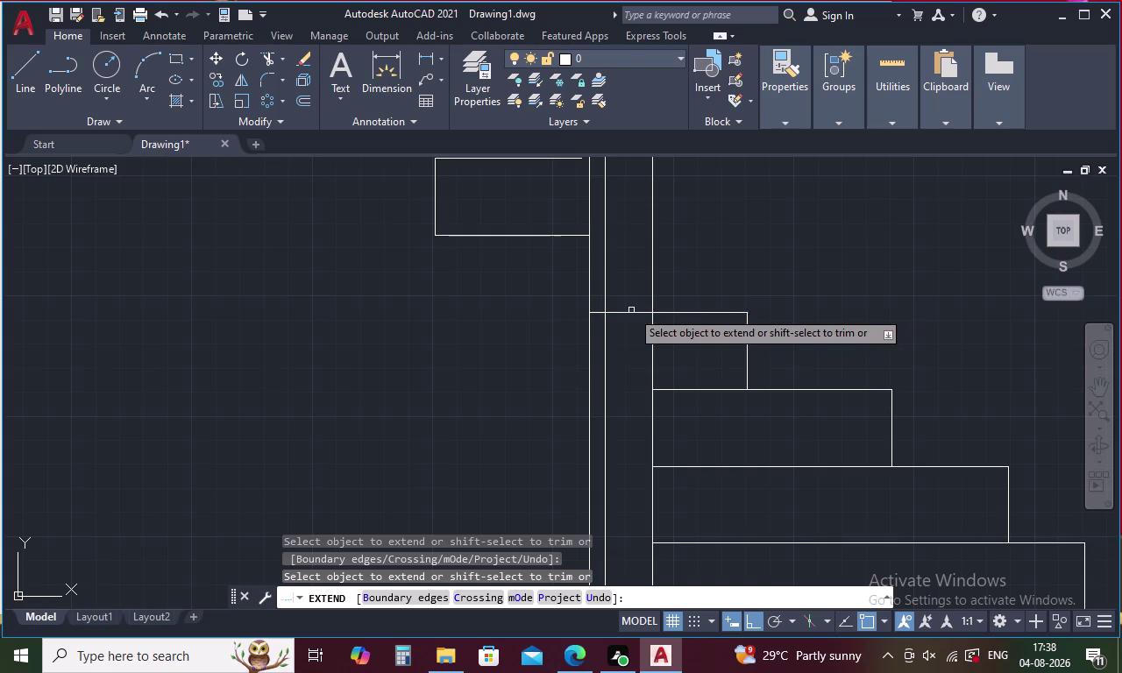
click(580, 236)
key(Escape)
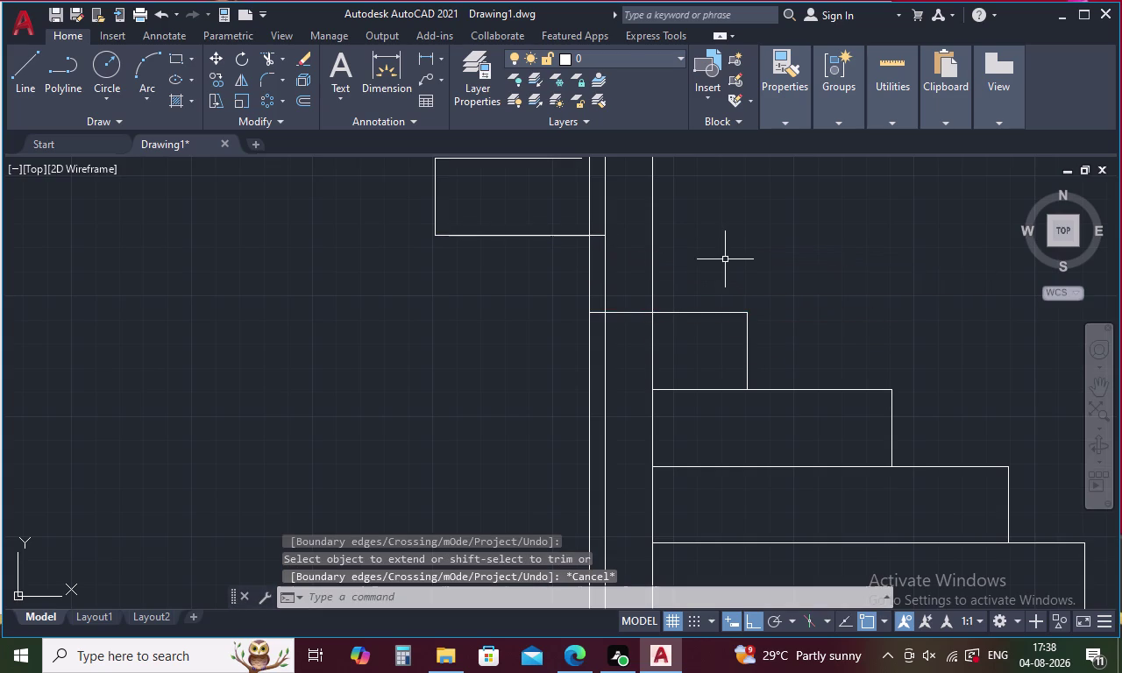
Trim the tread line segment between the vertical lines, then cancel the trim.
key(t)
text(R)
key(space)
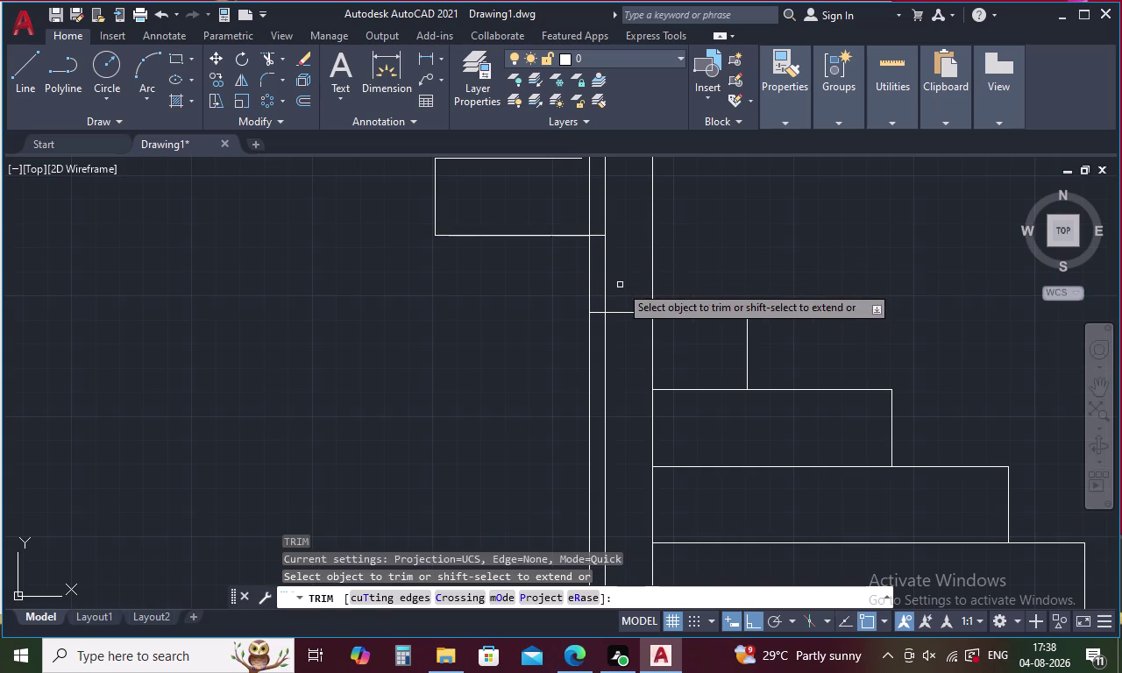
drag(623, 285, 636, 342)
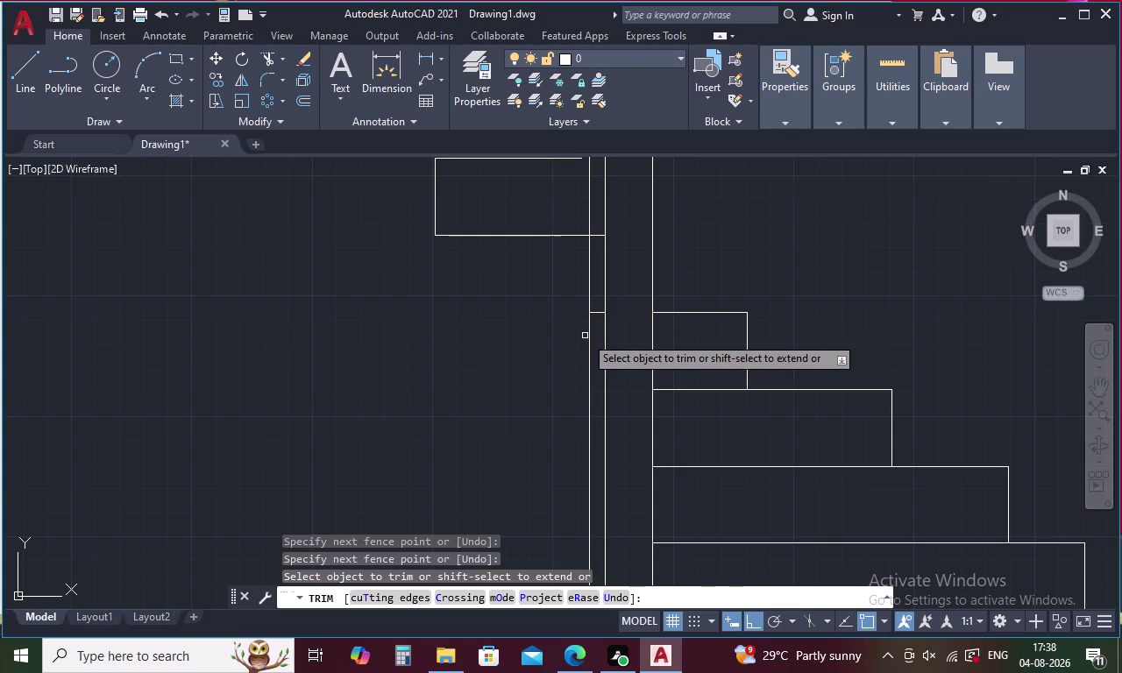
click(587, 334)
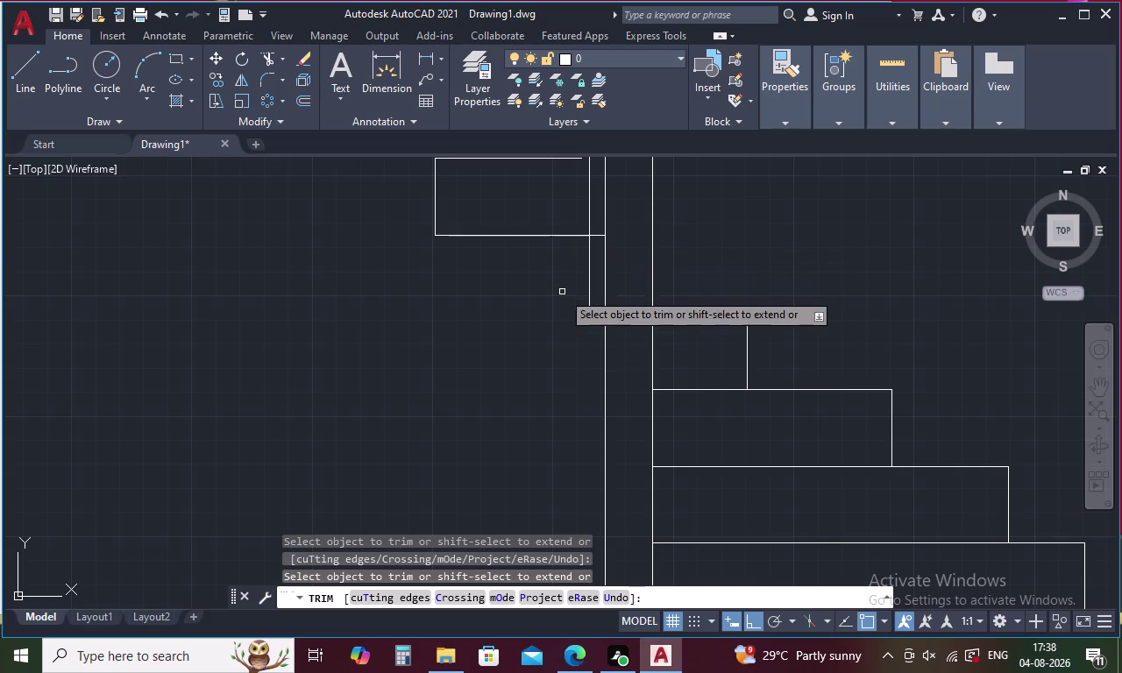
key(Escape)
middle_drag(558, 300, 571, 380)
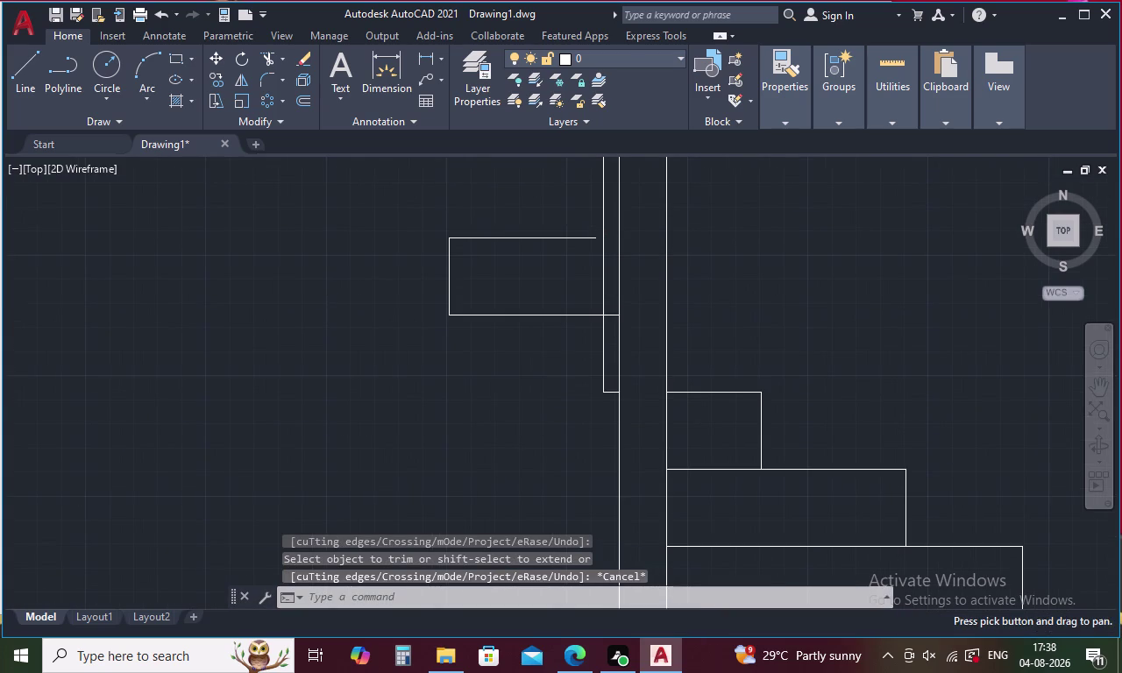
text(TR)
key(Escape)
Fence-extend the landing's top edge to the centre post.
text(E)
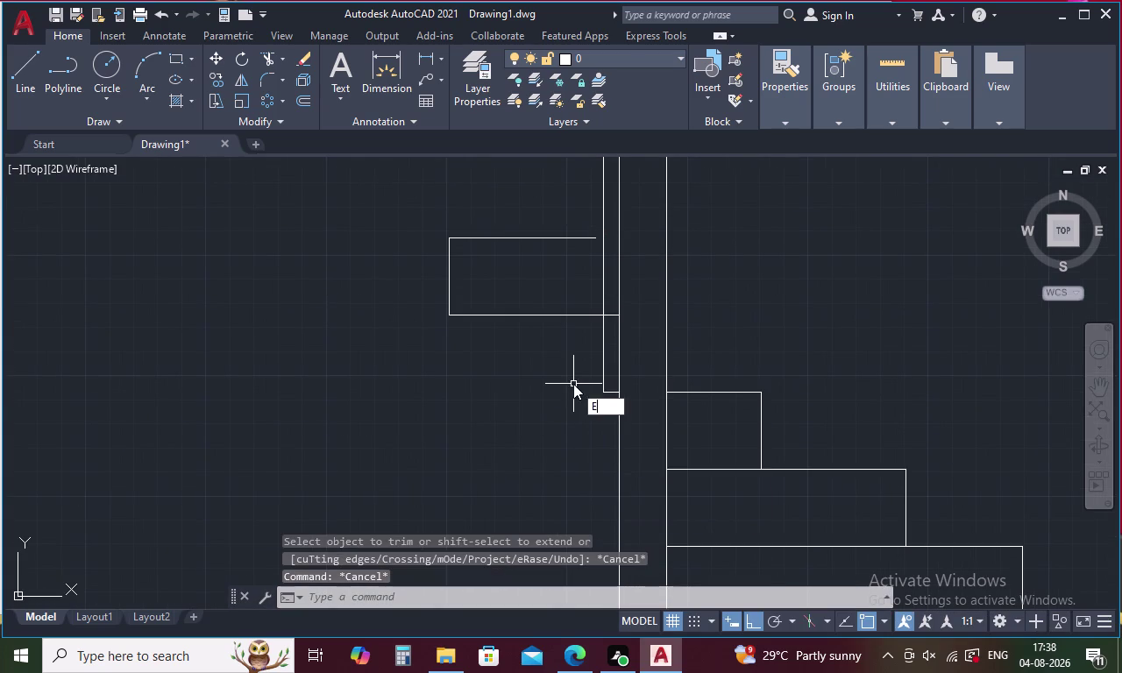
text(X)
key(space)
click(576, 235)
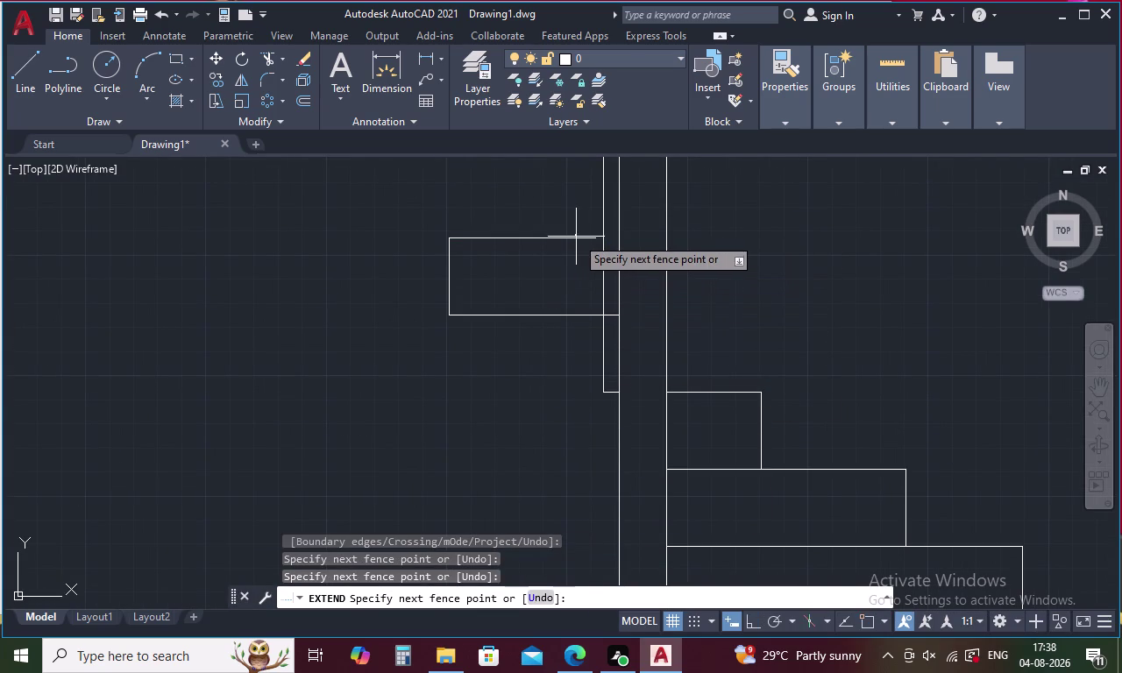
drag(576, 238, 576, 246)
click(583, 239)
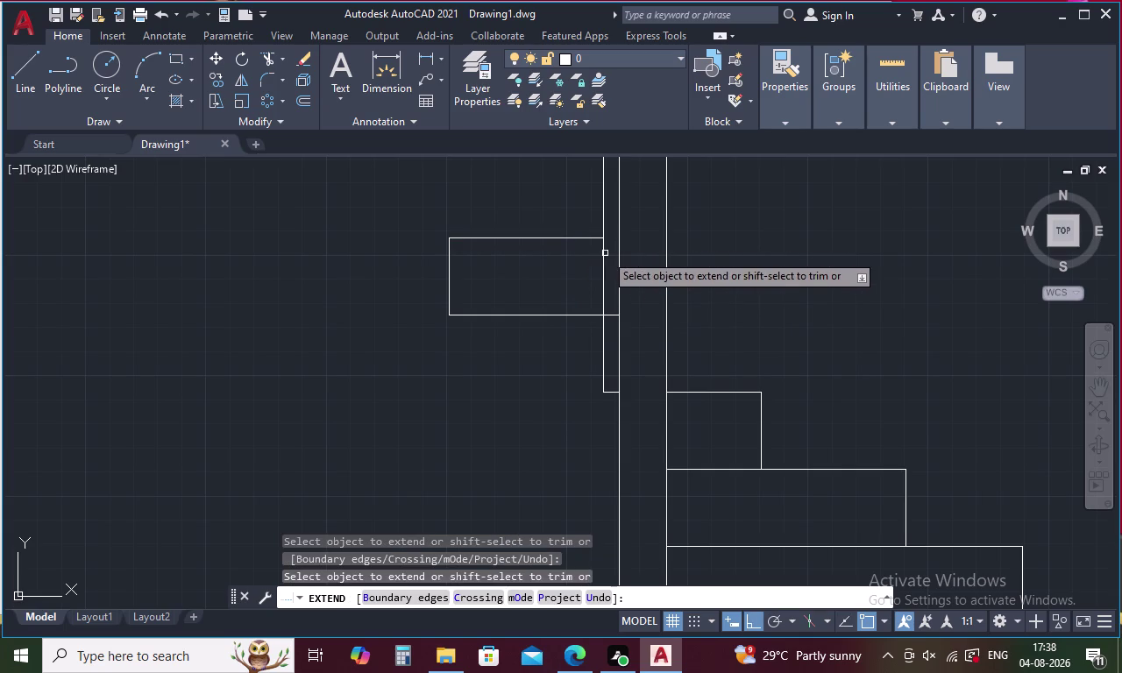
key(Escape)
Fence-trim the post lines between the elevation and the plan circle.
text(TR)
key(space)
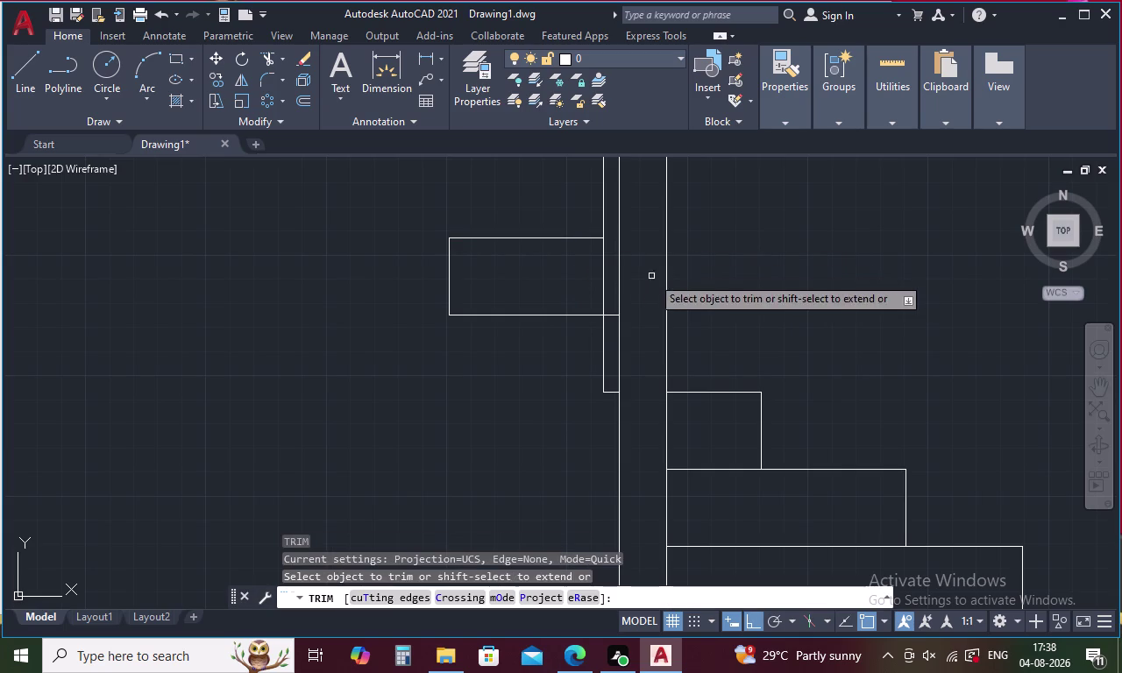
click(601, 211)
scroll(down, 3)
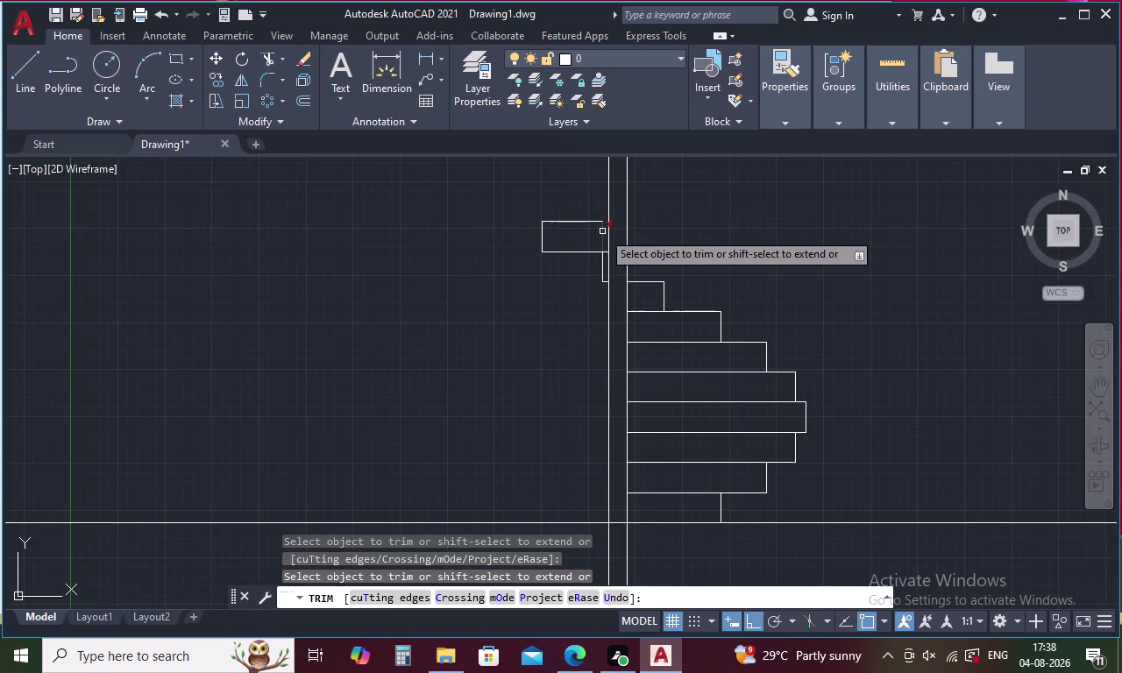
scroll(down, 3)
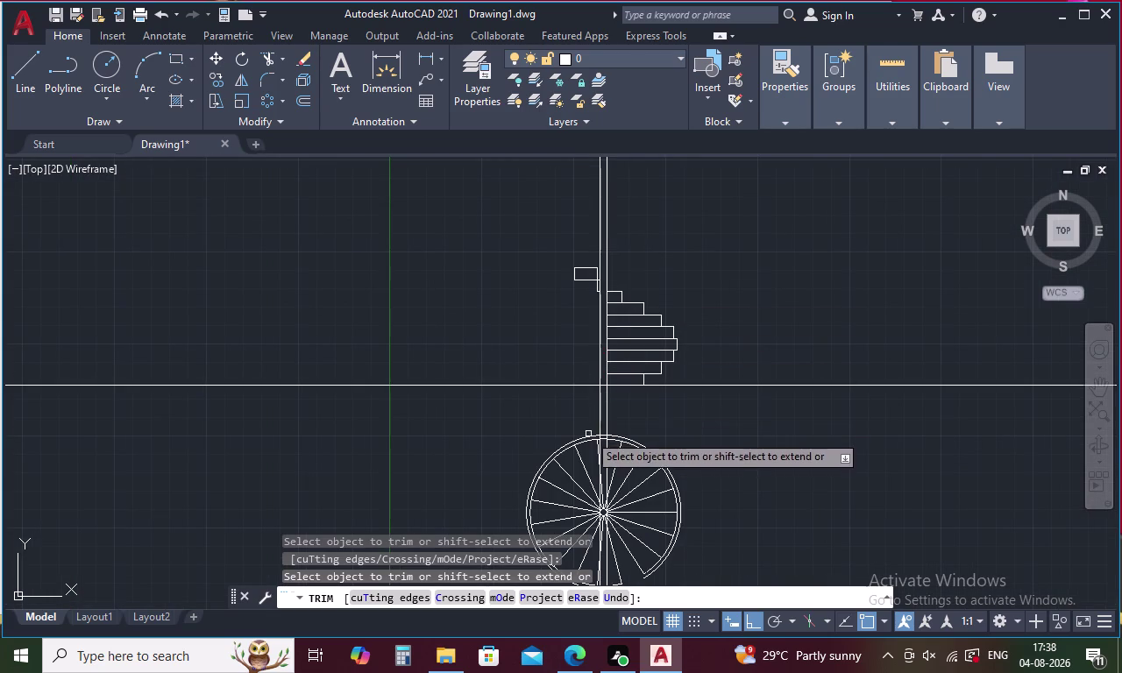
scroll(up, 3)
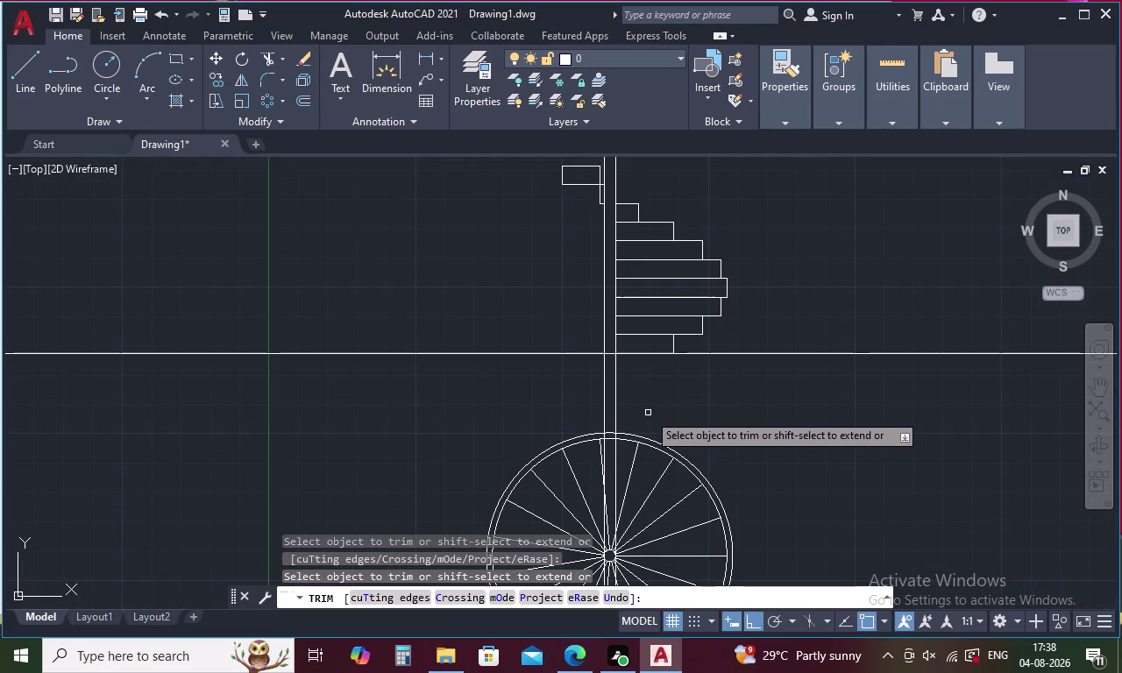
drag(654, 378, 554, 391)
key(Escape)
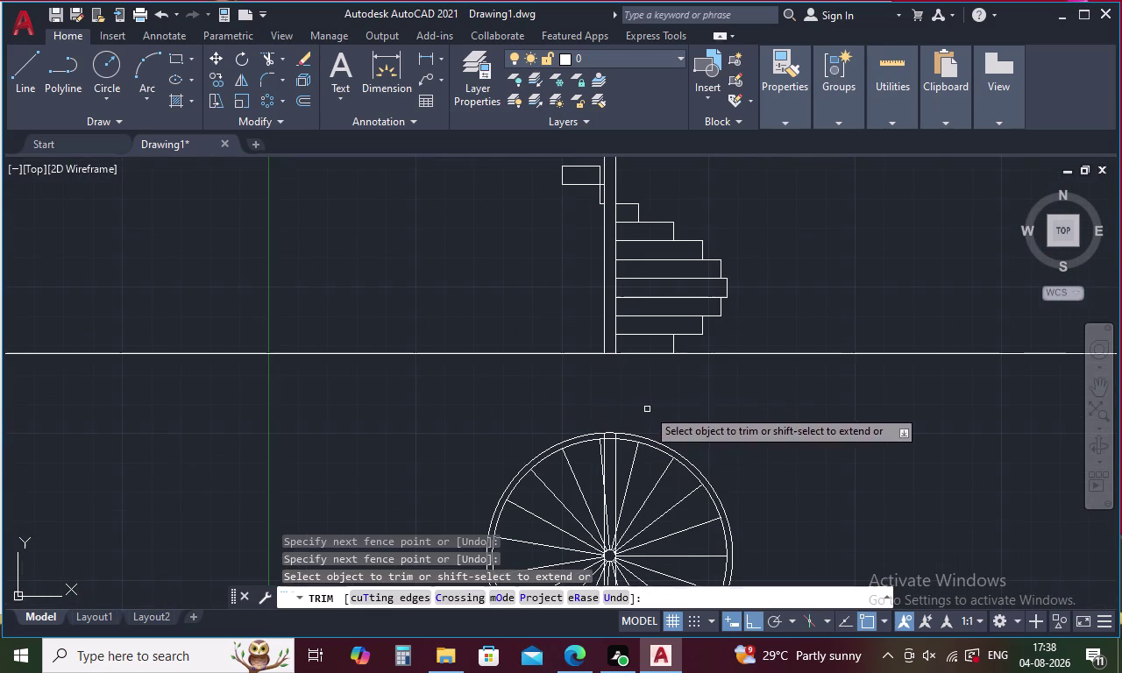
middle_drag(647, 408, 642, 160)
Erase the two stray lines below the staircase plan.
drag(731, 520, 635, 516)
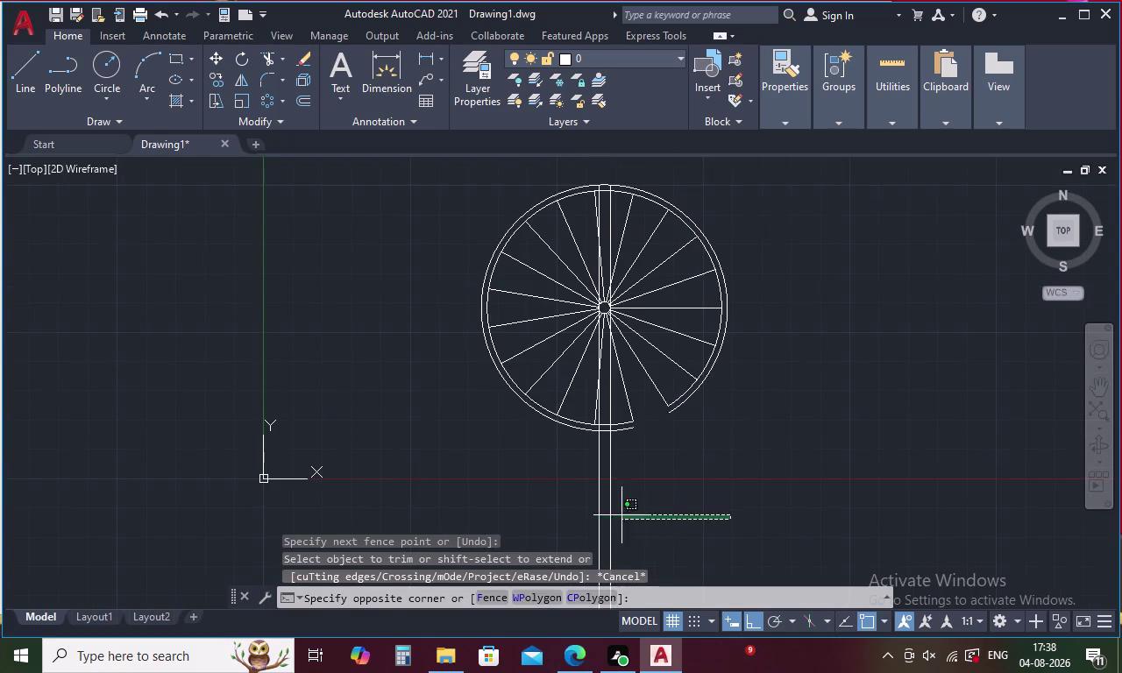
drag(635, 516, 517, 518)
key(Delete)
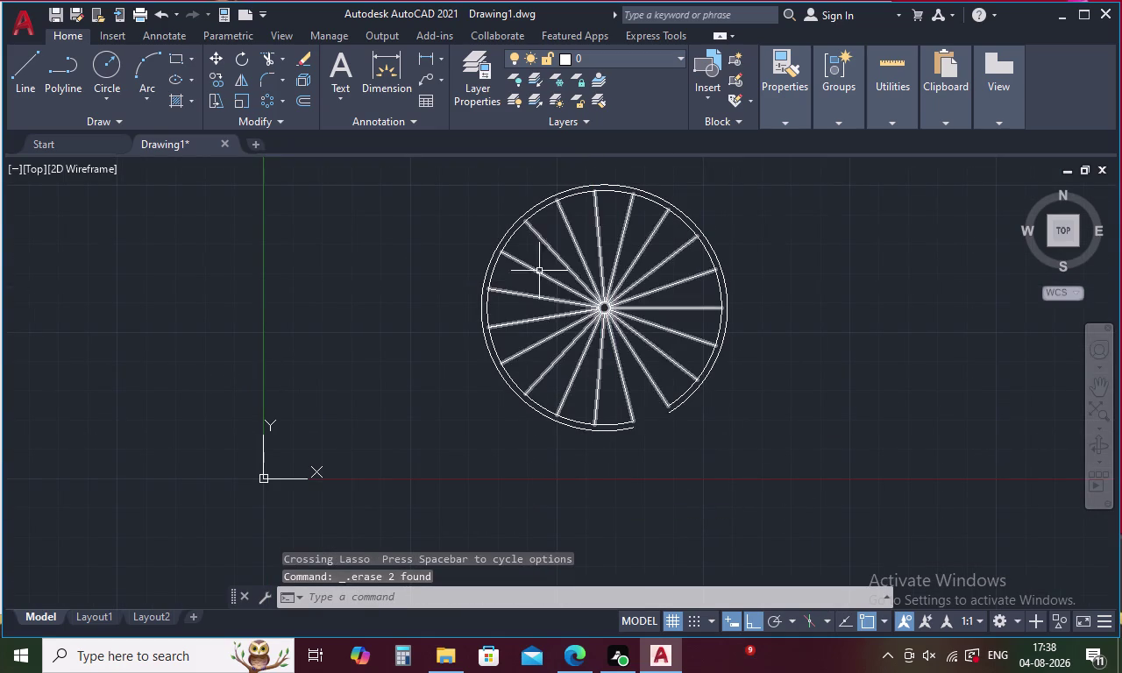
middle_drag(569, 249, 626, 515)
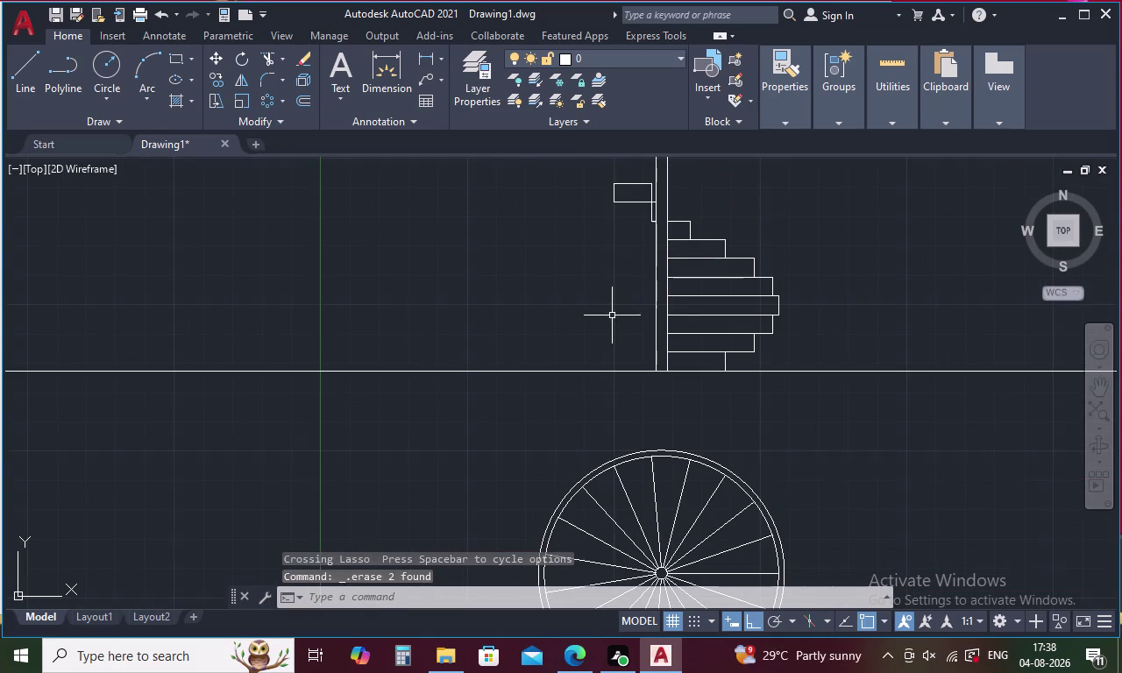
middle_drag(622, 302, 606, 397)
scroll(up, 3)
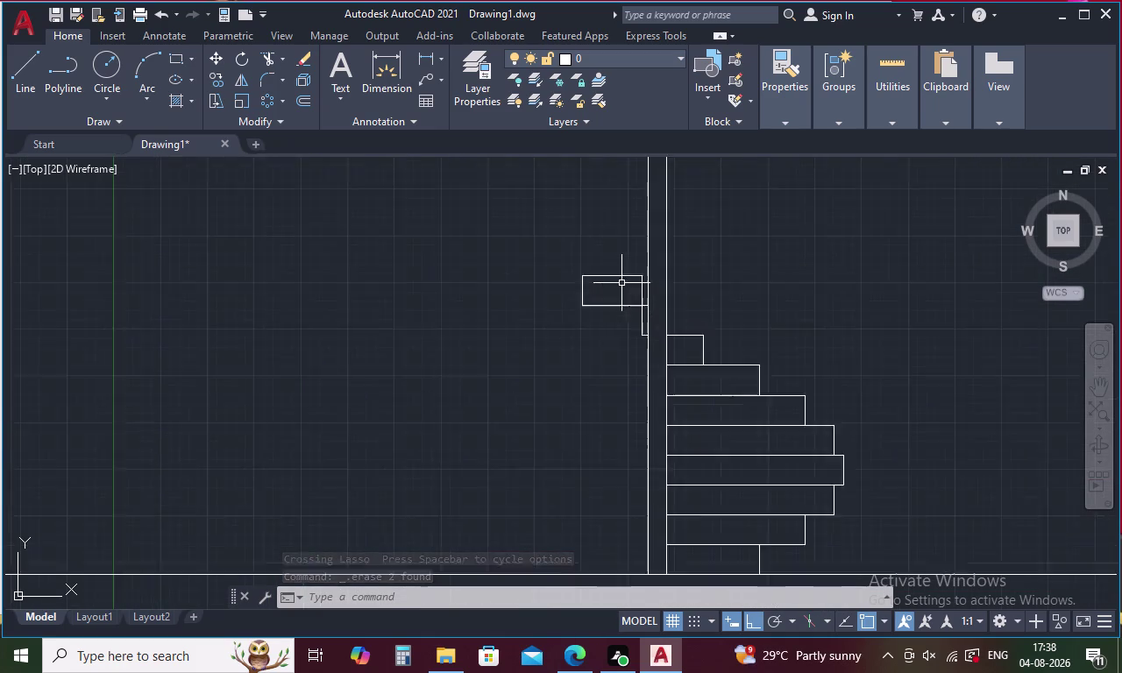
scroll(up, 3)
Try extending the short line beside the landing with EX.
key(Escape)
text(EX)
key(space)
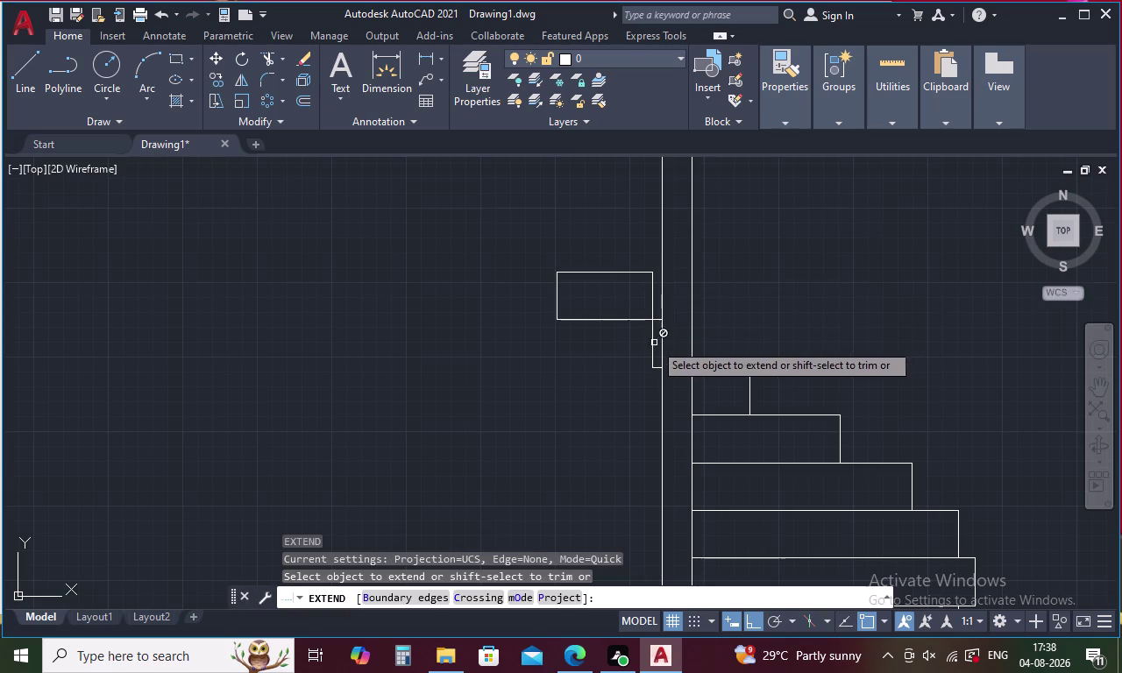
click(640, 271)
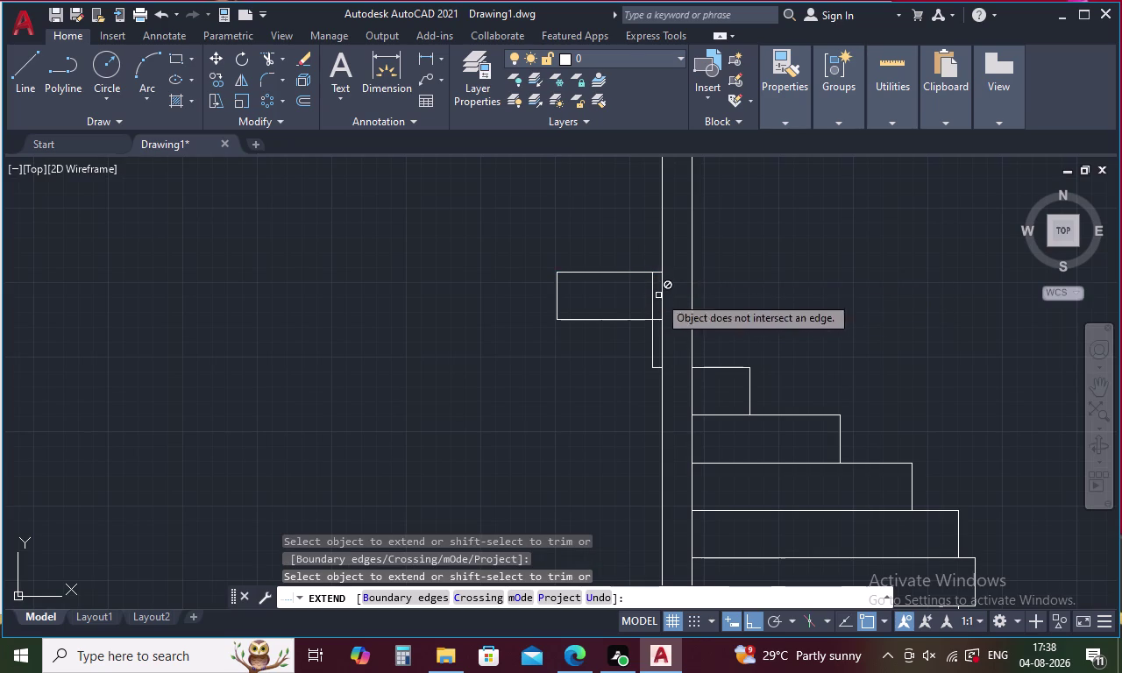
key(Escape)
Trim the stray line inside the landing.
text(TR)
key(space)
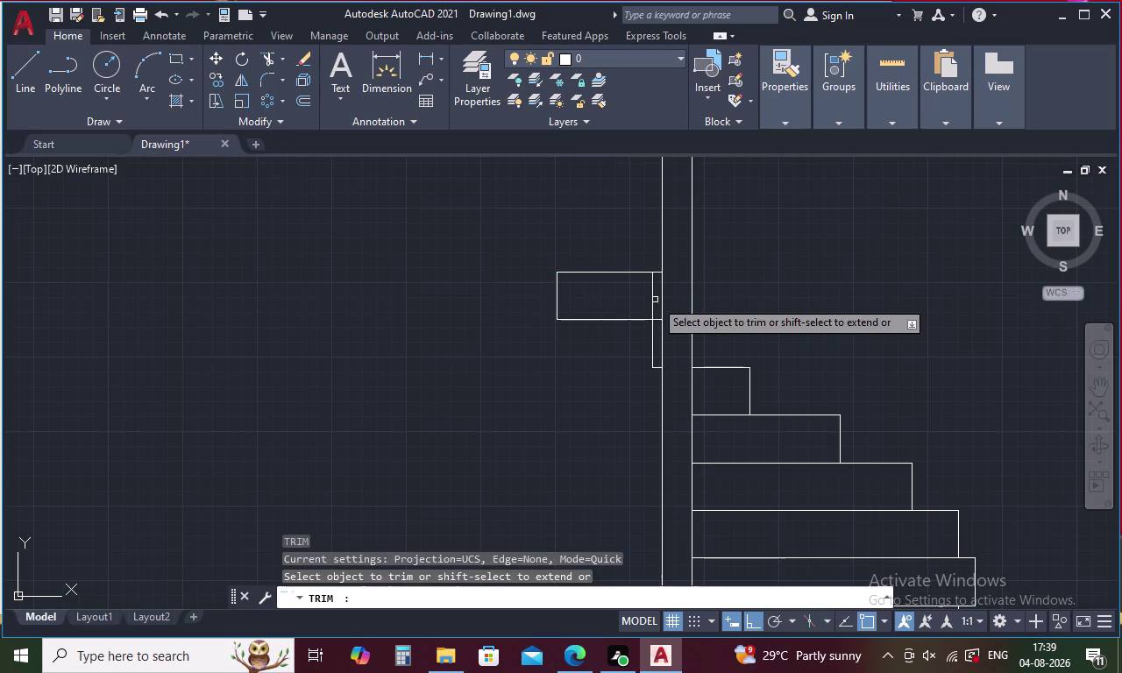
click(651, 303)
scroll(down, 3)
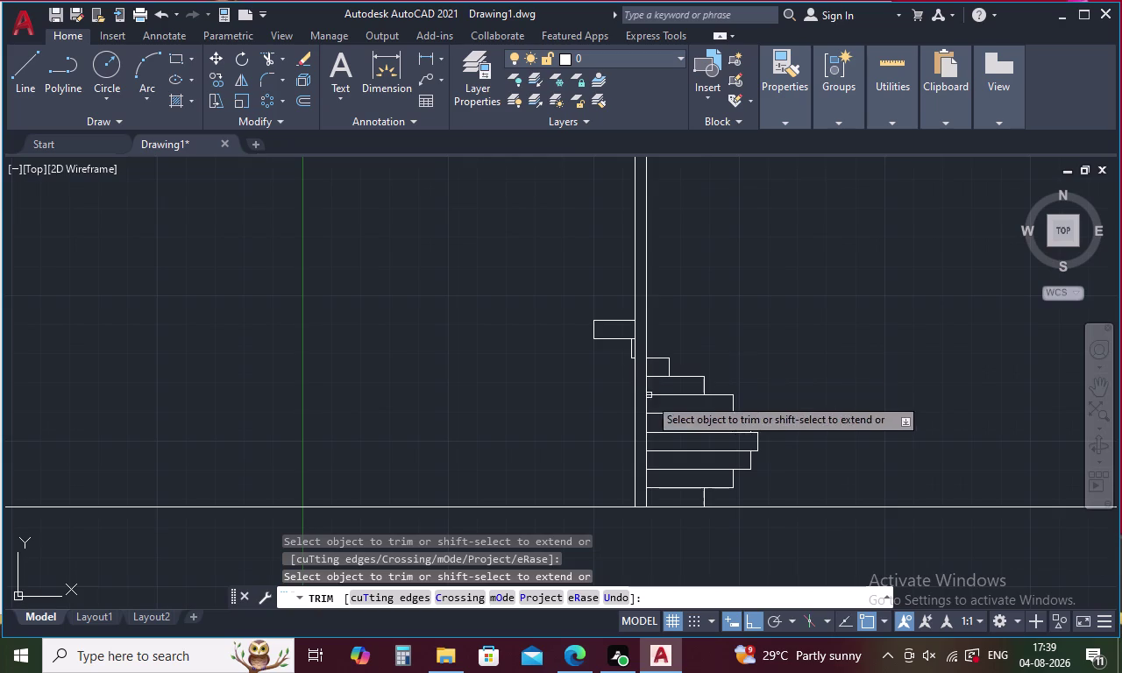
middle_drag(615, 404, 584, 291)
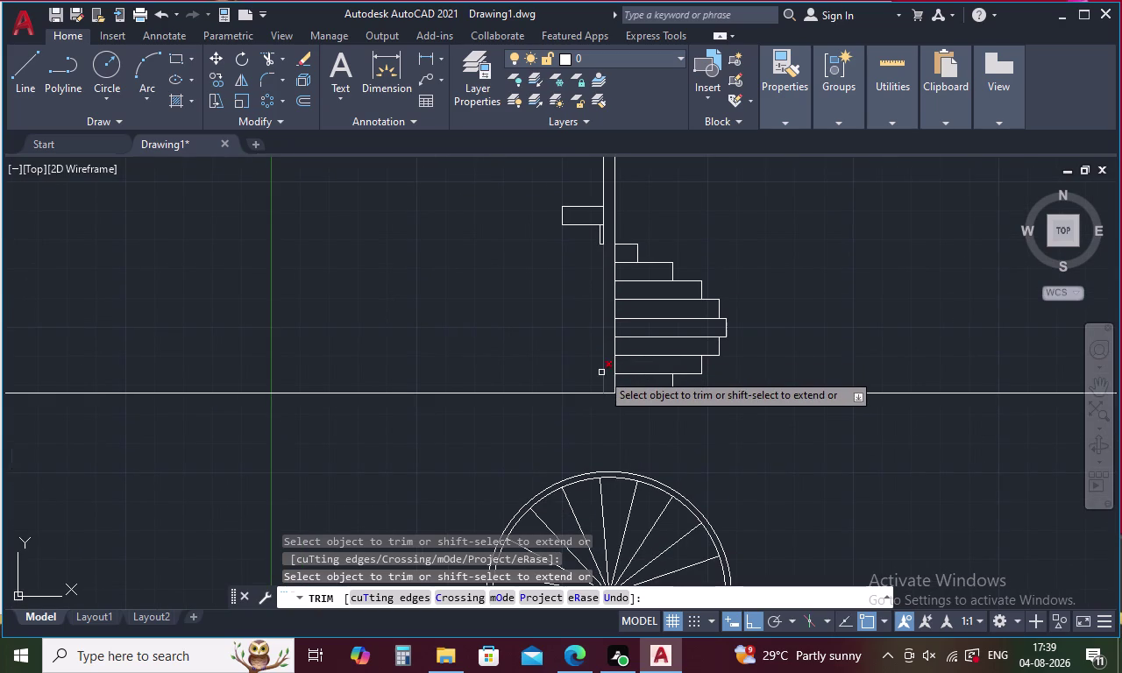
key(Escape)
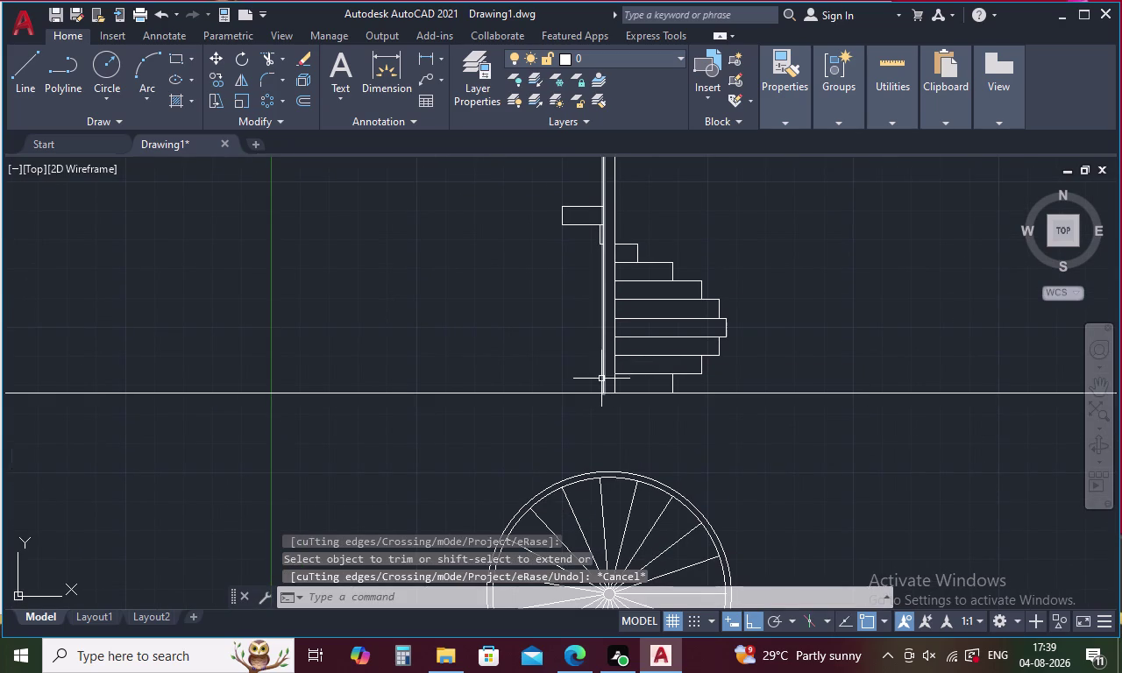
Place a vertical construction line through the stair plan.
text(XL)
key(space)
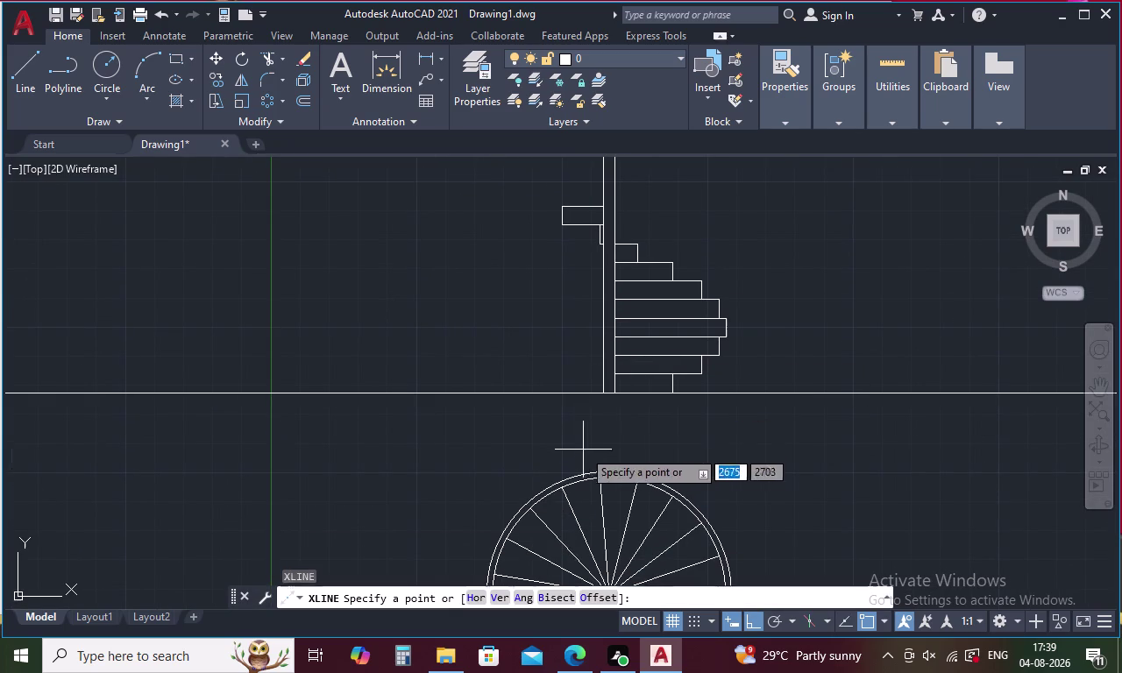
text(V)
key(space)
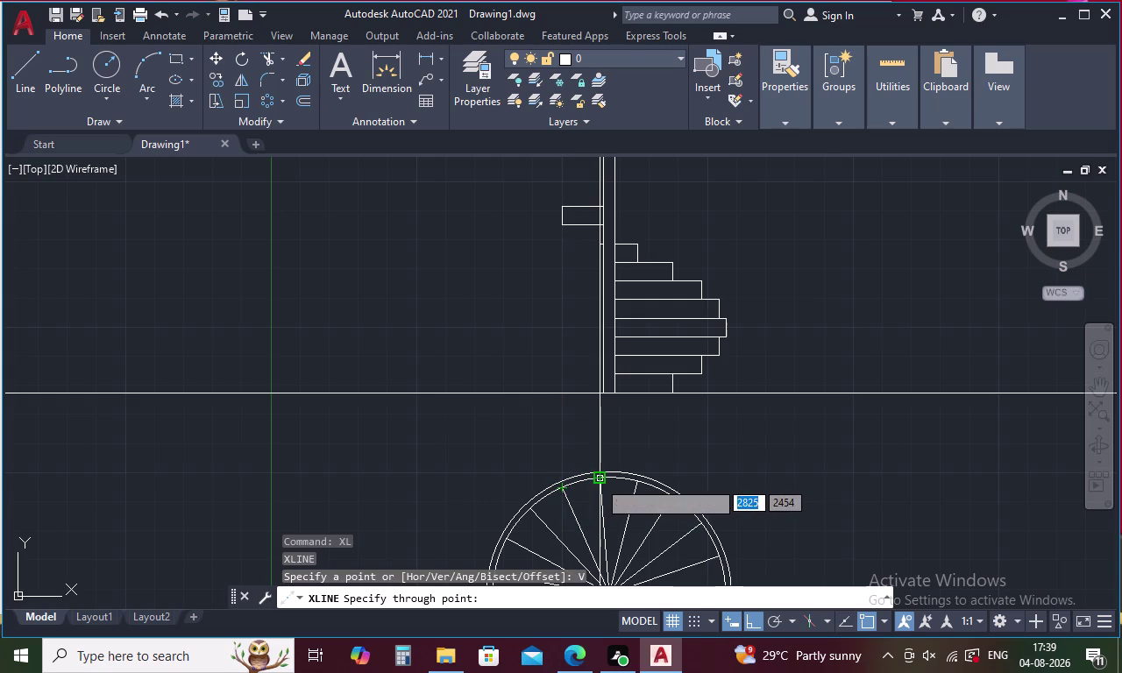
click(533, 507)
key(Escape)
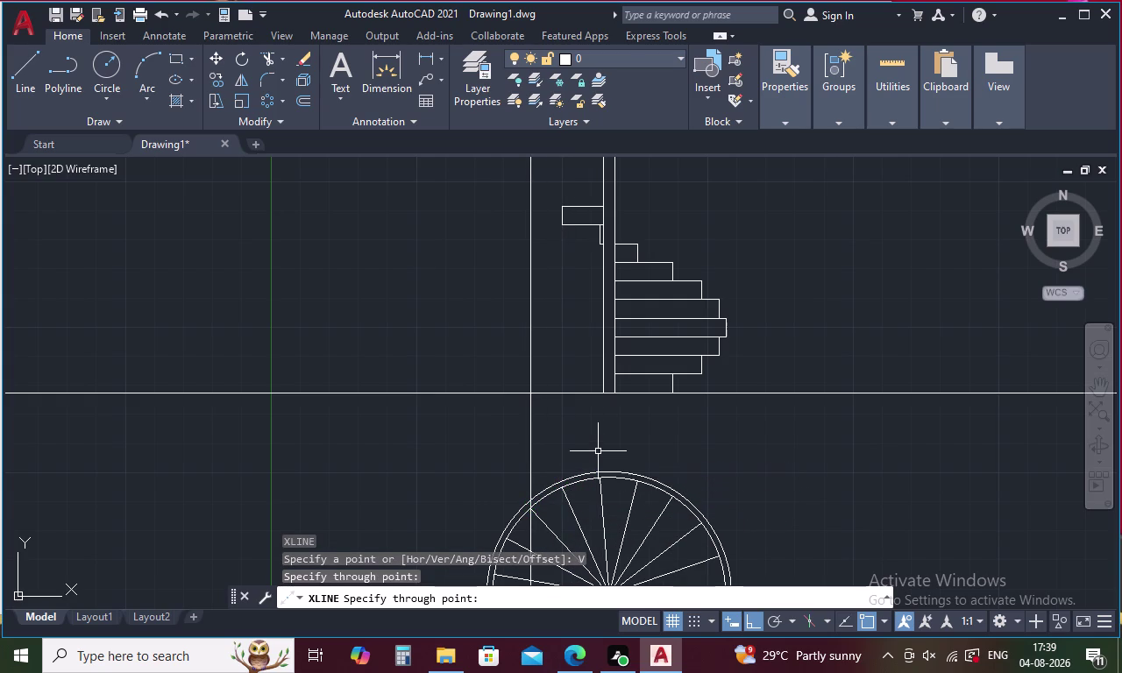
Extend the landing's top edge to the construction line.
text(EX)
key(space)
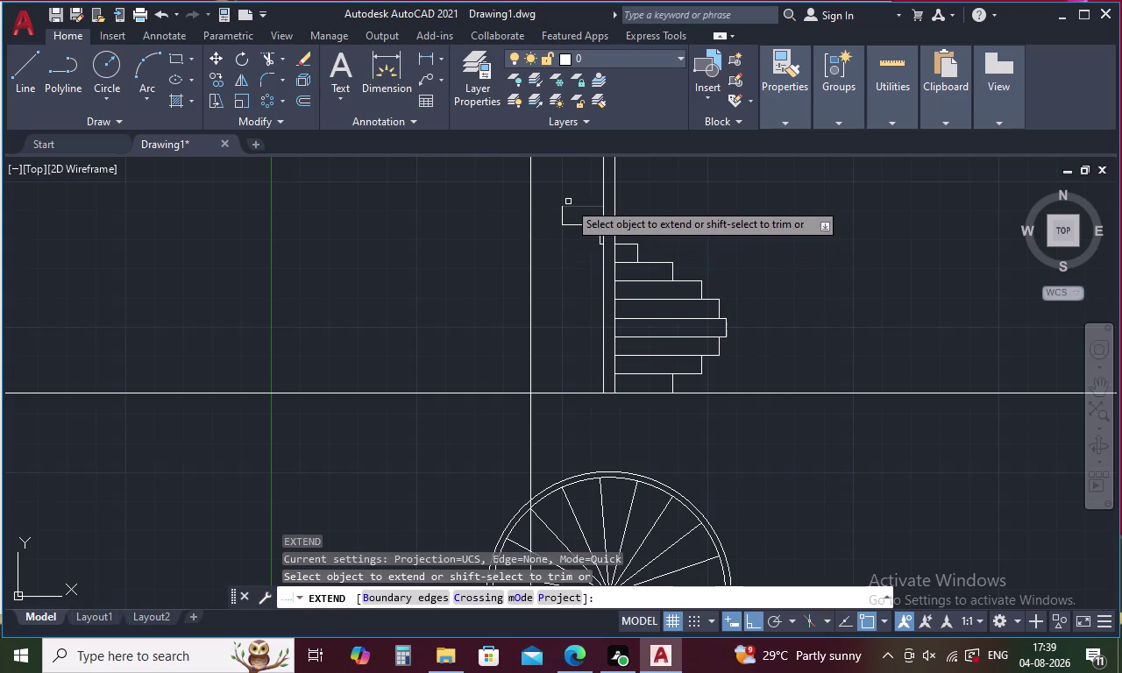
click(577, 209)
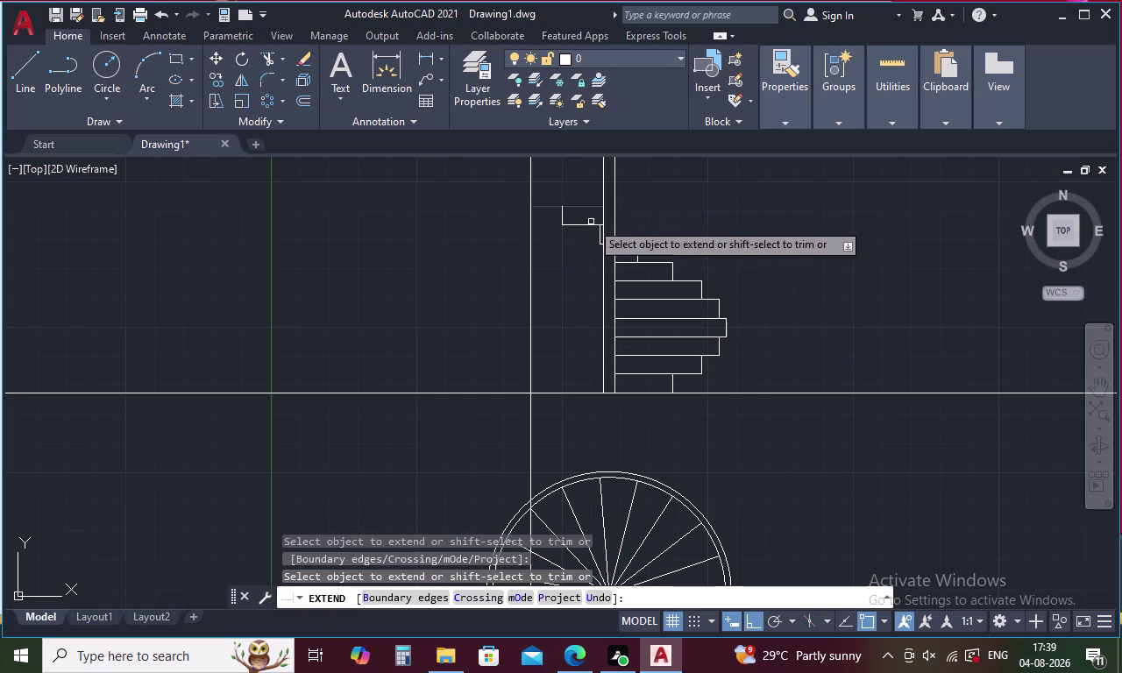
key(Escape)
Offset the landing's top edge 160 upward.
text(O 16)
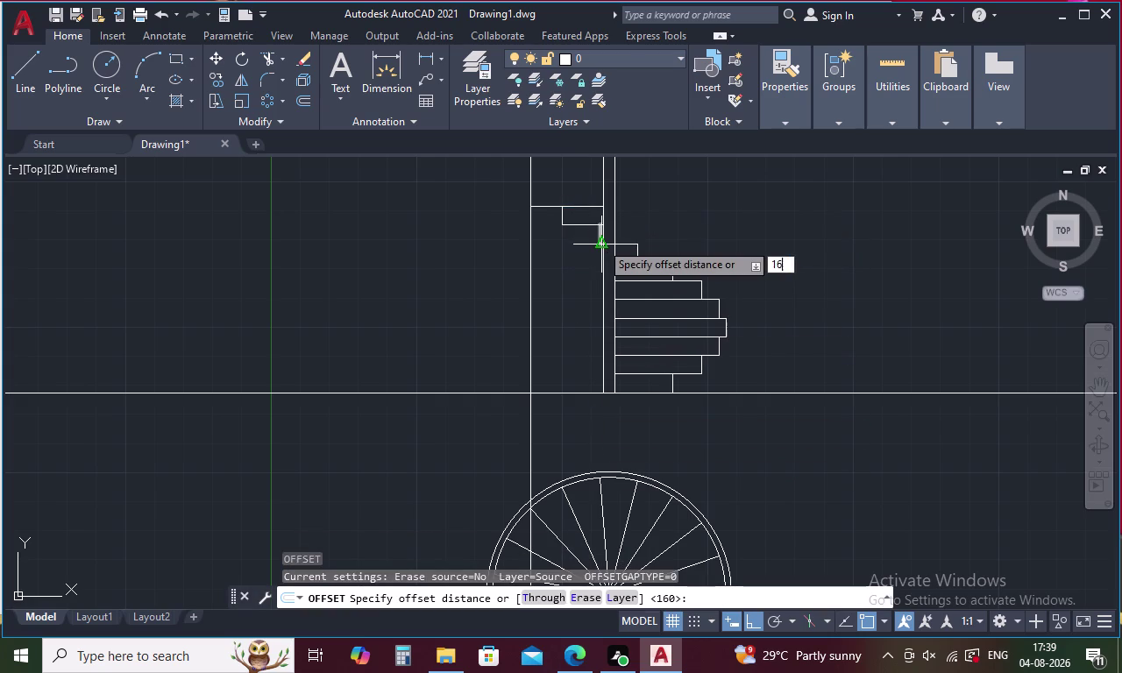
text(0)
key(space)
click(544, 207)
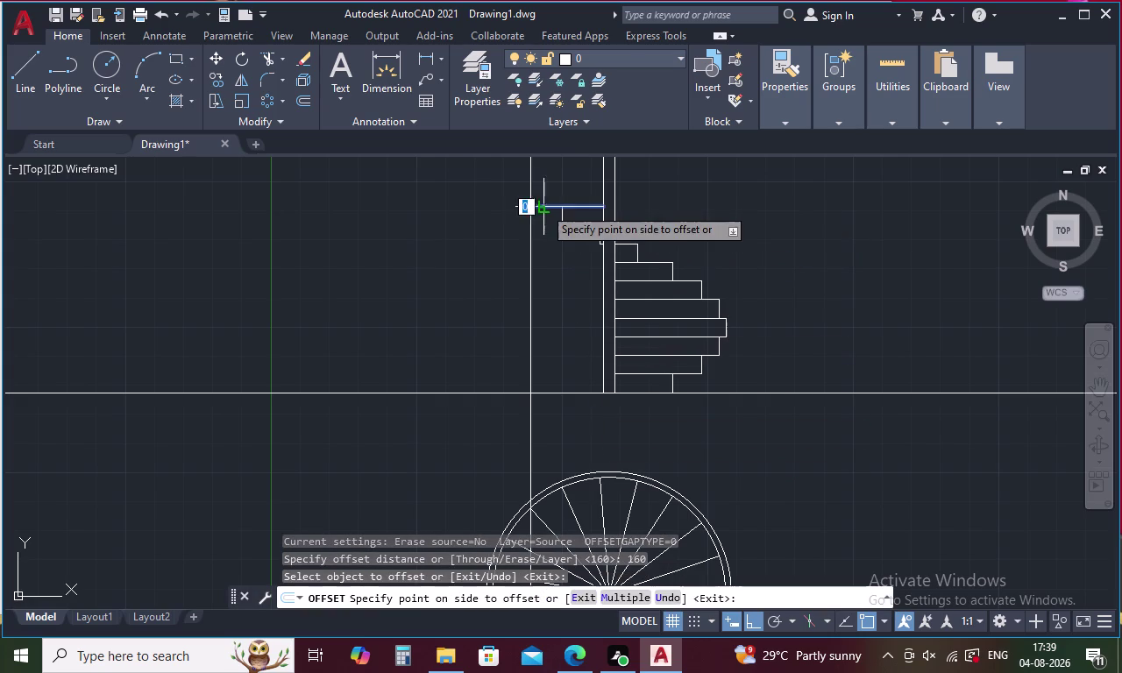
click(543, 178)
key(Escape)
Trim the construction line above the landing and between landing and base.
key(t)
key(r)
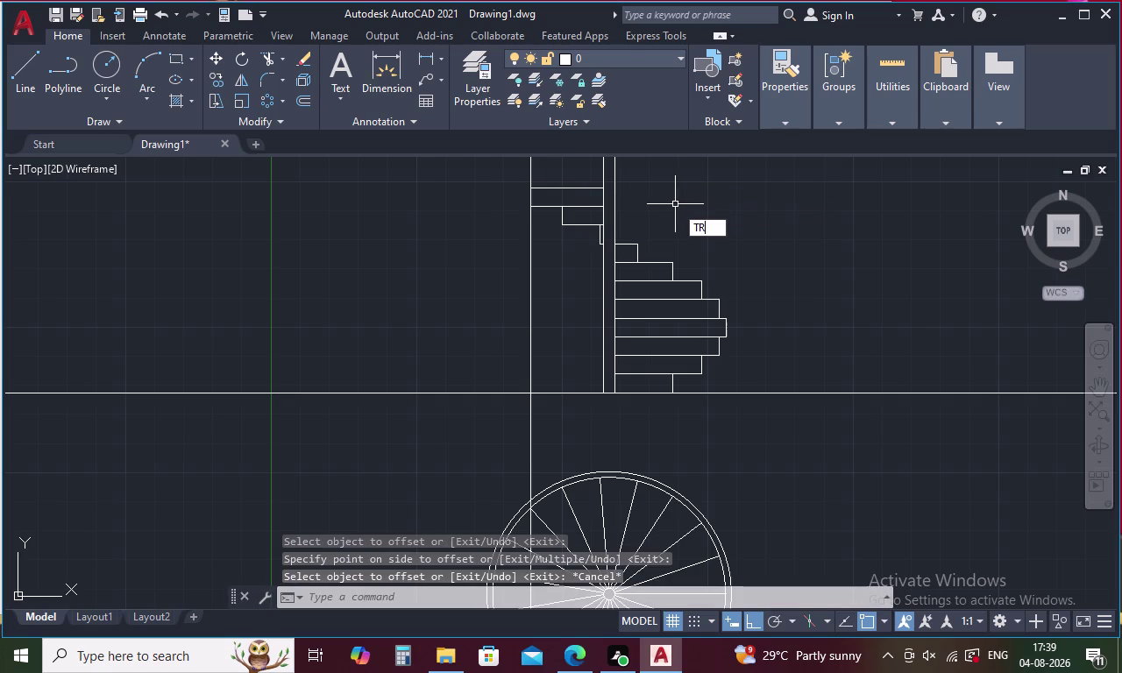
key(space)
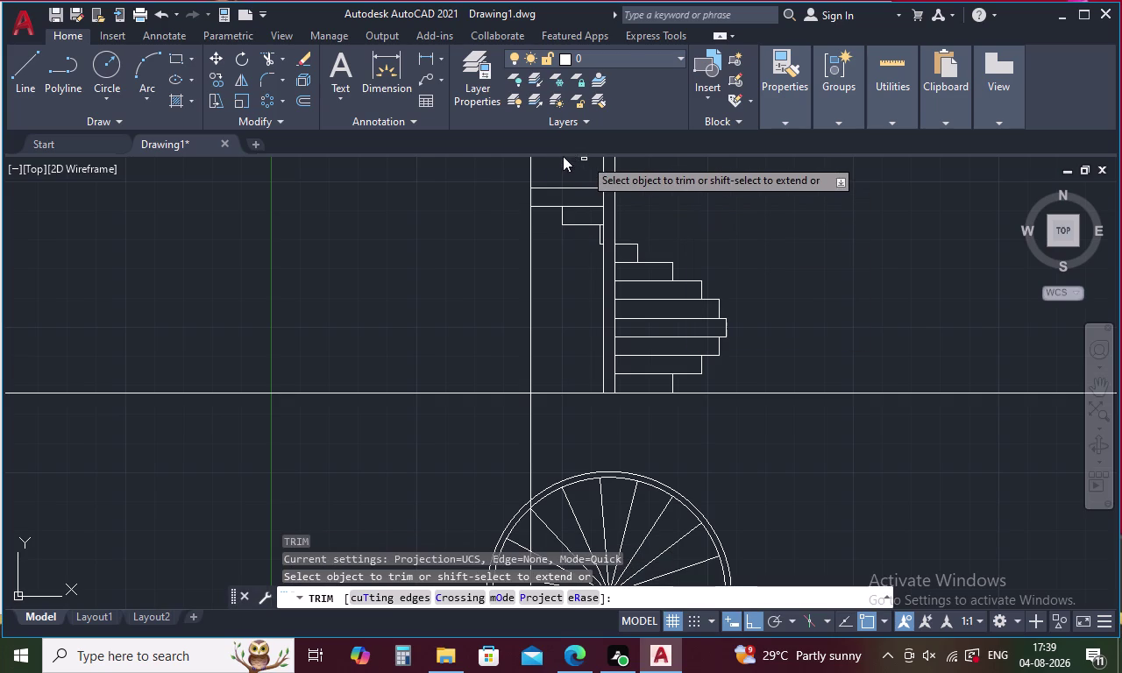
drag(558, 171, 477, 180)
drag(553, 286, 506, 300)
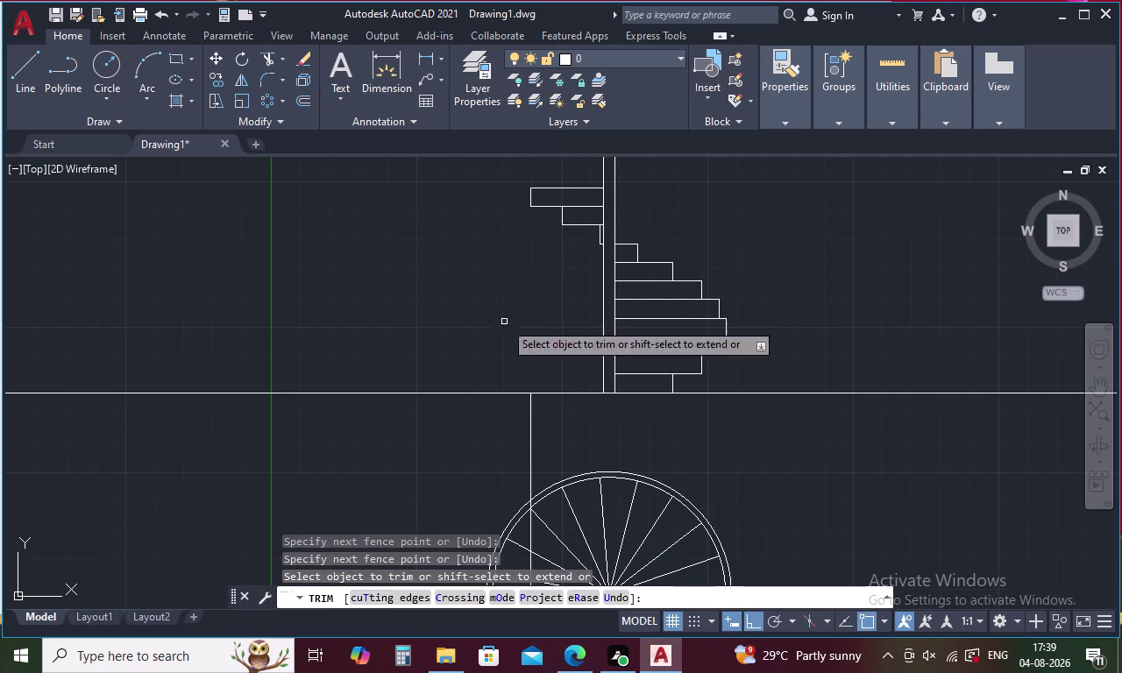
key(Escape)
Delete the construction line below the base and show the whole staircase.
drag(534, 423, 503, 439)
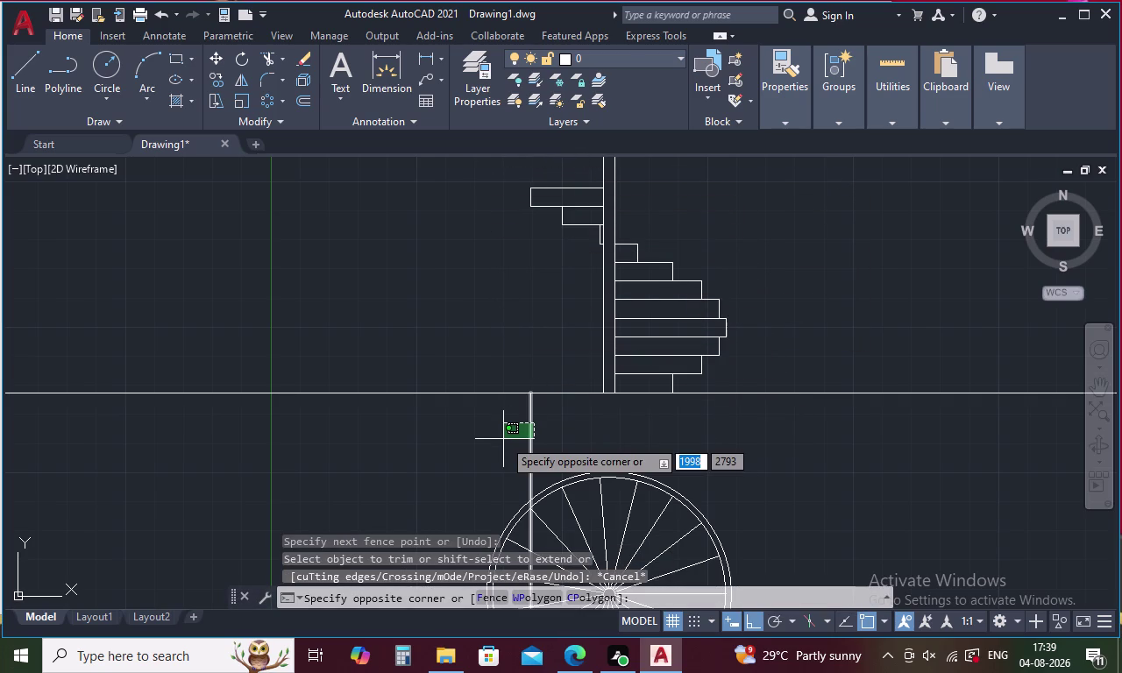
key(Delete)
click(531, 431)
click(532, 431)
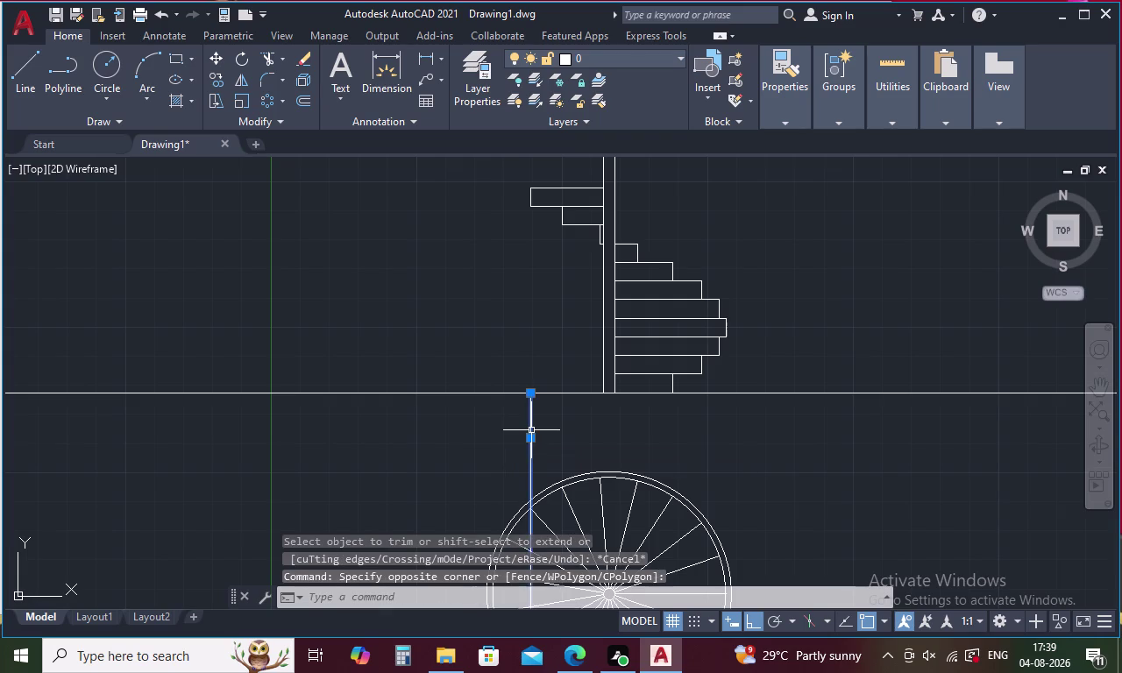
key(Delete)
middle_drag(495, 283, 500, 429)
scroll(down, 3)
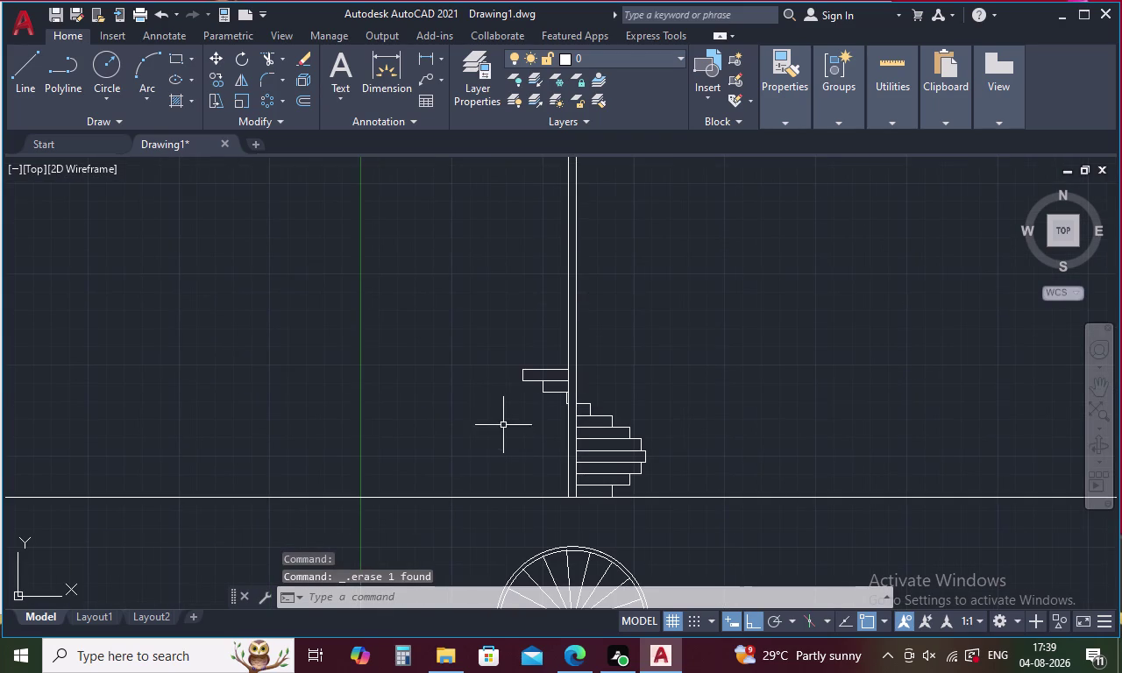
scroll(up, 3)
scroll(down, 3)
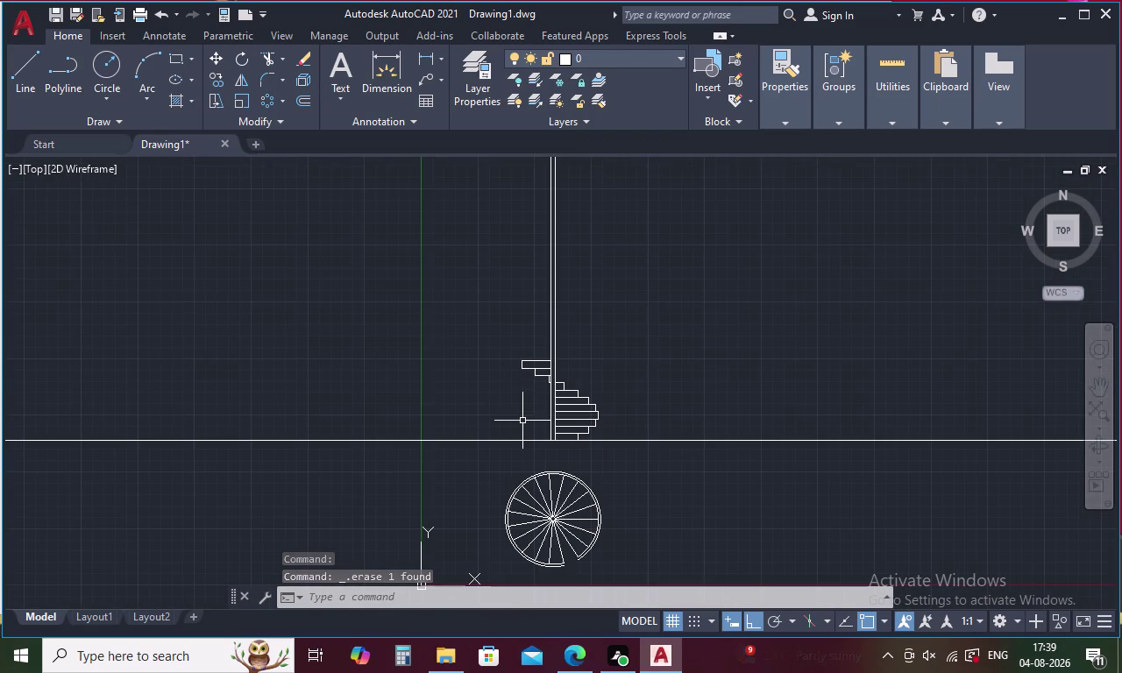
Place a vertical construction line through the plan's tread endpoint.
text(X)
text(L)
key(space)
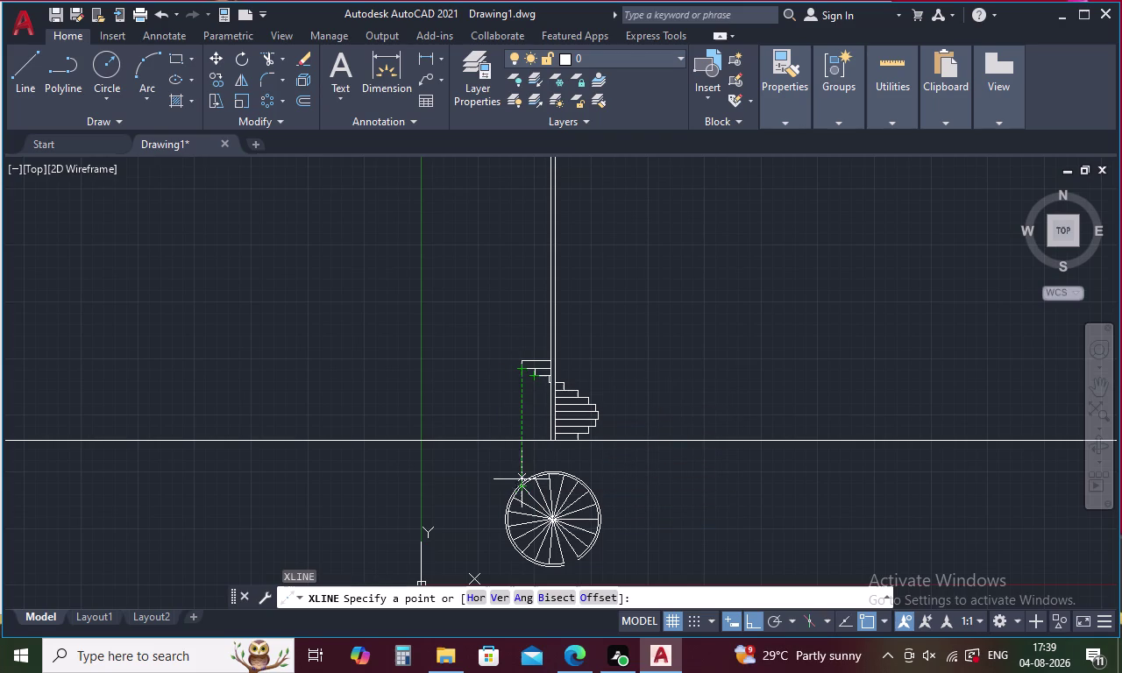
text(V)
key(space)
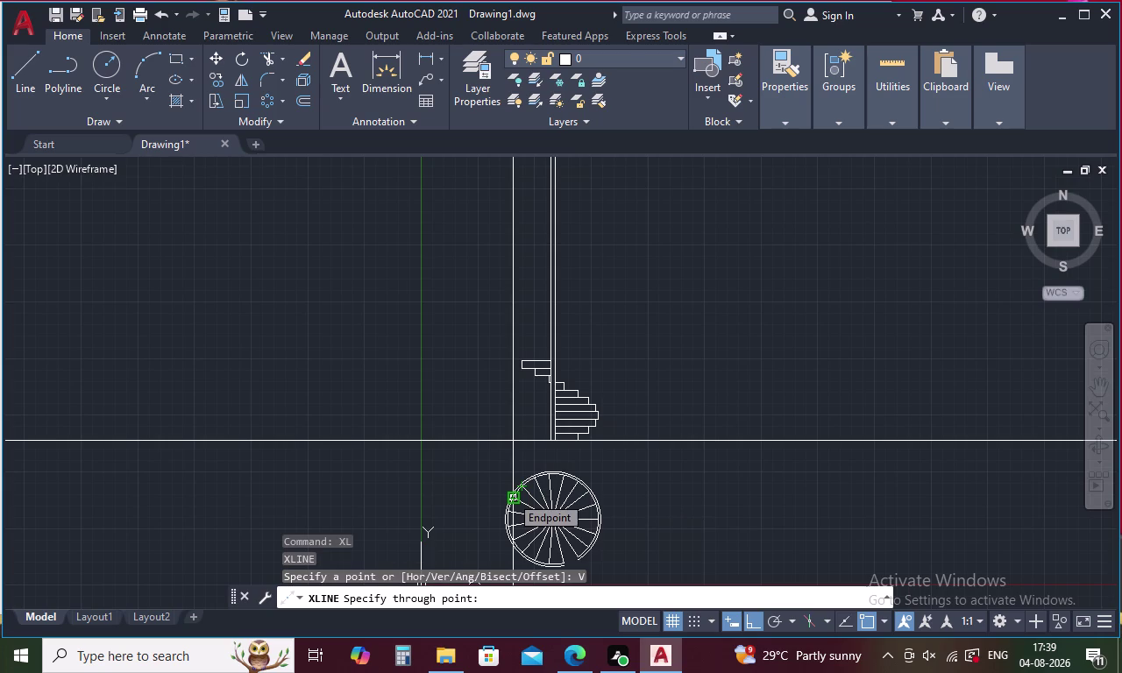
click(511, 496)
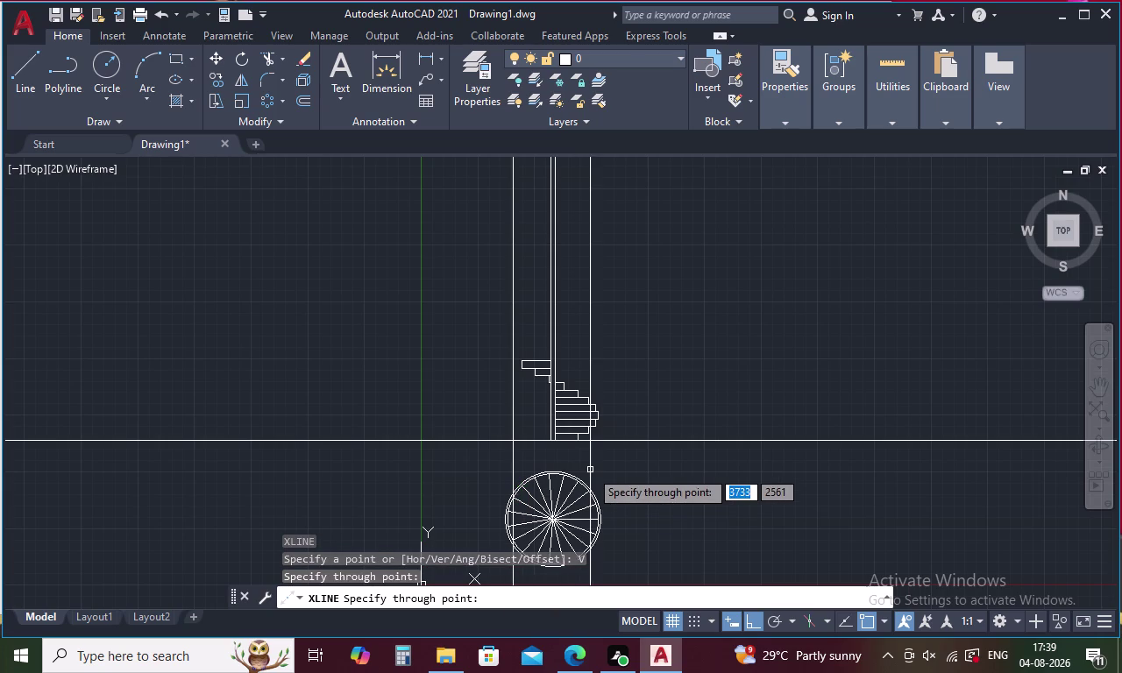
key(Escape)
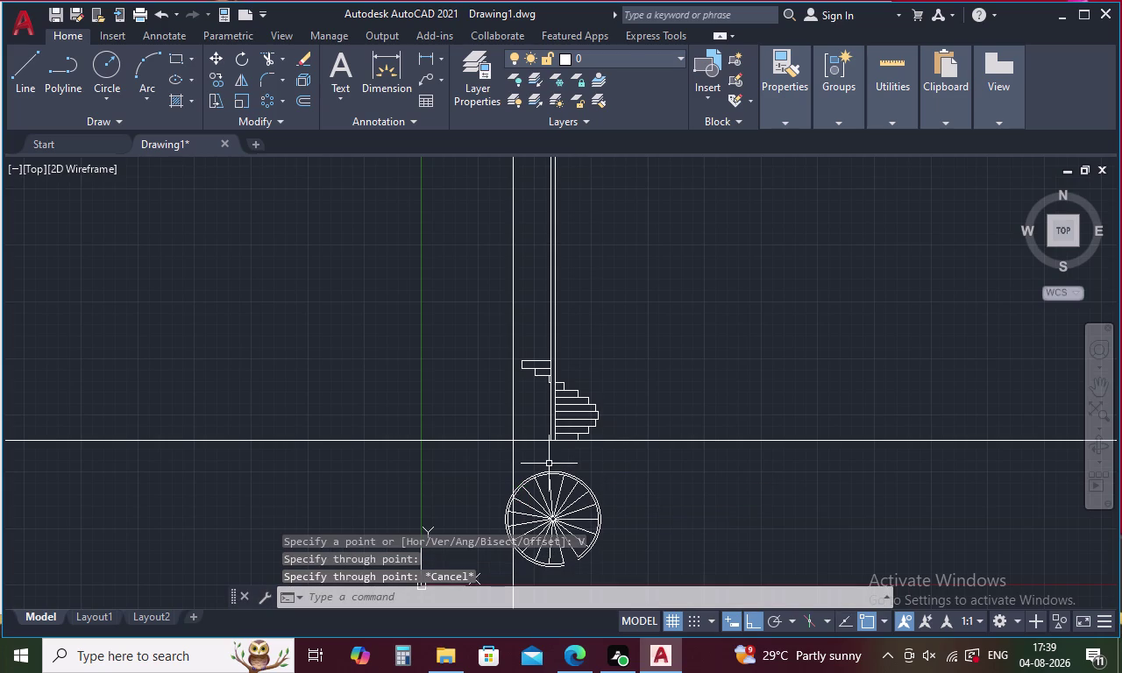
Extend the top tread to the new construction line.
text(EX)
key(space)
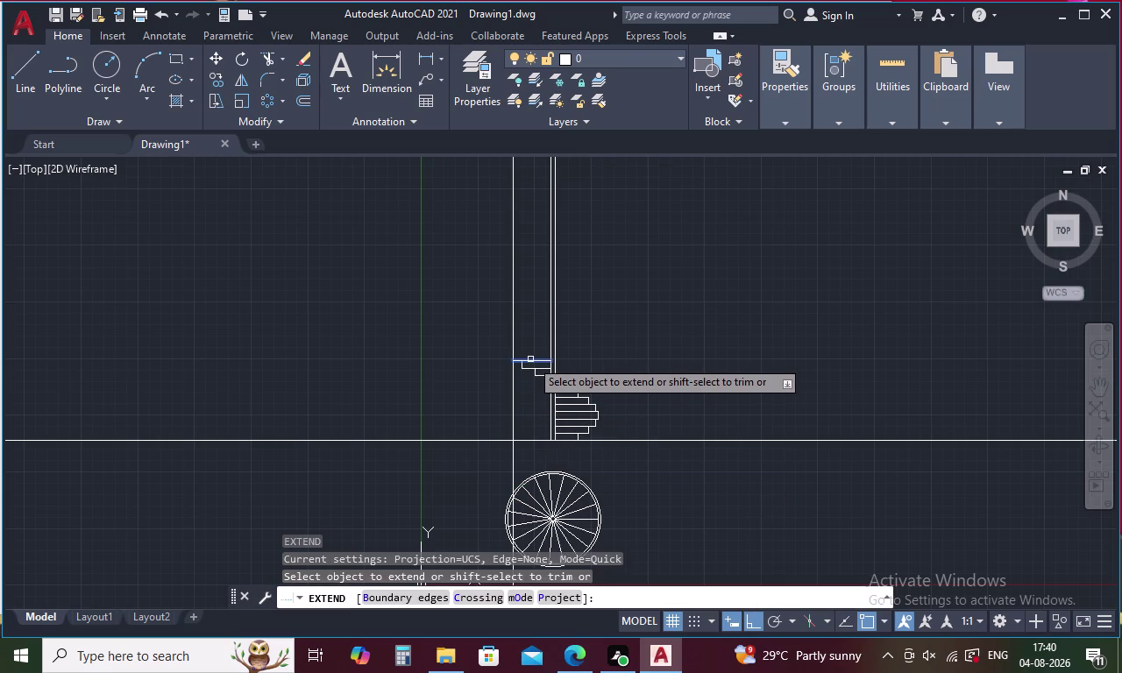
click(531, 360)
key(Escape)
scroll(up, 3)
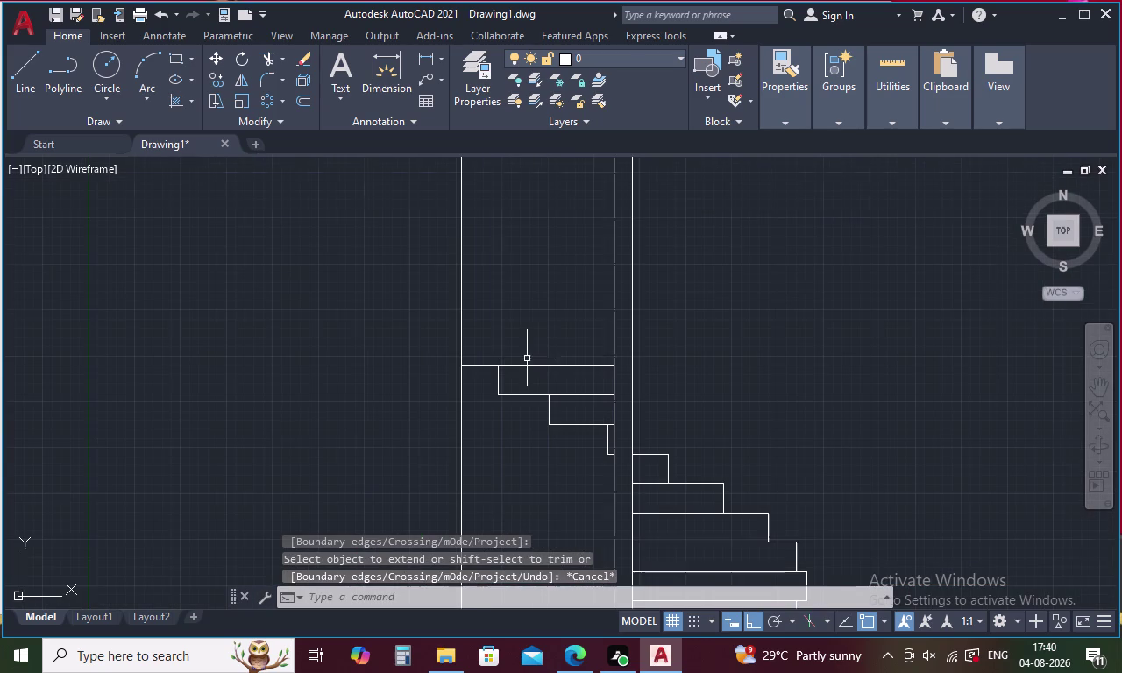
key(Escape)
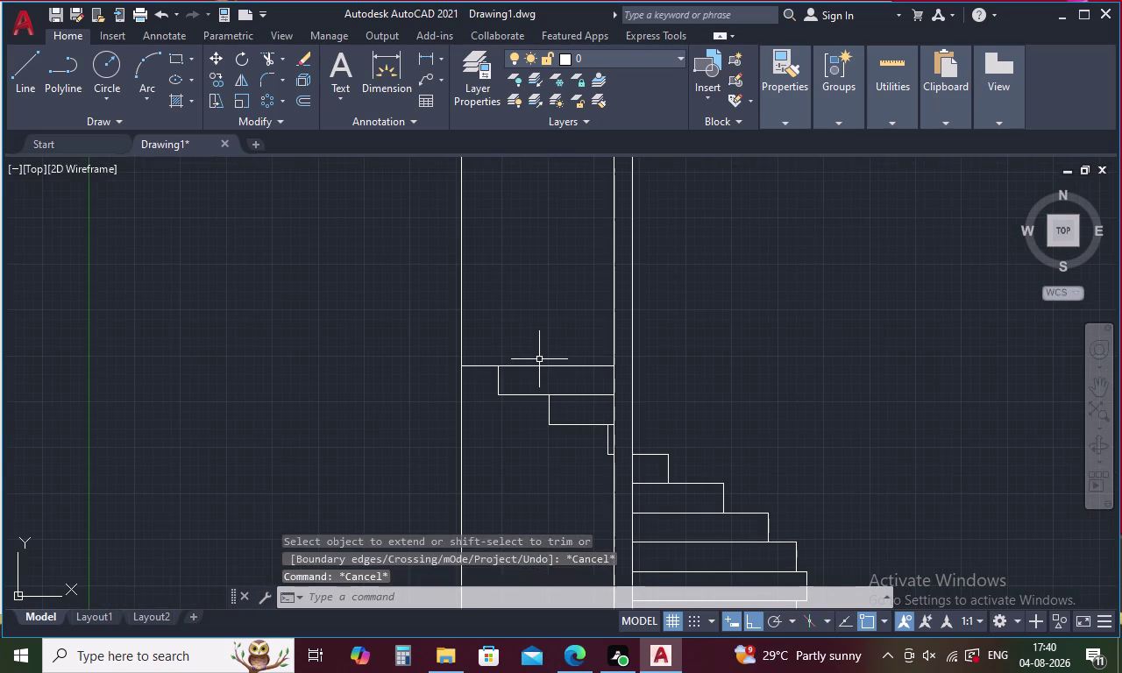
Offset the top tread line 160 upward.
text(O 160)
key(space)
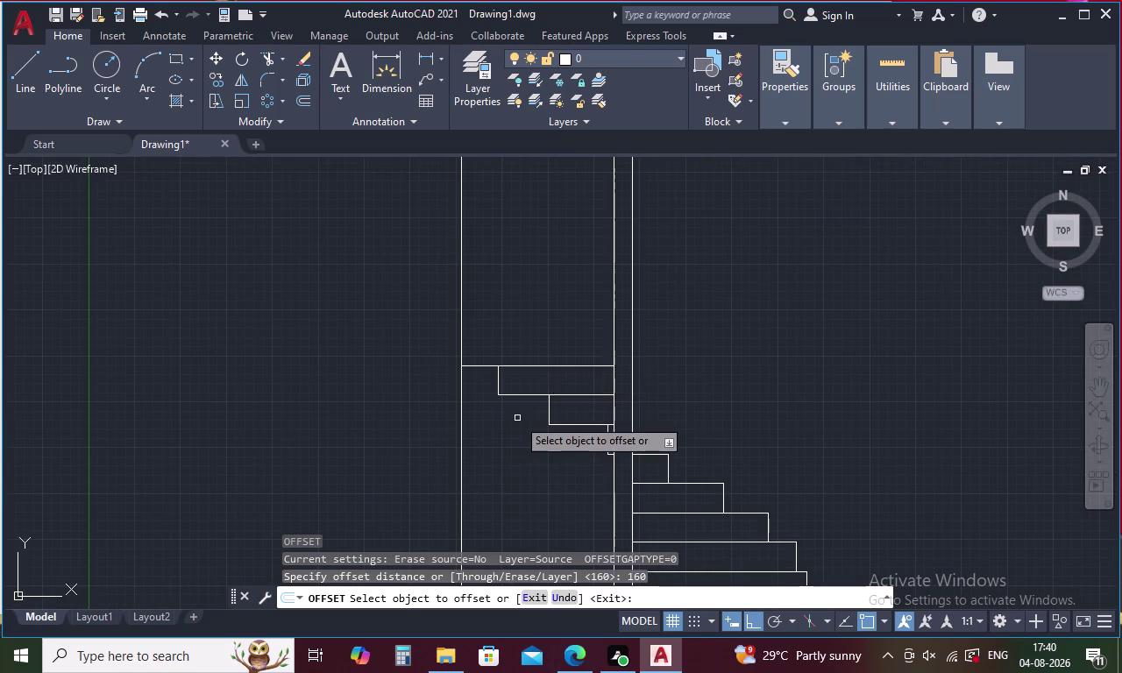
click(504, 365)
click(516, 300)
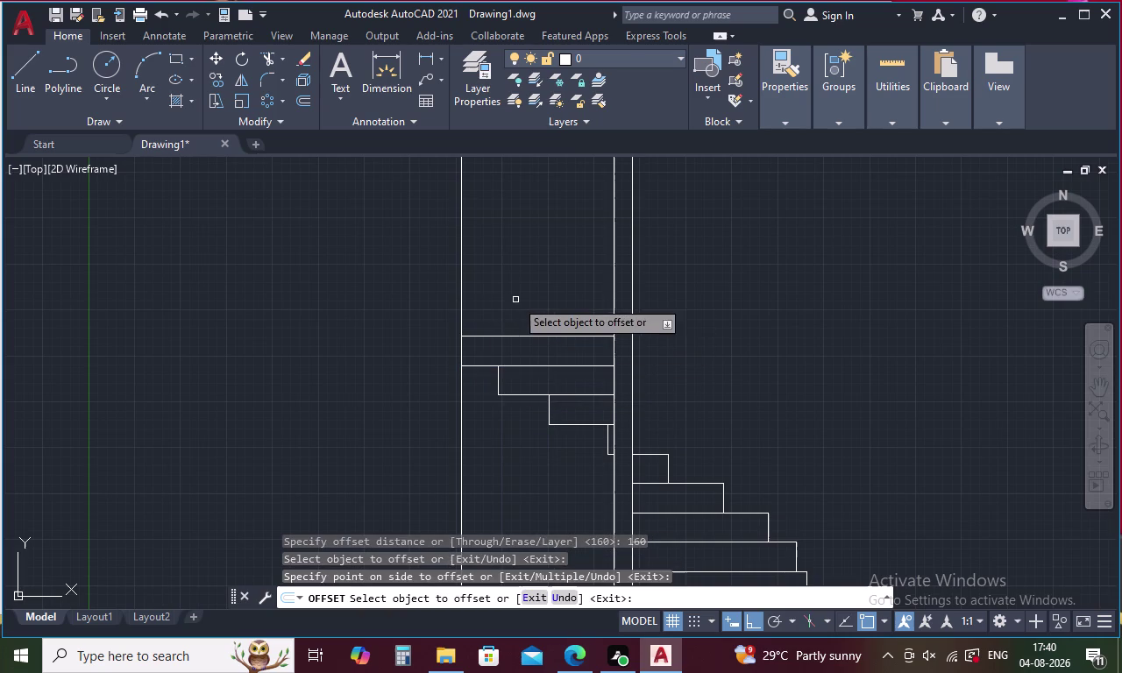
key(Escape)
Fence-trim the excess construction line pieces around the new tread.
text(TR)
key(space)
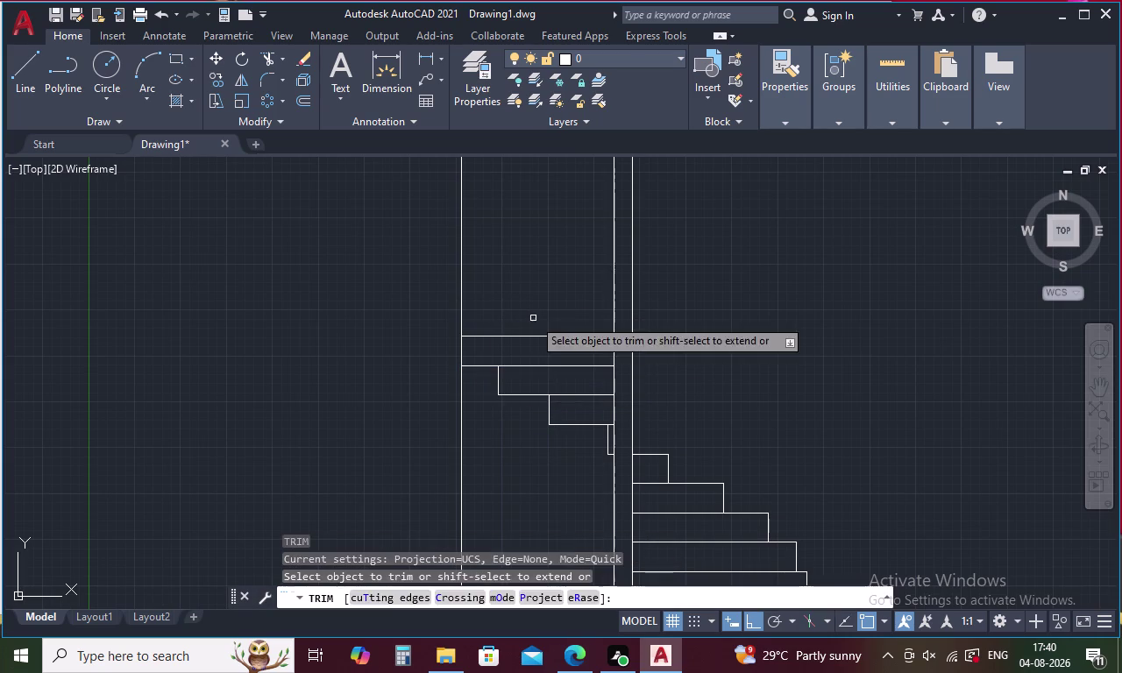
drag(507, 291, 400, 303)
drag(491, 453, 432, 457)
scroll(down, 3)
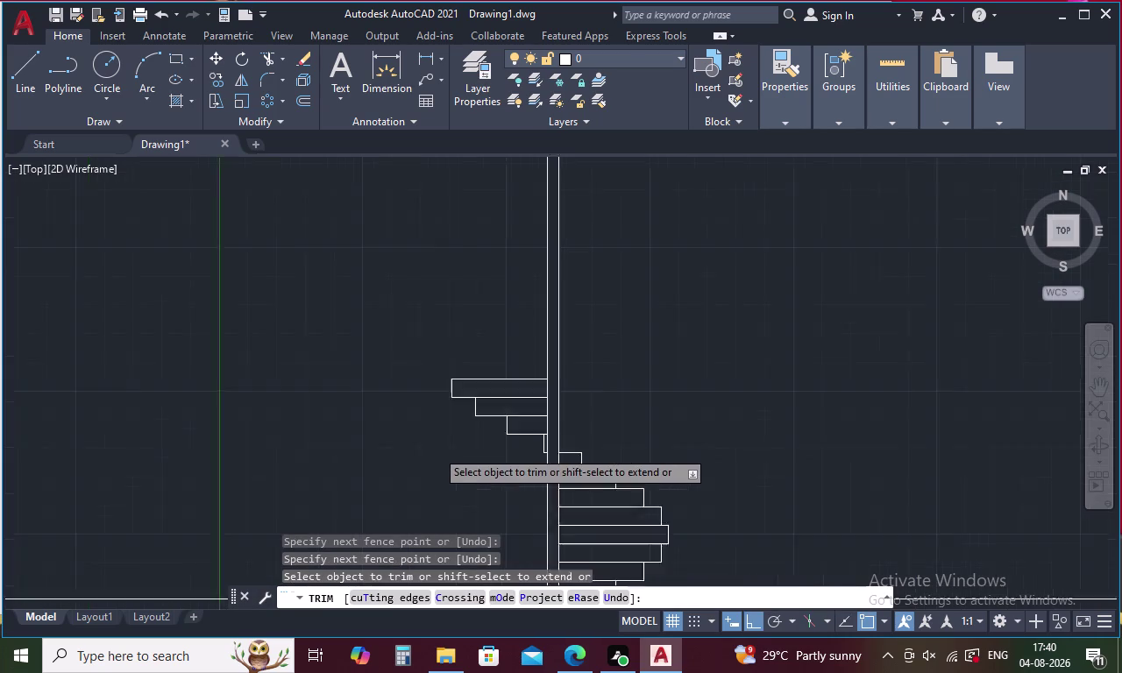
middle_drag(451, 390, 535, 131)
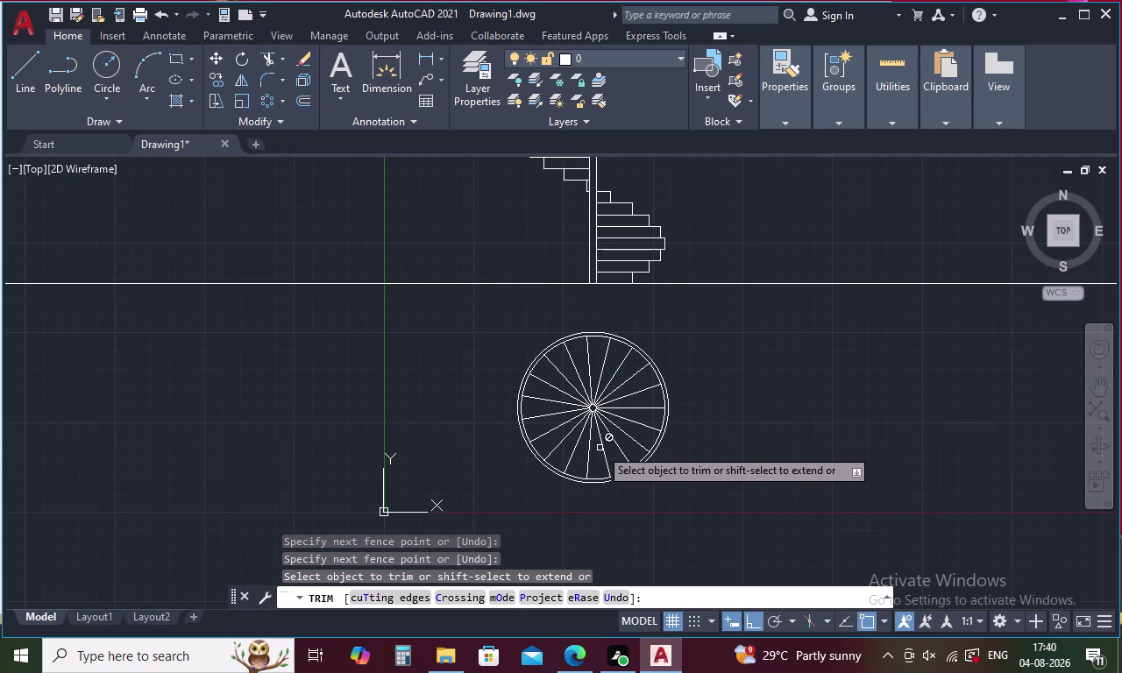
middle_drag(512, 246, 512, 257)
scroll(down, 3)
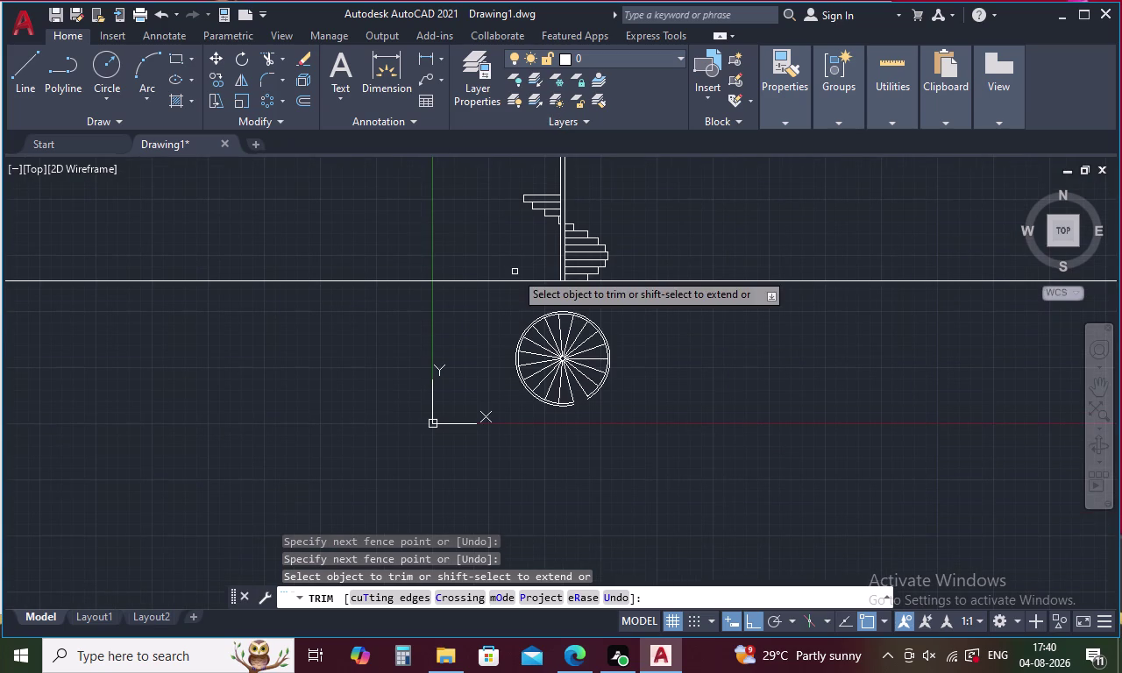
key(Escape)
Place a vertical construction line through the next plan tread endpoint.
text(EX)
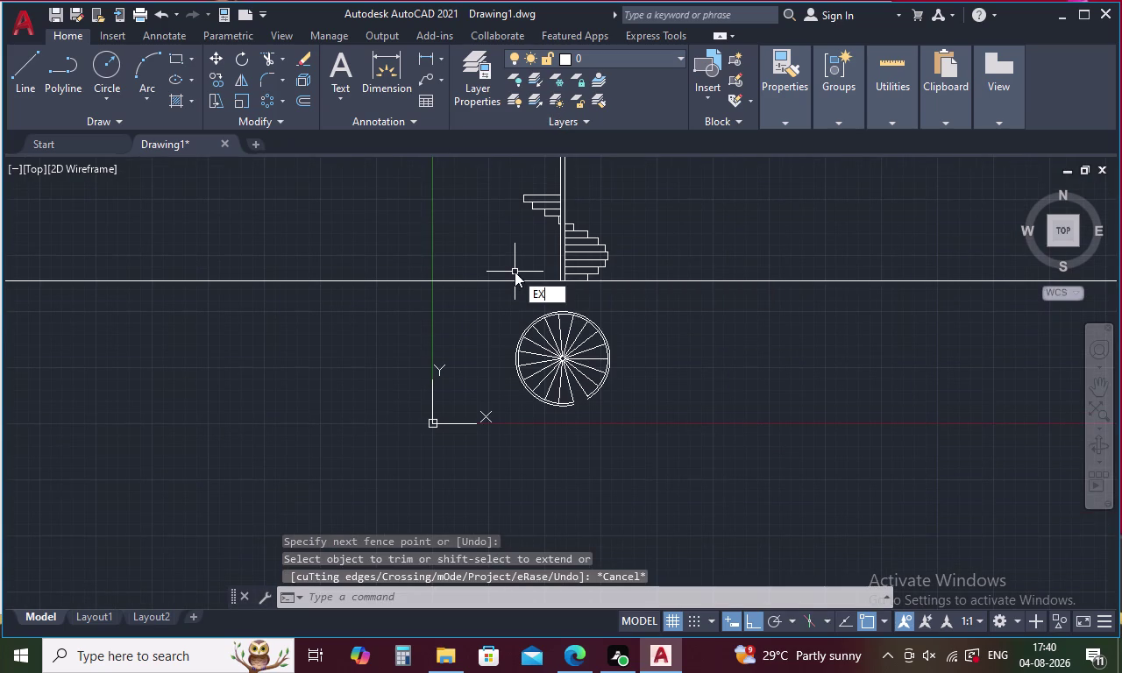
key(Escape)
text(XL)
key(space)
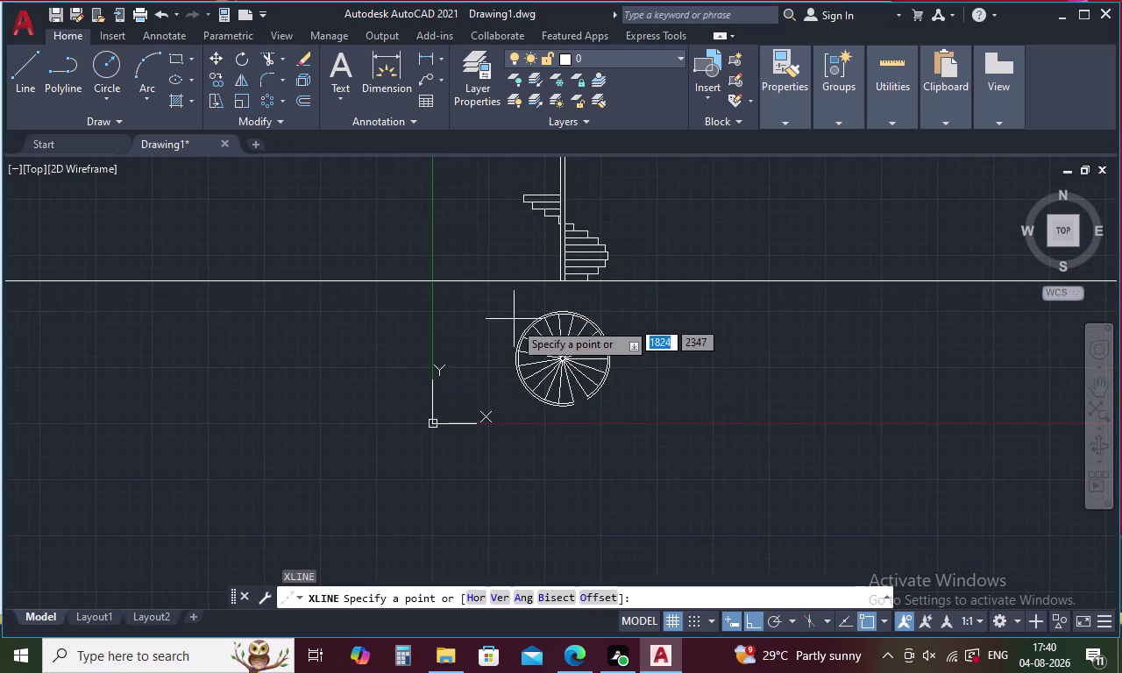
text(V)
key(space)
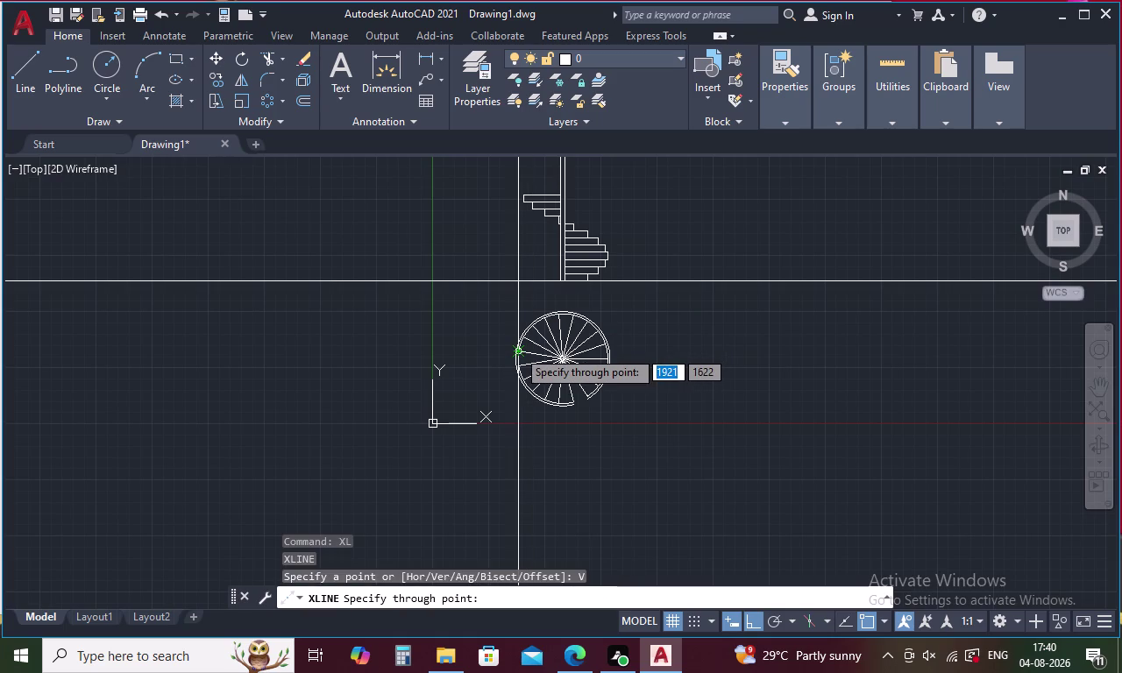
scroll(up, 3)
click(517, 355)
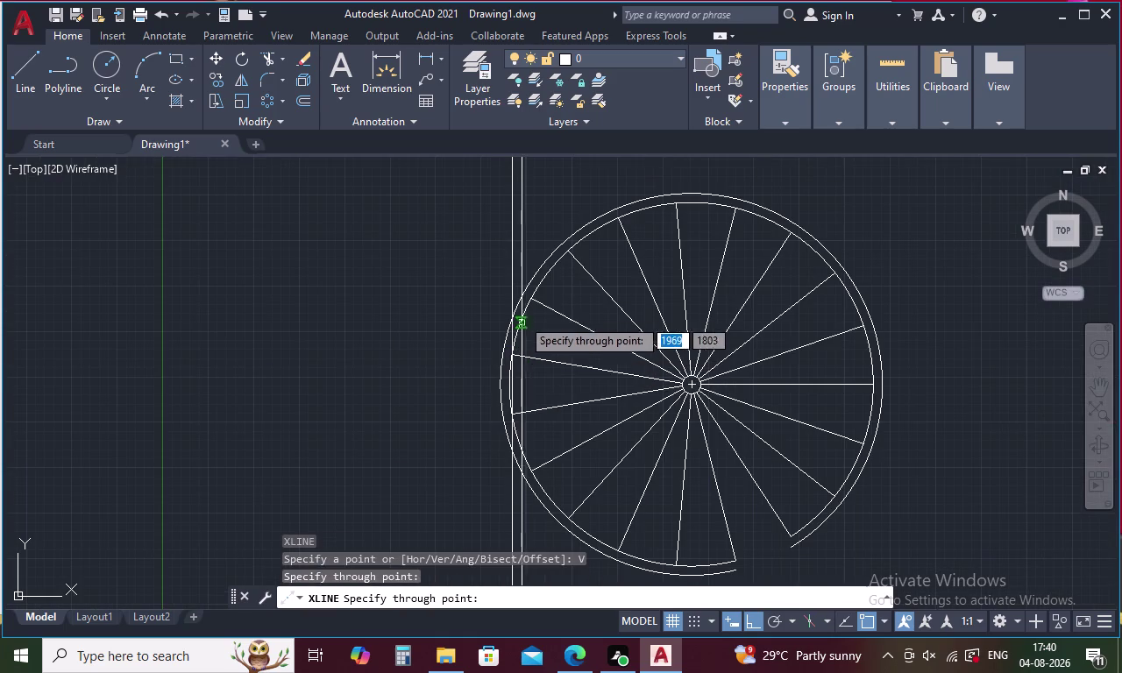
middle_drag(536, 252, 561, 448)
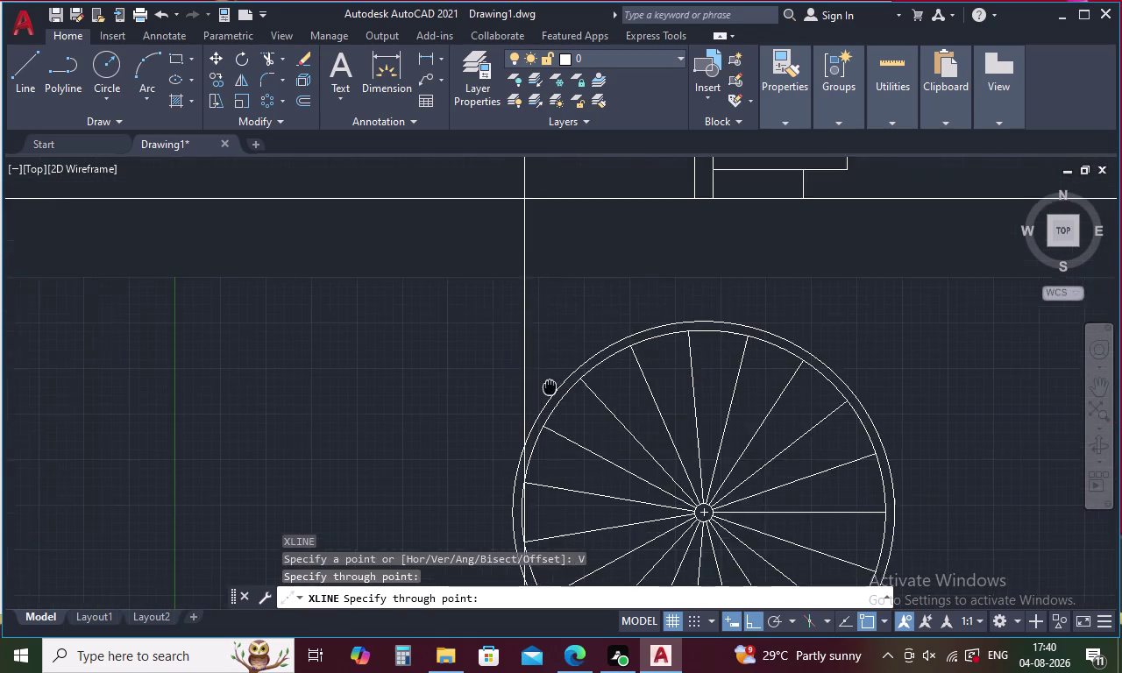
middle_drag(560, 448, 562, 462)
key(Escape)
scroll(down, 3)
scroll(up, 3)
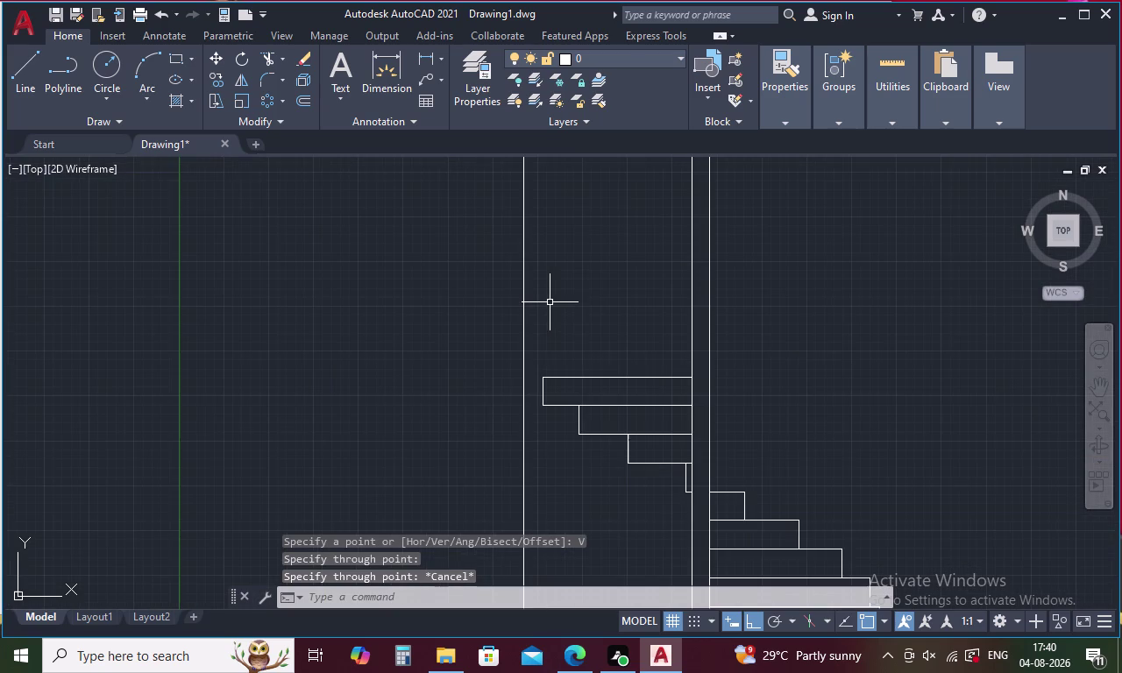
Extend the top tread to the new construction line.
key(Escape)
text(EX)
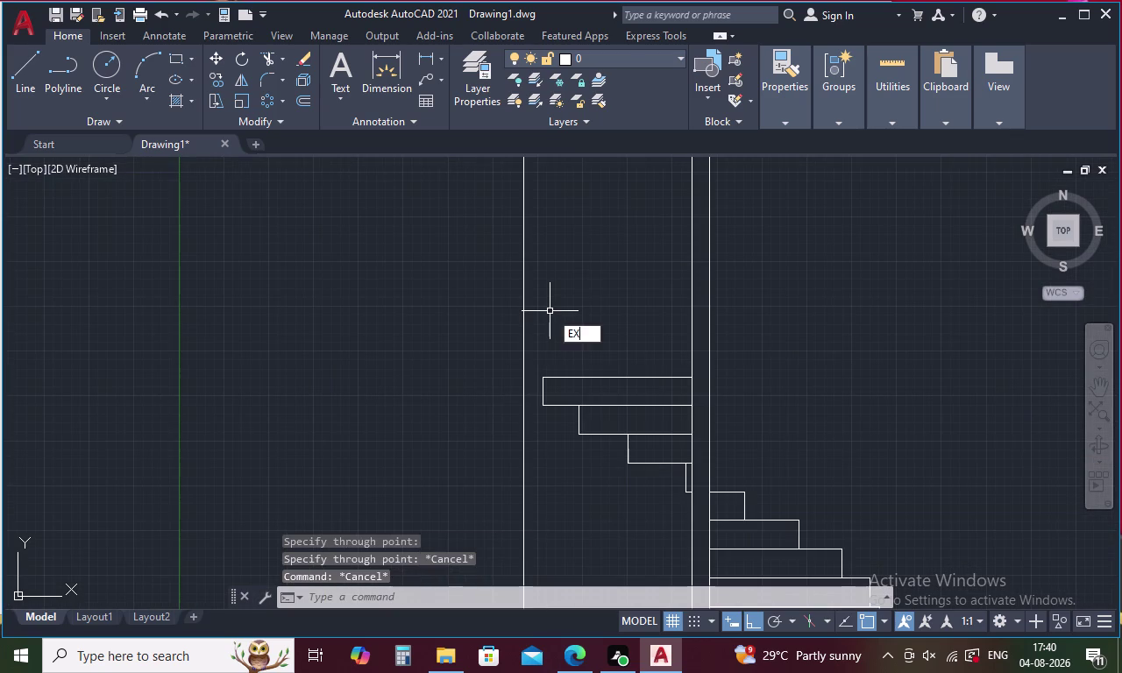
key(space)
click(553, 375)
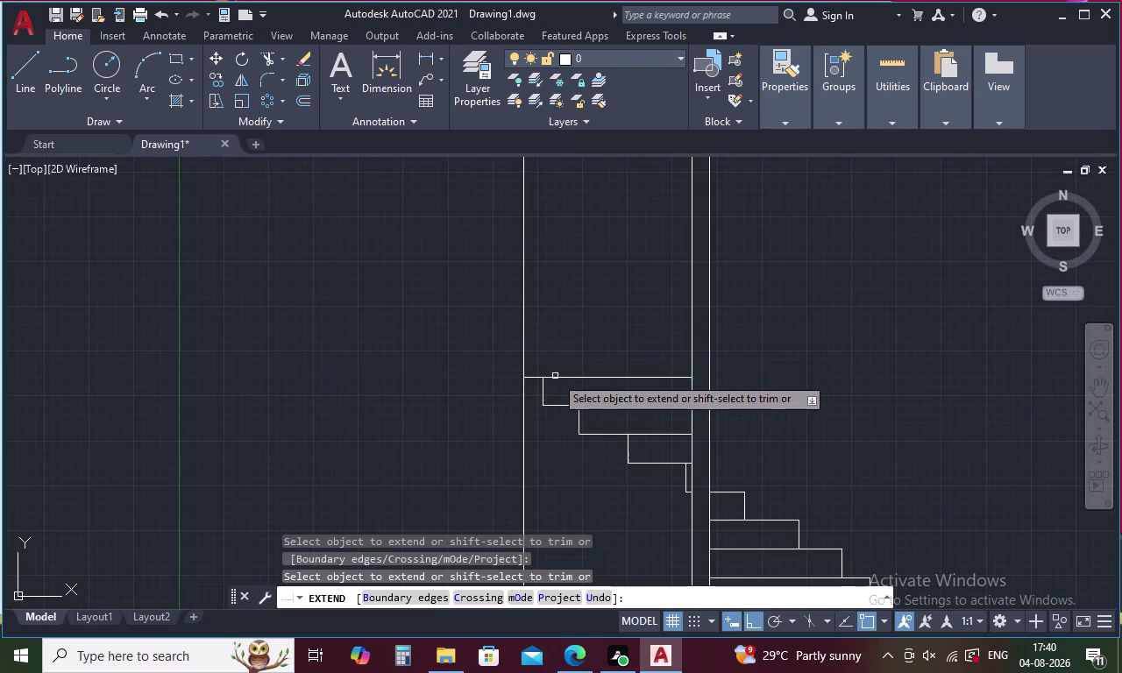
key(Escape)
Offset the top tread line 160 upward.
text(O 1)
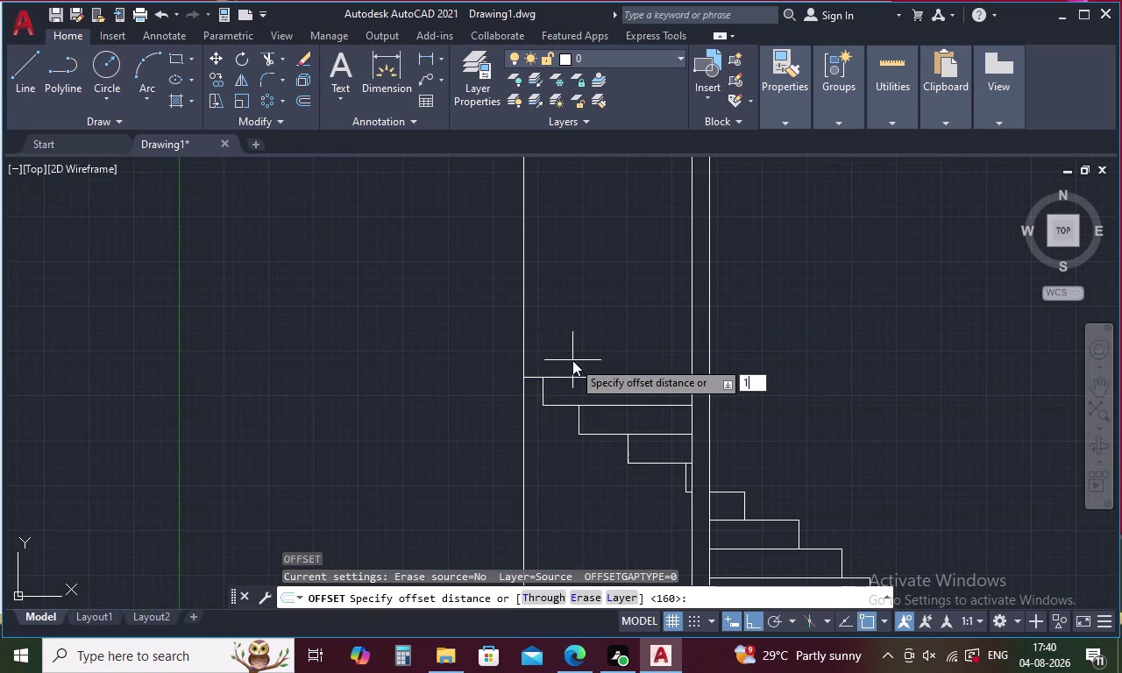
text(60)
key(space)
click(567, 377)
click(576, 320)
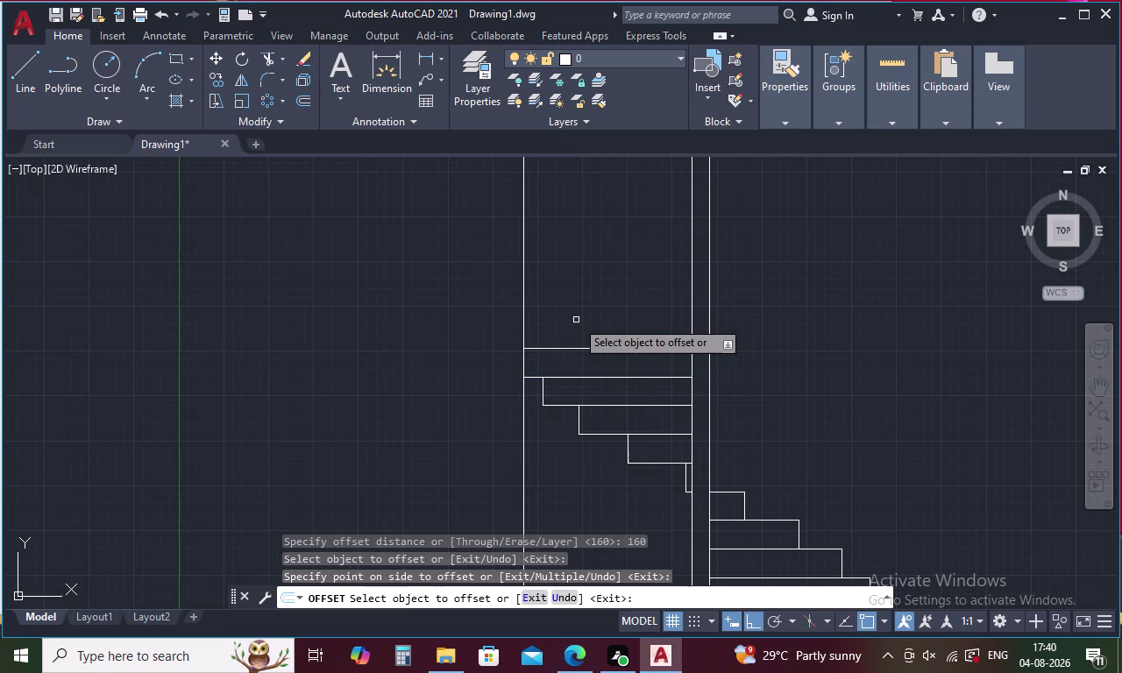
key(Escape)
Trim the leftover construction line pieces above and below the new tread.
text(TR)
key(space)
drag(583, 318, 485, 321)
drag(547, 459, 525, 472)
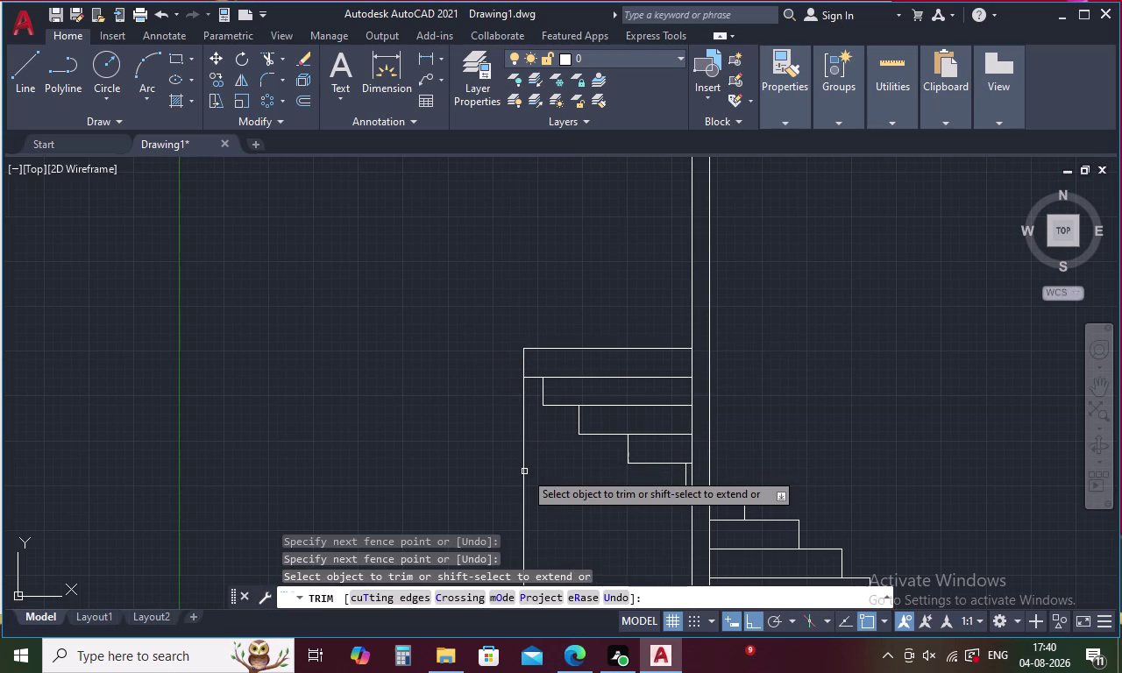
click(525, 472)
scroll(down, 3)
middle_drag(527, 460, 511, 249)
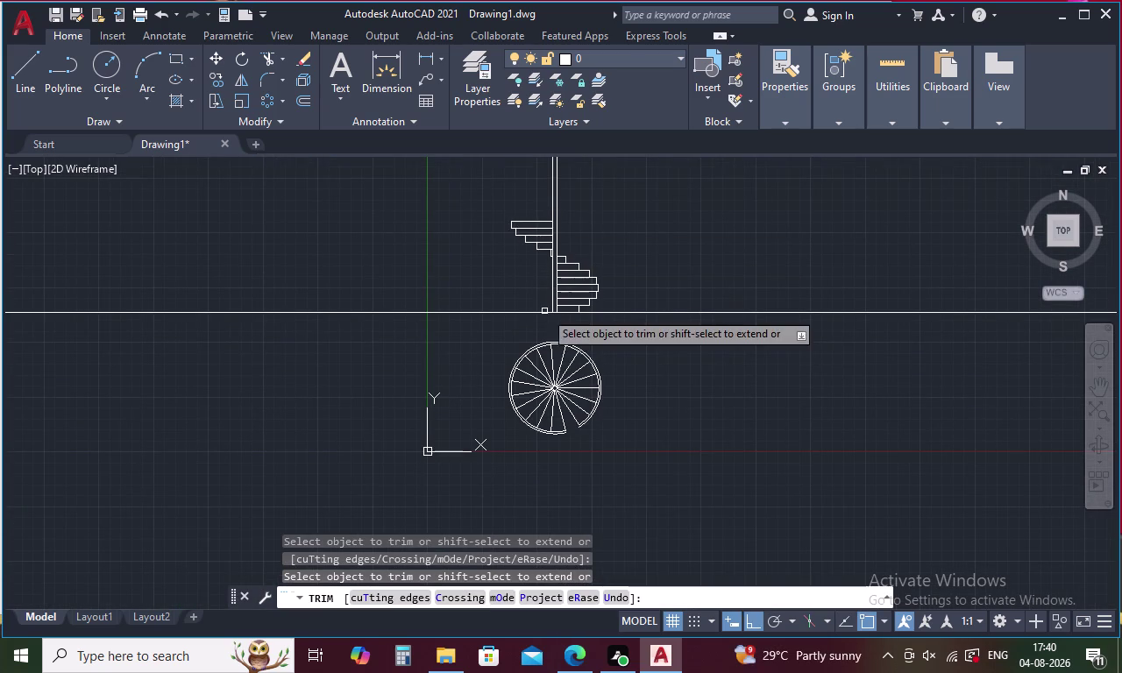
Place a trial vertical construction line through a plan tread endpoint.
key(Escape)
text(XL)
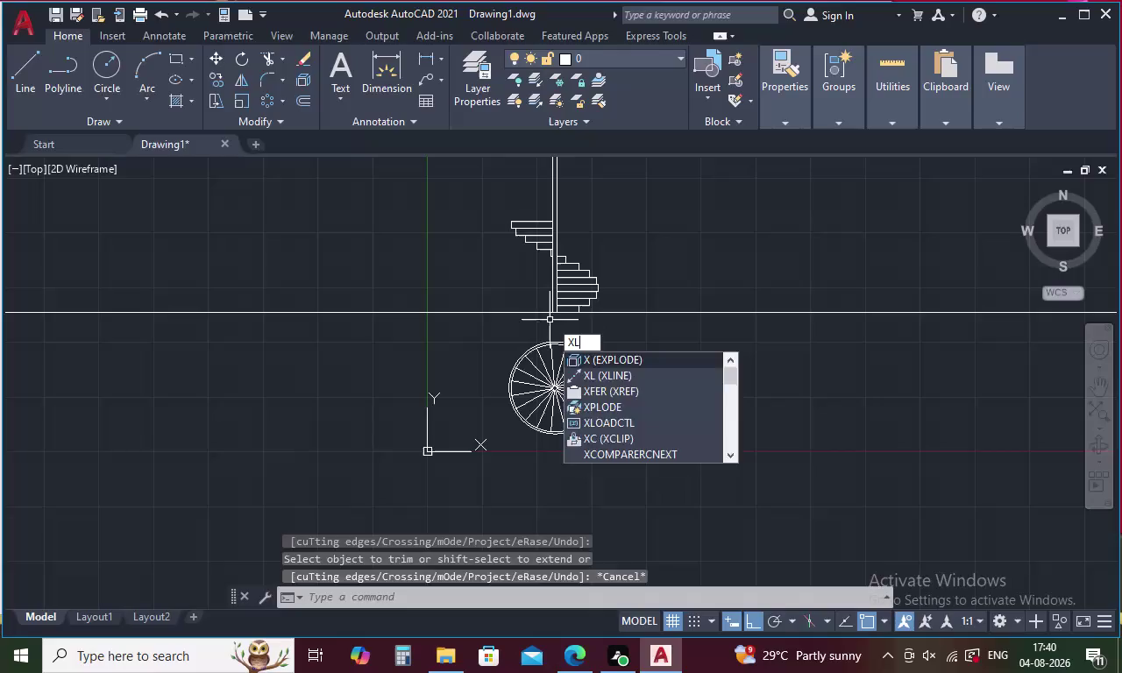
key(space)
text(V)
key(space)
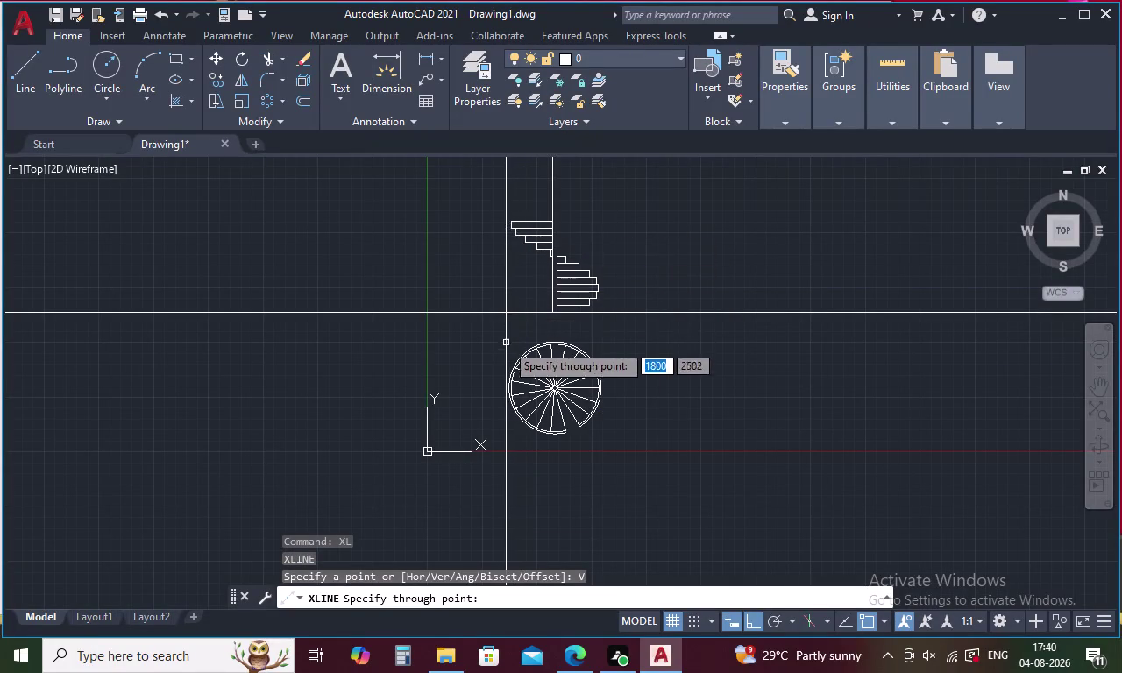
scroll(up, 3)
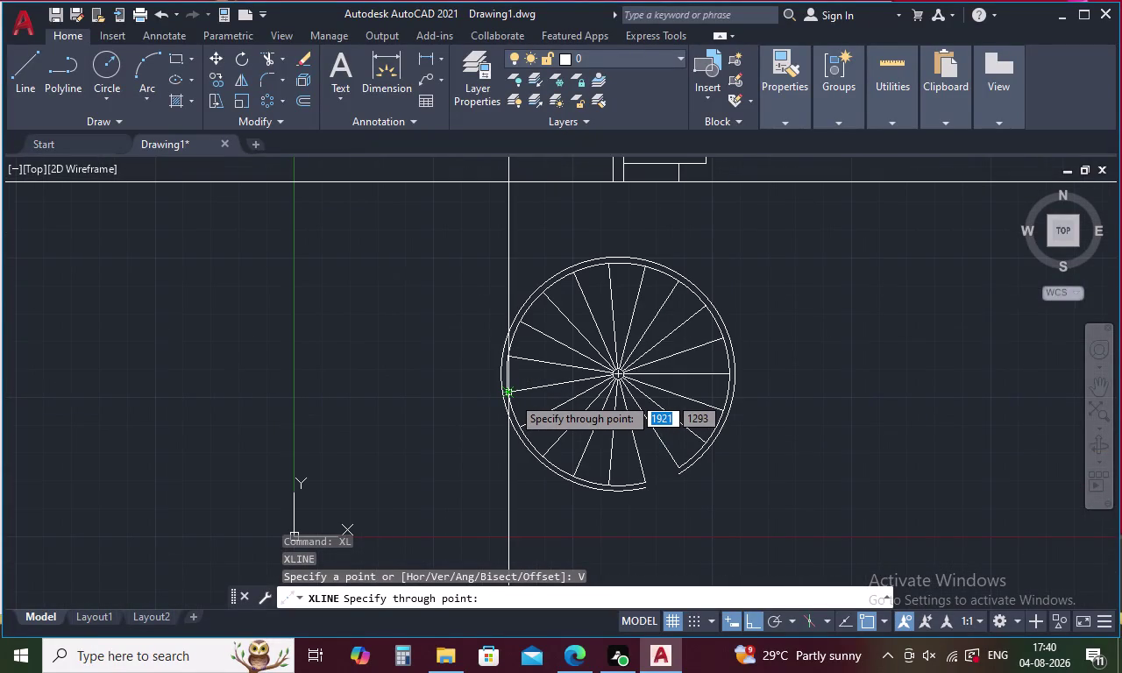
click(513, 395)
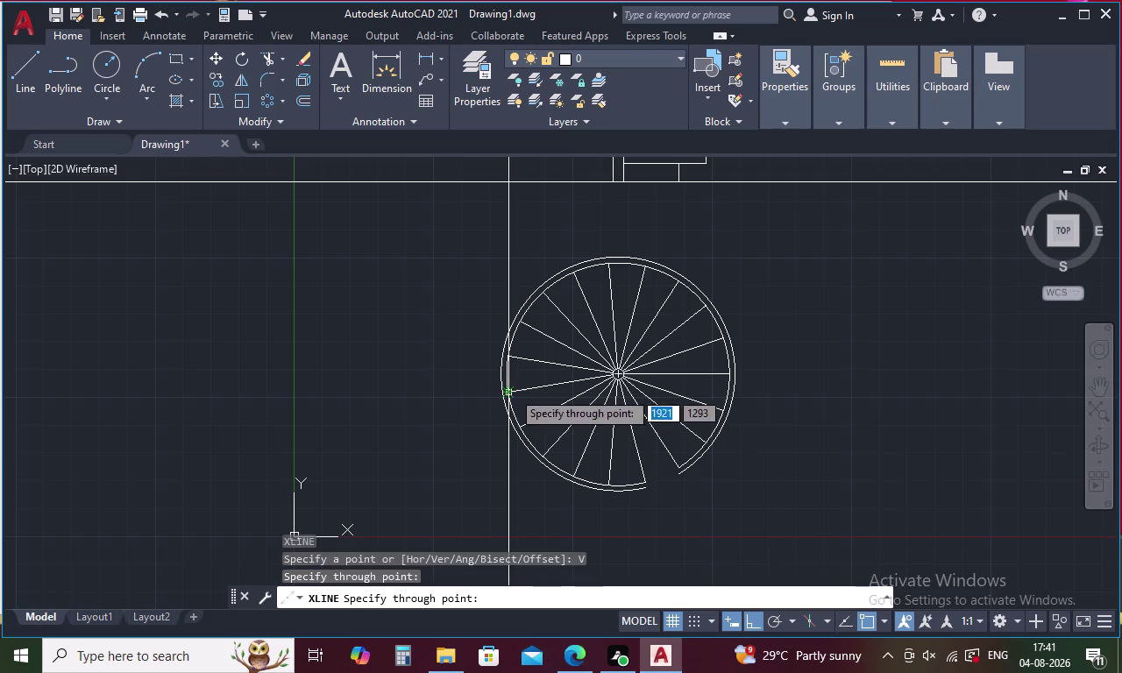
middle_drag(514, 260, 521, 475)
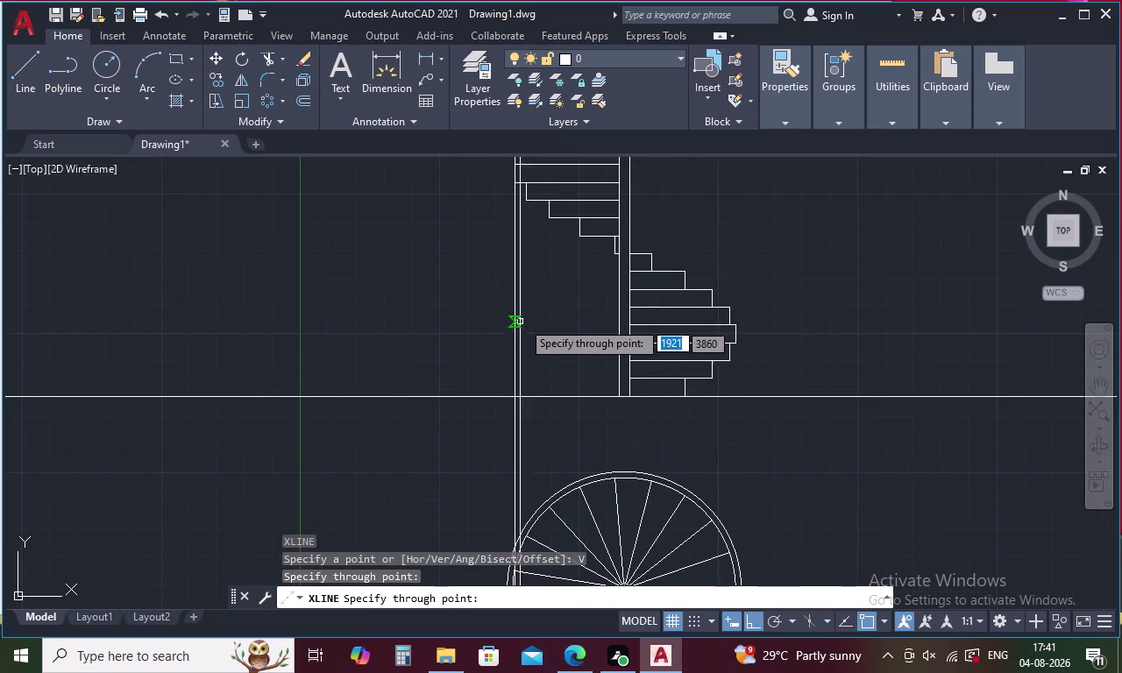
middle_drag(537, 322, 533, 252)
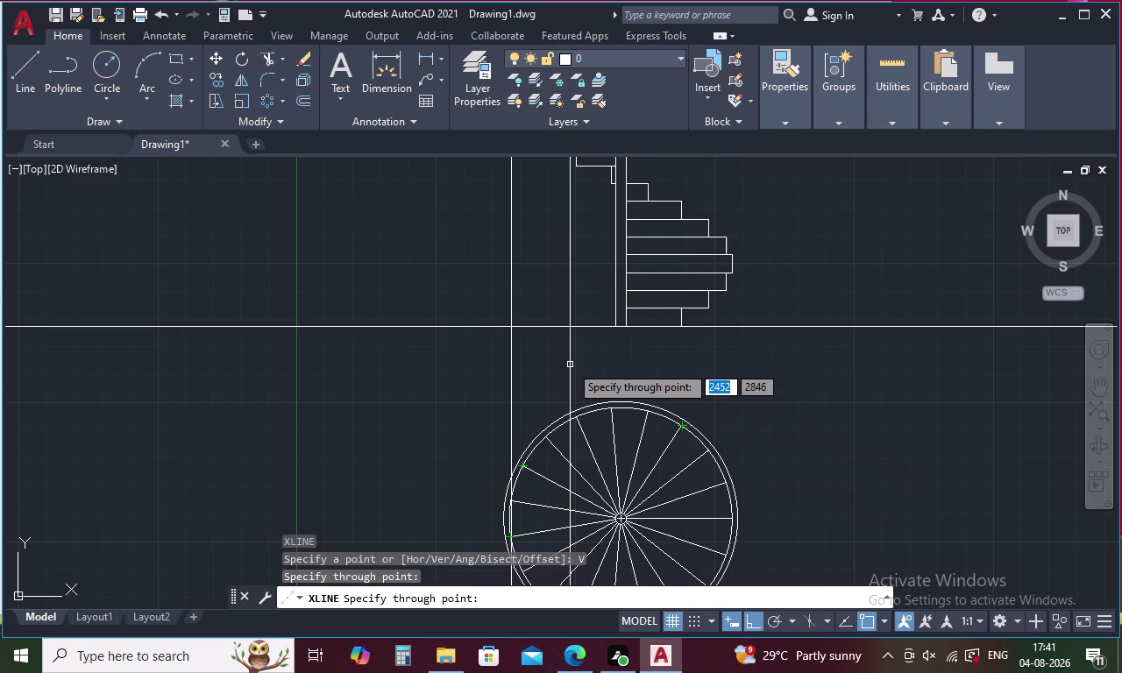
scroll(down, 3)
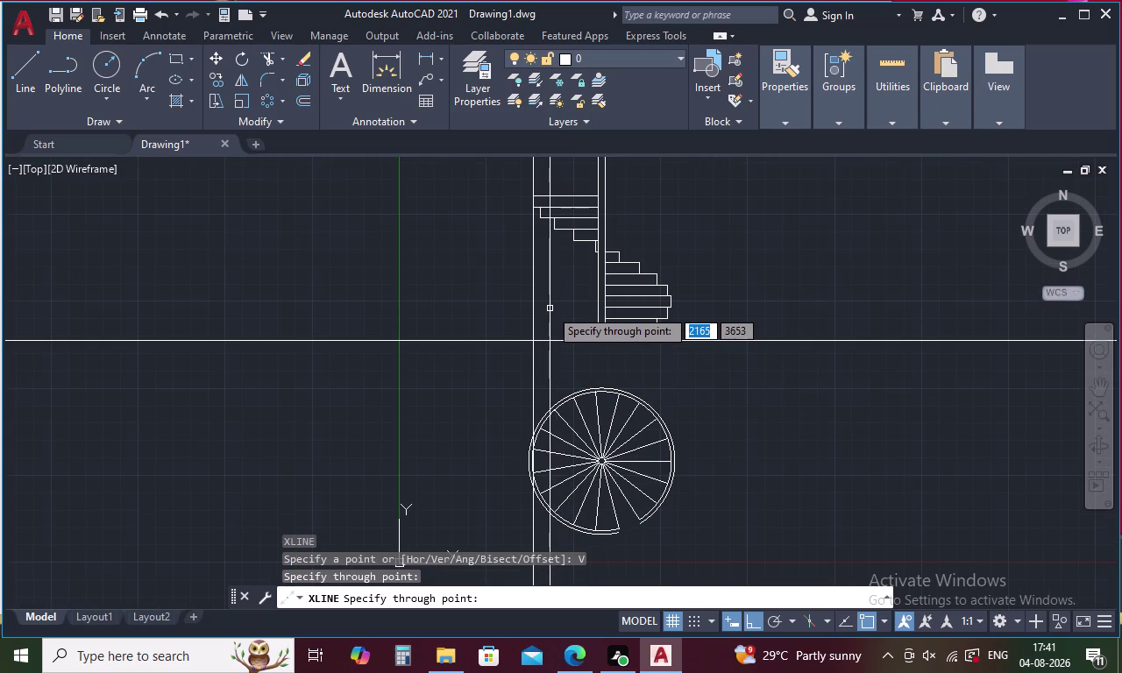
Erase the stray vertical construction line beside the circular plan.
middle_drag(549, 304, 601, 320)
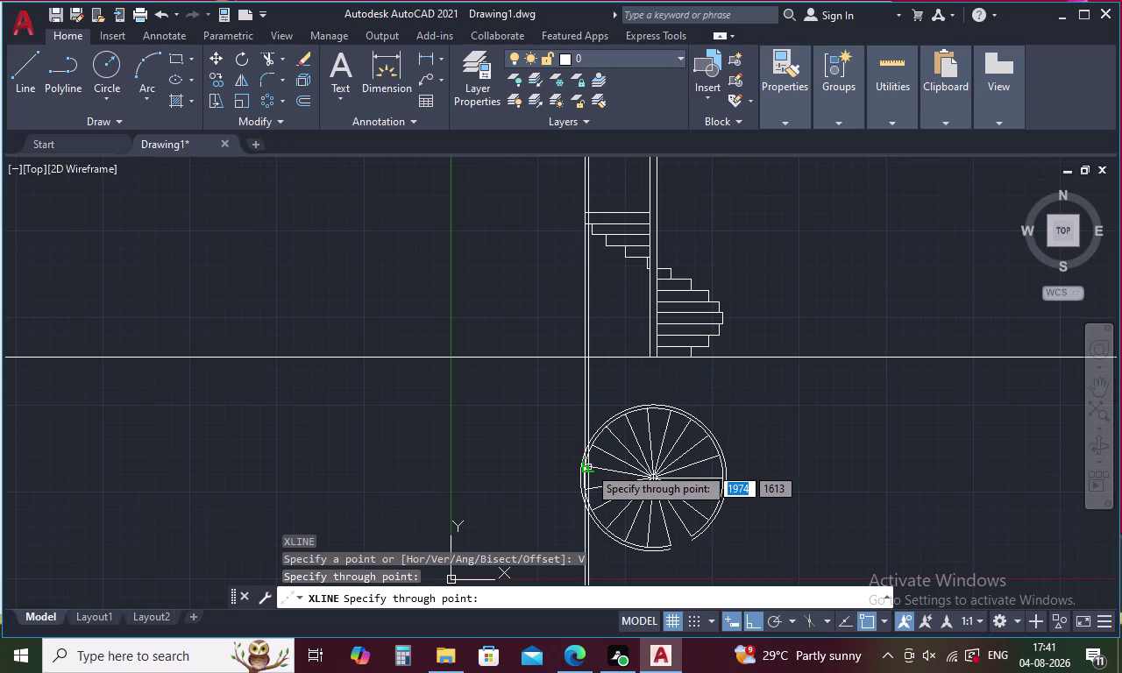
key(Escape)
drag(613, 306, 521, 305)
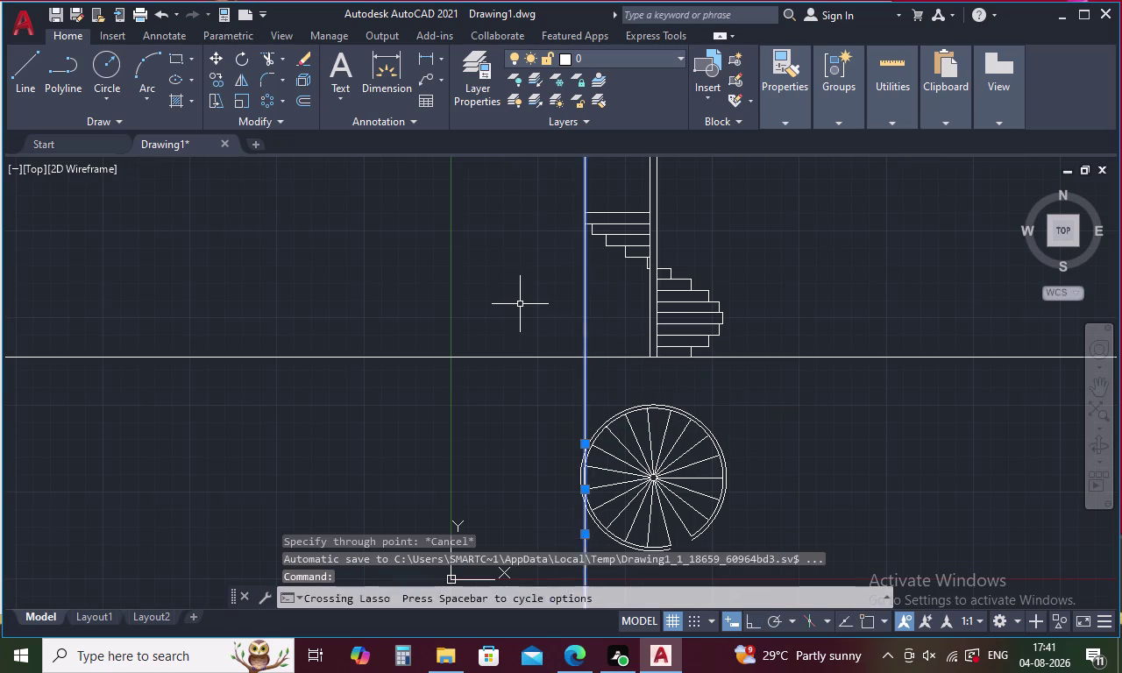
key(Delete)
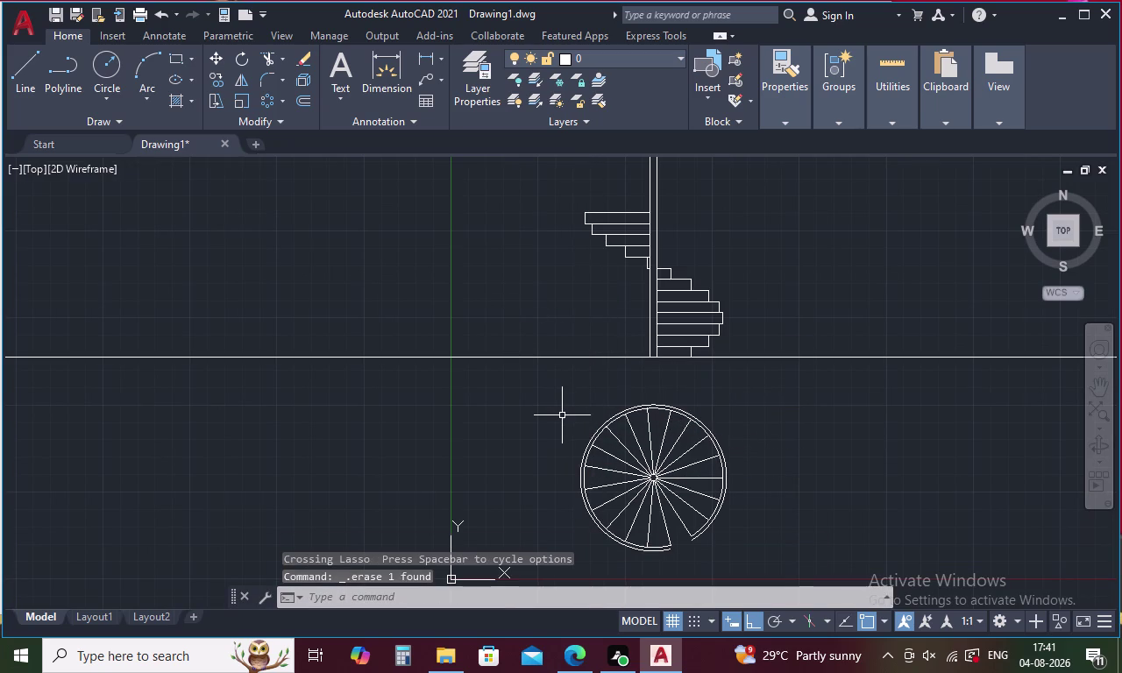
Run a vertical XL construction line through a tread end on the spoked stair plan.
key(x)
text(L V)
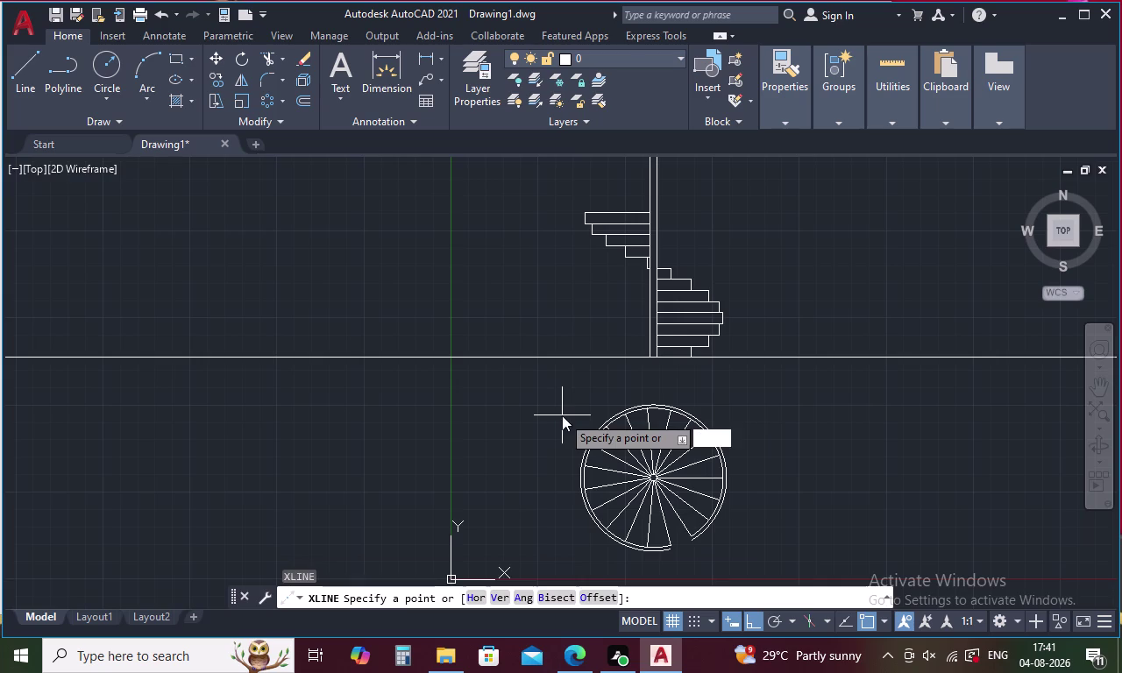
key(space)
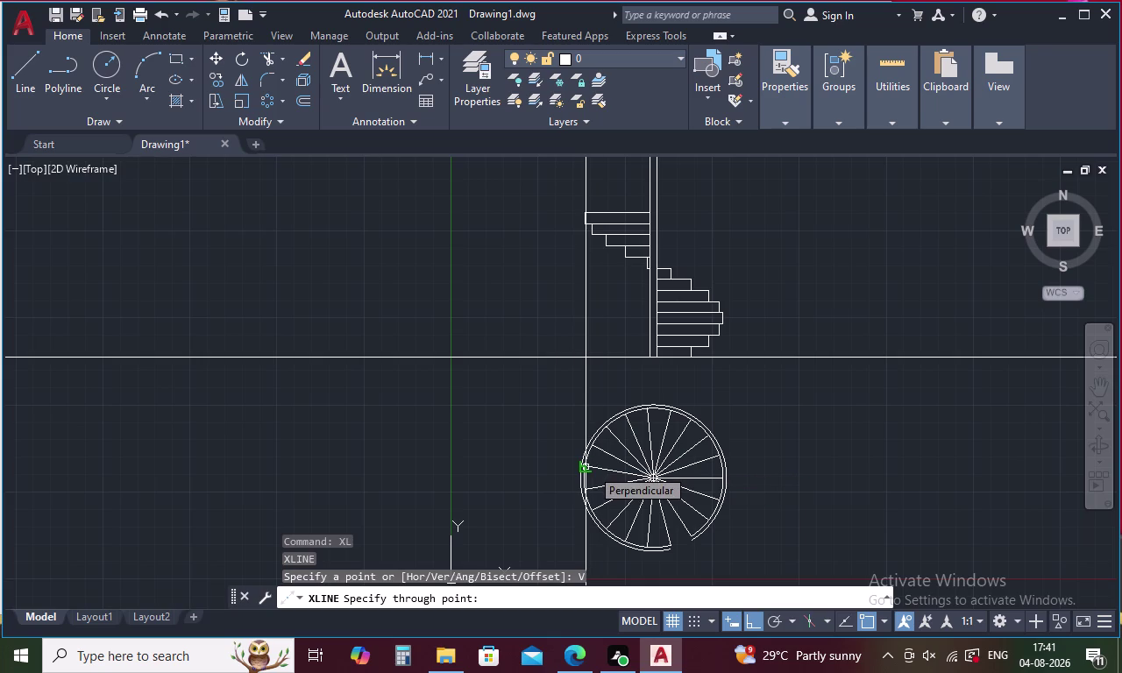
scroll(up, 3)
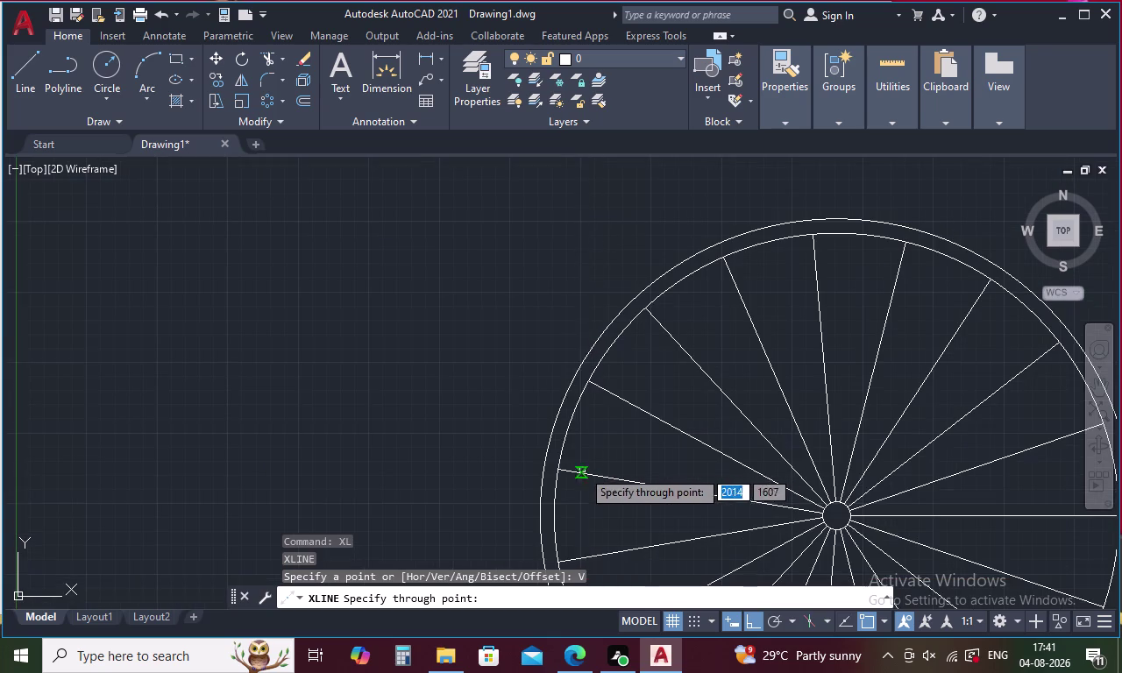
click(557, 474)
scroll(down, 3)
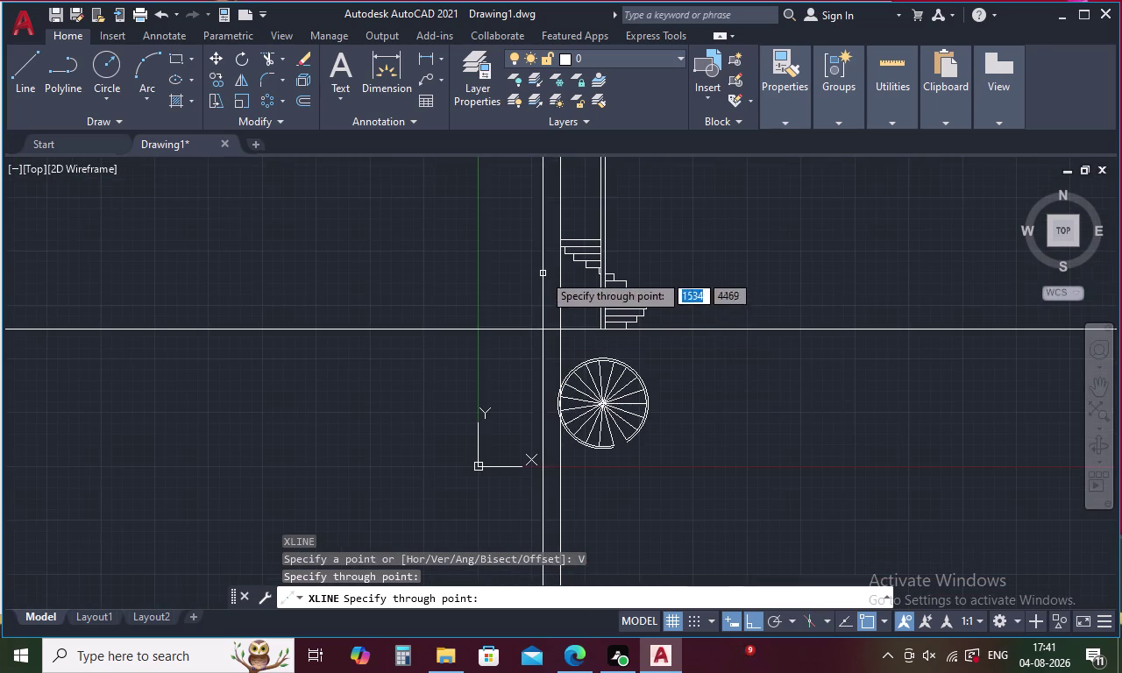
scroll(up, 3)
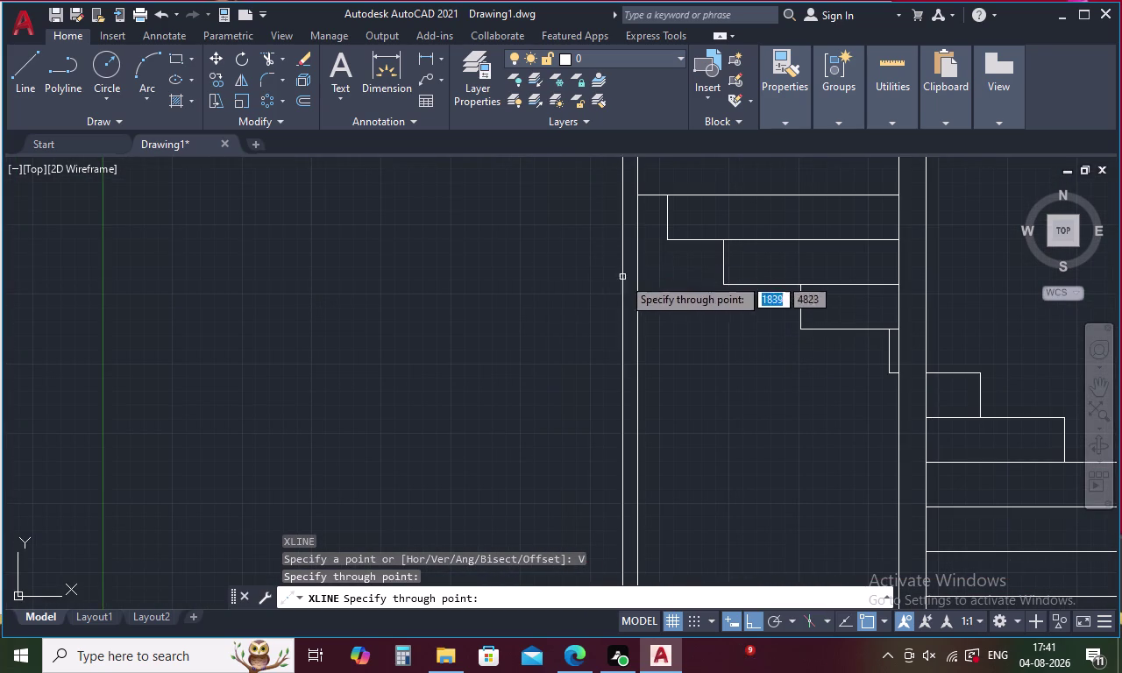
scroll(down, 3)
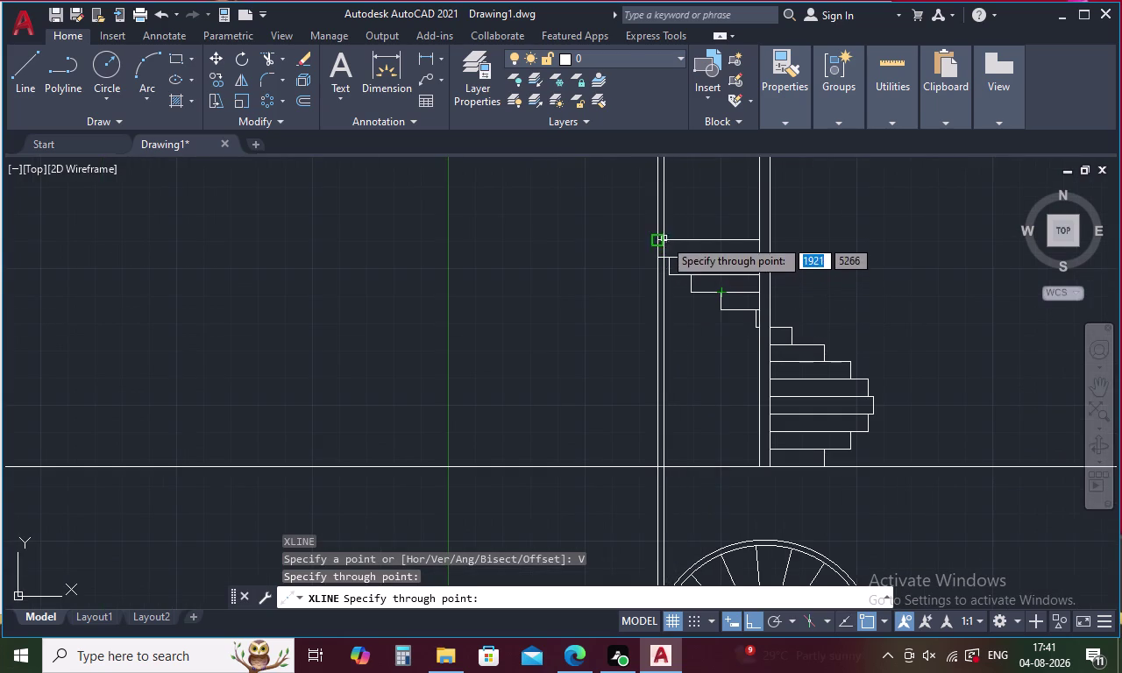
scroll(up, 3)
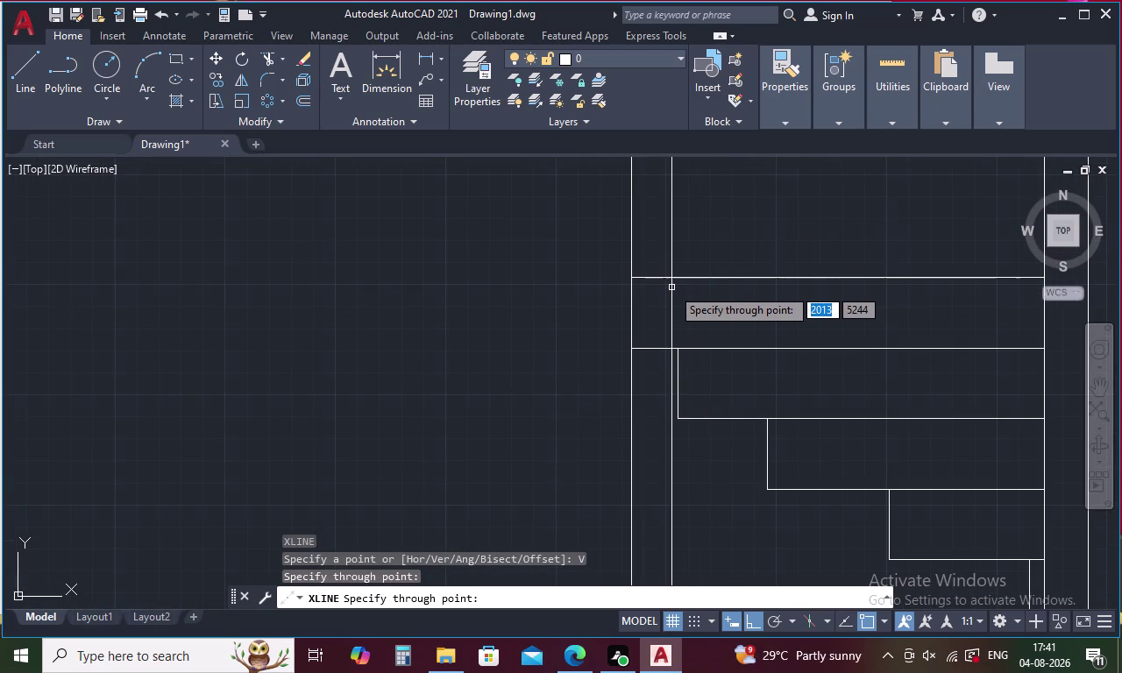
scroll(down, 3)
scroll(up, 3)
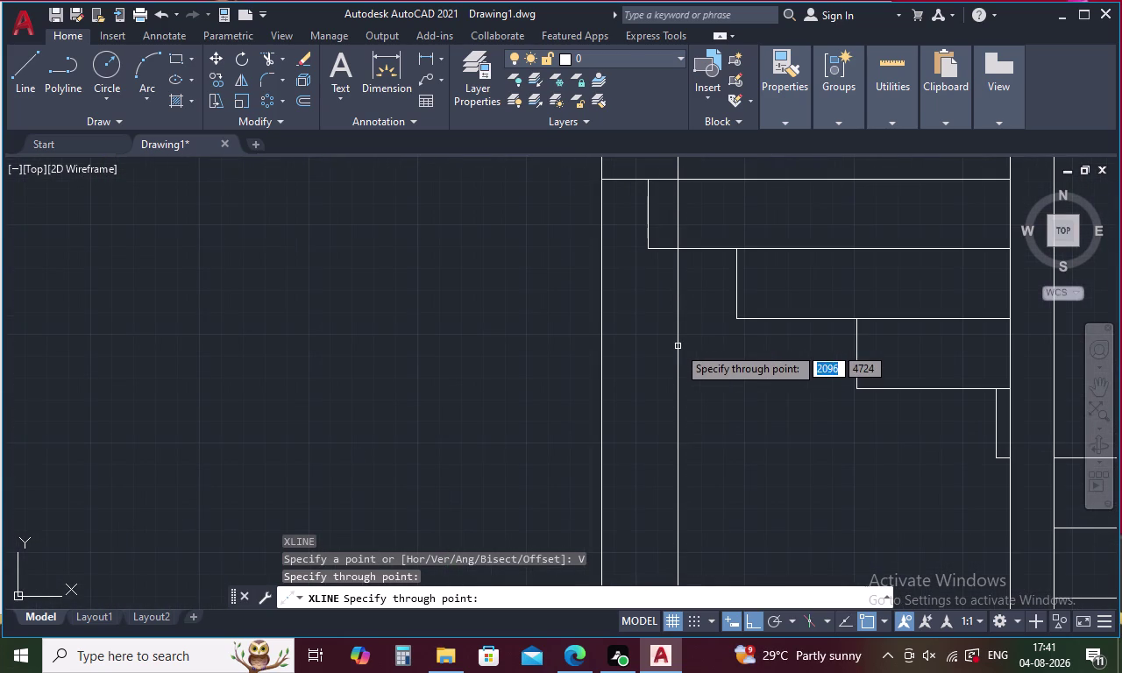
scroll(down, 3)
scroll(down, 3)
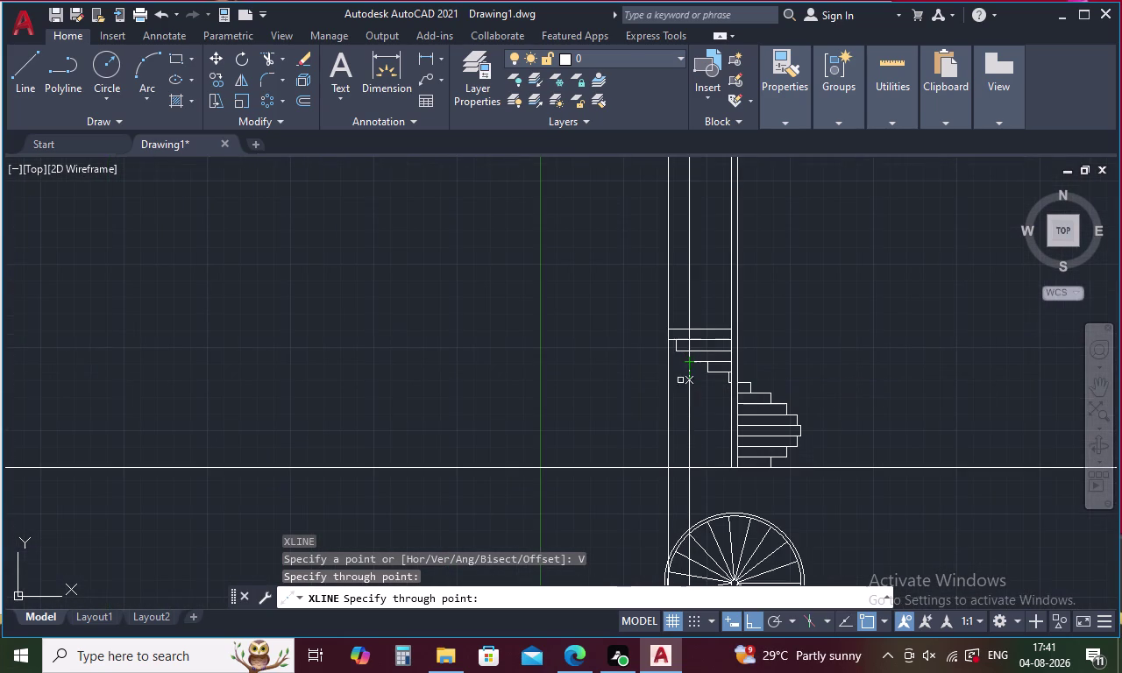
middle_drag(692, 424, 680, 333)
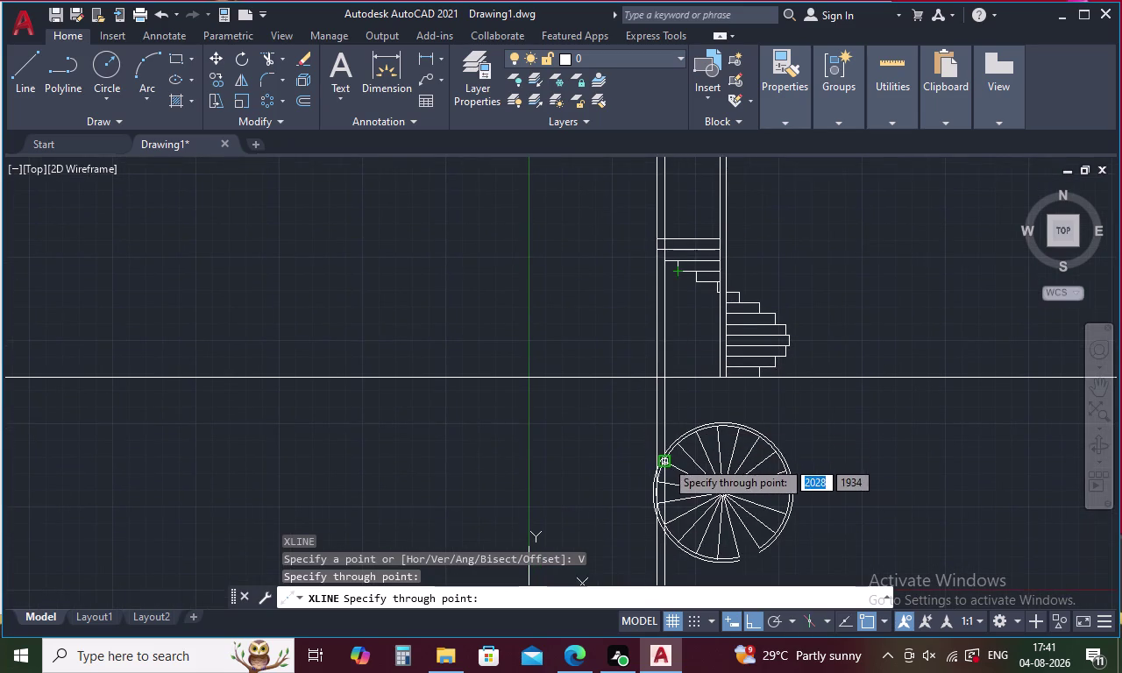
scroll(up, 3)
middle_drag(666, 518, 665, 365)
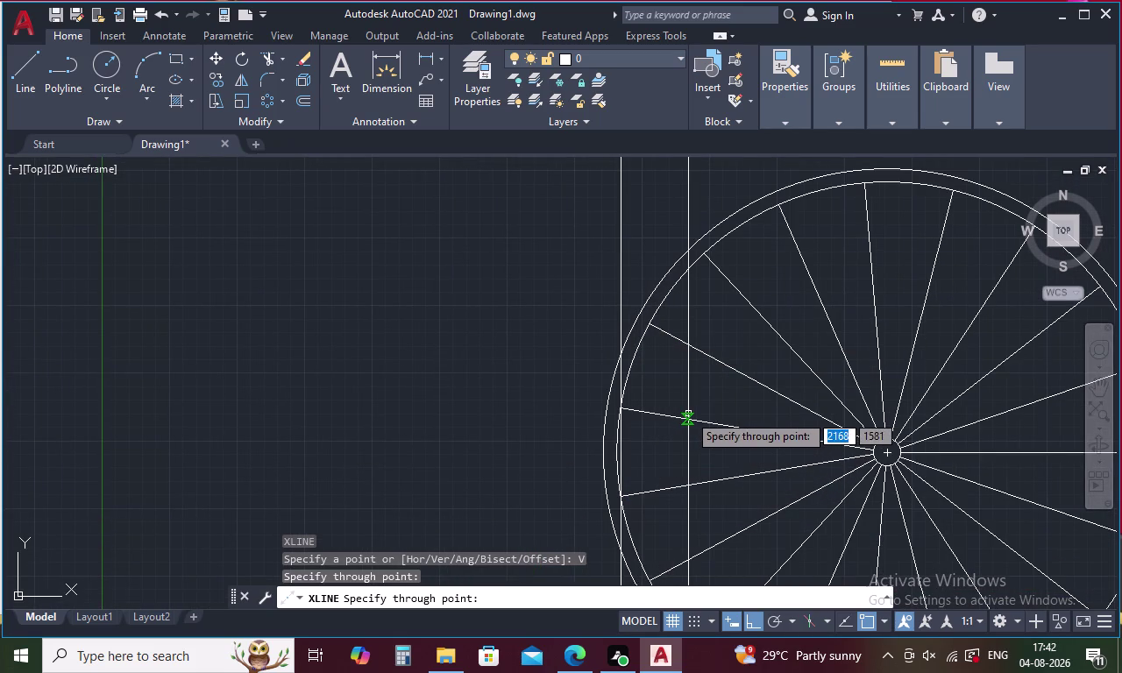
key(Escape)
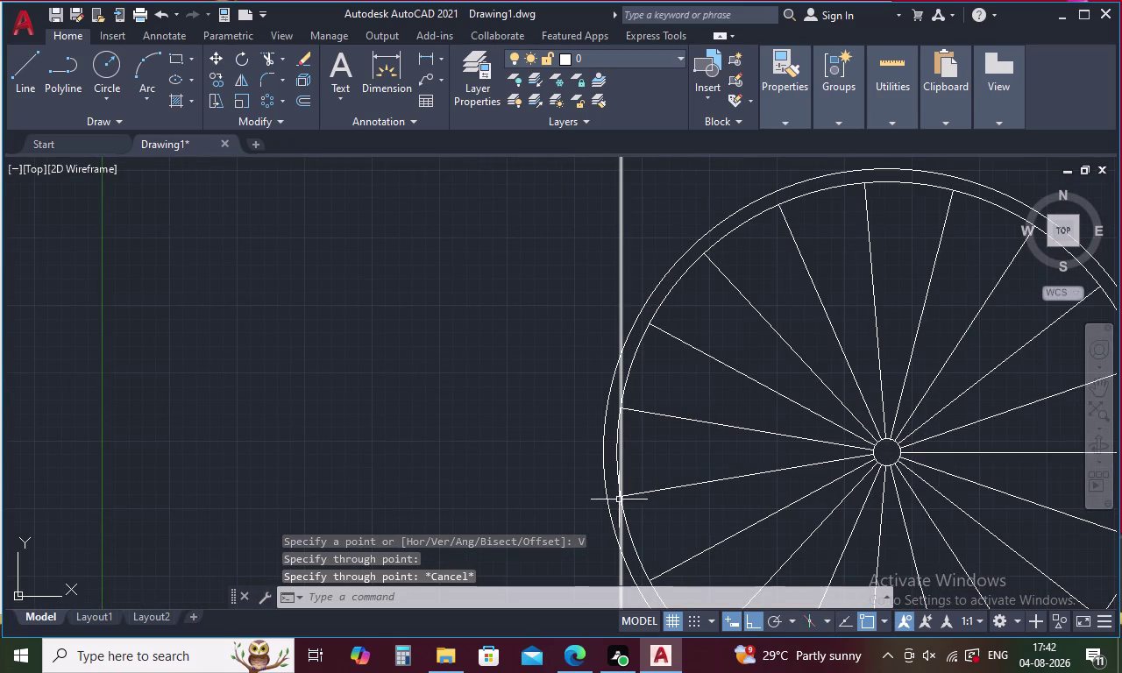
Frame the plan and elevation together, start a vertical construction line, then cancel it.
scroll(down, 3)
middle_drag(603, 249, 649, 522)
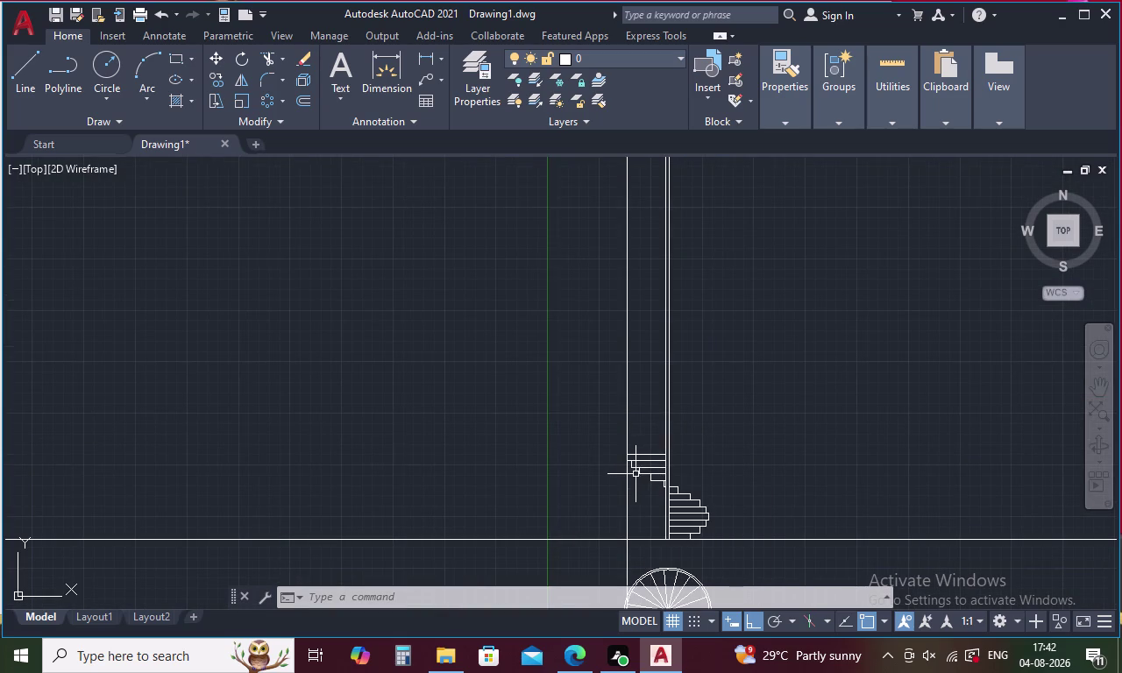
middle_drag(633, 491, 645, 327)
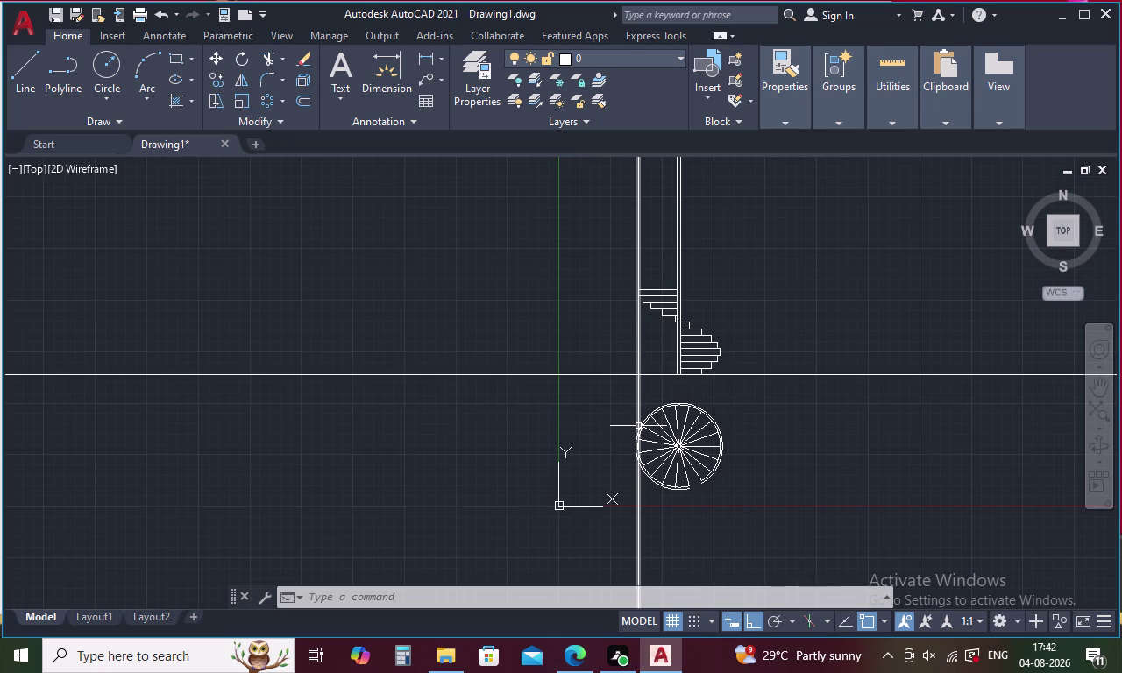
key(x)
text(L)
key(space)
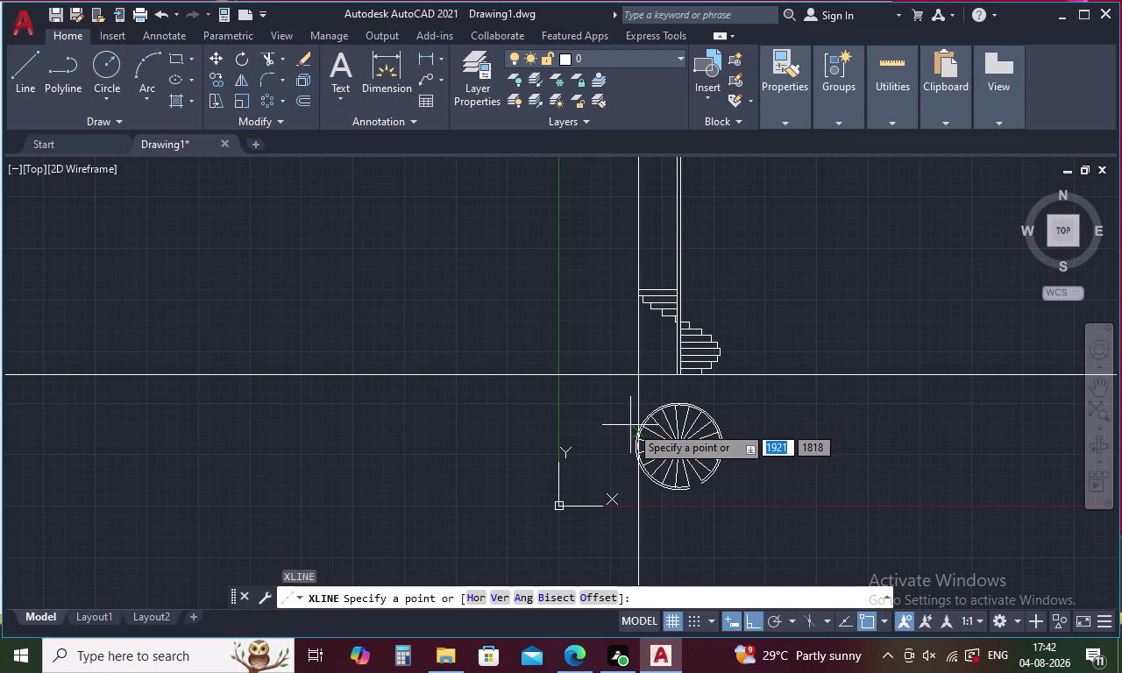
scroll(up, 3)
text(V)
key(space)
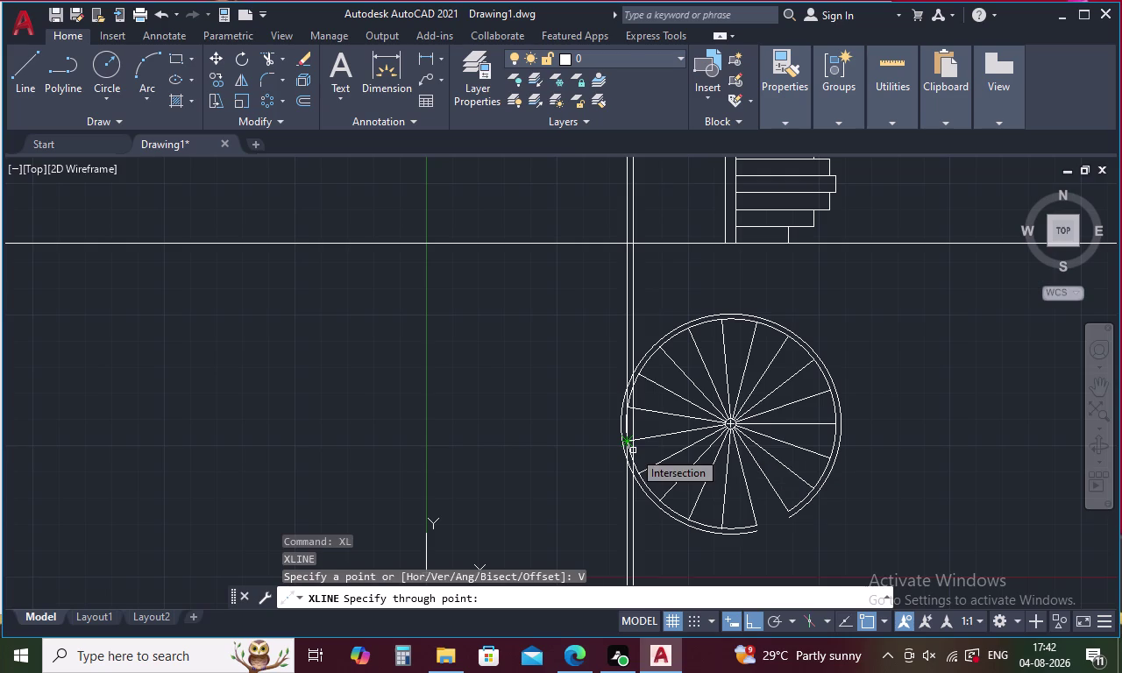
scroll(up, 3)
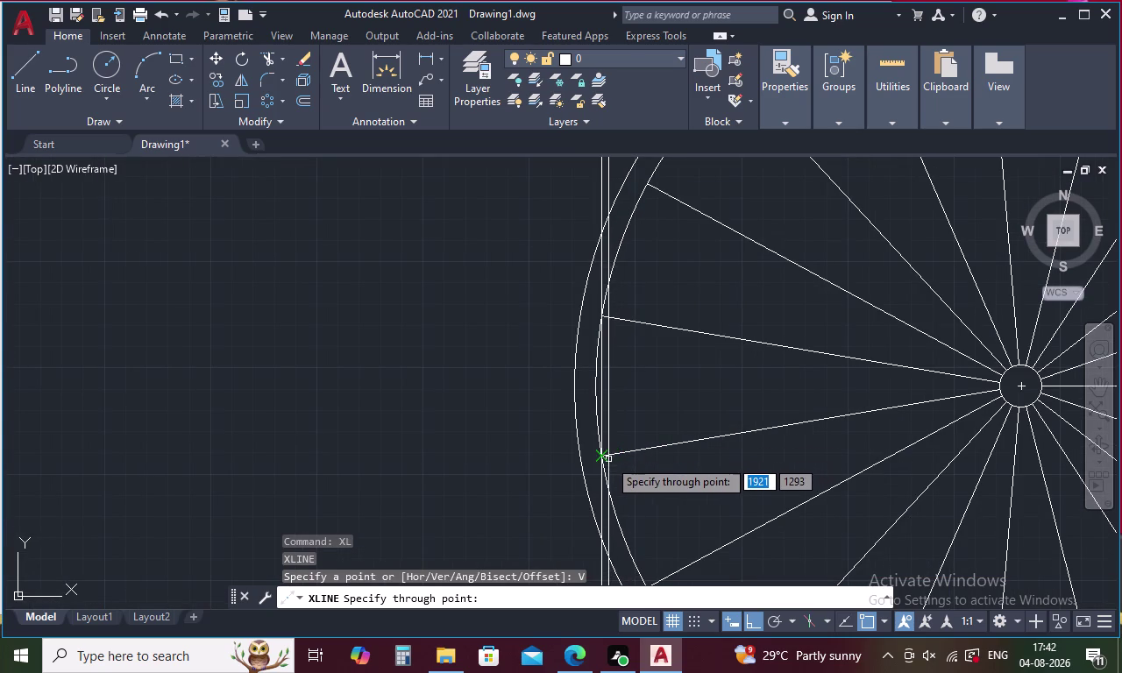
scroll(up, 3)
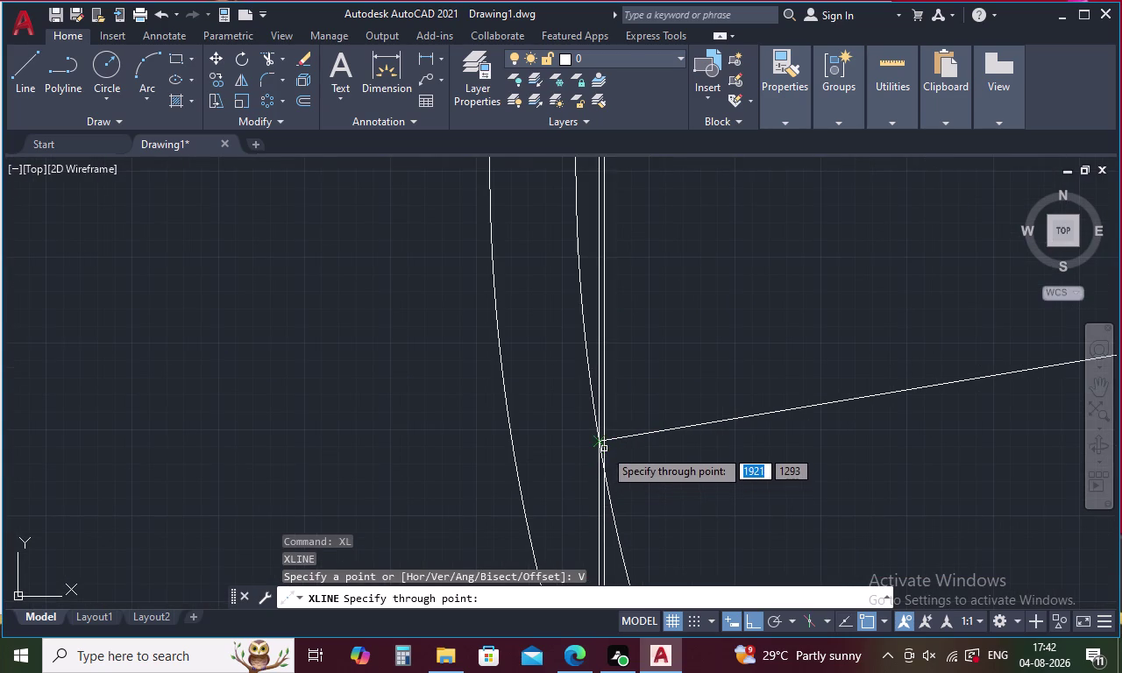
key(Escape)
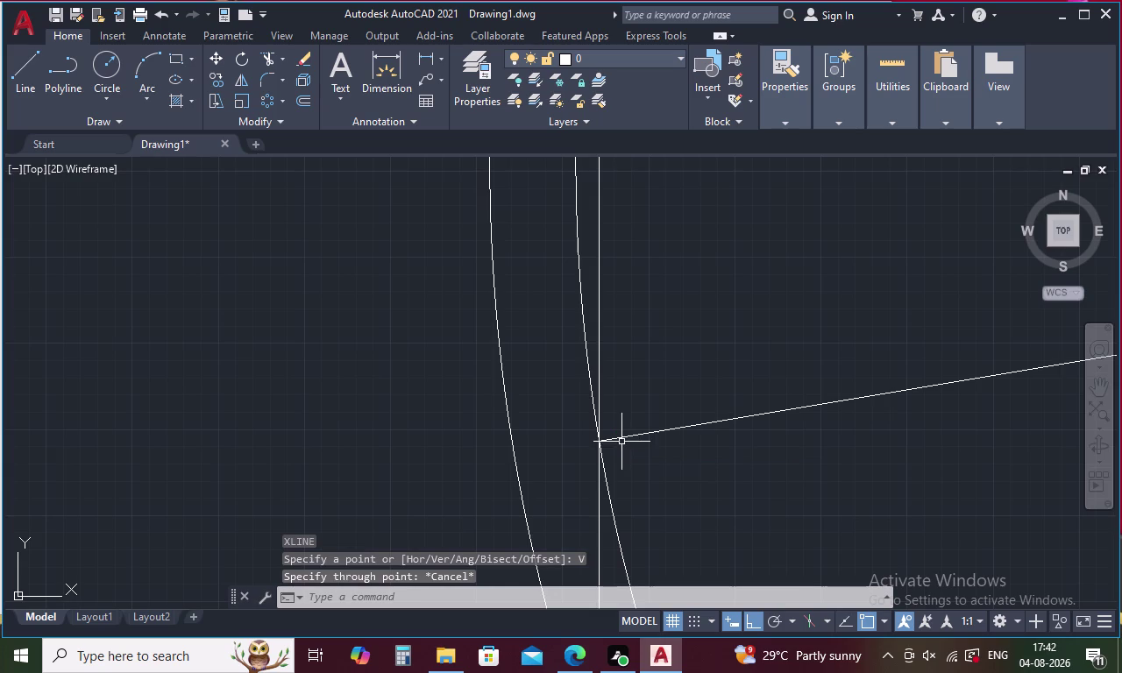
Erase the misplaced vertical xline and redraw it through the tread/circle intersection.
click(598, 363)
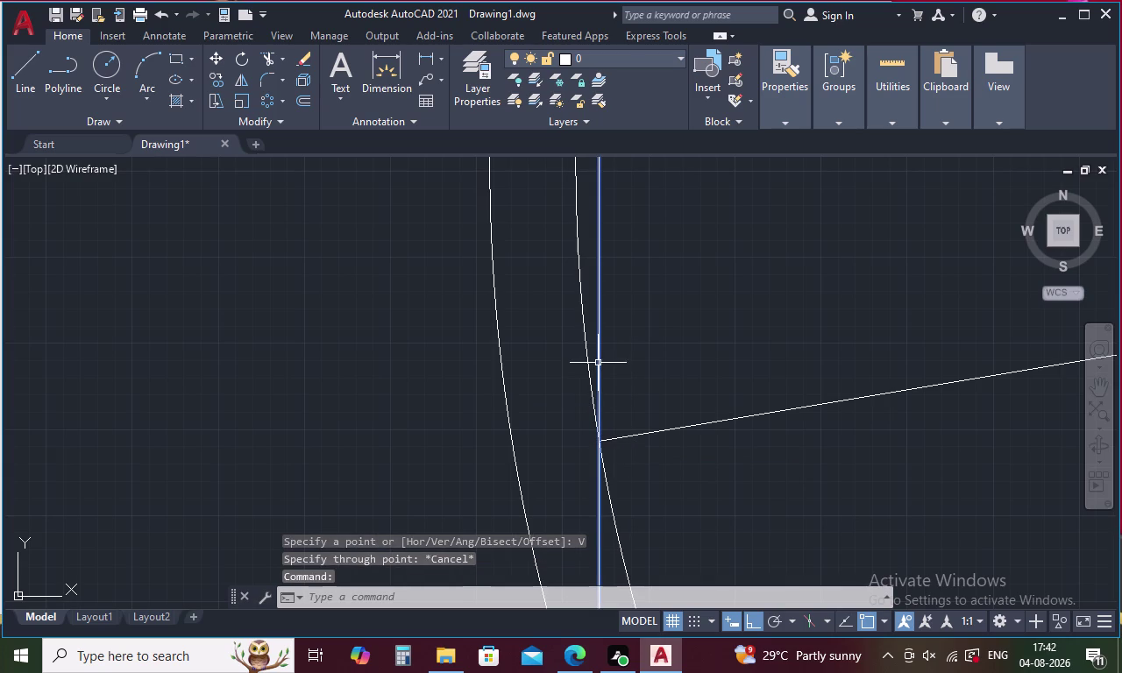
key(Delete)
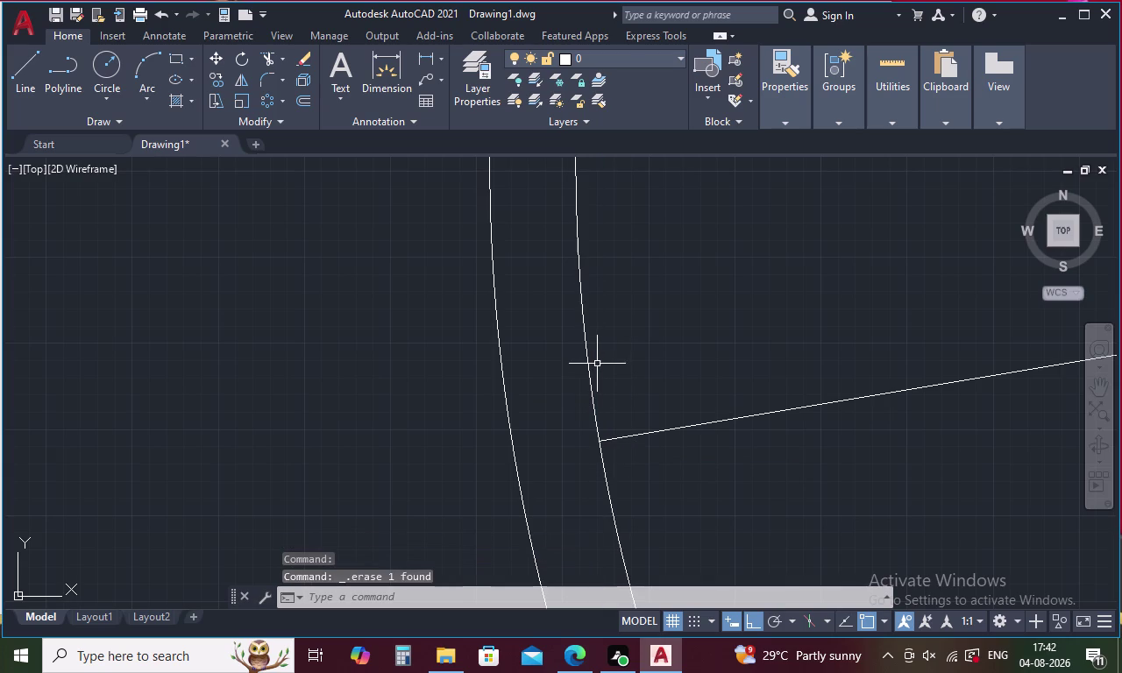
text(XL V)
key(space)
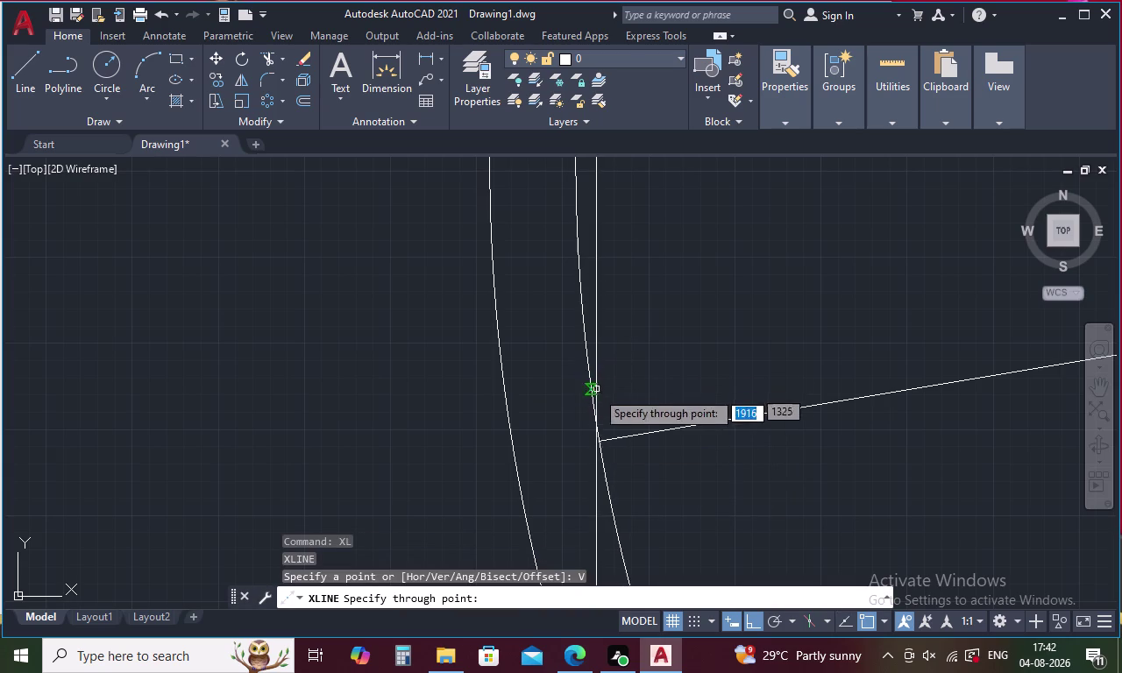
click(599, 438)
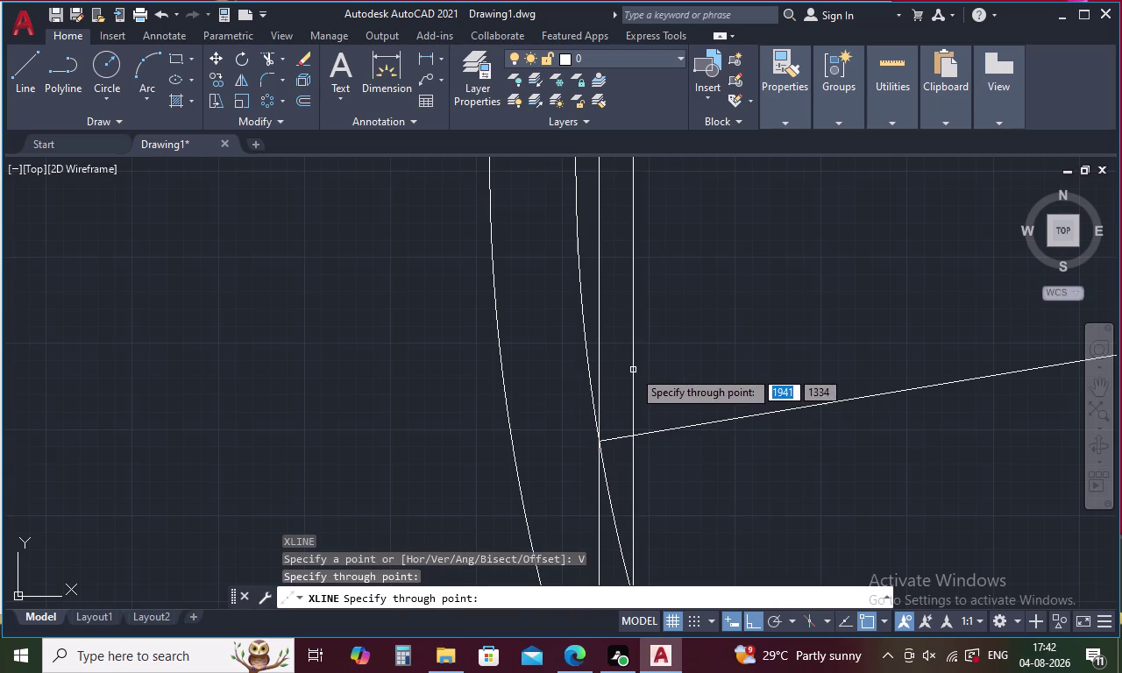
key(Escape)
scroll(down, 3)
middle_drag(645, 356, 649, 580)
scroll(down, 3)
middle_drag(668, 227, 674, 418)
scroll(up, 3)
scroll(up, 3)
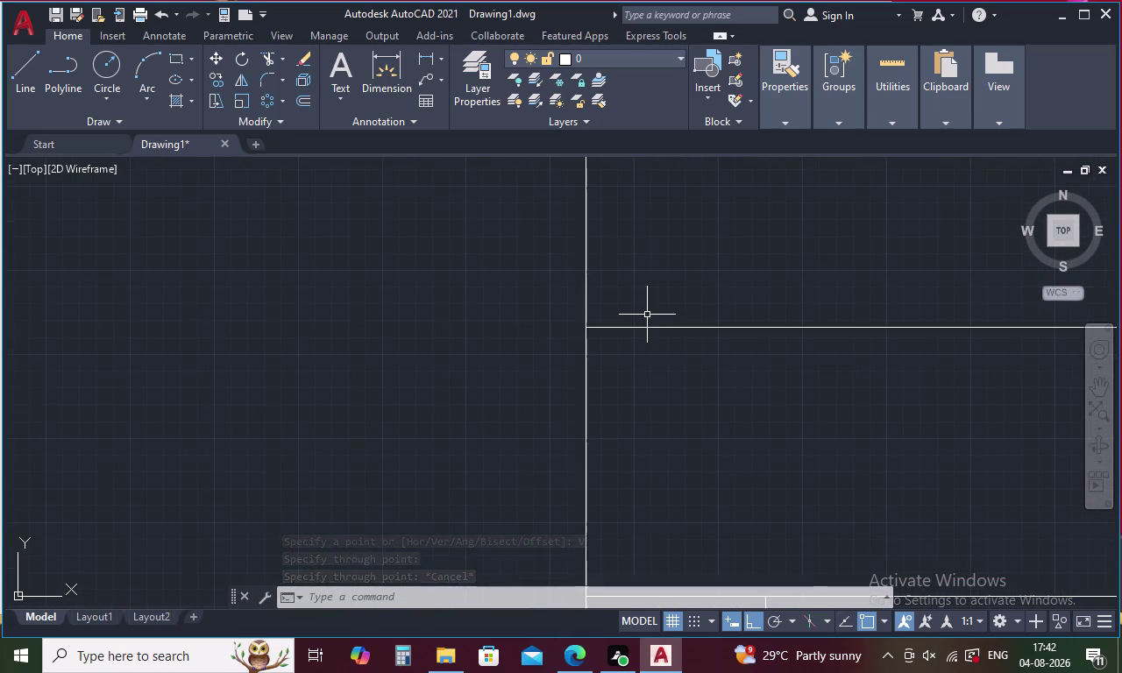
Offset the upper tread line 160 units upward.
key(Escape)
key(o)
key(space)
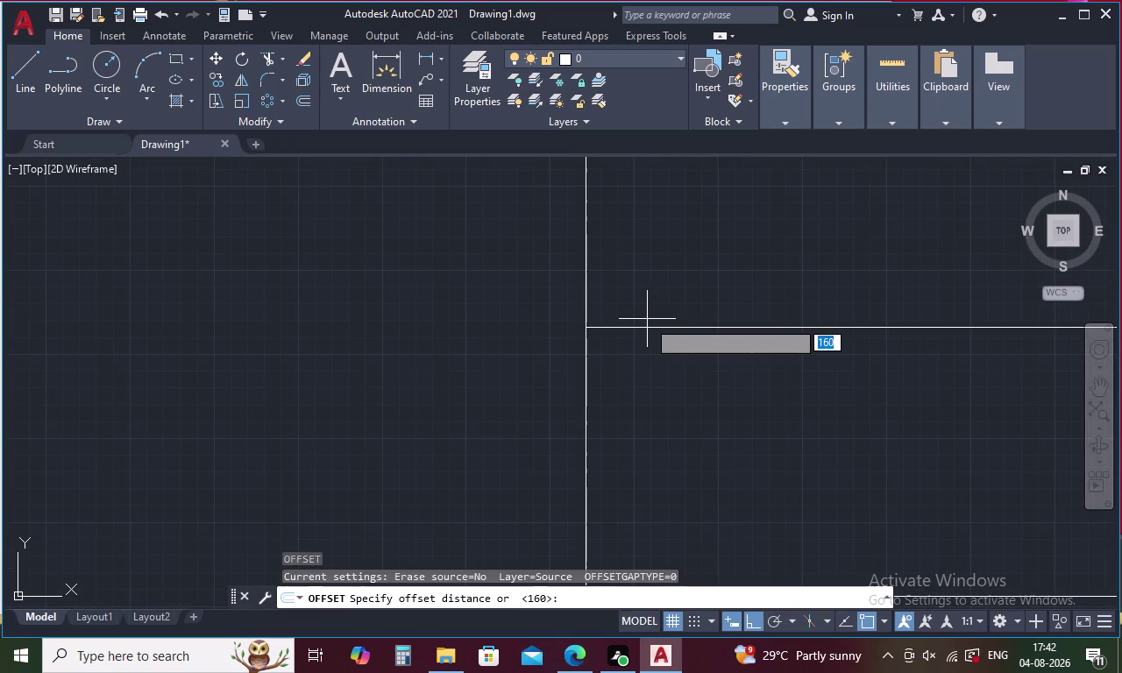
key(1)
key(5)
key(BackSpace)
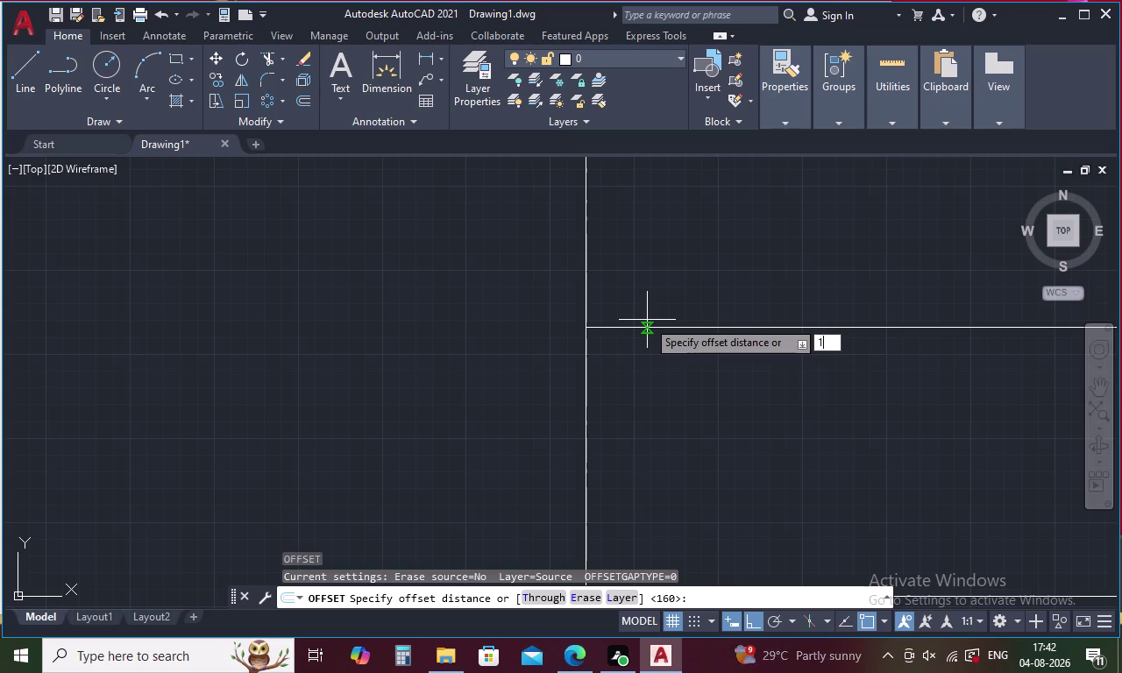
text(60)
key(space)
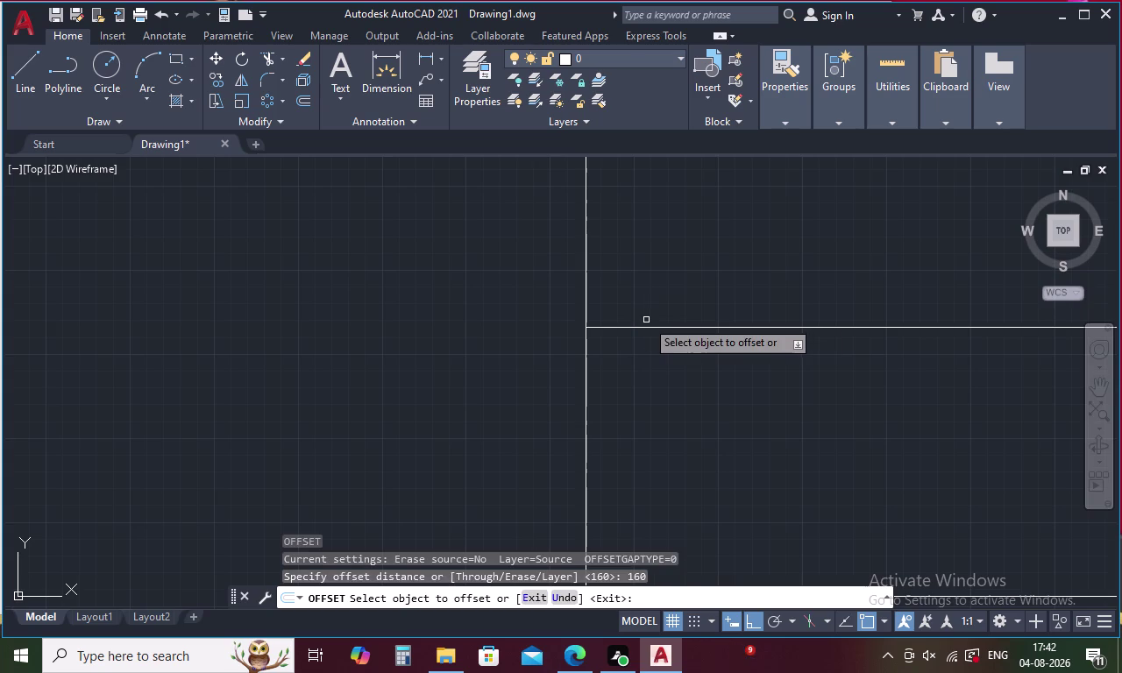
middle_drag(661, 289, 556, 287)
scroll(down, 3)
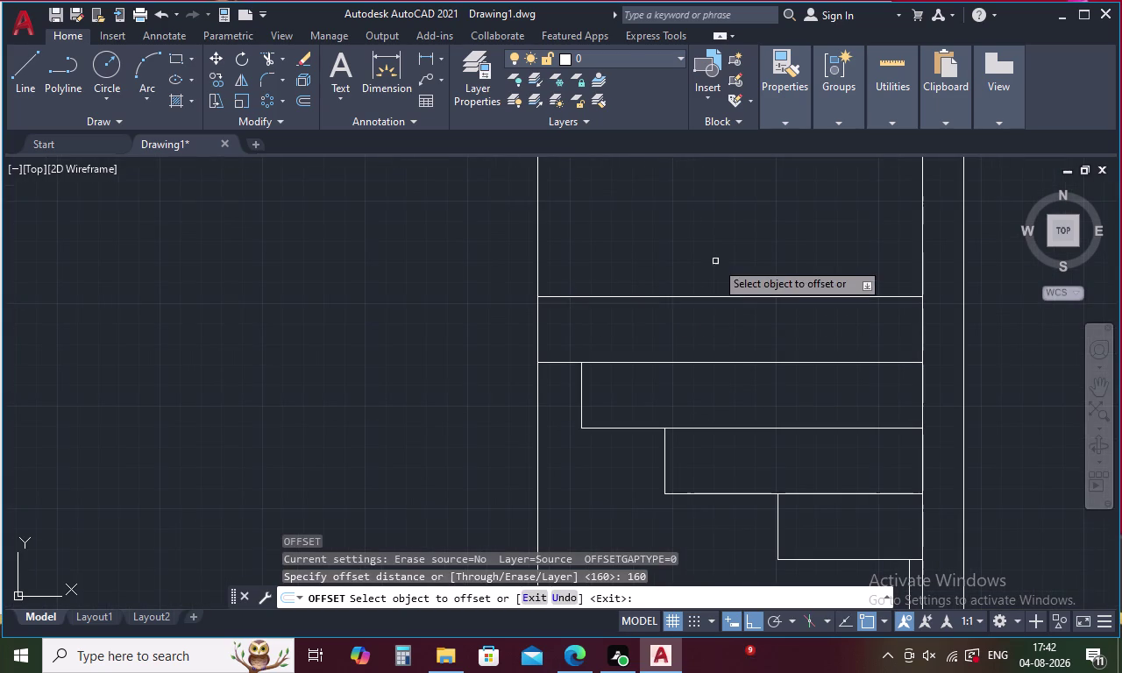
middle_drag(631, 270, 576, 279)
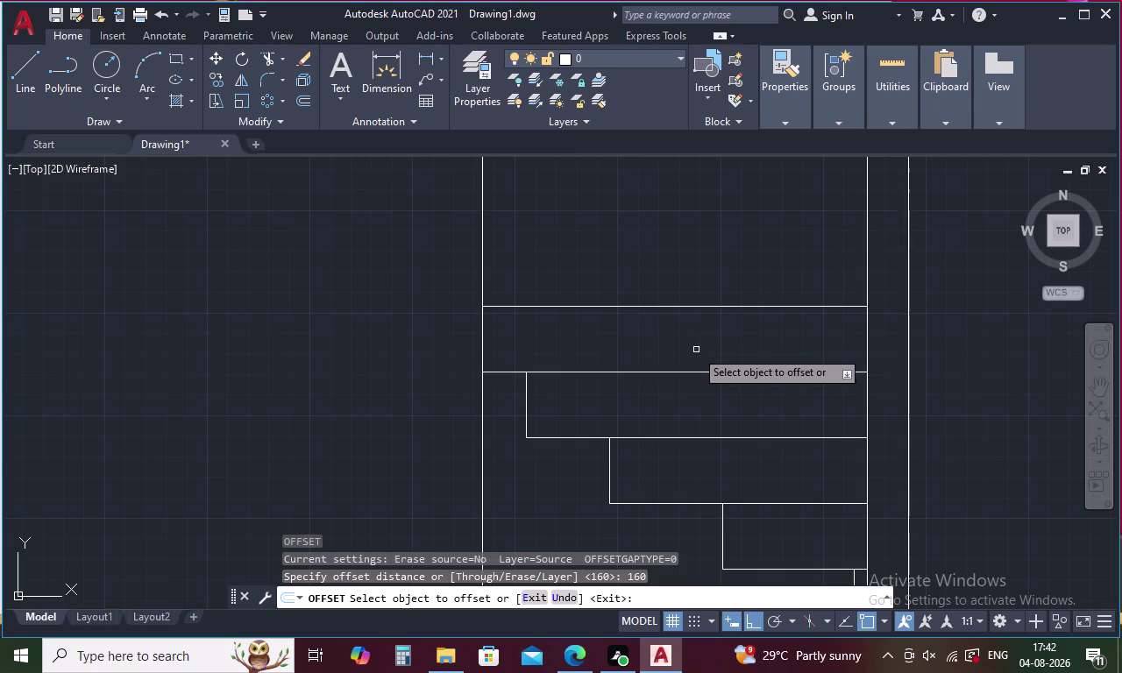
click(681, 306)
click(678, 227)
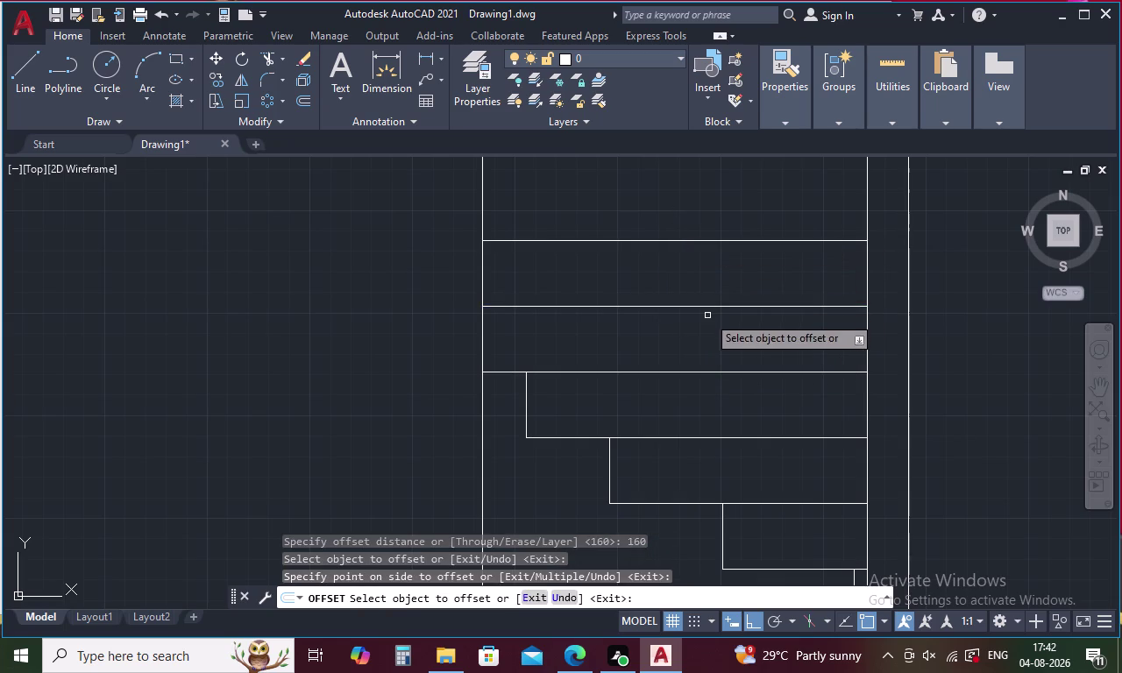
key(Escape)
Try extending the top tread lines with EXTEND, then cancel the attempt.
key(e)
text(X)
key(space)
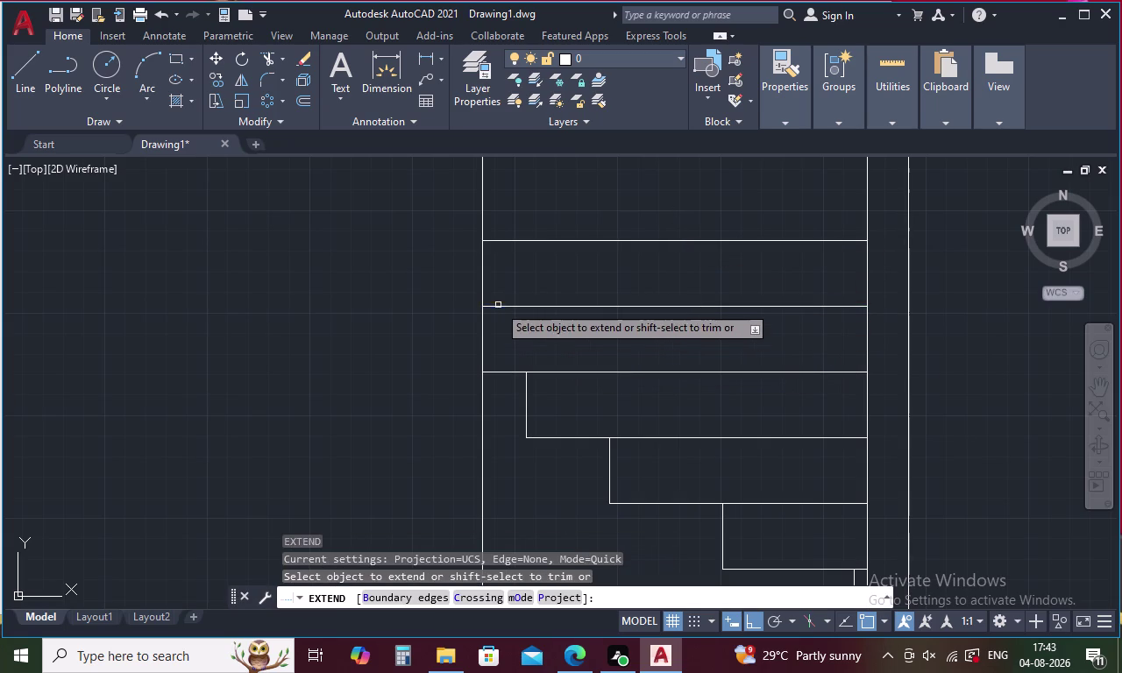
click(498, 305)
click(487, 239)
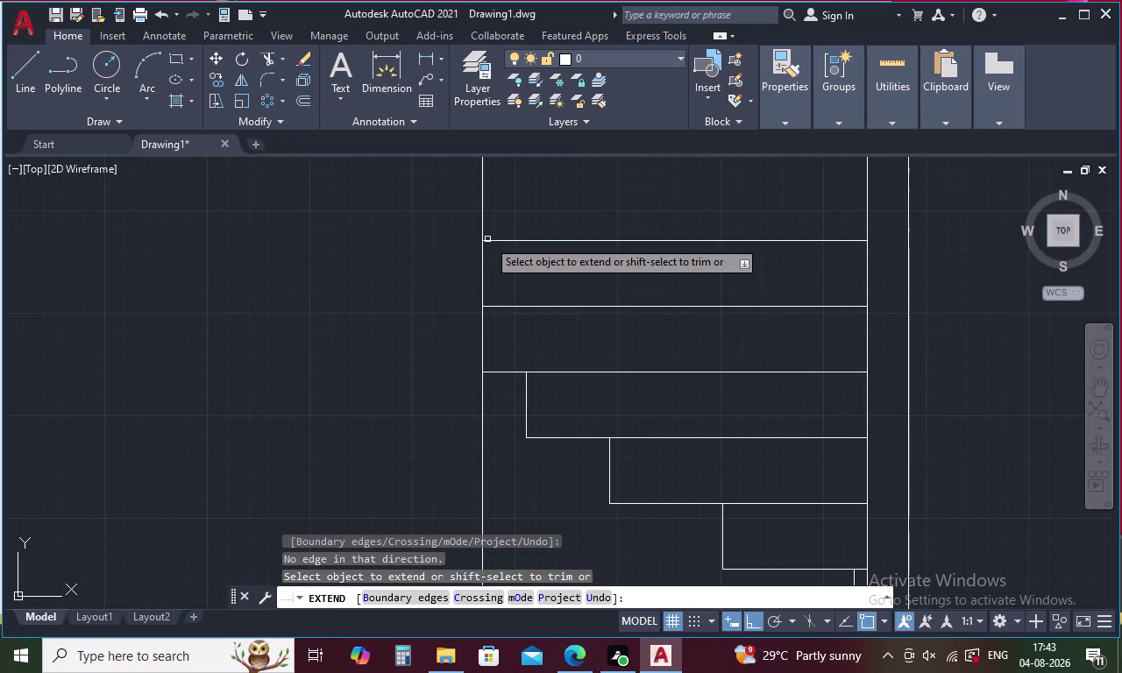
key(Escape)
Fence-trim the left vertical above the new line and the remaining excess segments.
text(TR)
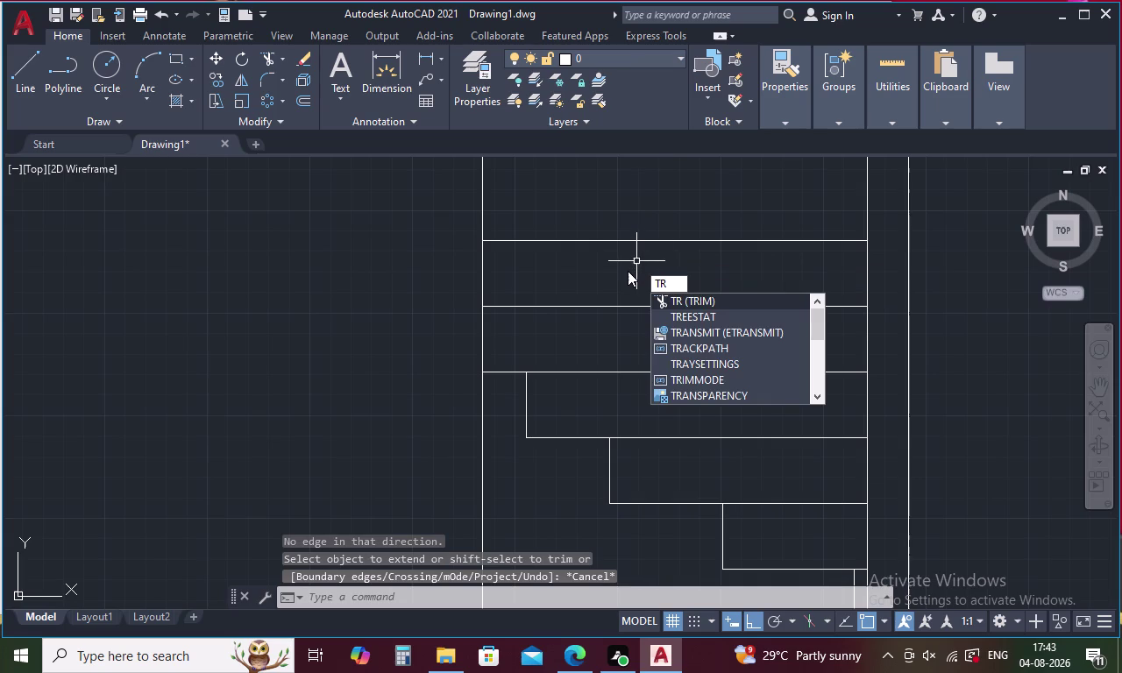
key(space)
key(space)
drag(578, 171, 443, 187)
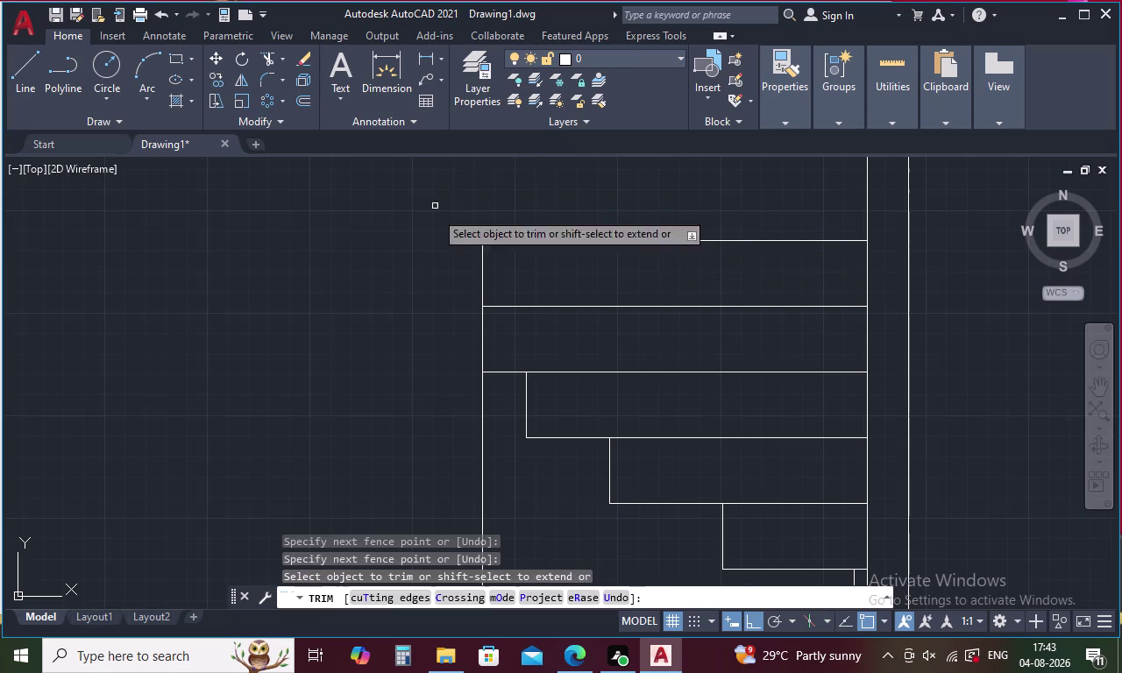
drag(503, 481, 474, 482)
scroll(down, 3)
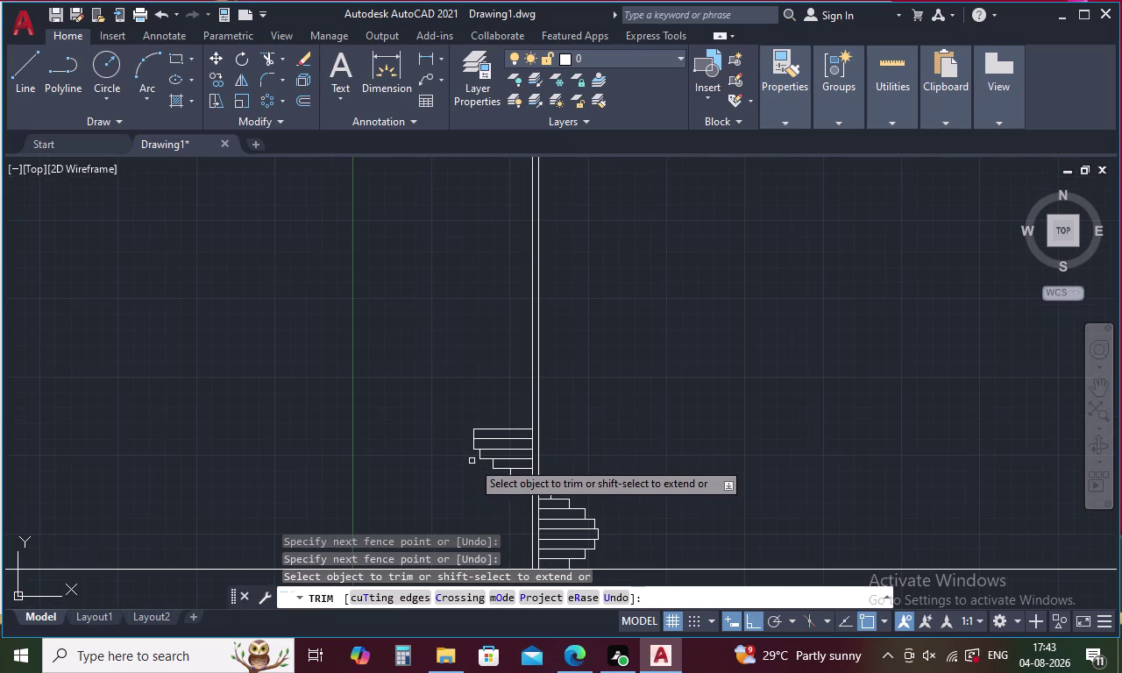
middle_drag(471, 462, 495, 255)
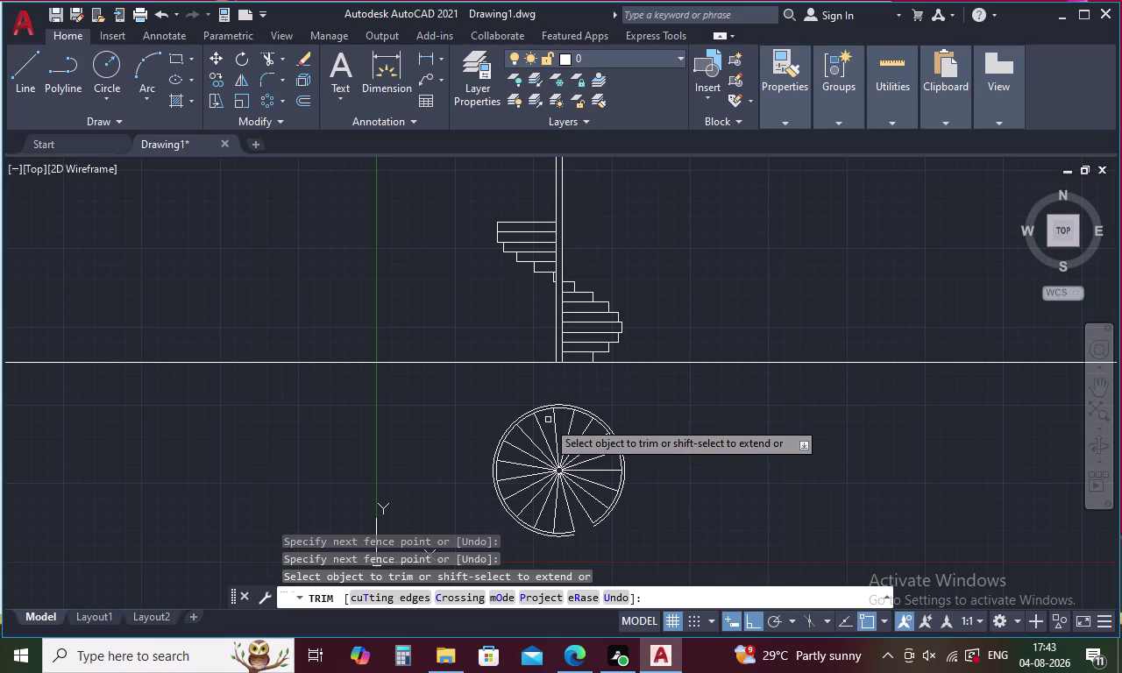
text(X)
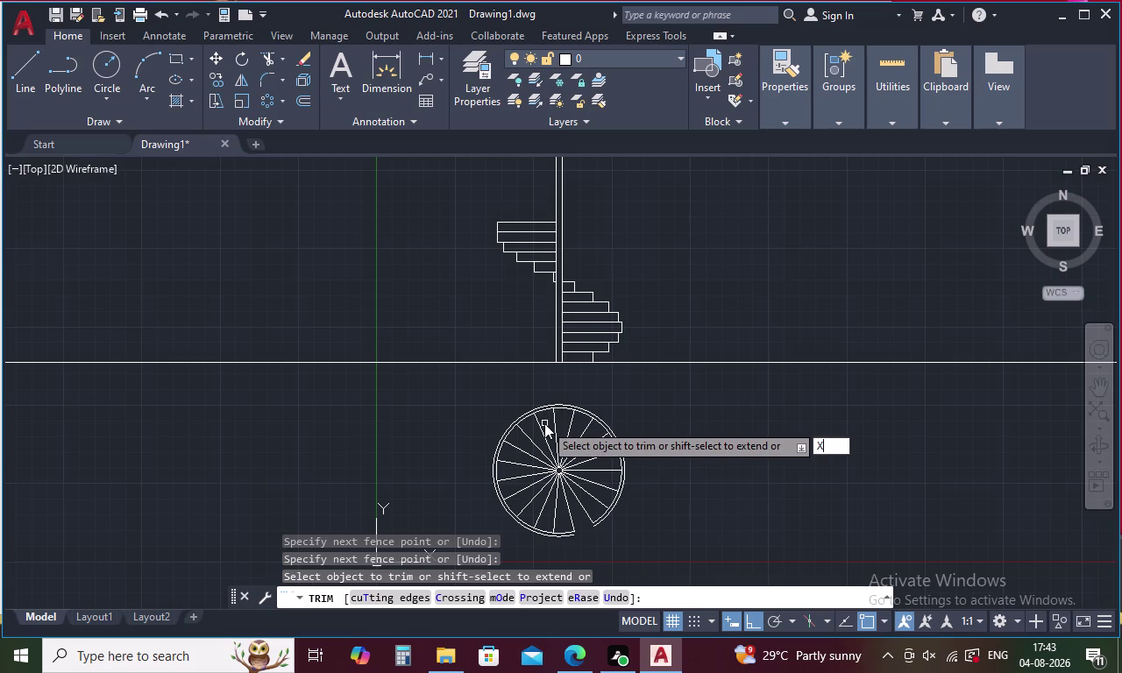
text(L)
key(space)
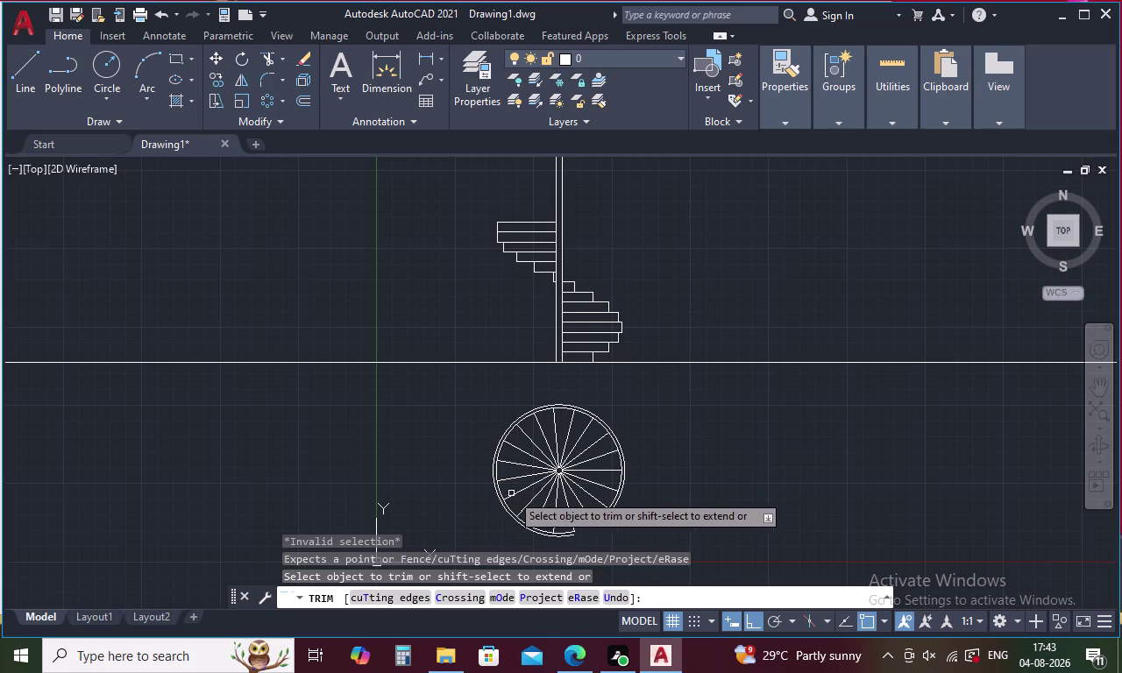
key(Escape)
key(x)
text(L)
key(space)
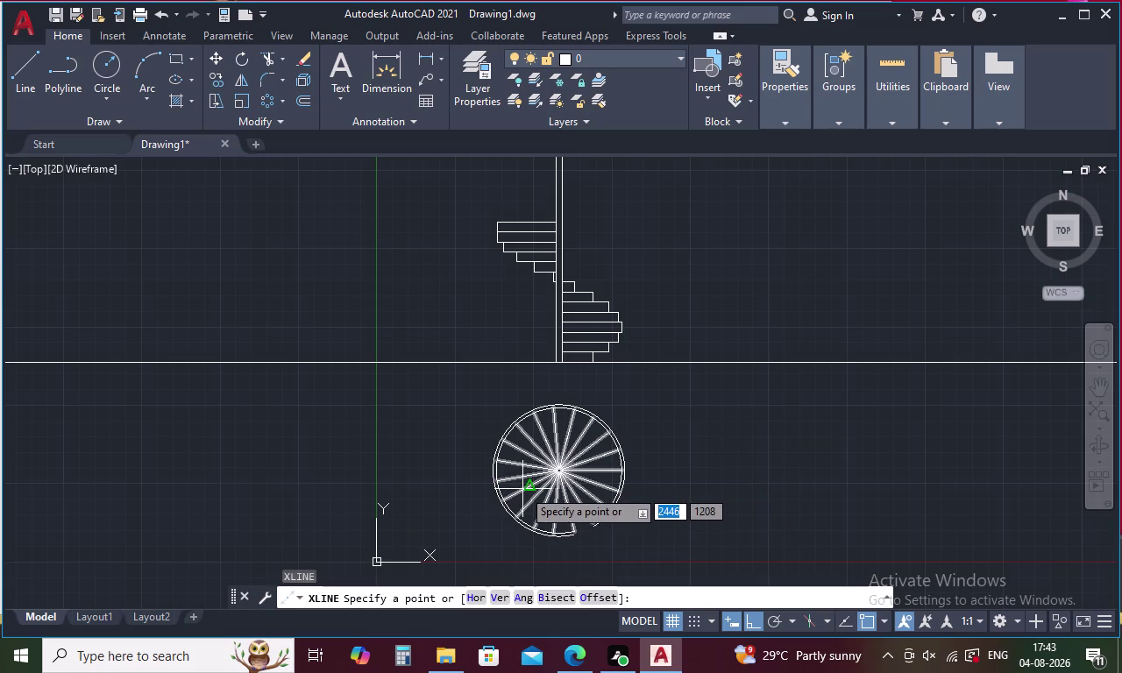
Draw a vertical construction line through the tread point on the plan circle.
text(V)
key(space)
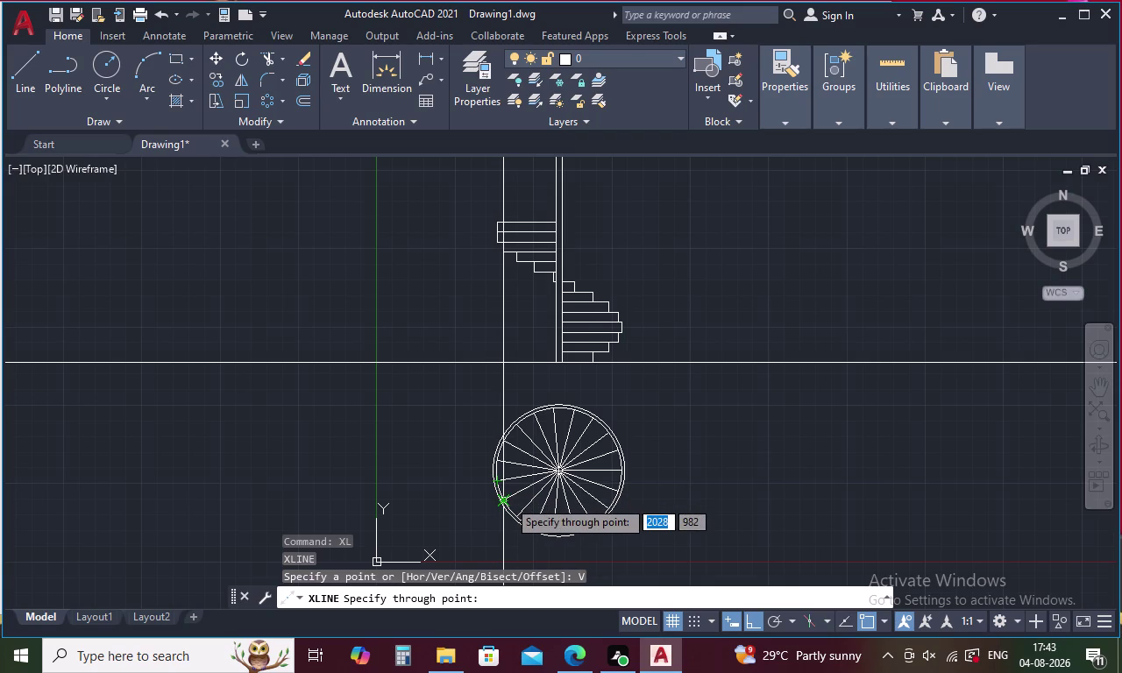
scroll(up, 3)
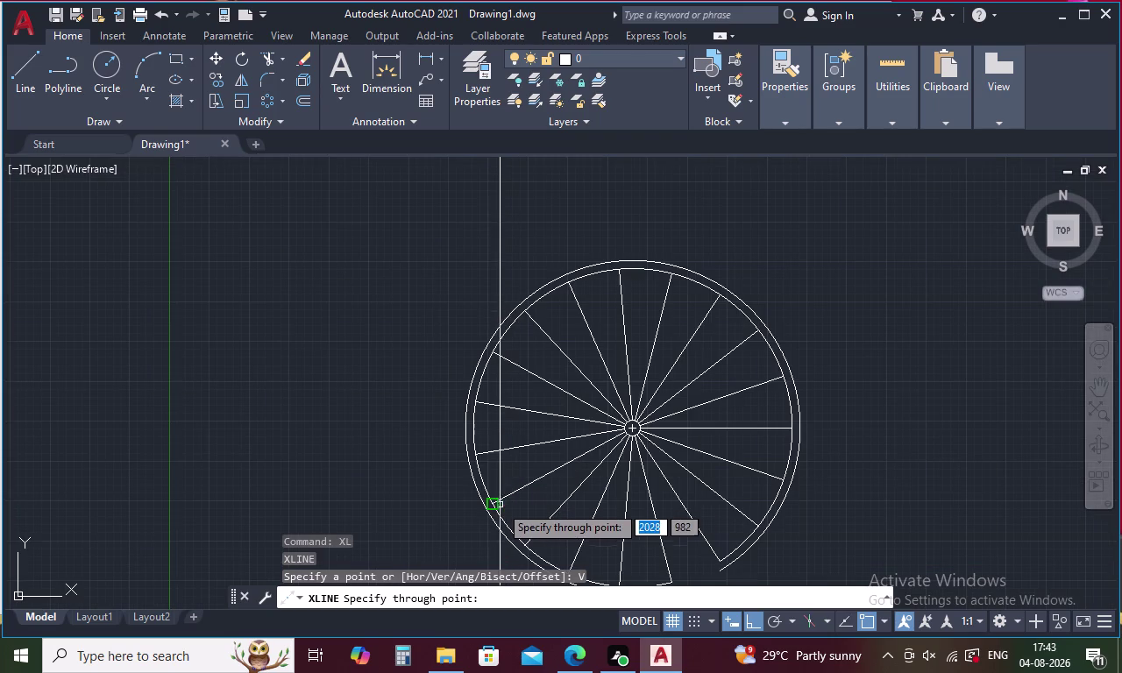
click(497, 506)
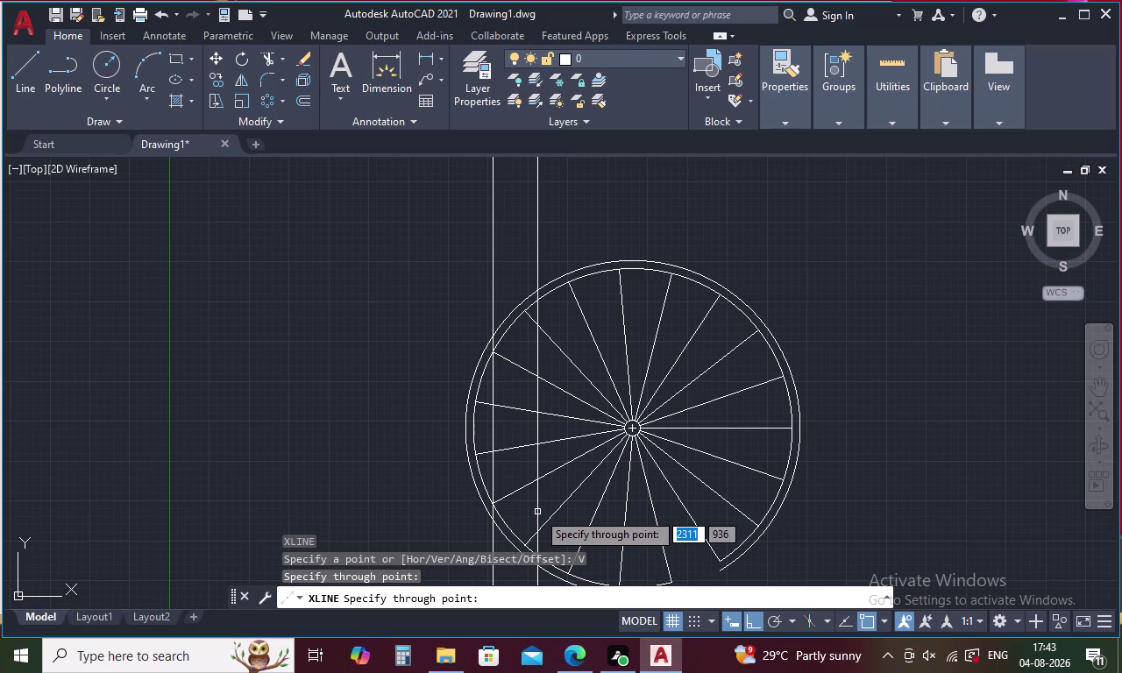
key(Escape)
scroll(down, 3)
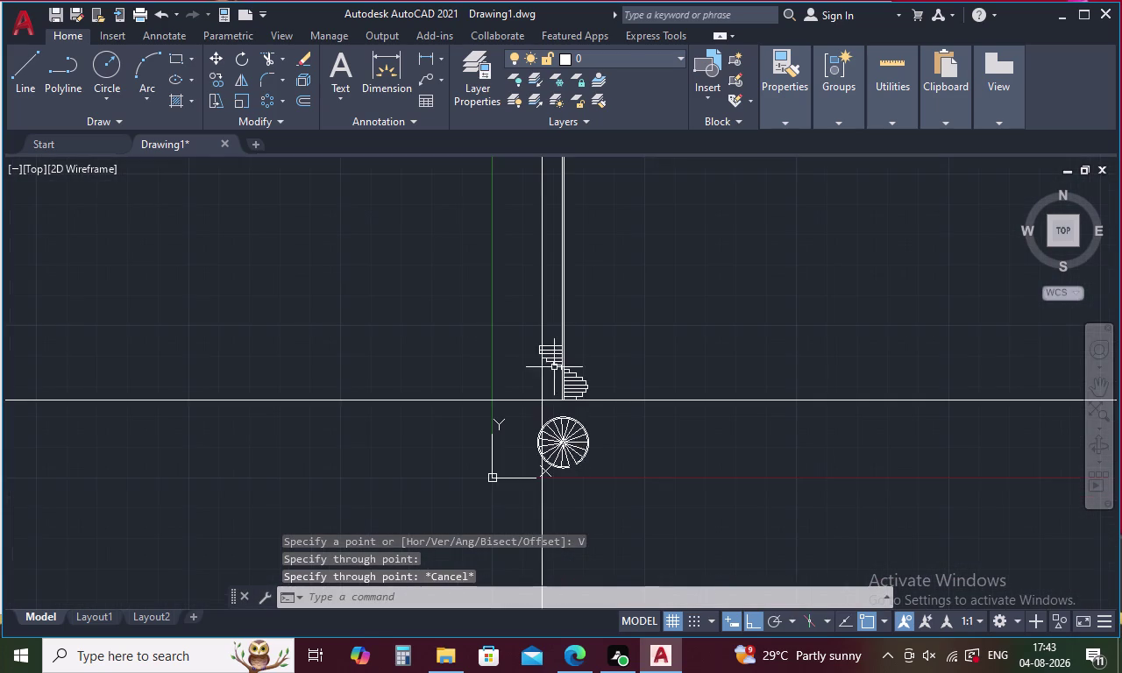
scroll(up, 3)
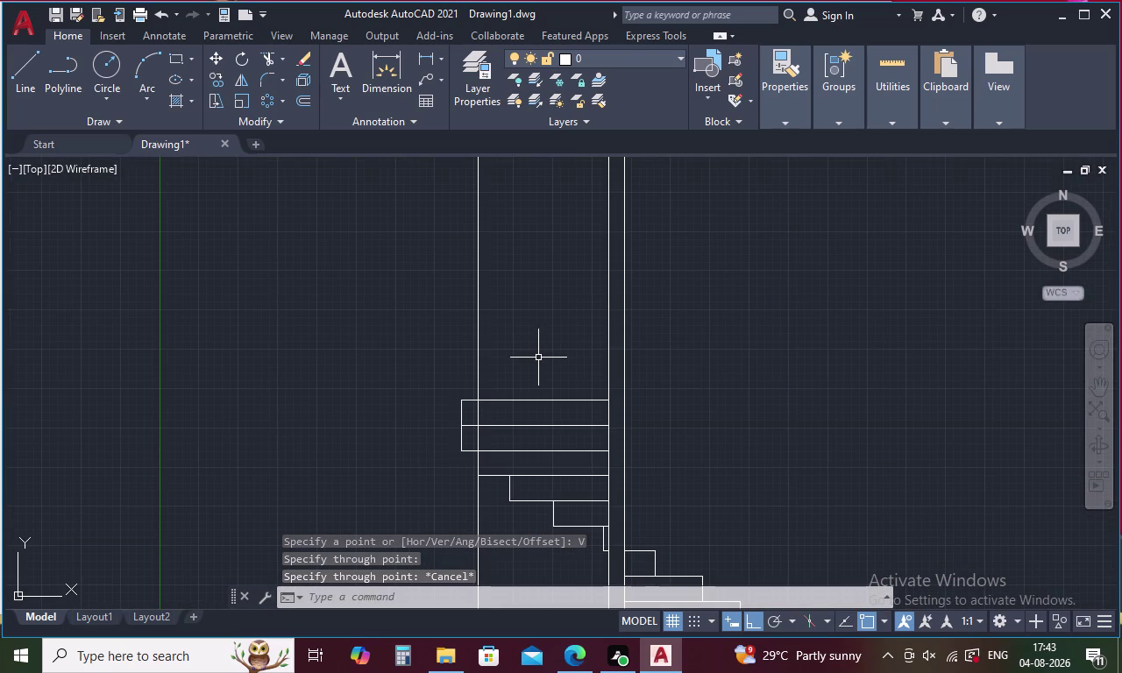
key(Escape)
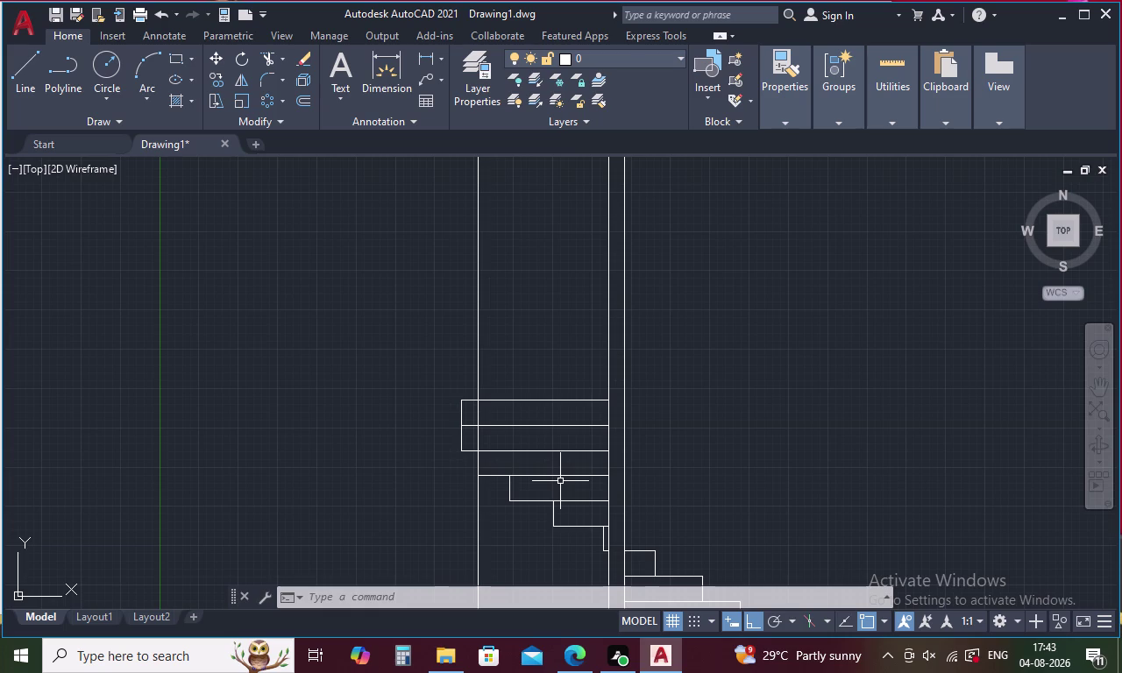
key(Escape)
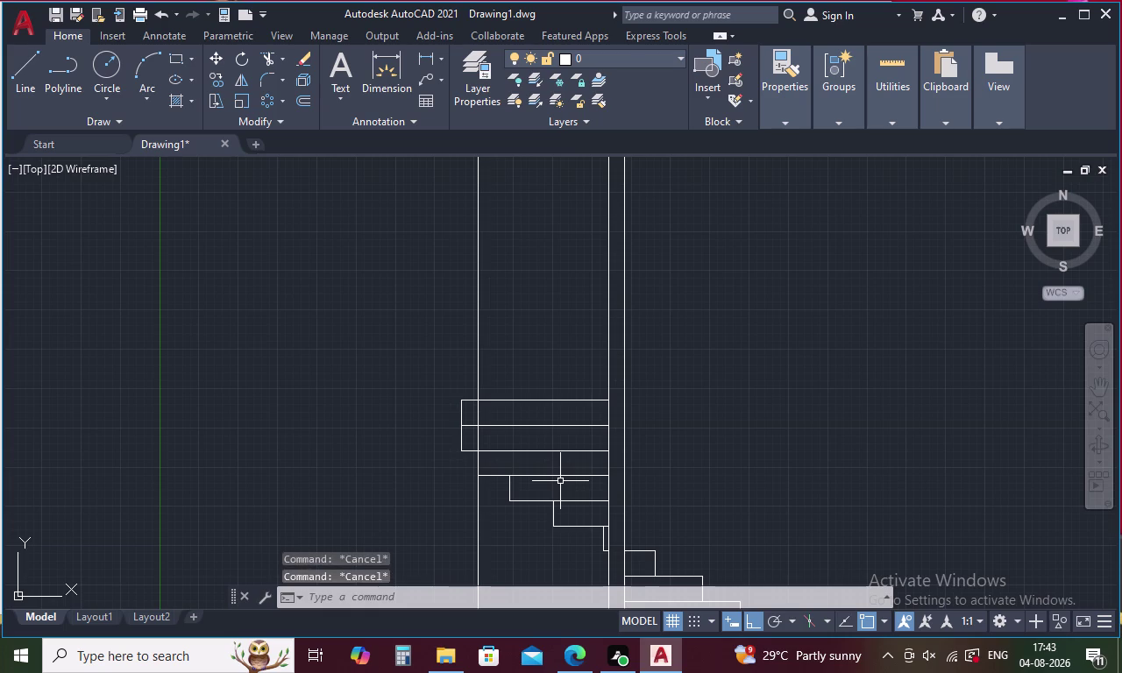
Offset the elevation's top tread line 160 units upward.
text(O 160)
key(space)
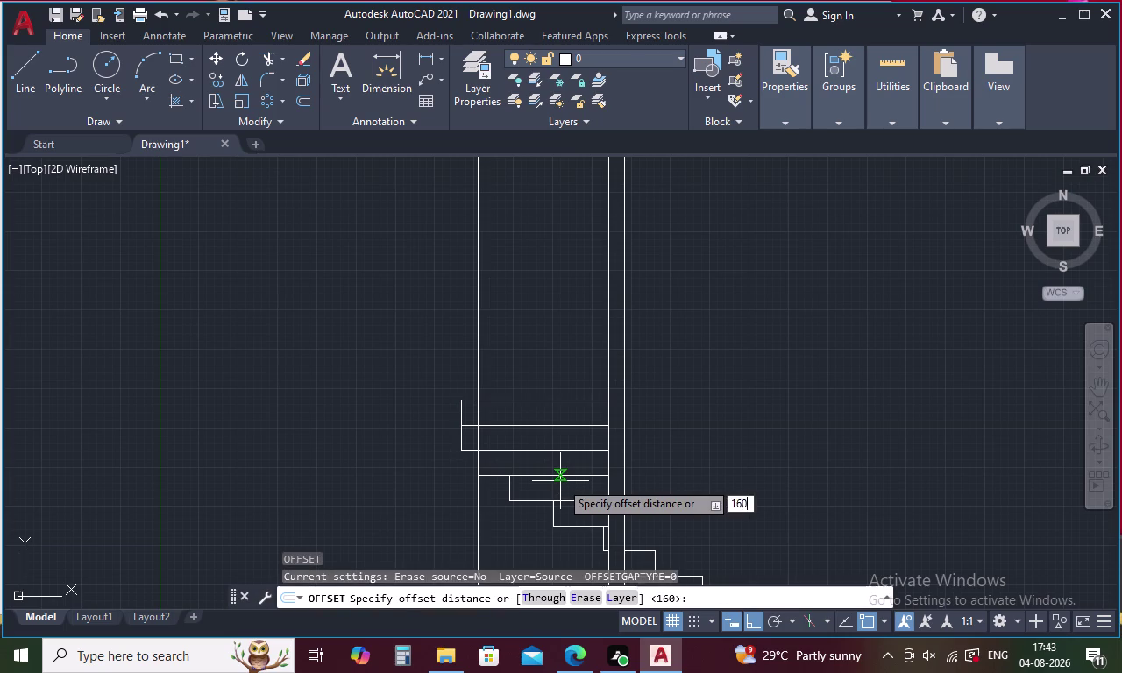
click(554, 400)
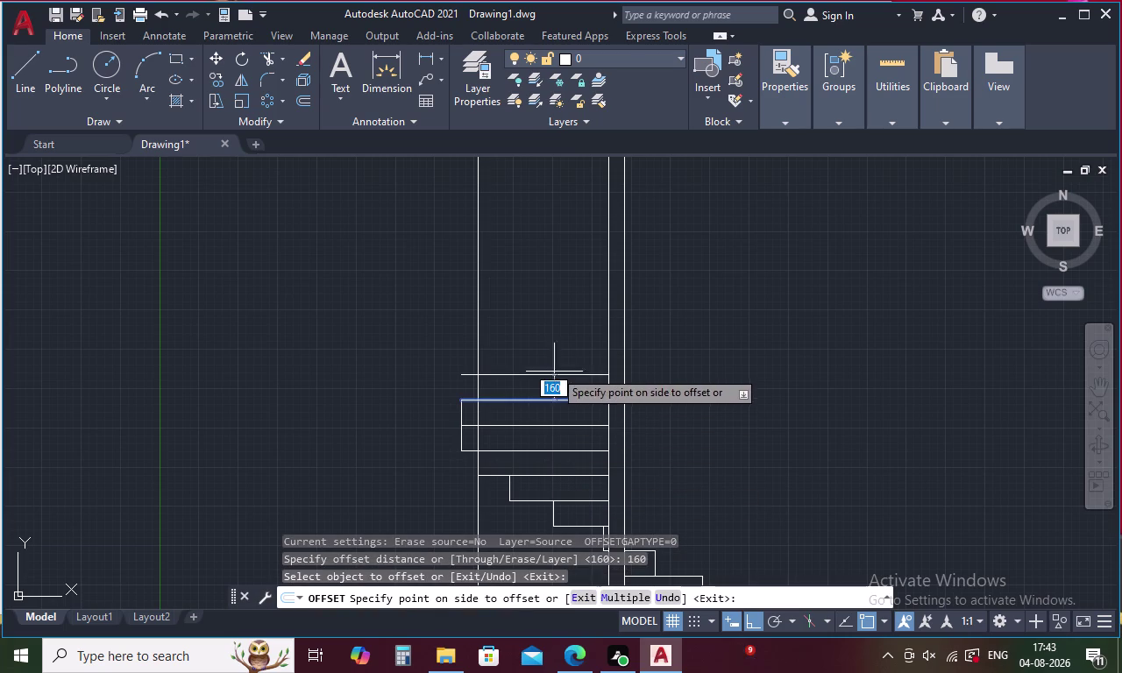
click(556, 349)
key(Escape)
Trim the overhanging ends of the new line and construction line above the top tread.
text(T)
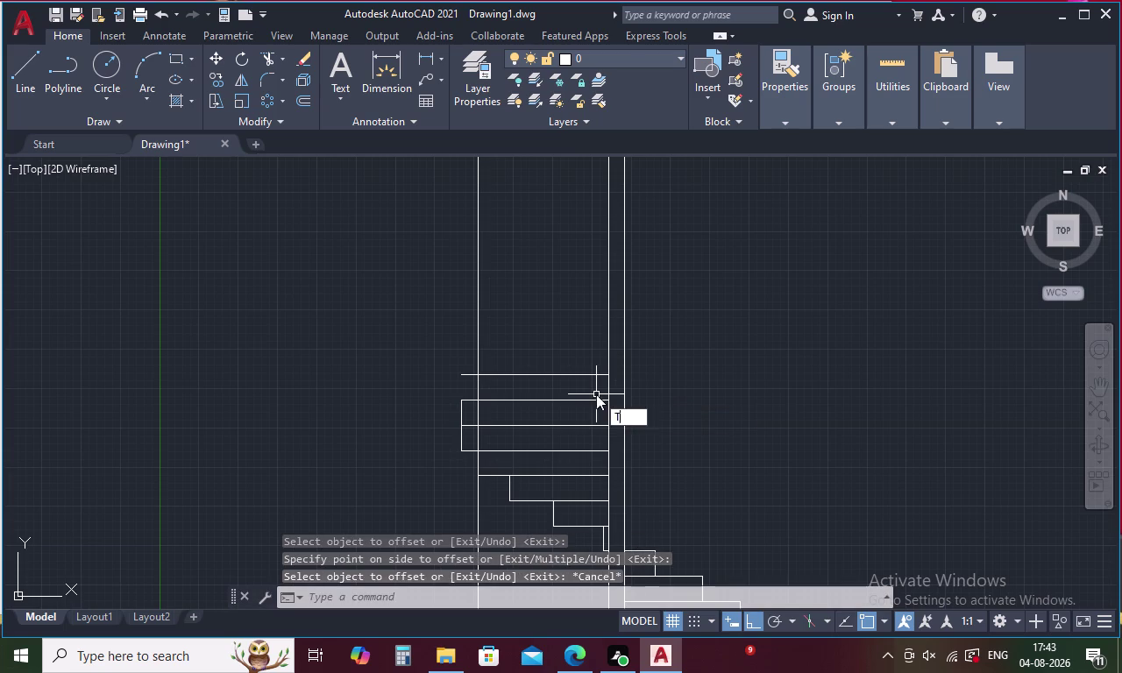
text(R)
key(space)
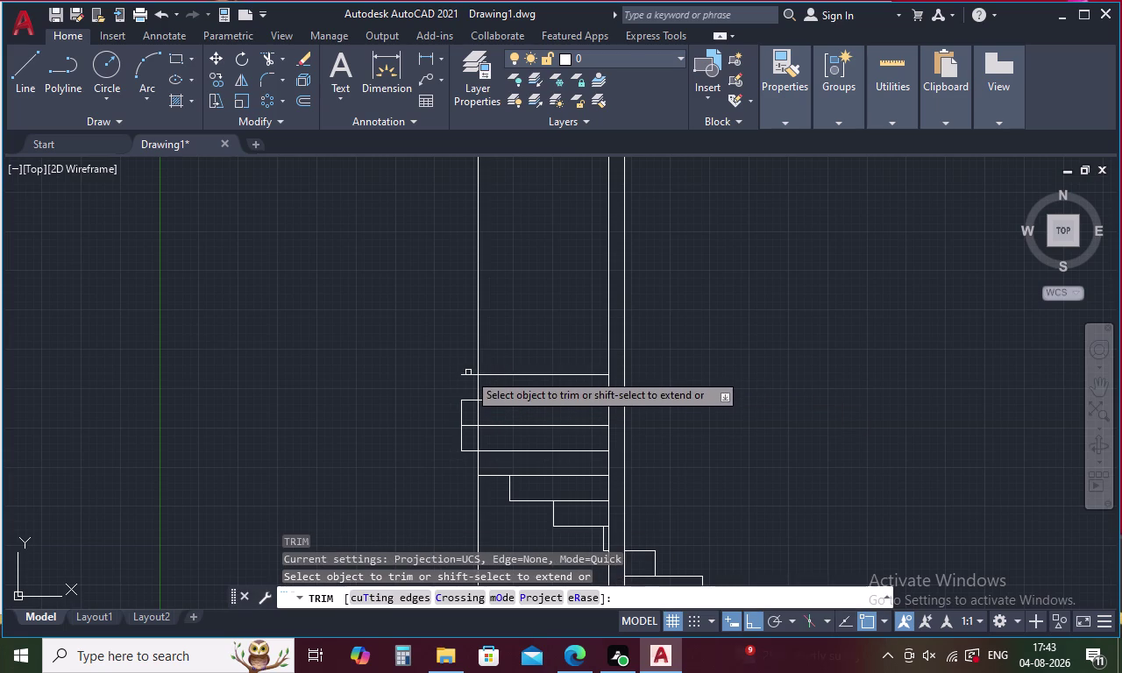
click(468, 373)
click(468, 381)
click(477, 345)
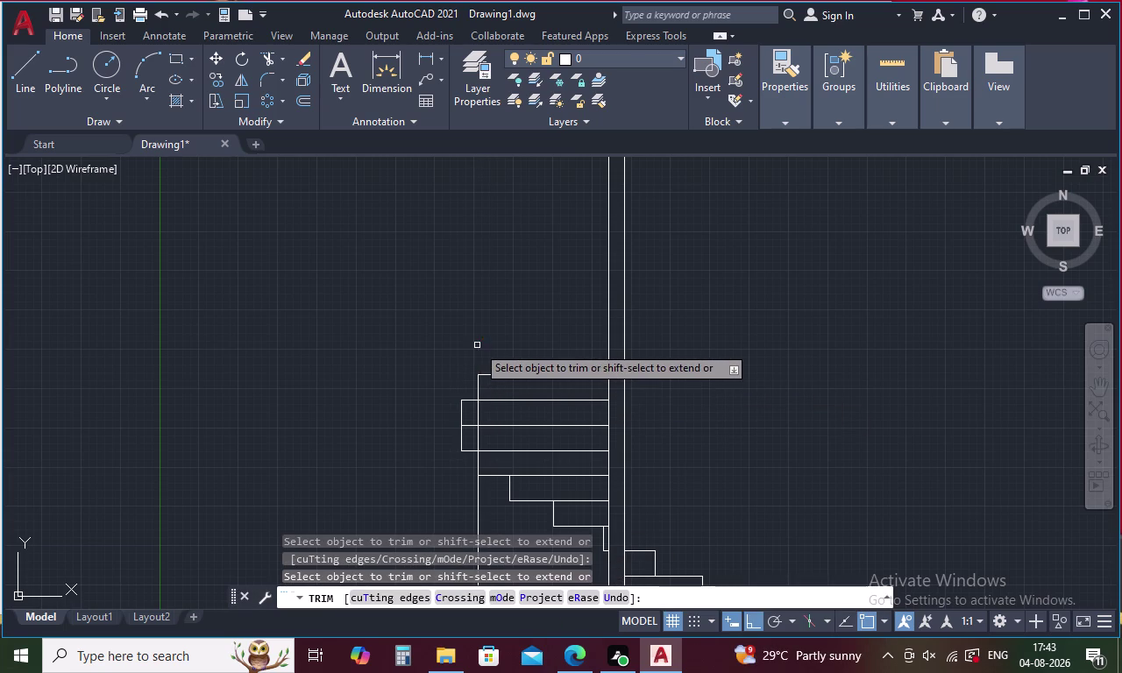
click(481, 439)
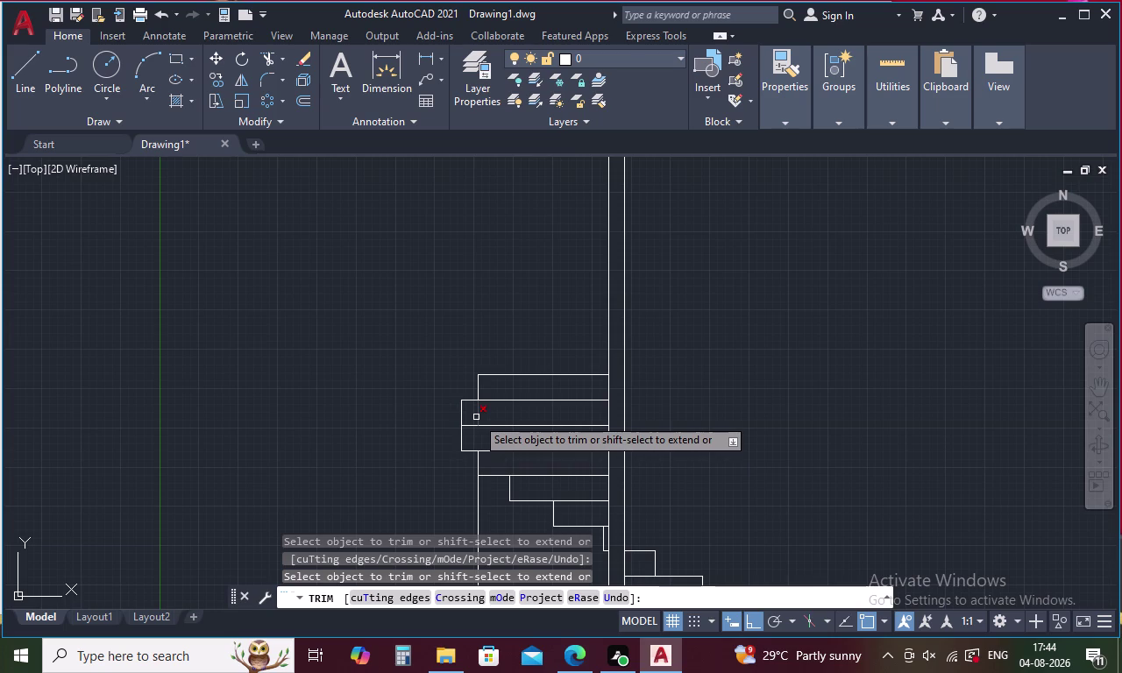
click(476, 417)
click(480, 499)
scroll(down, 3)
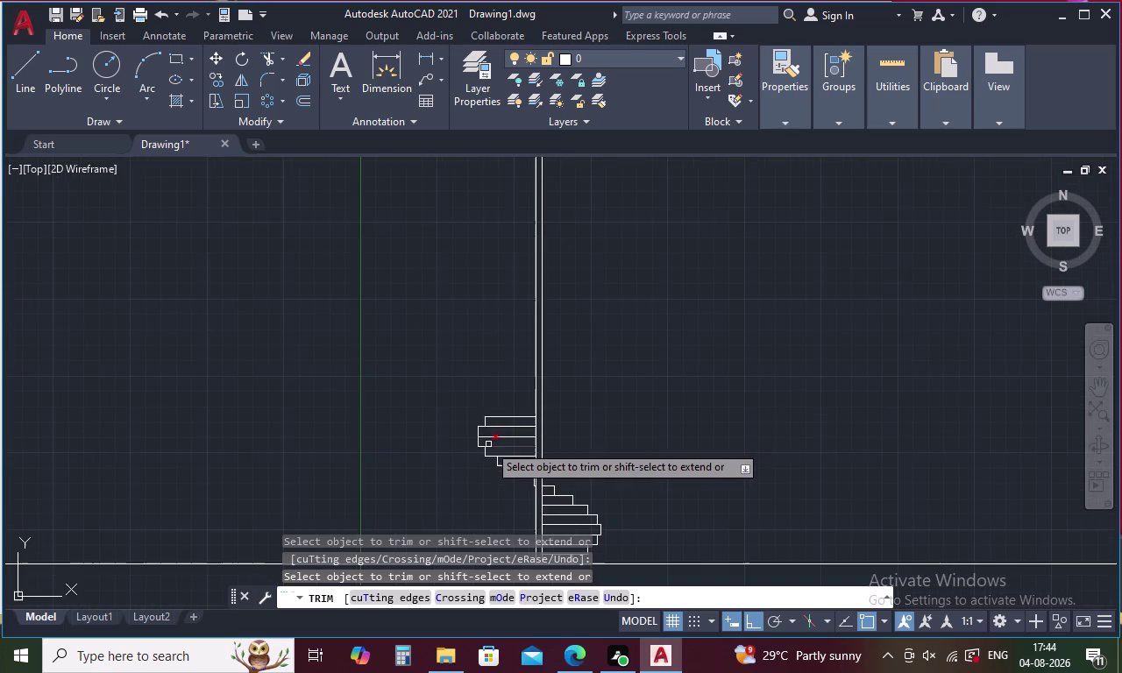
middle_drag(489, 445, 497, 326)
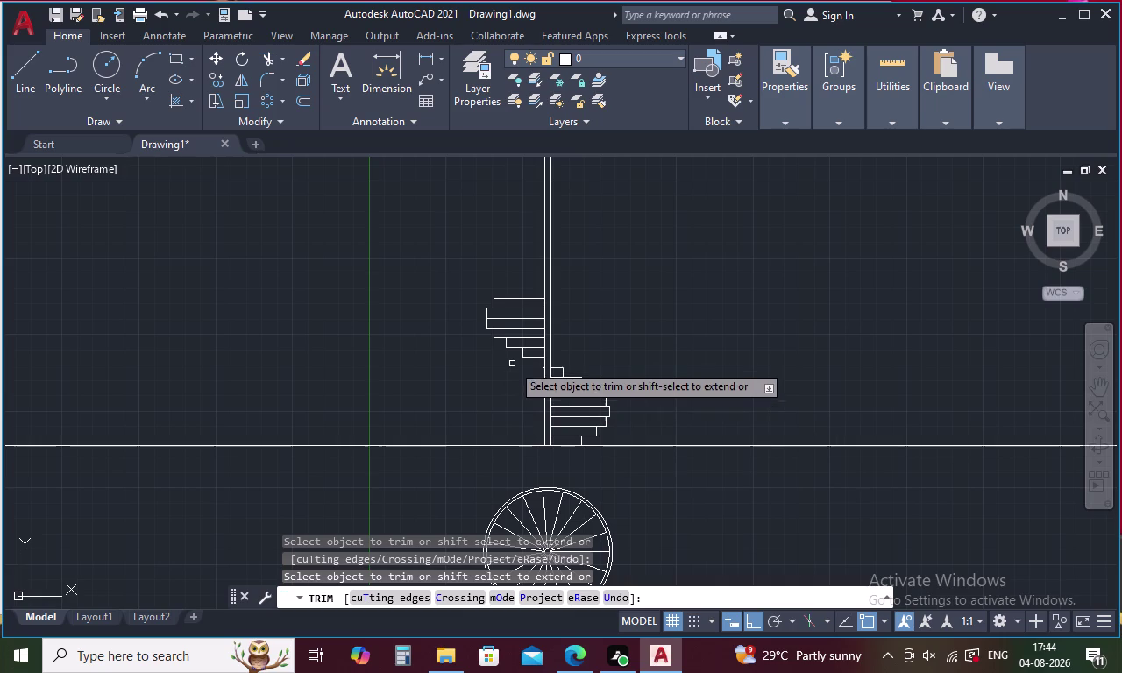
key(Escape)
key(x)
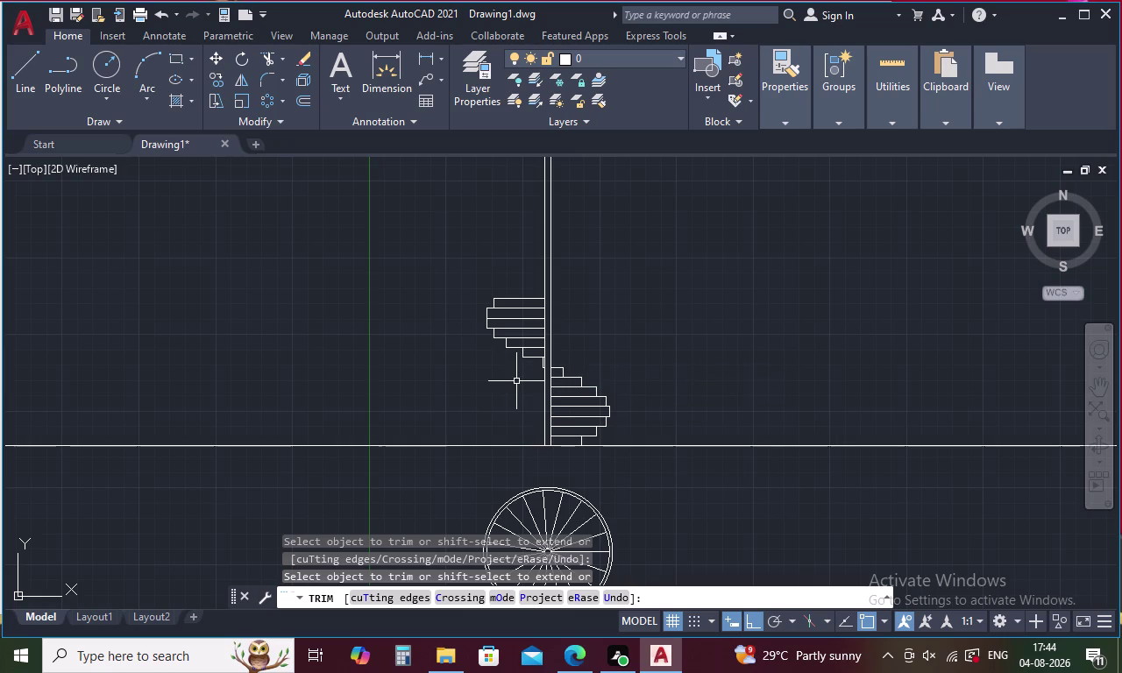
text(L)
key(space)
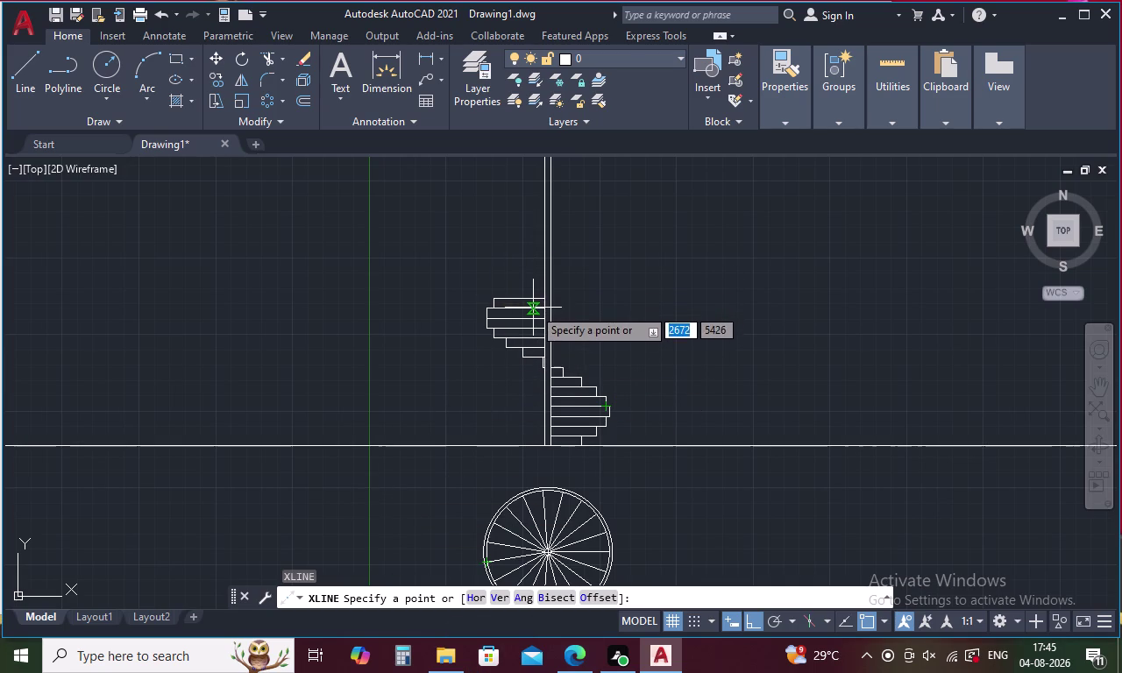
Draw vertical construction lines through two tread corners.
text(V)
key(space)
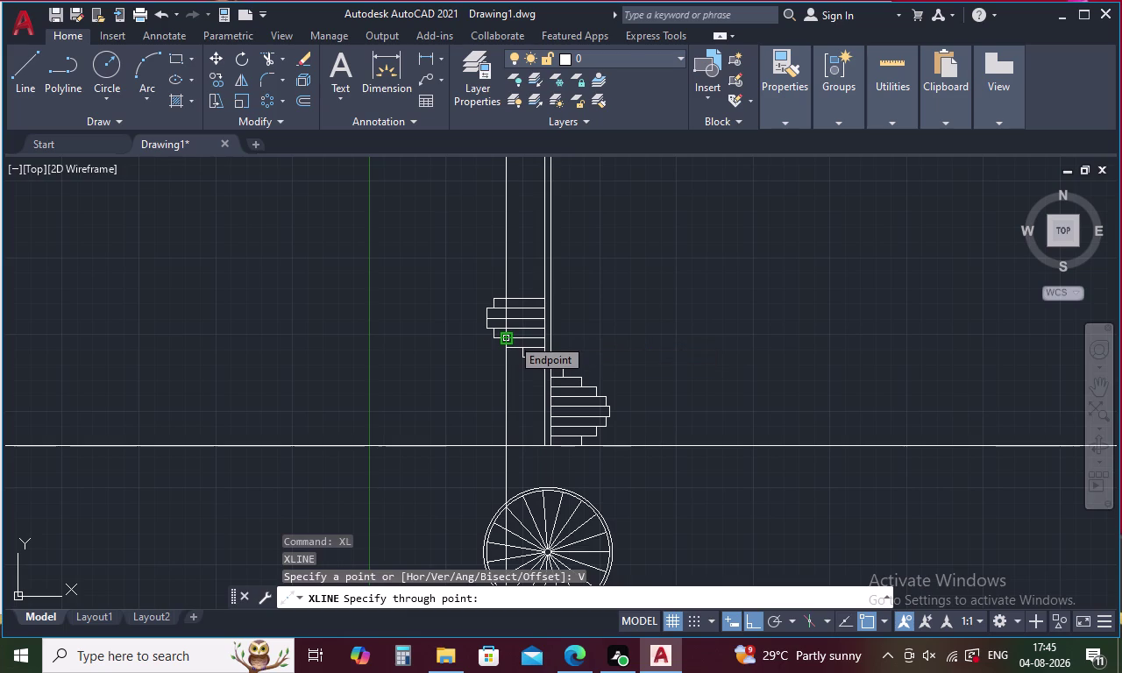
click(511, 337)
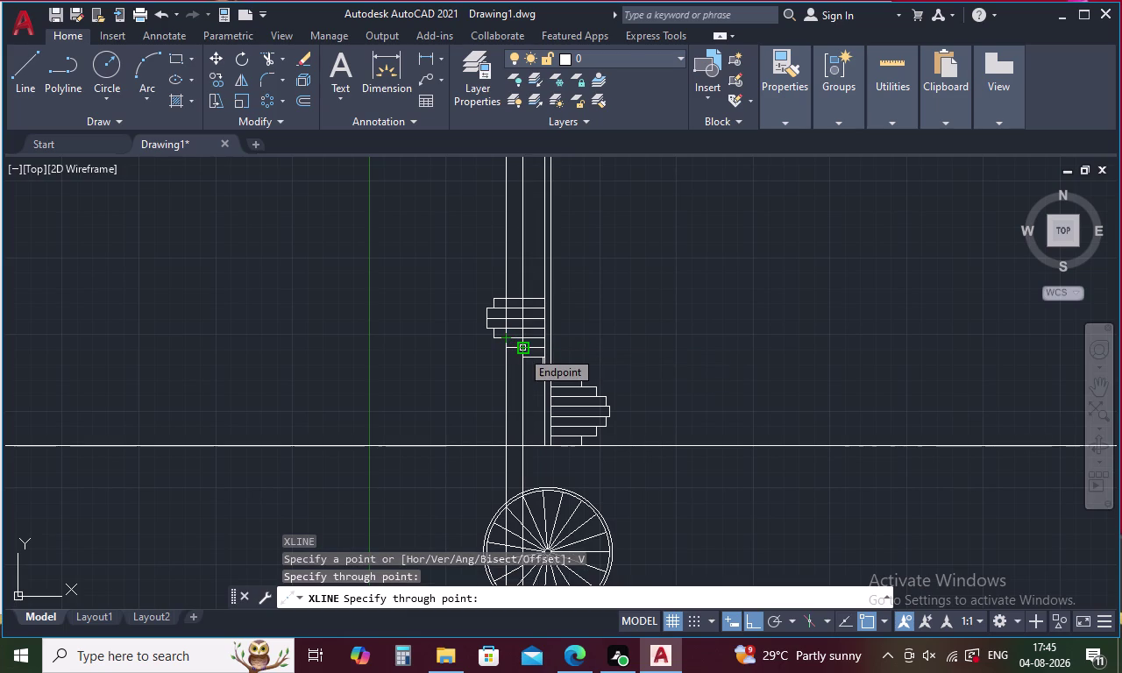
click(520, 350)
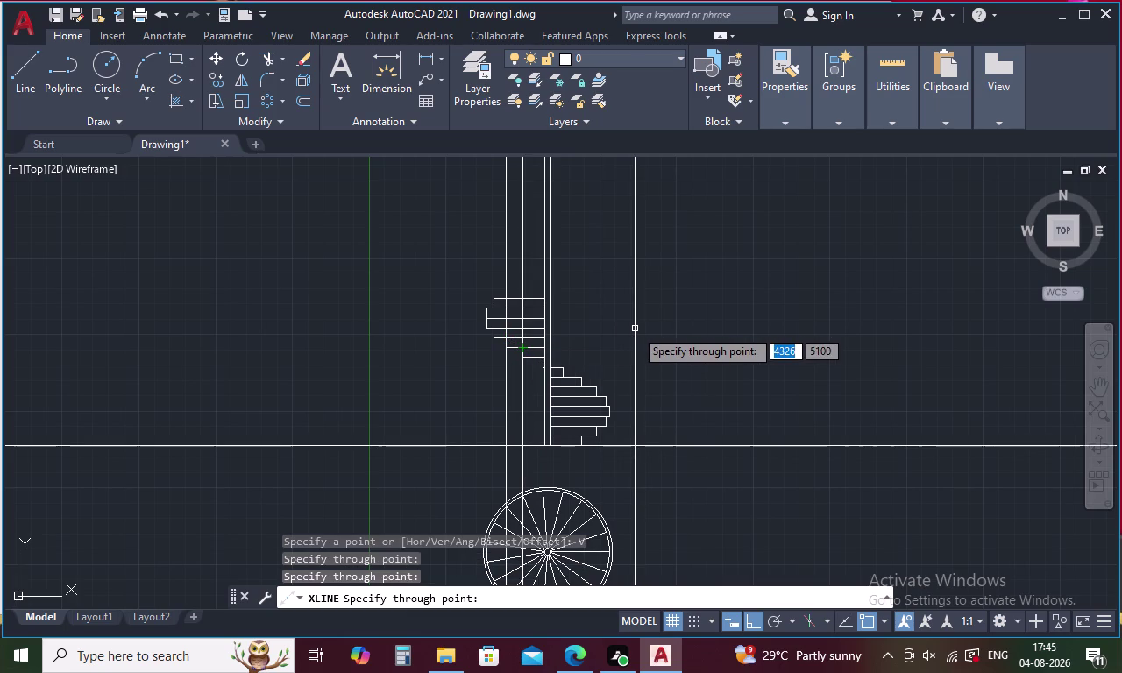
key(Escape)
Offset the top tread line 160 upward twice, stacking two copies.
text(O)
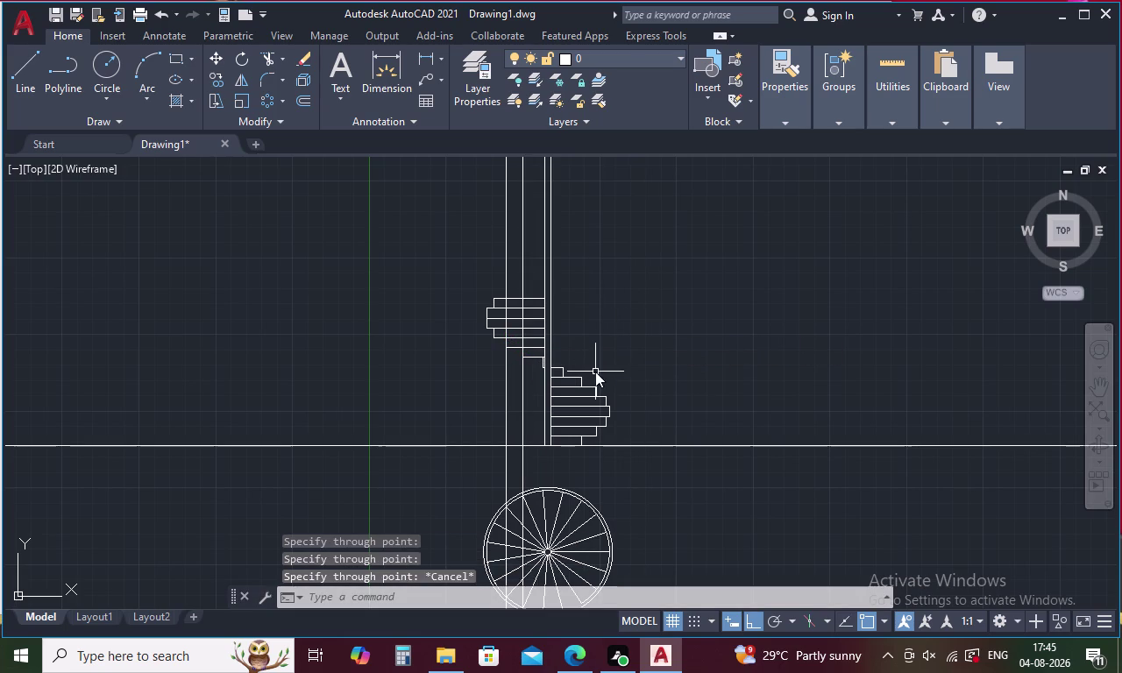
key(space)
text(160)
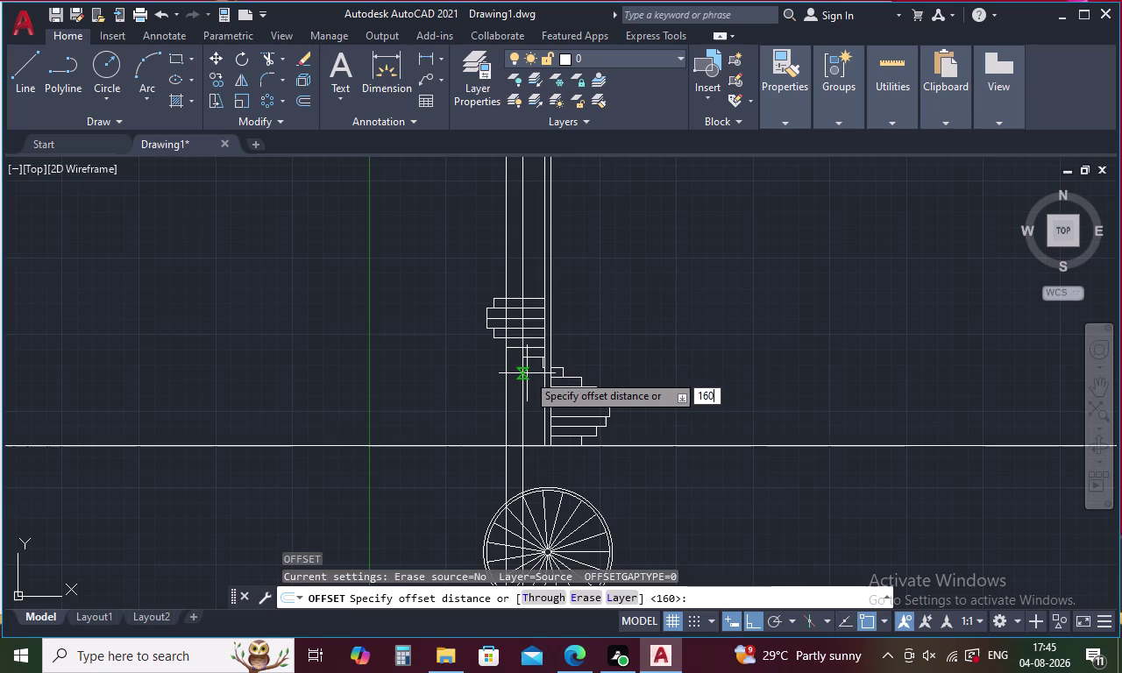
key(space)
click(517, 299)
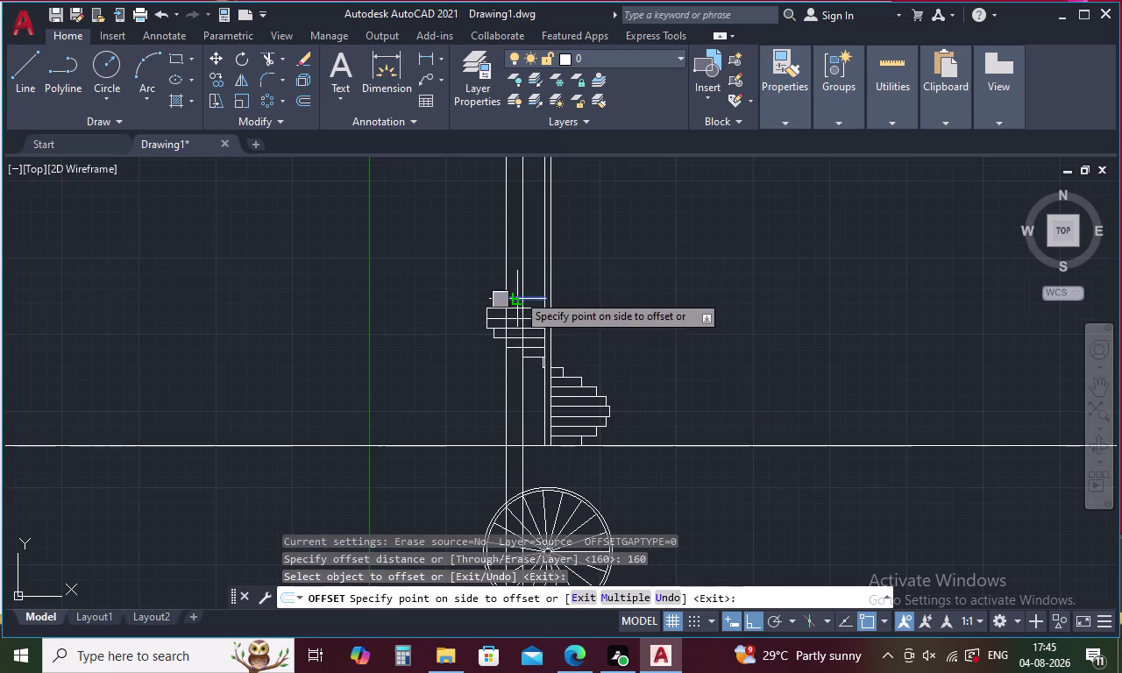
click(517, 275)
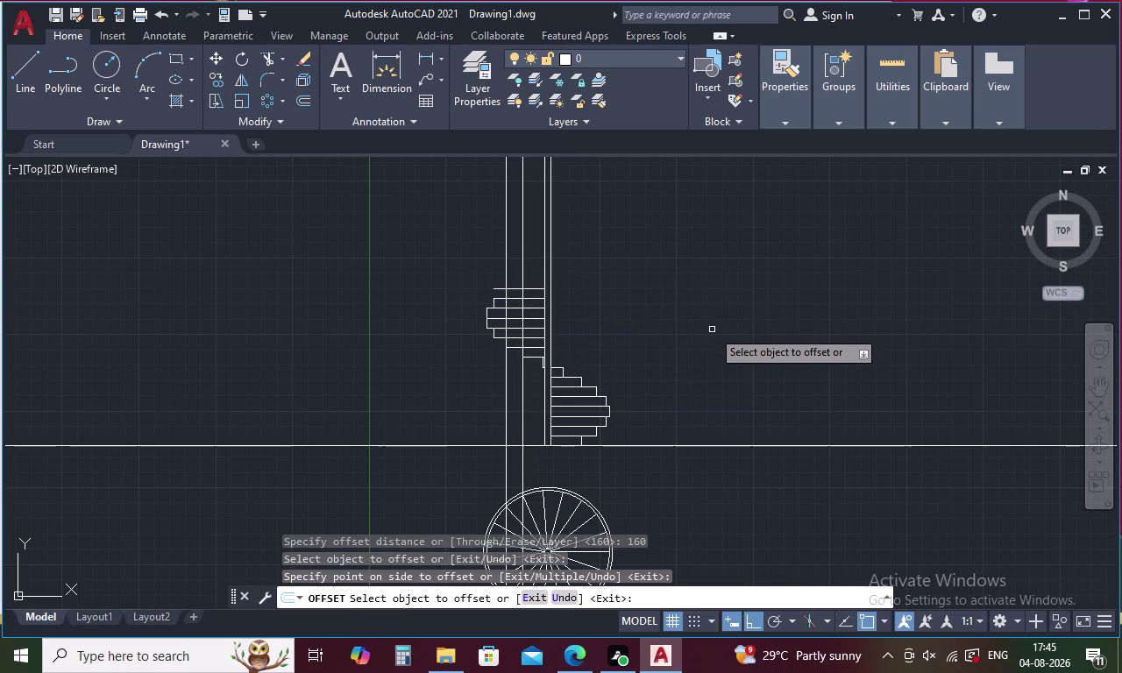
click(514, 288)
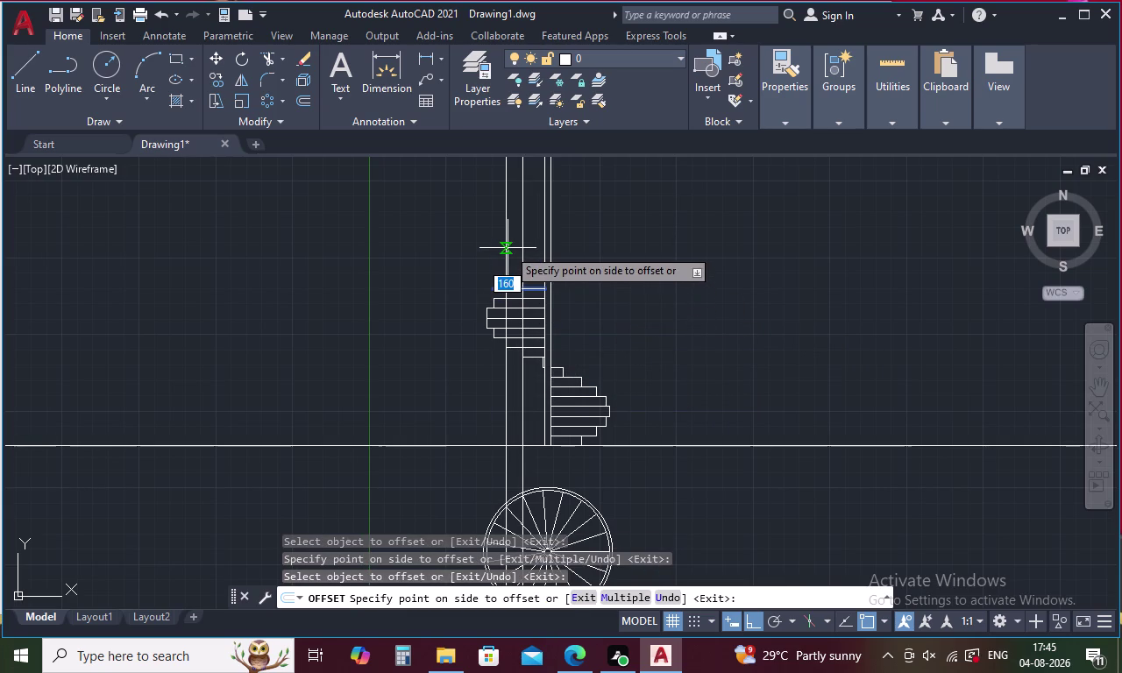
click(508, 248)
key(Escape)
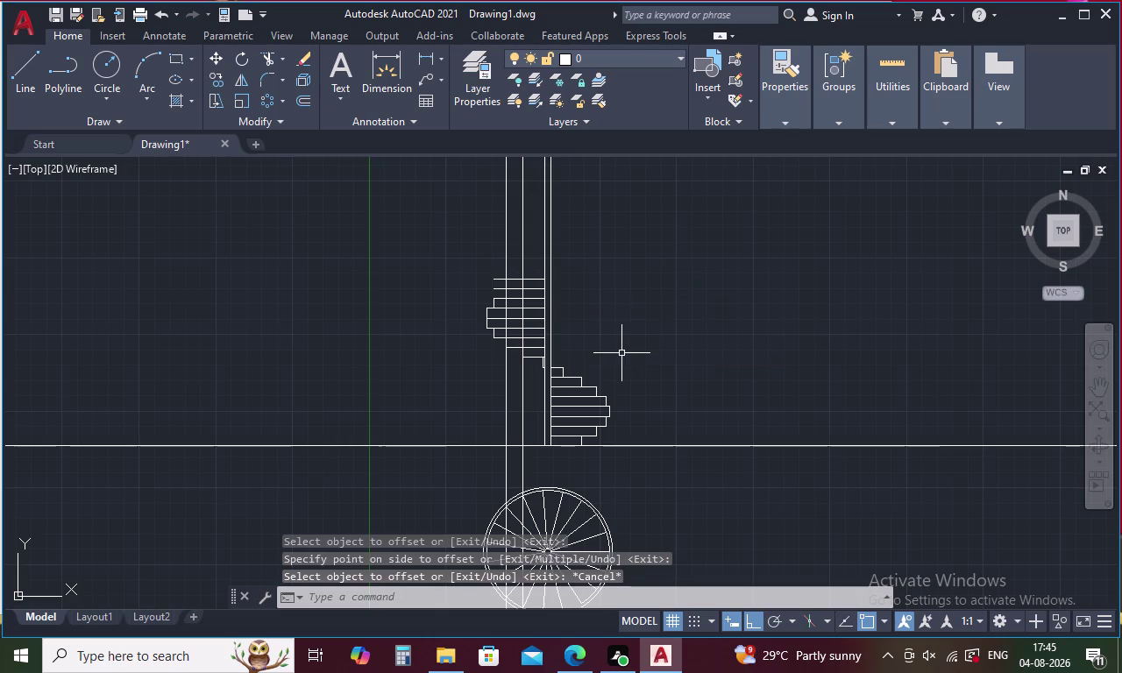
Trim the new tread lines' overhanging segments back to tread length.
text(TR)
key(space)
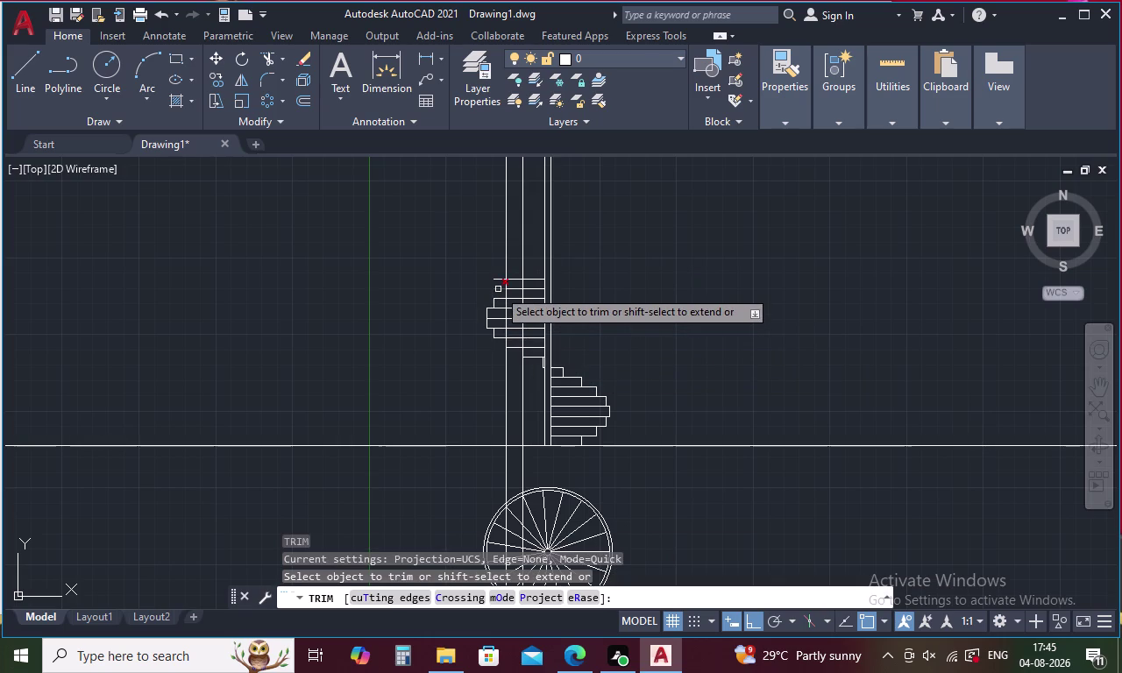
click(498, 289)
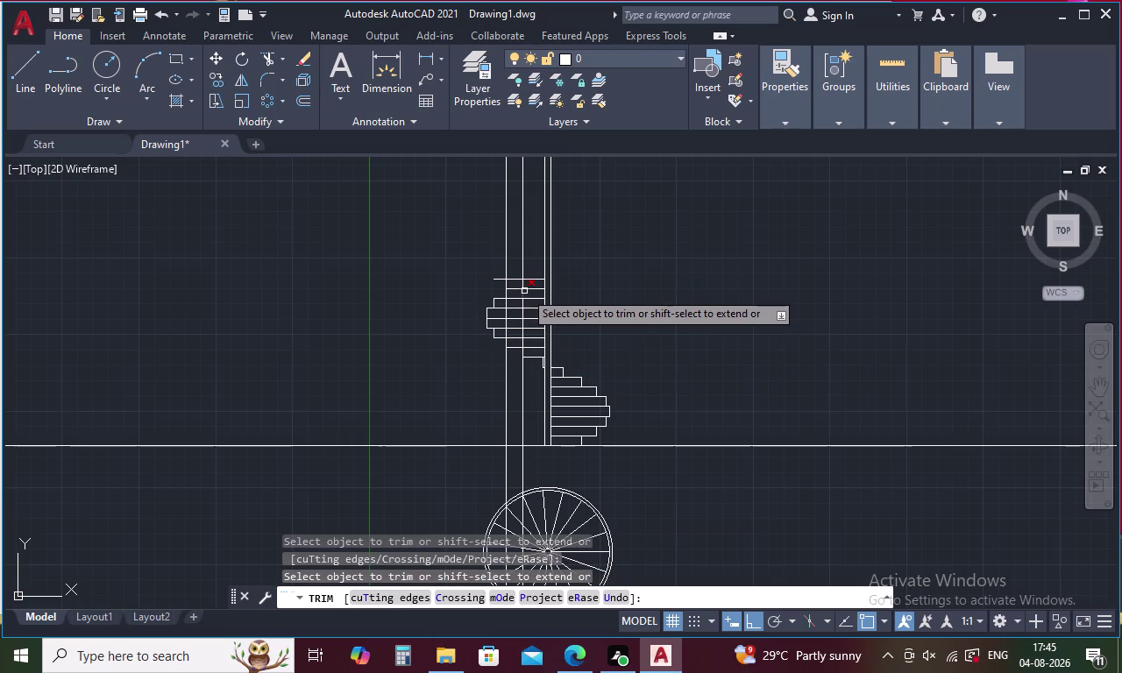
click(523, 296)
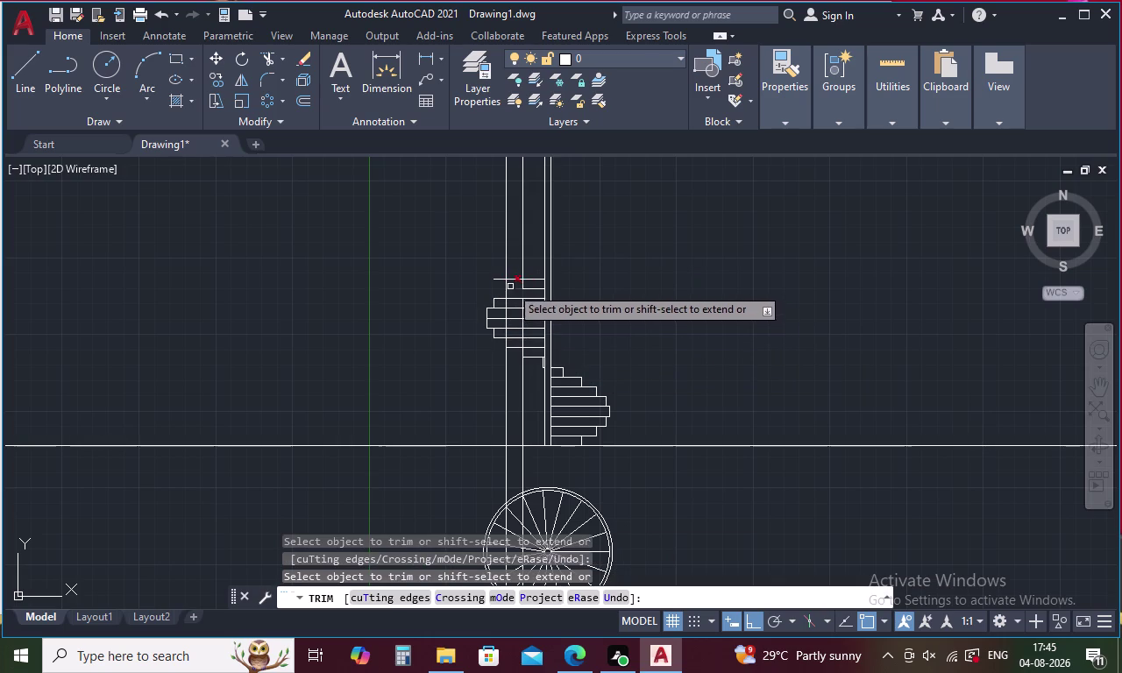
click(508, 284)
click(506, 280)
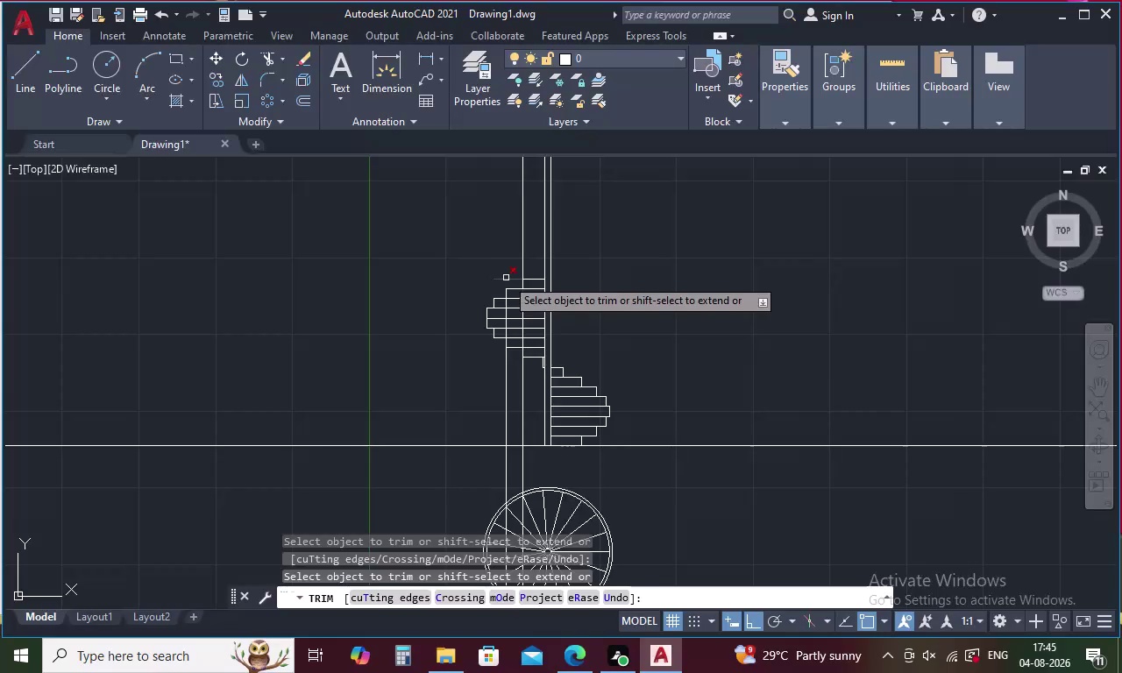
click(506, 278)
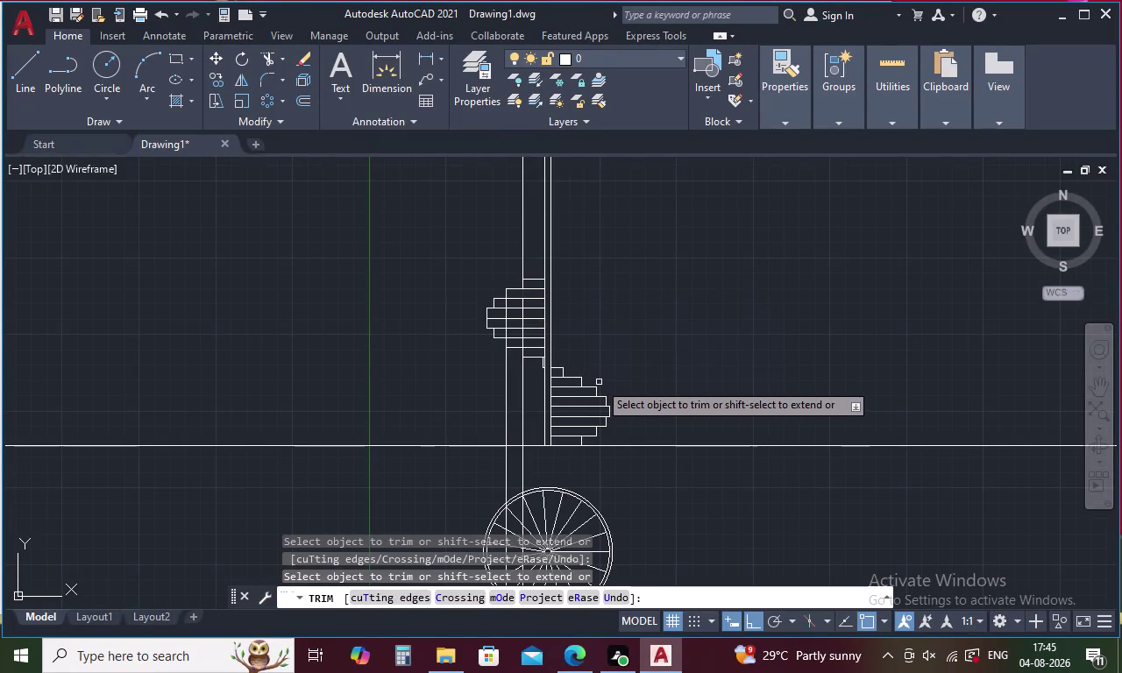
click(523, 265)
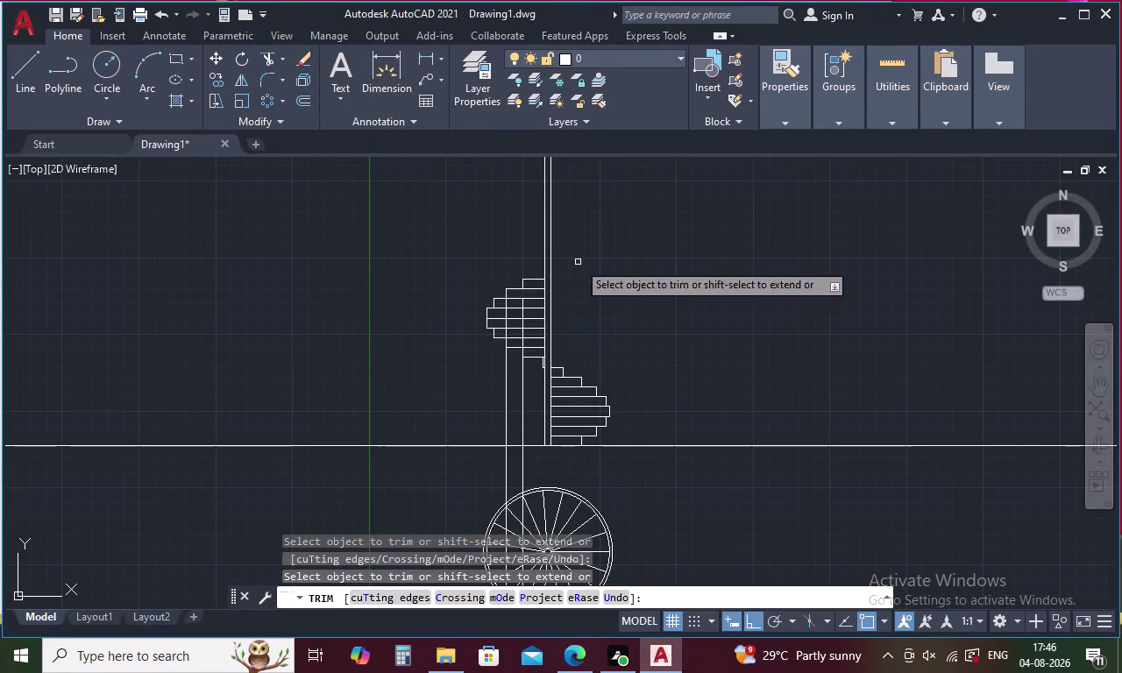
key(Escape)
Erase the two leftover construction lines with a crossing selection.
drag(534, 388, 478, 385)
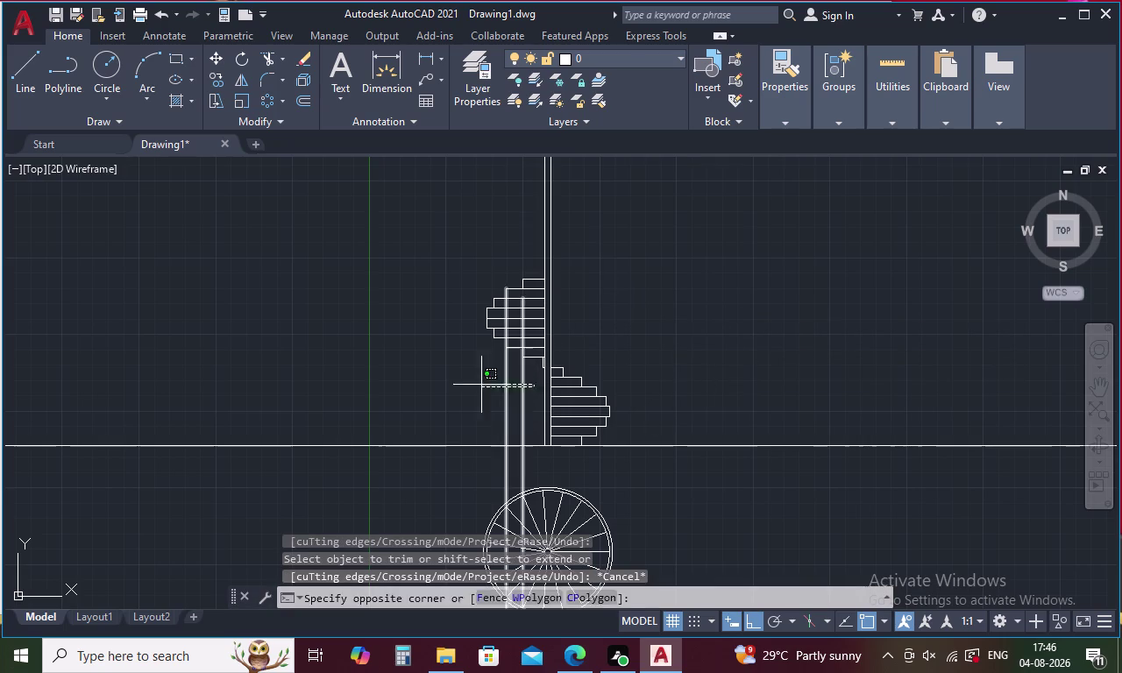
drag(478, 385, 465, 386)
key(Delete)
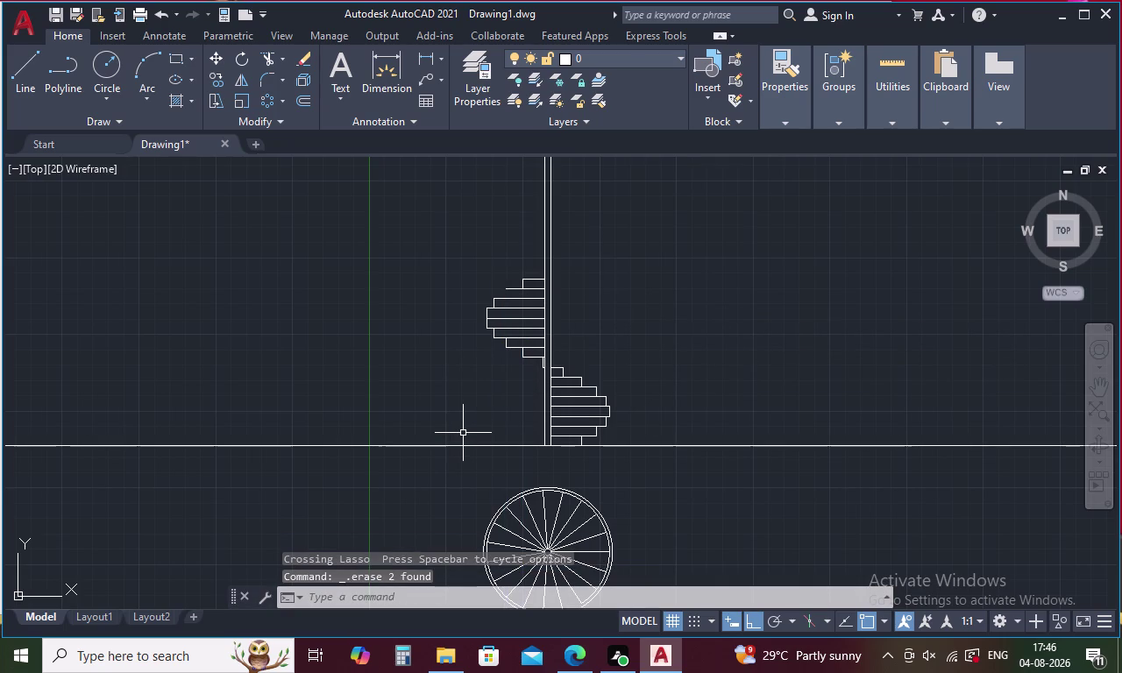
Draw a short vertical line segment on the tread.
text(L)
key(space)
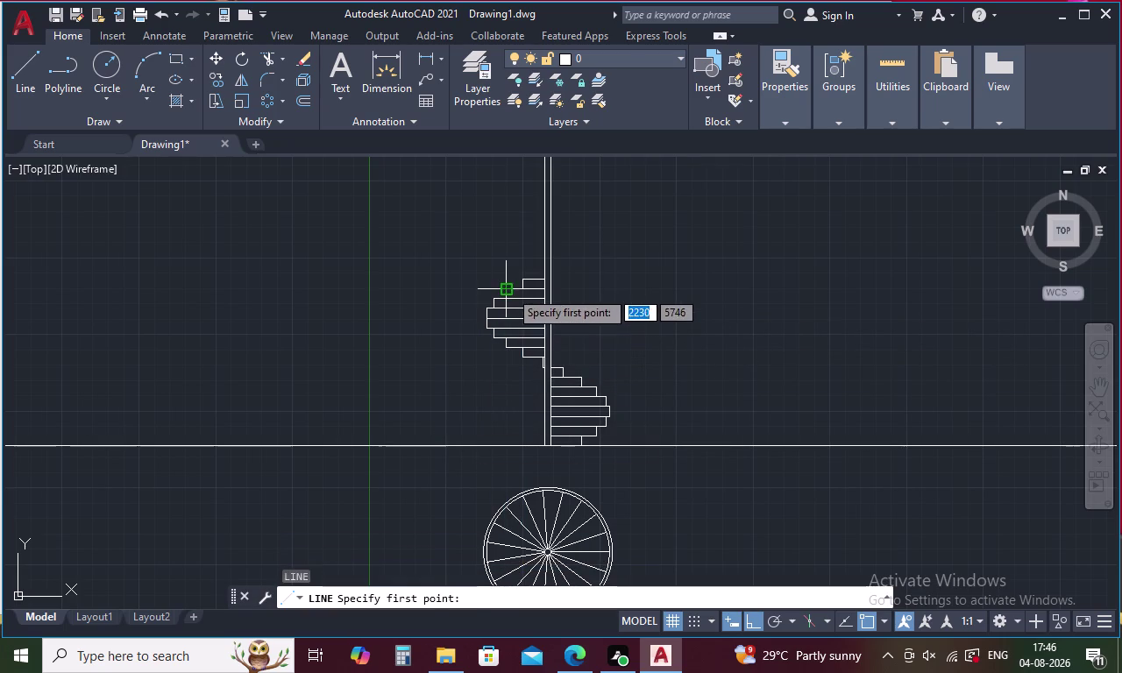
click(509, 290)
click(510, 301)
key(Escape)
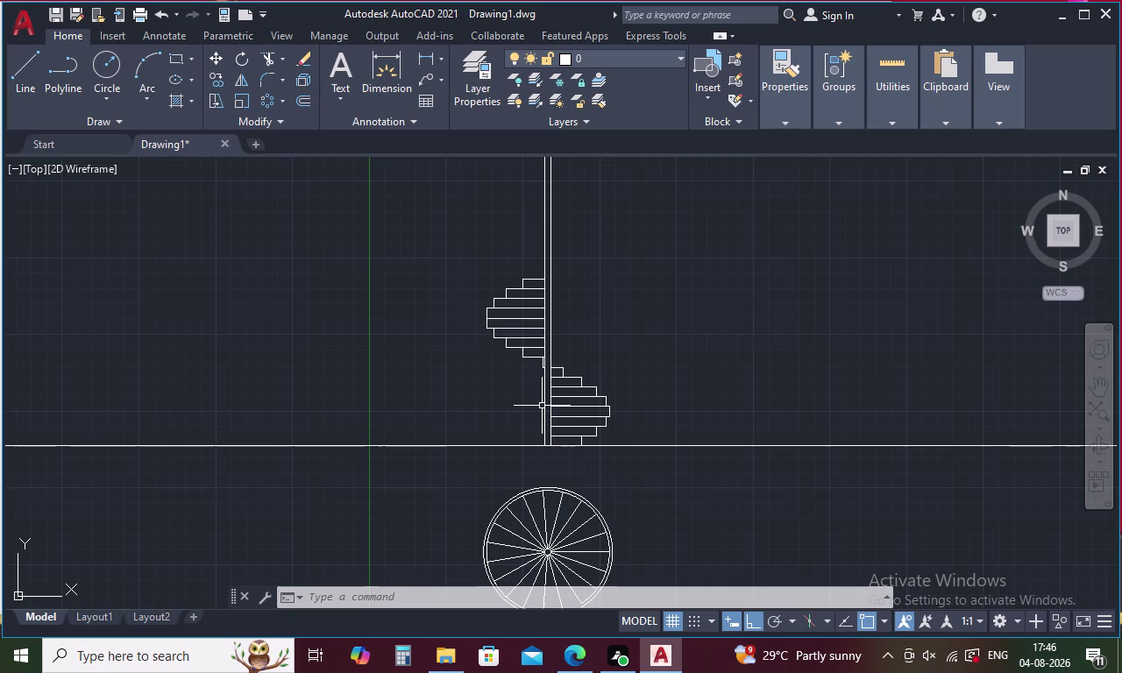
Draw vertical construction lines through two points on the plan circle.
text(XL)
key(space)
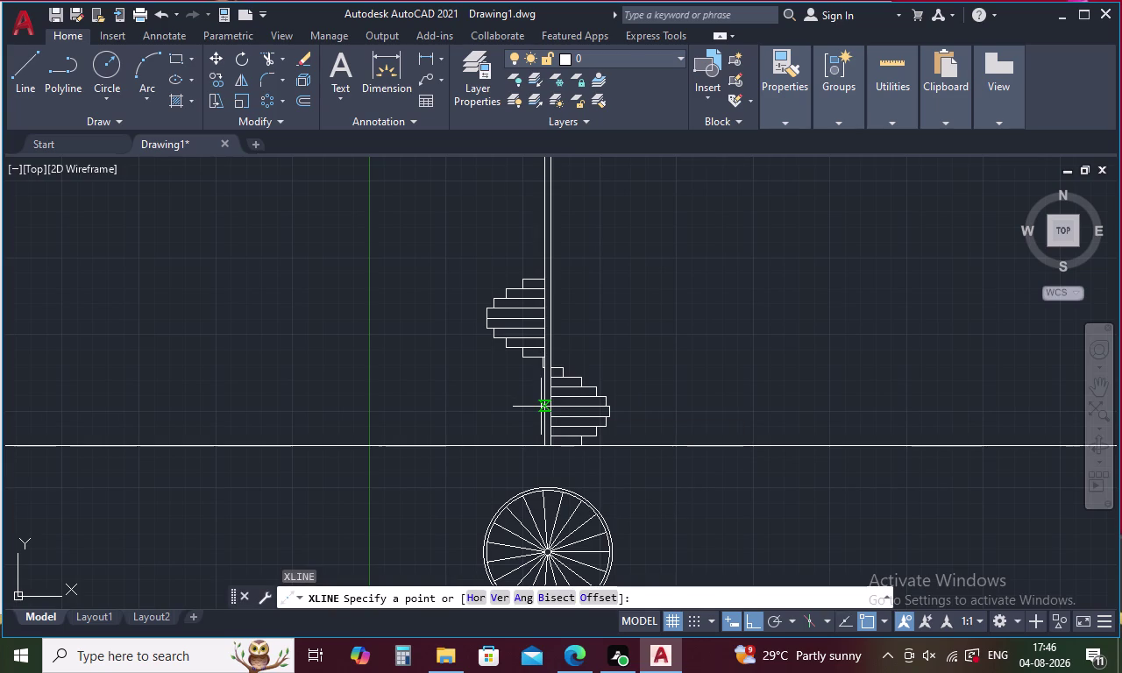
key(n)
key(BackSpace)
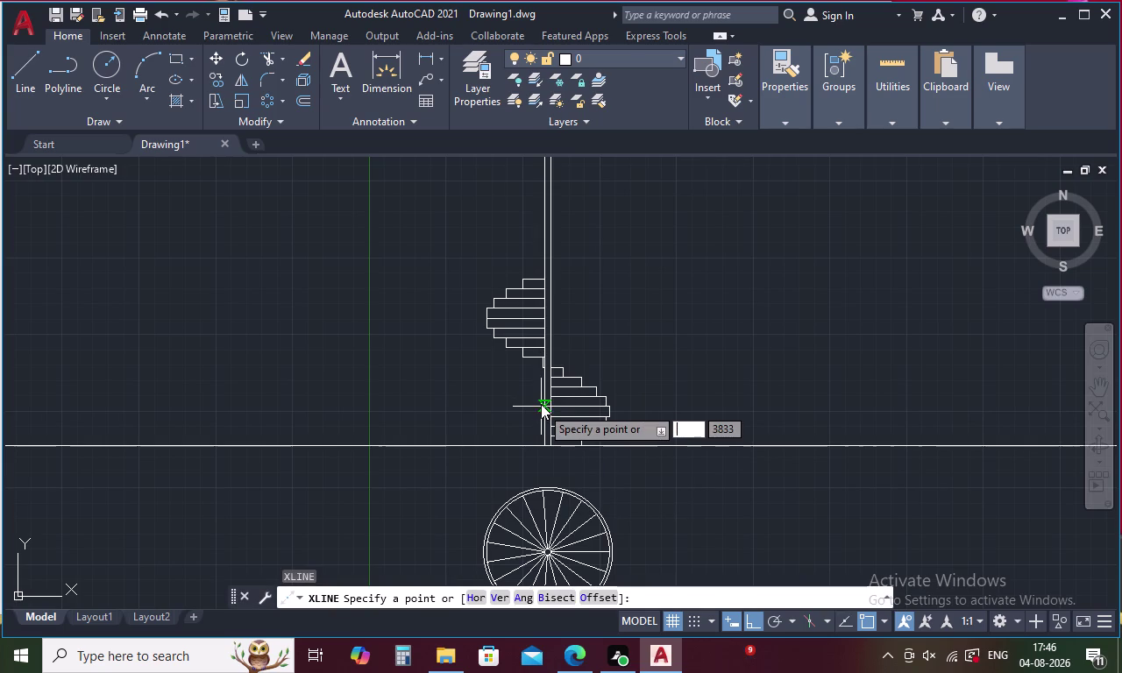
text(V)
key(space)
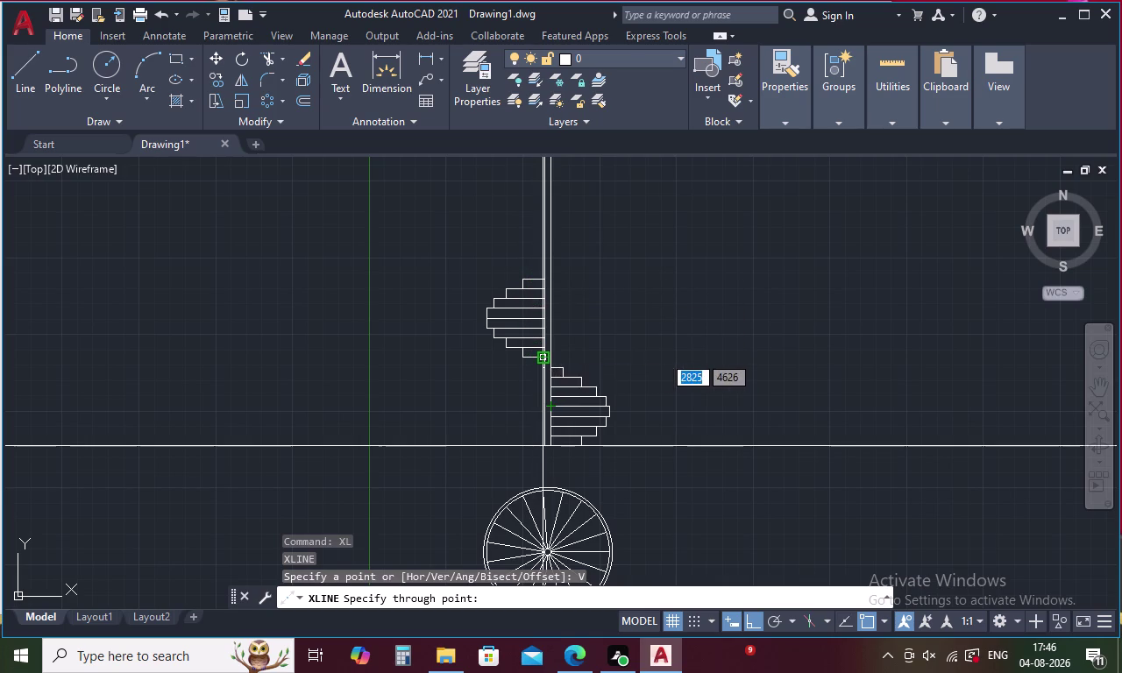
scroll(up, 3)
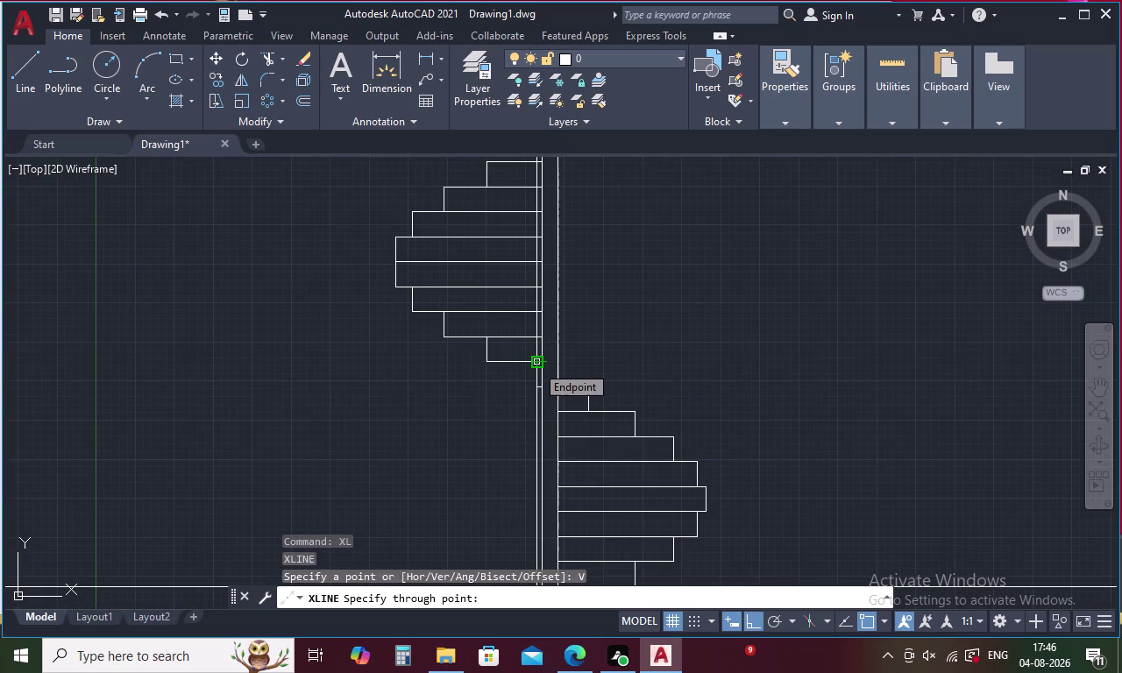
scroll(down, 3)
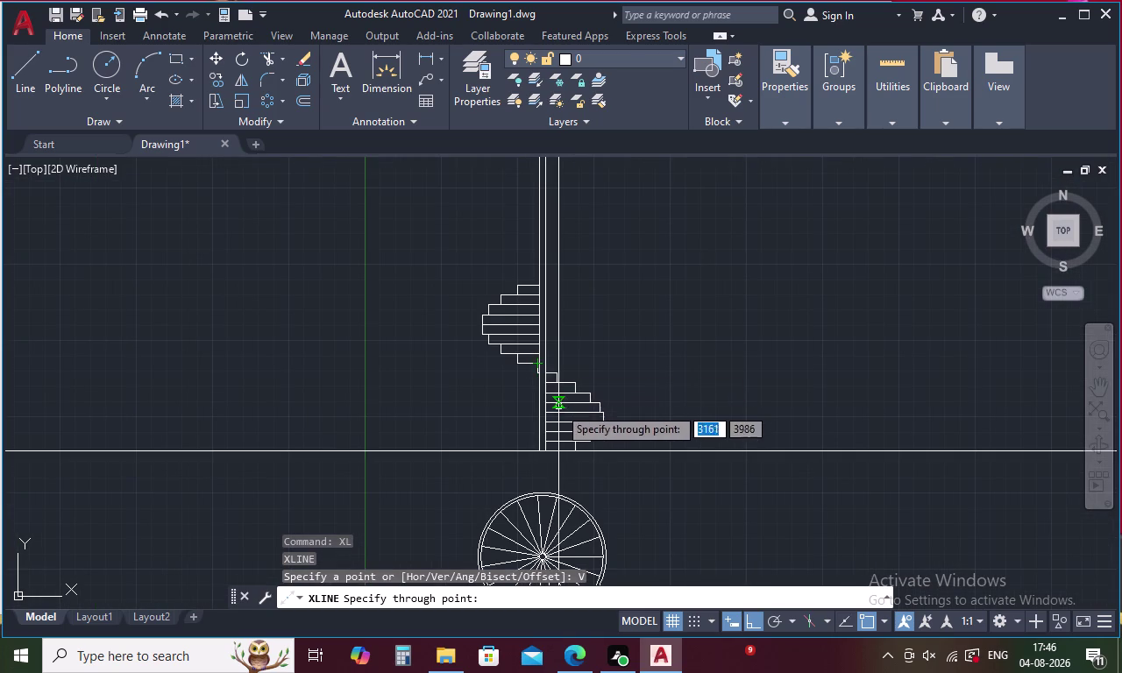
middle_drag(604, 361, 609, 260)
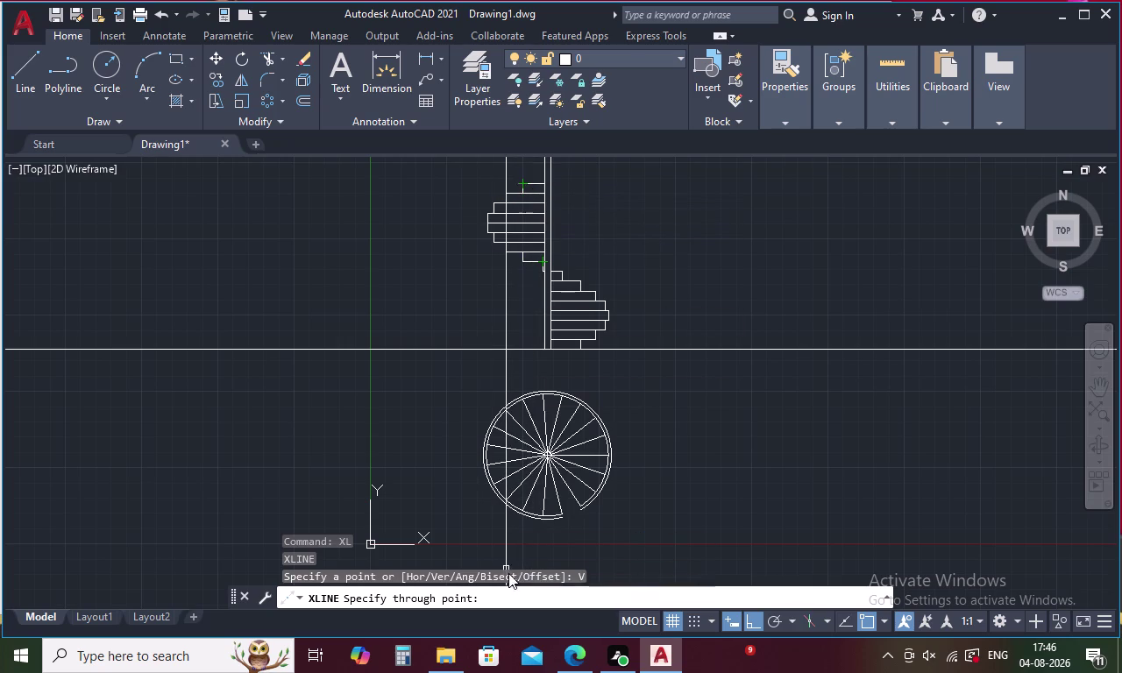
scroll(up, 3)
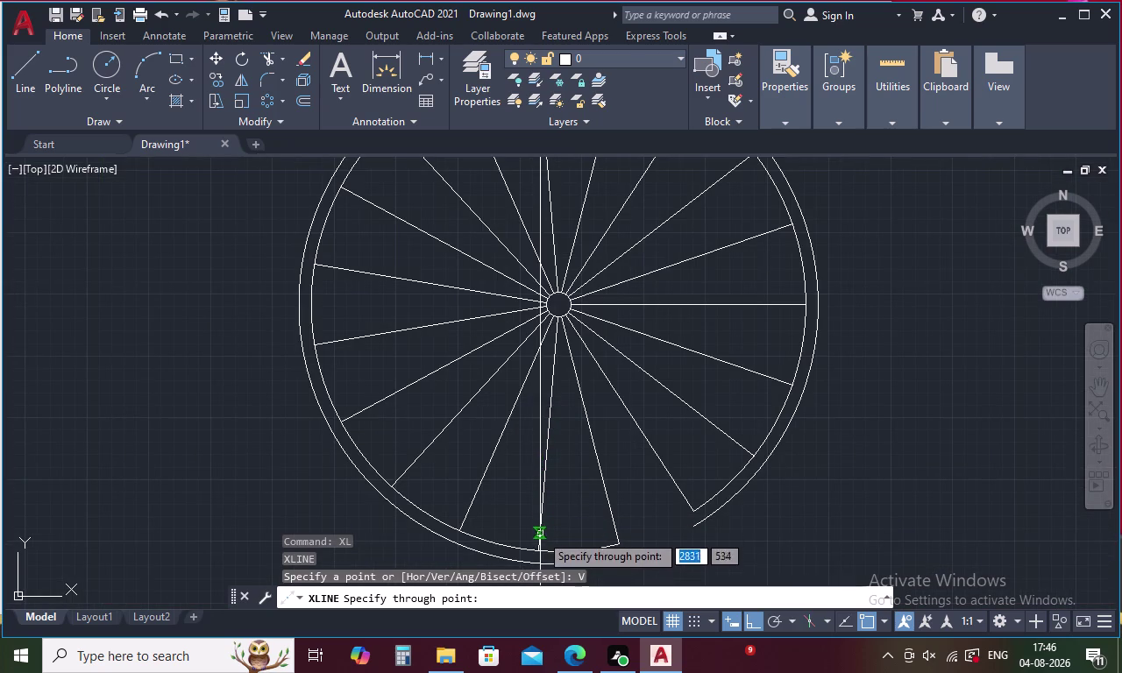
click(540, 550)
click(624, 549)
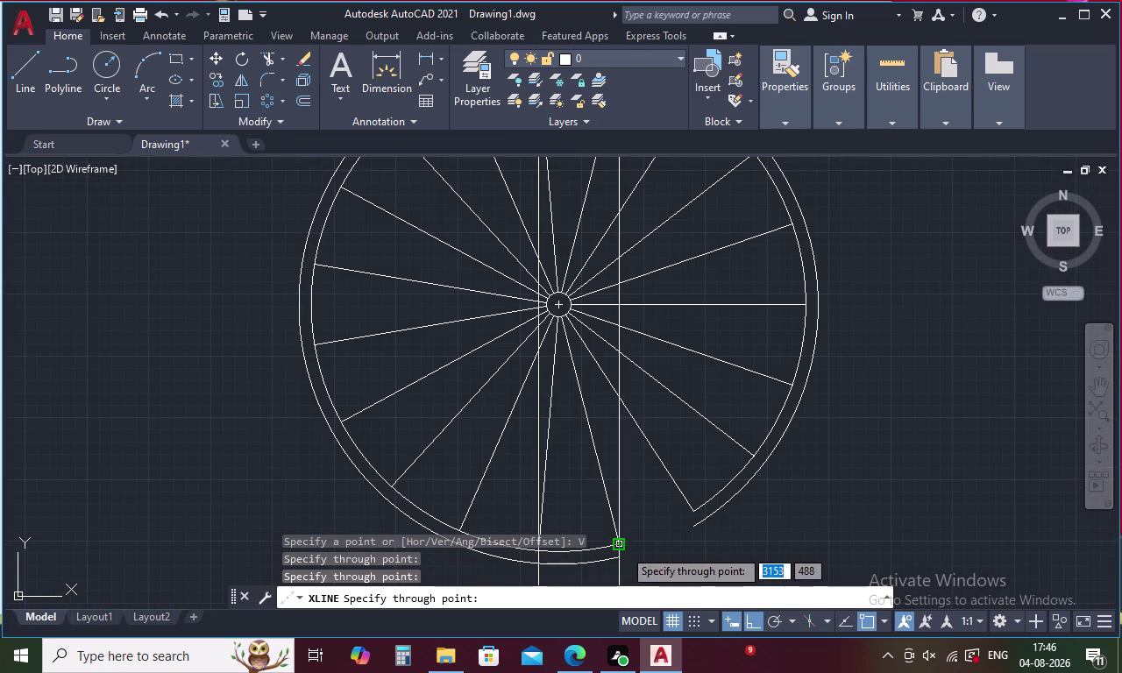
scroll(down, 3)
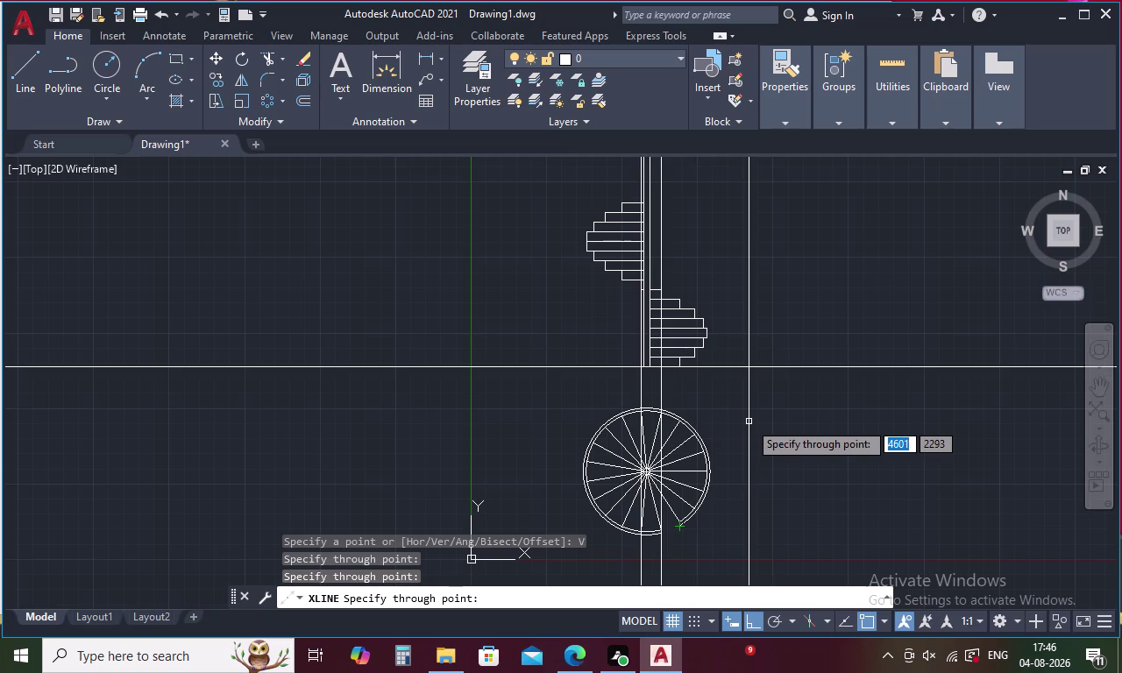
middle_drag(748, 421, 781, 529)
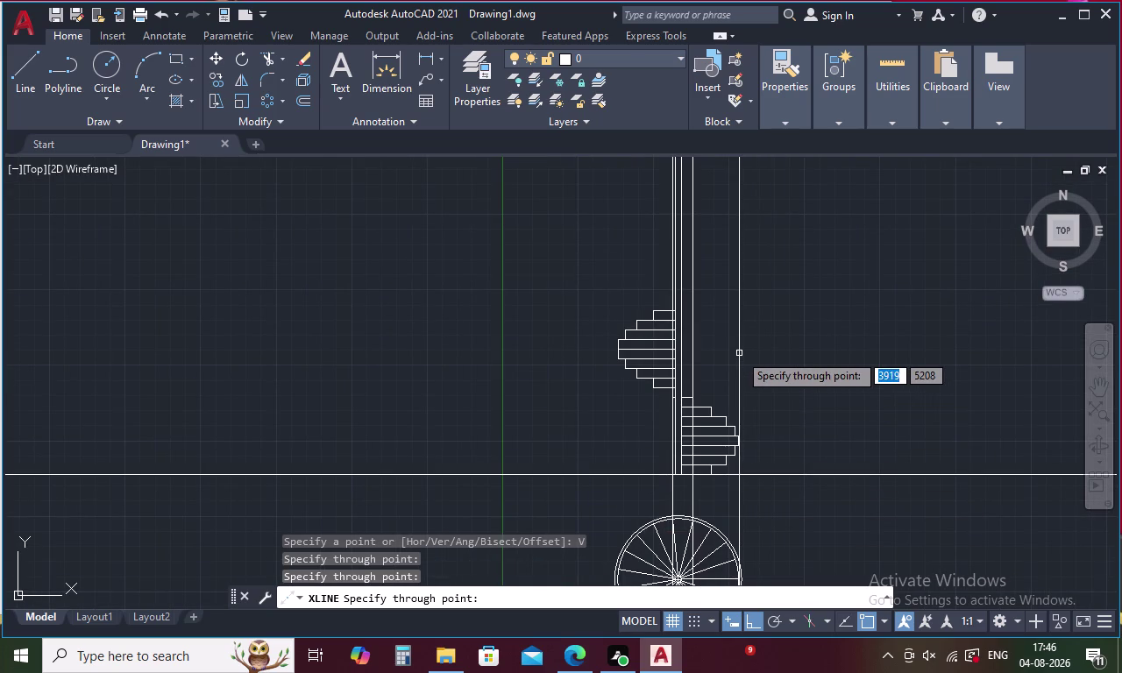
key(Escape)
scroll(up, 3)
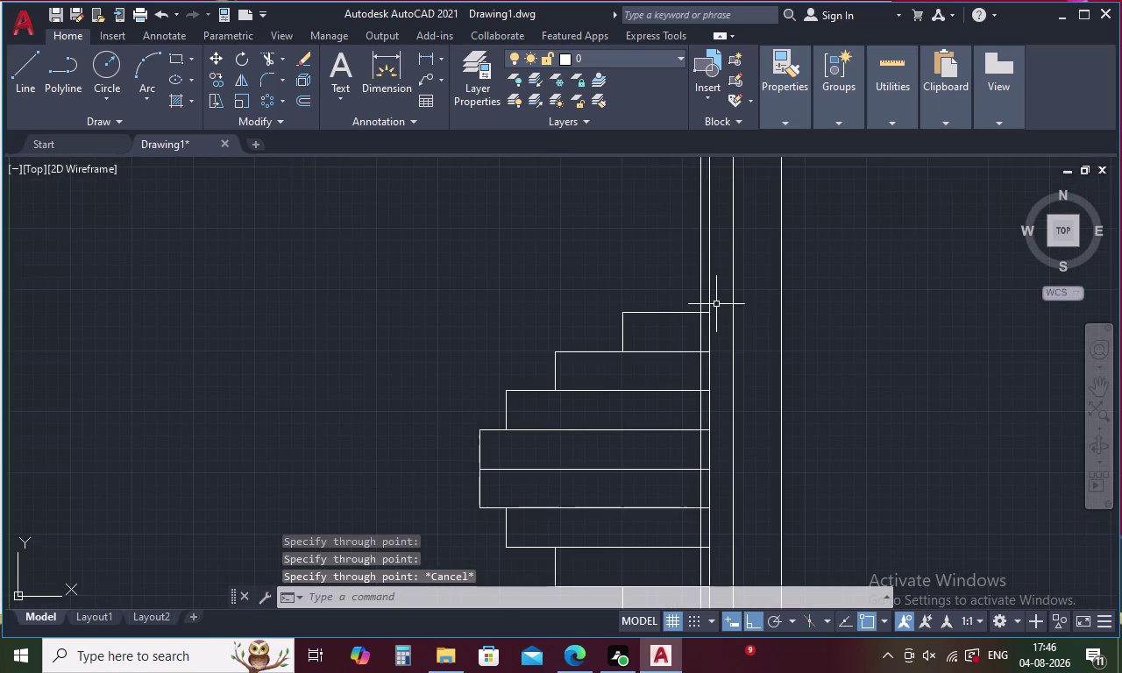
scroll(down, 3)
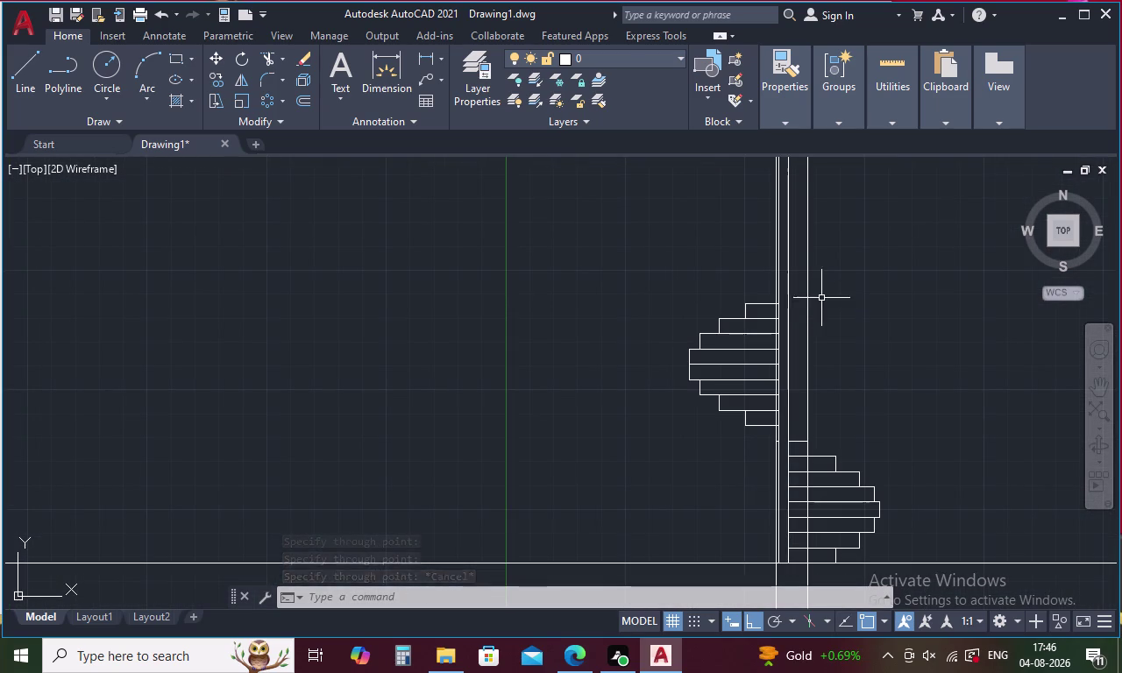
scroll(up, 3)
key(Escape)
text(O)
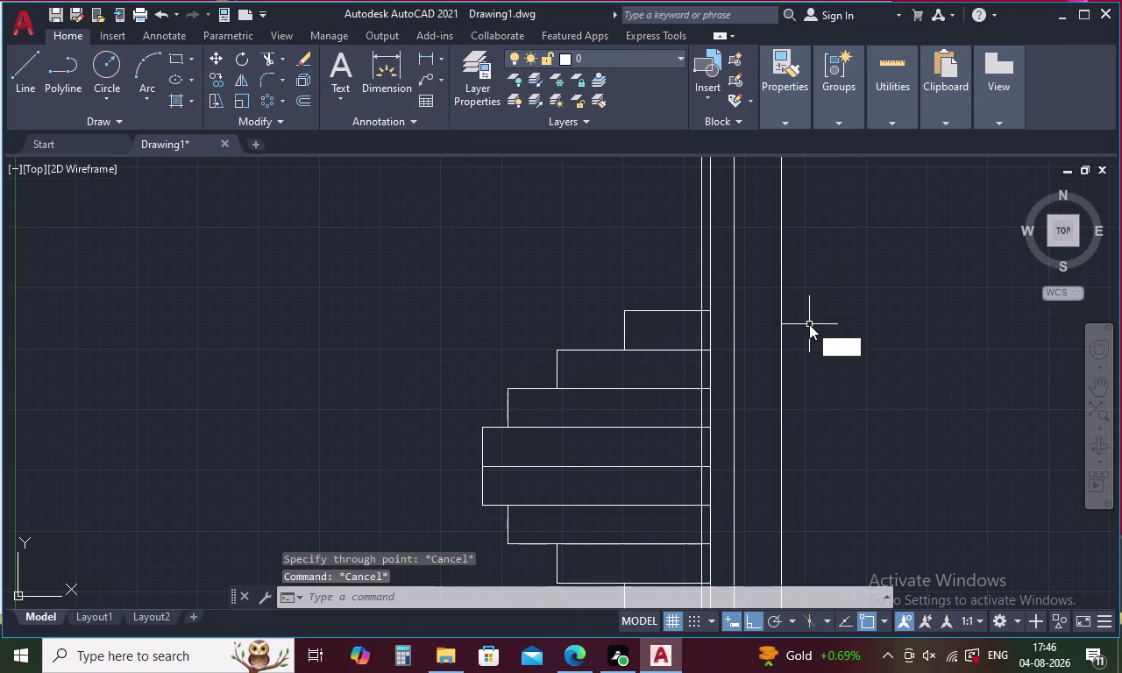
key(space)
Offset the top tread line 160 units upward to create a new tread line.
text(16)
key(0)
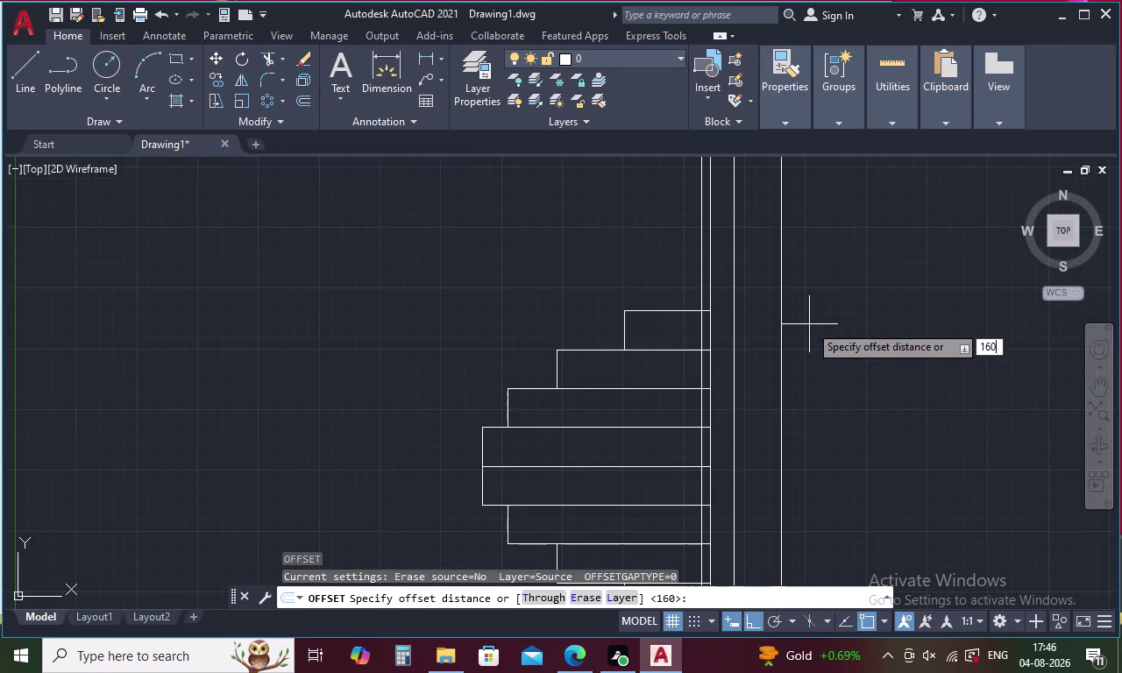
key(space)
scroll(up, 3)
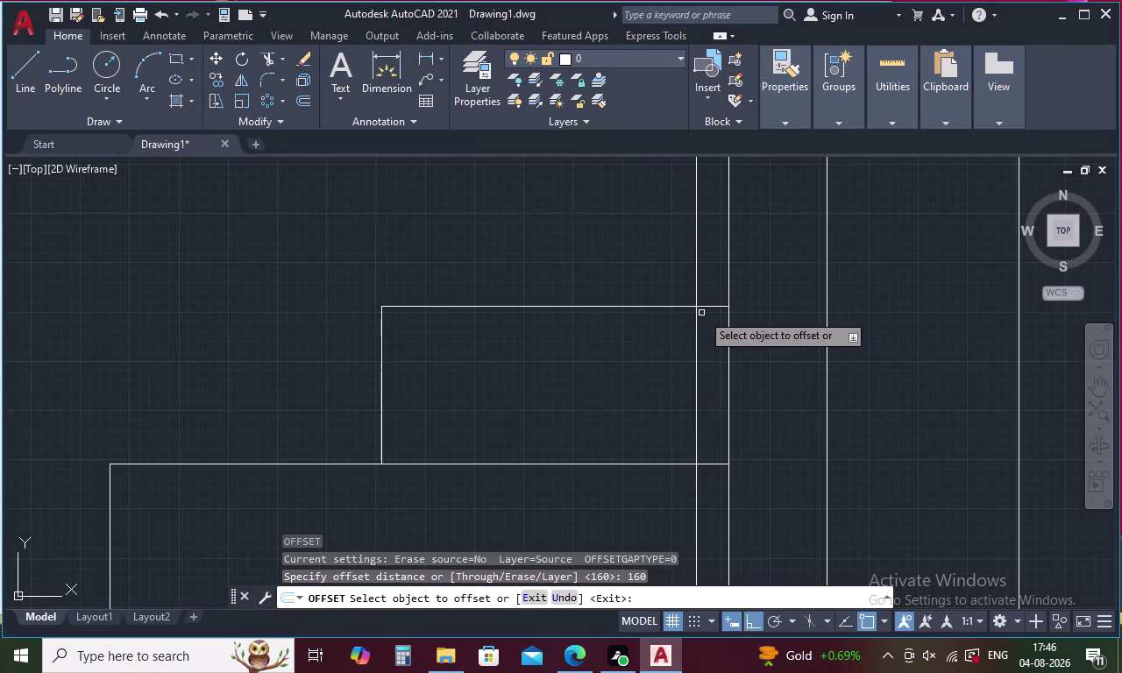
click(708, 307)
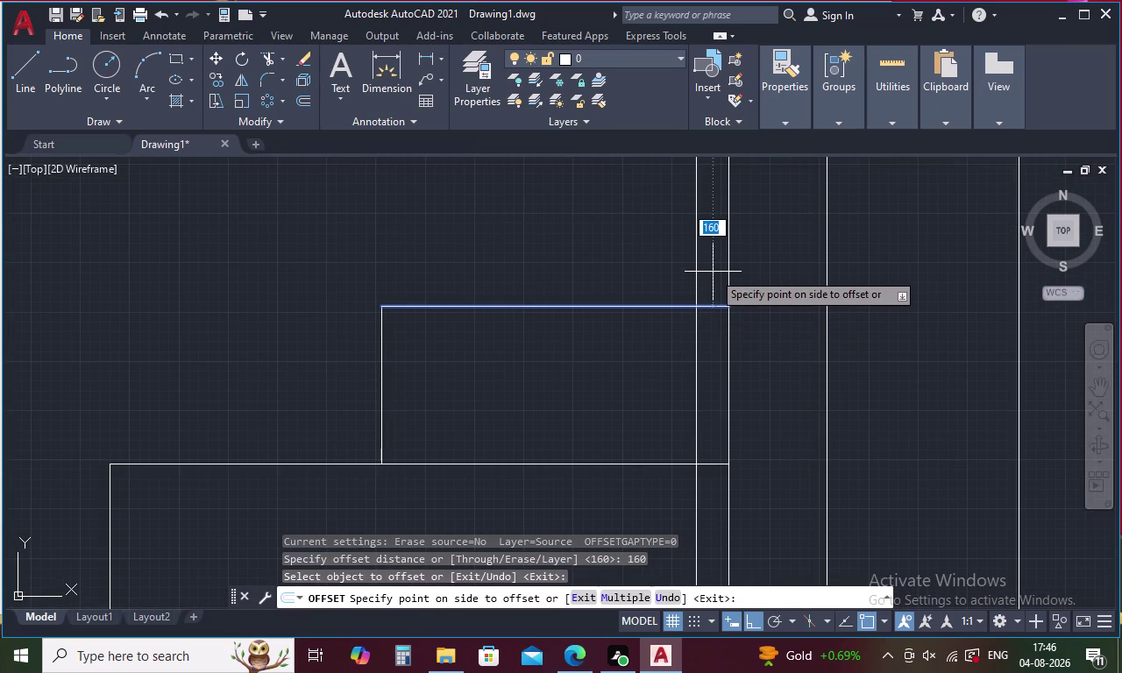
click(713, 273)
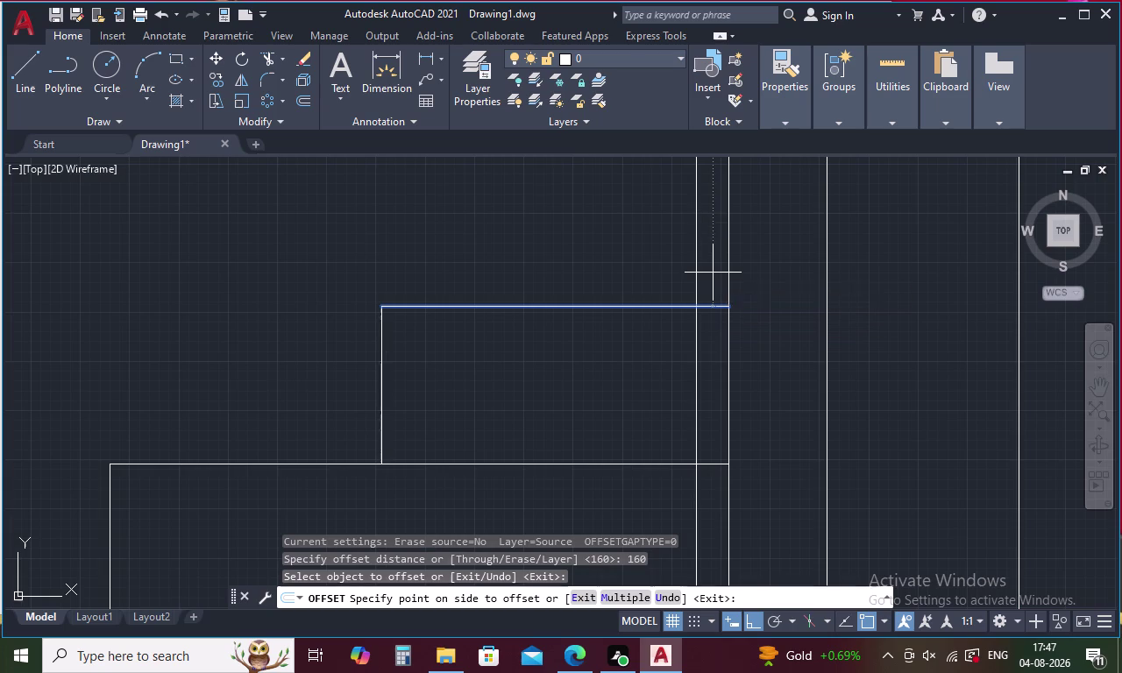
scroll(down, 3)
key(Escape)
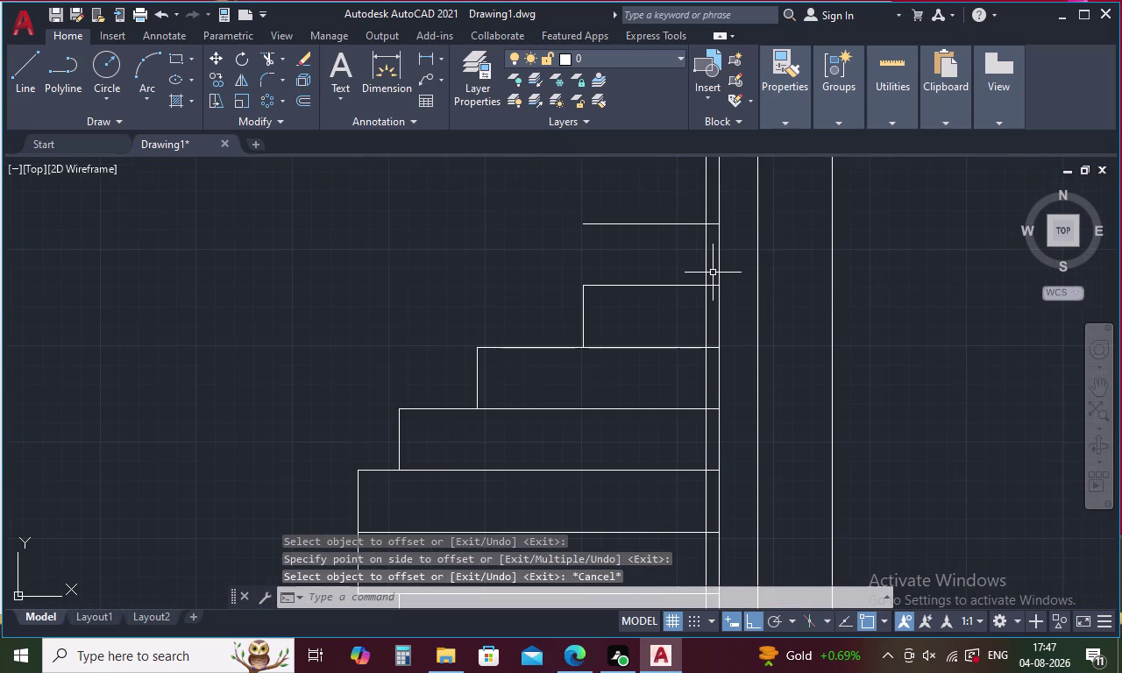
text(TR)
key(space)
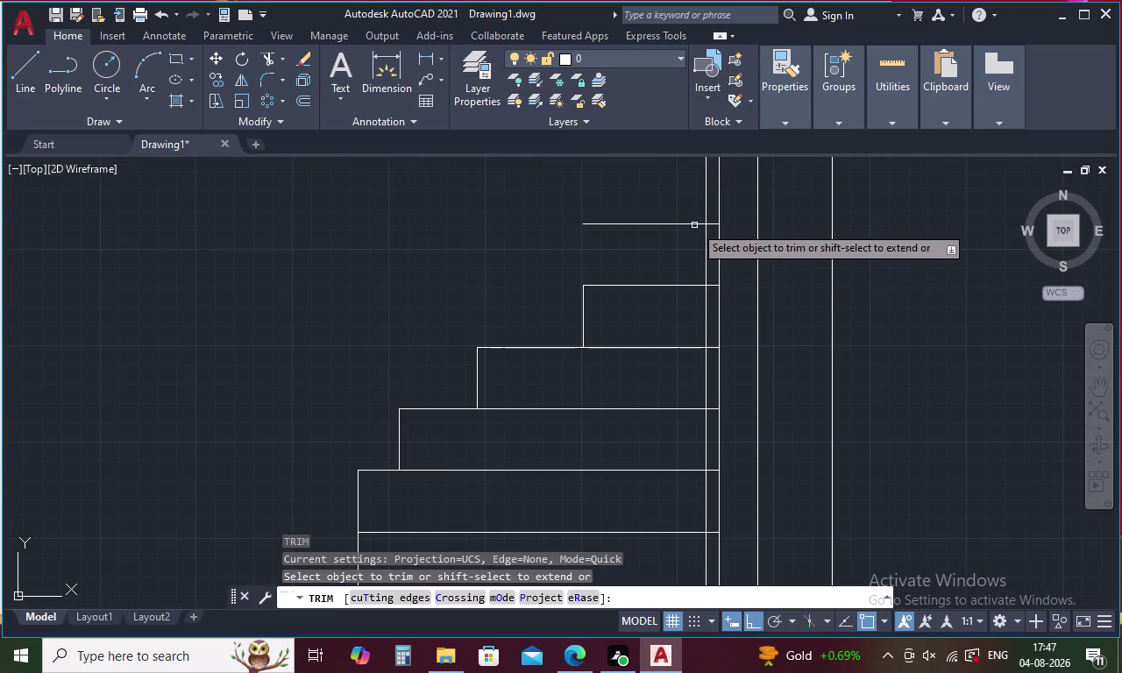
Trim the stray top line and post segments above the top step, then delete the long vertical post line.
click(694, 224)
click(706, 199)
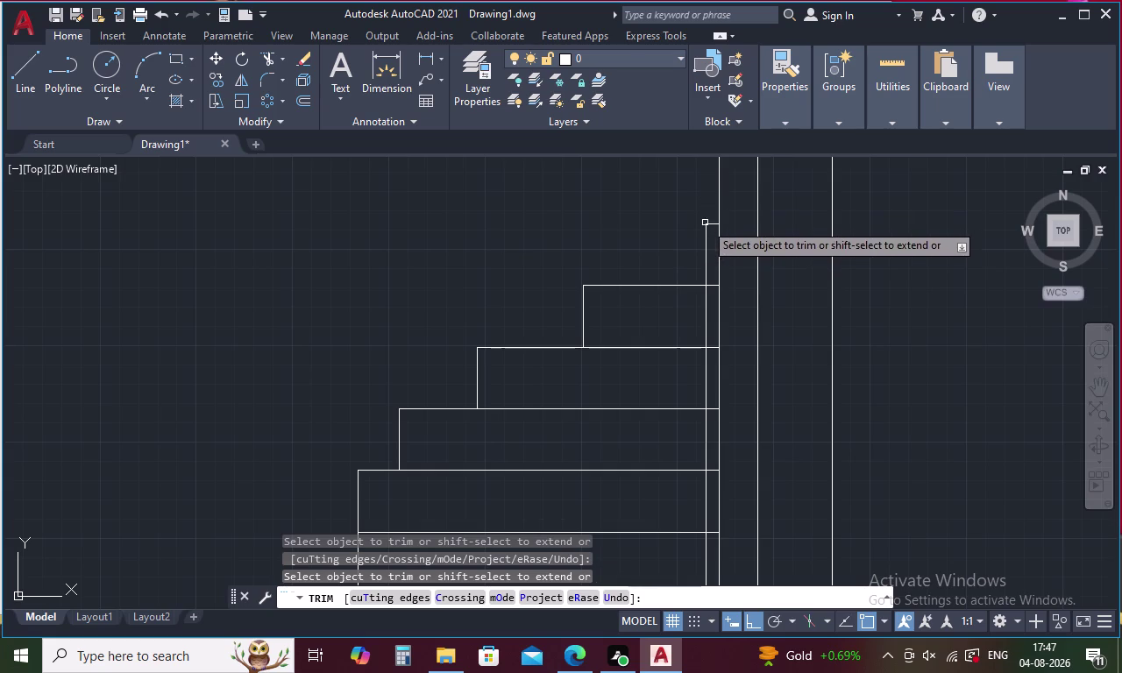
click(704, 308)
scroll(down, 3)
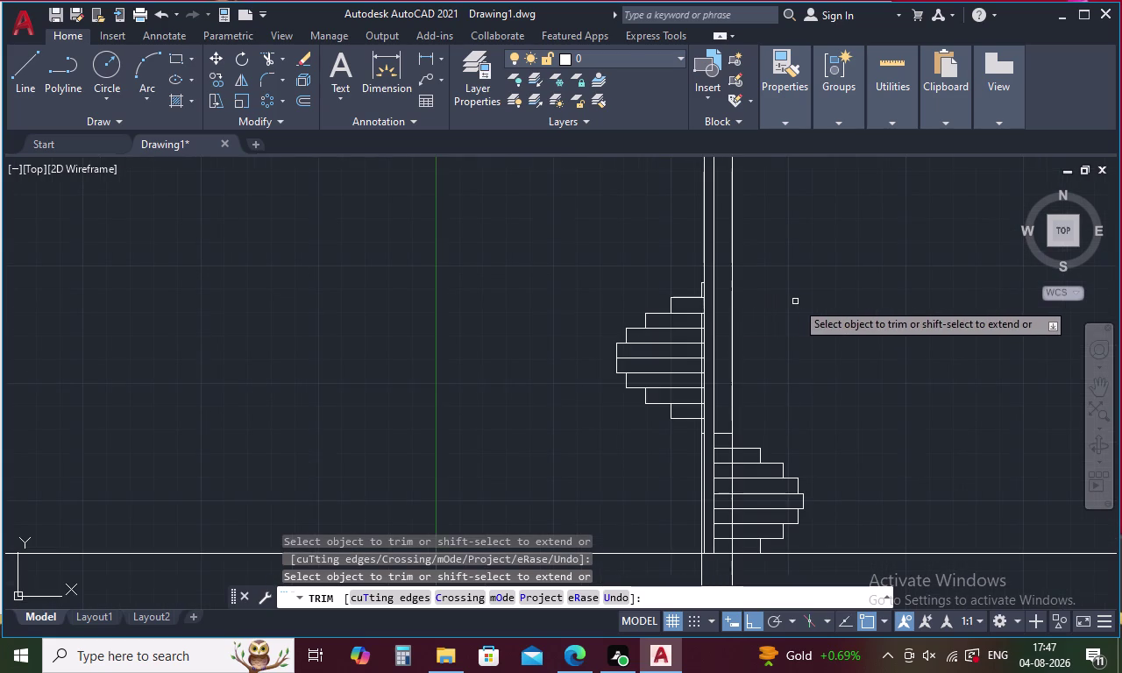
key(Escape)
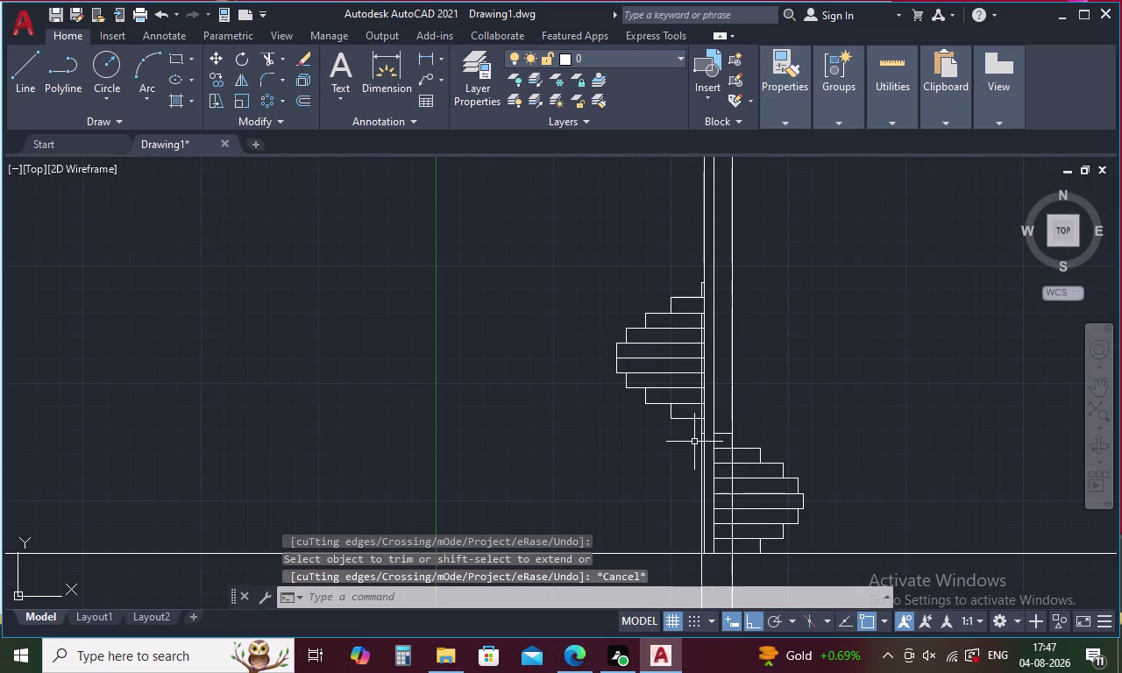
click(701, 475)
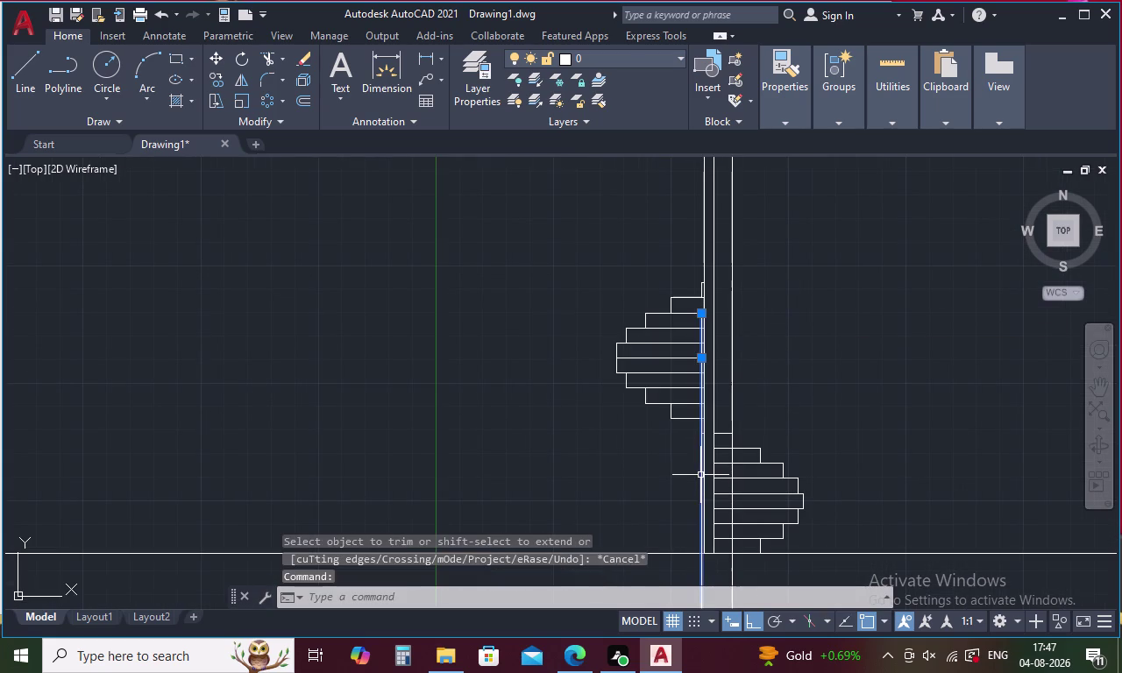
key(Delete)
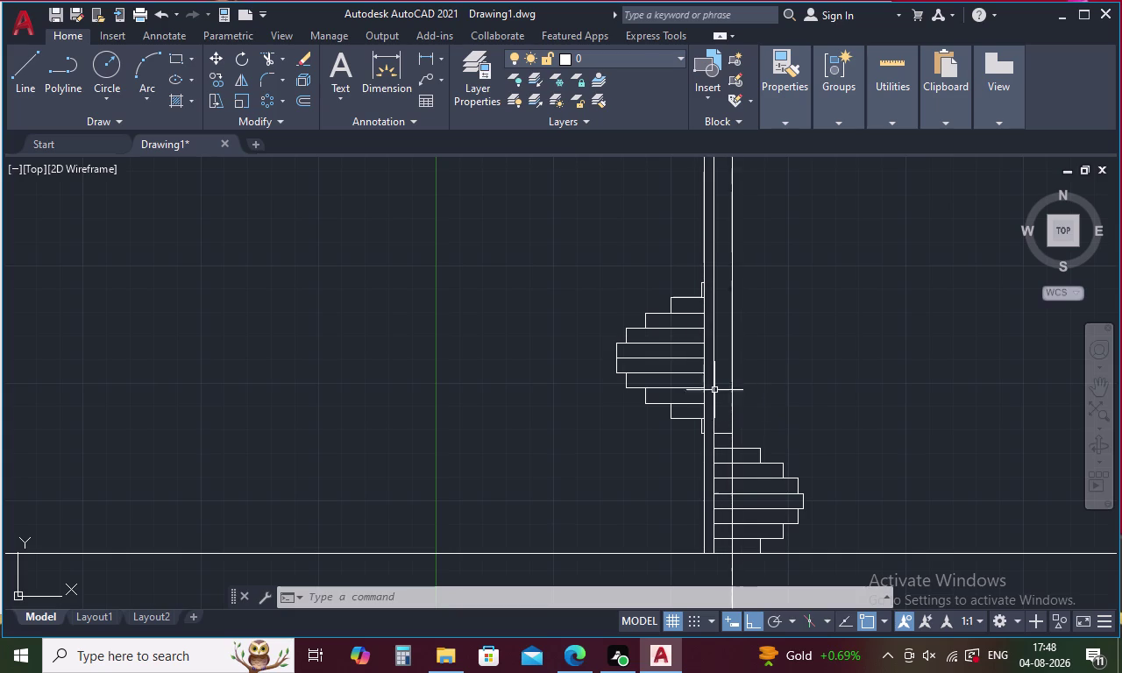
click(703, 244)
key(Delete)
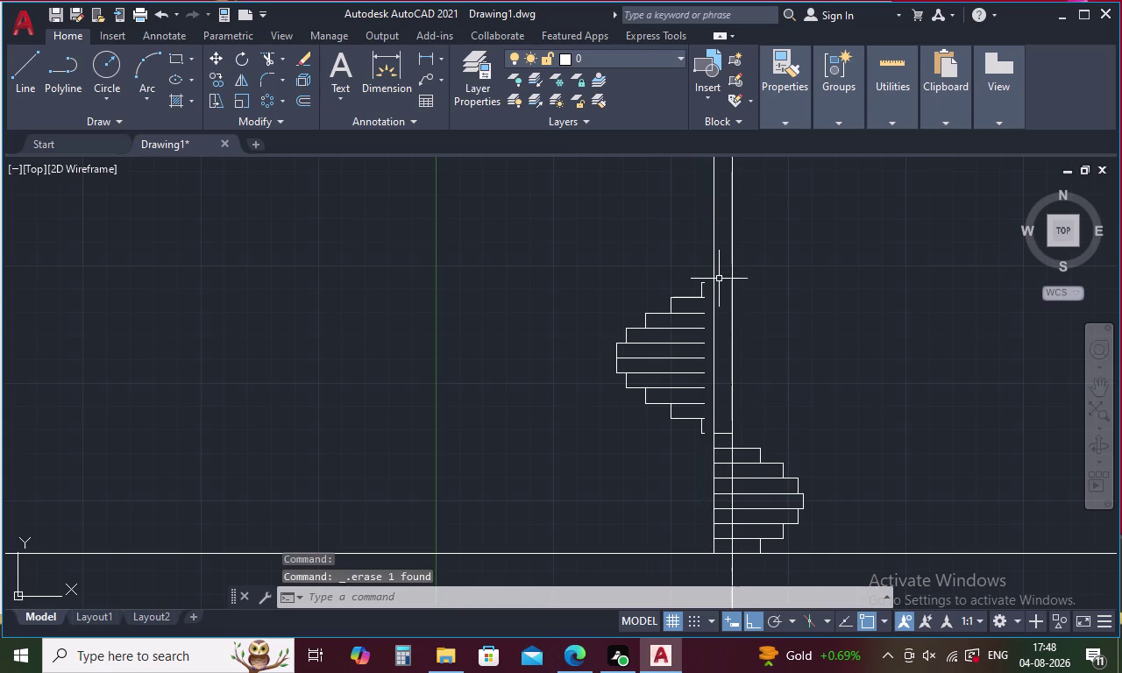
key(e)
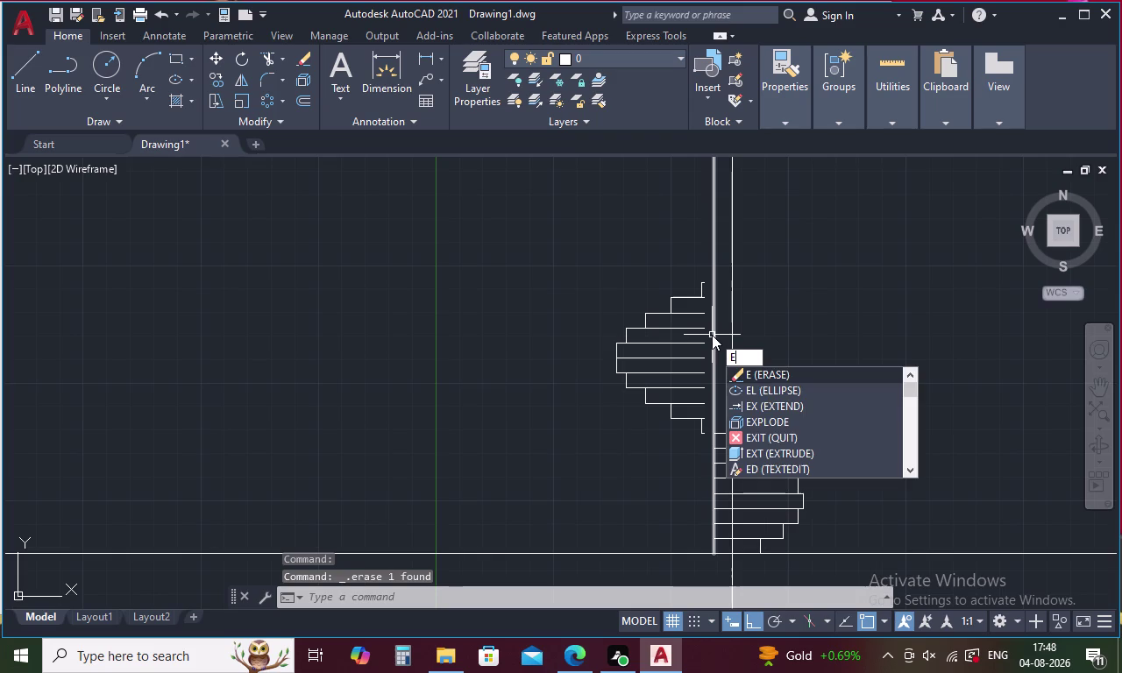
key(Escape)
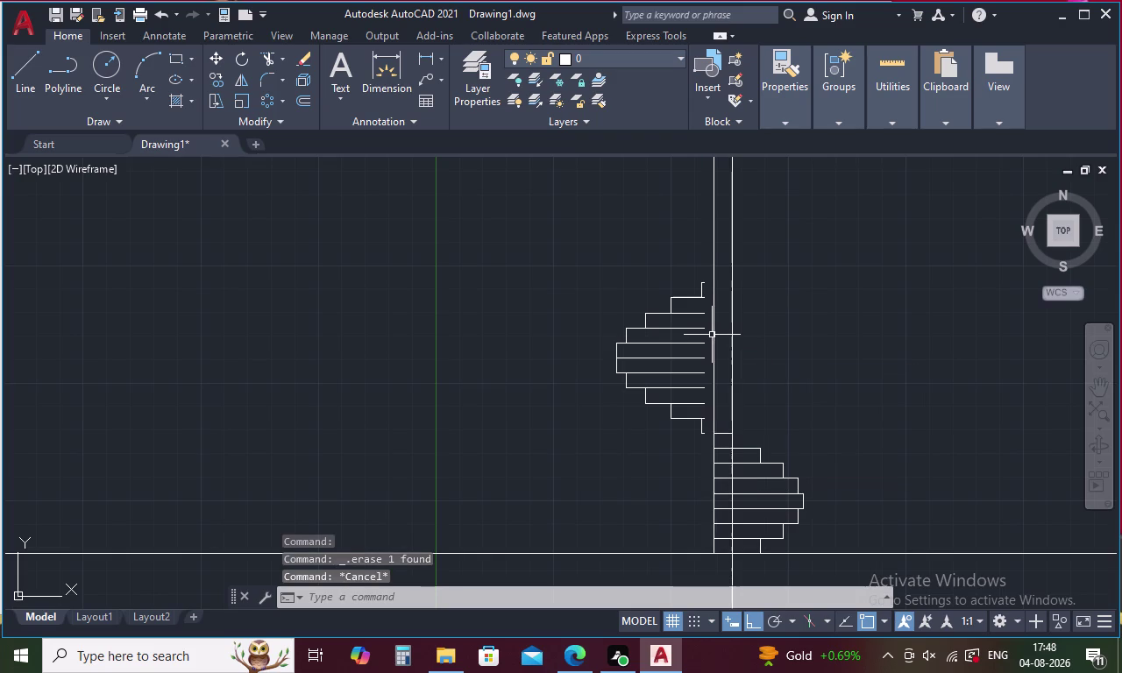
key(ctrl+z)
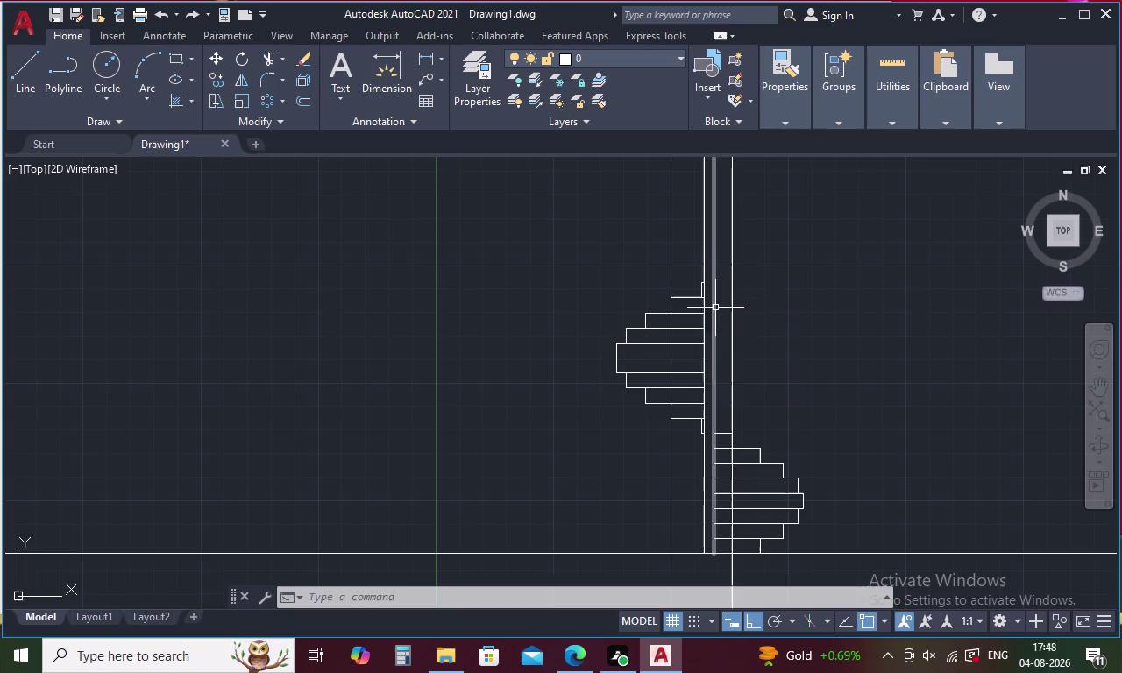
scroll(up, 3)
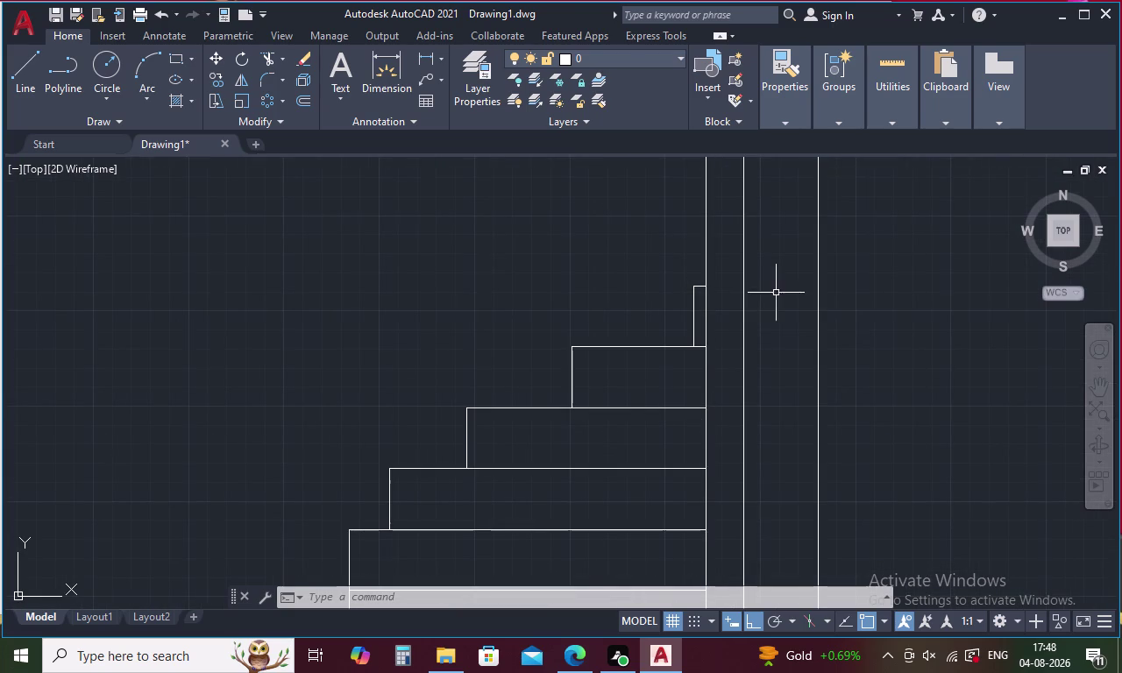
Extend the short top tread line to the nearby vertical line.
text(EX)
key(space)
click(699, 285)
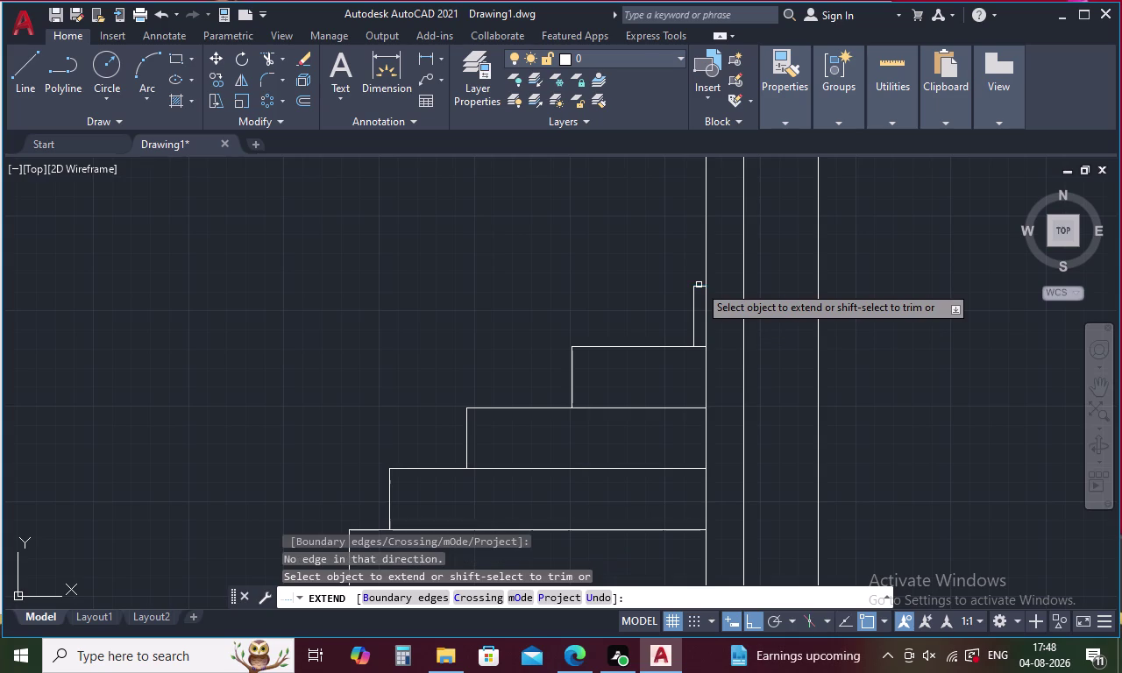
scroll(up, 3)
click(705, 289)
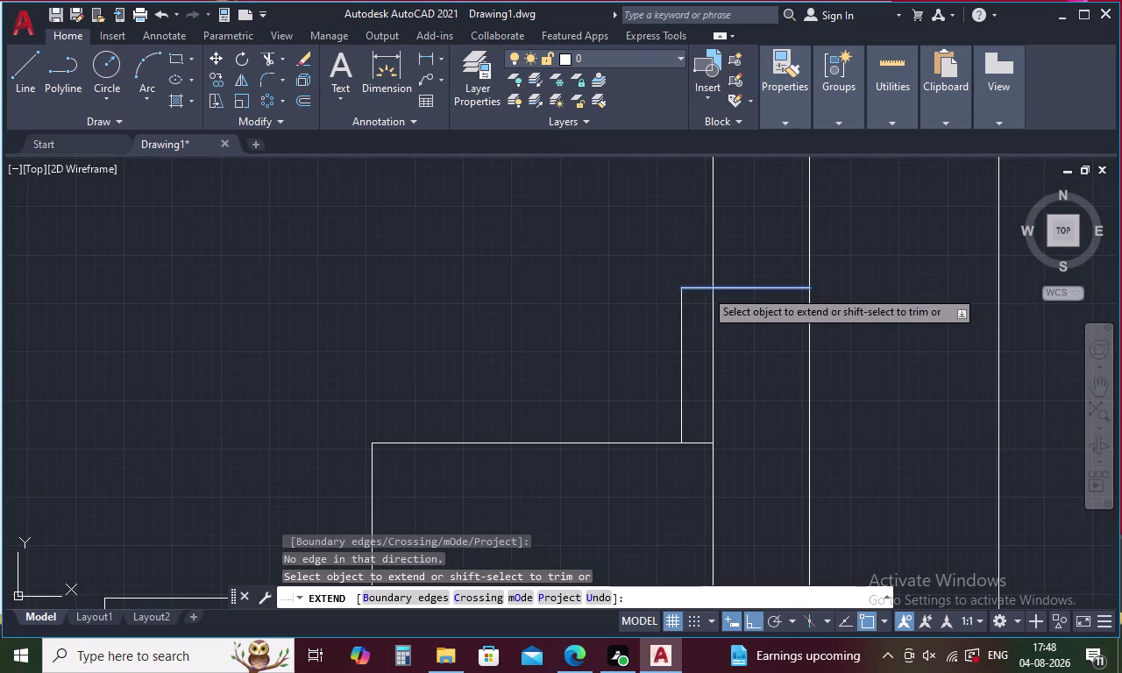
key(Escape)
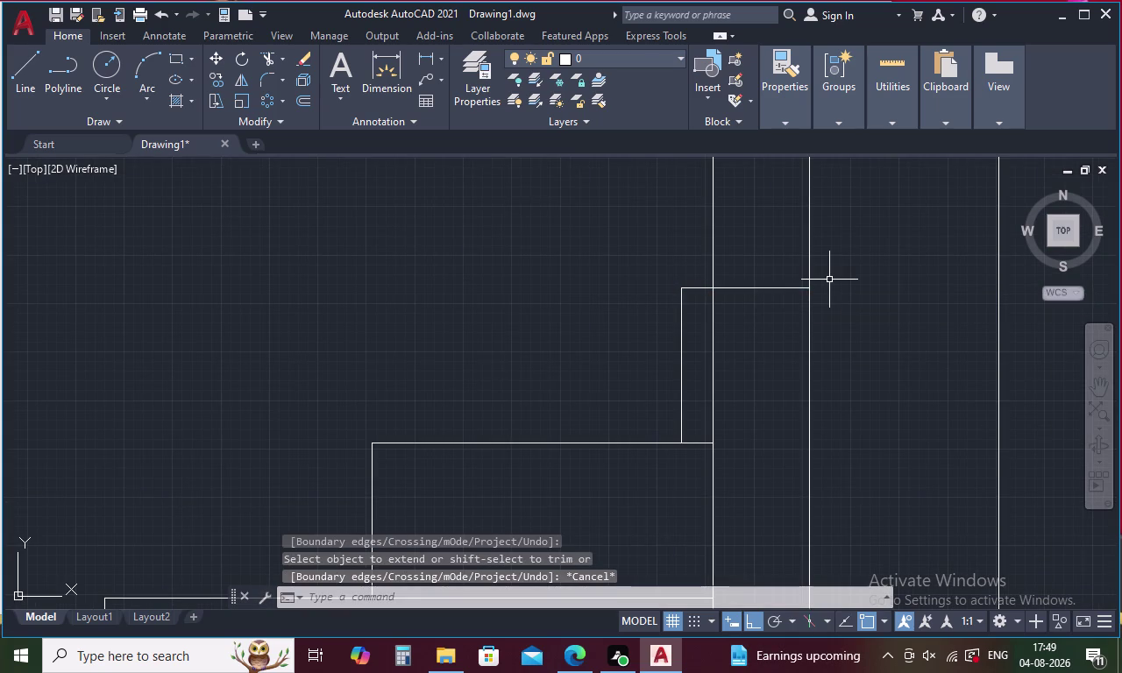
Fence-trim the lines sticking up above the top tread.
text(TR)
key(space)
drag(832, 250, 694, 249)
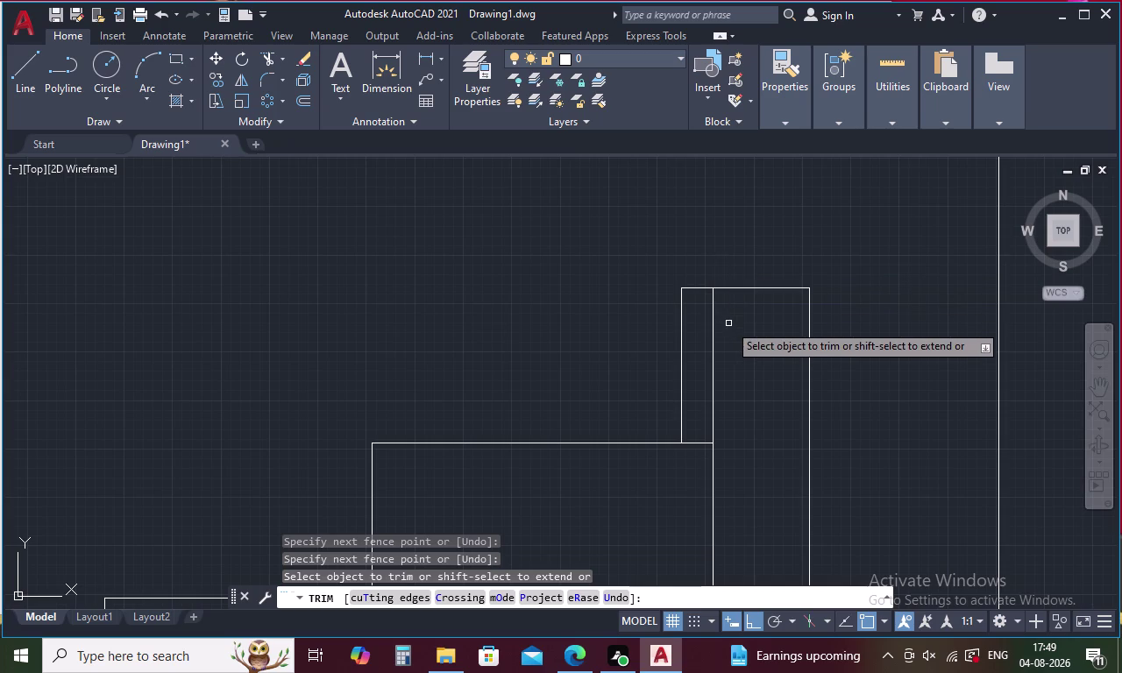
scroll(down, 3)
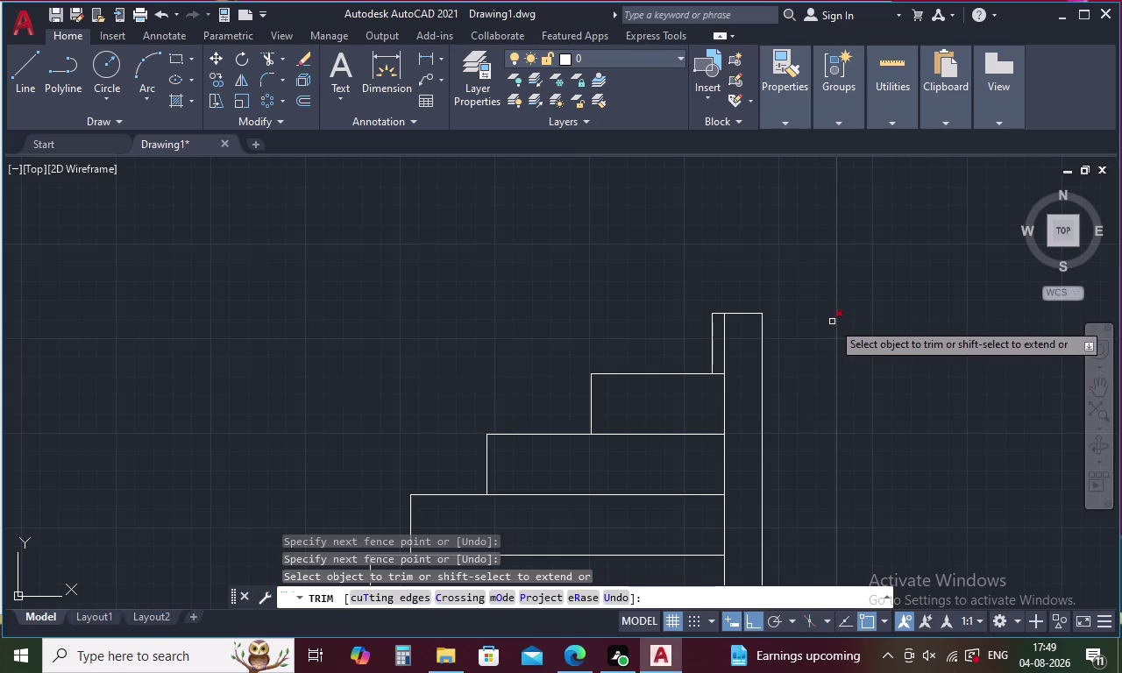
key(Escape)
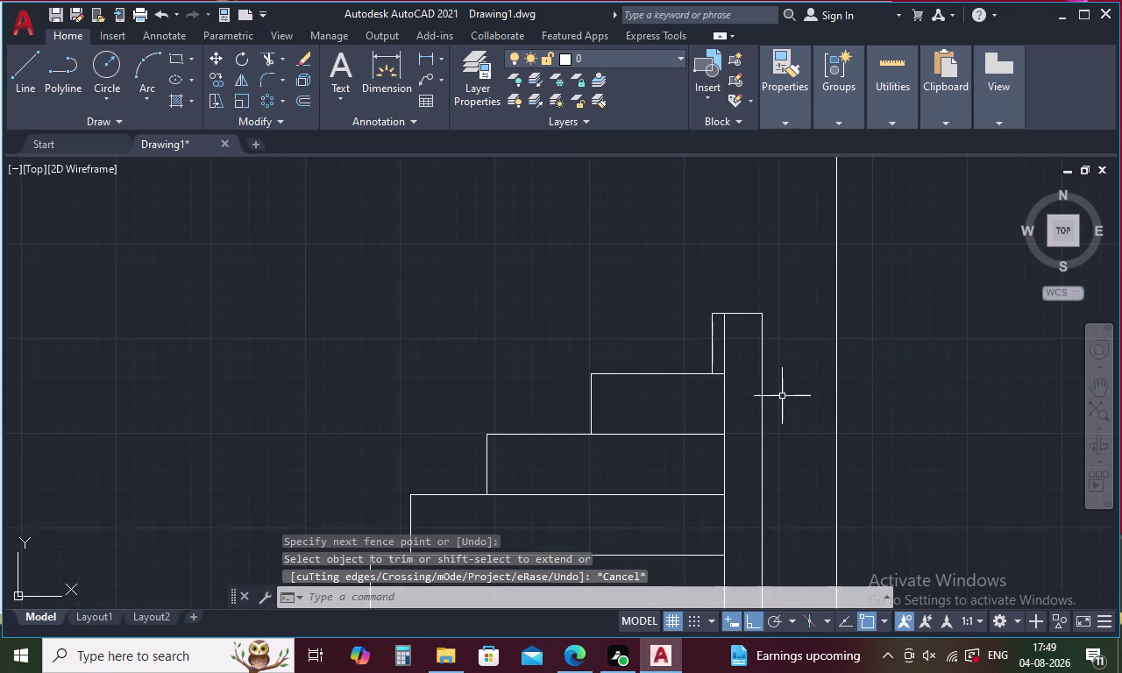
key(t)
text(R)
key(space)
key(space)
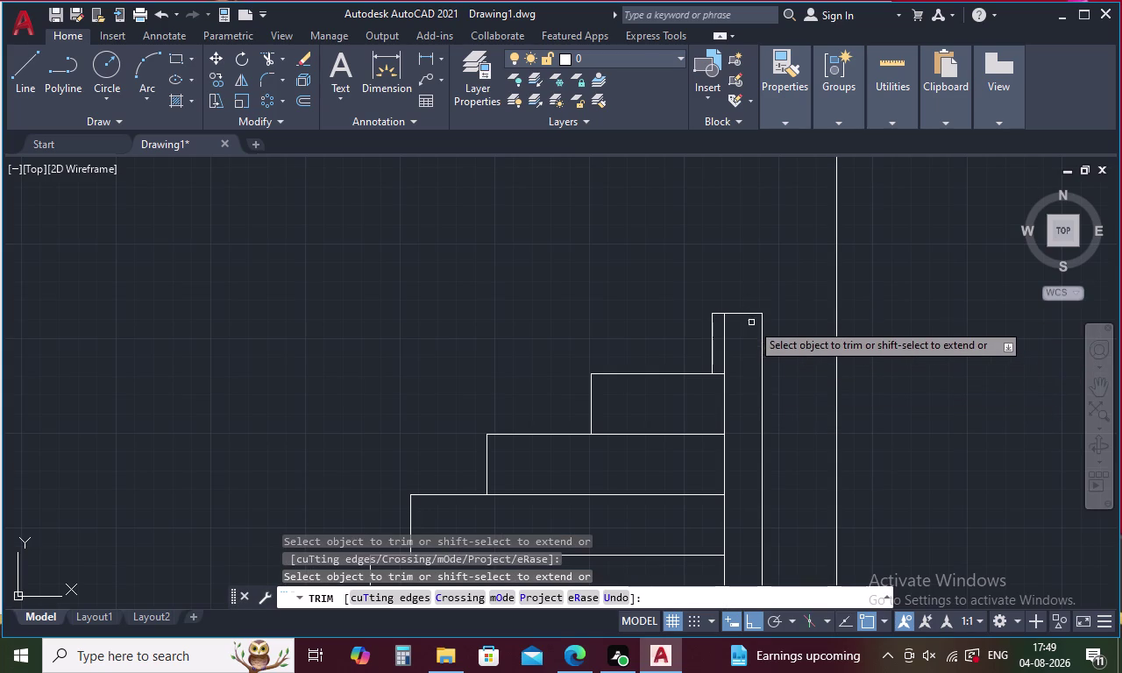
key(Escape)
Extend the top tread line out to the outer vertical guide line.
text(E)
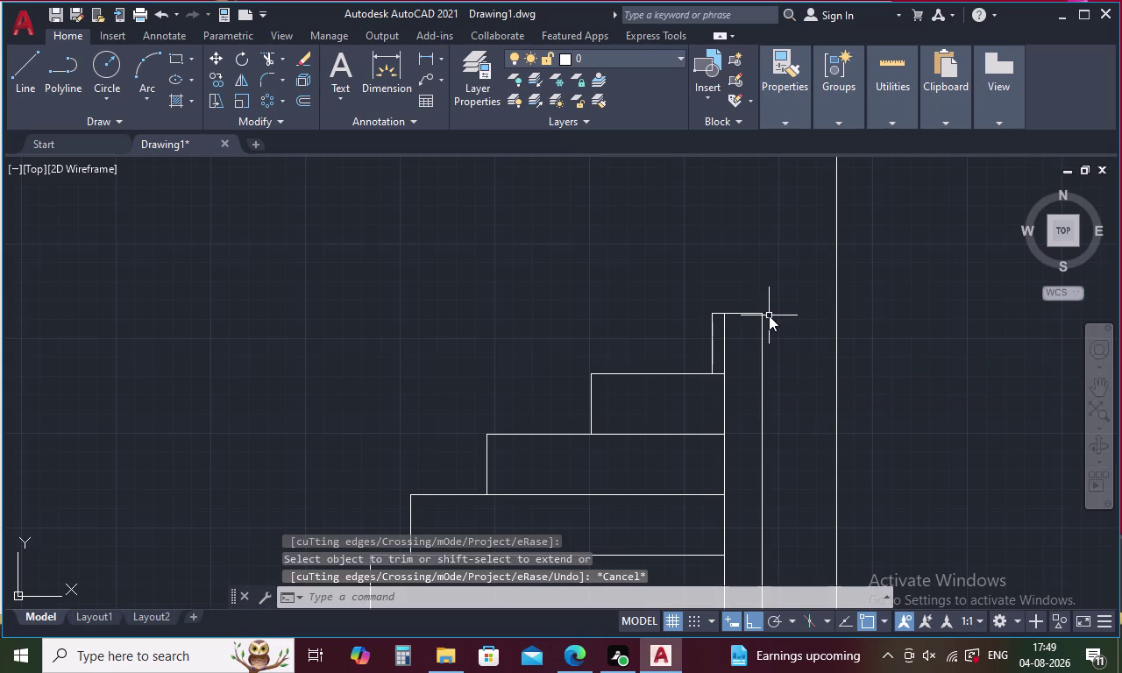
text(X)
key(space)
key(space)
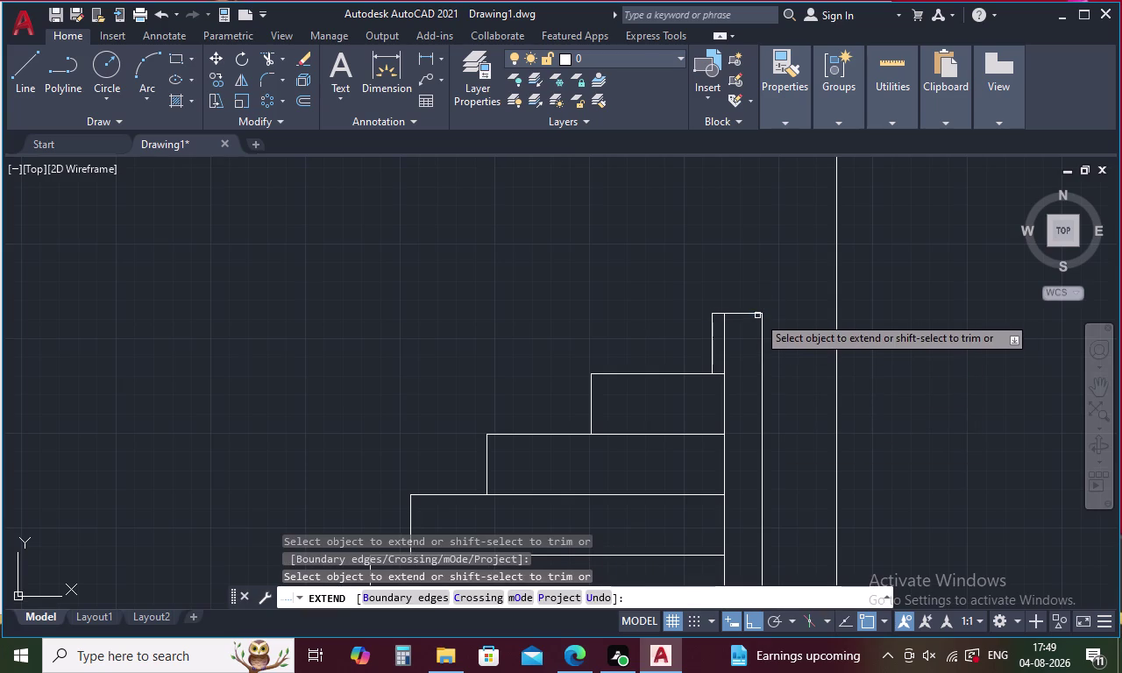
click(758, 315)
key(Escape)
key(o)
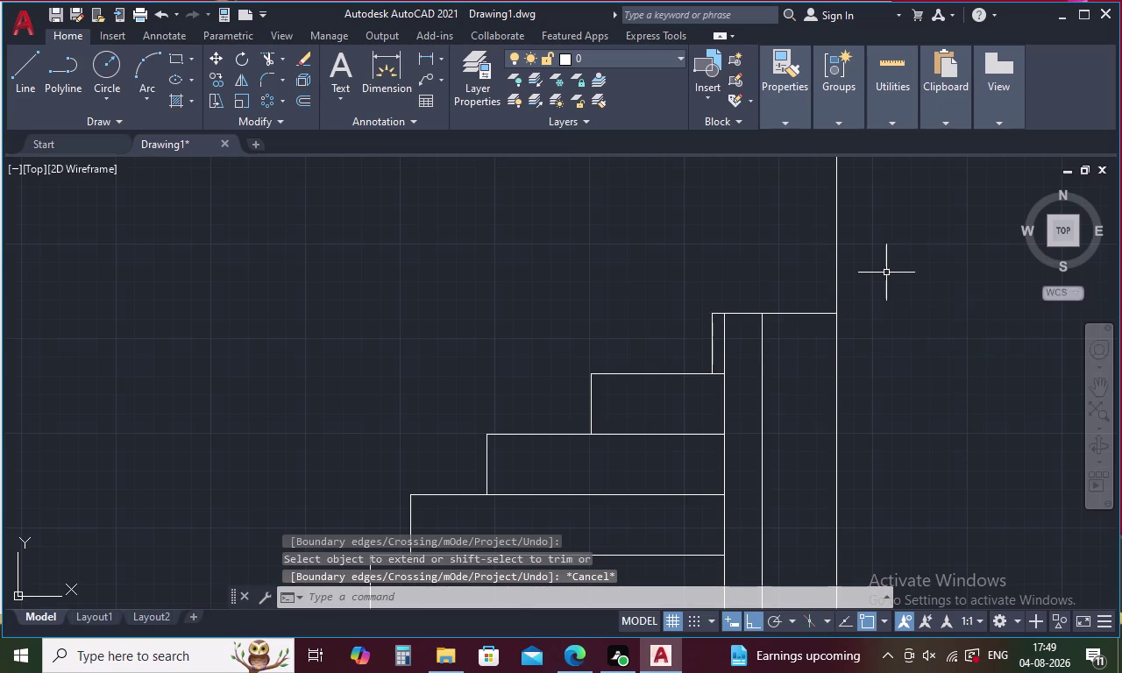
key(space)
Offset a copy of the top tread edge 160 units above it.
text(2)
text(60)
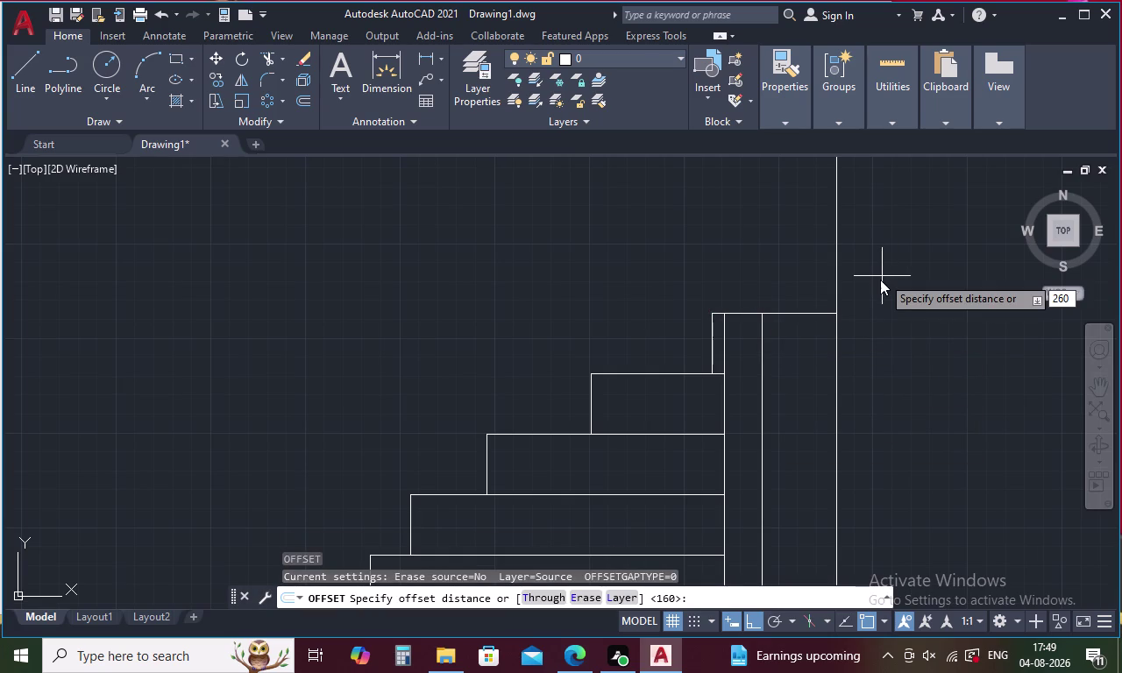
key(BackSpace)
key(BackSpace)
key(BackSpace)
key(1)
text(60)
key(space)
click(798, 315)
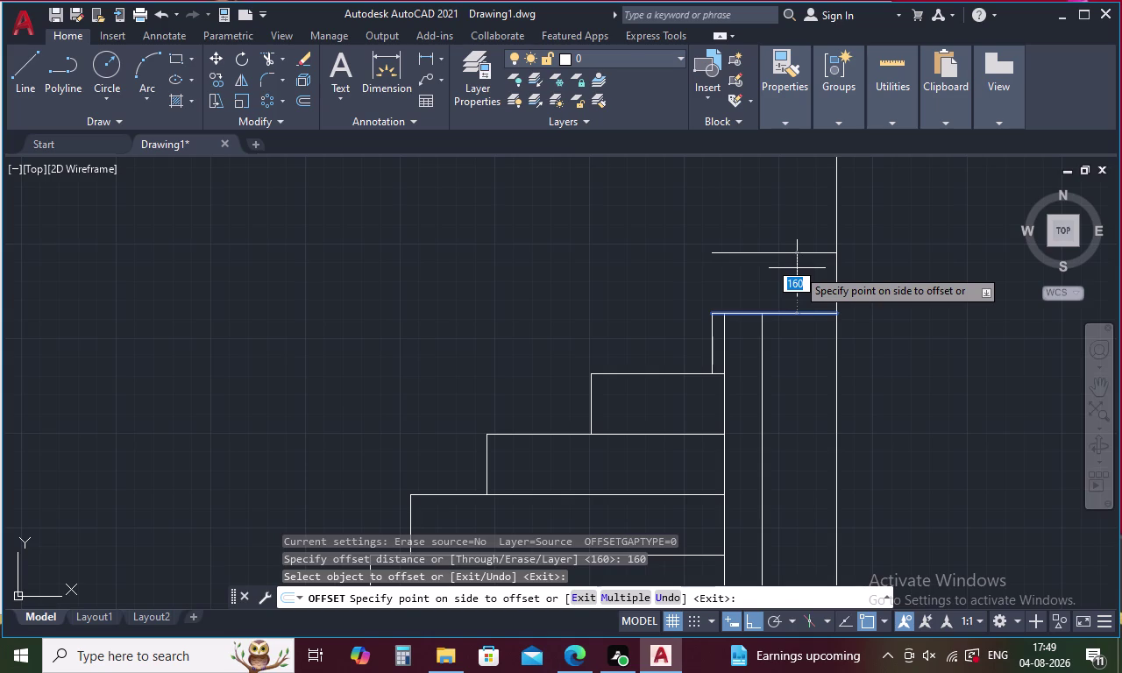
click(797, 268)
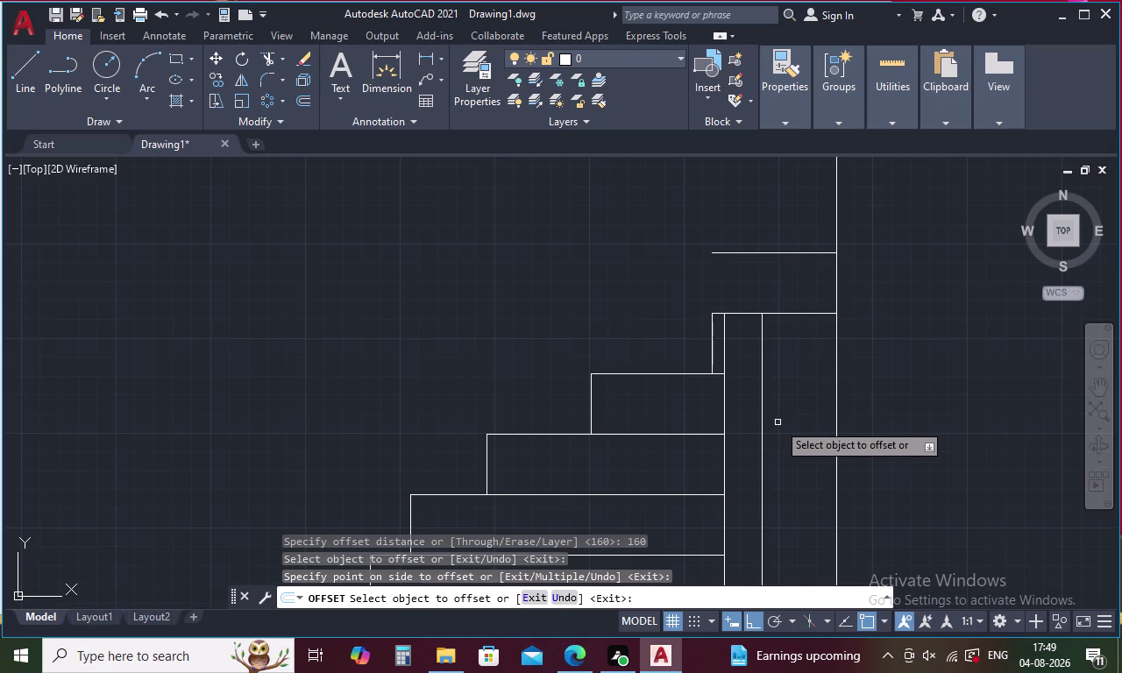
Pan and zoom to show the elevation and plan circle together, ending Offset.
scroll(down, 3)
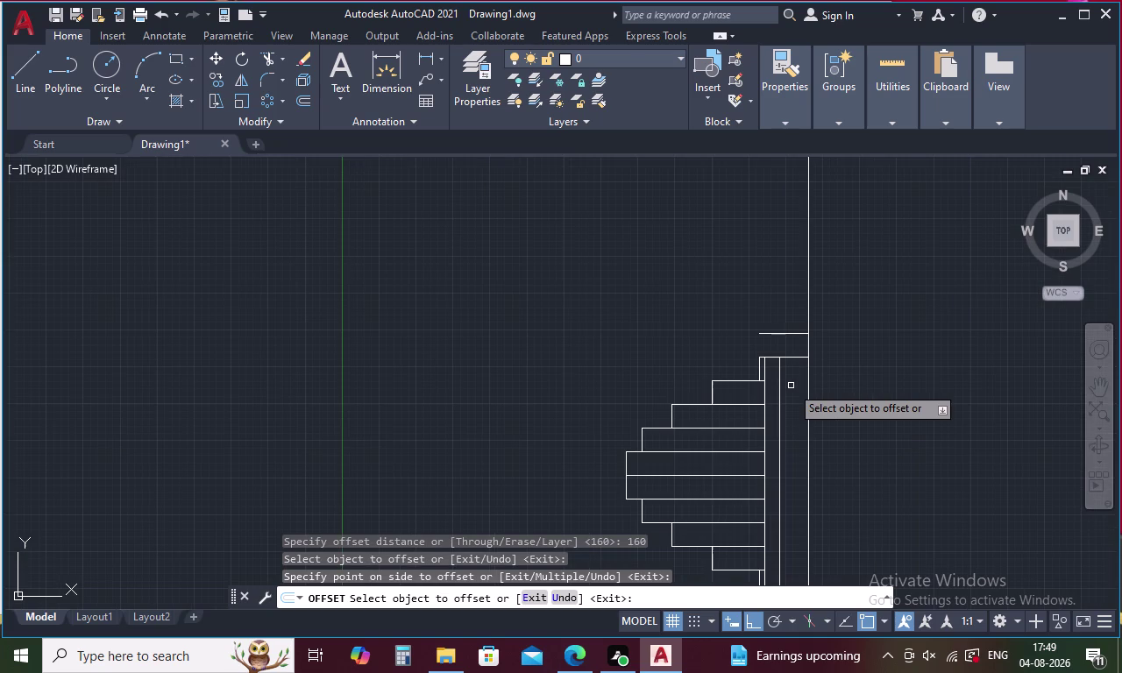
scroll(down, 3)
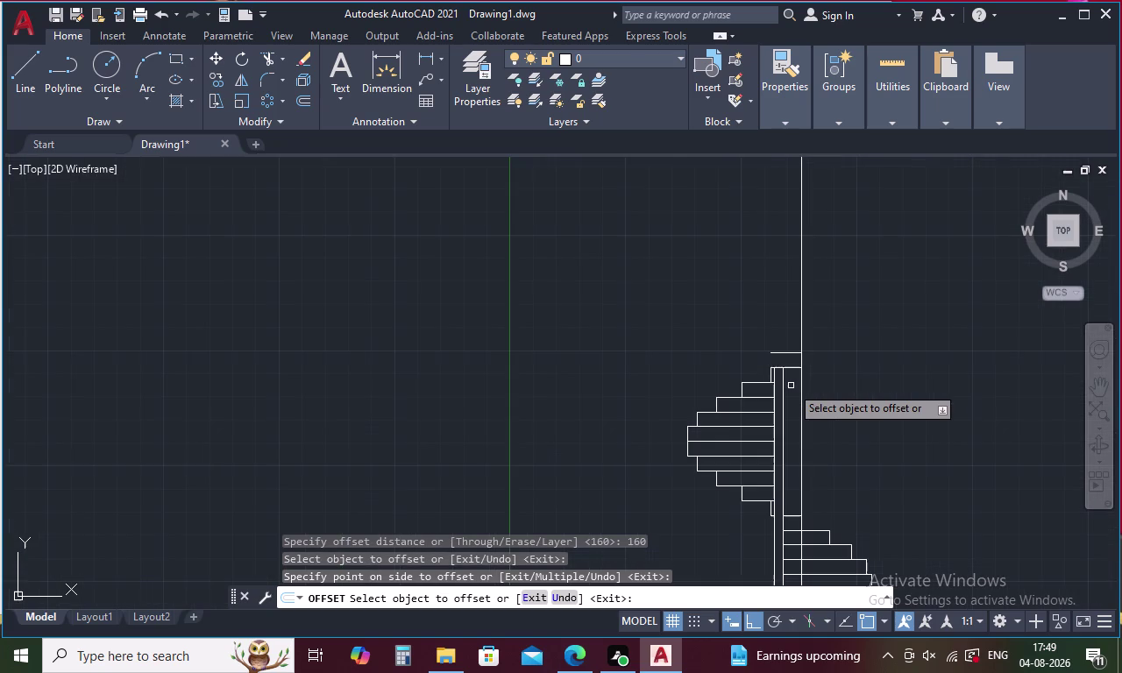
scroll(down, 3)
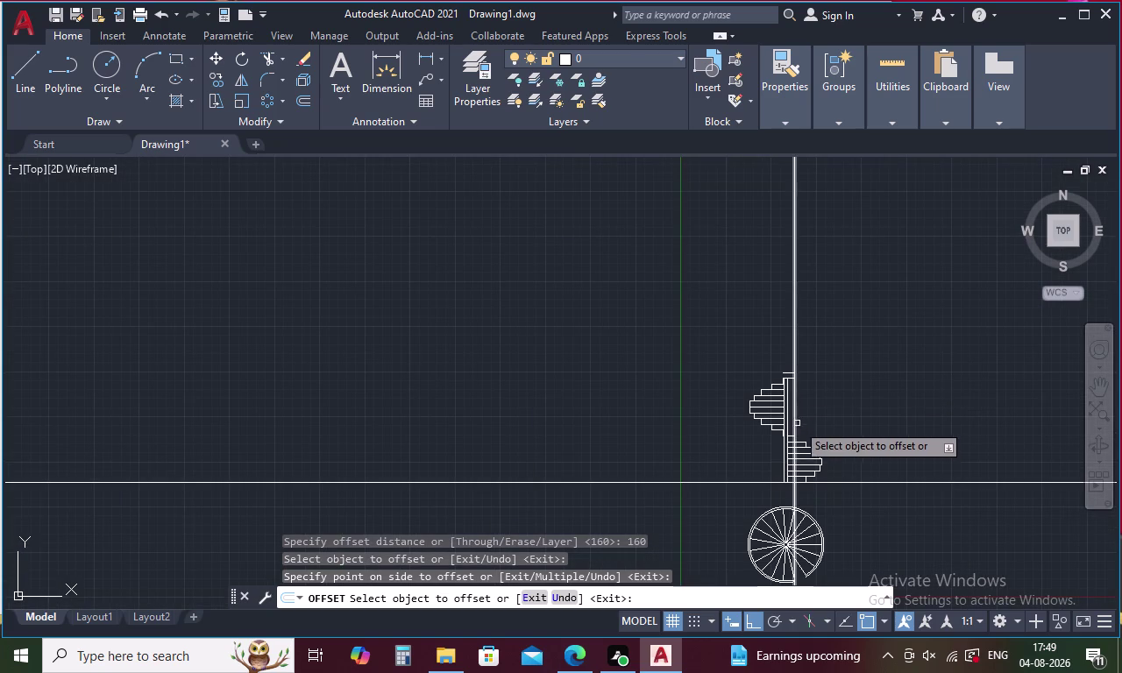
scroll(up, 3)
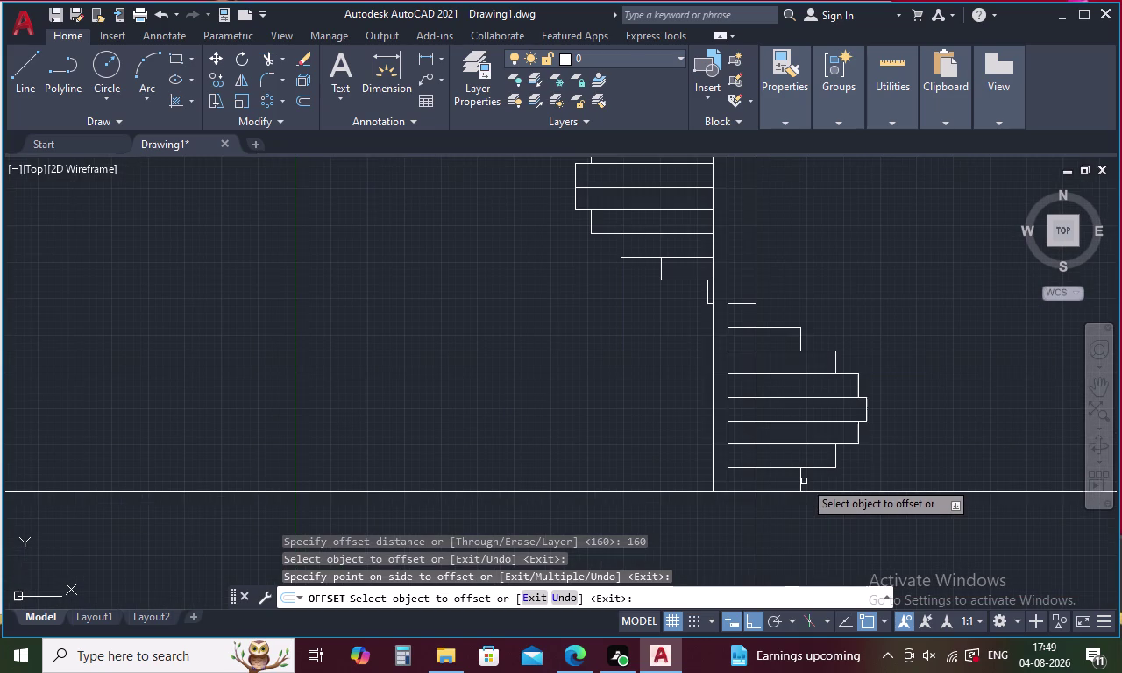
scroll(down, 3)
middle_drag(805, 505, 771, 355)
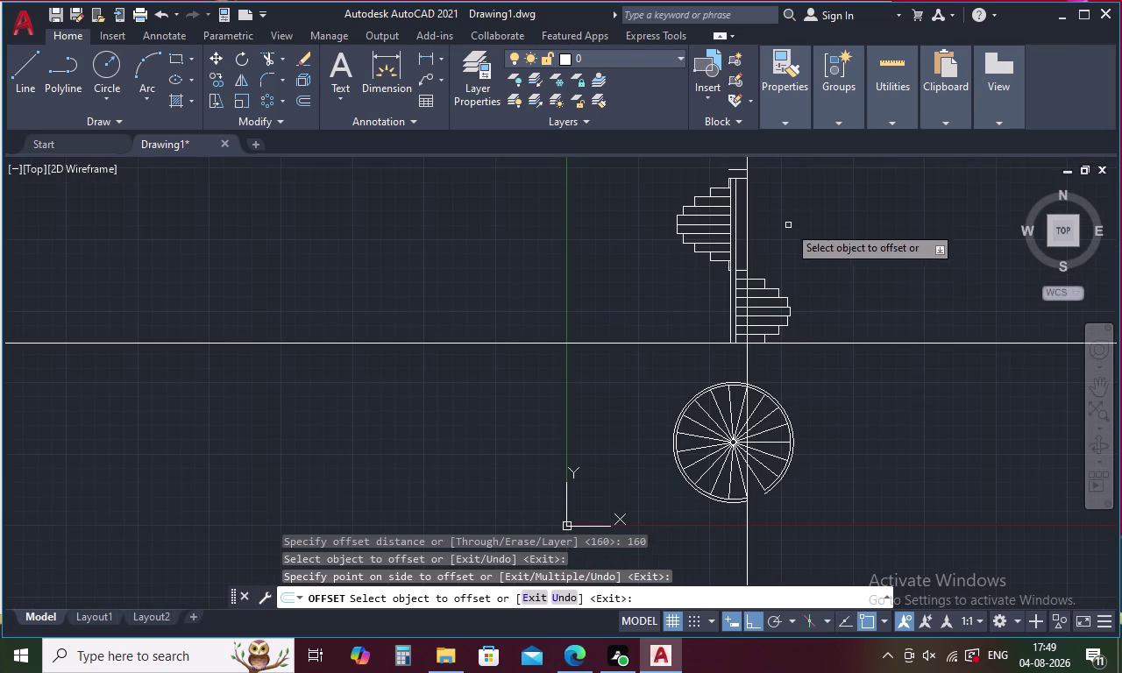
middle_drag(781, 208, 778, 326)
scroll(up, 3)
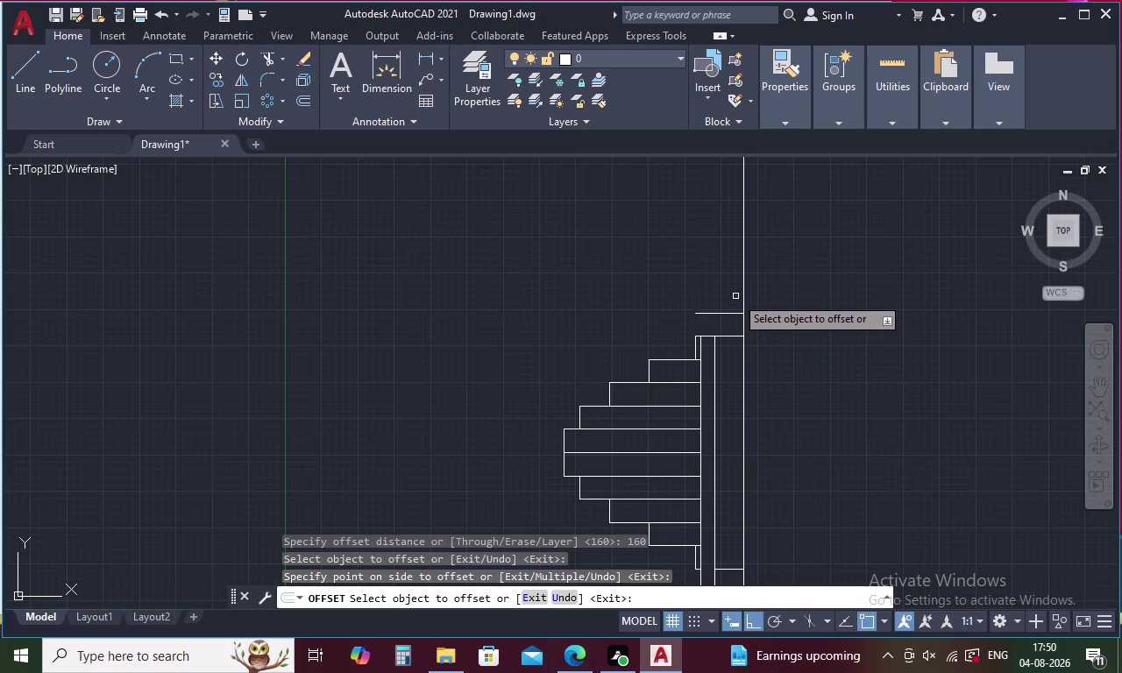
key(Escape)
key(x)
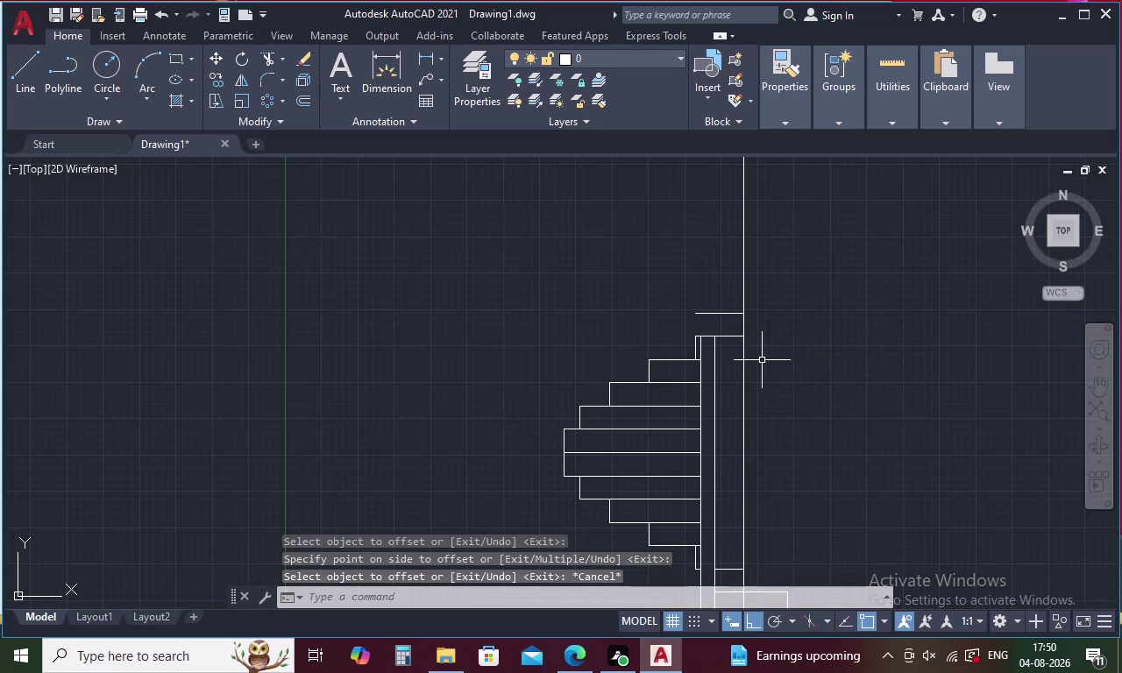
key(l)
key(space)
Place a vertical construction line through the plan's central post circle, then return to the elevation.
text(V)
key(space)
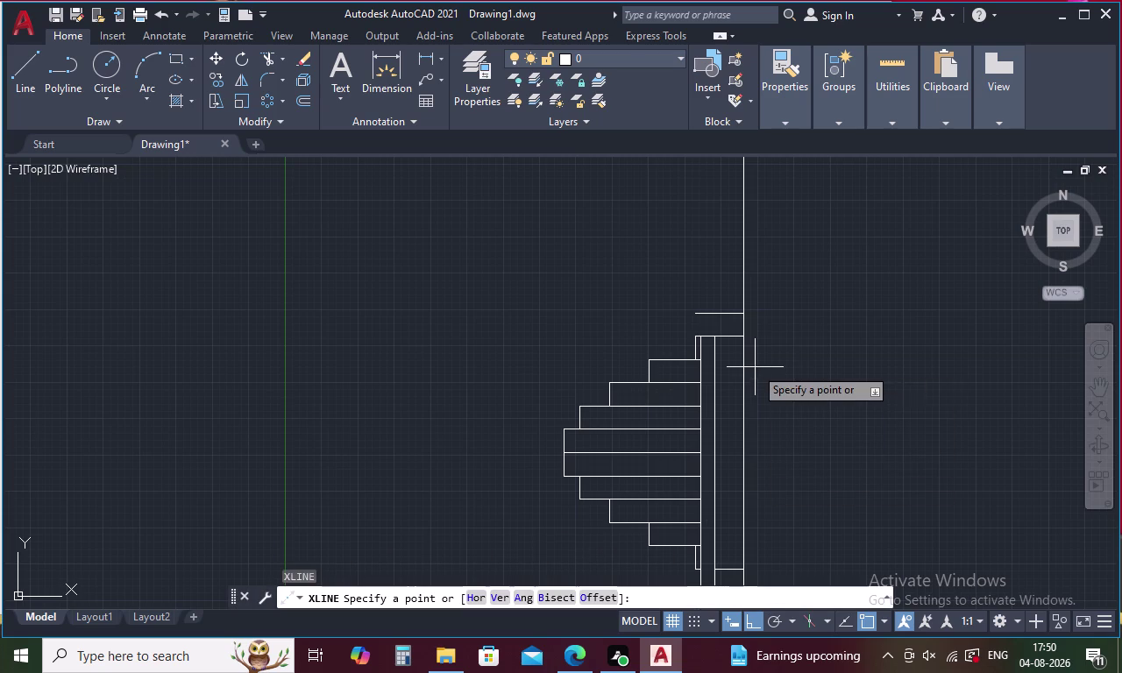
middle_drag(780, 375, 769, 142)
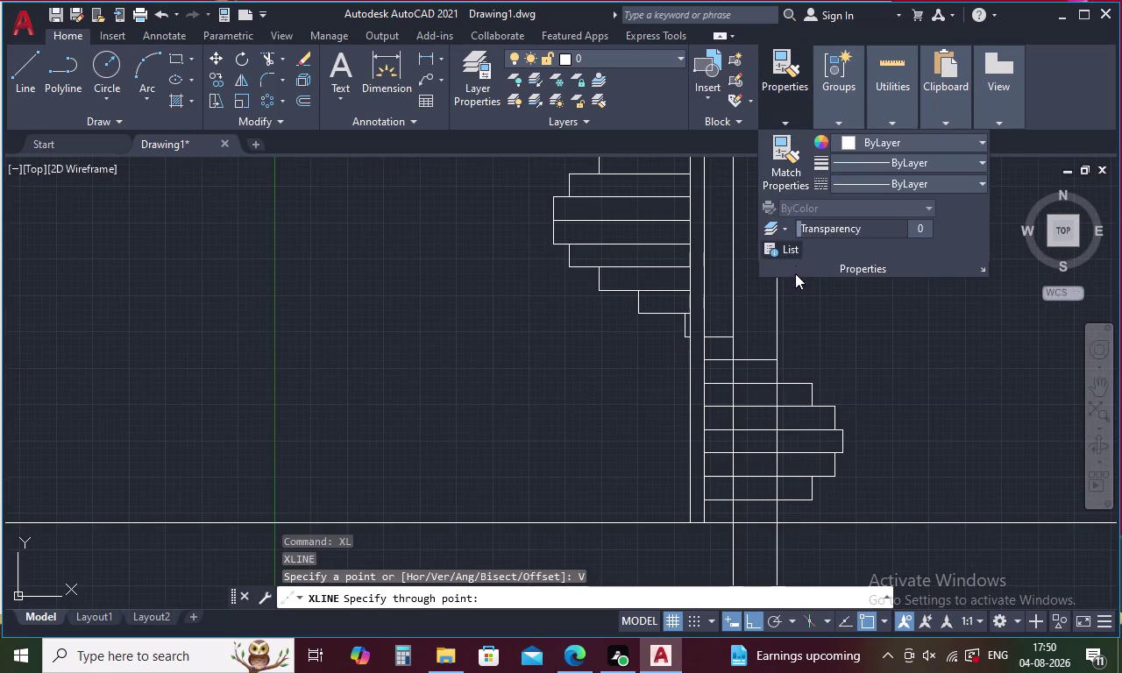
scroll(down, 3)
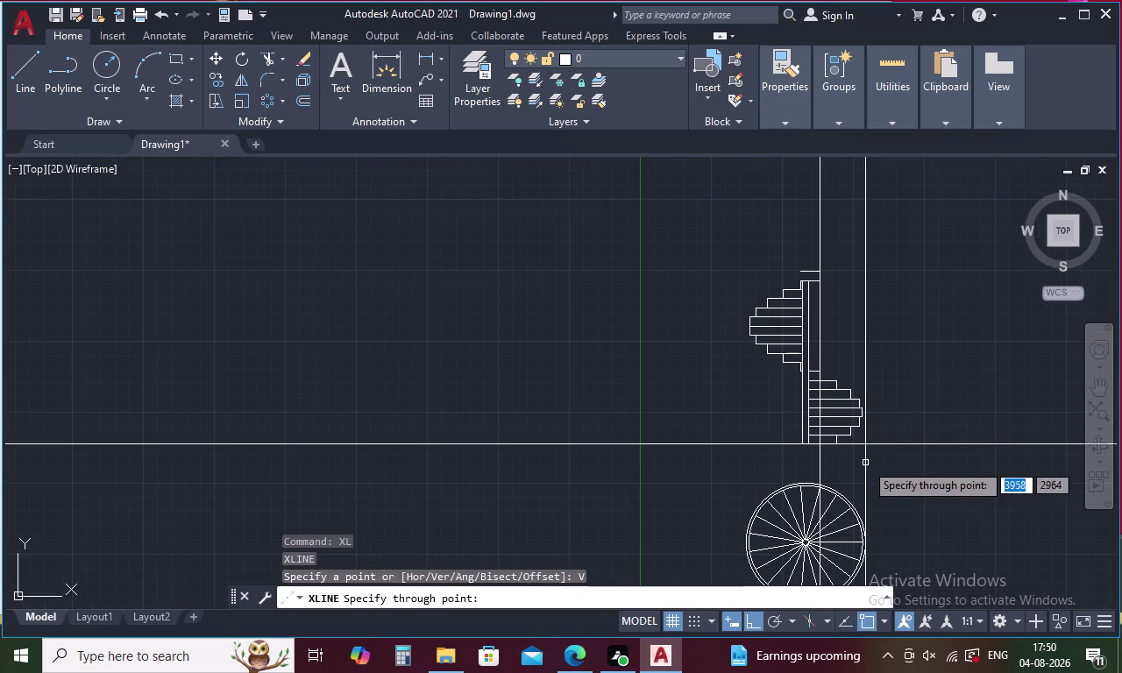
middle_drag(879, 496, 842, 360)
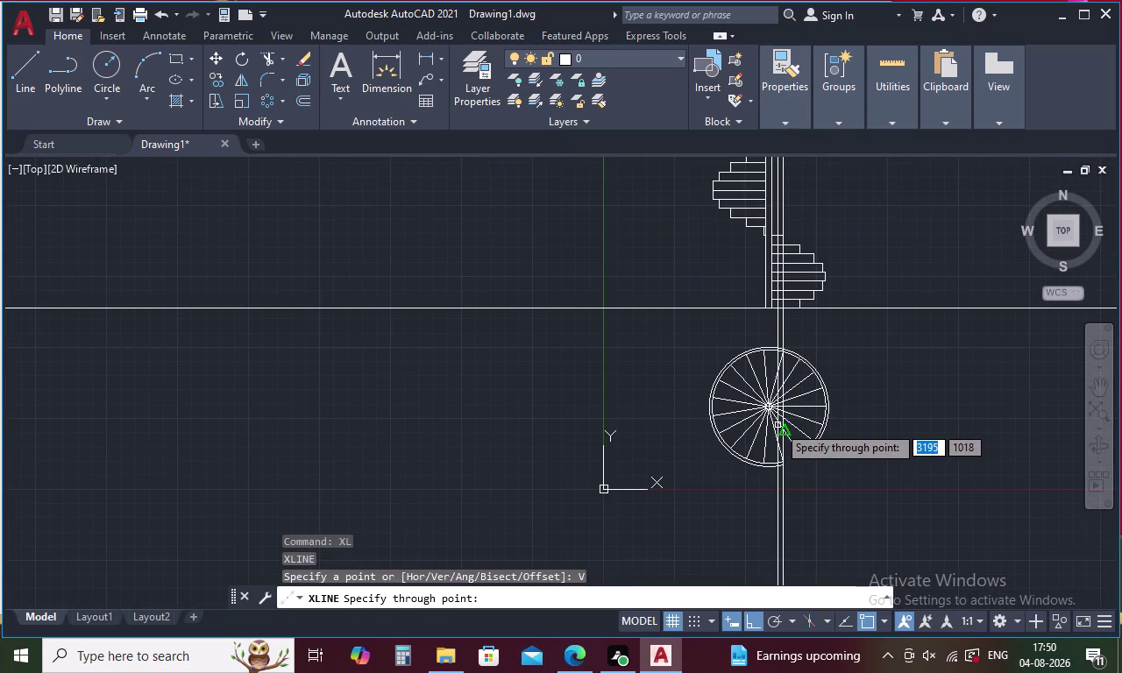
scroll(up, 3)
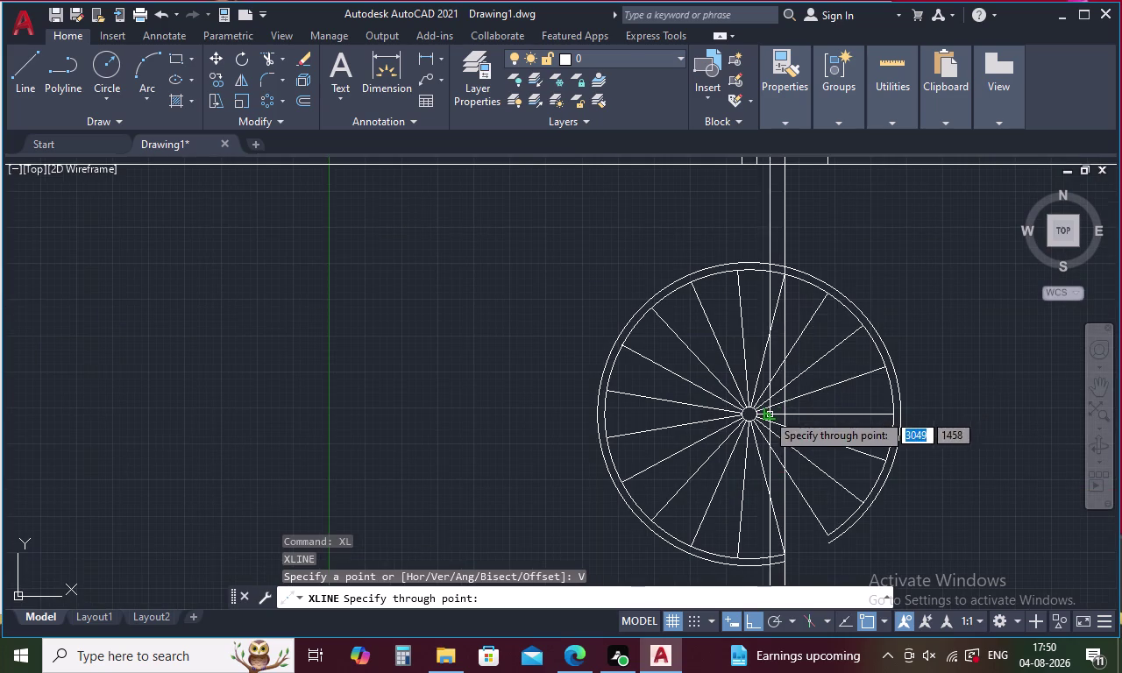
scroll(up, 3)
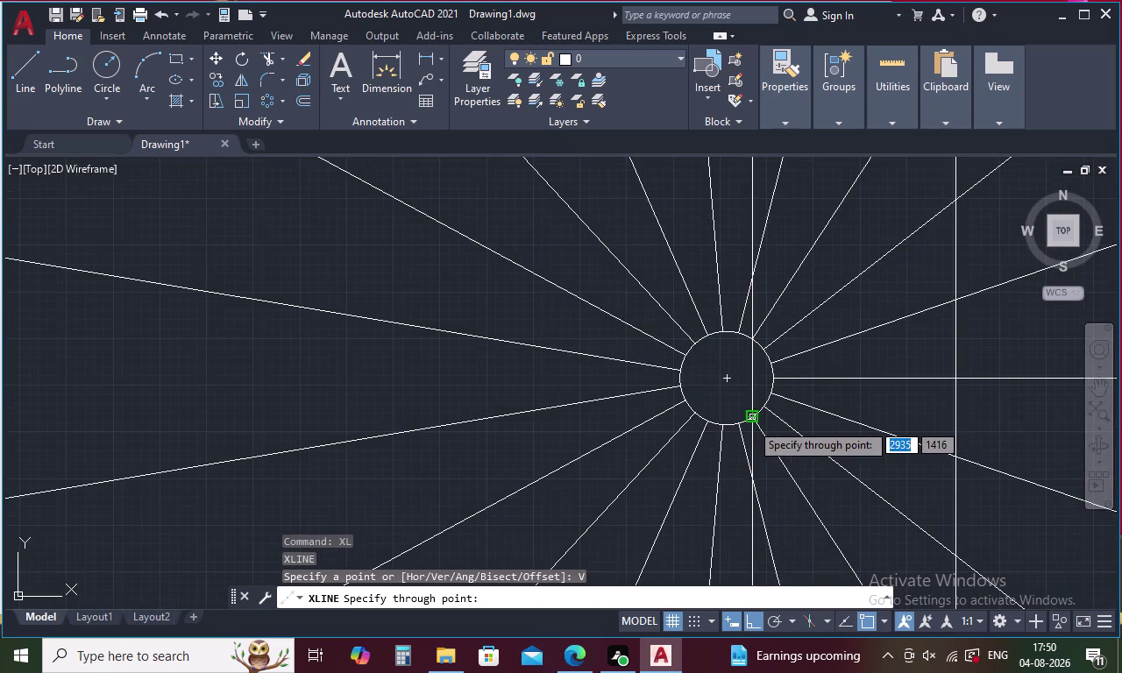
click(742, 421)
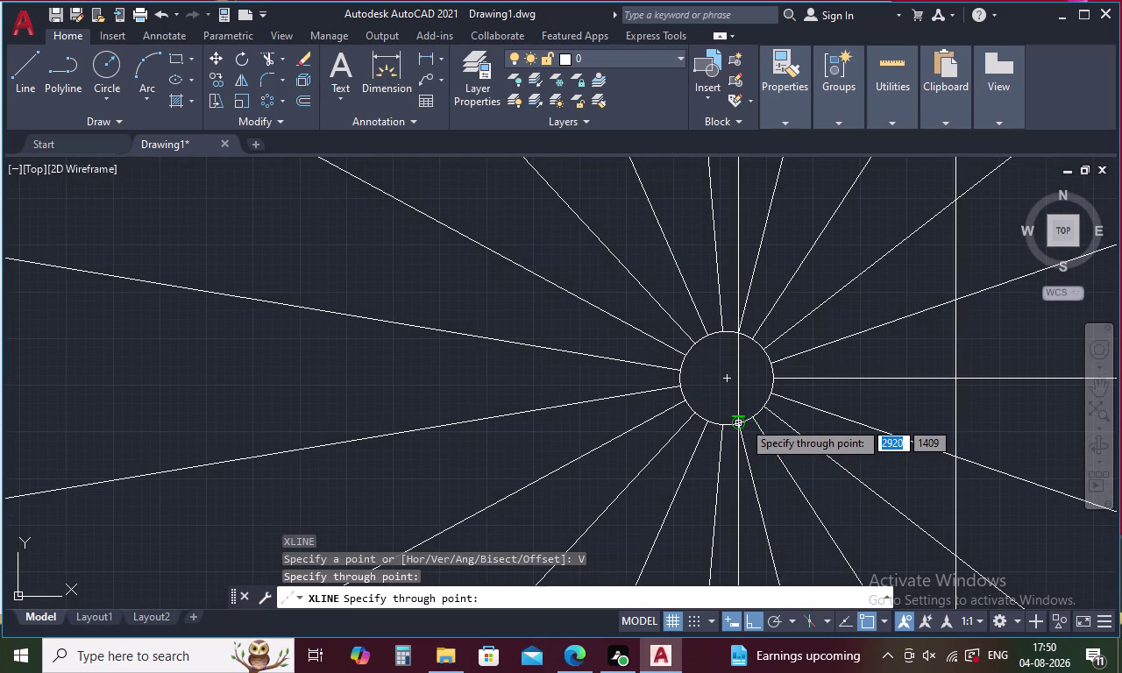
scroll(down, 3)
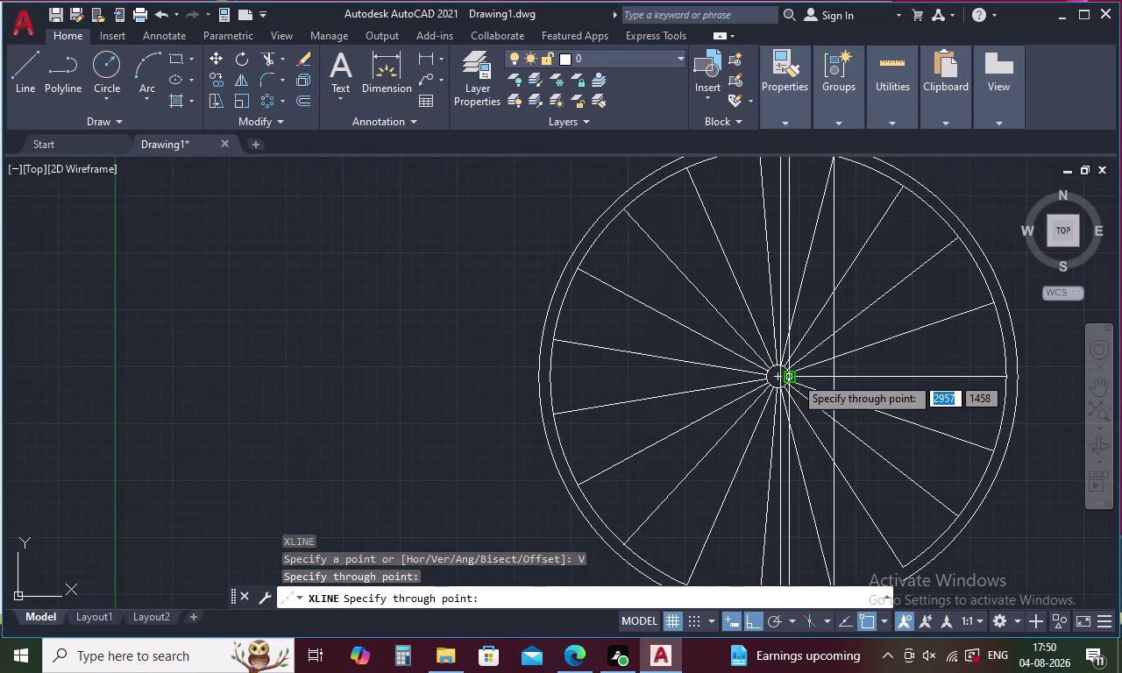
key(Escape)
scroll(down, 3)
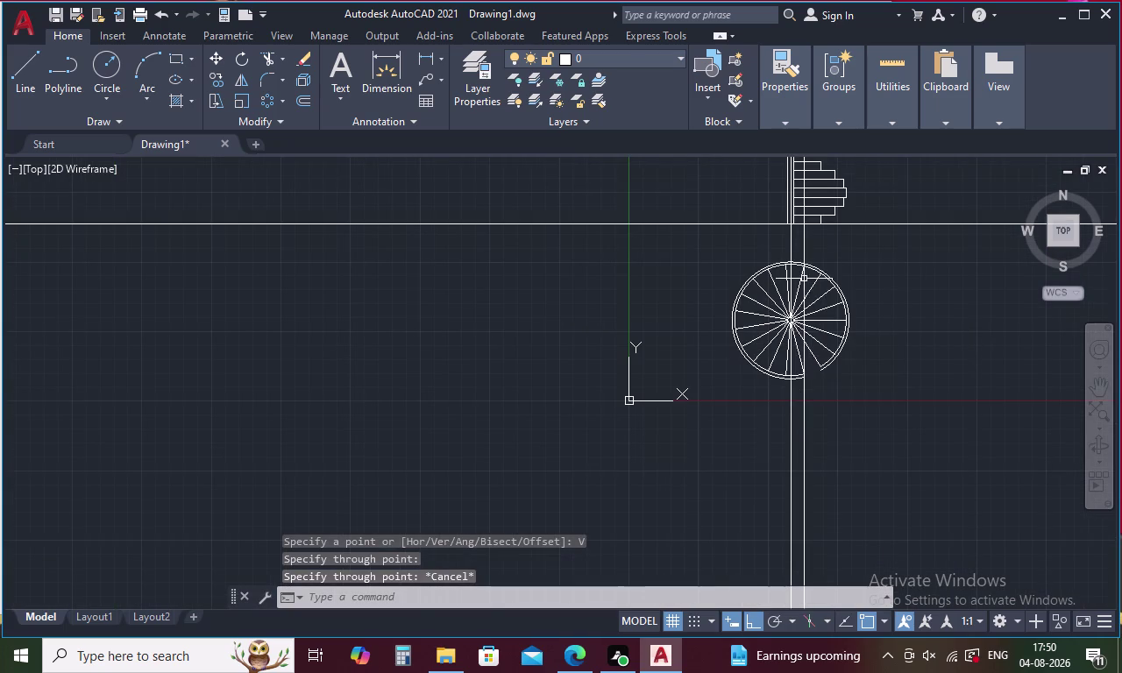
middle_drag(824, 244, 855, 415)
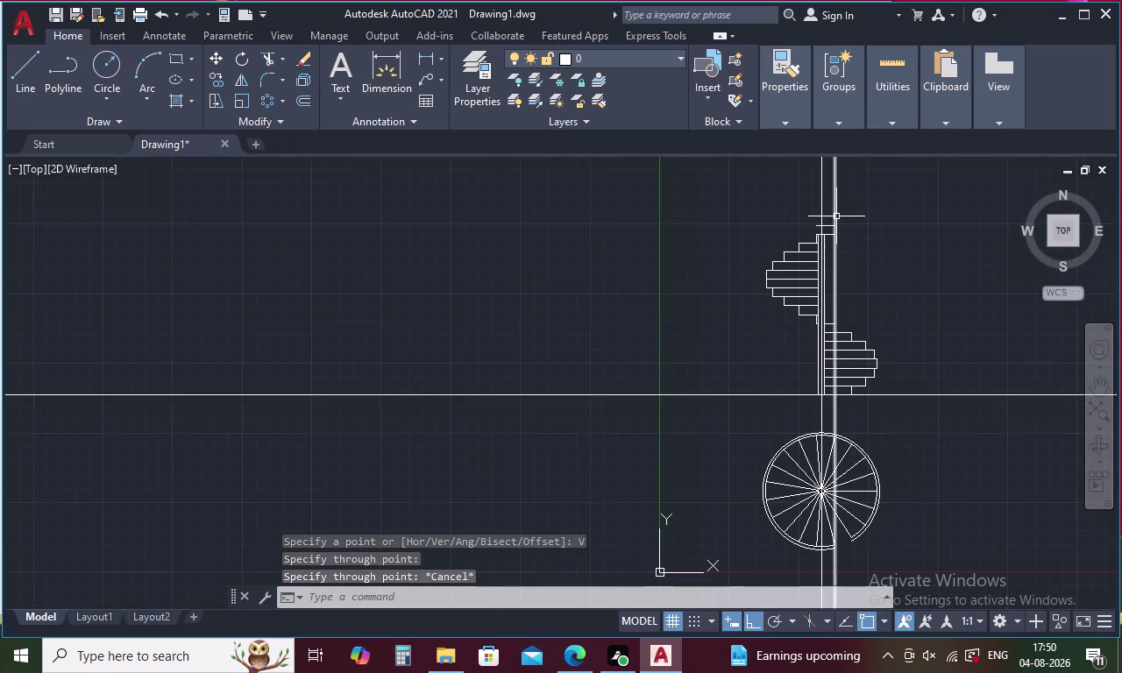
scroll(up, 3)
Regenerate the drawing display with RE.
key(Escape)
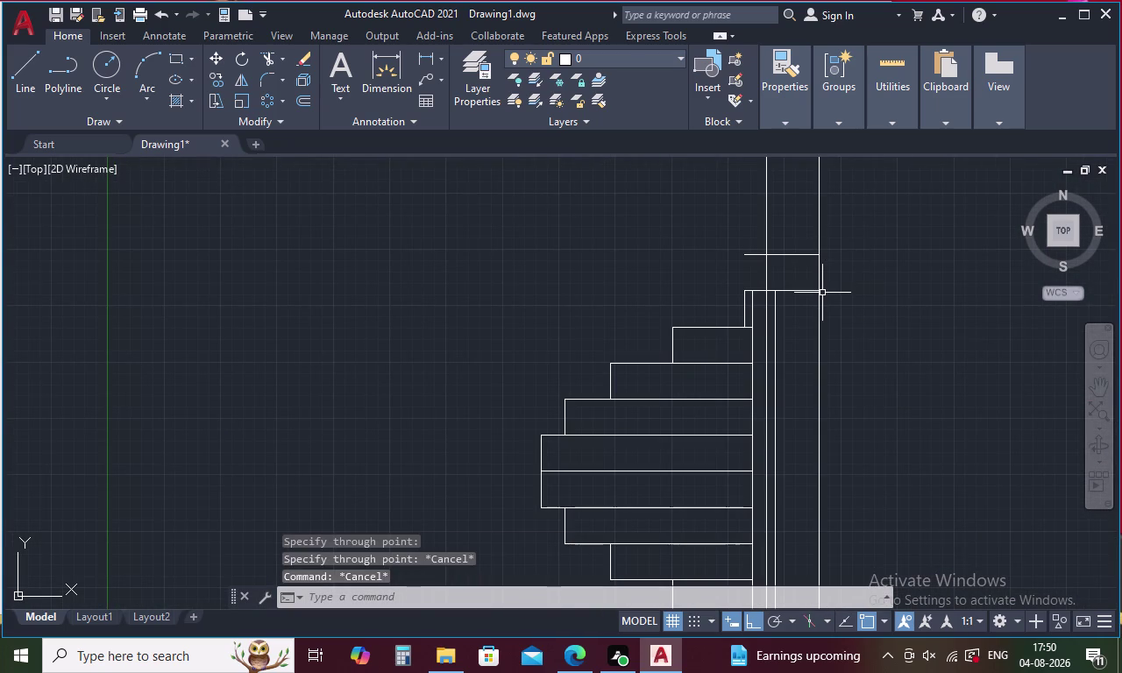
text(RE)
key(space)
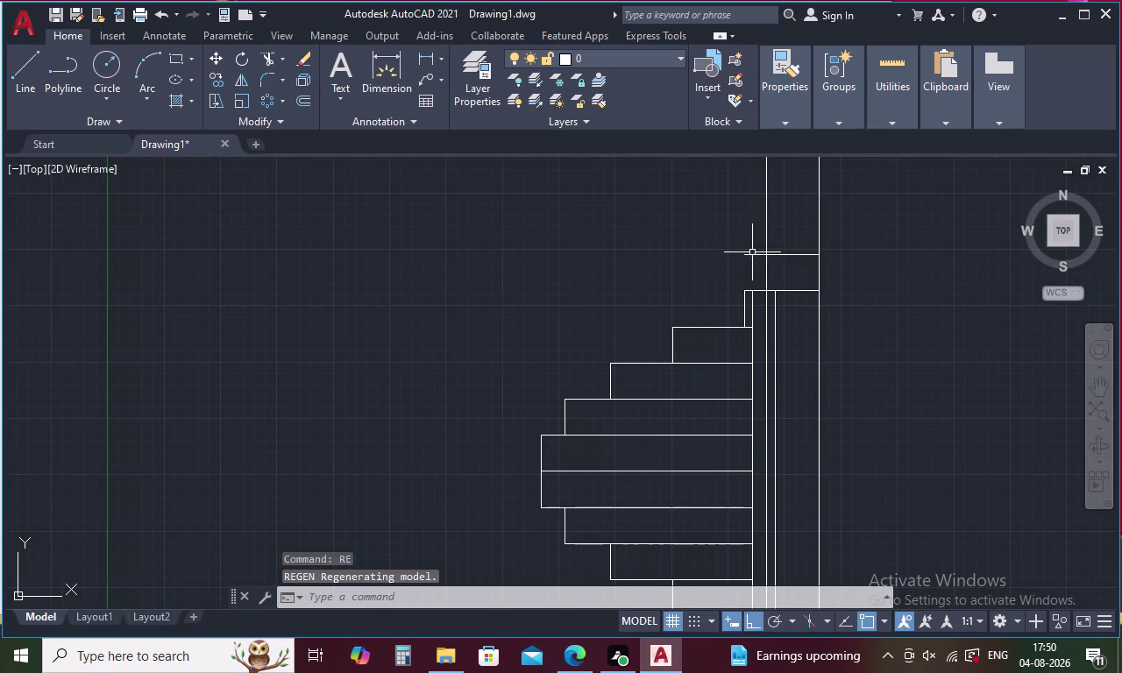
key(Escape)
key(r)
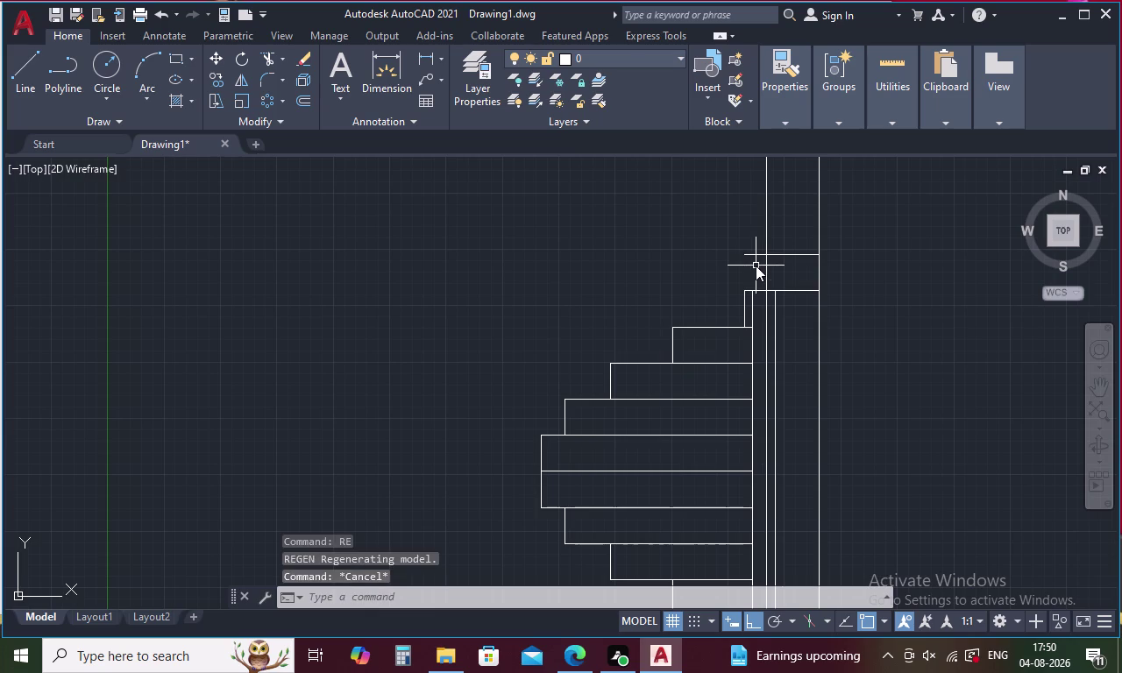
key(BackSpace)
Fence-trim the vertical line tops above the top tread and a leftover segment below the post block.
key(t)
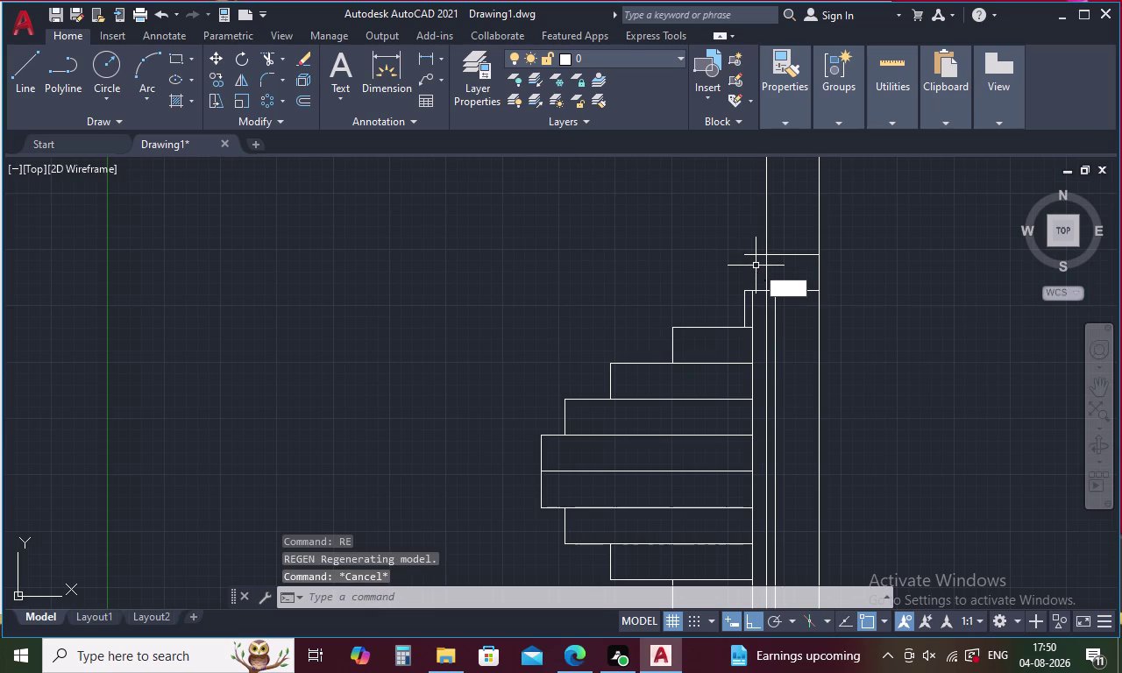
text(R)
key(space)
click(756, 255)
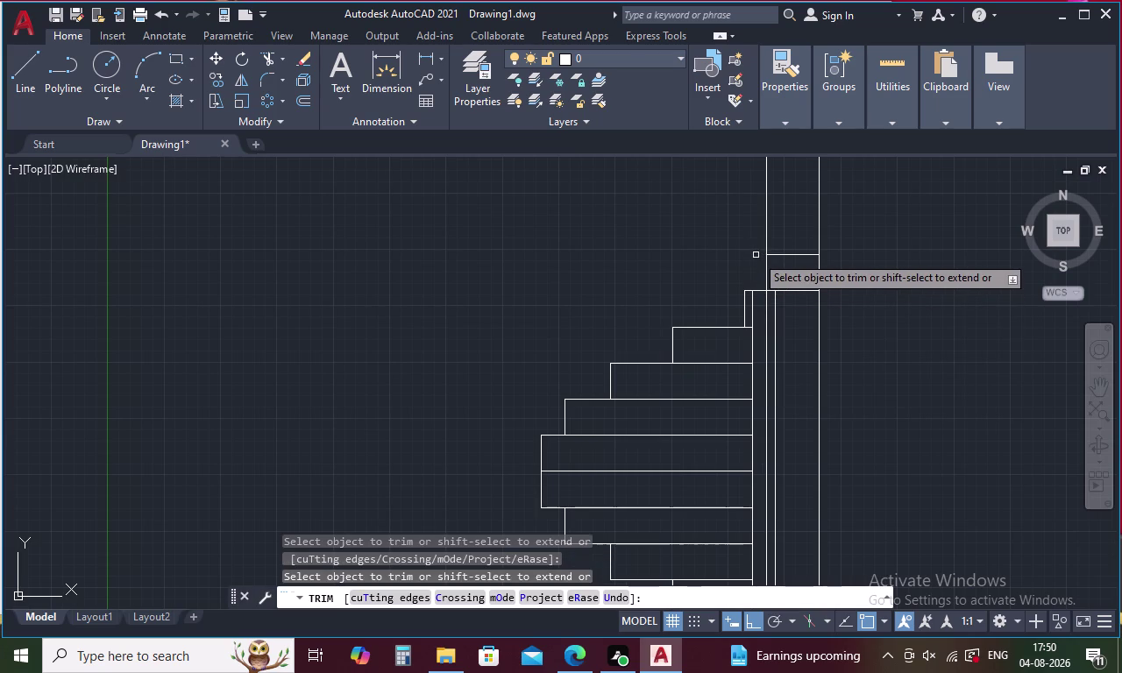
drag(831, 231, 757, 219)
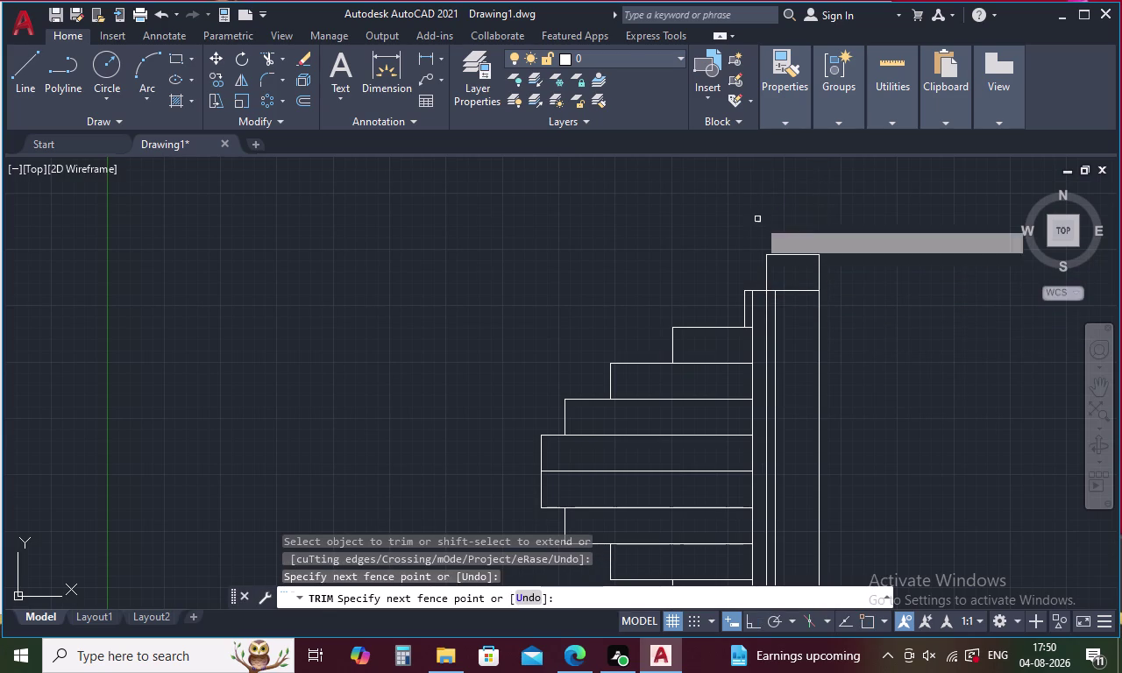
click(766, 305)
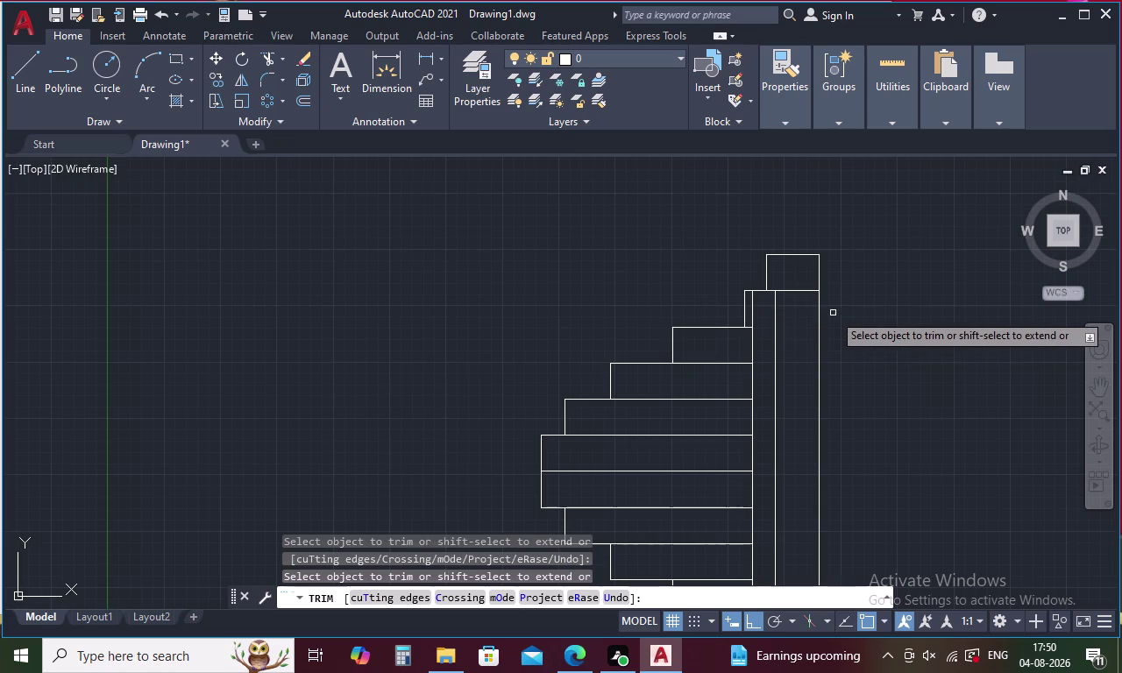
click(821, 324)
scroll(down, 3)
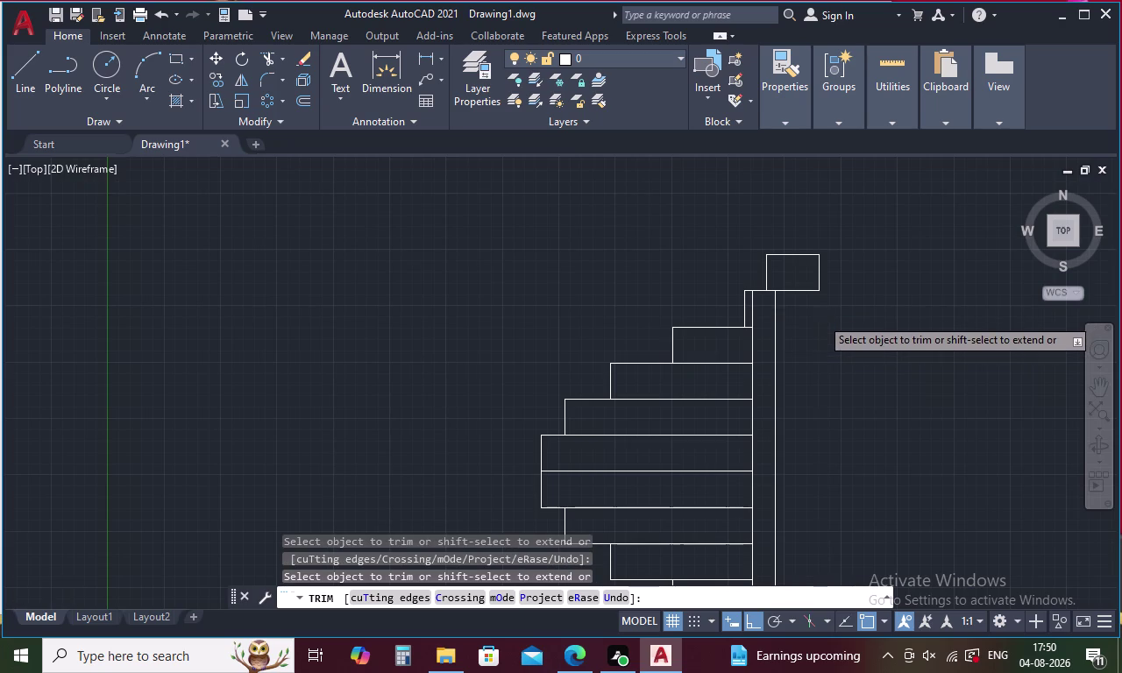
scroll(down, 3)
middle_drag(814, 337, 738, 170)
middle_drag(783, 199, 788, 211)
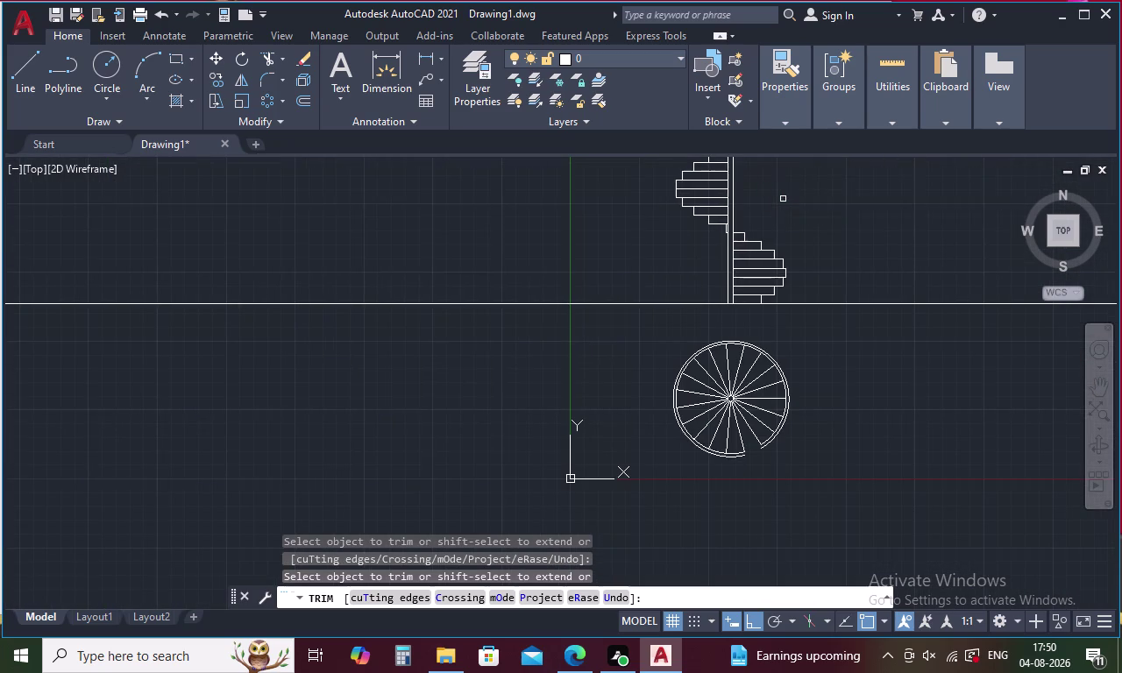
middle_drag(788, 211, 803, 320)
Recenter the elevation in the view and exit Trim.
middle_drag(802, 319, 770, 241)
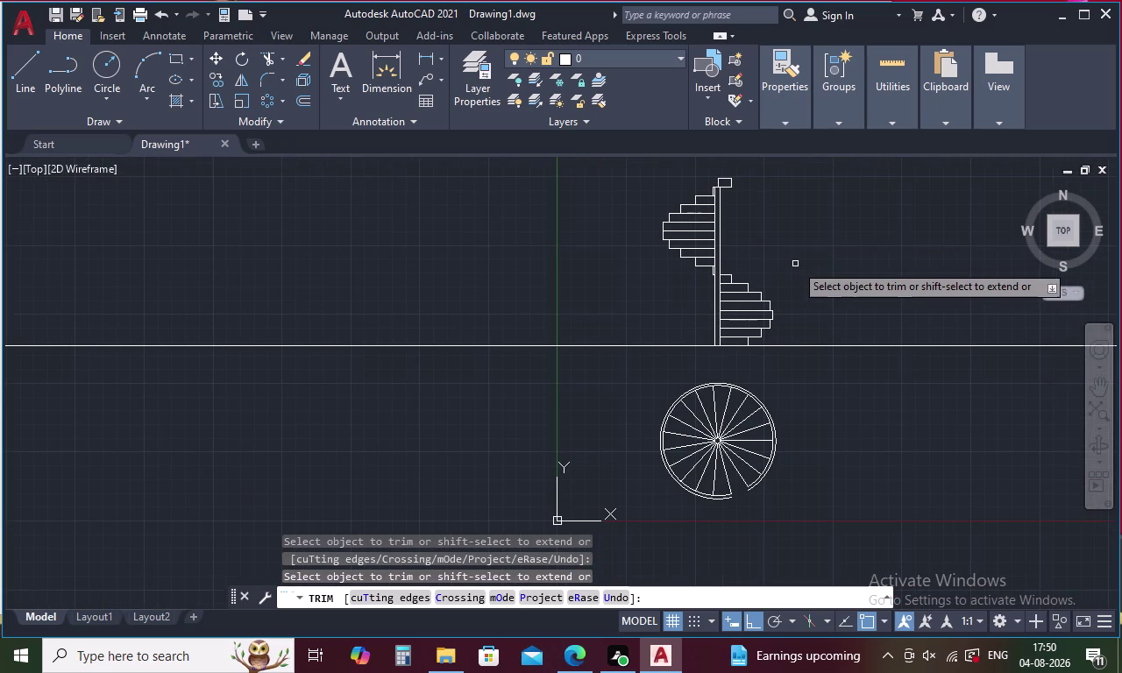
middle_drag(776, 237, 781, 392)
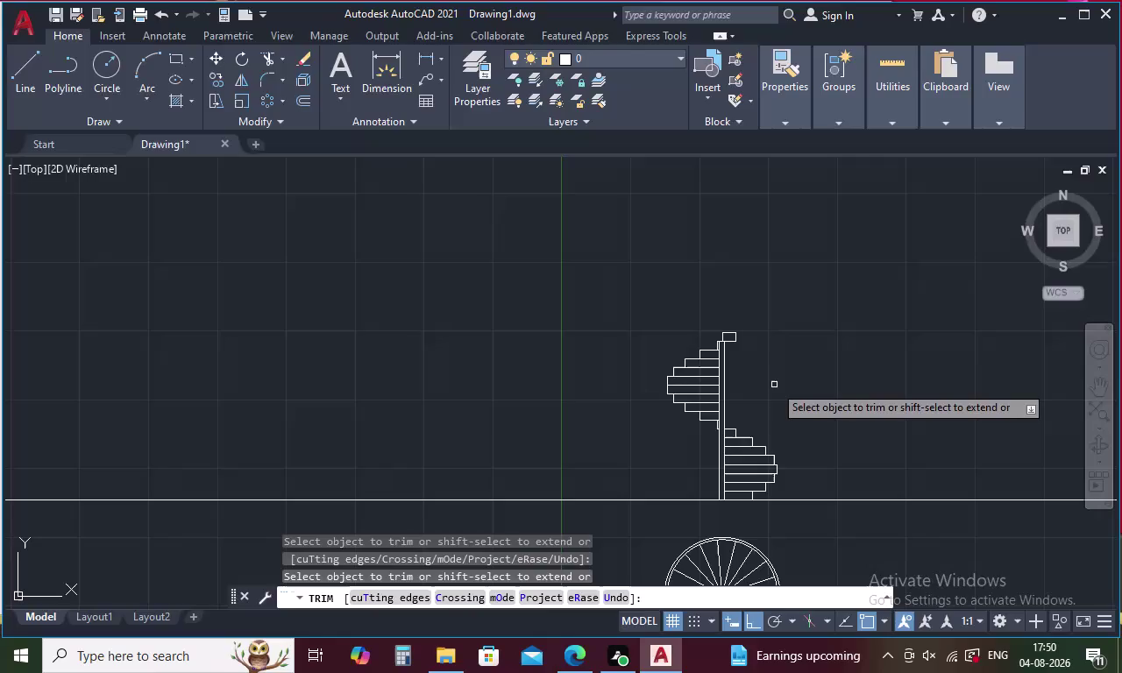
key(Escape)
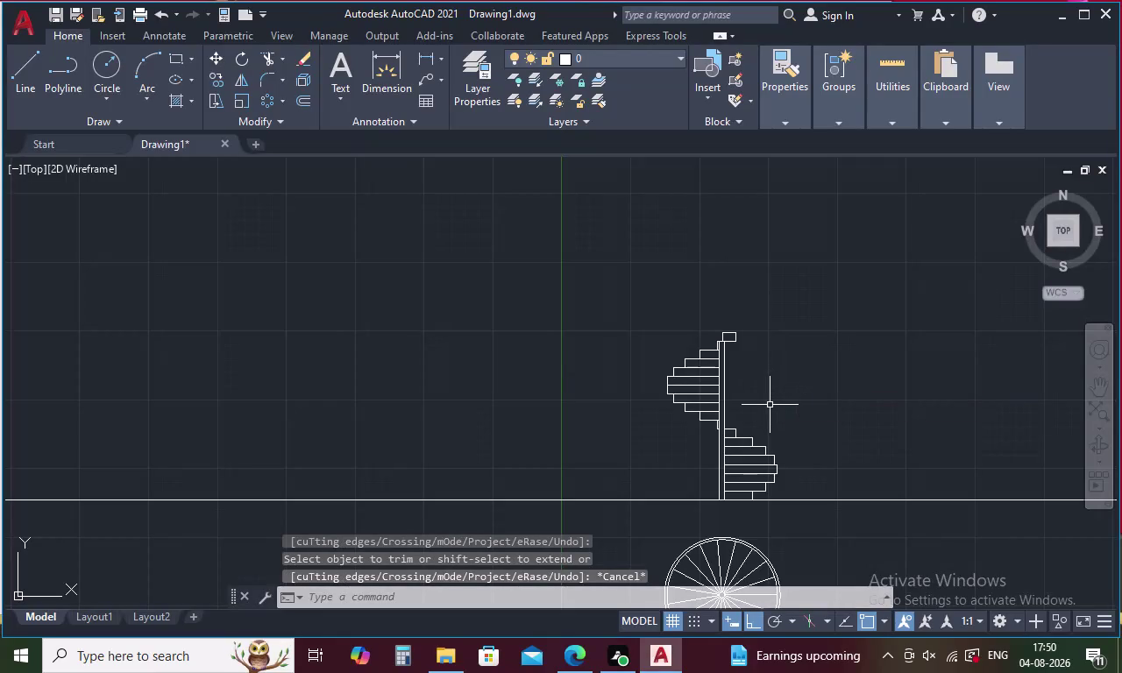
Place a vertical construction line through the end of the plan's outer arc.
key(x)
key(l)
key(space)
text(V)
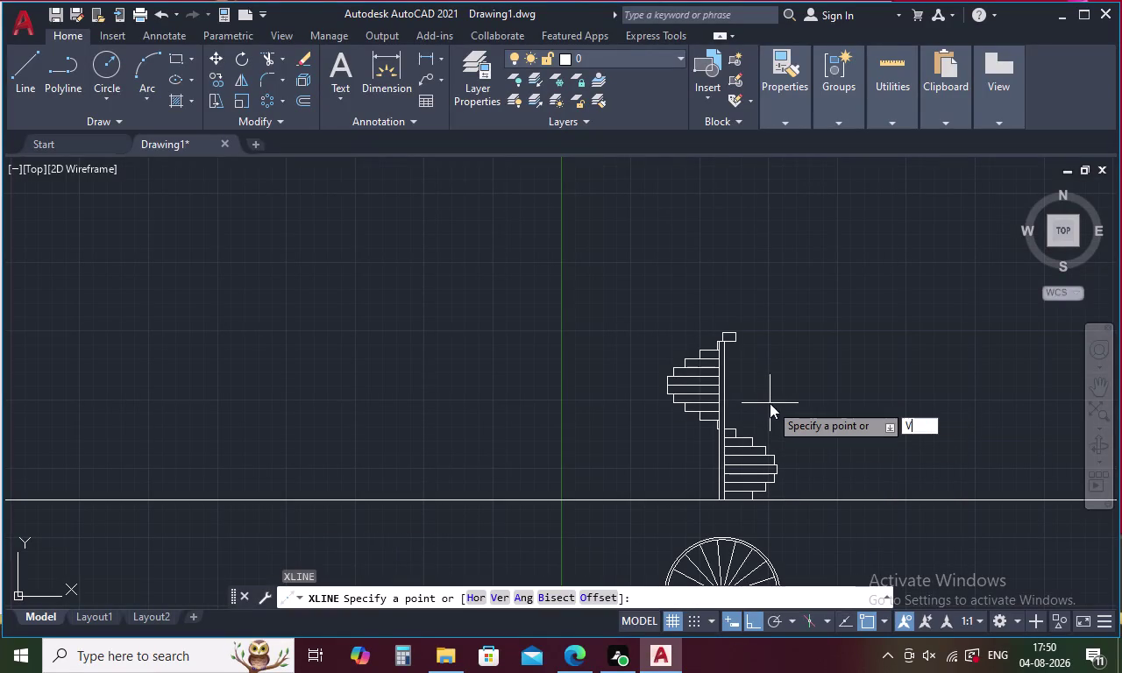
key(space)
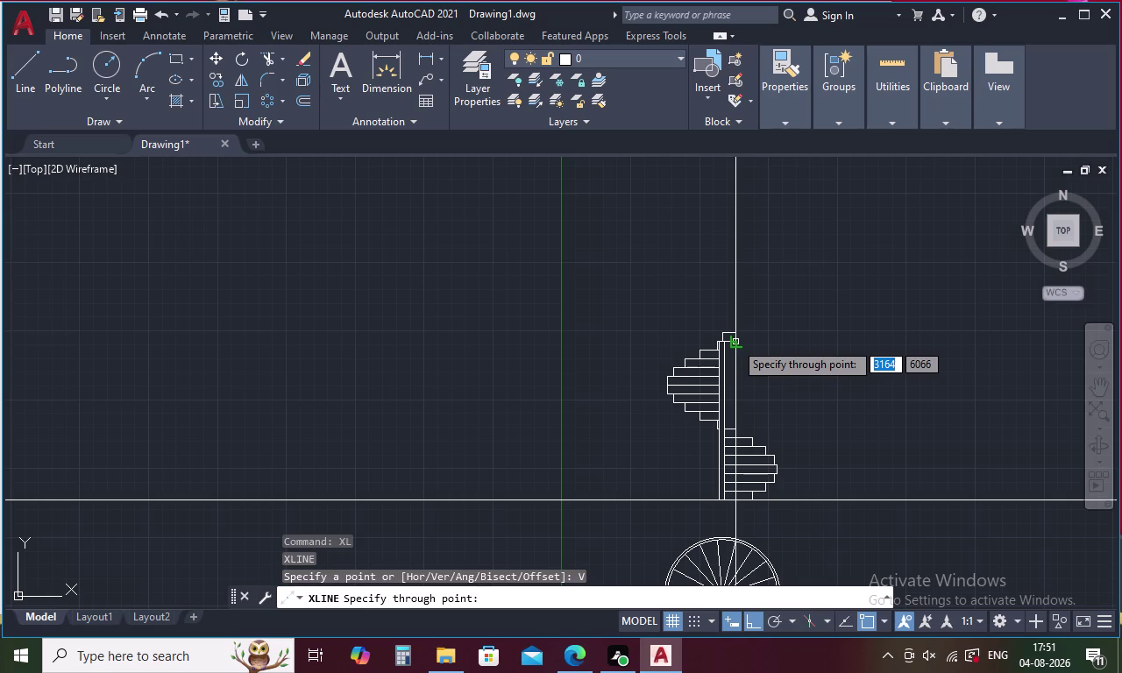
middle_drag(753, 352, 735, 231)
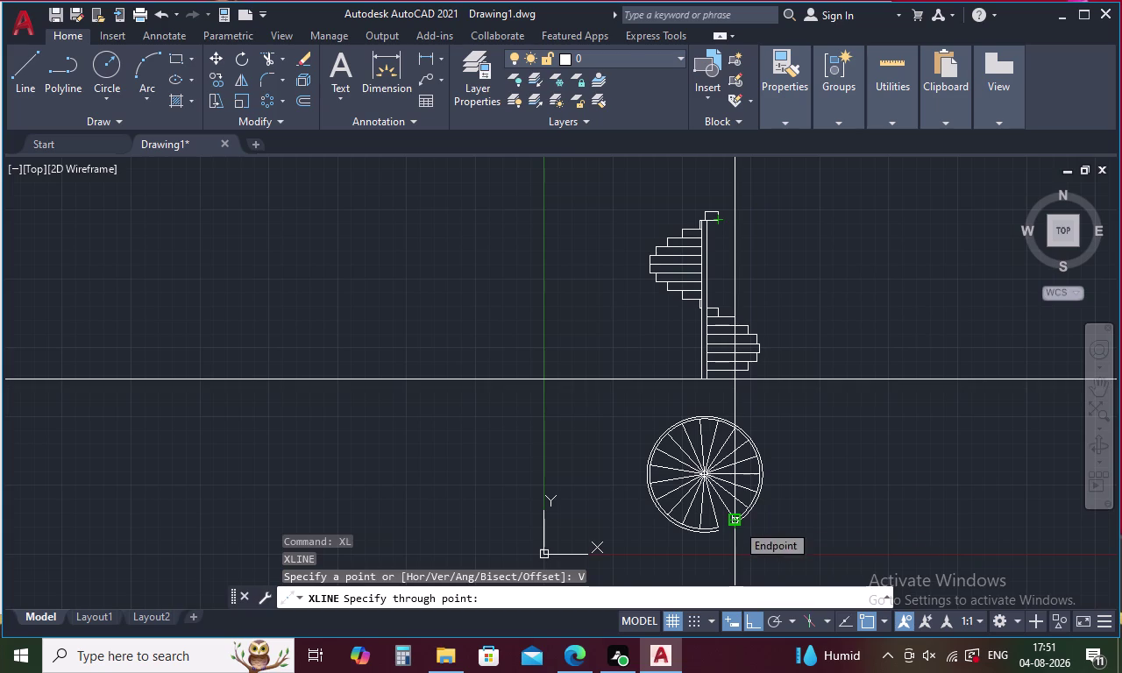
scroll(up, 3)
click(725, 520)
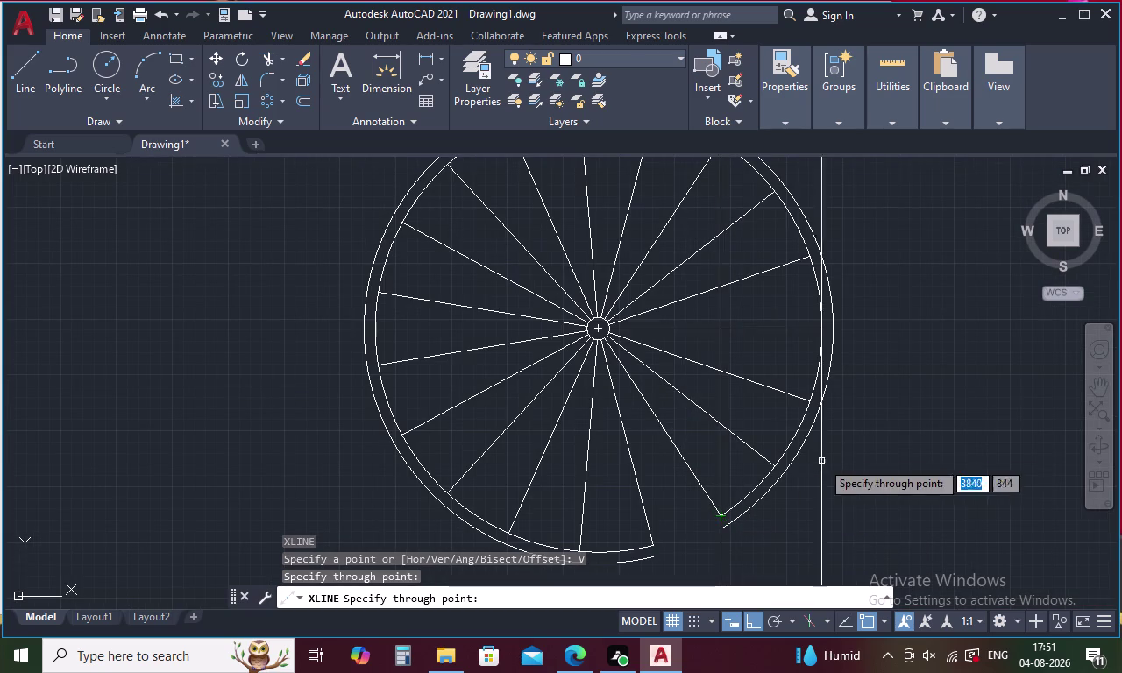
scroll(down, 3)
middle_drag(892, 278, 885, 499)
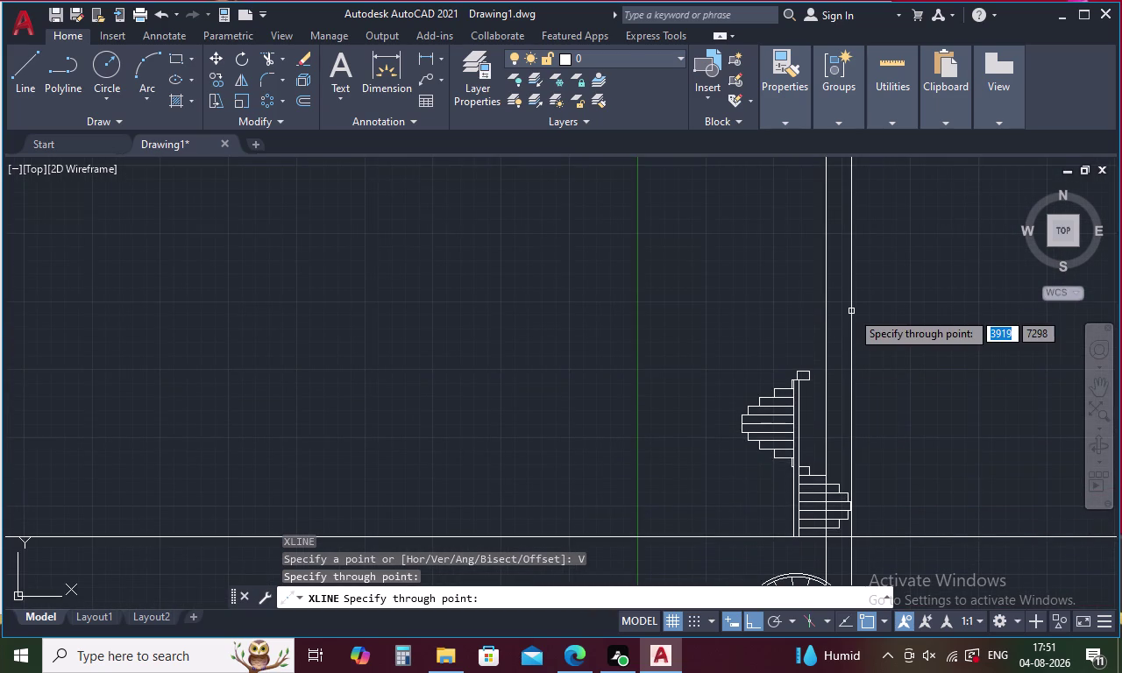
key(Escape)
Start an Extend near the top post, then cancel it.
key(e)
key(x)
key(space)
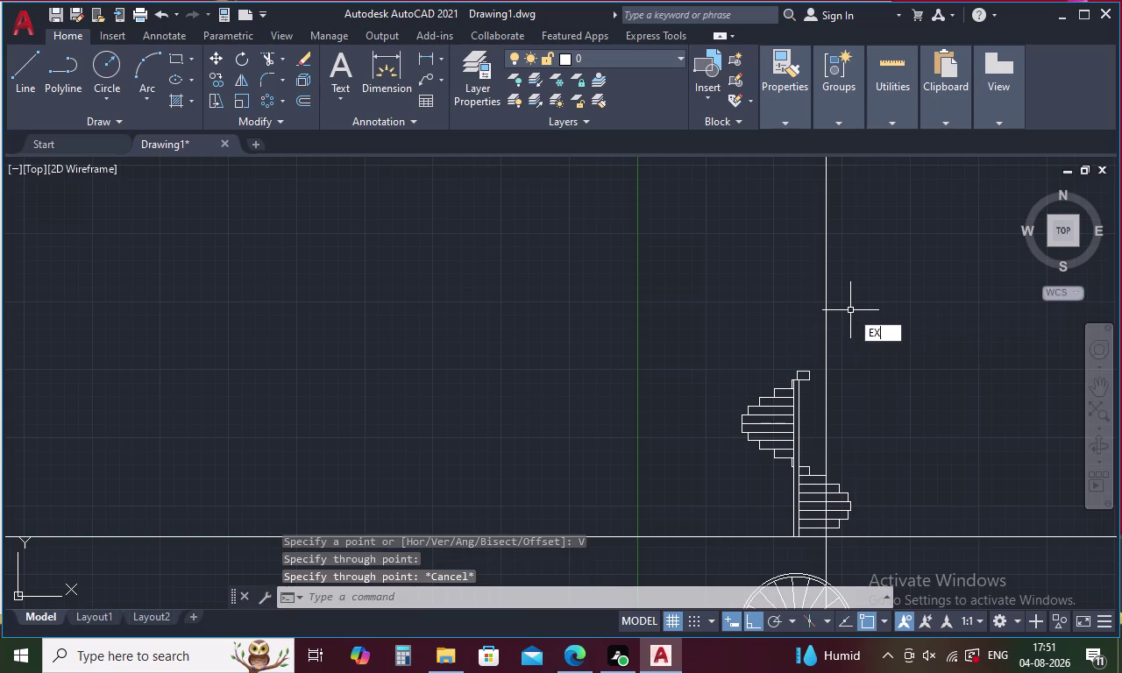
click(806, 371)
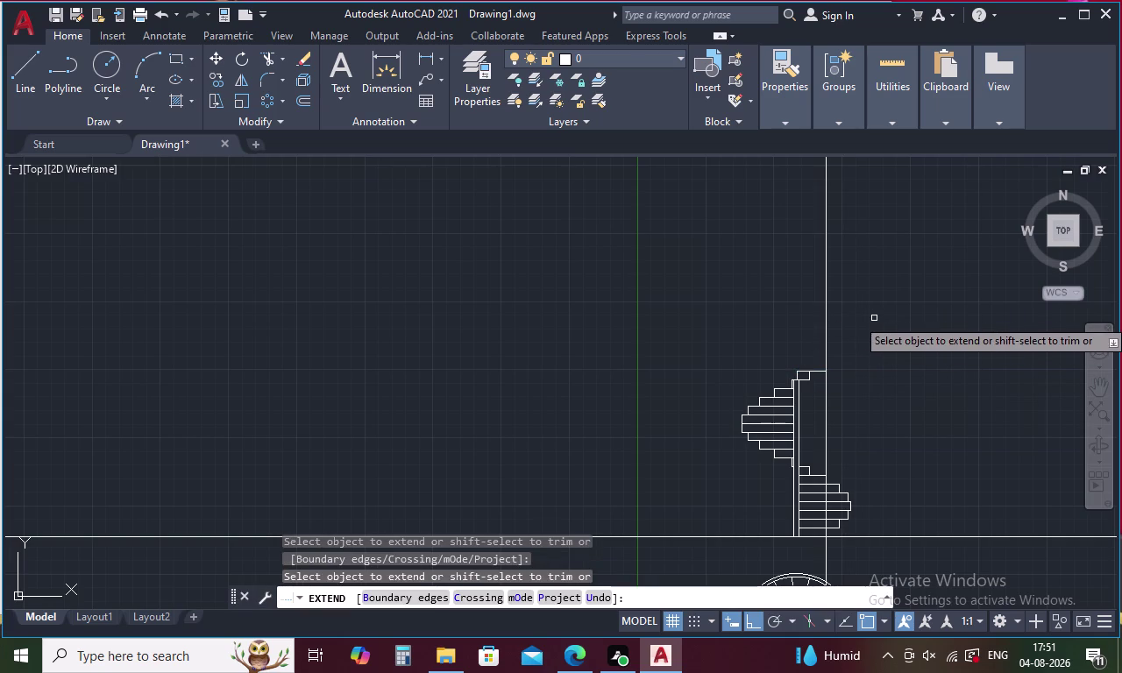
key(Escape)
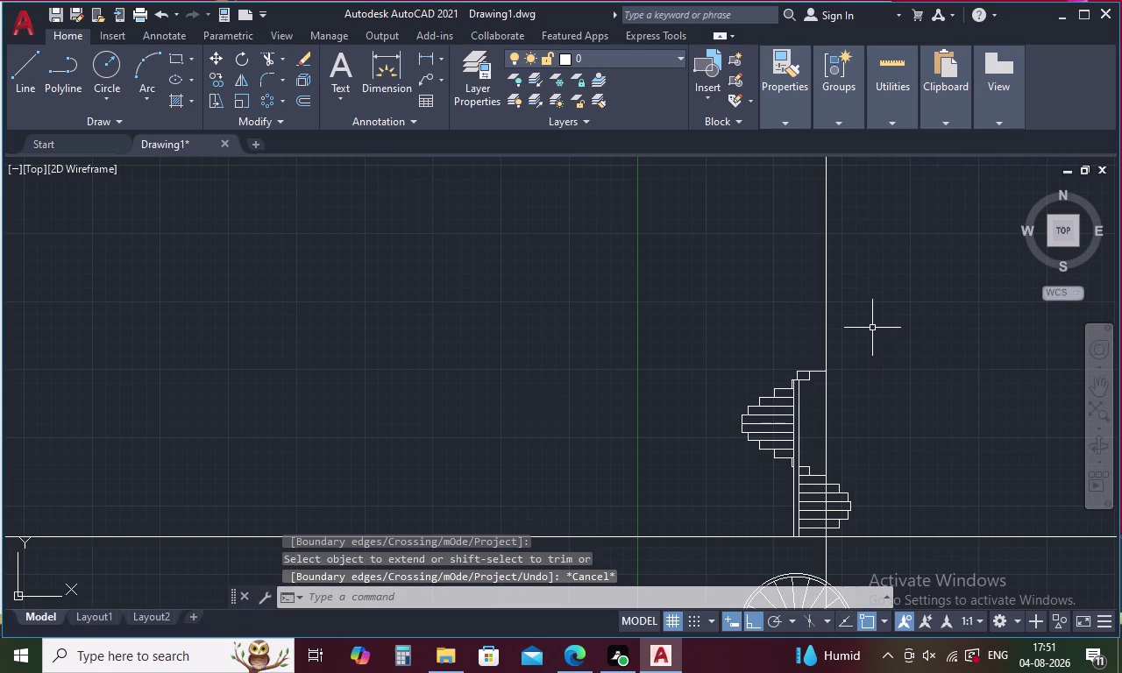
Offset the top line 160 units upward.
text(O)
key(space)
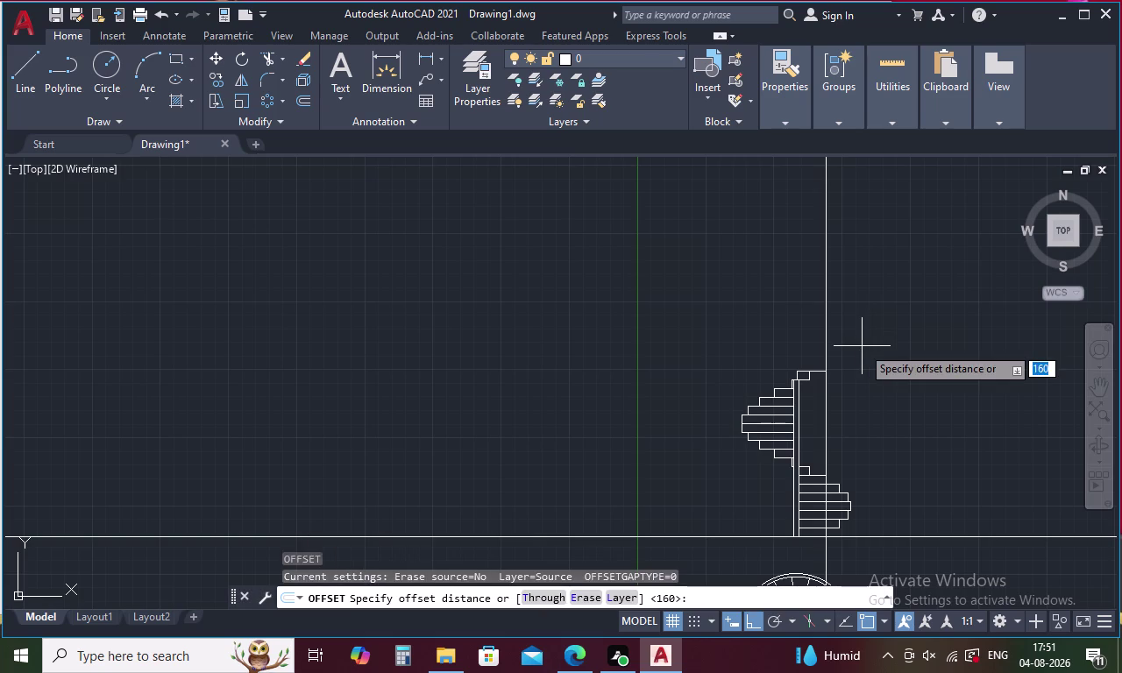
text(1)
key(6)
text(0)
key(space)
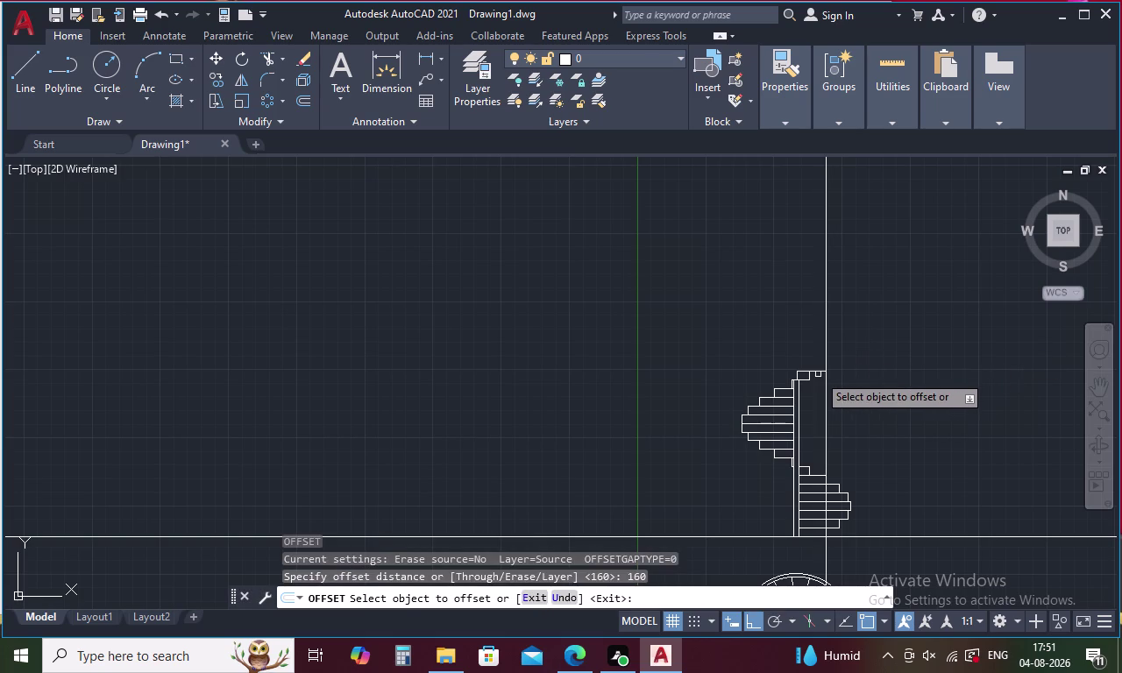
click(817, 372)
click(813, 345)
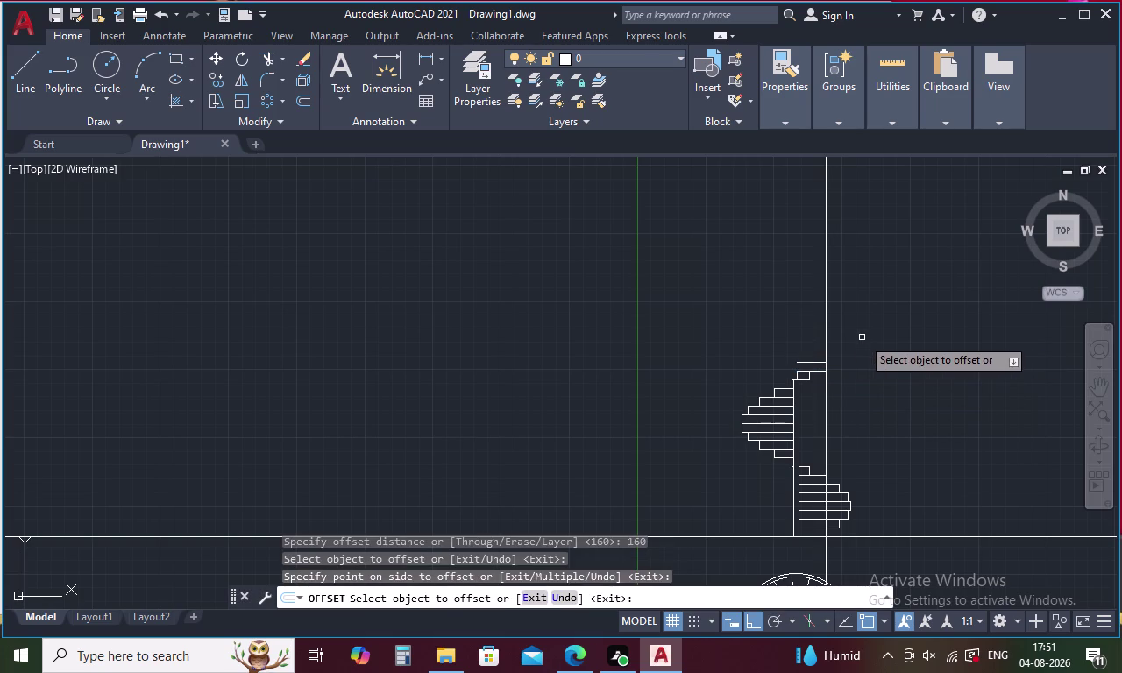
key(Escape)
Start a new construction line with XL.
text(X)
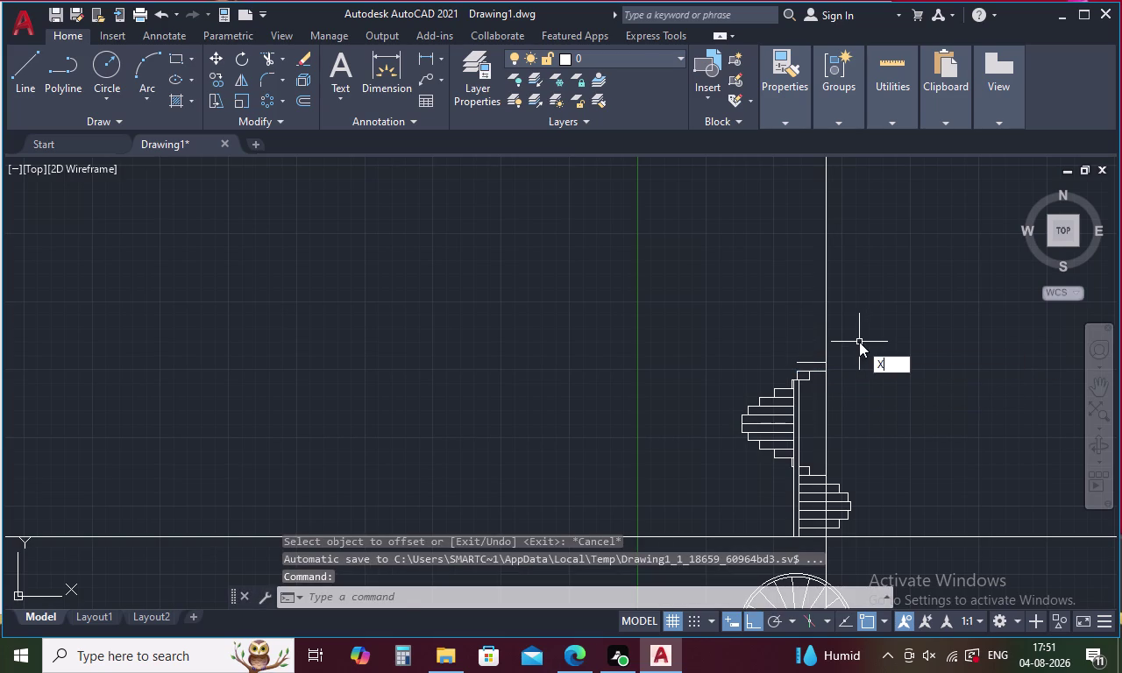
text(L)
key(space)
Pass a vertical construction line through the centre of the circular stair plan.
text(V)
key(space)
scroll(down, 3)
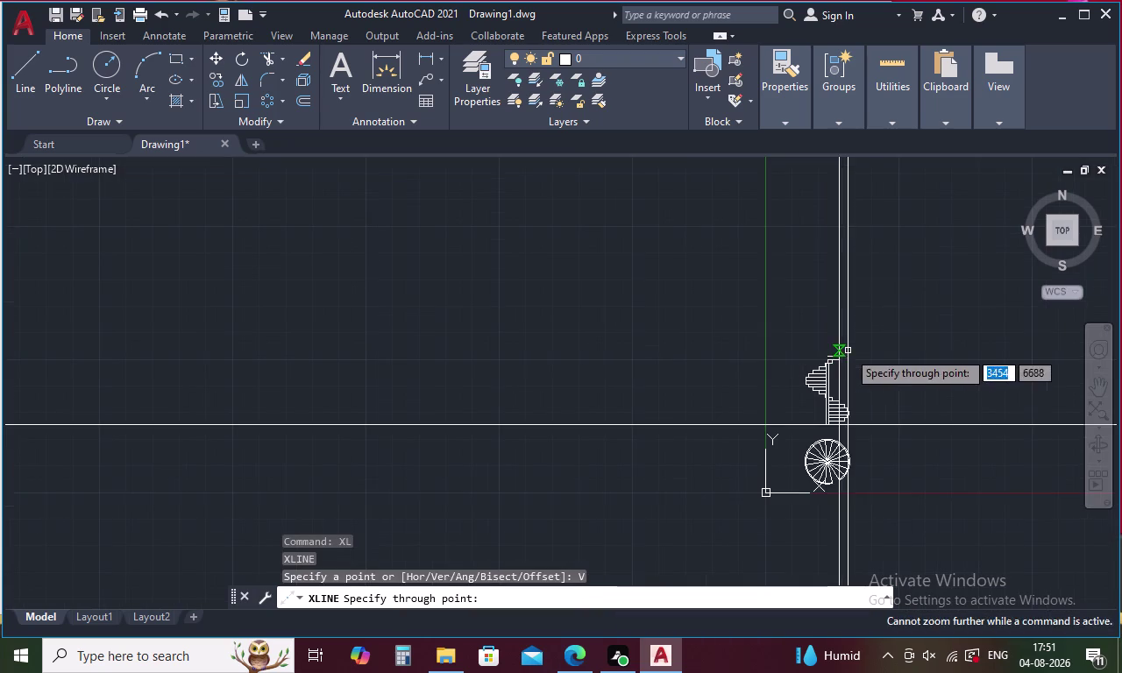
middle_drag(876, 391, 840, 279)
scroll(up, 3)
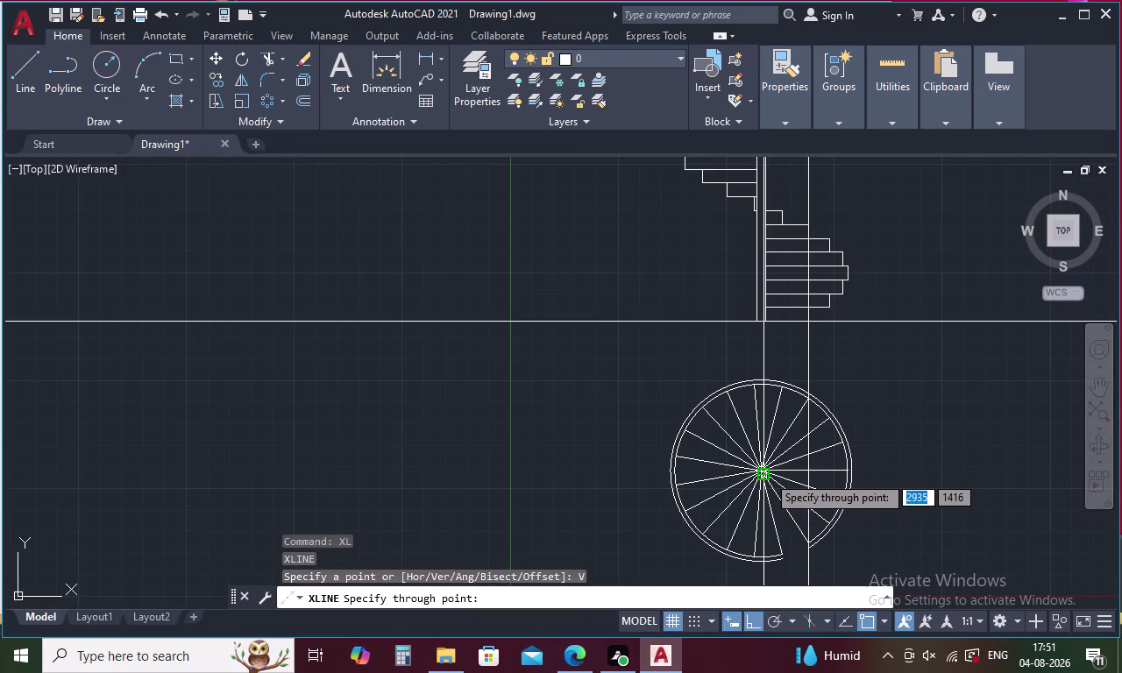
scroll(up, 3)
scroll(down, 3)
middle_drag(766, 482, 737, 334)
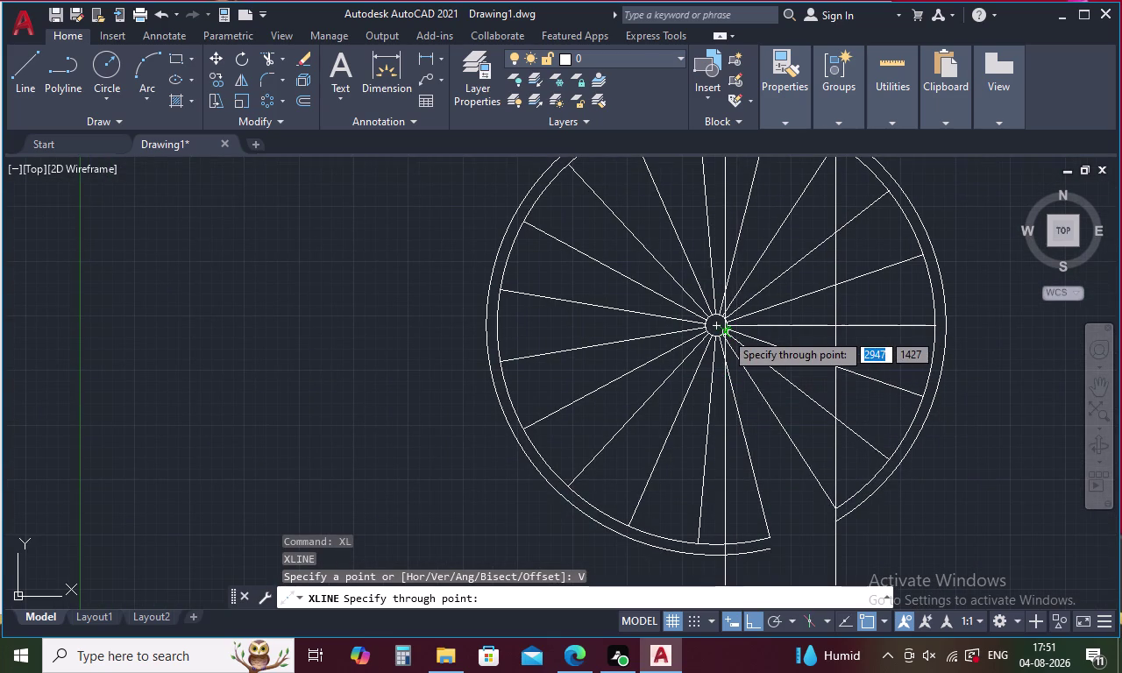
scroll(up, 3)
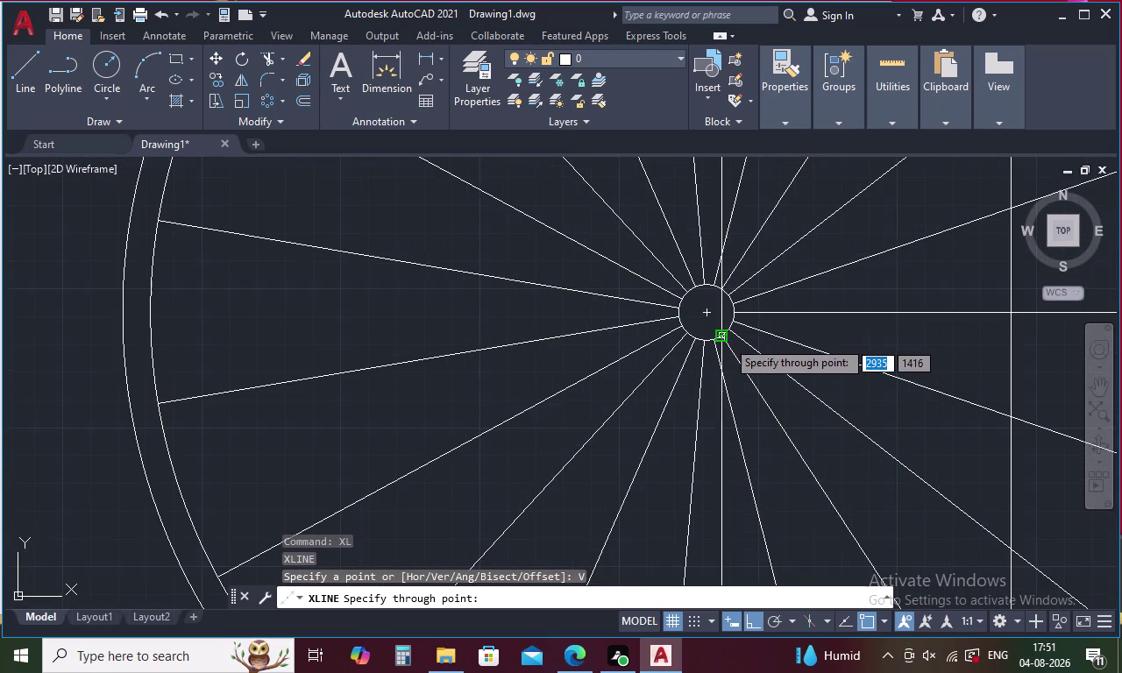
click(723, 335)
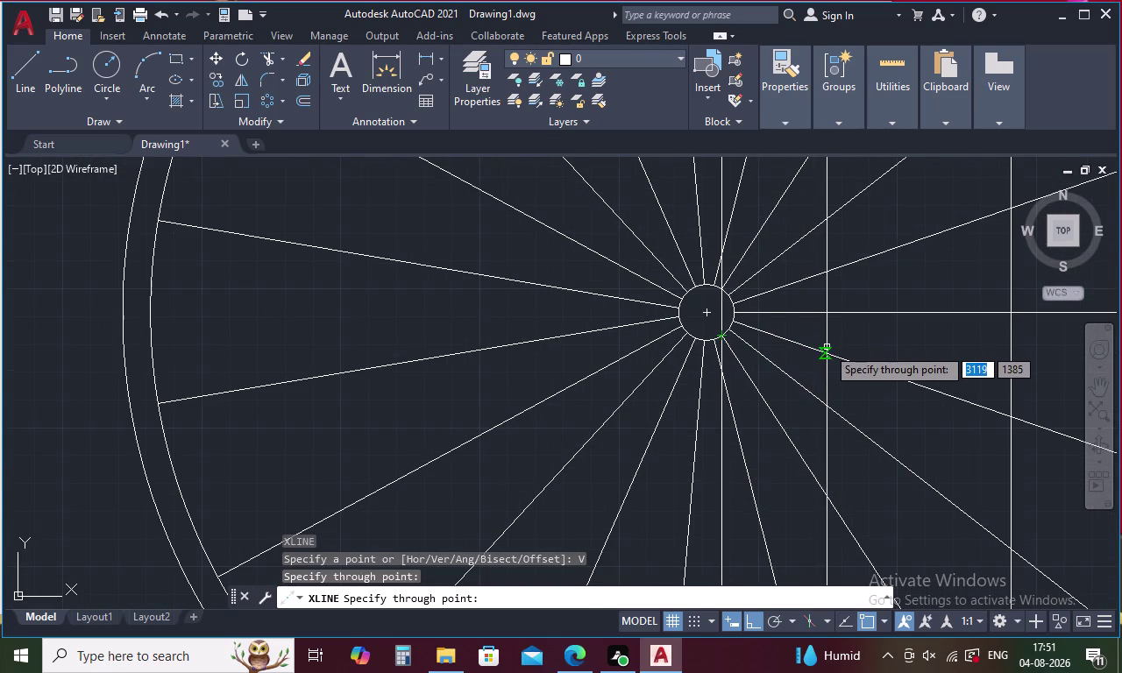
key(Escape)
Pan back up to bring the top of the staircase elevation into view.
scroll(down, 3)
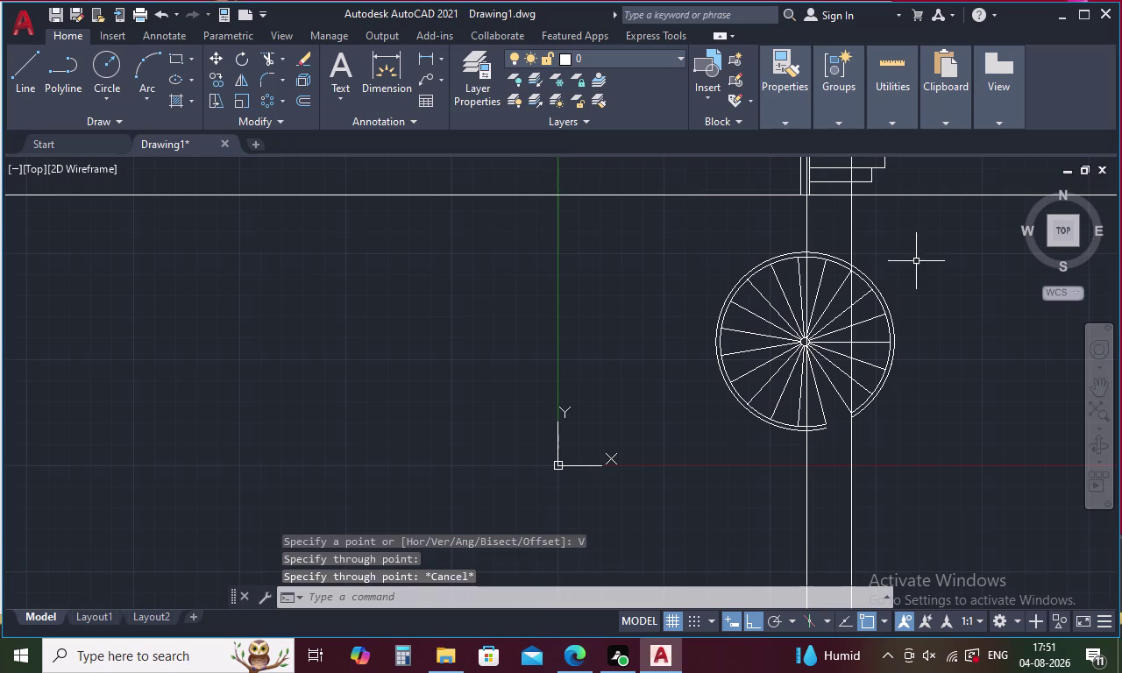
middle_drag(917, 261, 884, 464)
middle_drag(881, 192, 851, 476)
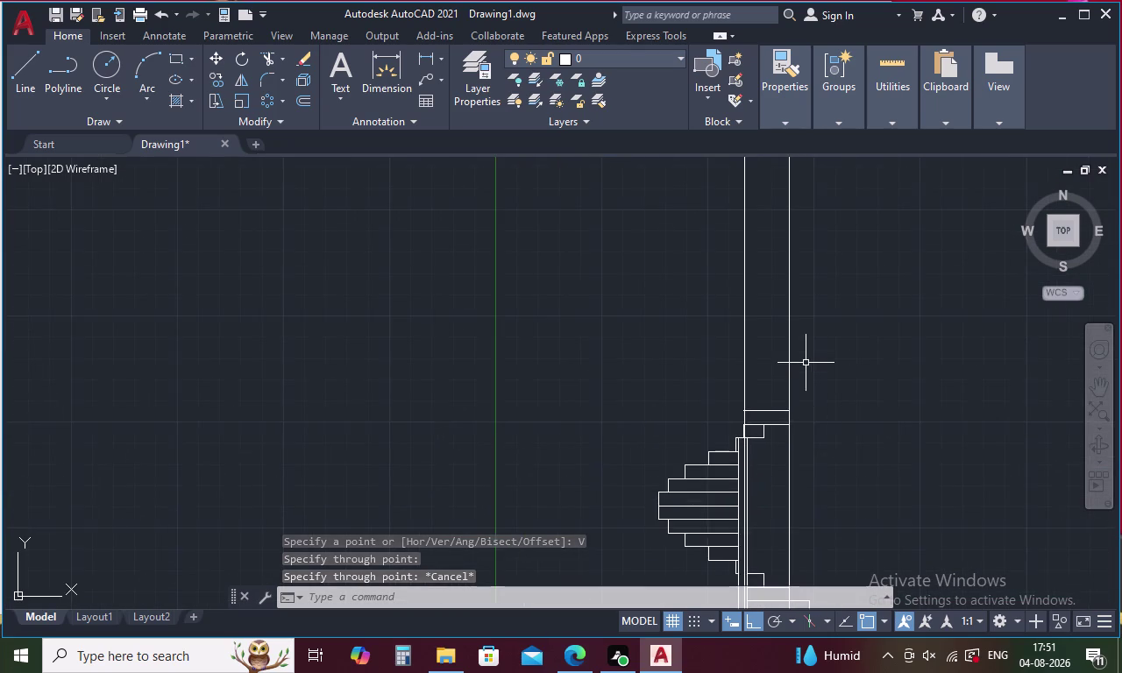
scroll(up, 3)
middle_drag(808, 377, 811, 253)
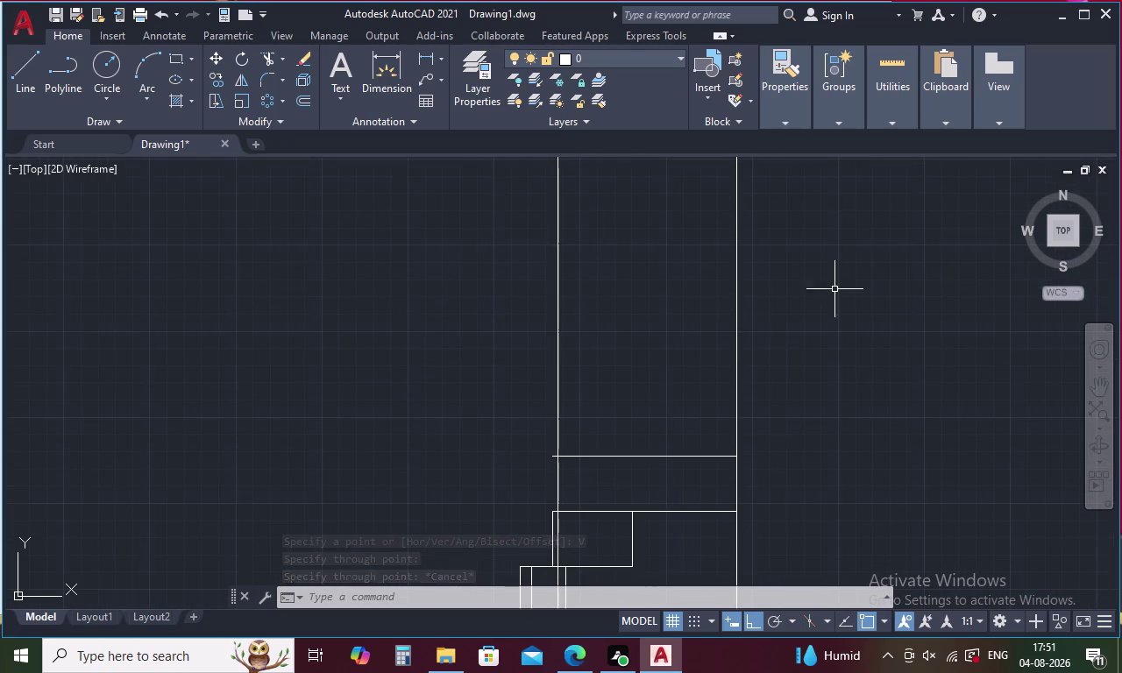
Trim the excess line pieces above and inside the top tread.
key(Escape)
text(TR)
key(space)
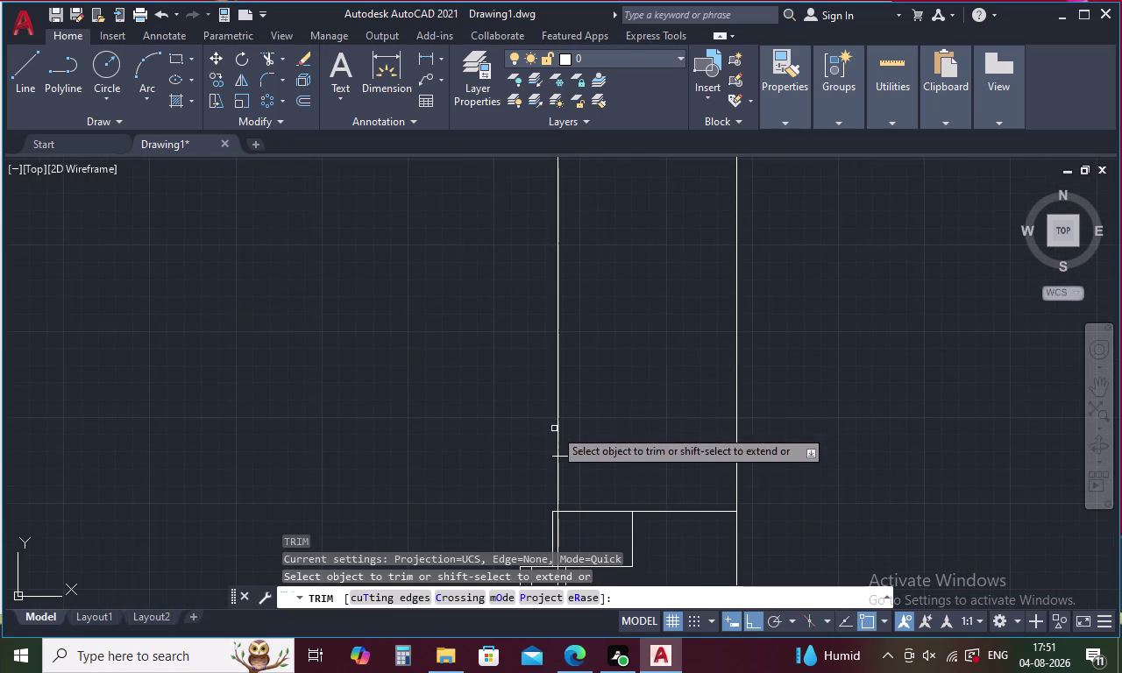
drag(554, 415, 810, 409)
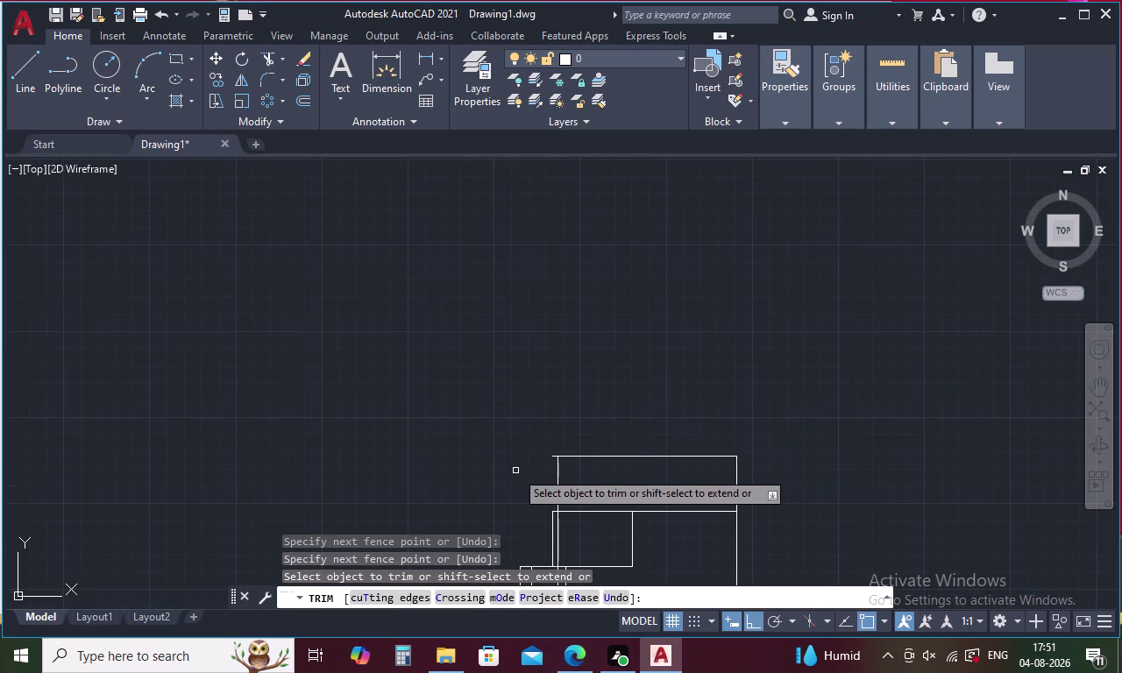
scroll(up, 3)
middle_drag(541, 465, 550, 465)
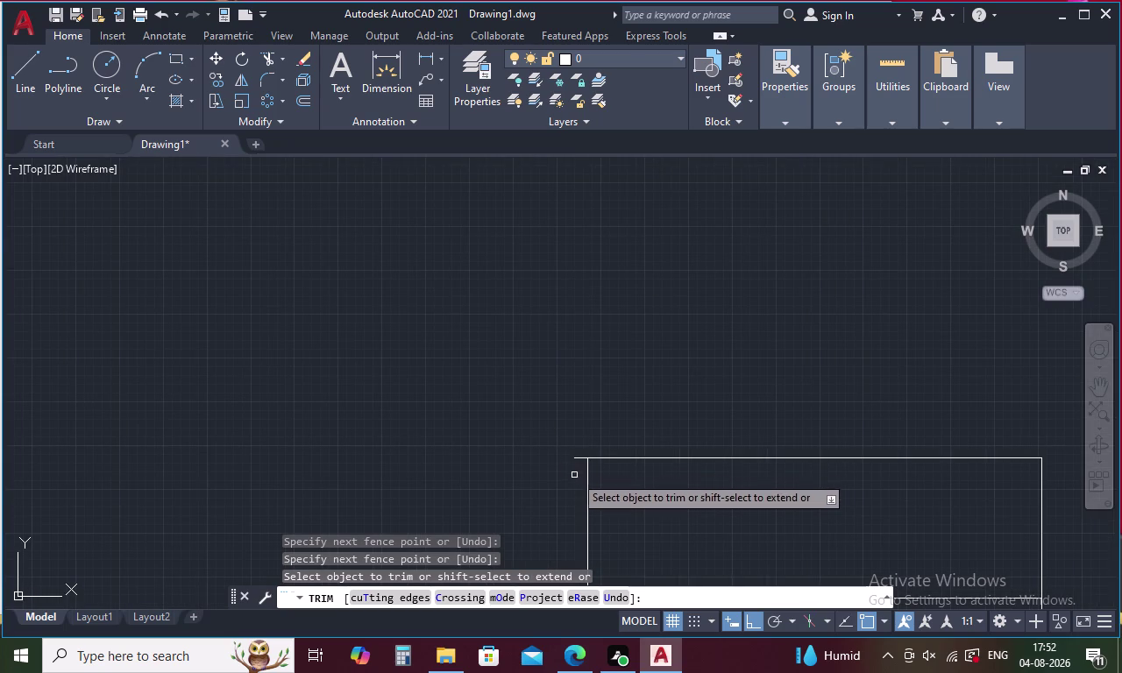
click(580, 457)
scroll(down, 3)
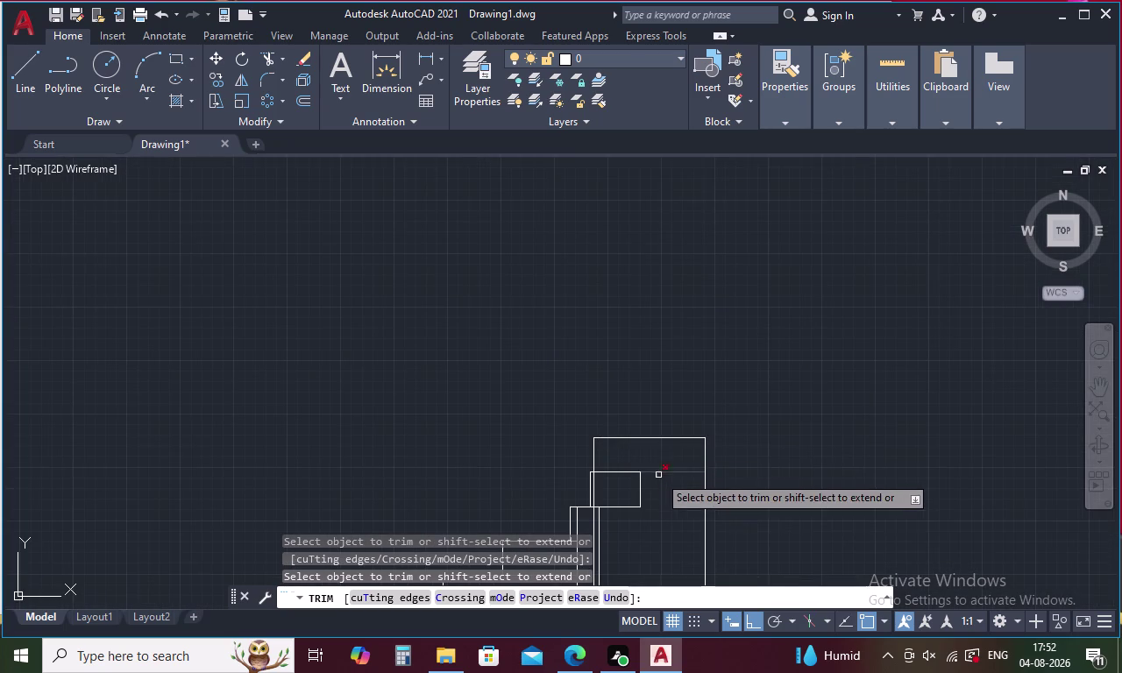
middle_drag(659, 475, 686, 353)
scroll(up, 3)
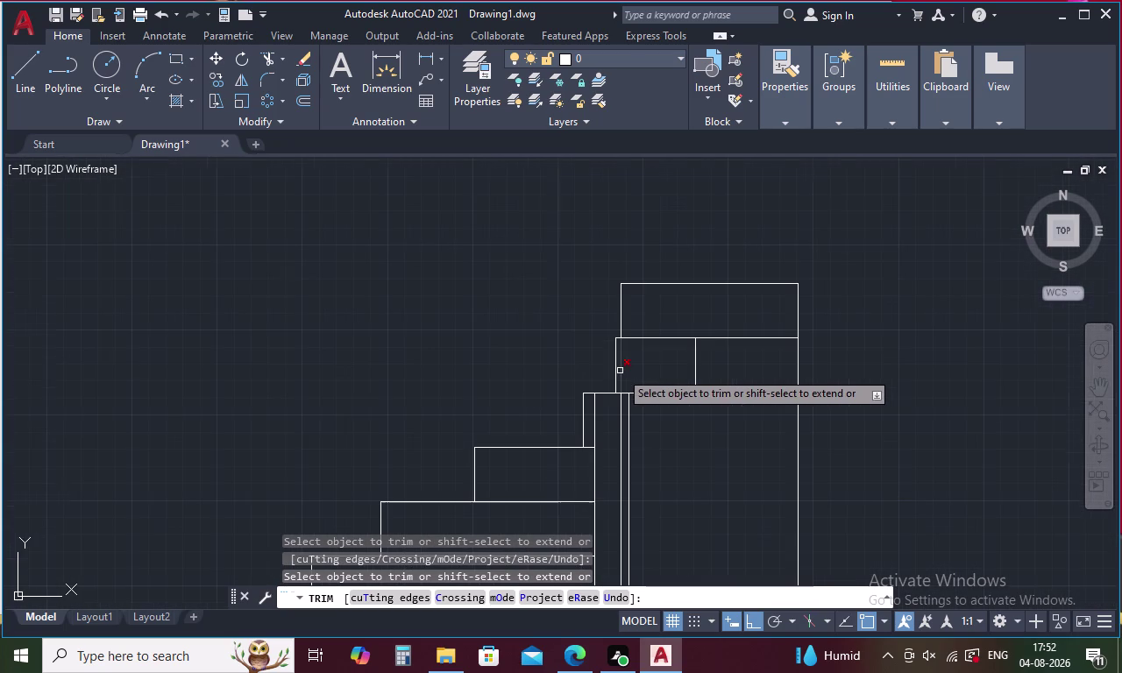
click(623, 370)
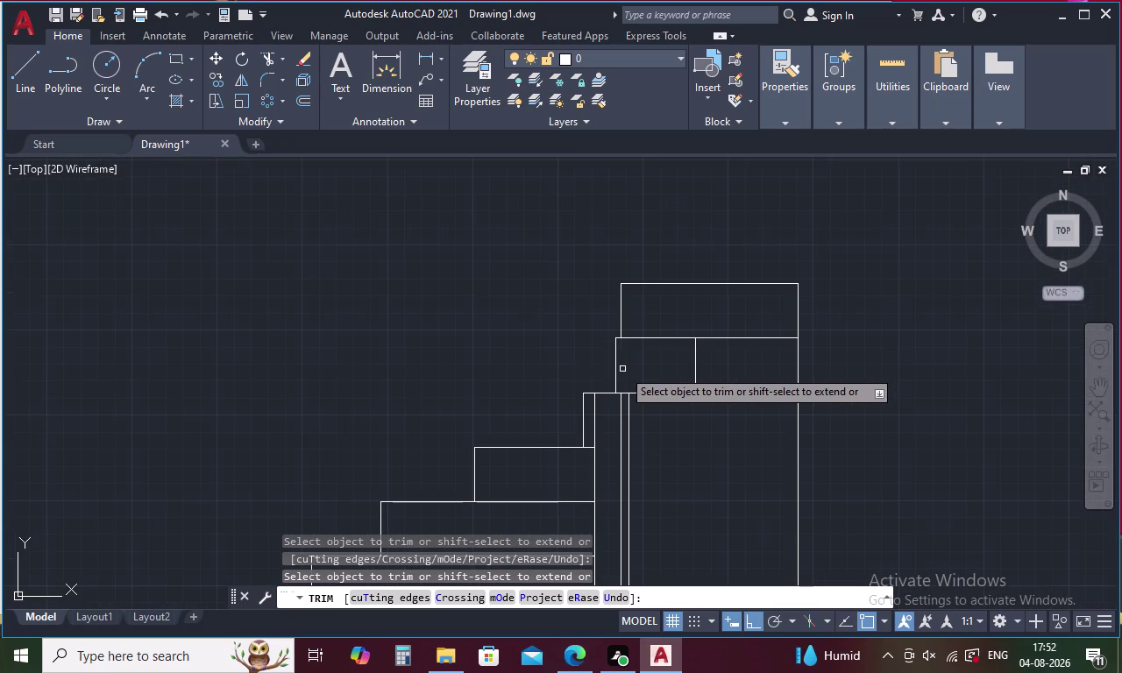
key(Escape)
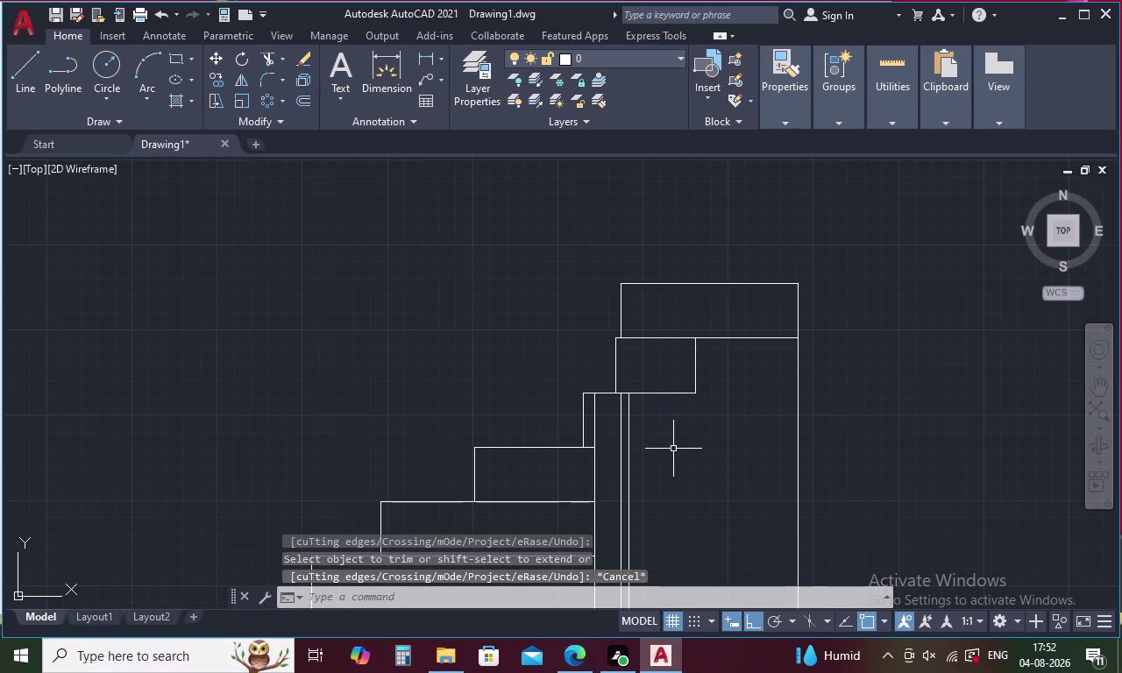
Trim line ends near the central column and delete the stray column line.
click(622, 462)
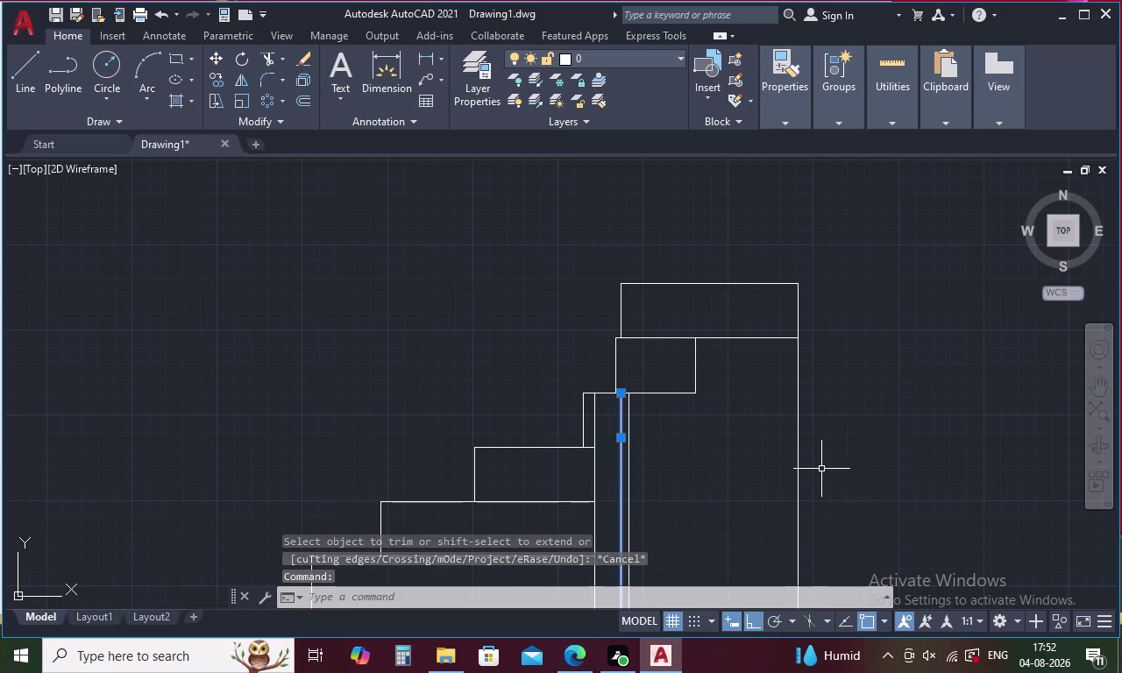
key(Escape)
text(TR)
key(space)
drag(820, 460, 806, 467)
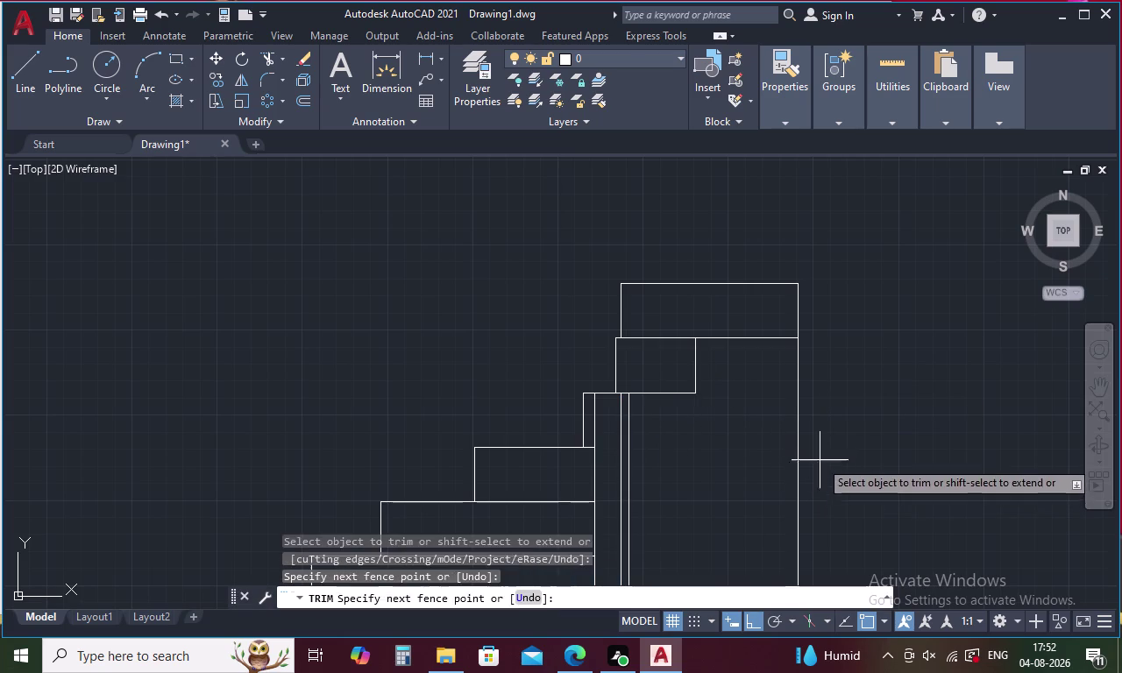
drag(806, 466, 776, 488)
key(Escape)
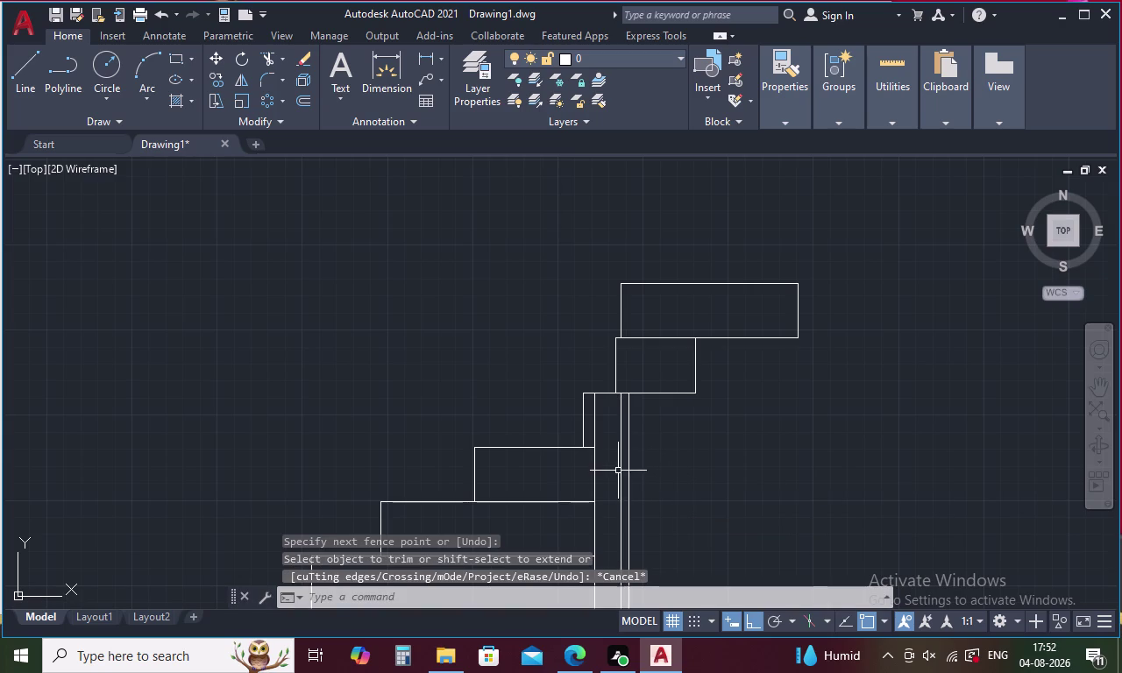
click(623, 461)
key(Delete)
scroll(down, 3)
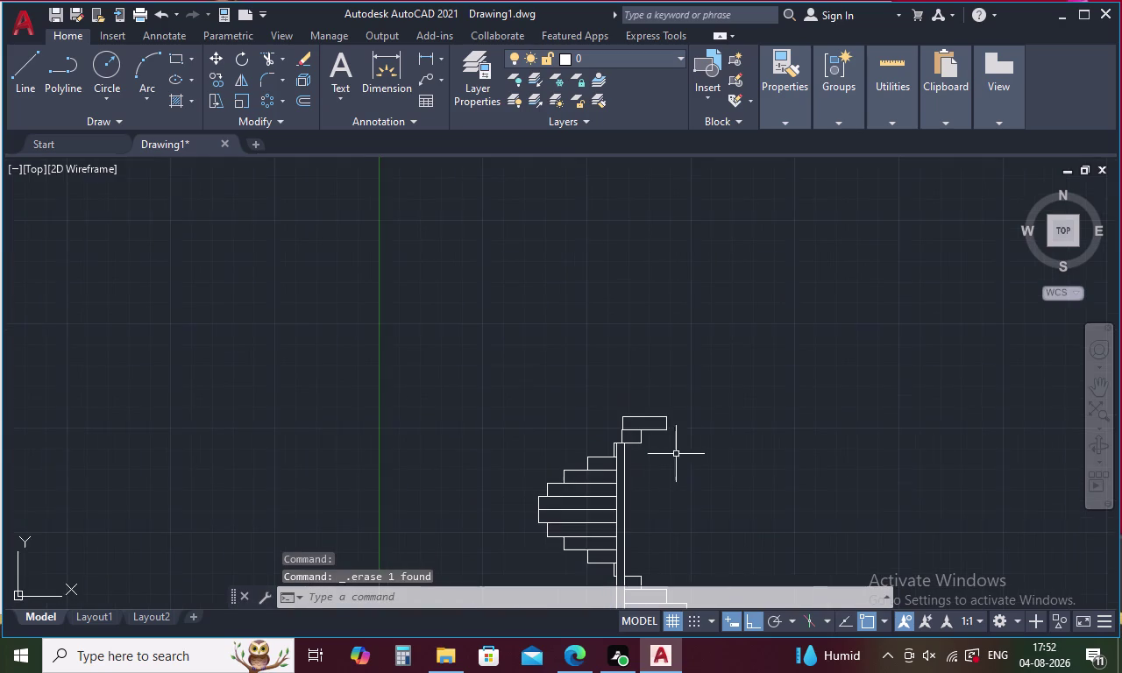
middle_drag(699, 453, 692, 246)
scroll(down, 3)
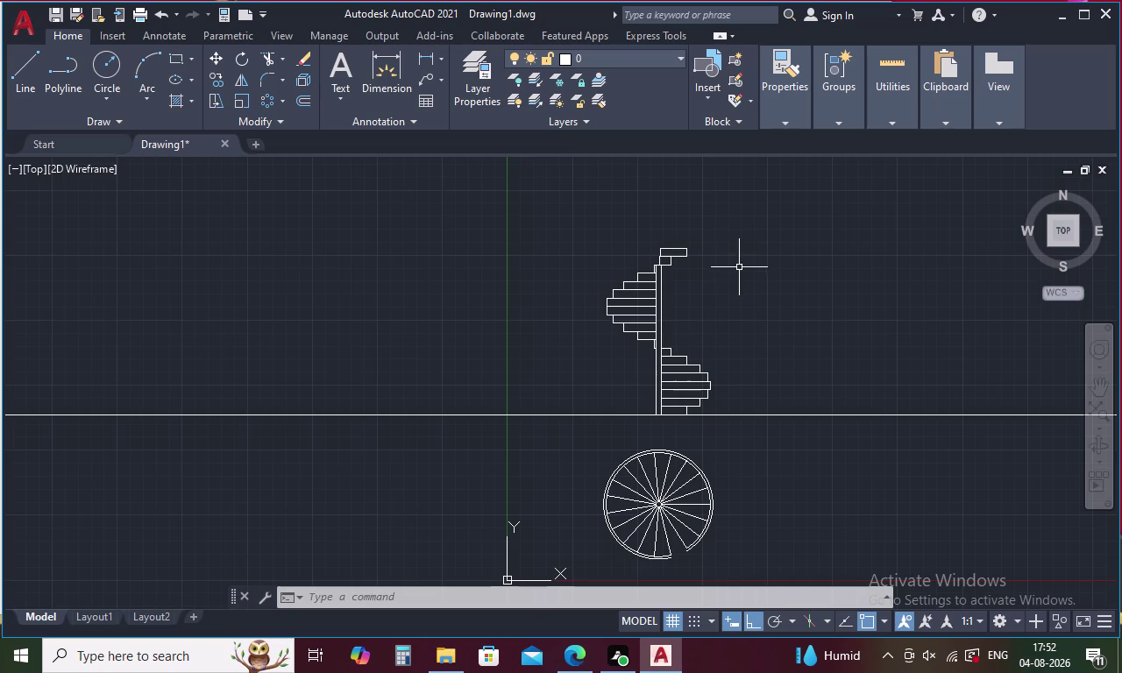
Draw a 900-long vertical line to the right of the elevation.
key(Escape)
text(L)
key(space)
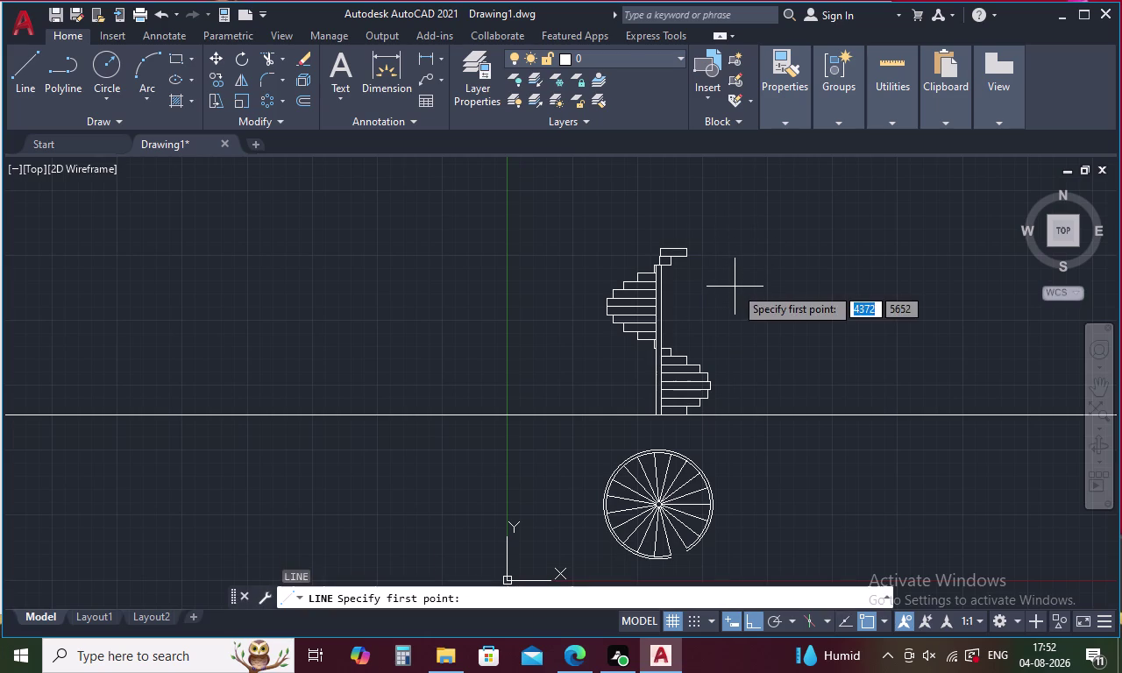
click(796, 296)
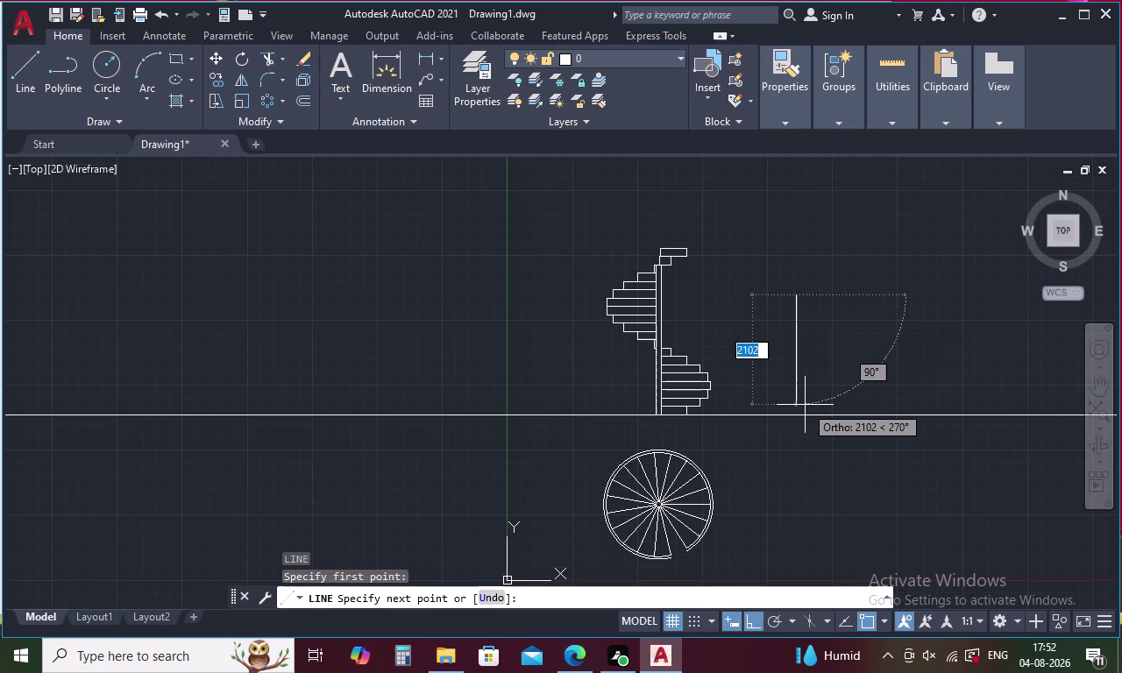
text(900)
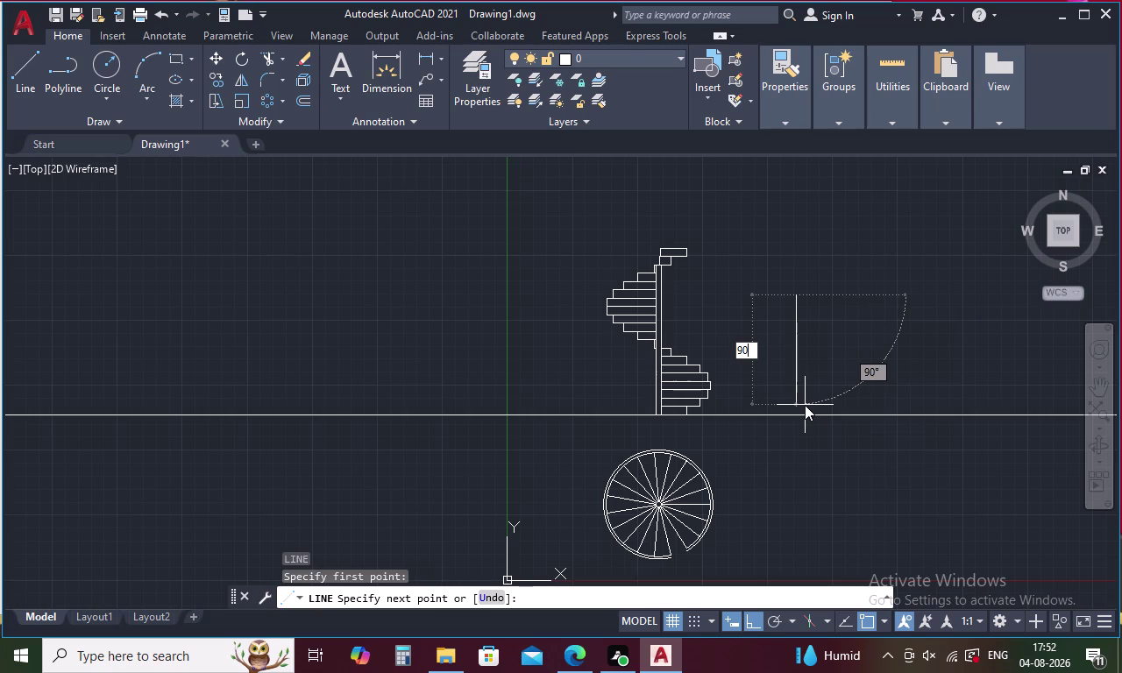
key(space)
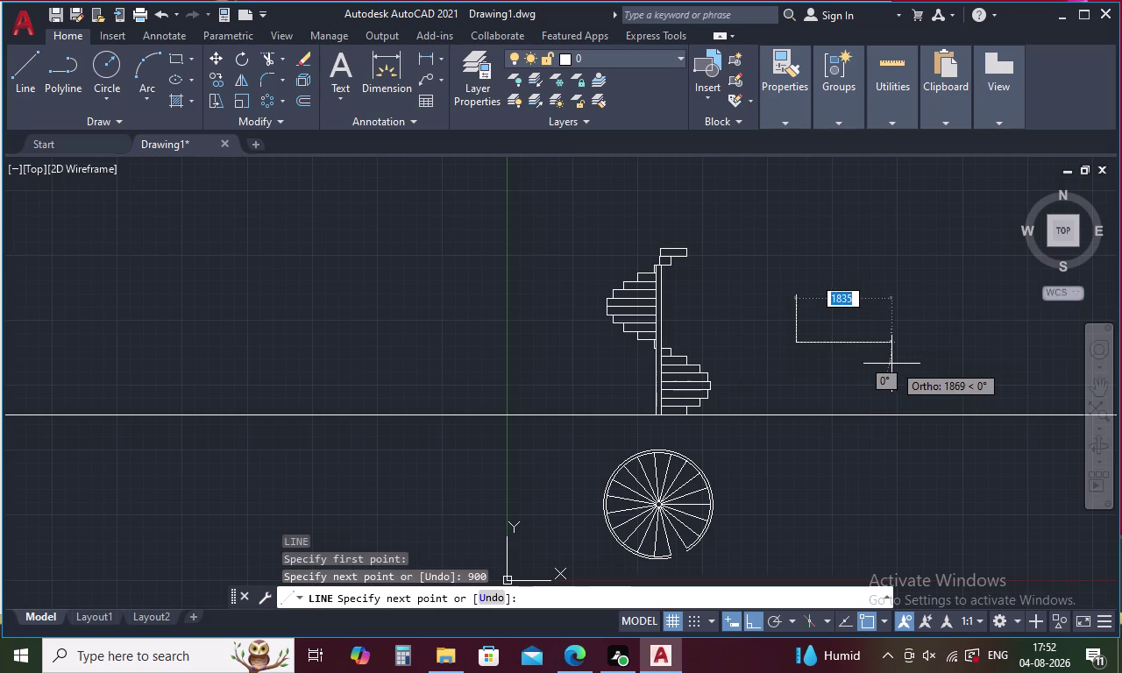
key(Escape)
Offset the vertical line 50 to the right to form the post's second side.
text(O)
key(space)
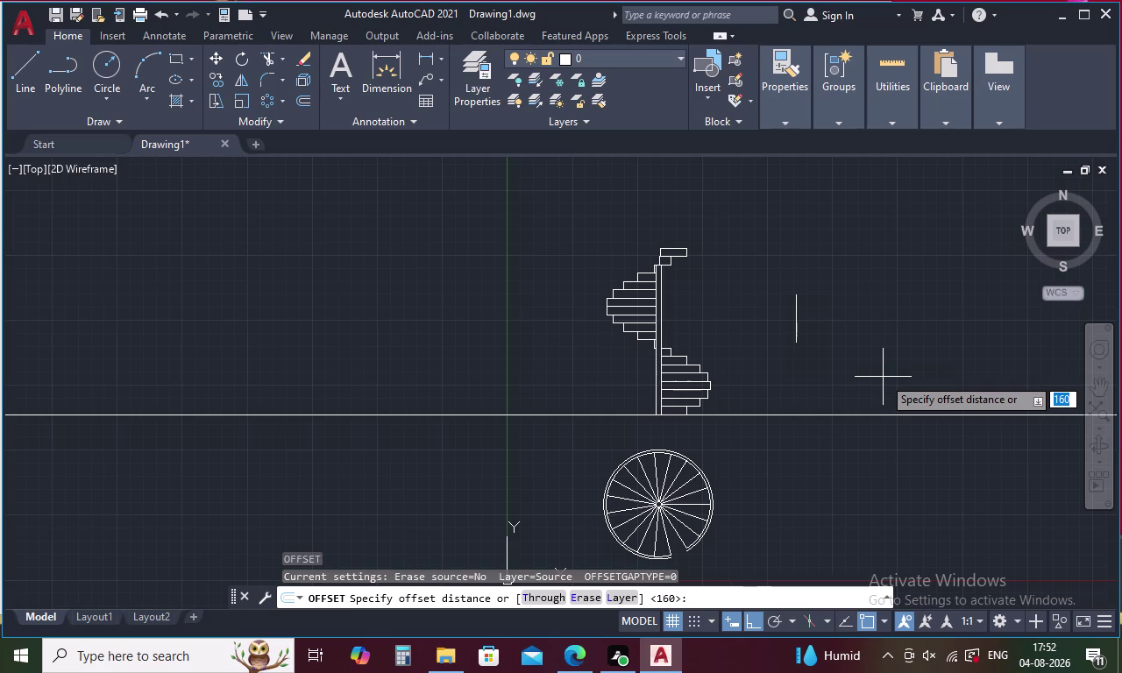
text(50)
key(space)
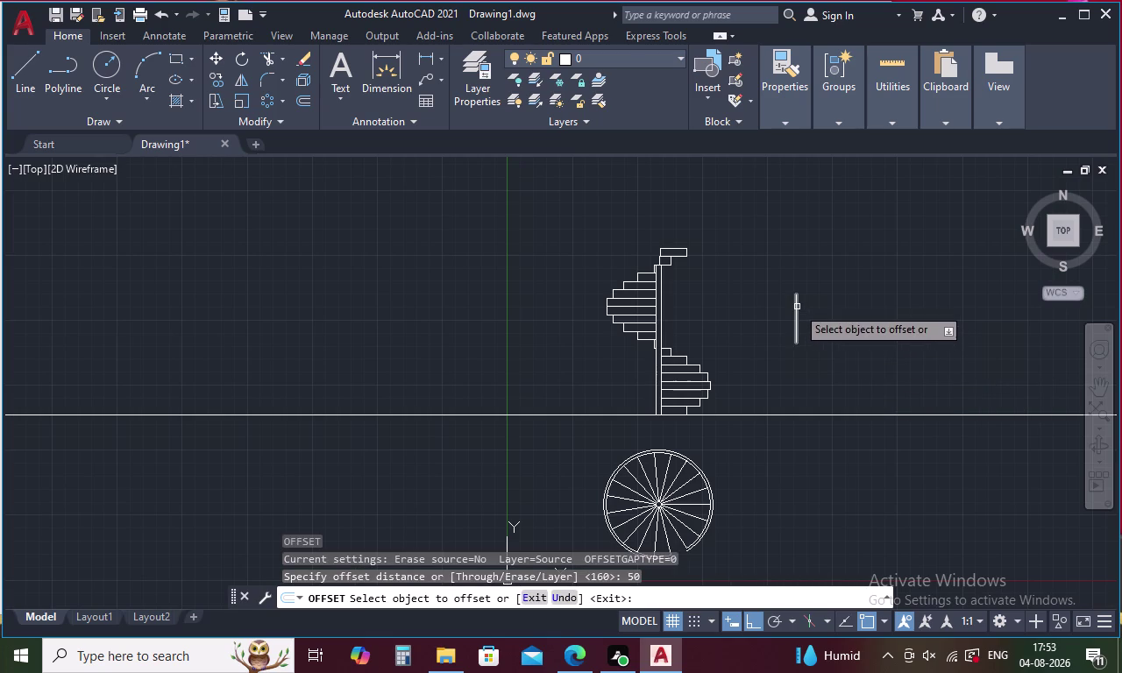
click(797, 307)
click(832, 309)
key(Escape)
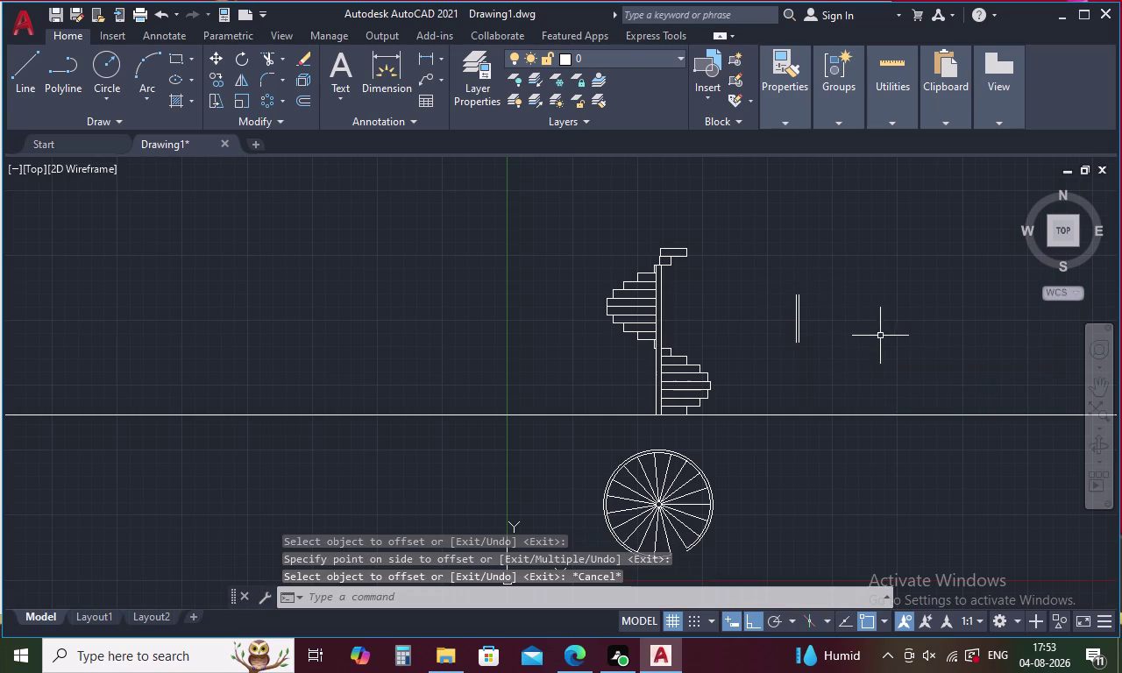
scroll(up, 3)
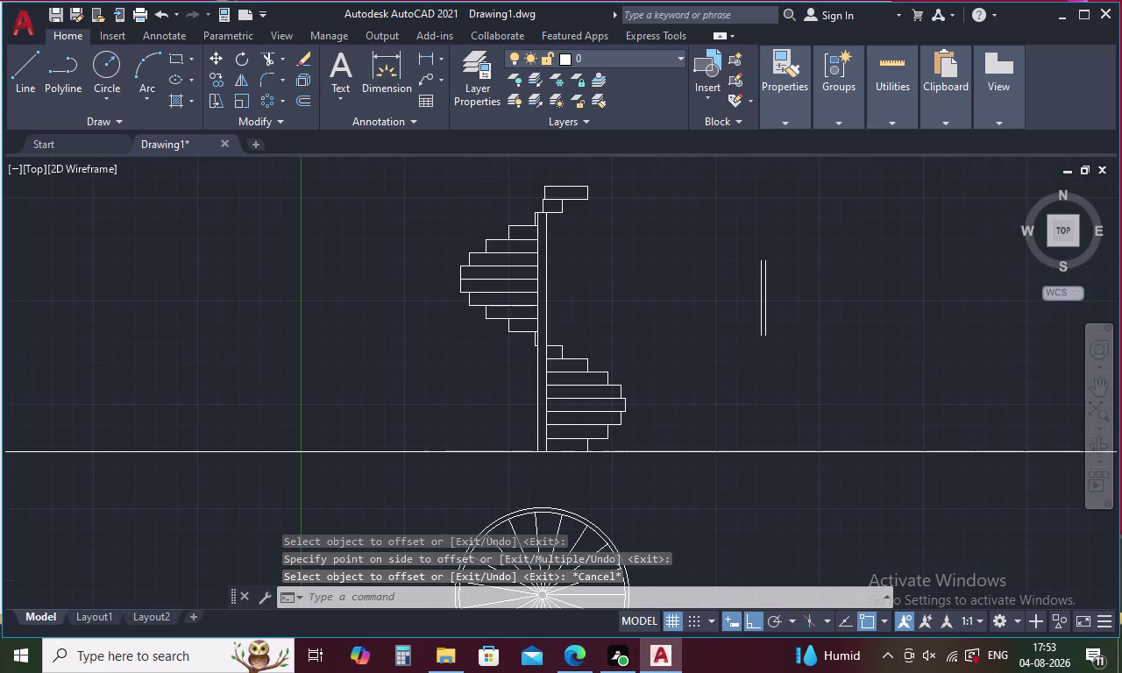
Draw a short line segment on the post outline.
key(Escape)
text(L)
key(space)
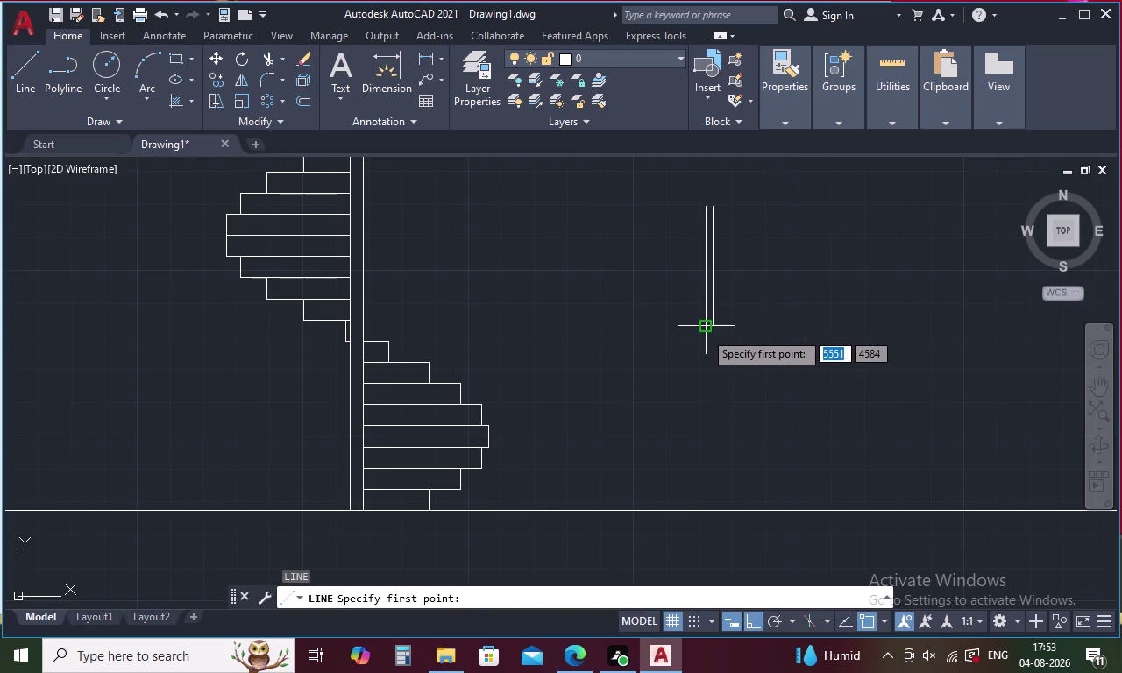
click(705, 331)
click(714, 331)
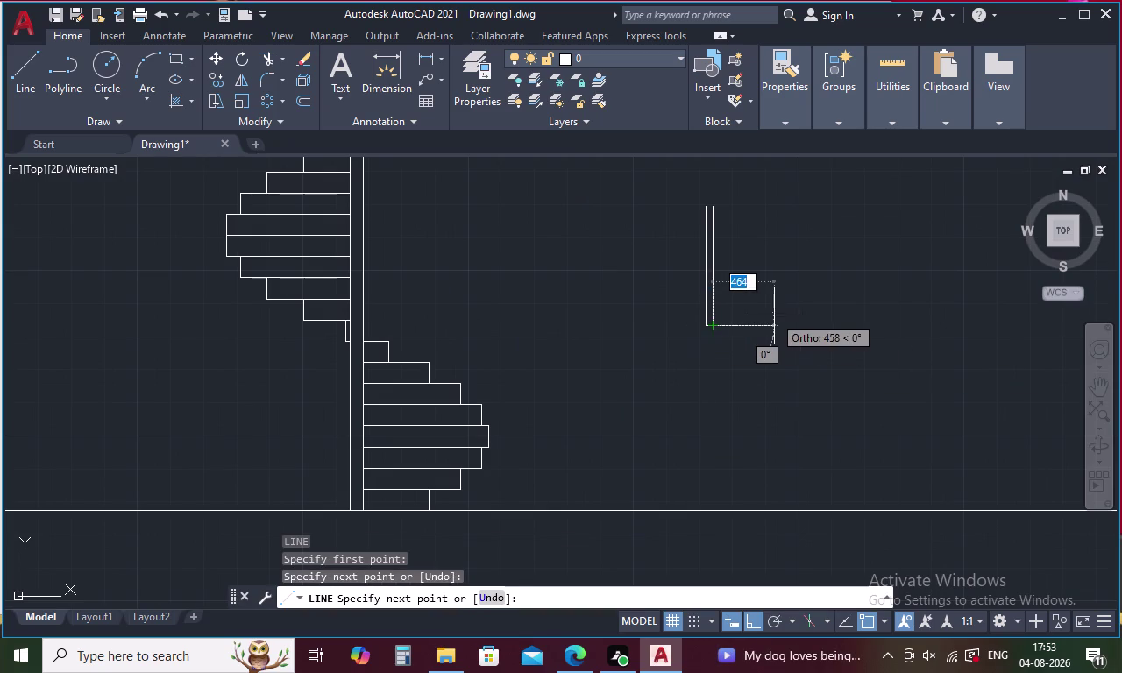
key(Escape)
Select both post lines and start Copy Selection.
drag(763, 240, 627, 189)
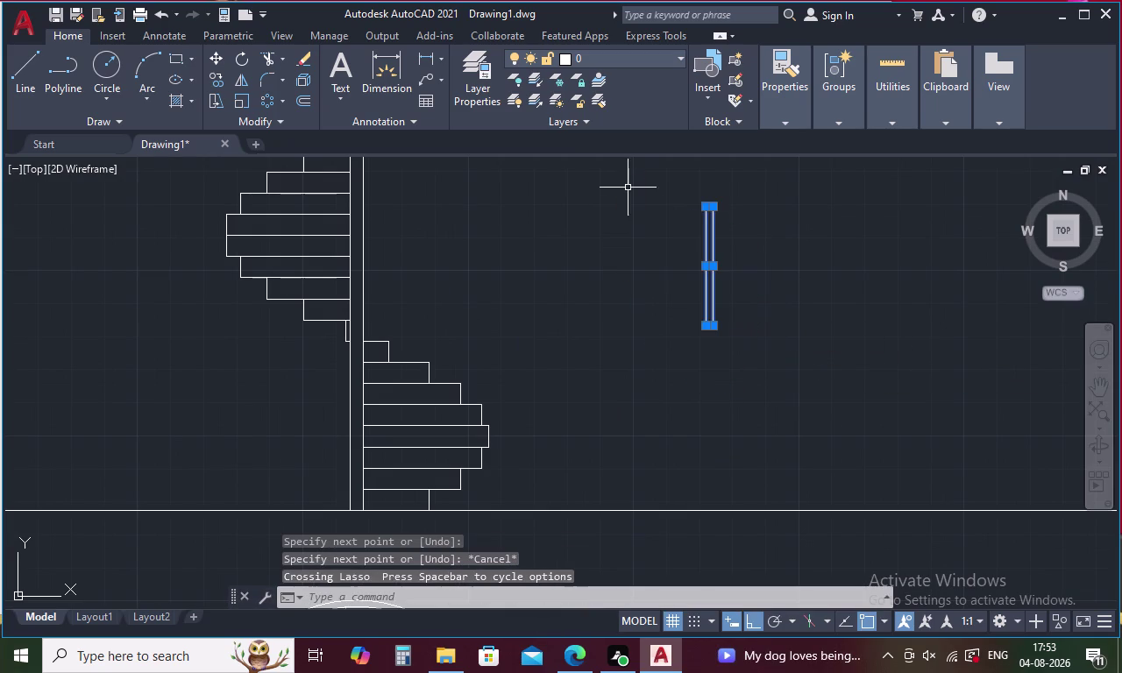
right_click(634, 187)
click(707, 329)
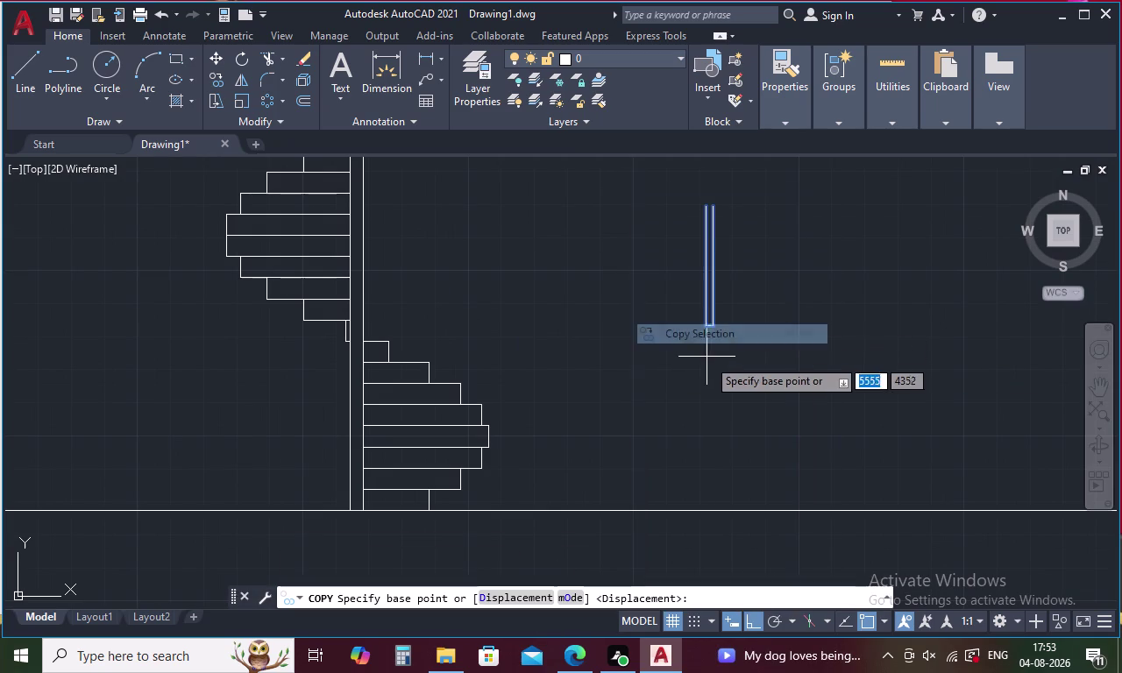
scroll(up, 3)
middle_drag(694, 260, 722, 544)
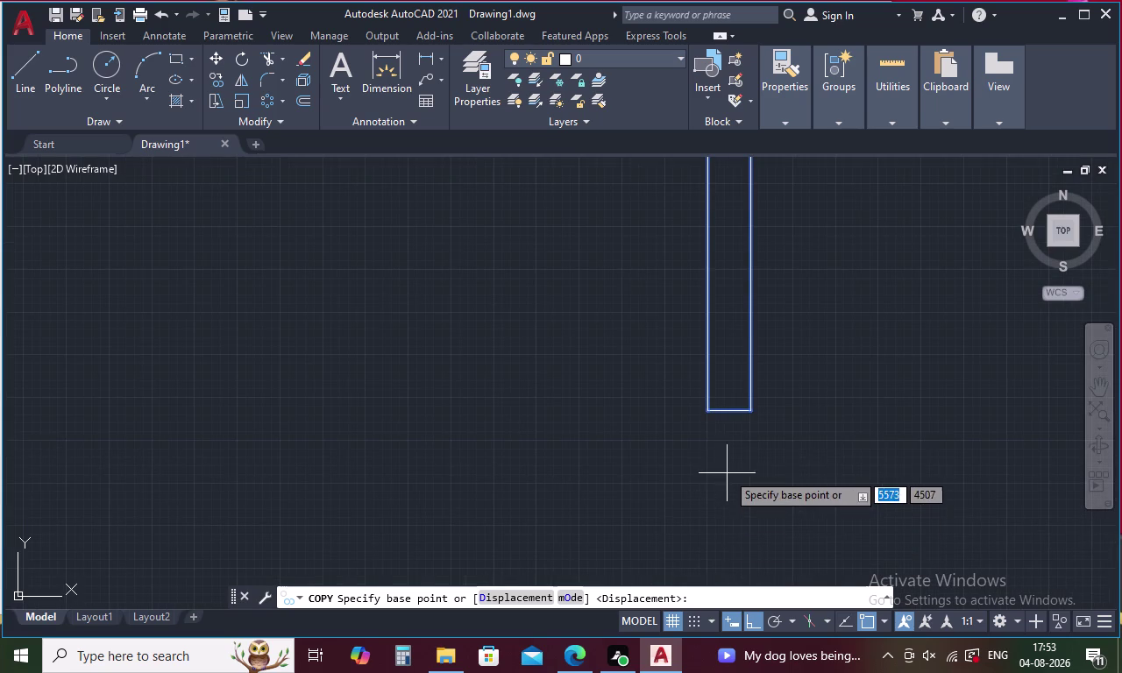
click(728, 415)
scroll(down, 3)
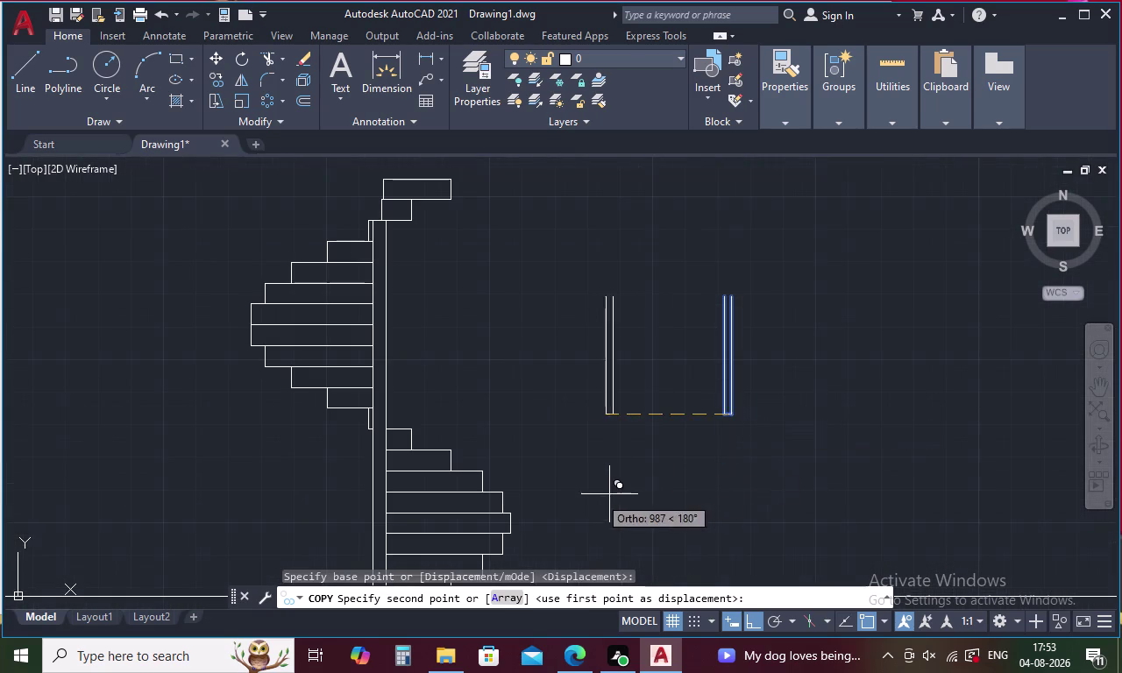
middle_drag(598, 497, 838, 444)
key(F8)
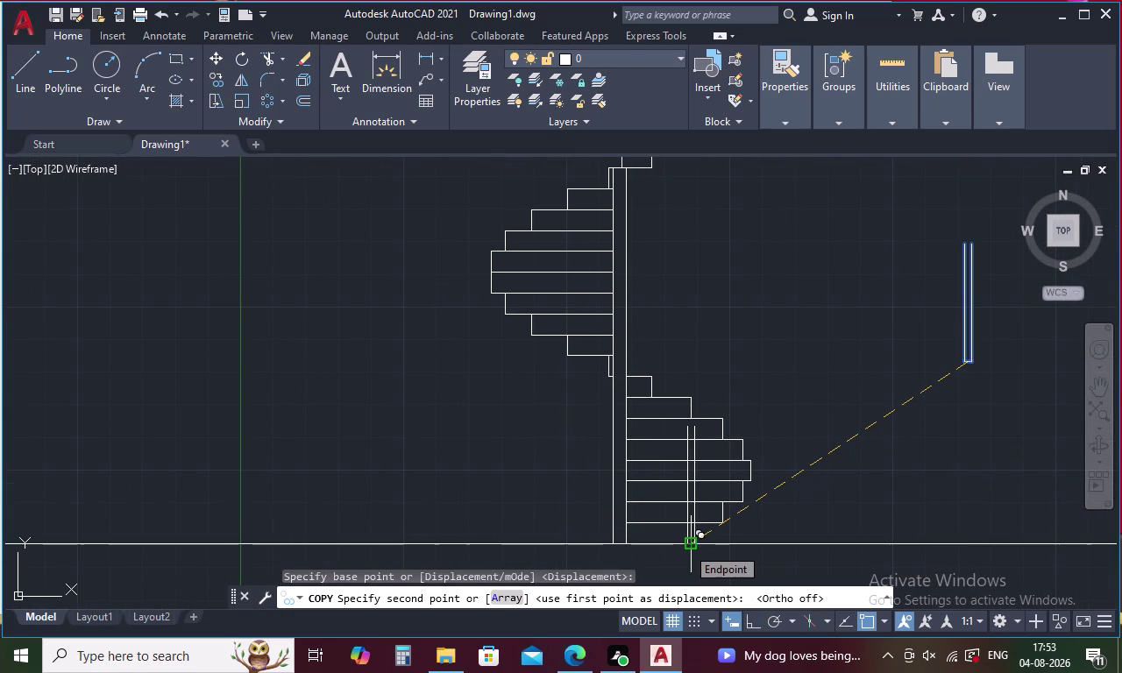
middle_drag(687, 547, 720, 500)
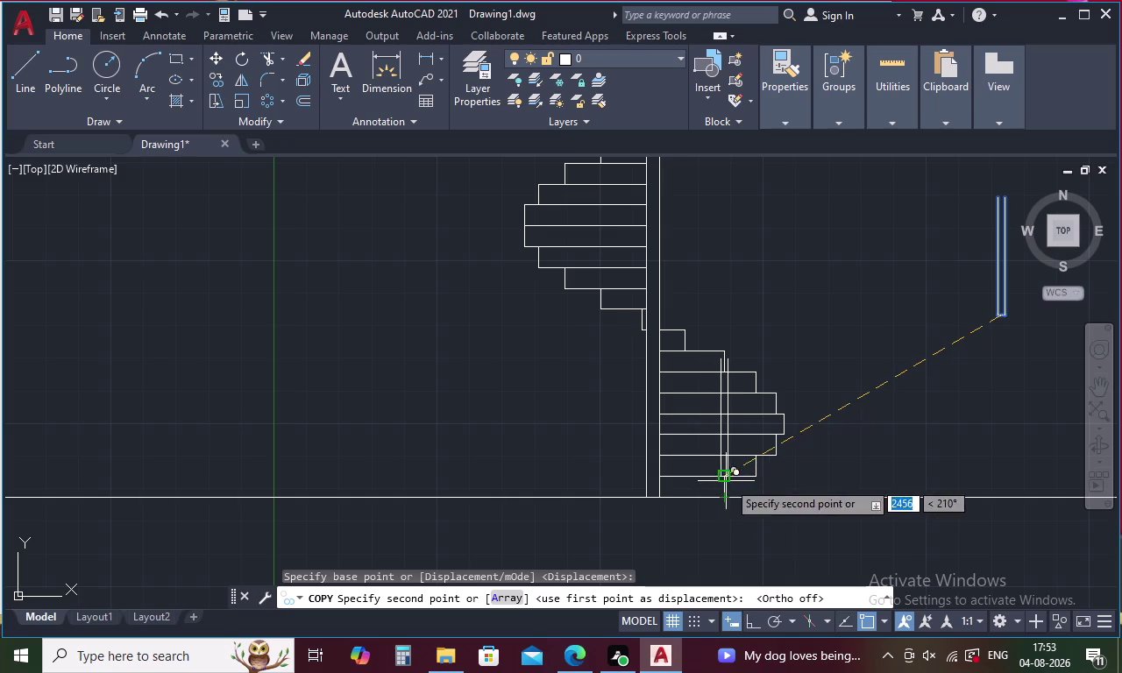
scroll(up, 3)
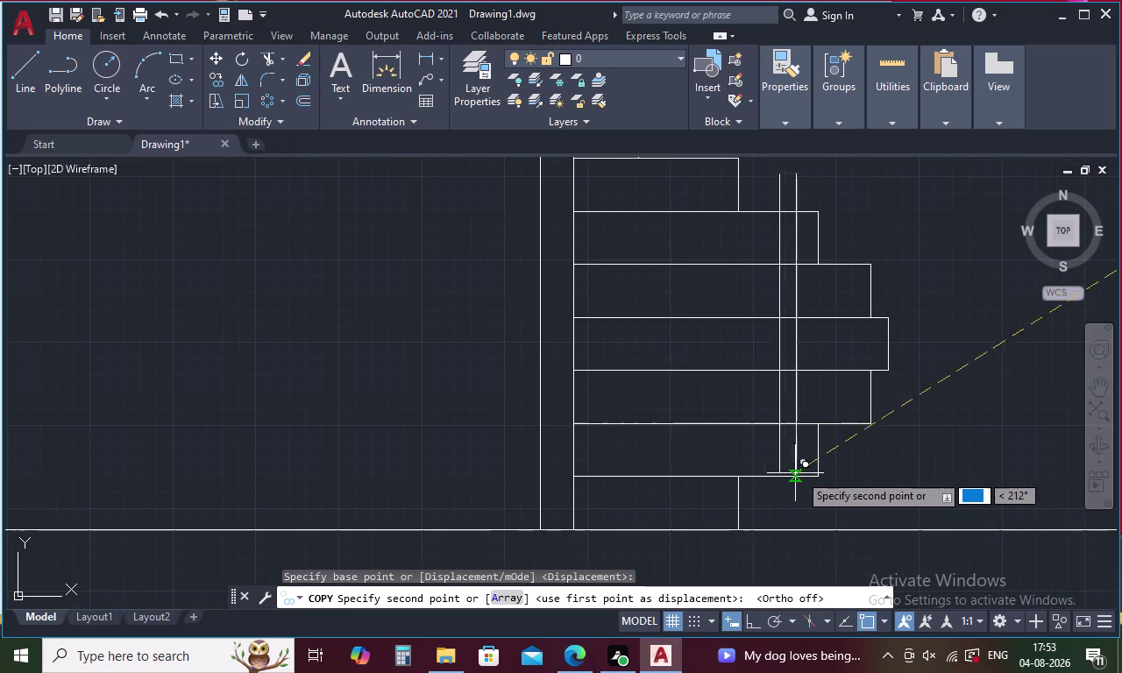
scroll(down, 3)
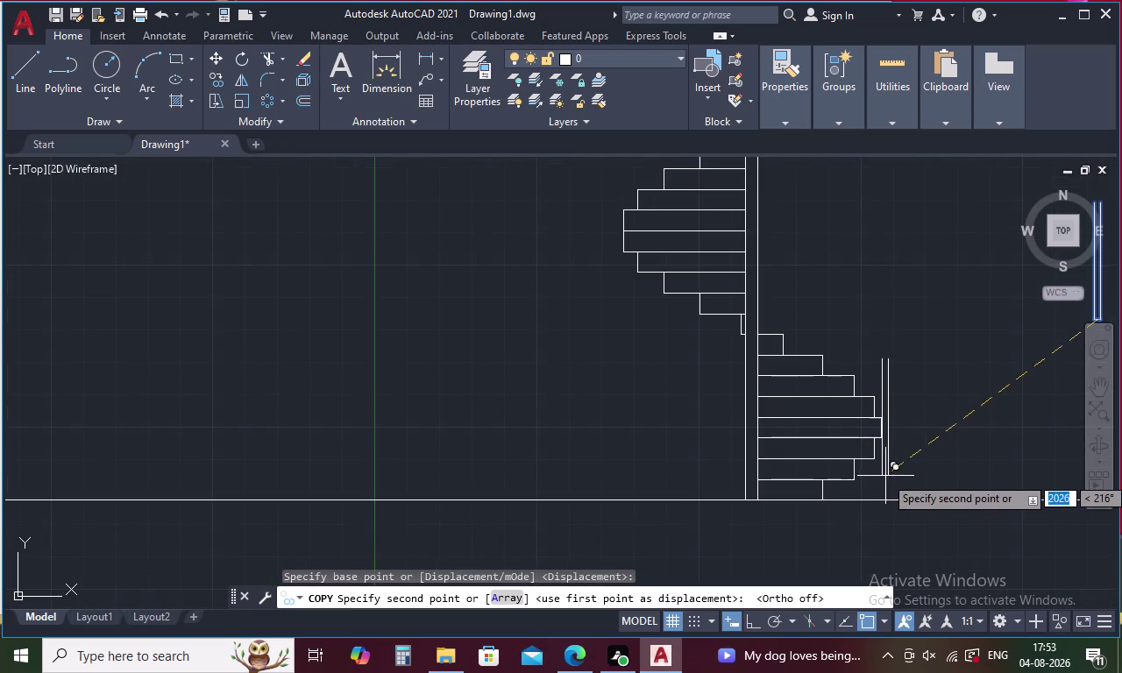
key(Escape)
middle_drag(935, 432, 597, 470)
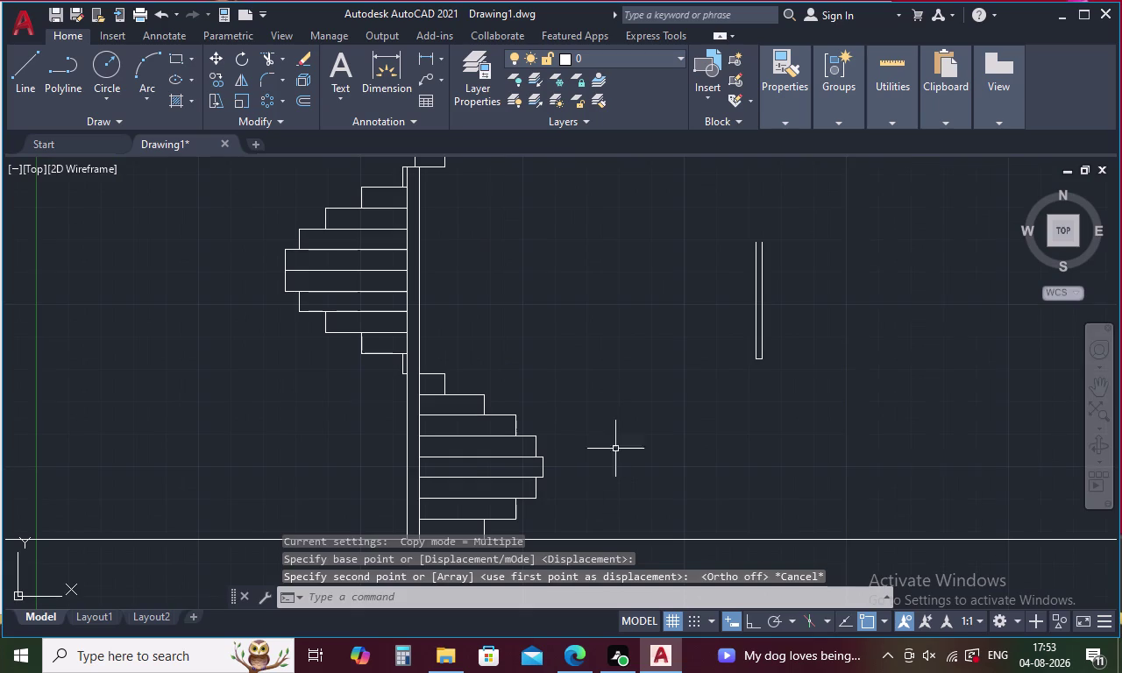
drag(798, 230, 683, 341)
Copy the post from its bottom base point onto the lowest tread.
right_click(694, 338)
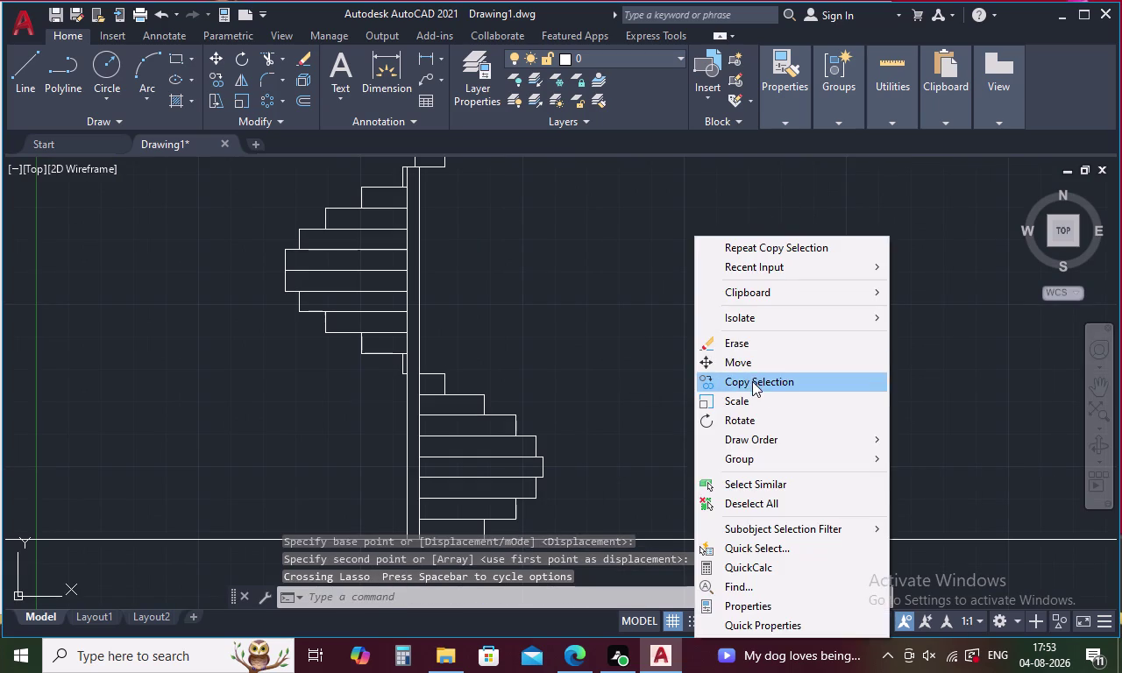
click(754, 381)
scroll(up, 3)
click(761, 323)
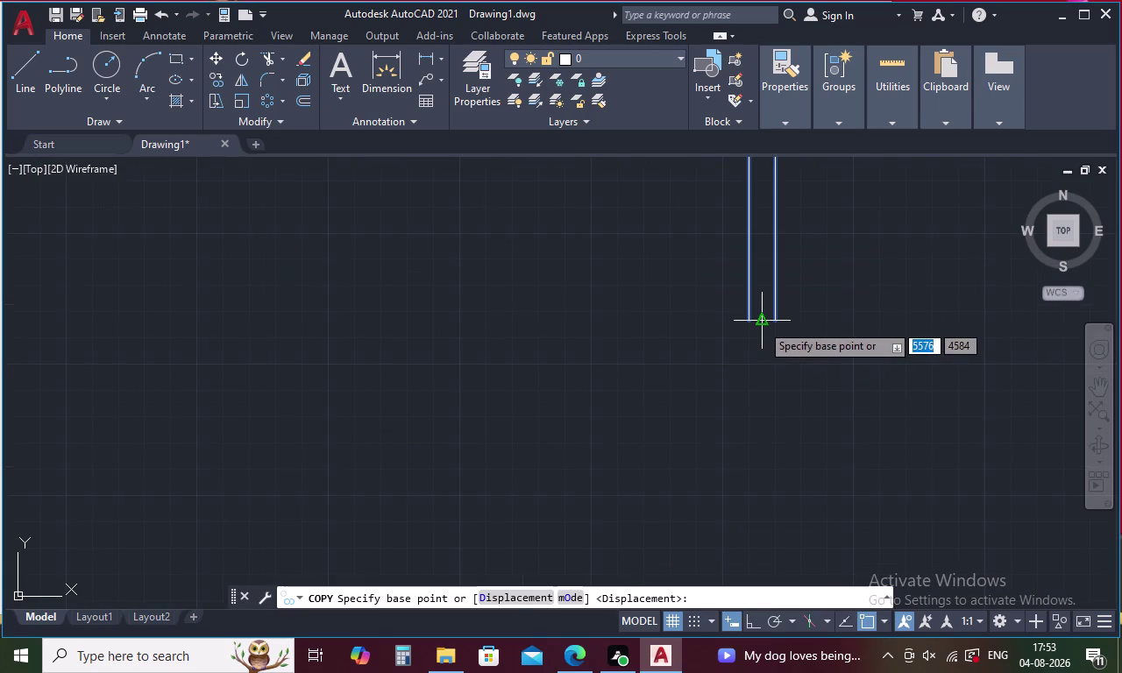
scroll(down, 3)
scroll(up, 3)
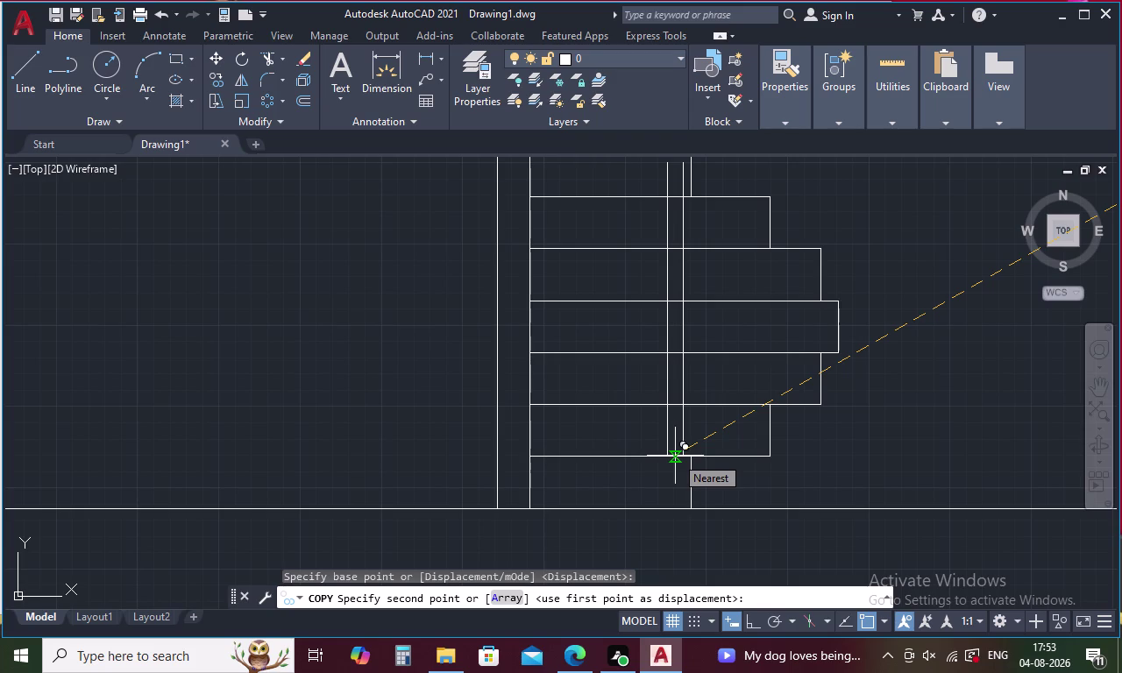
scroll(up, 3)
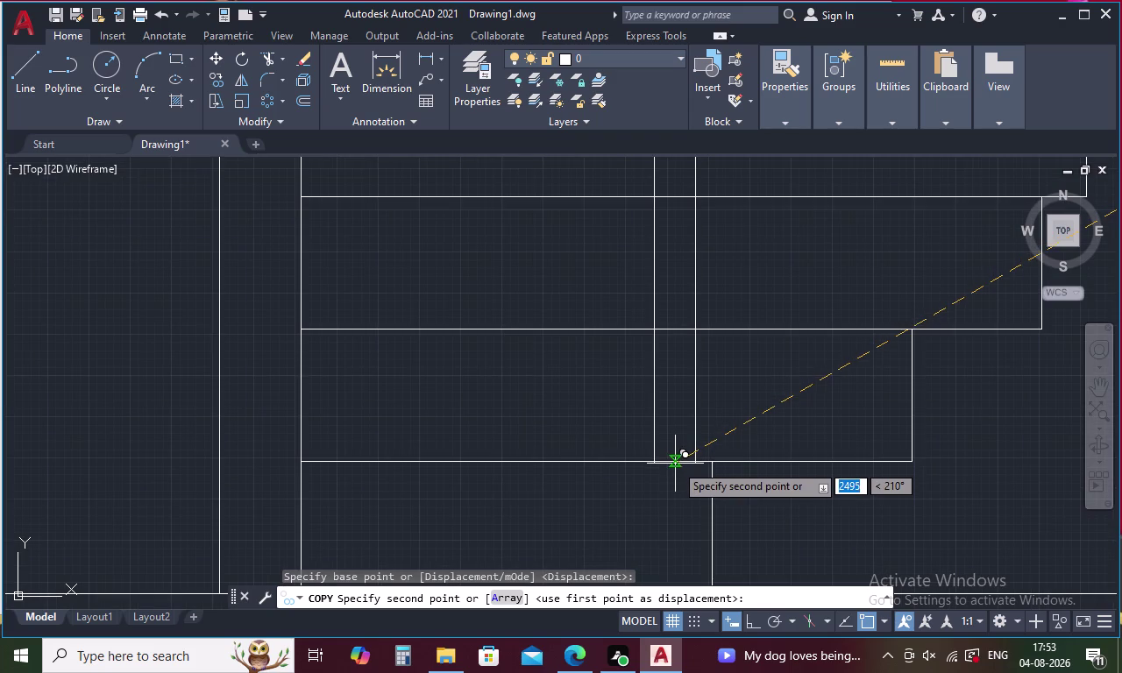
click(678, 461)
Place five more post copies on successive treads up the stair.
scroll(down, 3)
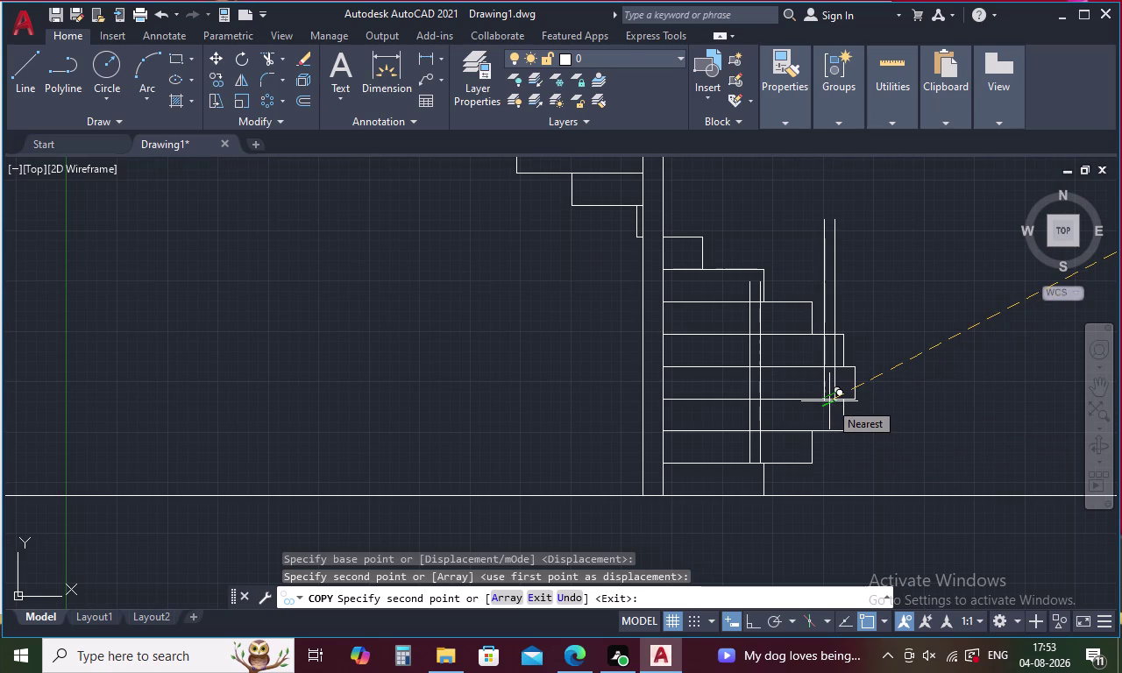
scroll(up, 3)
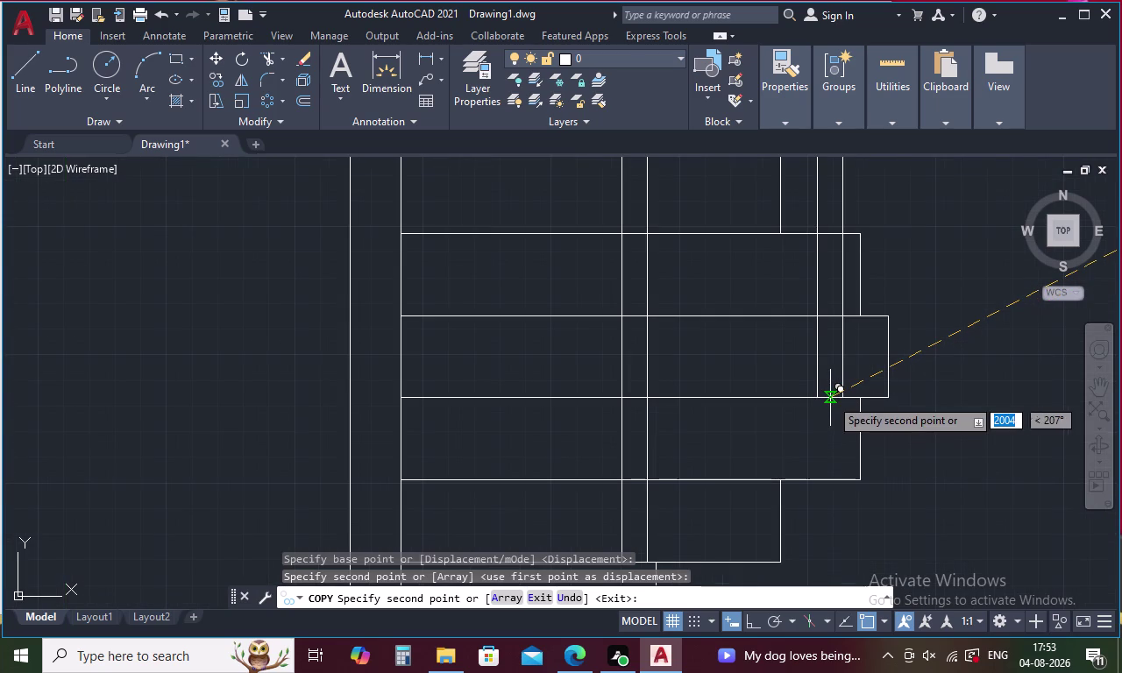
click(831, 398)
scroll(down, 3)
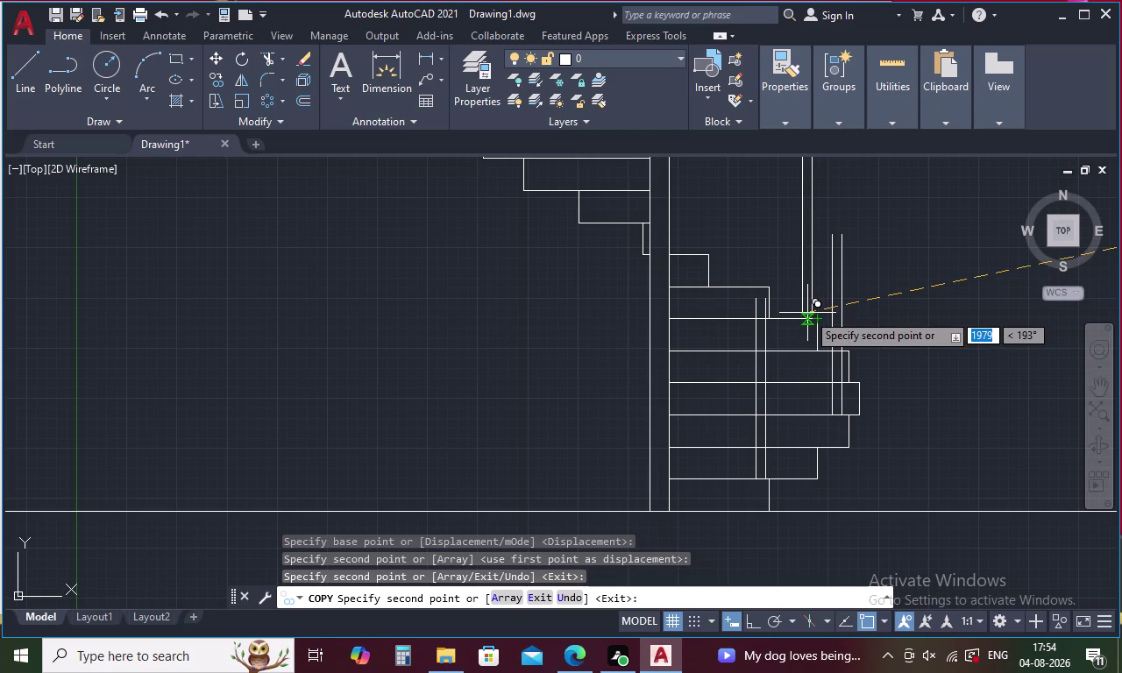
scroll(up, 3)
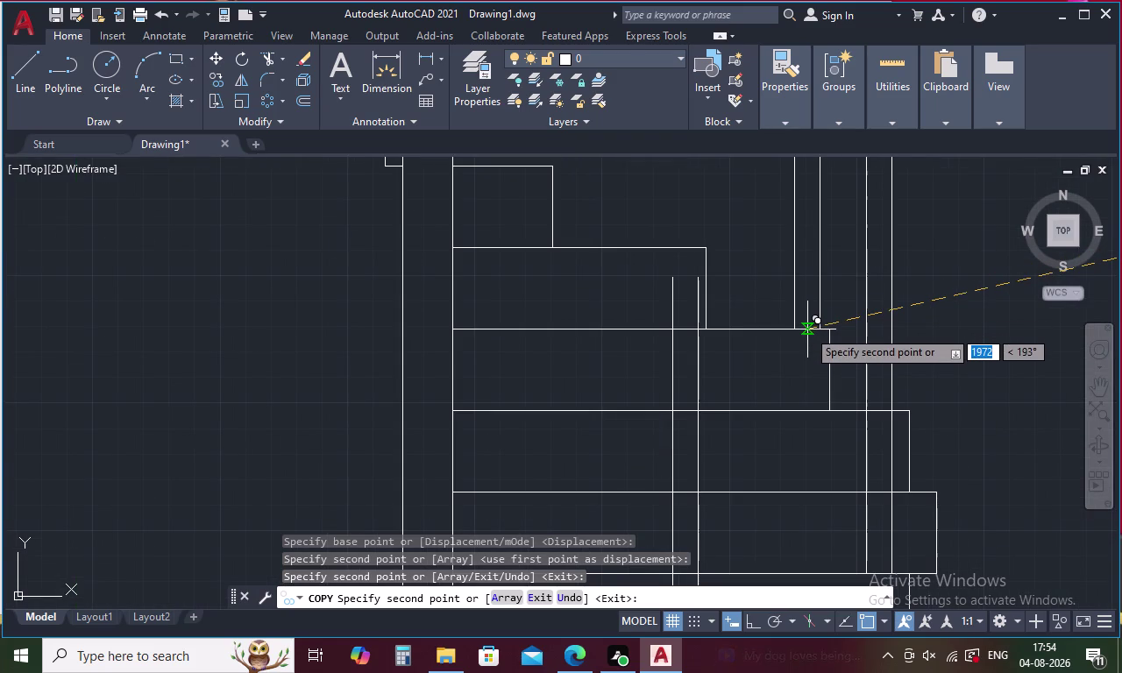
click(808, 329)
scroll(down, 3)
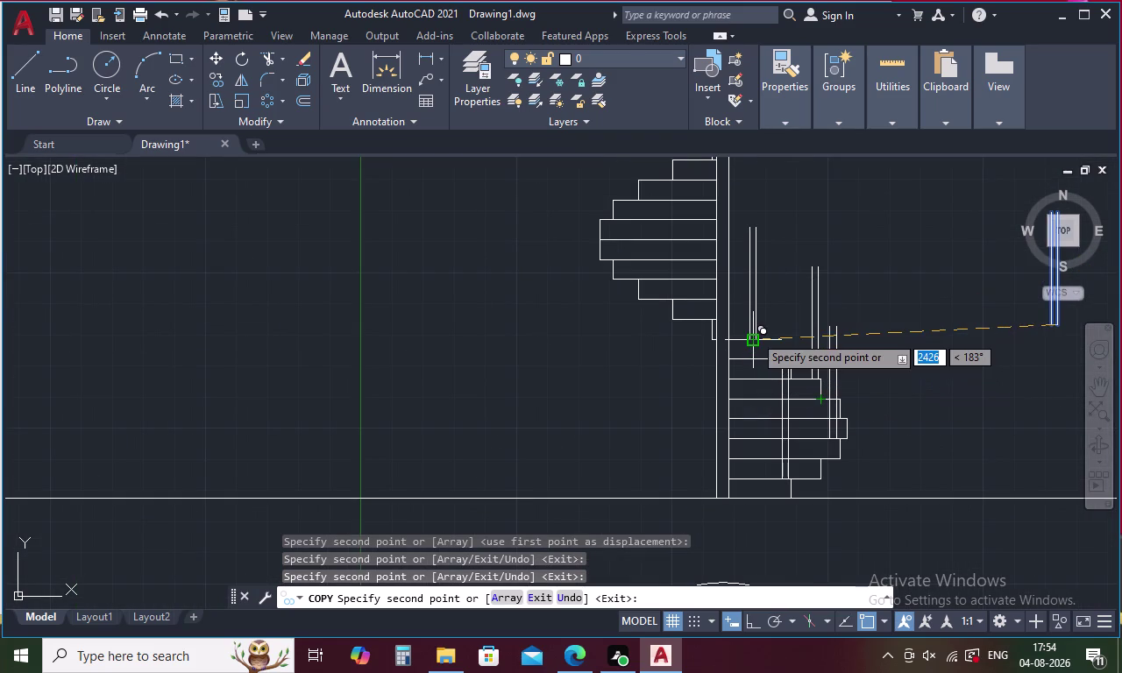
scroll(up, 3)
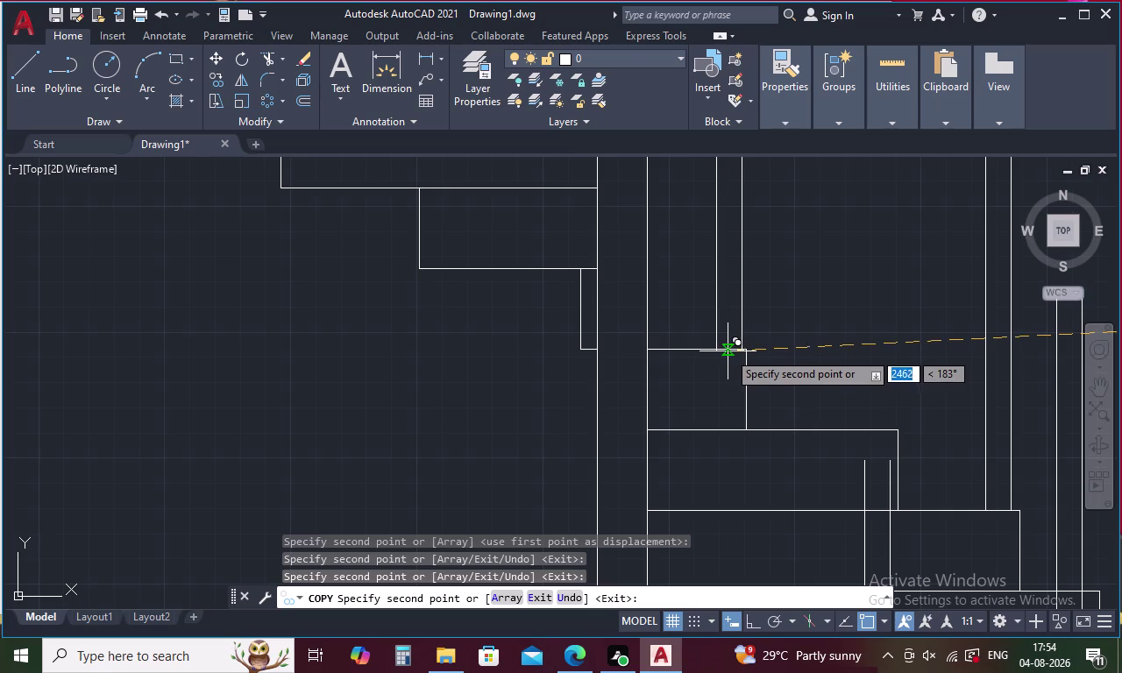
click(726, 350)
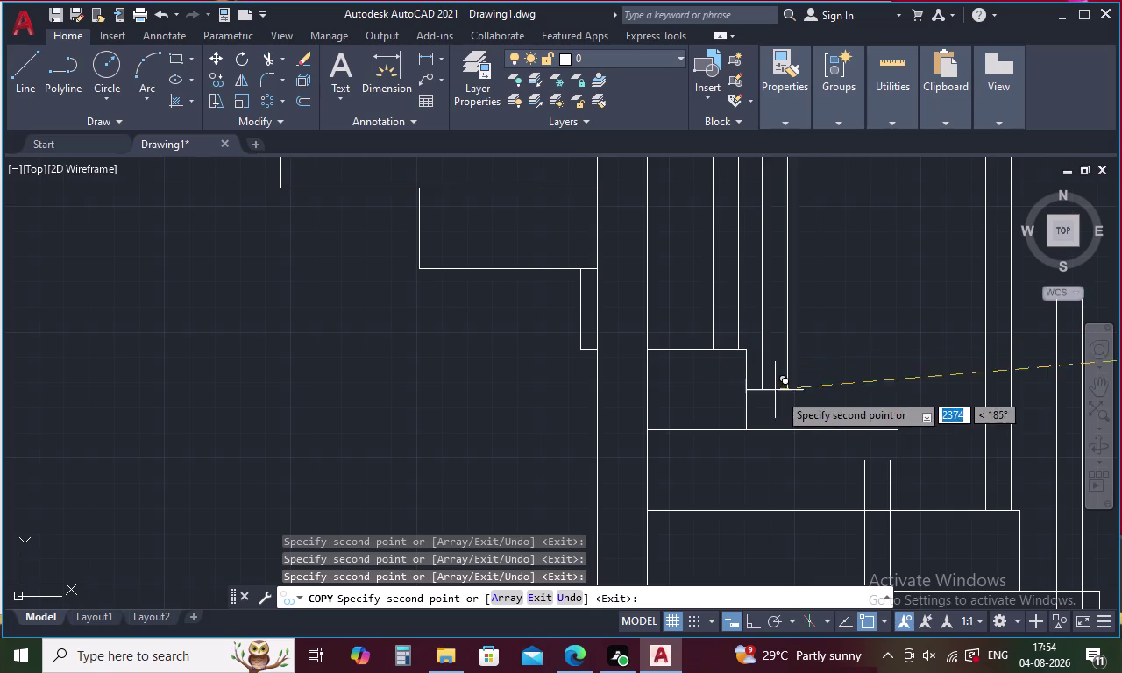
scroll(down, 3)
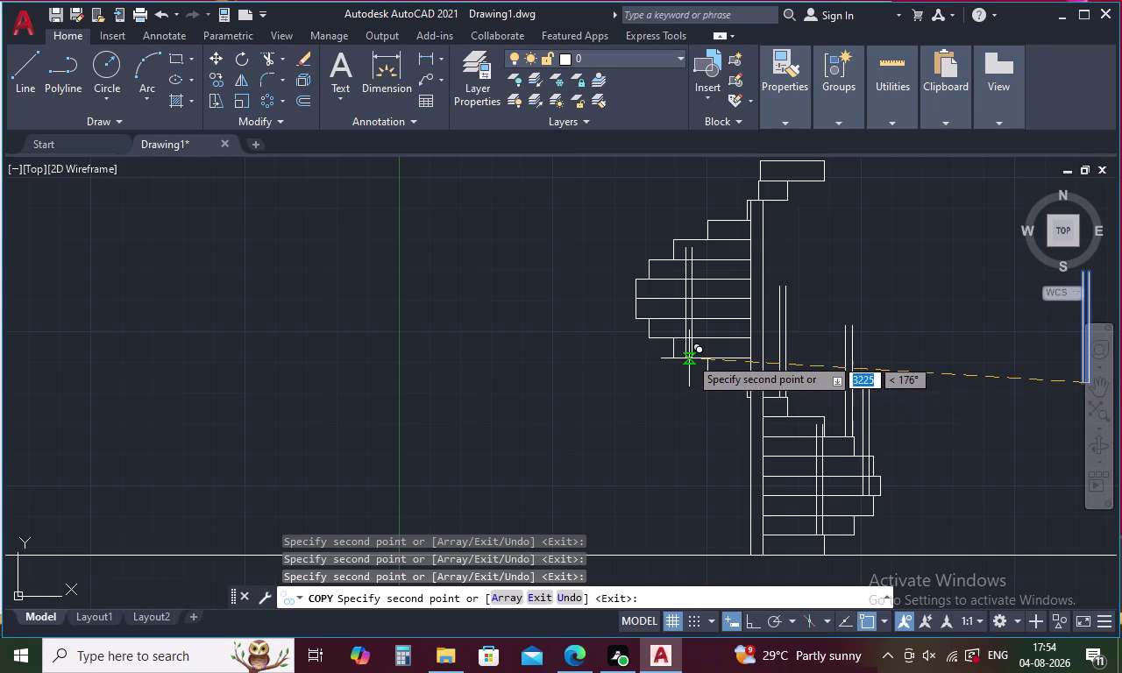
scroll(up, 3)
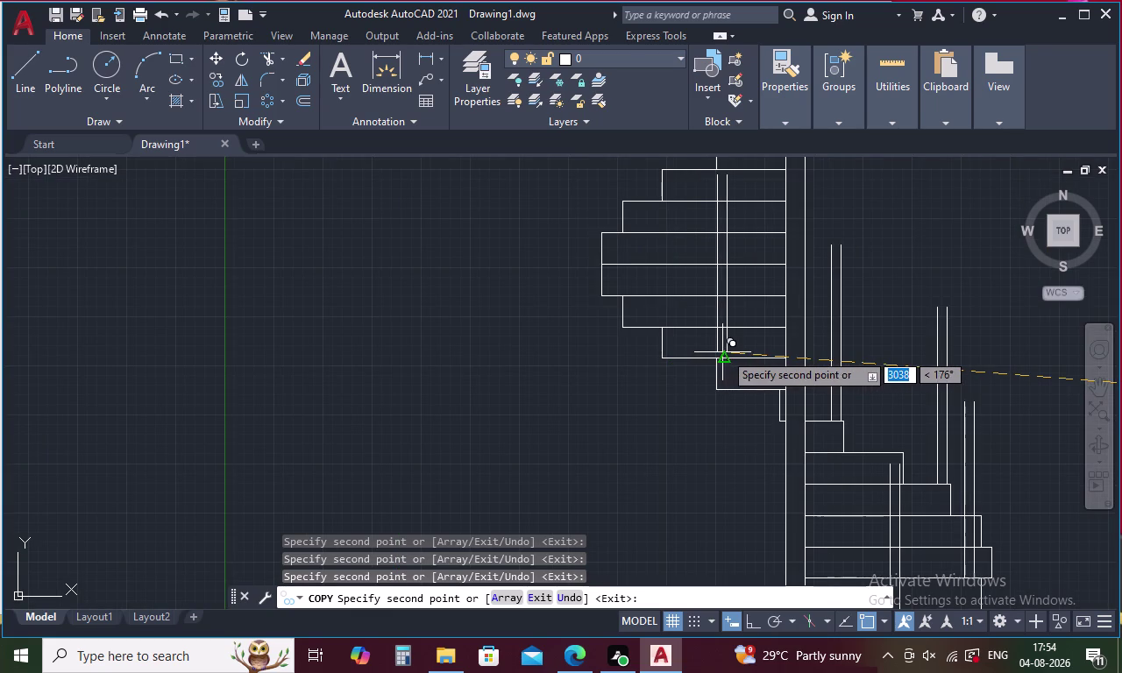
click(728, 357)
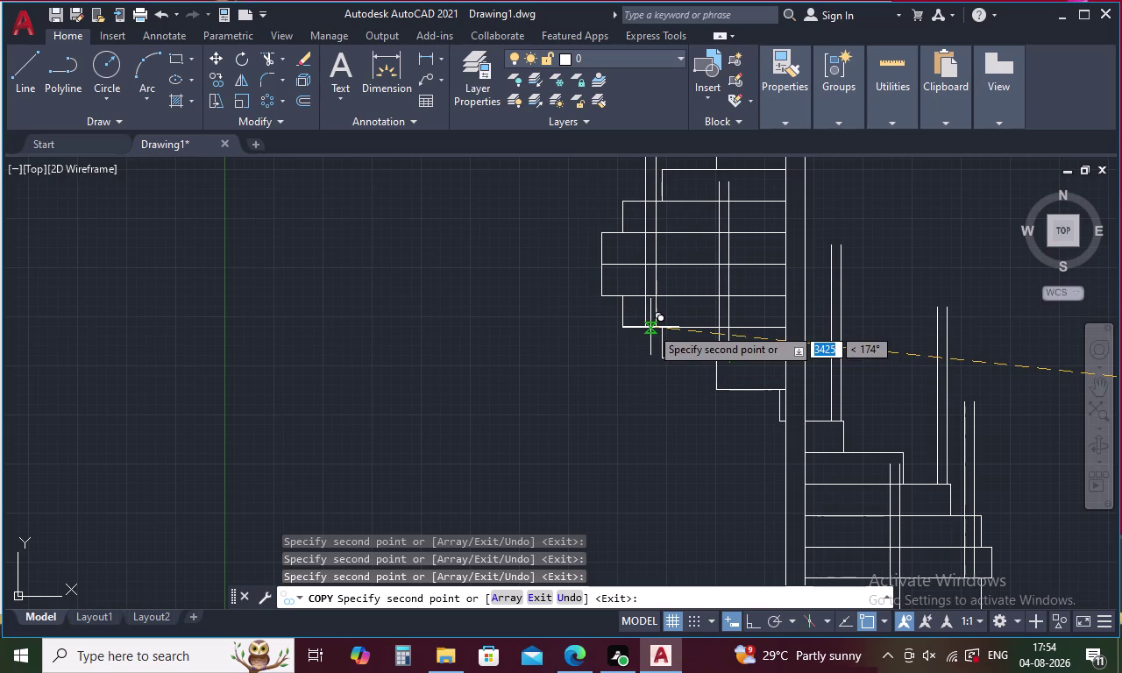
click(650, 327)
Place two post copies on higher treads, undo the misplaced one, and end copying.
middle_drag(686, 327, 848, 426)
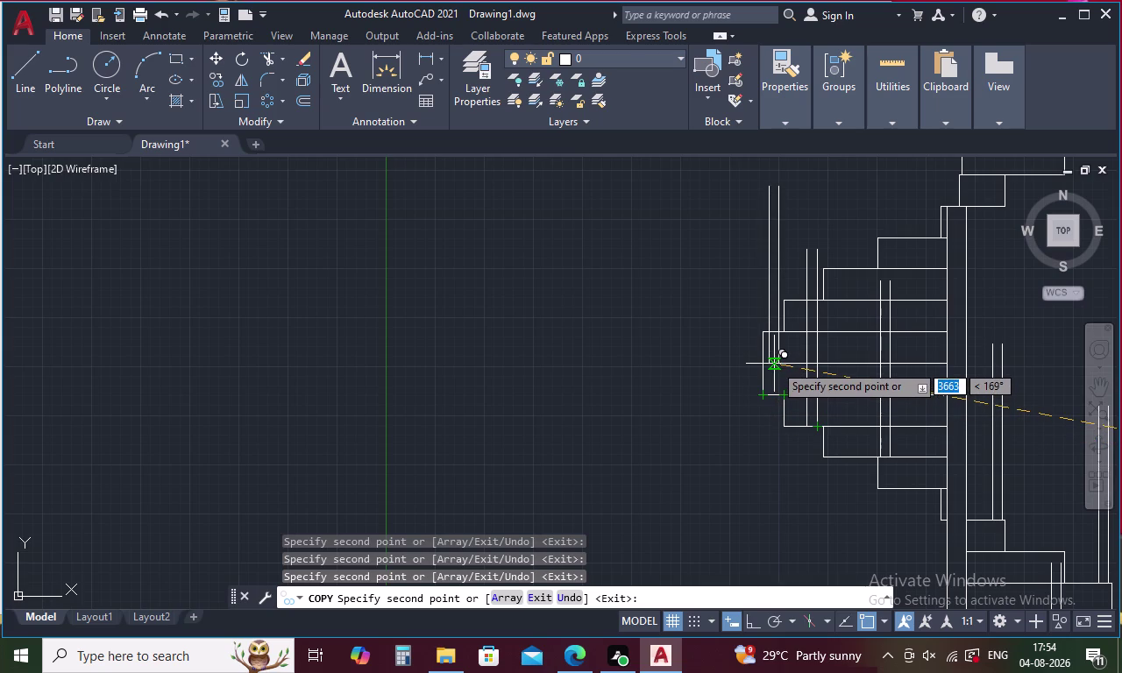
scroll(up, 3)
scroll(up, 3)
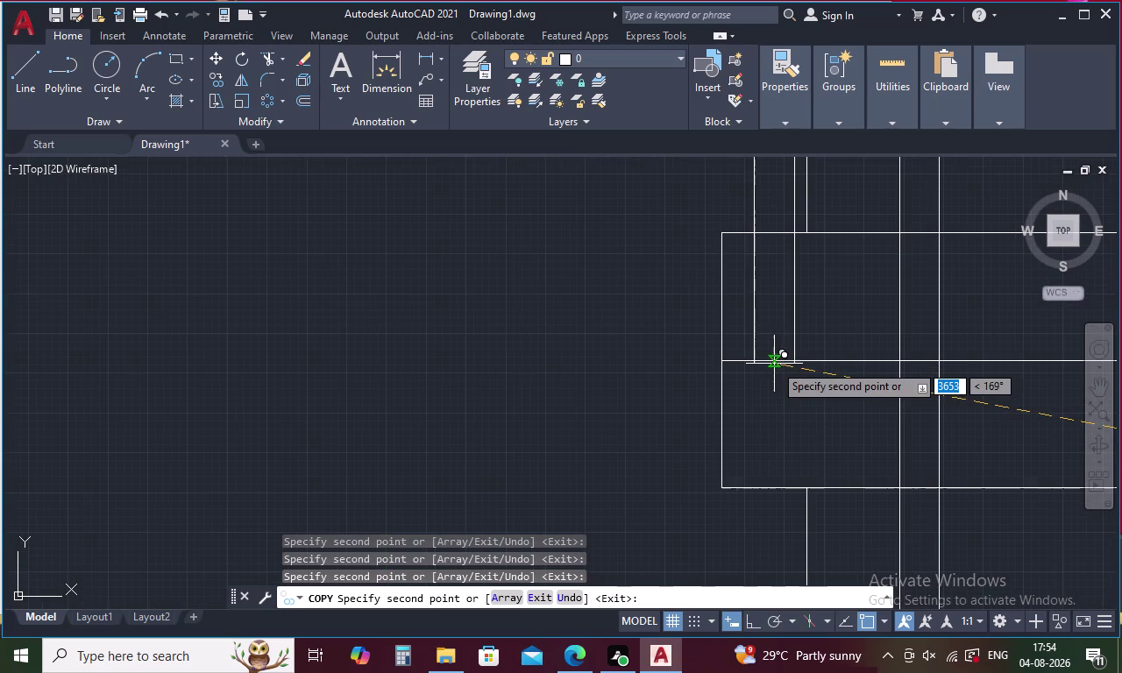
click(764, 361)
scroll(down, 3)
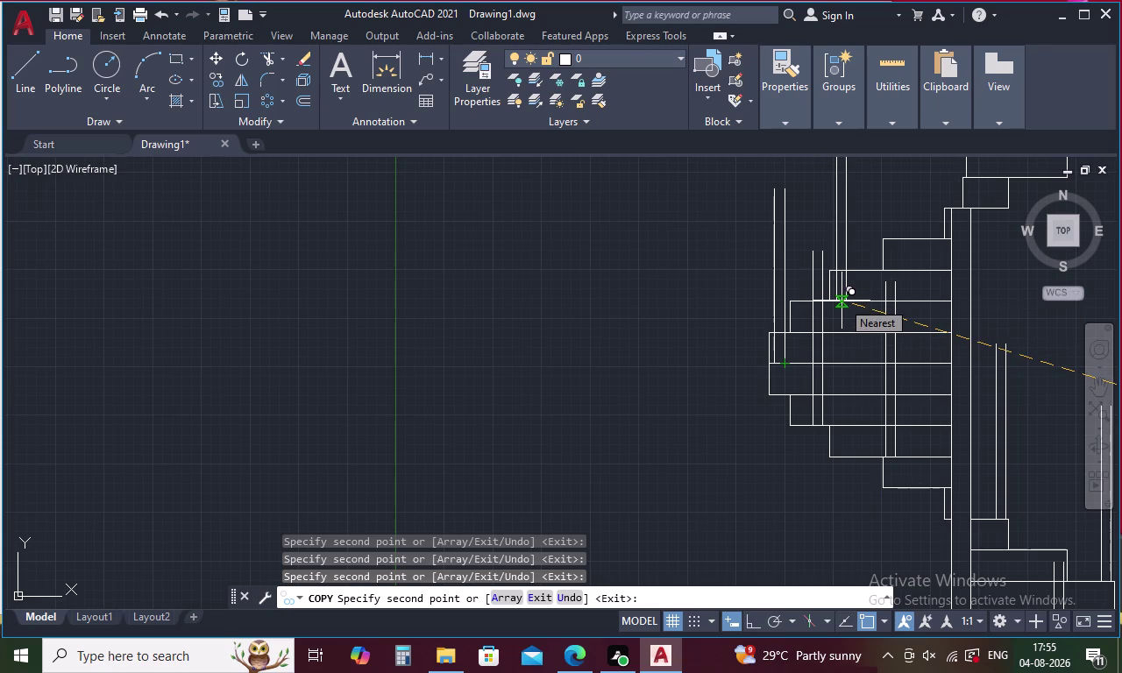
click(842, 300)
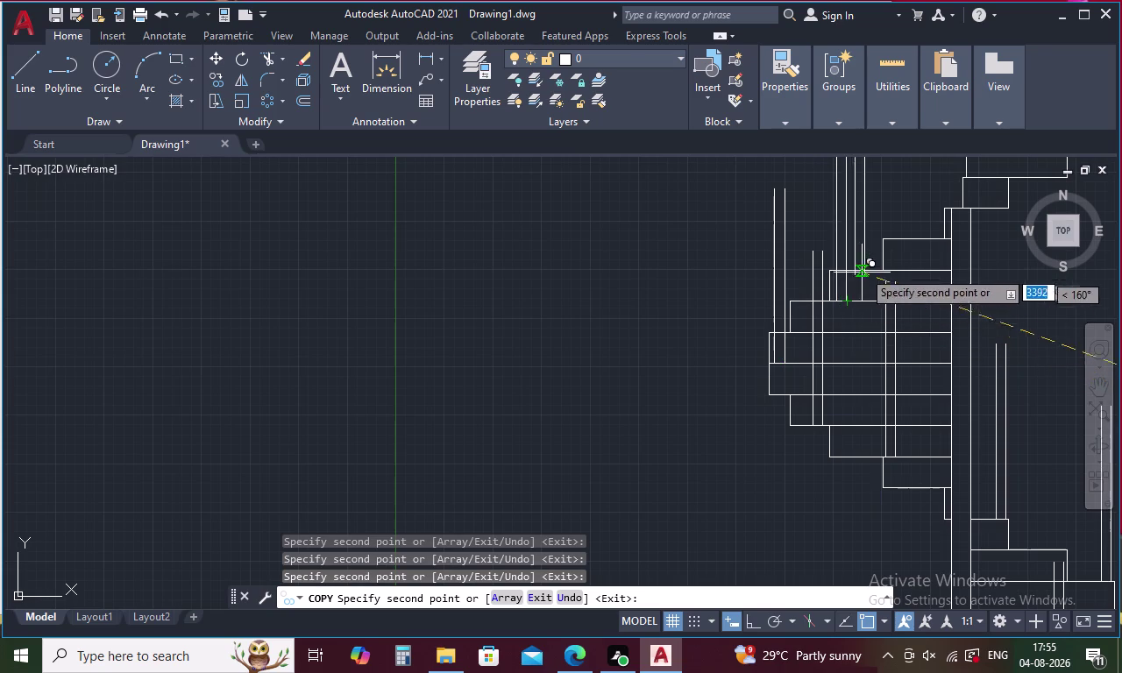
middle_drag(876, 256, 849, 284)
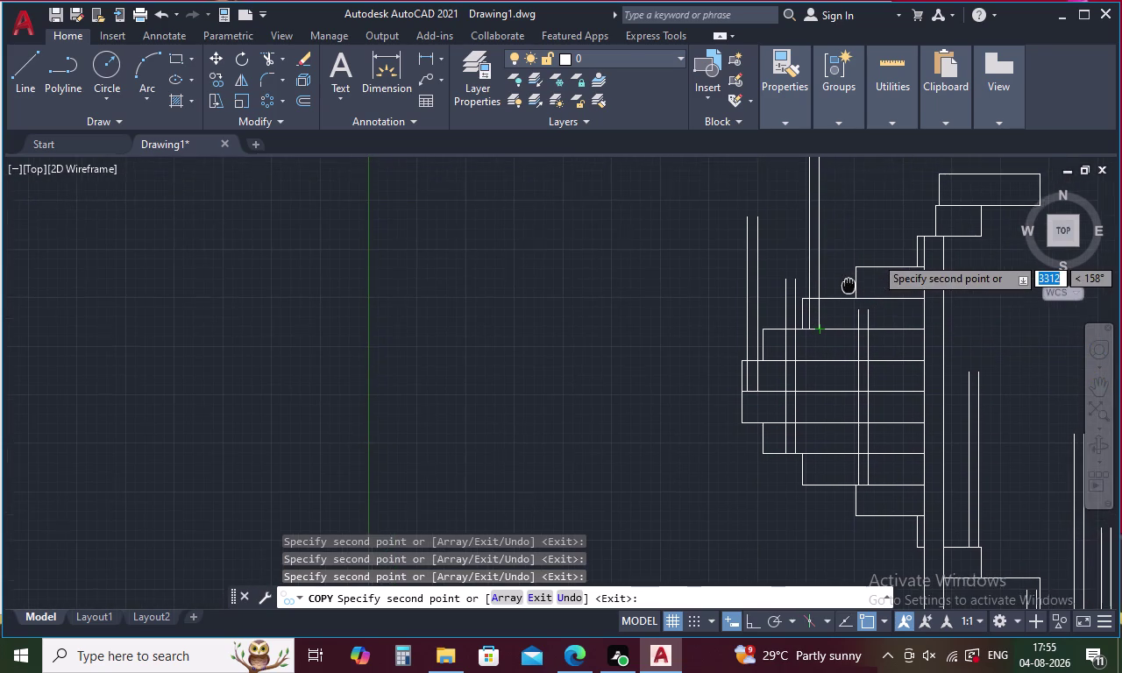
middle_drag(849, 284, 757, 371)
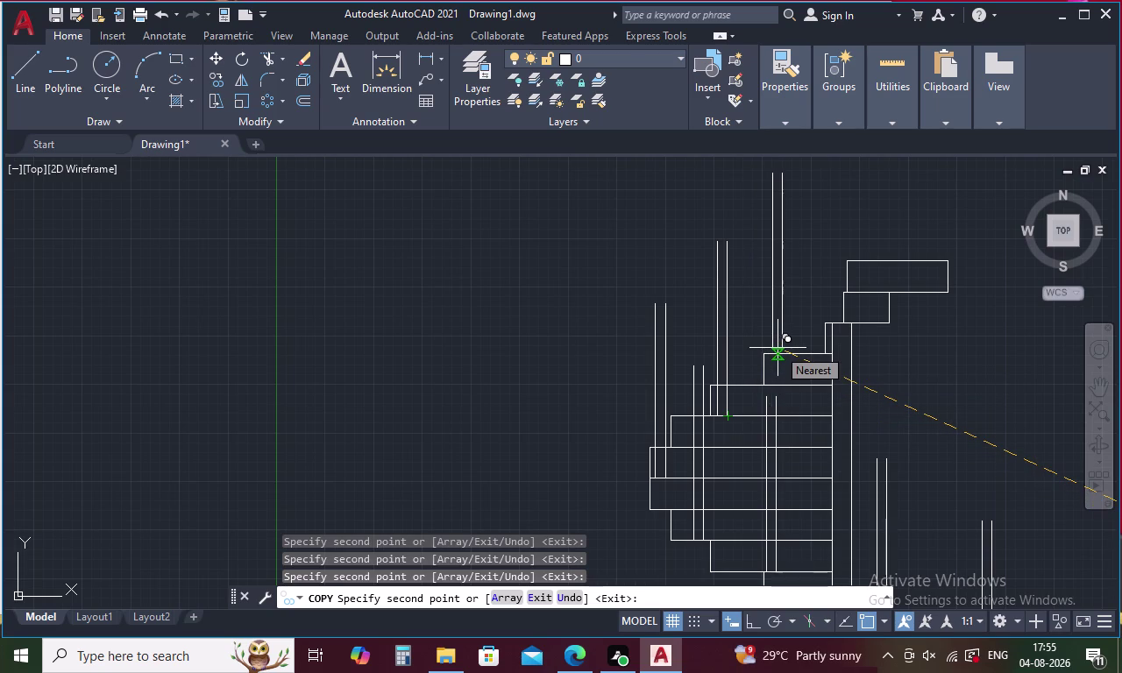
key(ctrl+z)
scroll(down, 3)
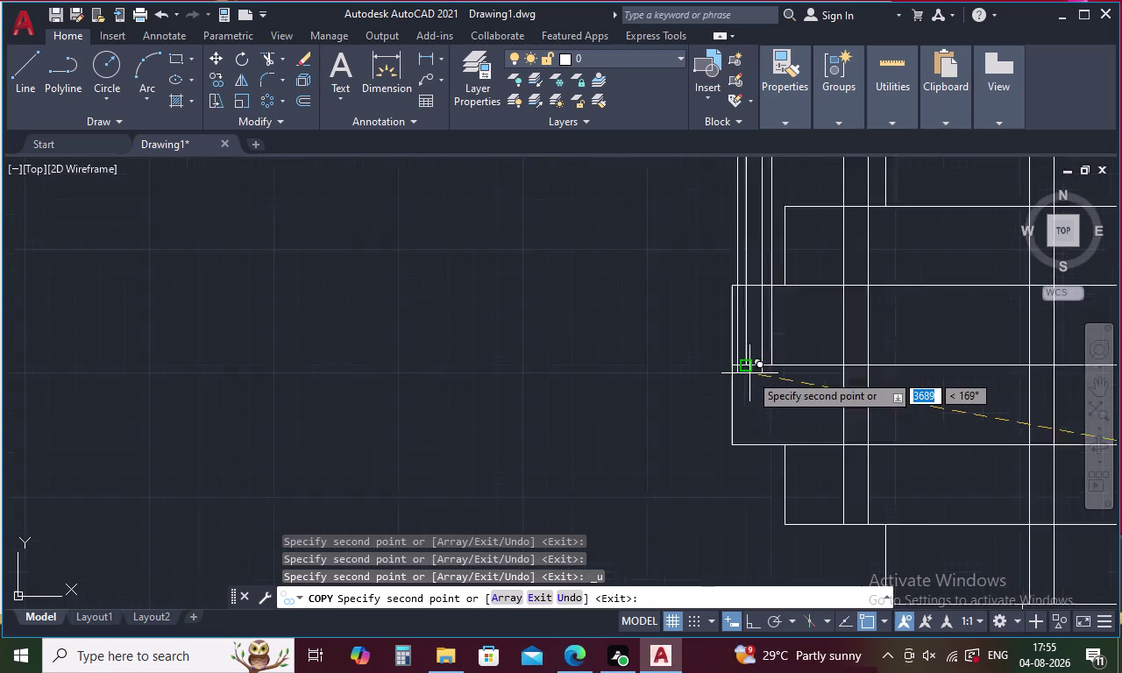
scroll(down, 3)
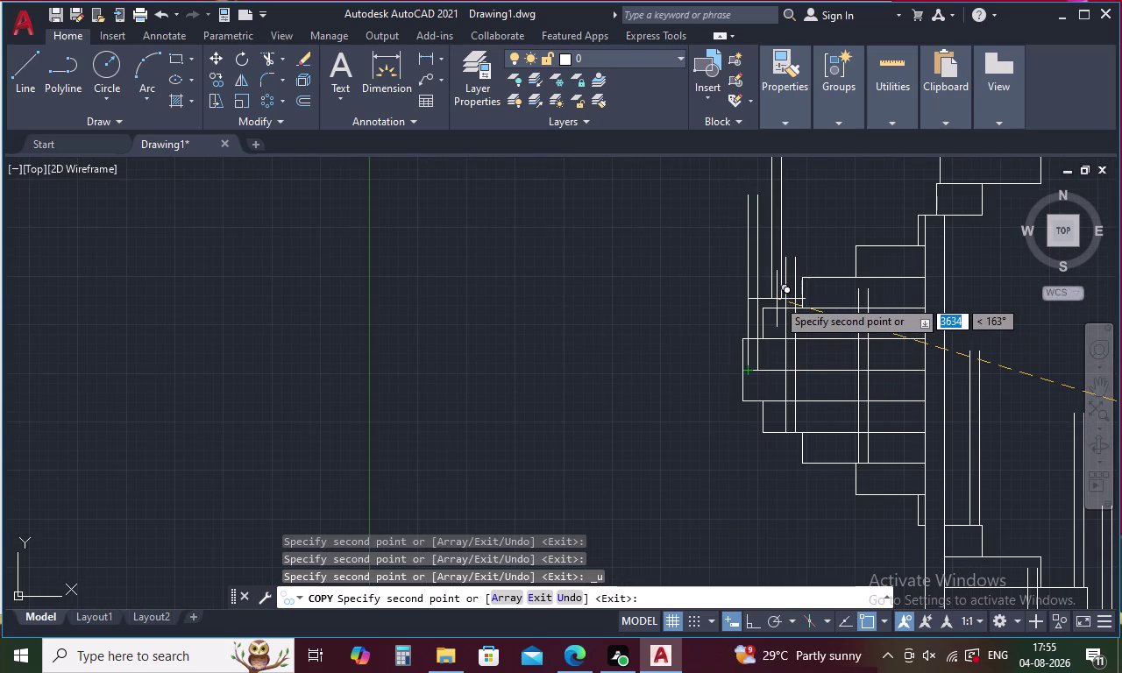
scroll(up, 3)
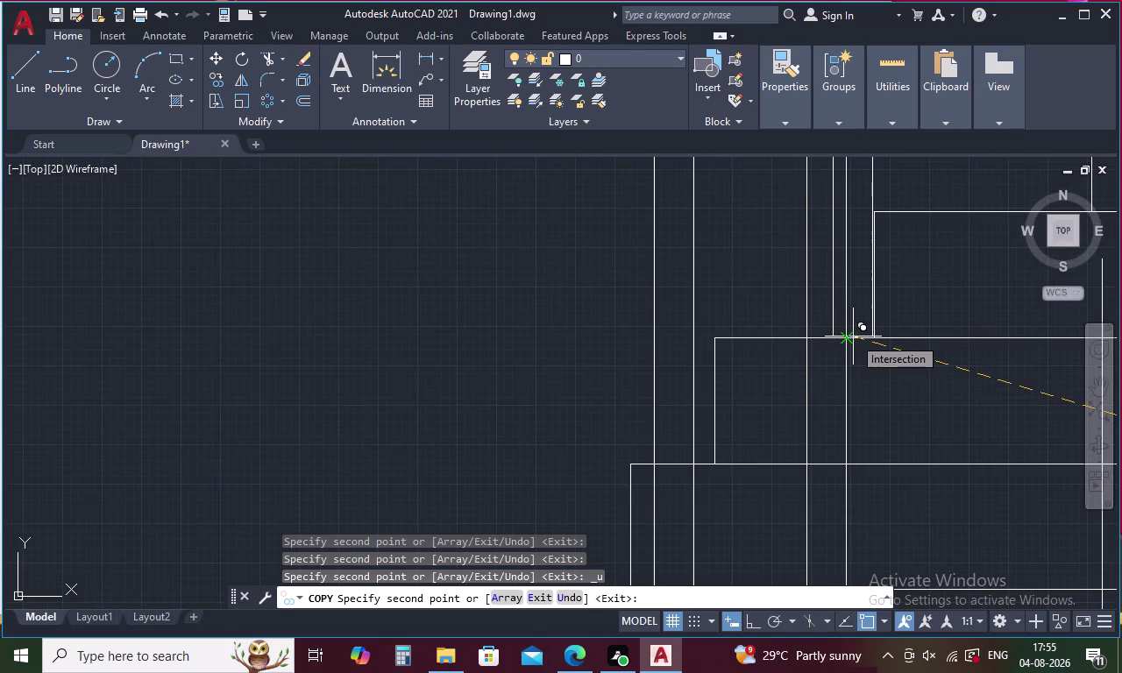
scroll(down, 3)
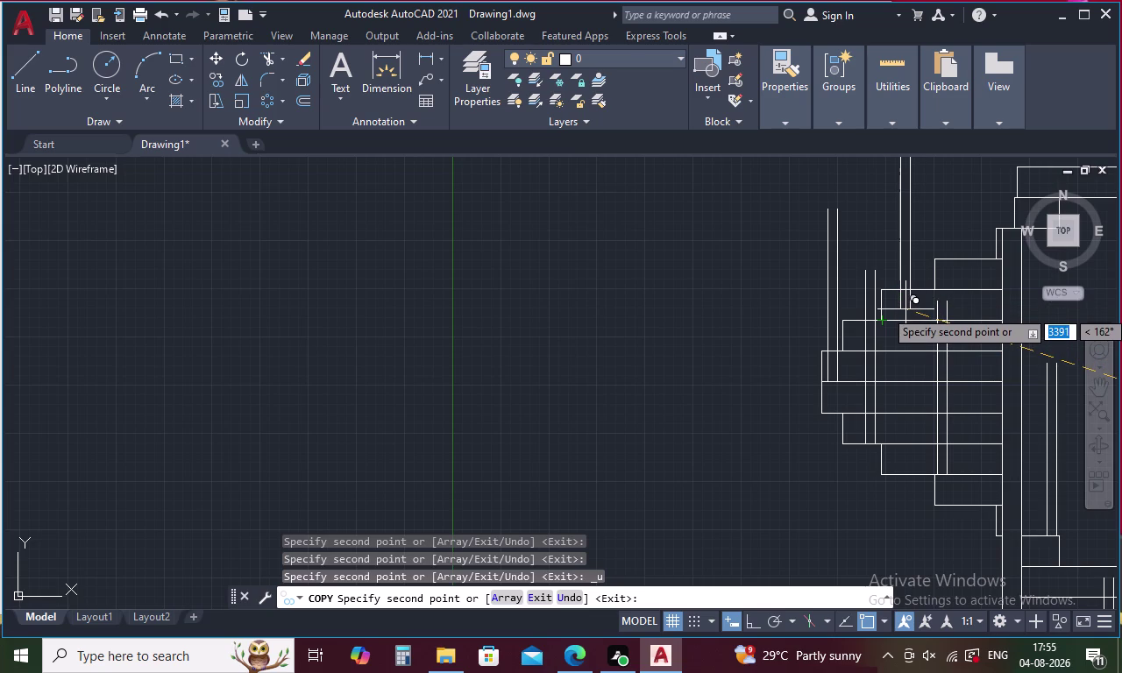
key(Escape)
Delete the two misplaced post copies beside the treads.
drag(893, 331, 859, 344)
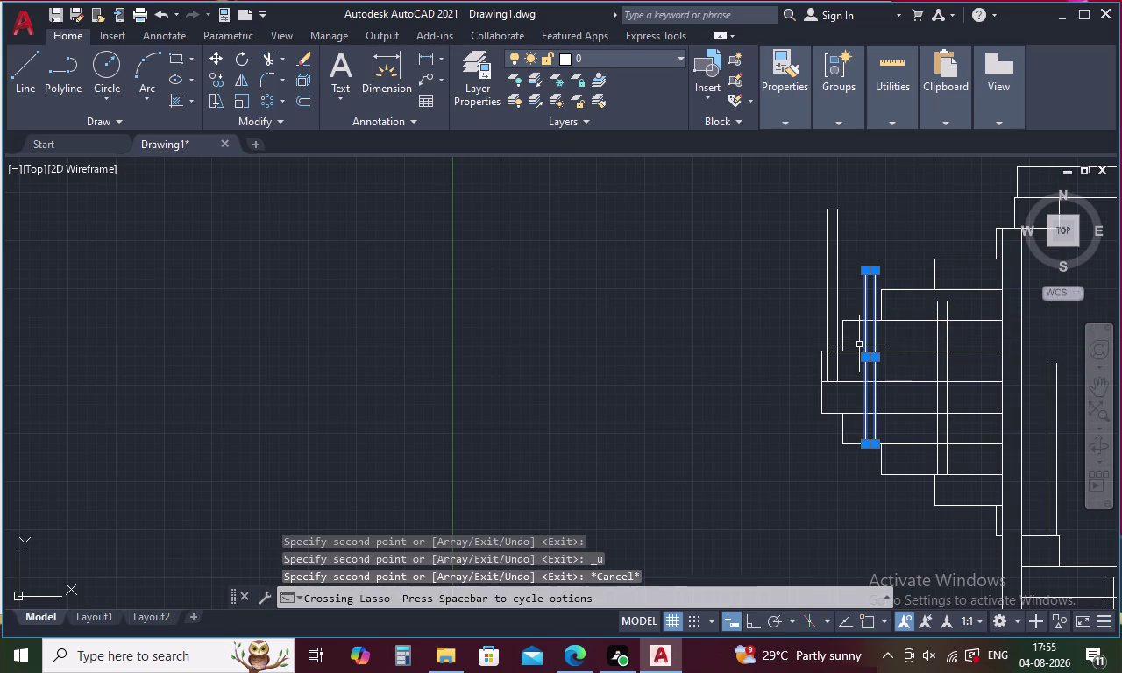
key(Delete)
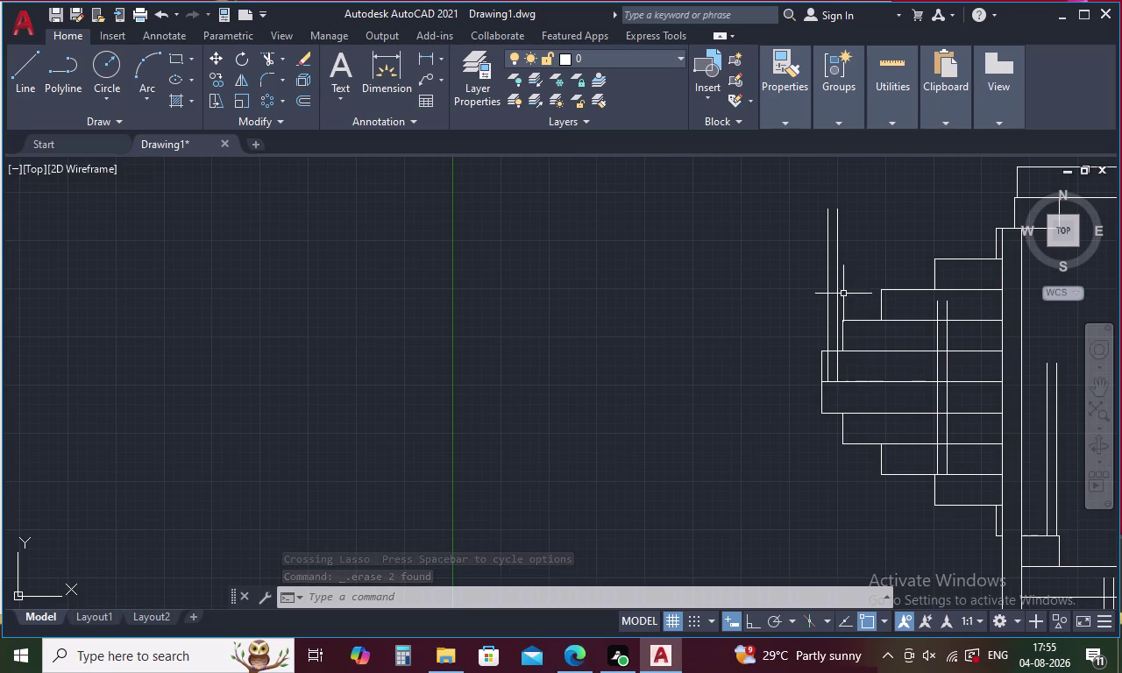
drag(847, 283, 798, 307)
key(Delete)
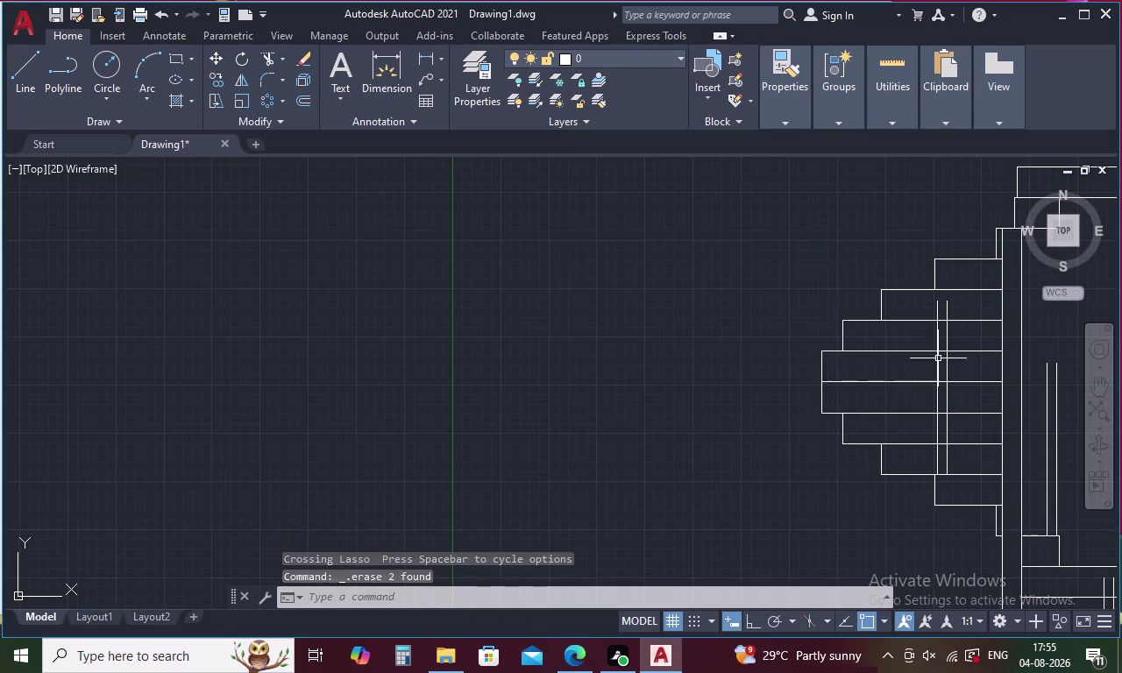
Reframe the elevation and select the standalone post right of the stairs.
drag(965, 361, 926, 371)
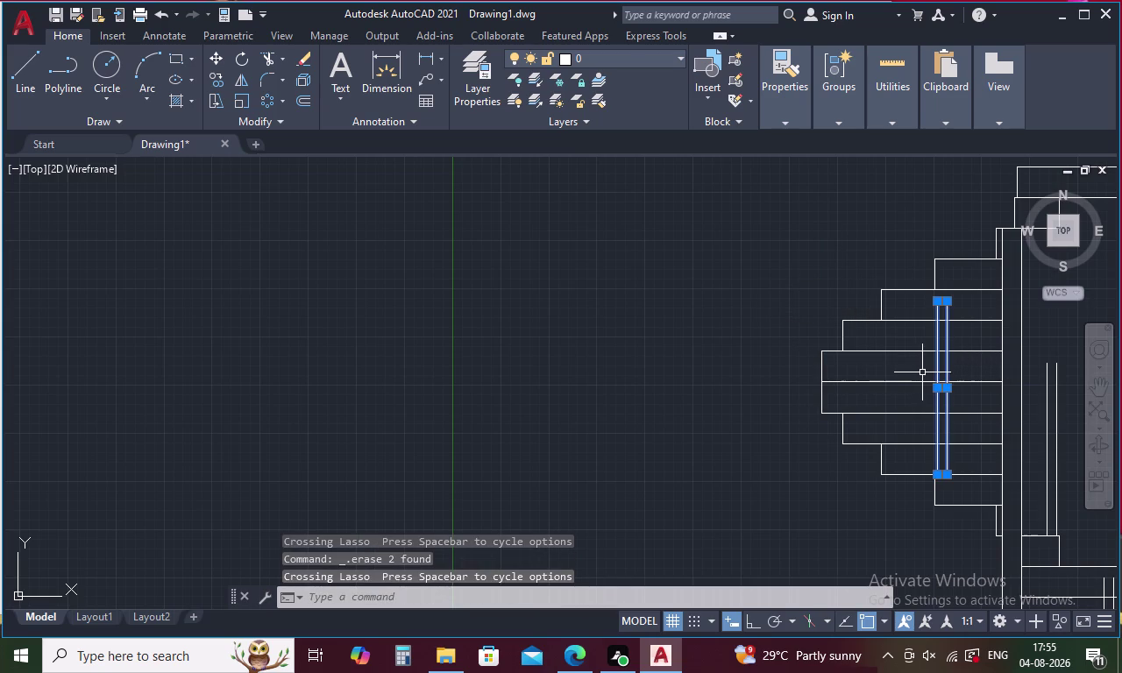
key(Escape)
scroll(down, 3)
middle_drag(1019, 356, 1008, 360)
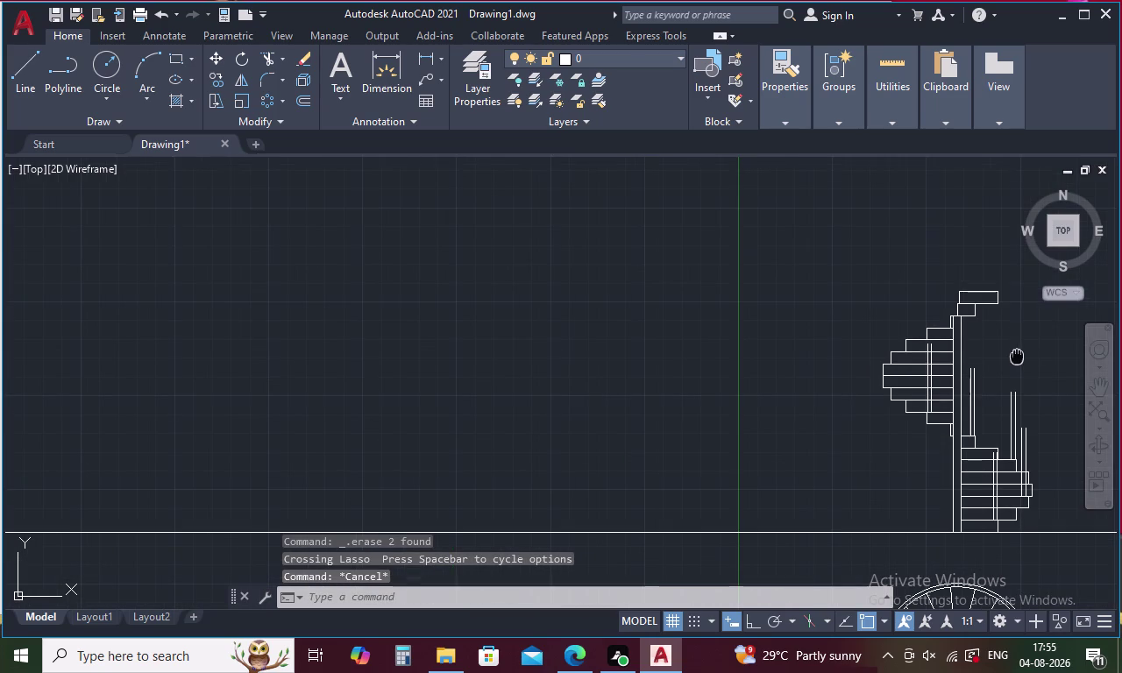
middle_drag(1008, 360, 708, 406)
drag(905, 429, 795, 467)
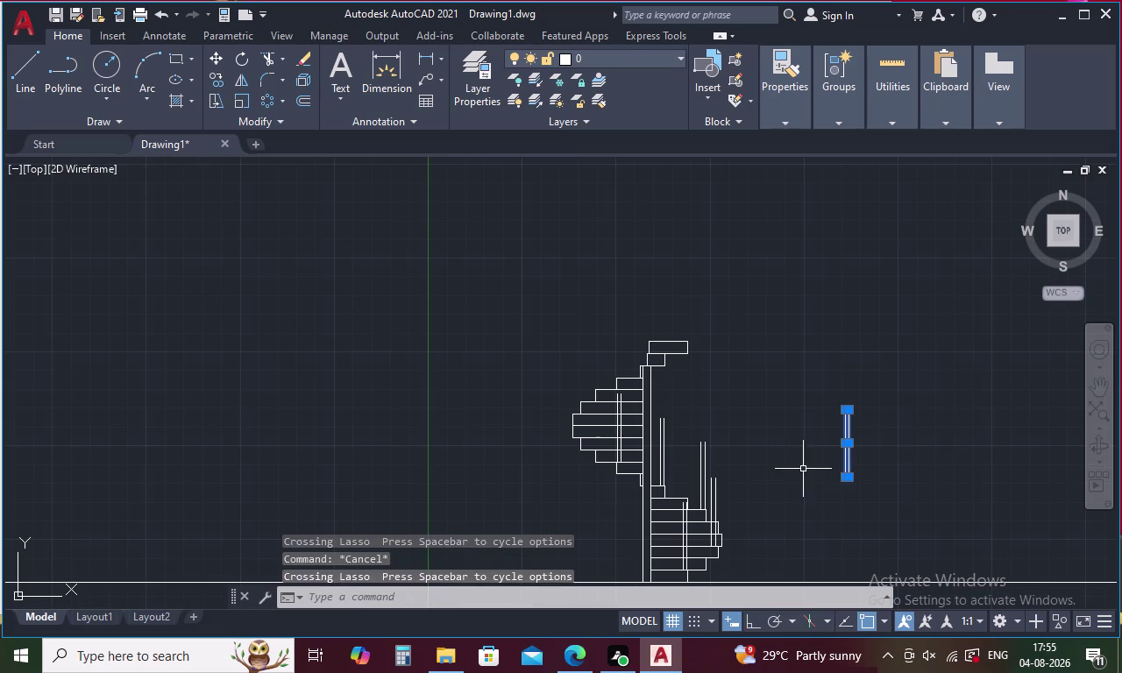
scroll(up, 3)
Copy the standalone post from its base onto the first two upper tread edges.
right_click(838, 454)
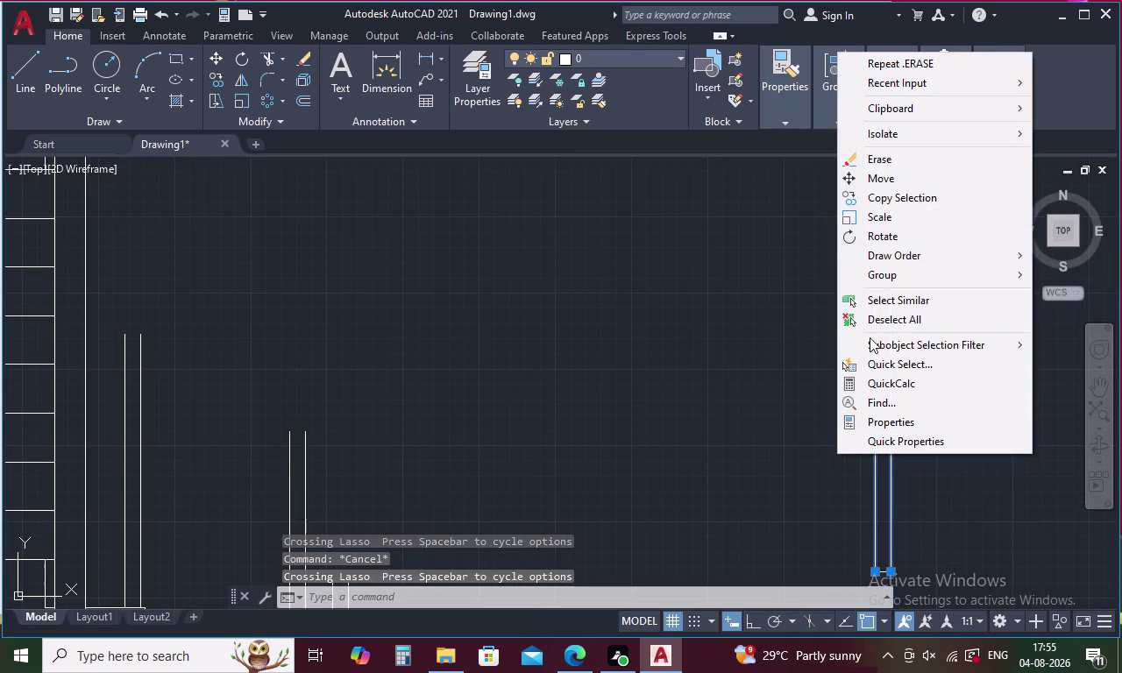
click(891, 200)
middle_drag(853, 429, 851, 428)
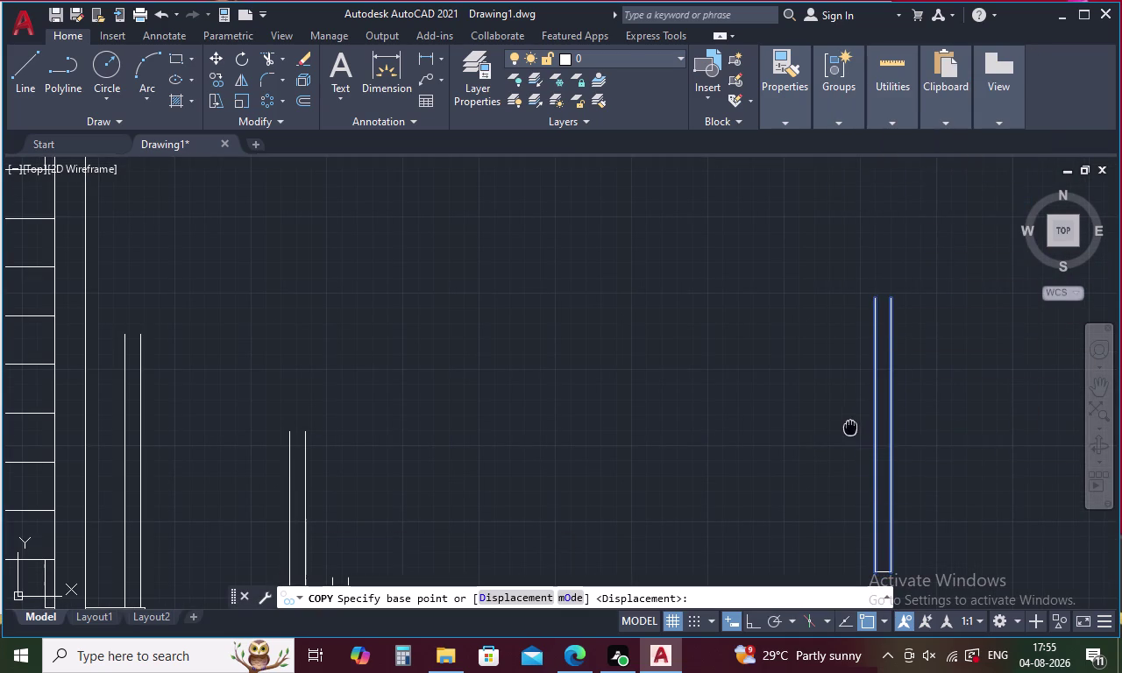
middle_drag(850, 428, 785, 325)
click(813, 467)
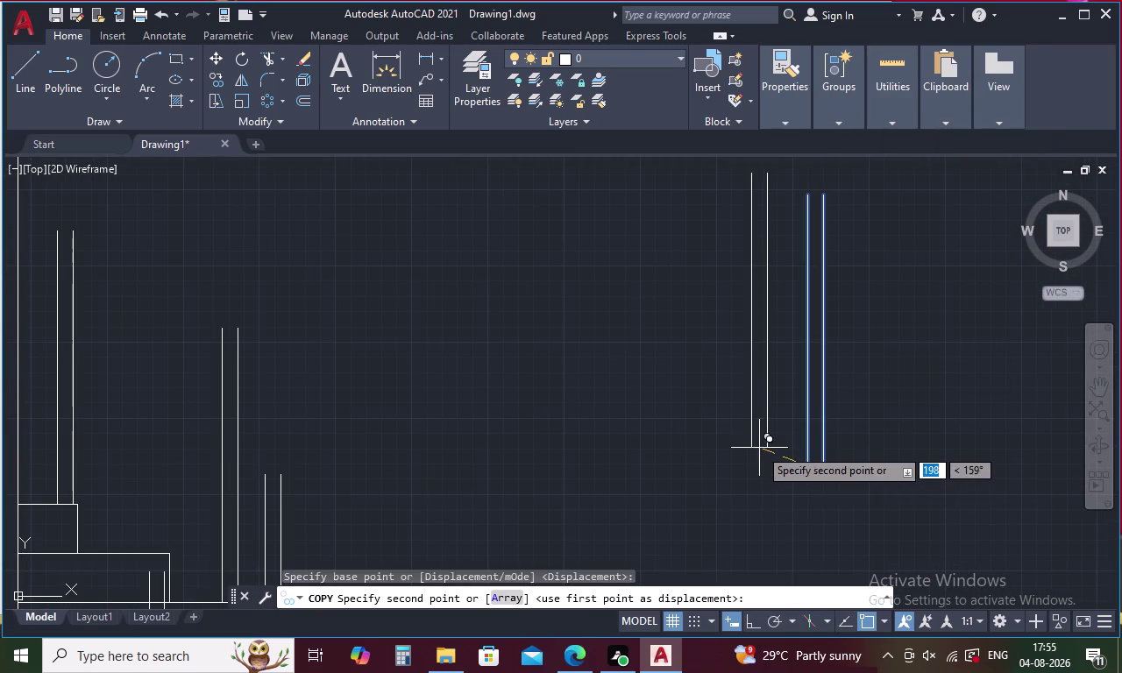
scroll(down, 3)
scroll(up, 3)
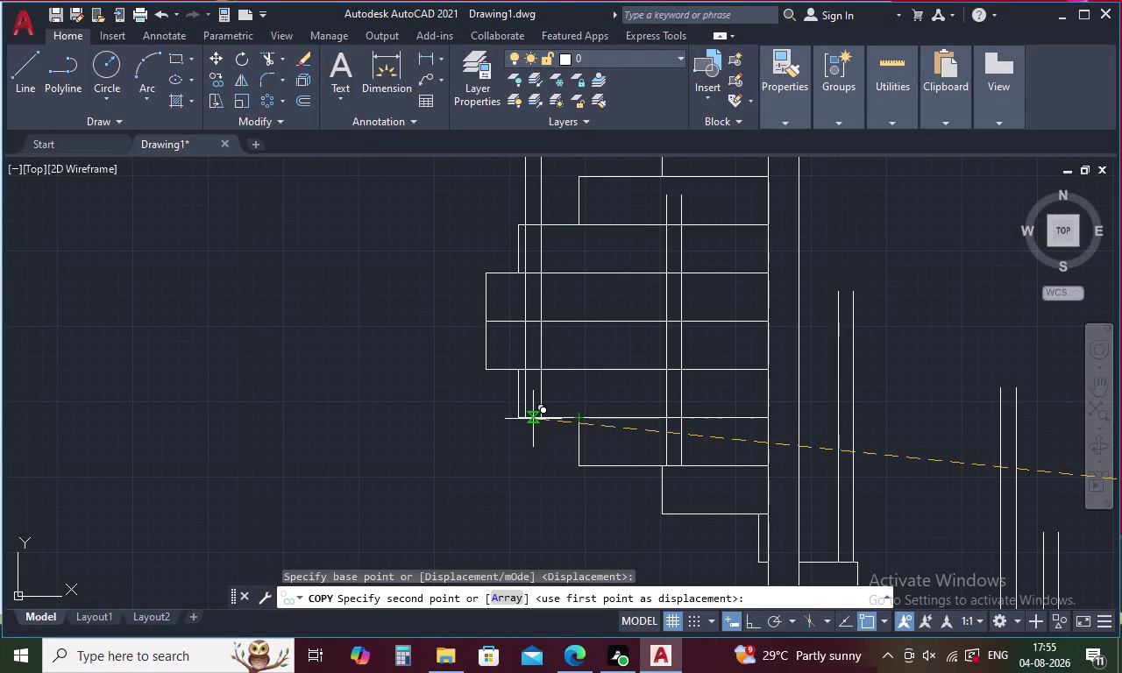
click(533, 419)
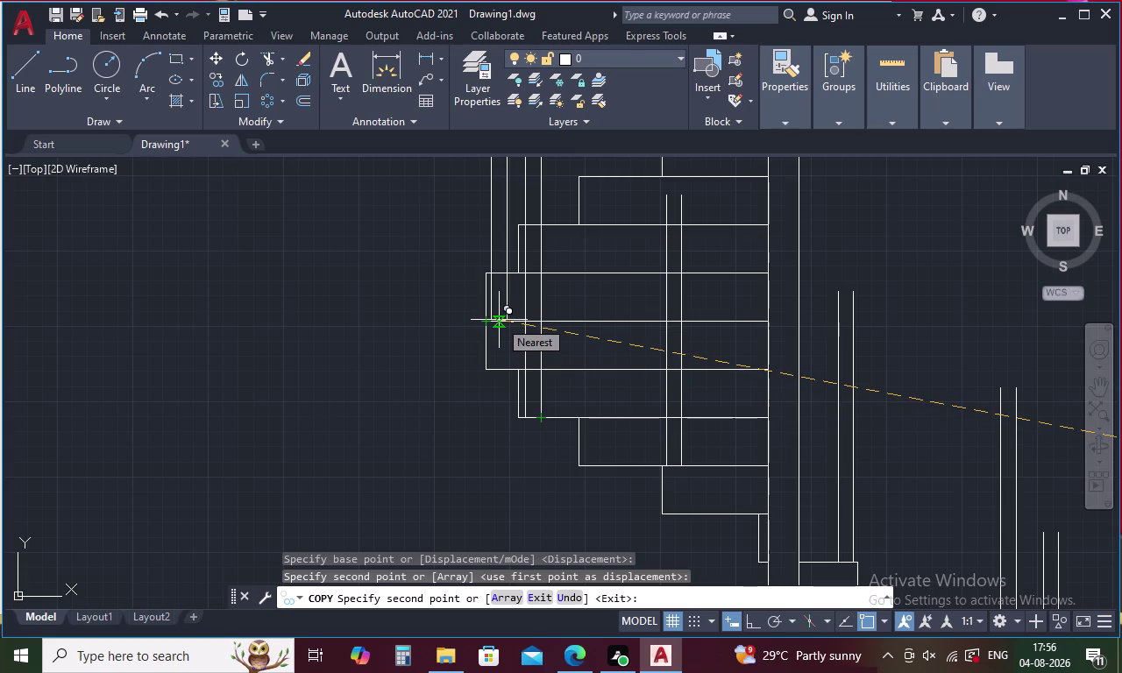
click(499, 320)
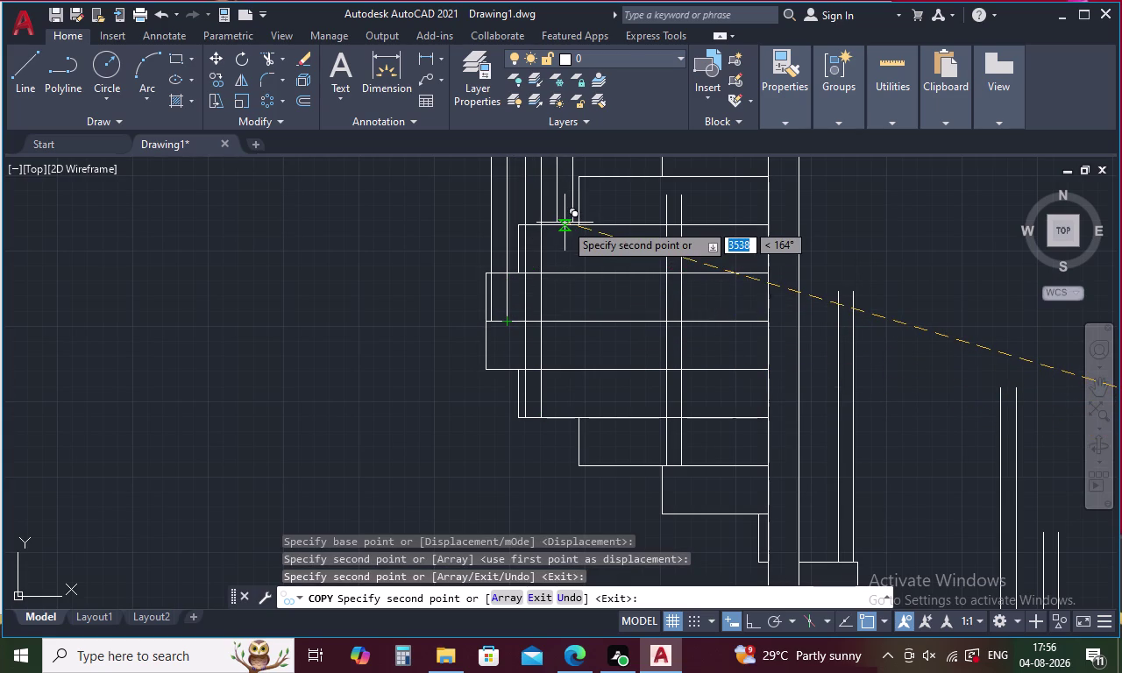
Place post copies on the remaining three treads up to the top tread.
scroll(up, 3)
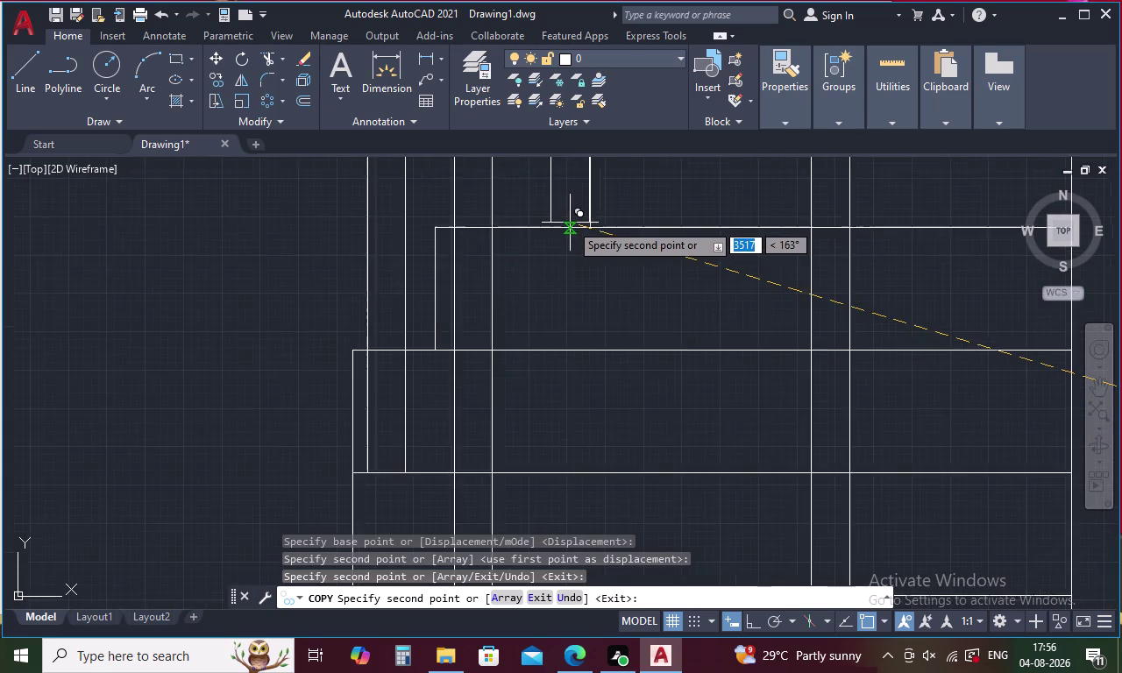
scroll(up, 3)
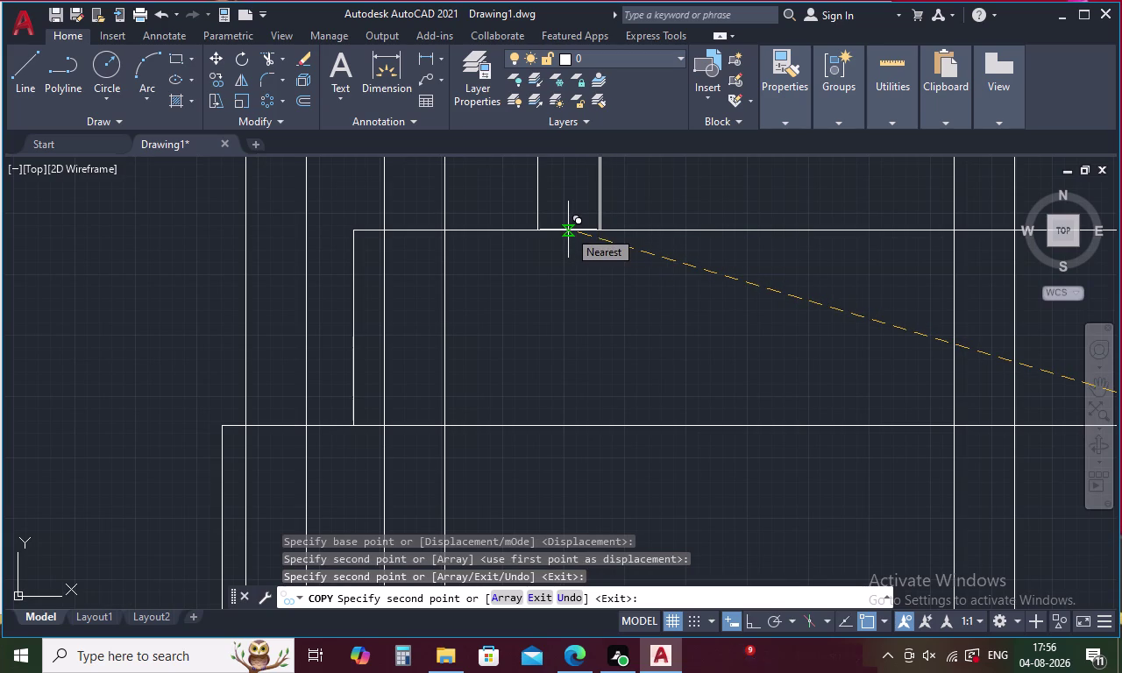
click(570, 230)
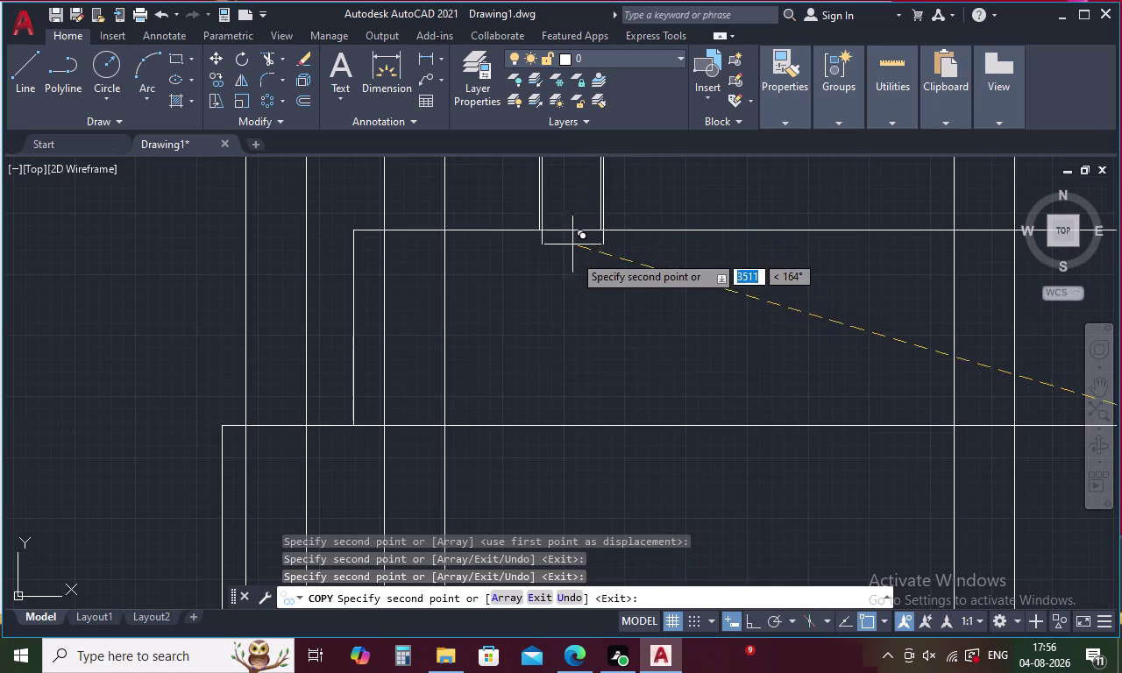
scroll(down, 3)
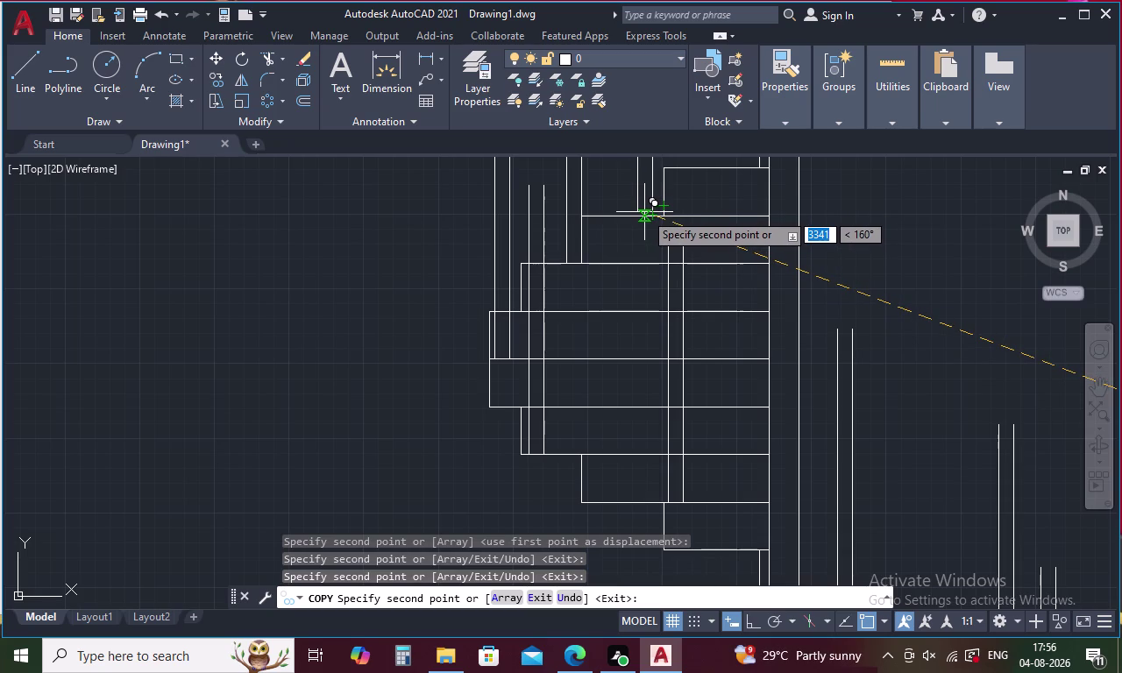
middle_drag(643, 218, 602, 409)
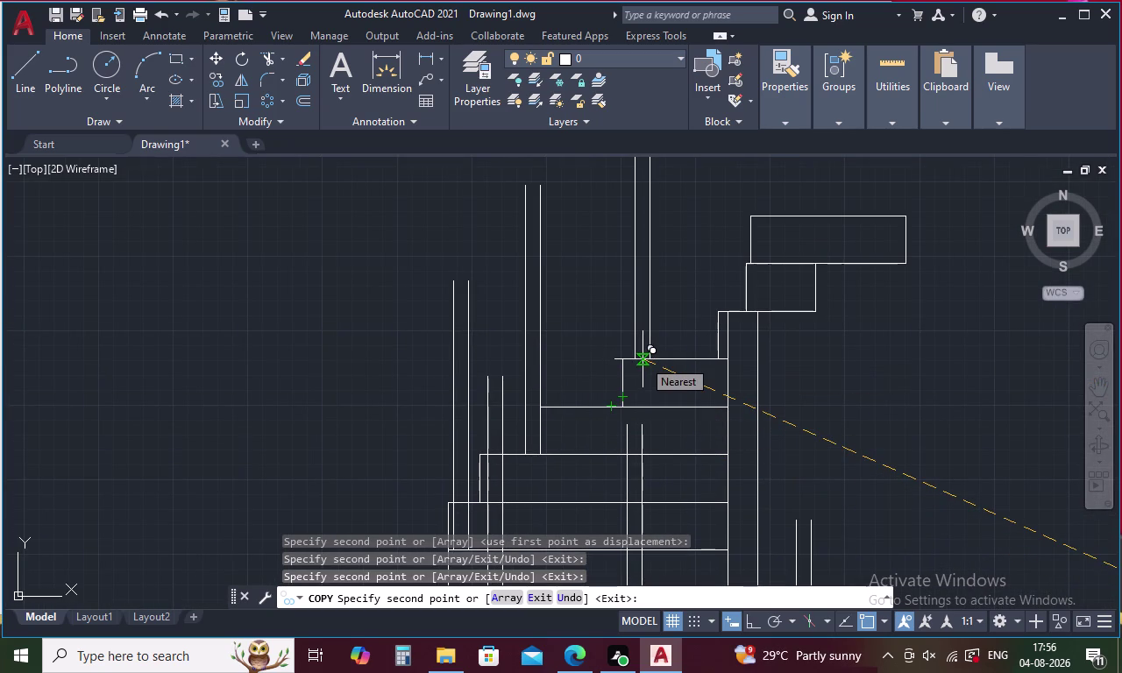
click(639, 360)
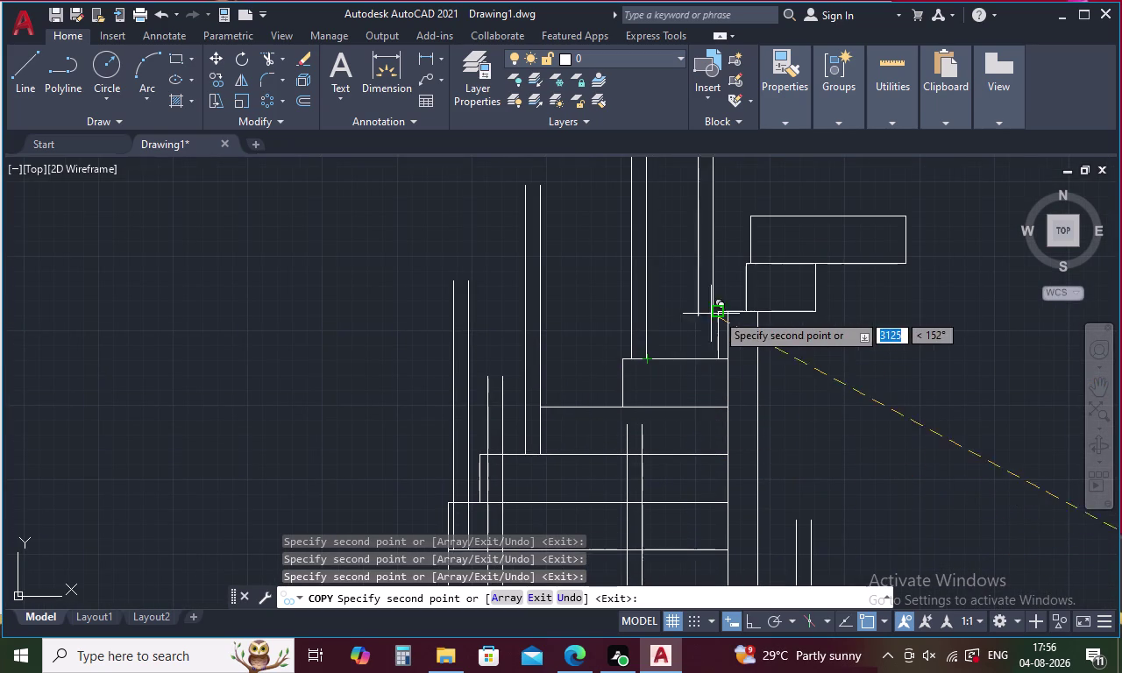
middle_drag(734, 308, 640, 438)
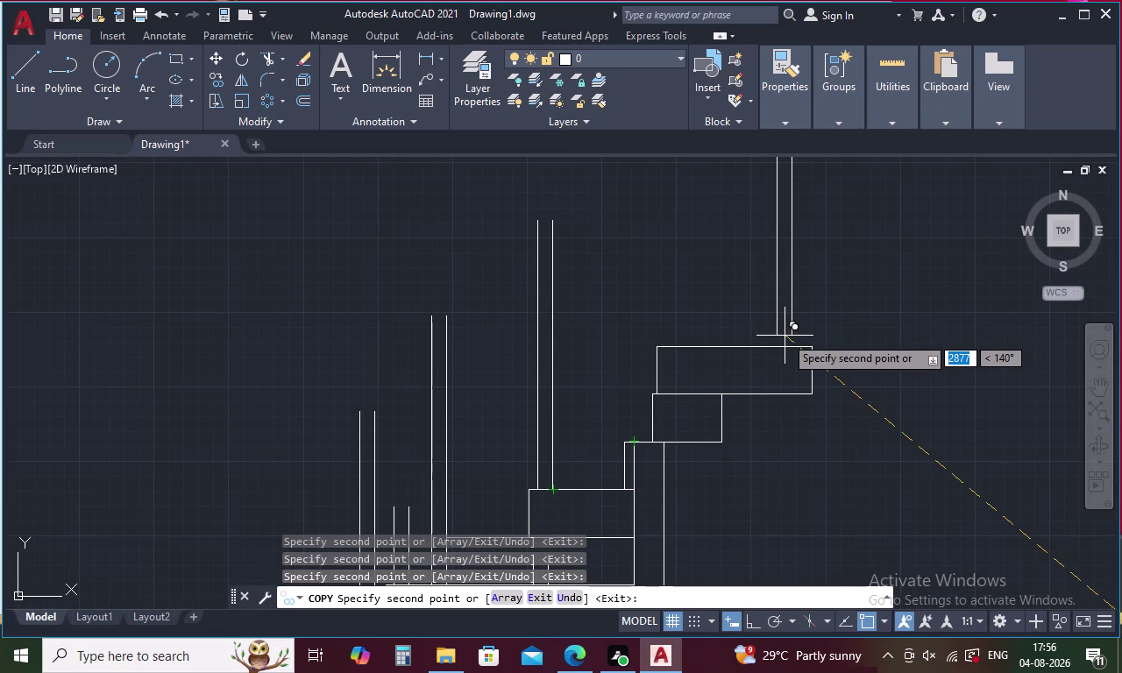
scroll(up, 3)
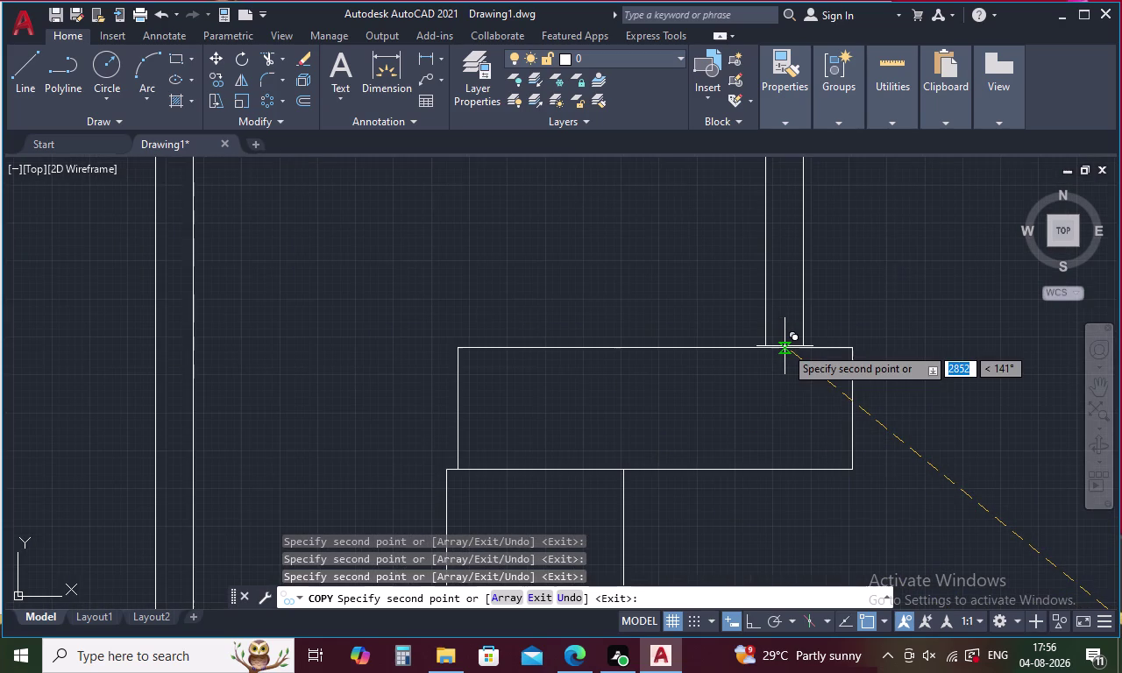
click(784, 347)
scroll(down, 3)
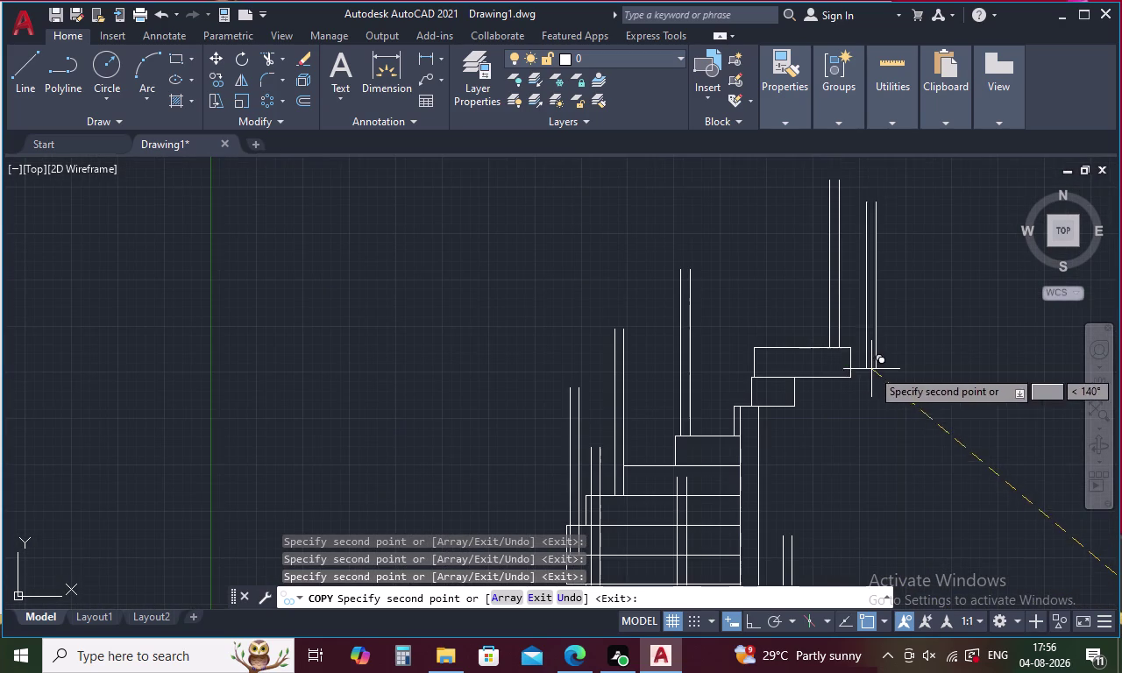
scroll(down, 3)
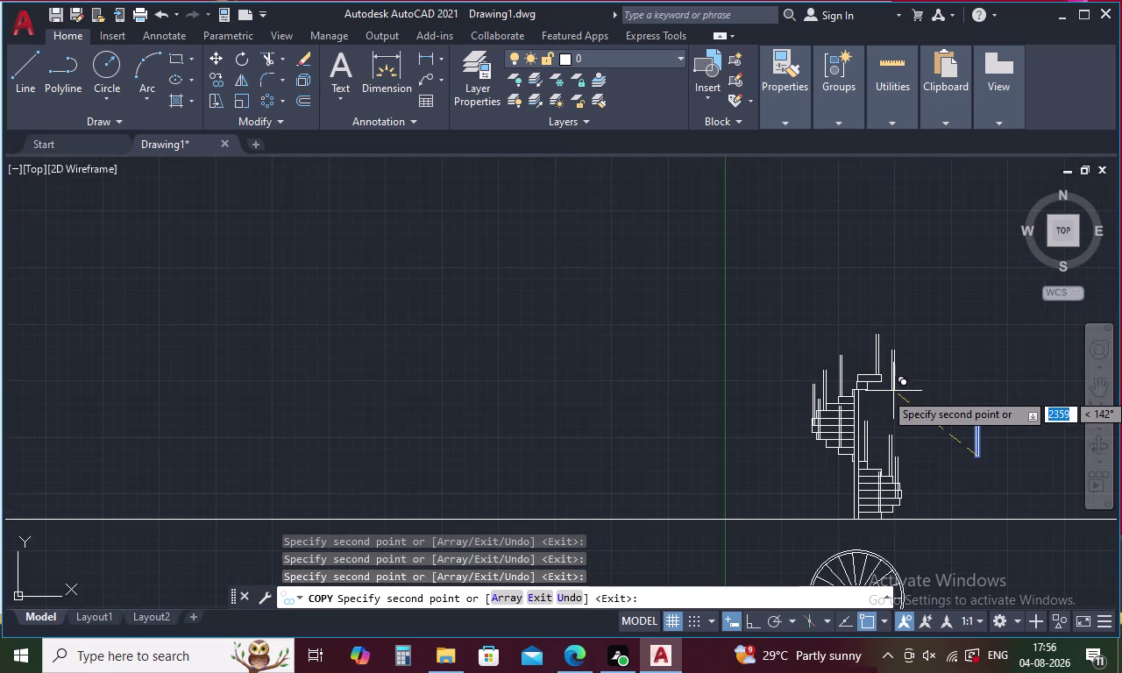
key(Escape)
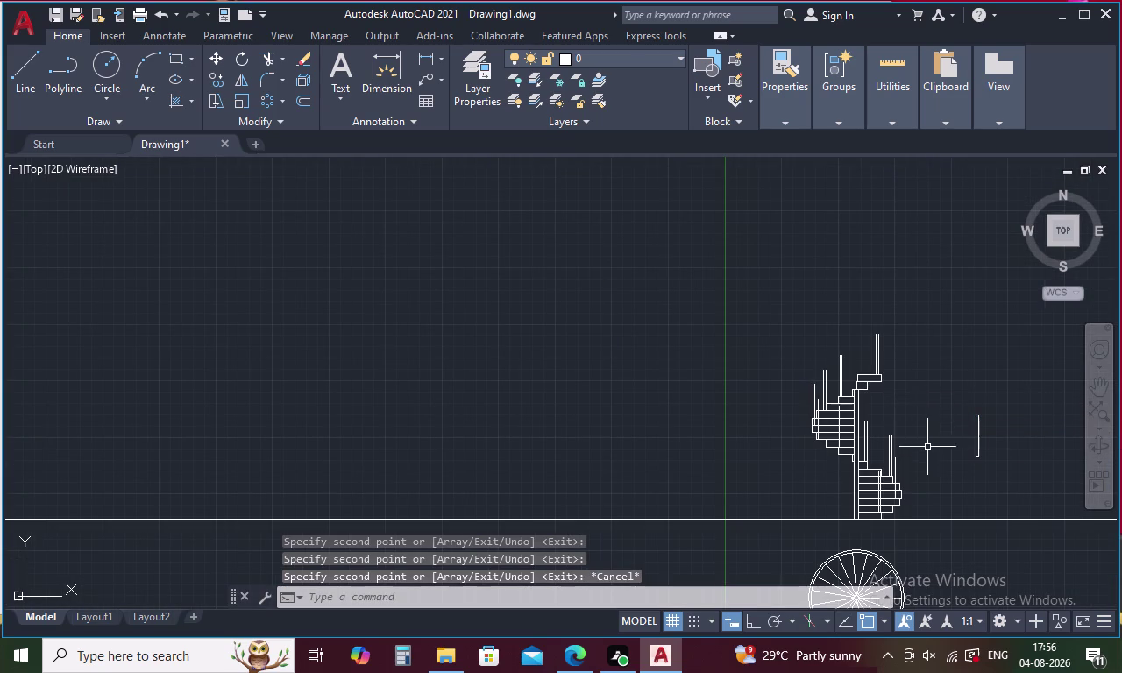
middle_drag(928, 448, 765, 359)
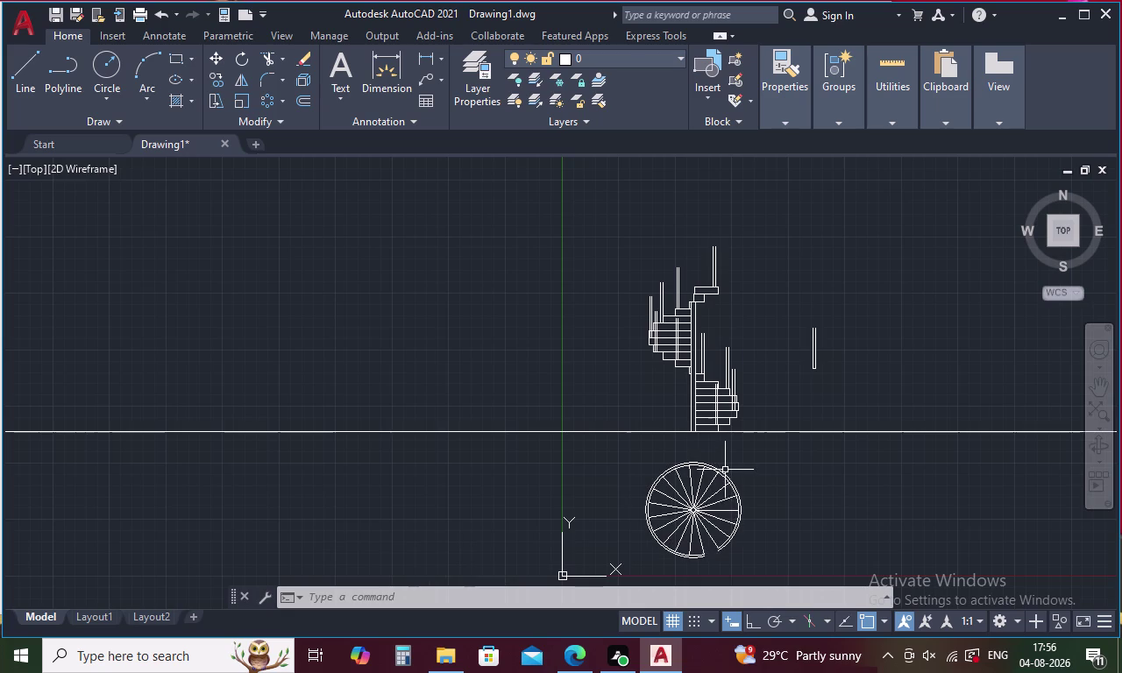
Start a spline handrail at the lowest post top and add points on the next posts.
click(110, 118)
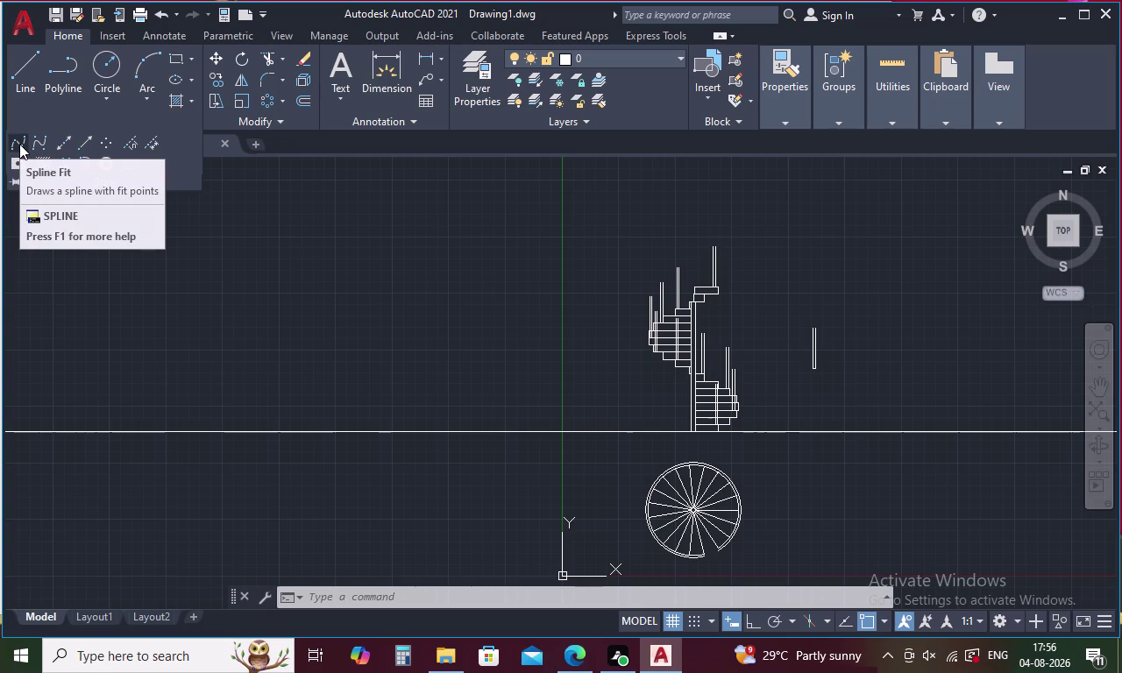
click(19, 144)
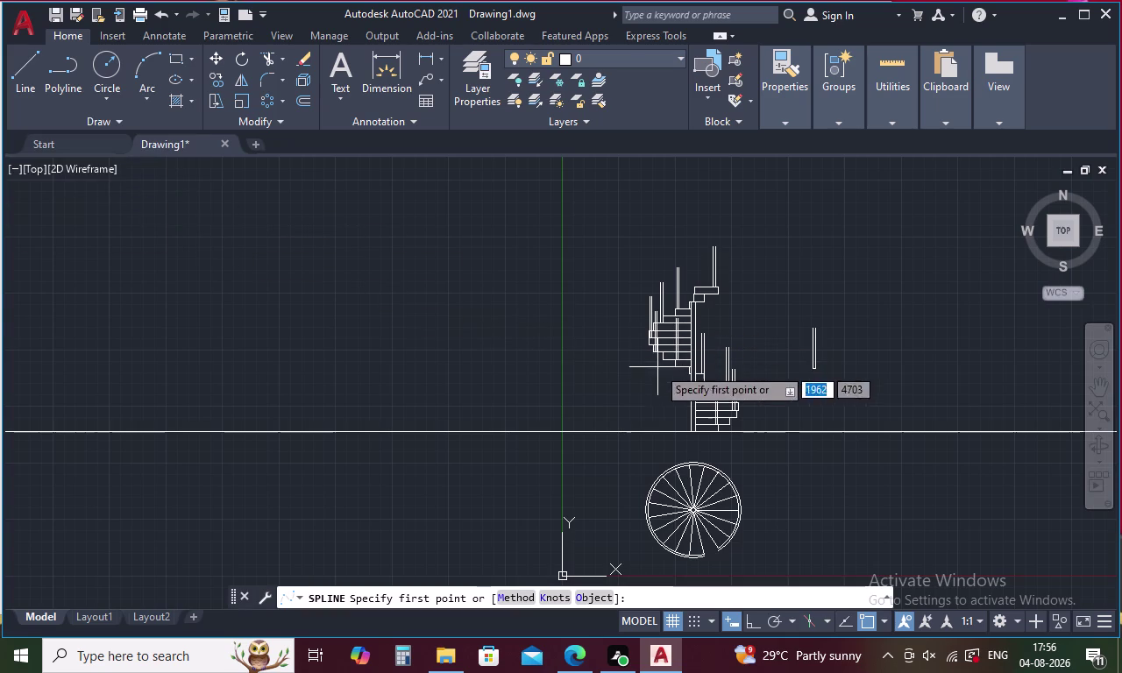
scroll(up, 3)
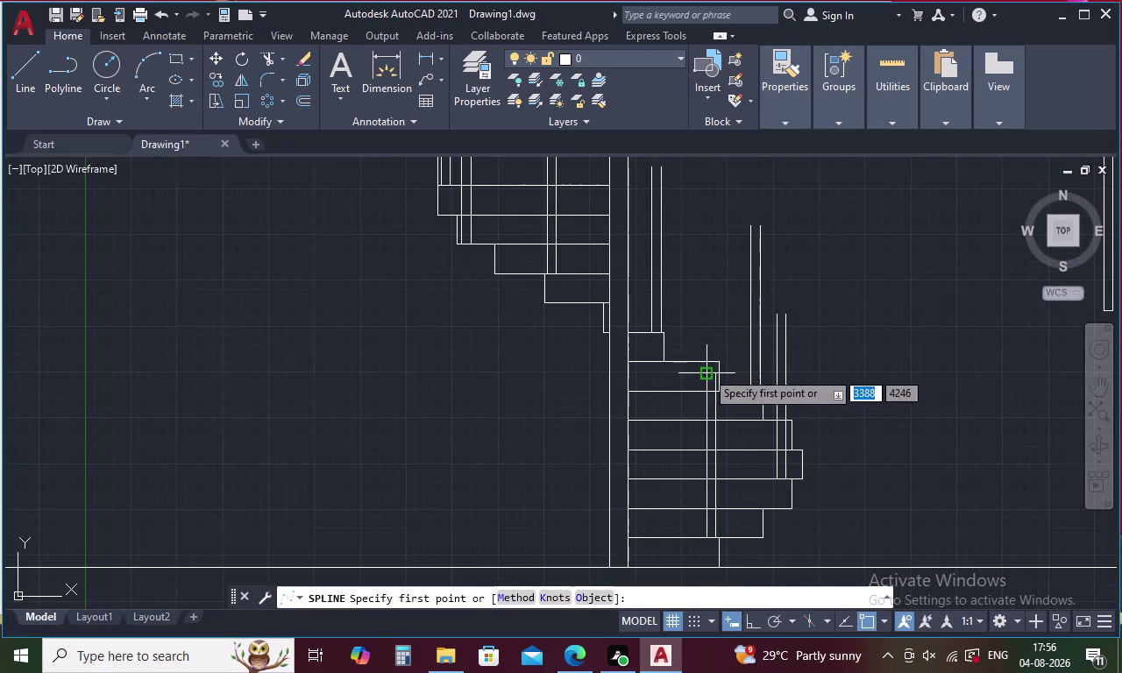
drag(706, 371, 716, 366)
click(782, 319)
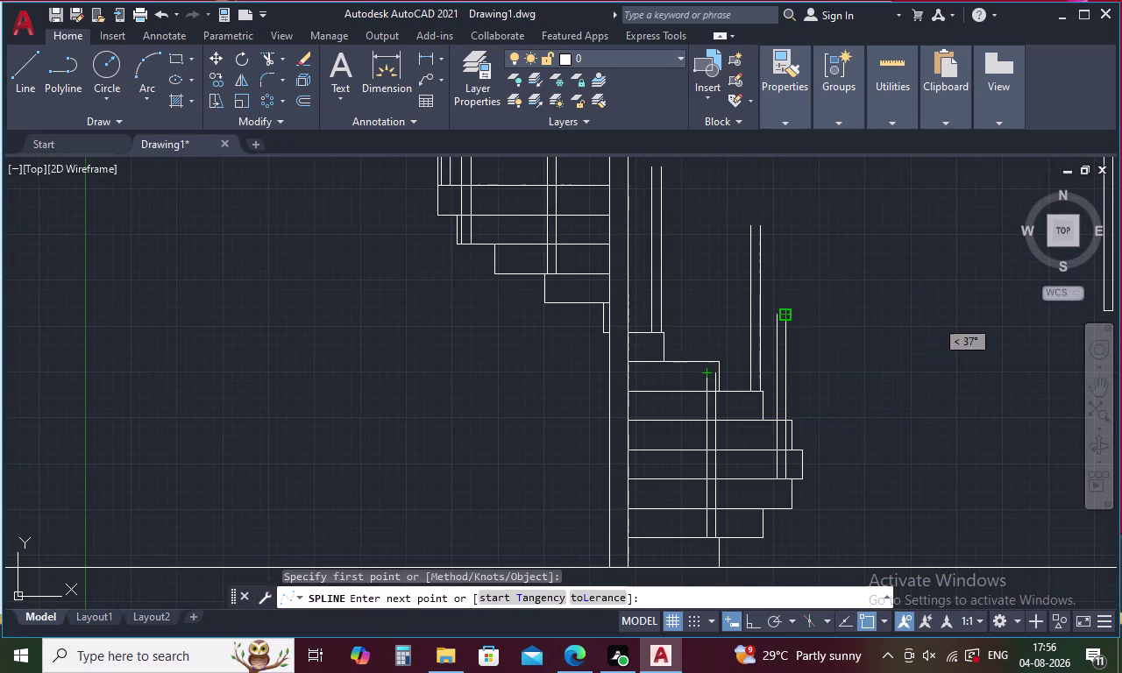
click(750, 225)
click(649, 170)
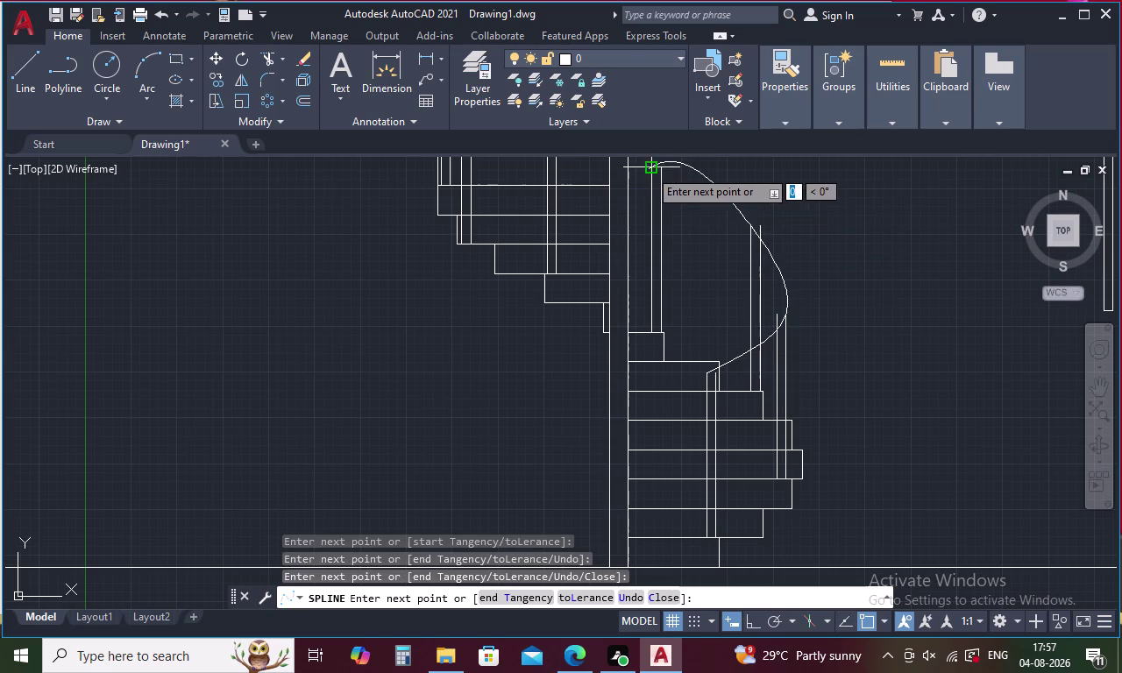
Add spline points over the higher post tops, then cancel the unfinished curve with Esc.
middle_drag(624, 169, 668, 398)
click(591, 338)
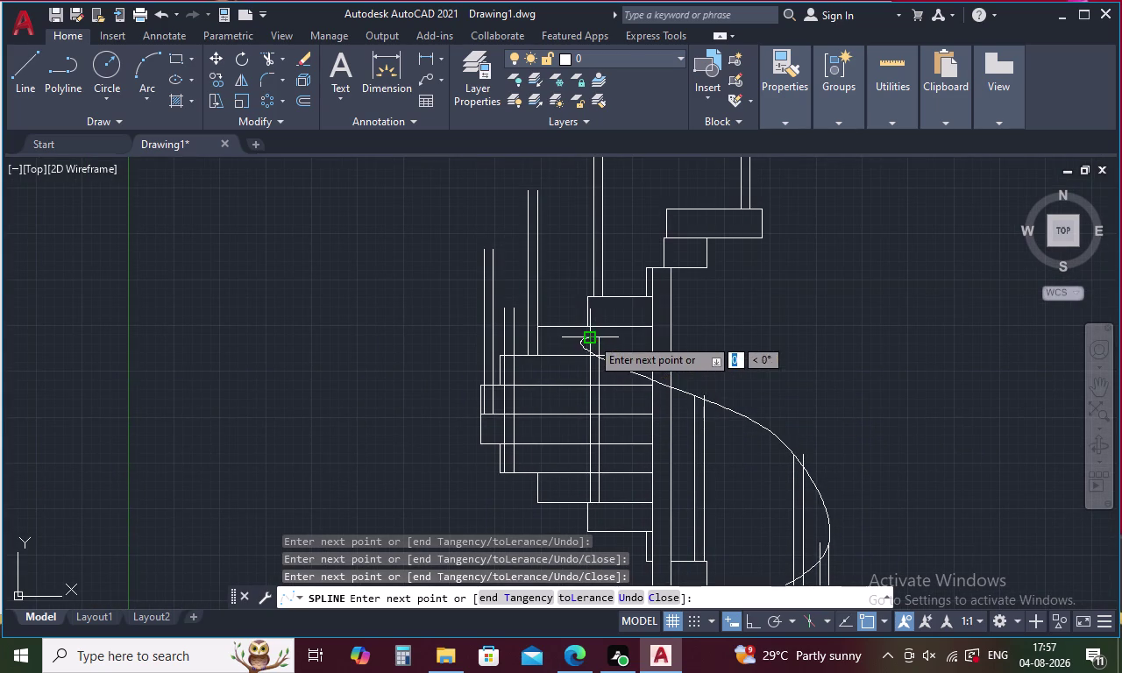
click(500, 308)
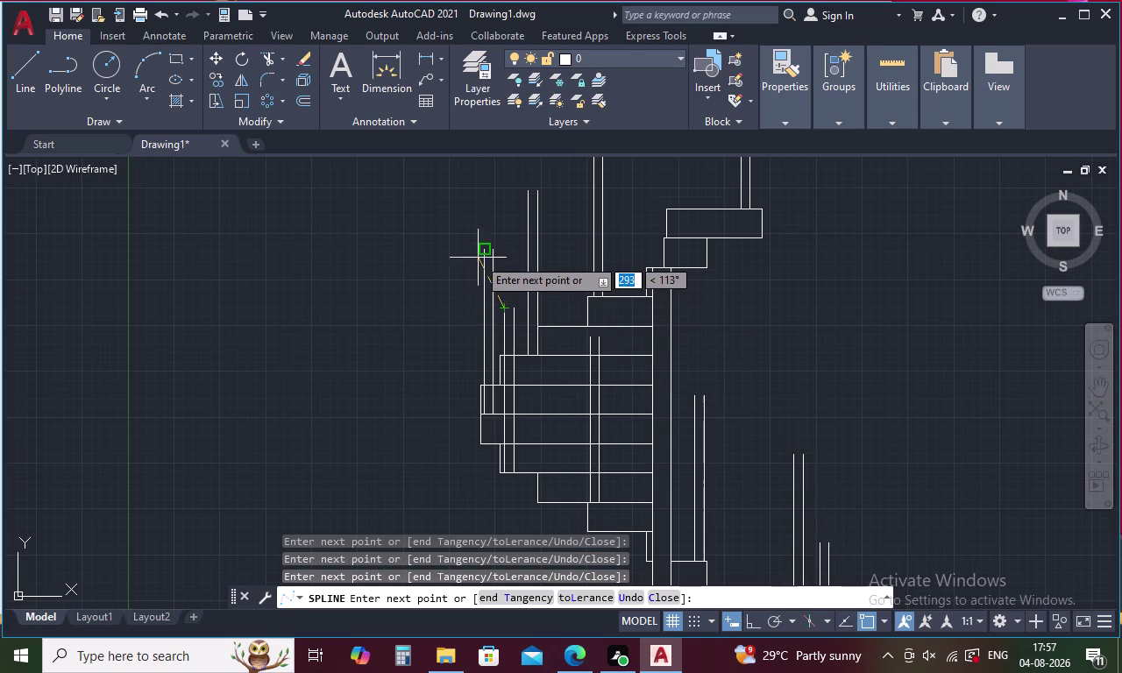
click(479, 250)
middle_drag(480, 242, 458, 293)
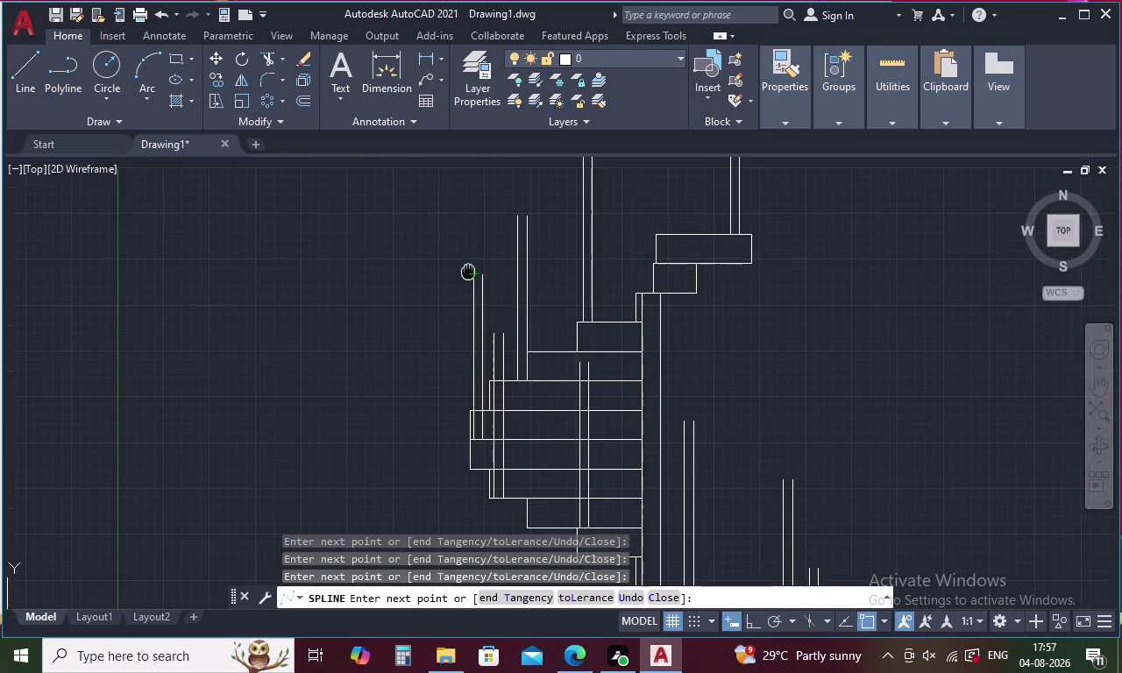
middle_drag(459, 293, 440, 342)
drag(485, 286, 496, 277)
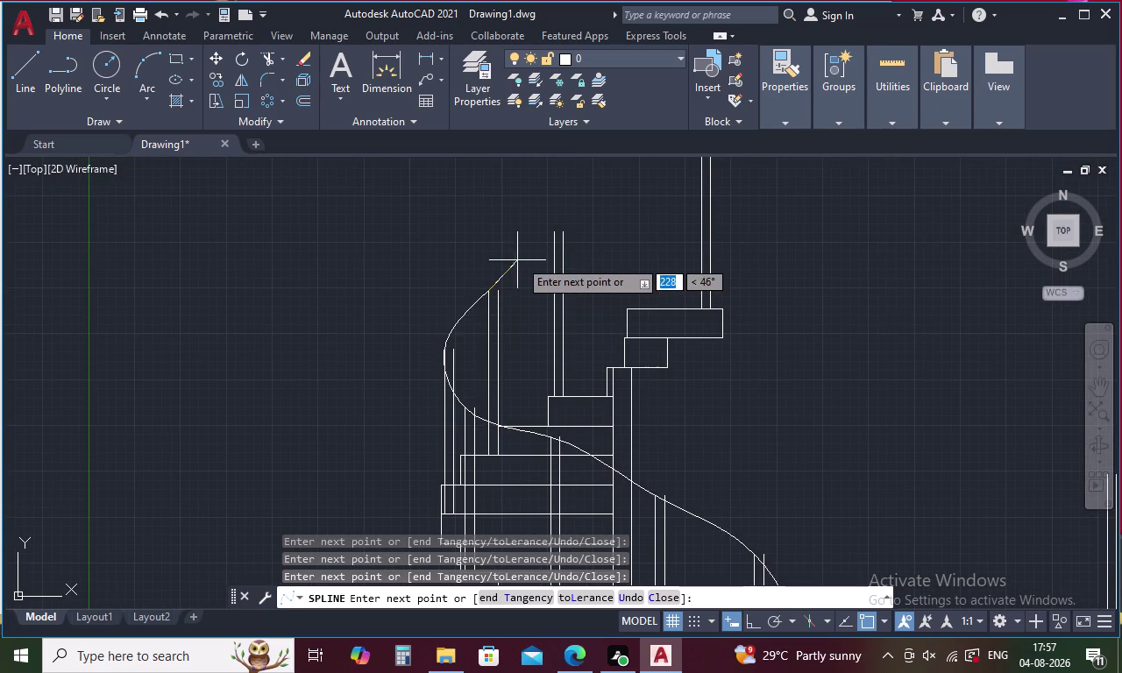
click(552, 236)
middle_drag(618, 229, 570, 308)
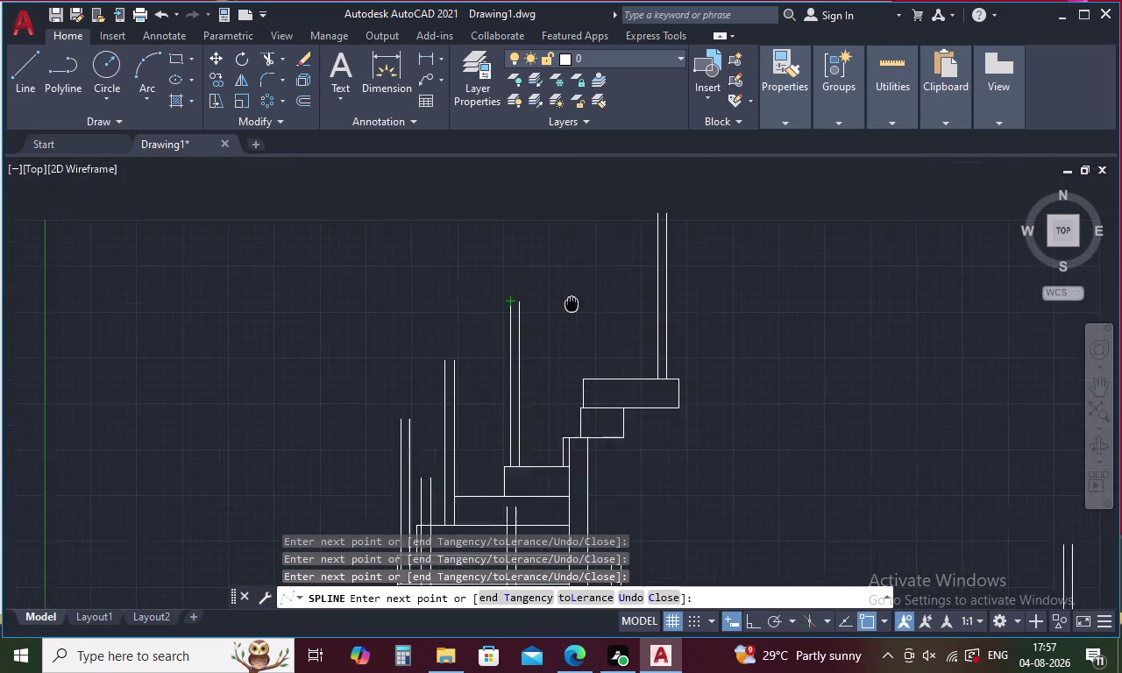
middle_drag(570, 308, 542, 367)
click(633, 279)
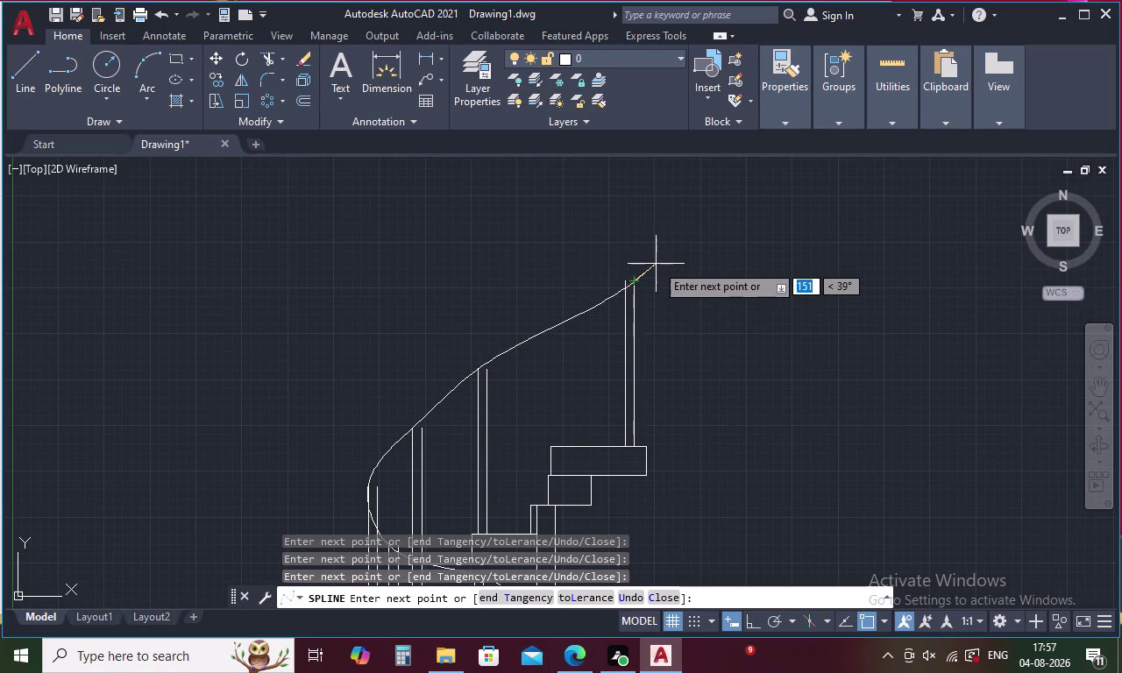
key(Escape)
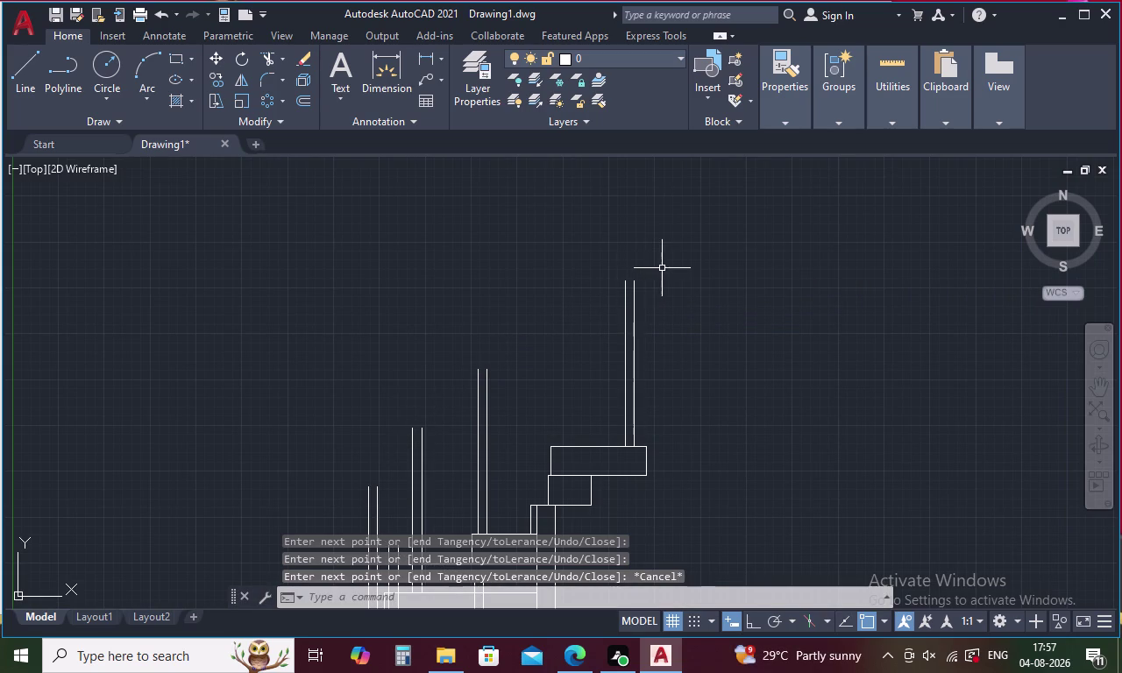
Start a new handrail spline on a lower post top and snap points to the neighbouring posts.
scroll(down, 3)
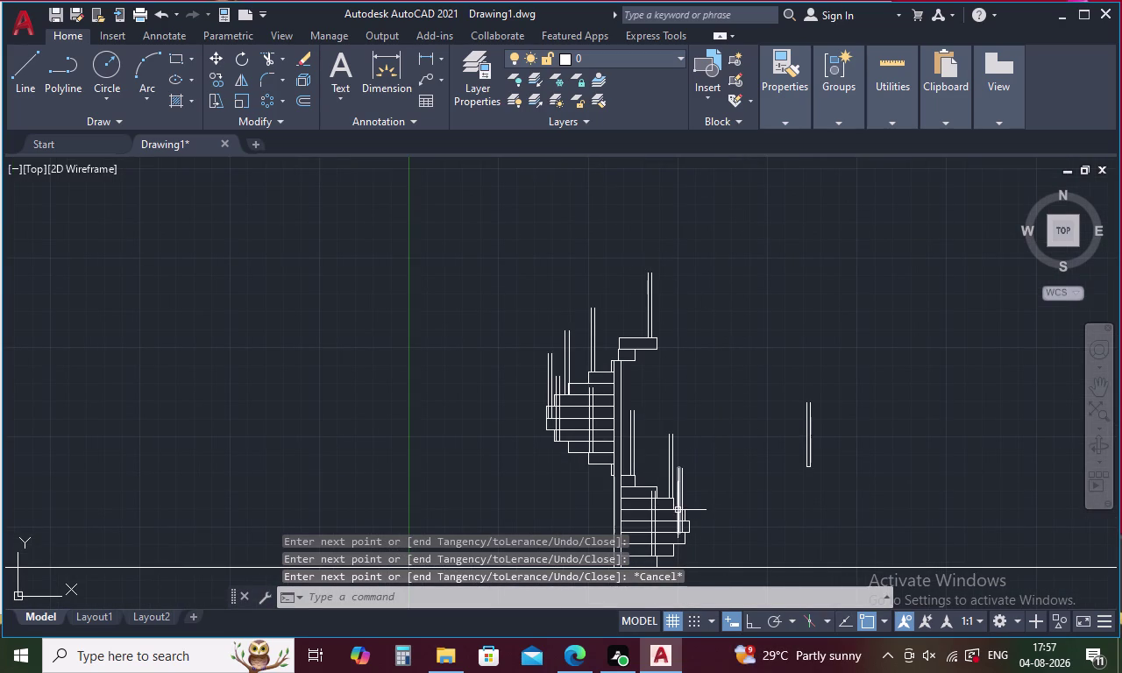
key(space)
middle_drag(636, 513, 602, 425)
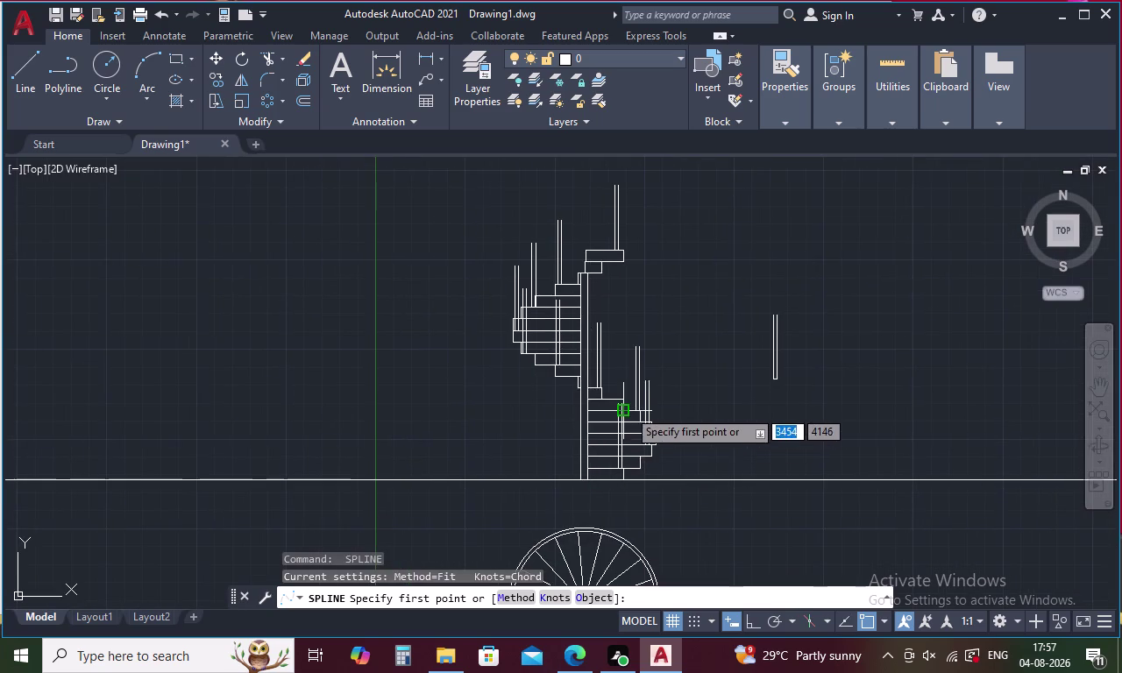
scroll(up, 3)
click(600, 399)
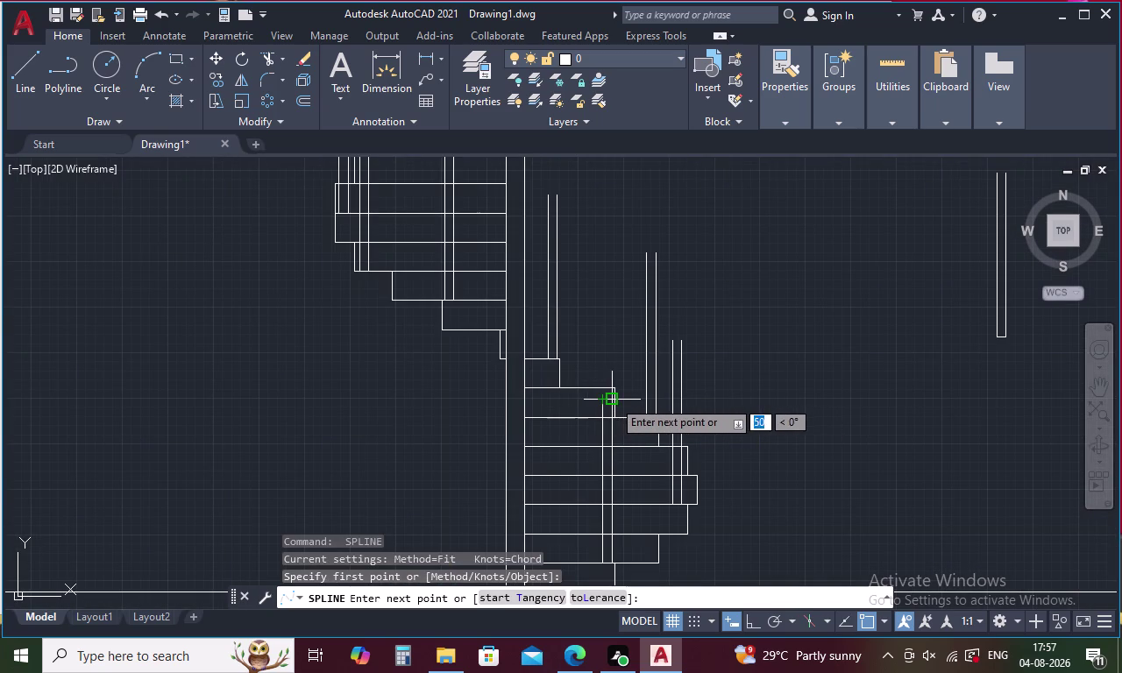
click(613, 400)
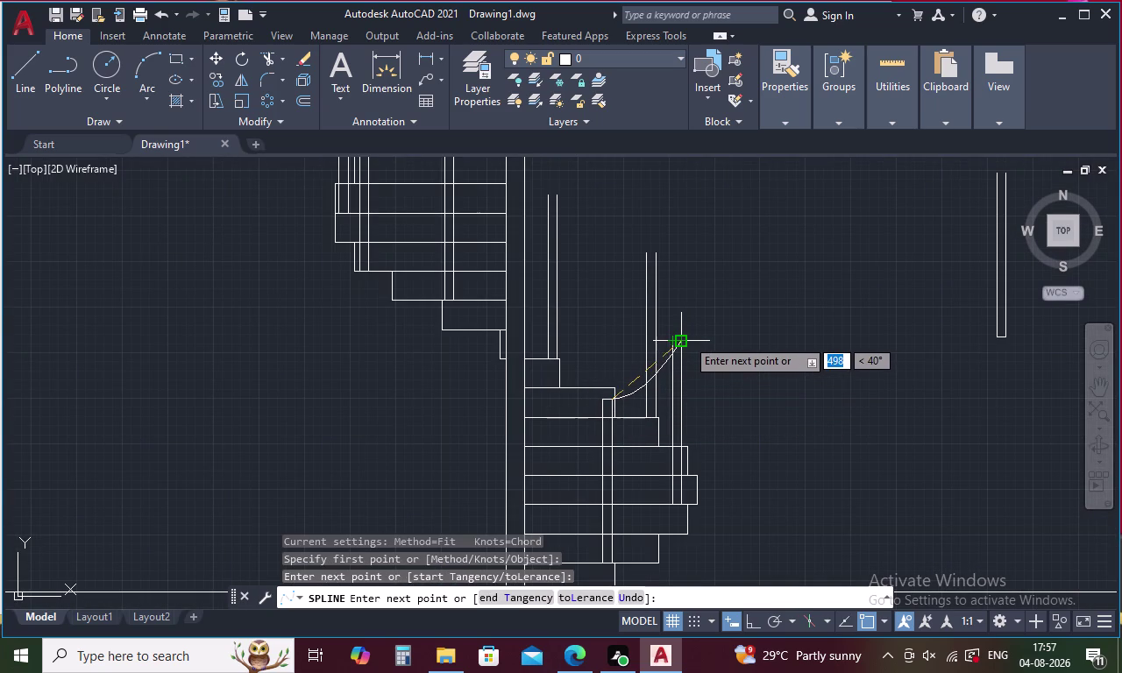
scroll(up, 3)
click(671, 347)
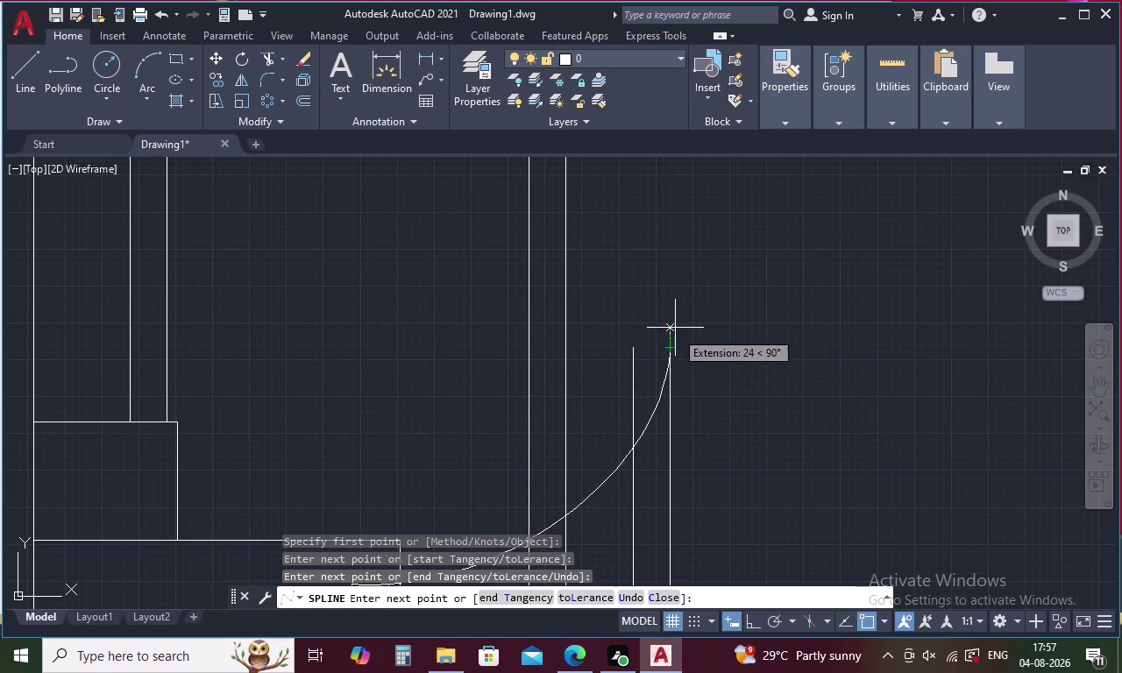
middle_drag(676, 327, 683, 491)
middle_drag(669, 359, 708, 591)
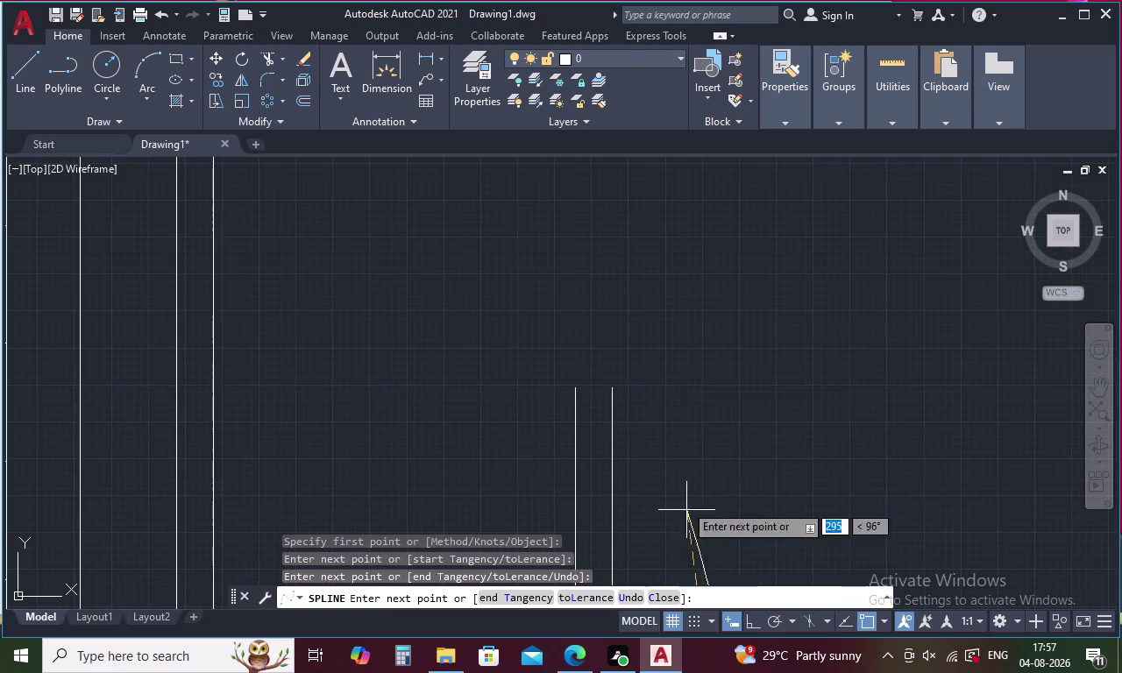
click(612, 391)
Continue the spline's fit points across the middle stair post tops.
middle_drag(611, 389, 622, 431)
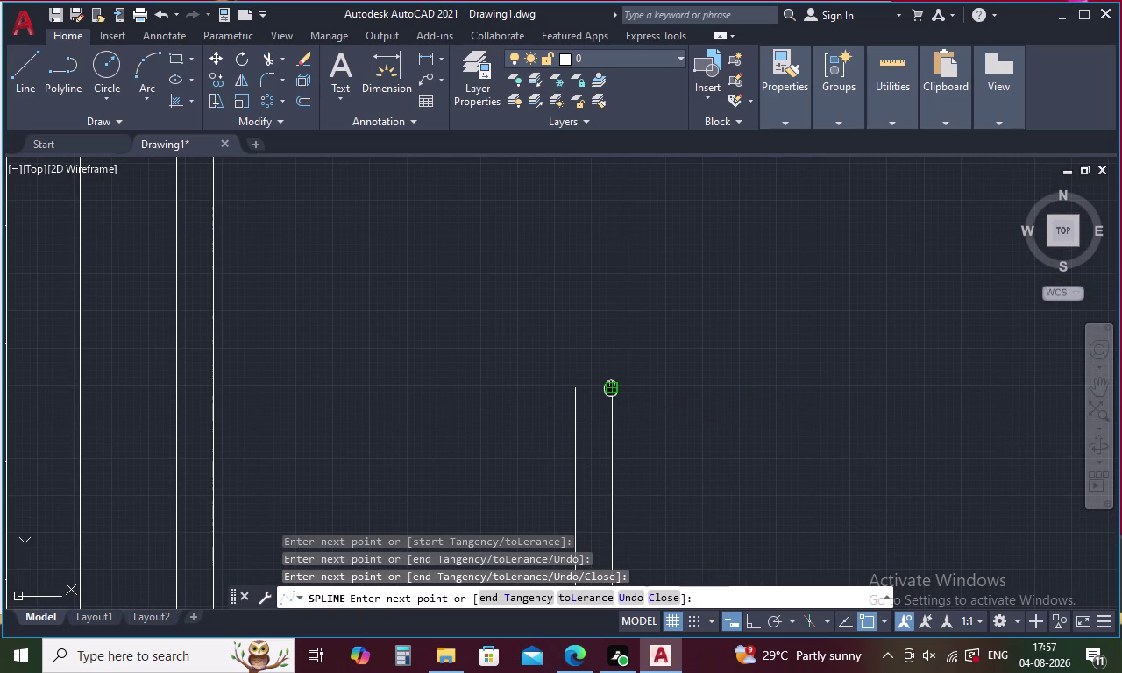
middle_drag(622, 430, 688, 626)
click(291, 387)
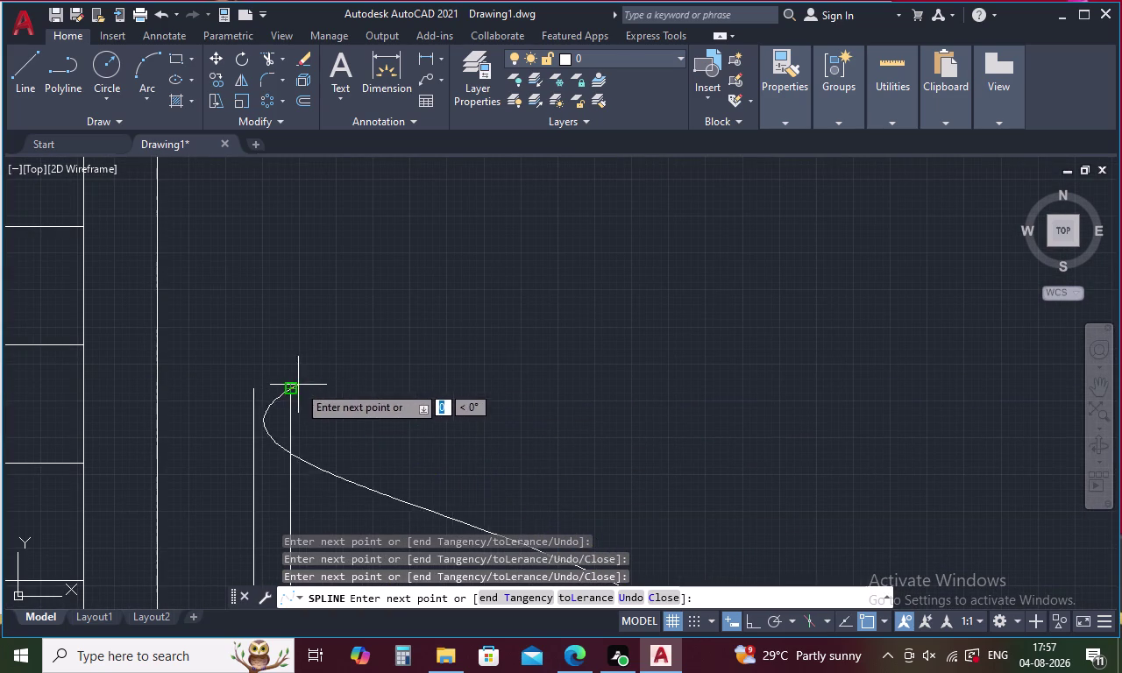
middle_drag(298, 384, 622, 487)
scroll(down, 3)
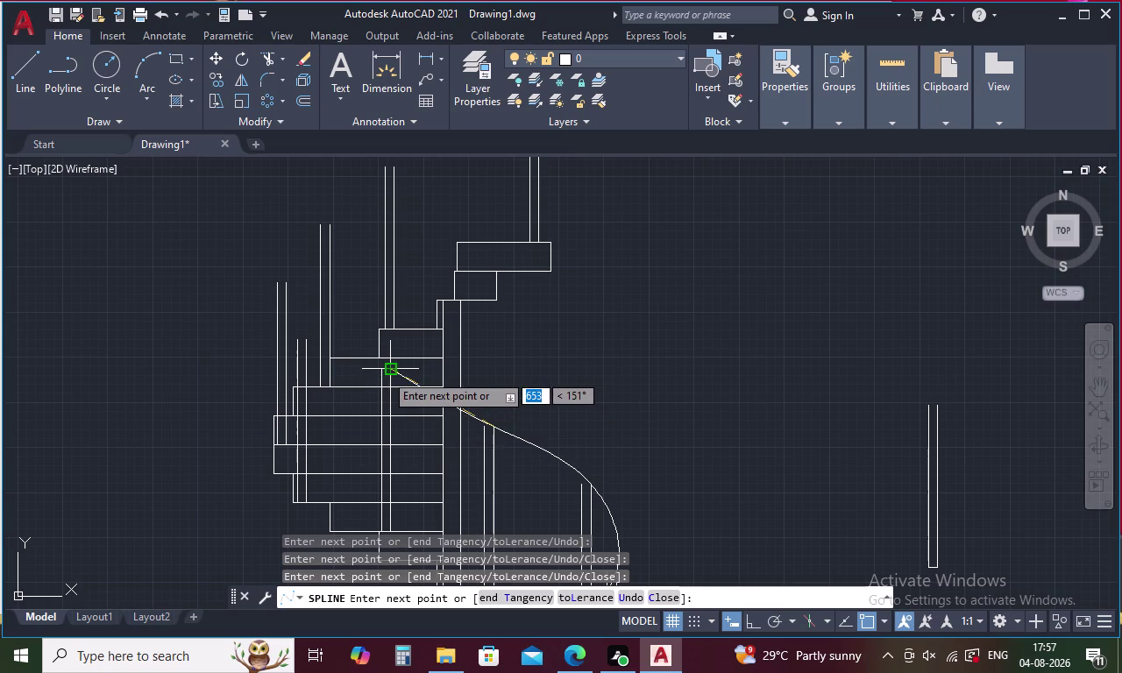
scroll(up, 3)
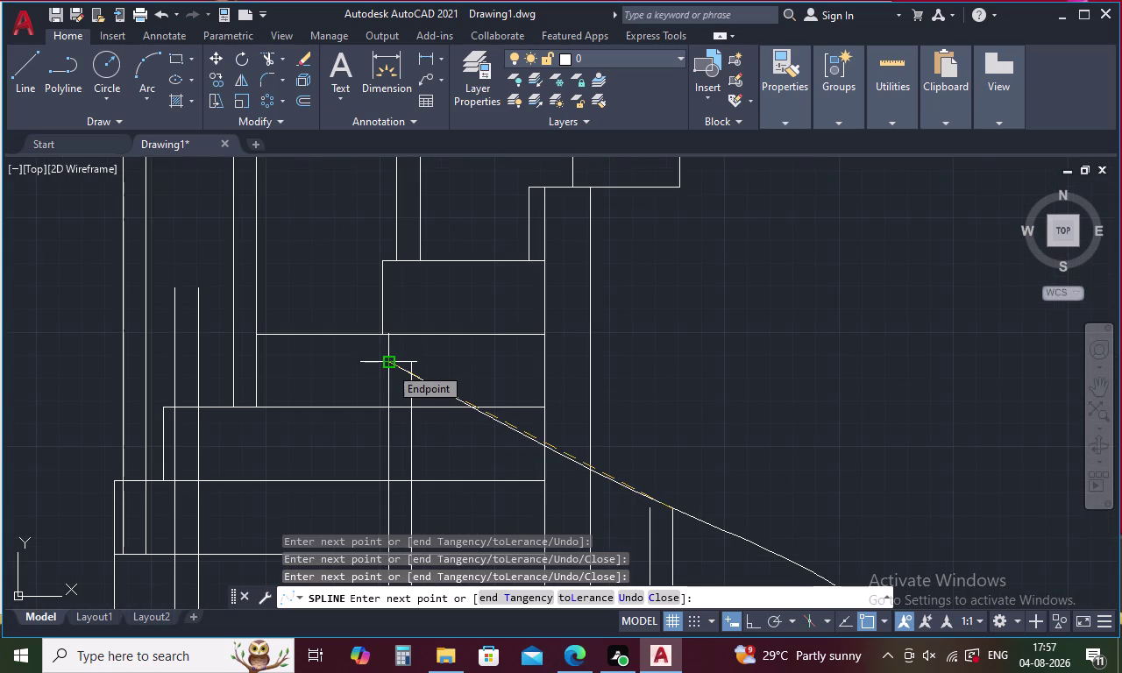
click(410, 364)
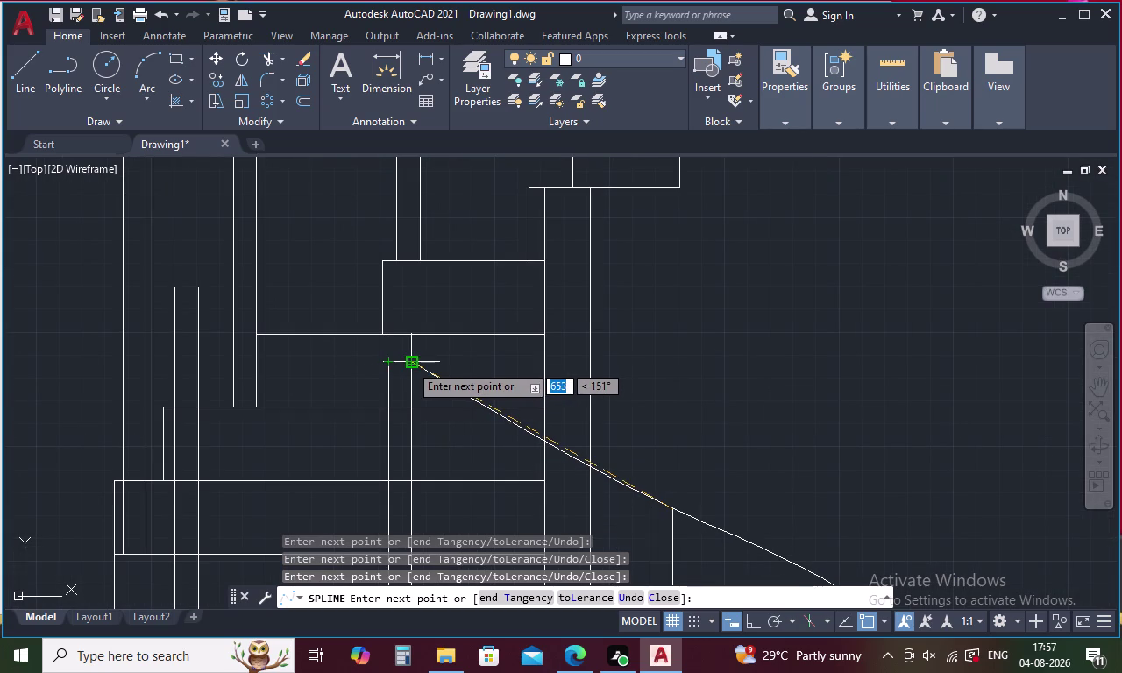
click(197, 291)
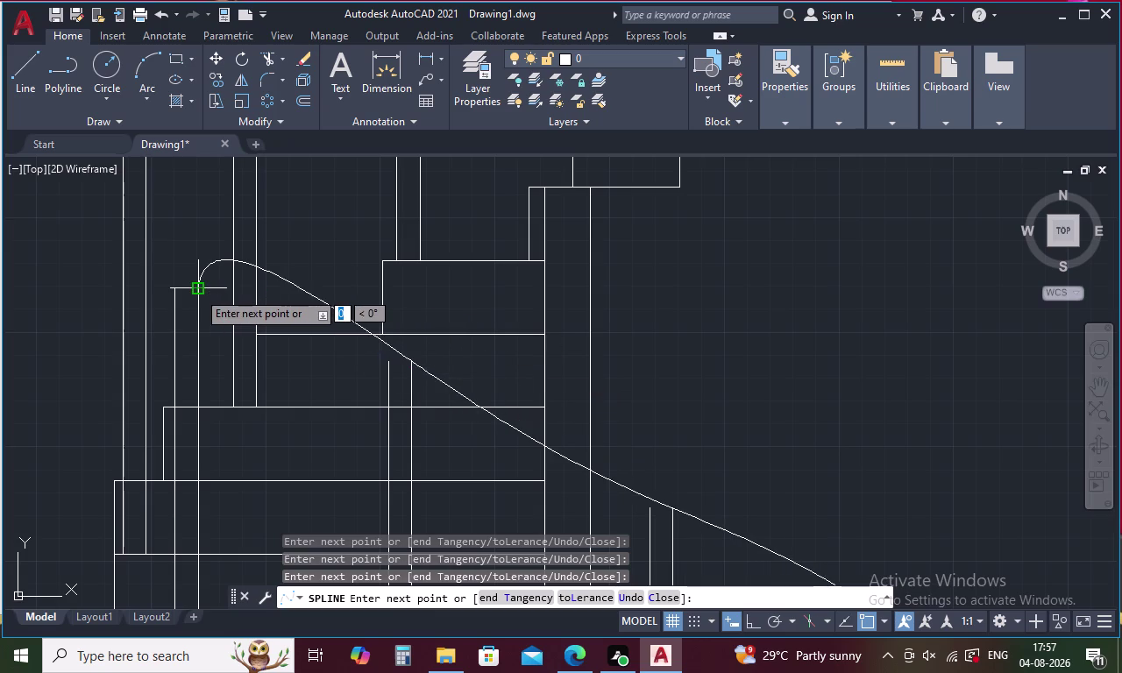
middle_drag(197, 291, 361, 496)
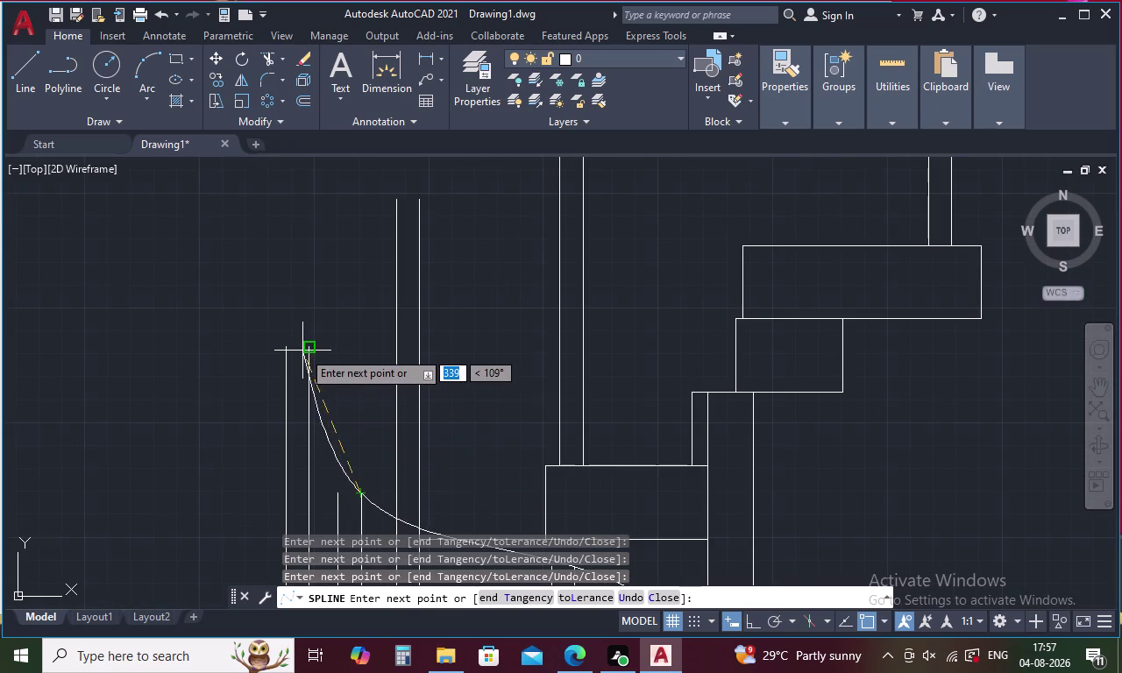
click(305, 348)
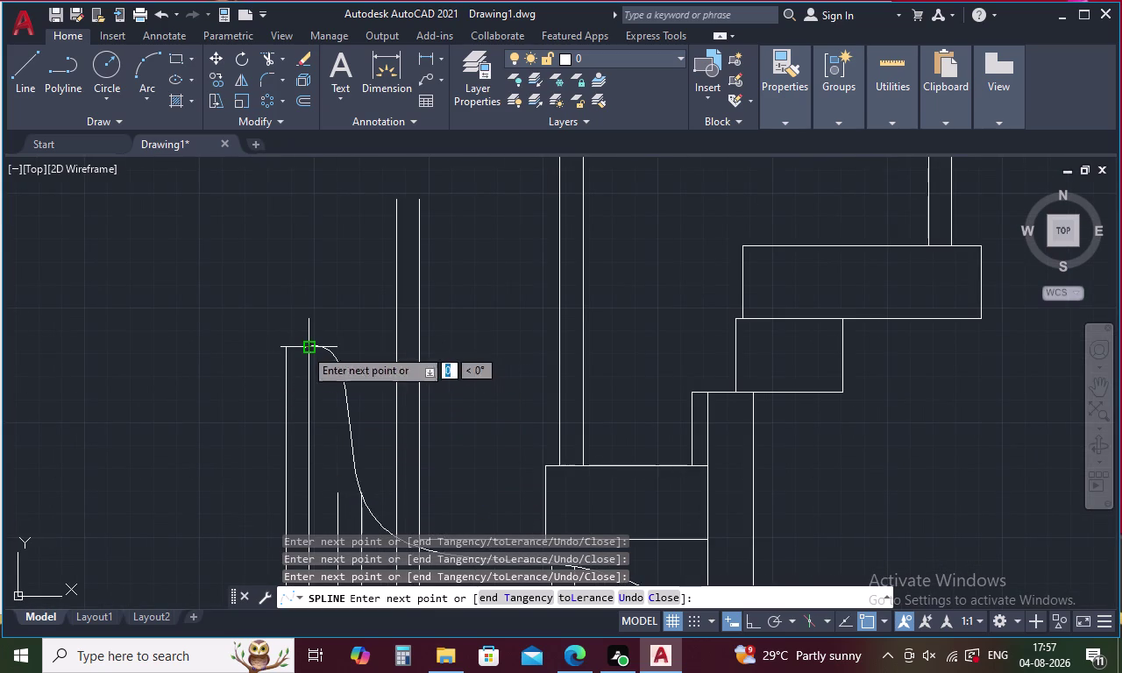
middle_drag(367, 284, 339, 388)
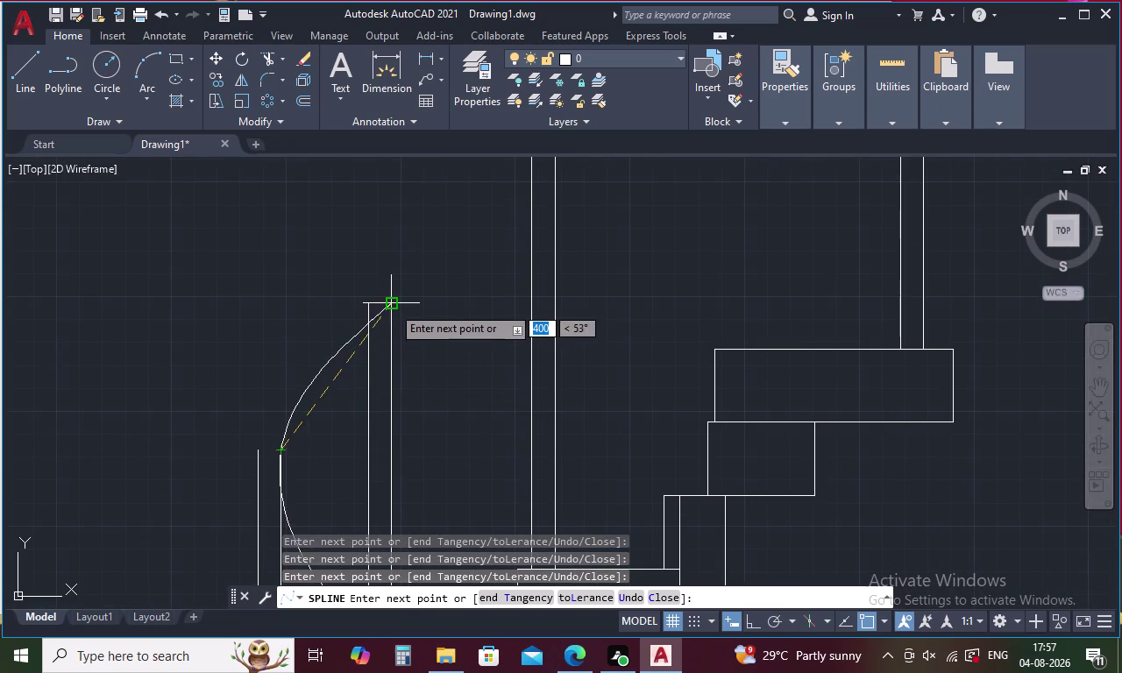
click(392, 306)
Carry the spline over the topmost posts and finish it with a downturned curled end.
scroll(down, 3)
middle_drag(409, 302, 294, 399)
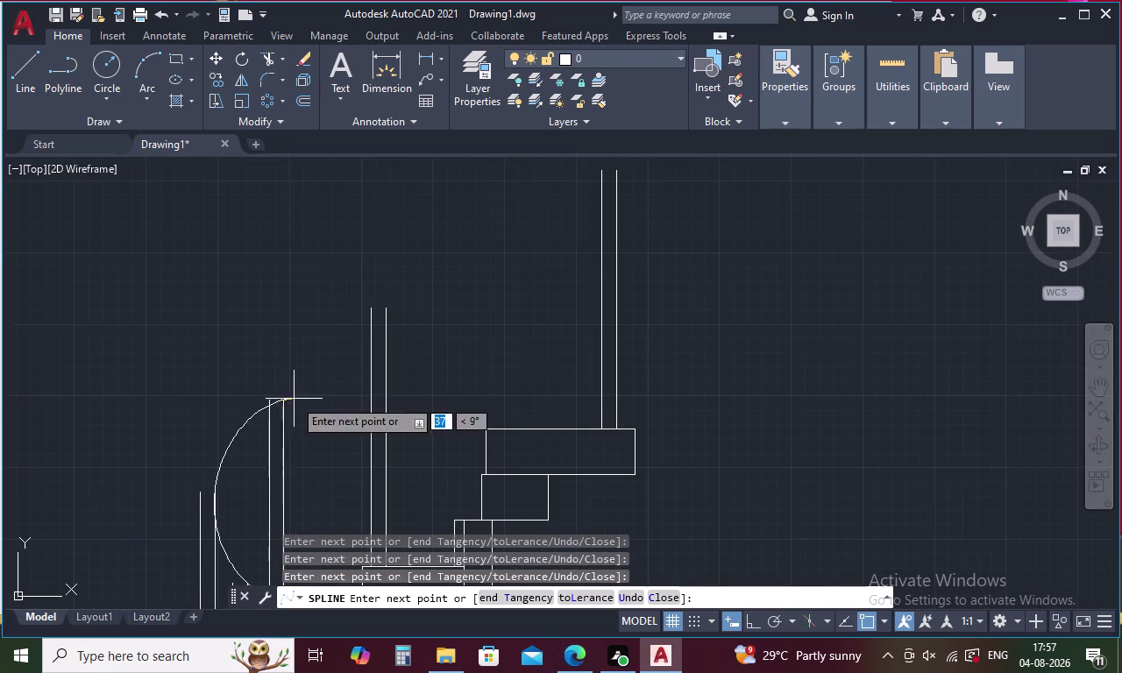
click(382, 309)
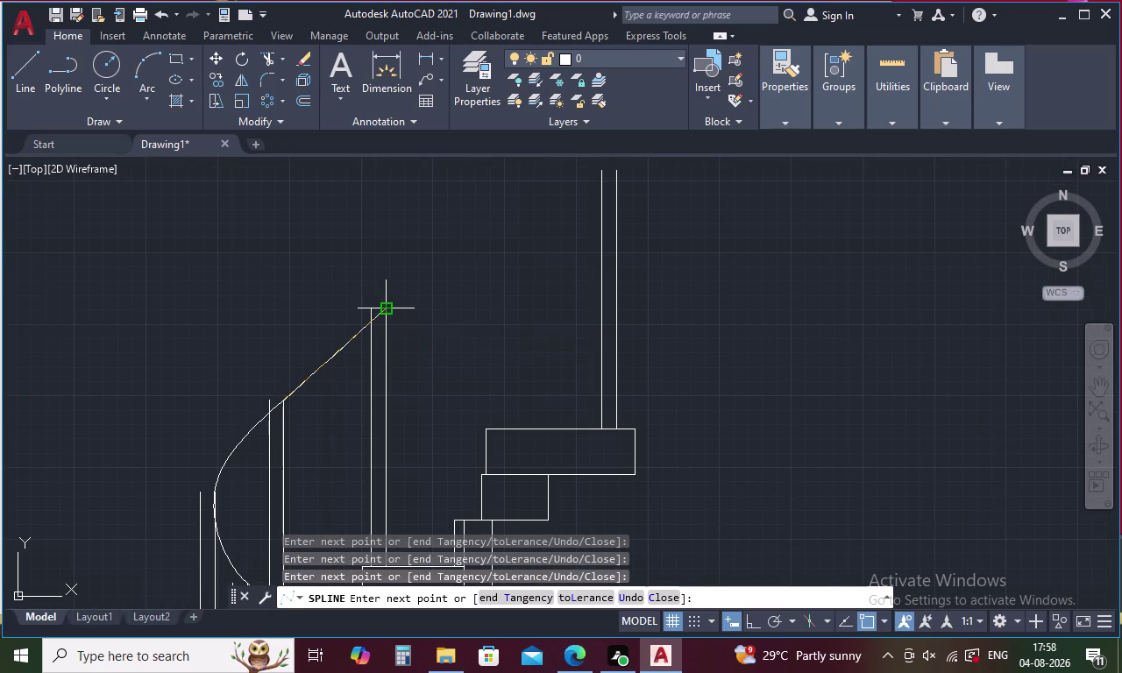
middle_drag(521, 283, 352, 391)
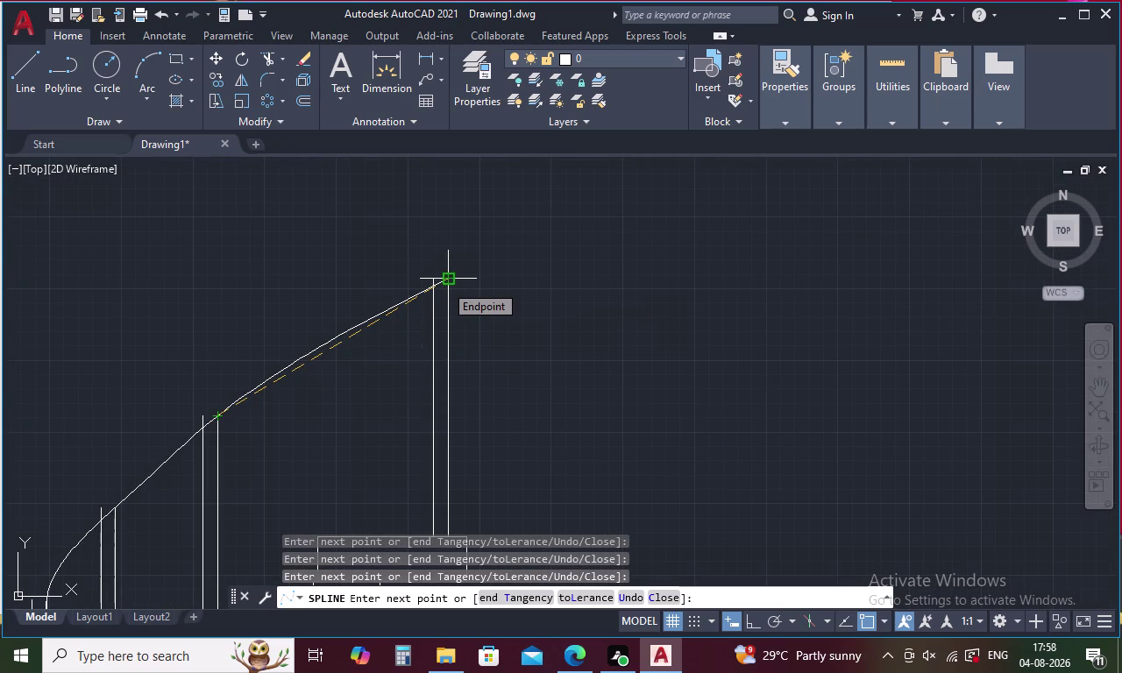
click(445, 284)
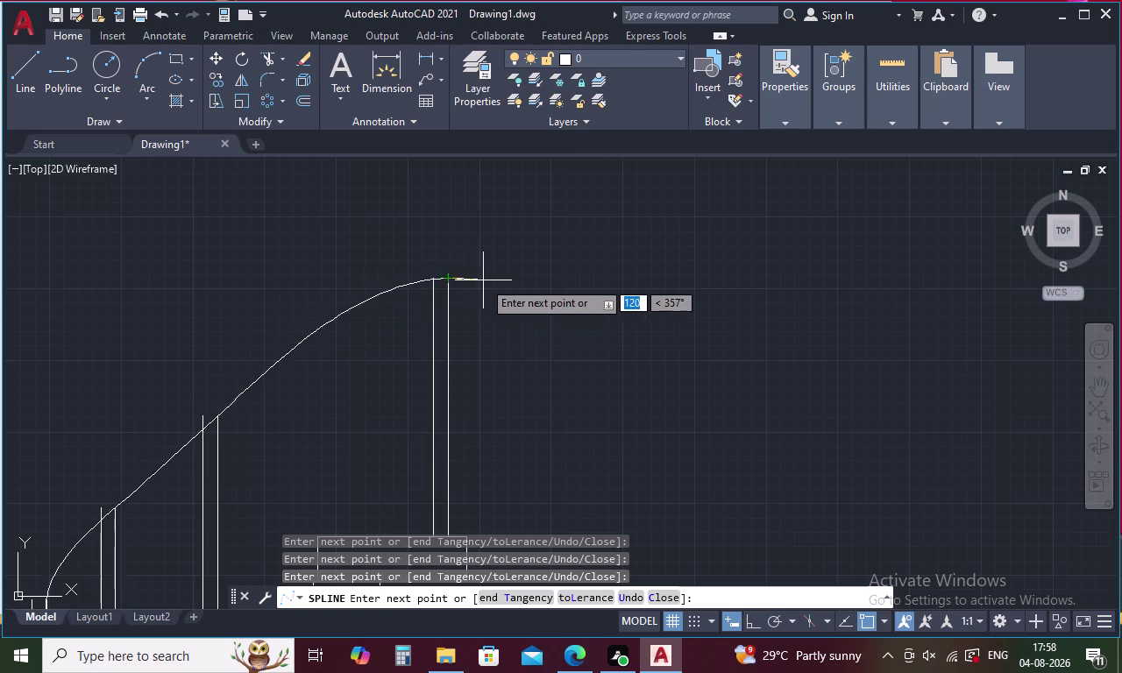
click(612, 212)
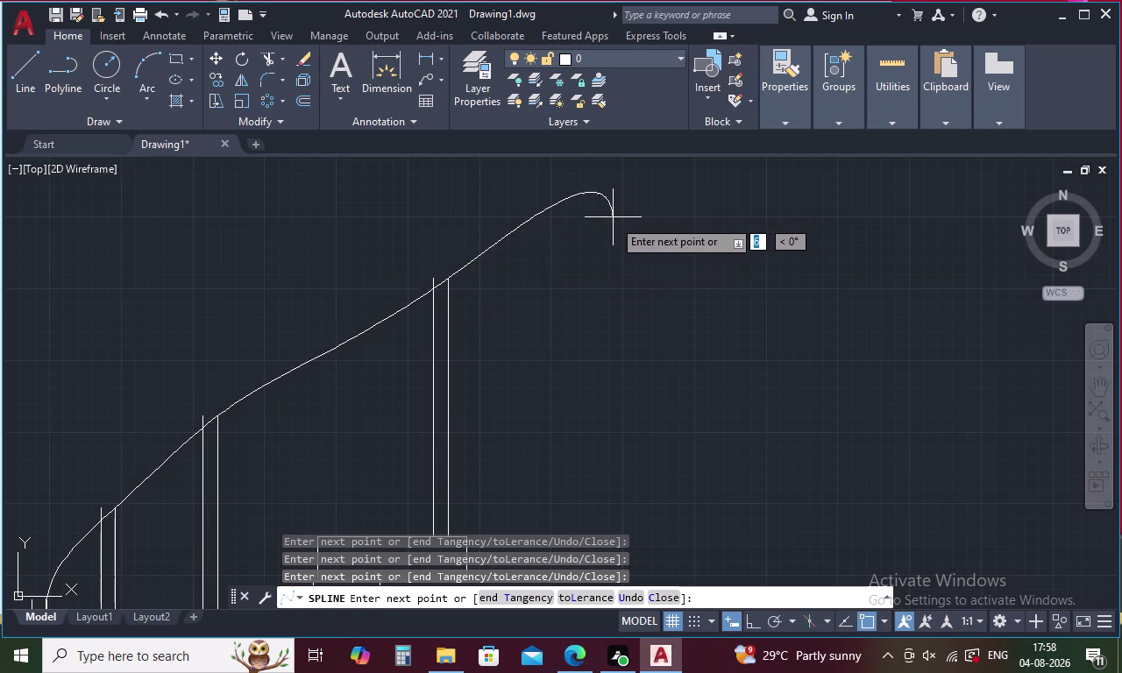
click(620, 227)
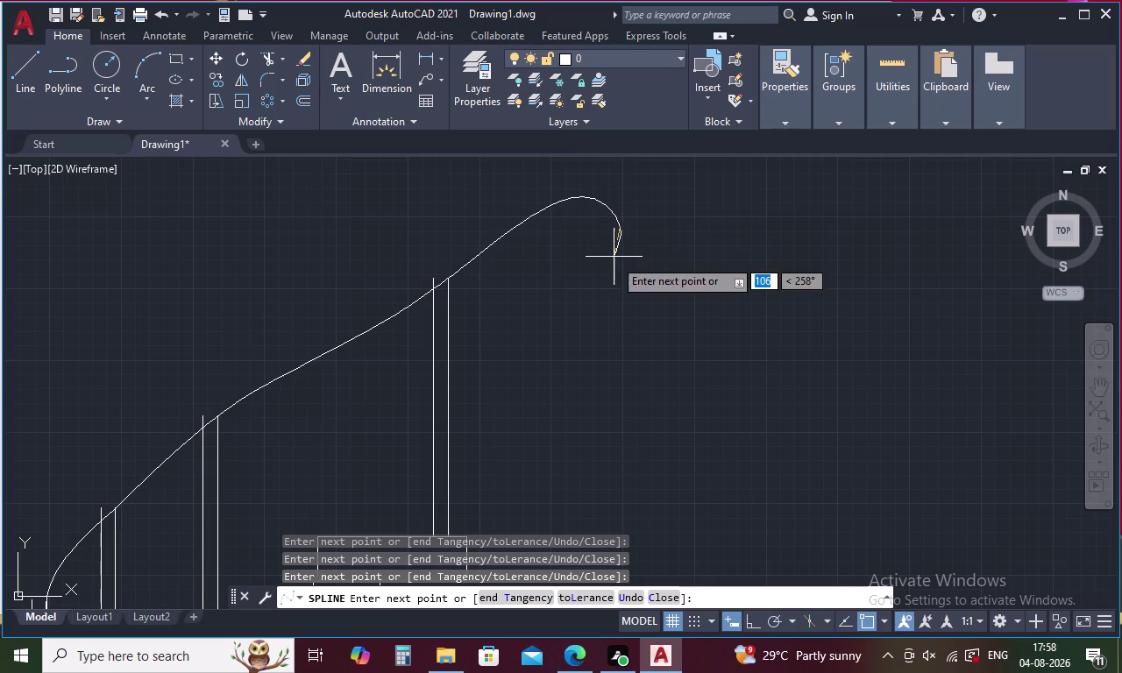
key(space)
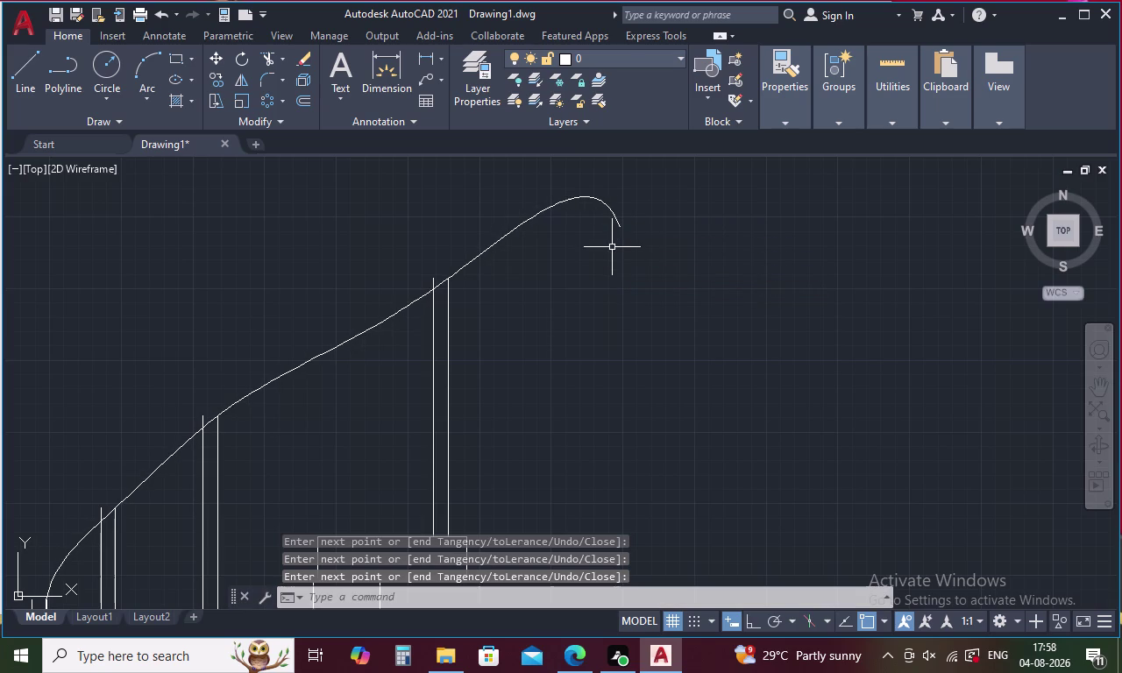
Start the TR (TRIM) command on the handrail curve.
key(t)
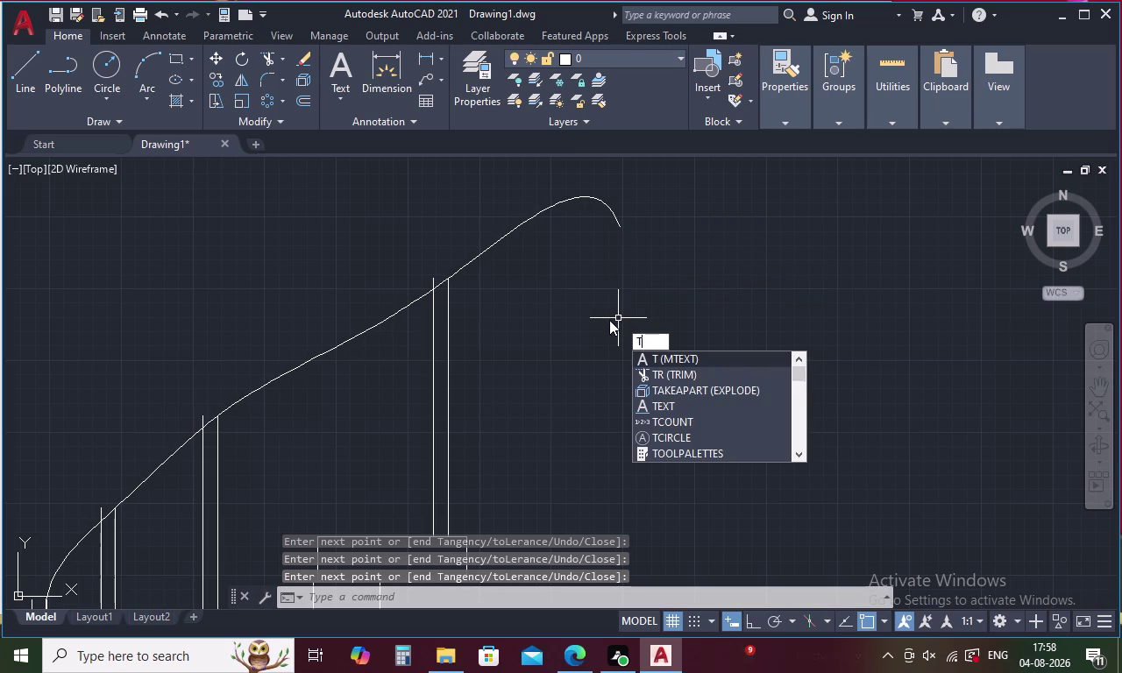
key(r)
key(space)
key(space)
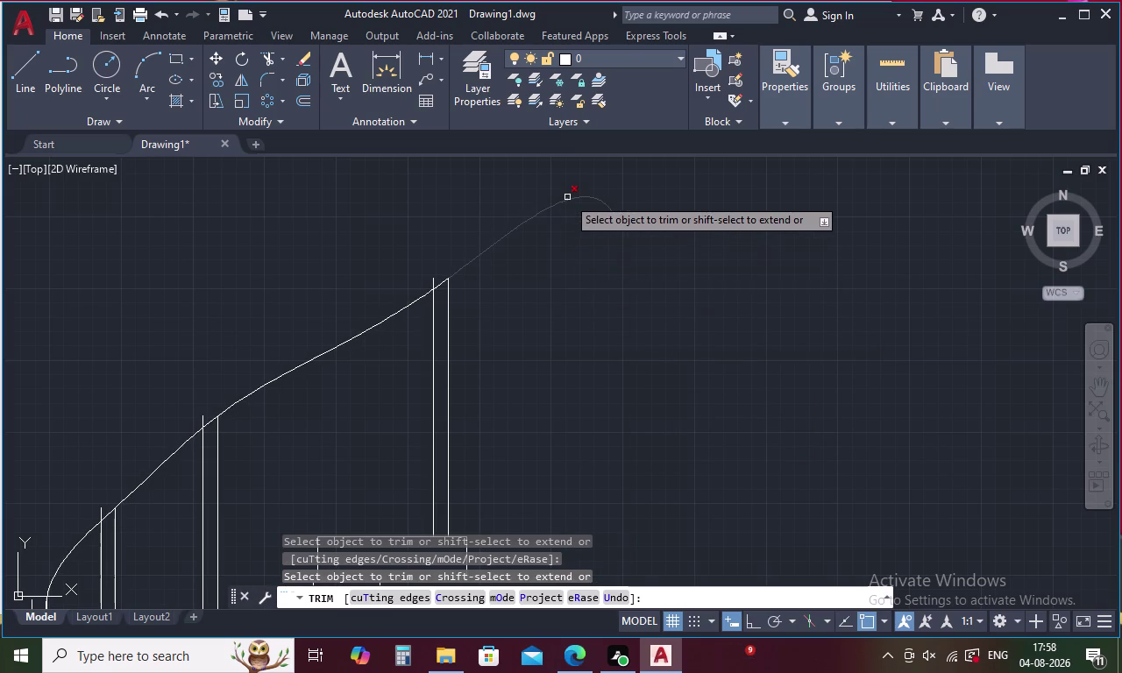